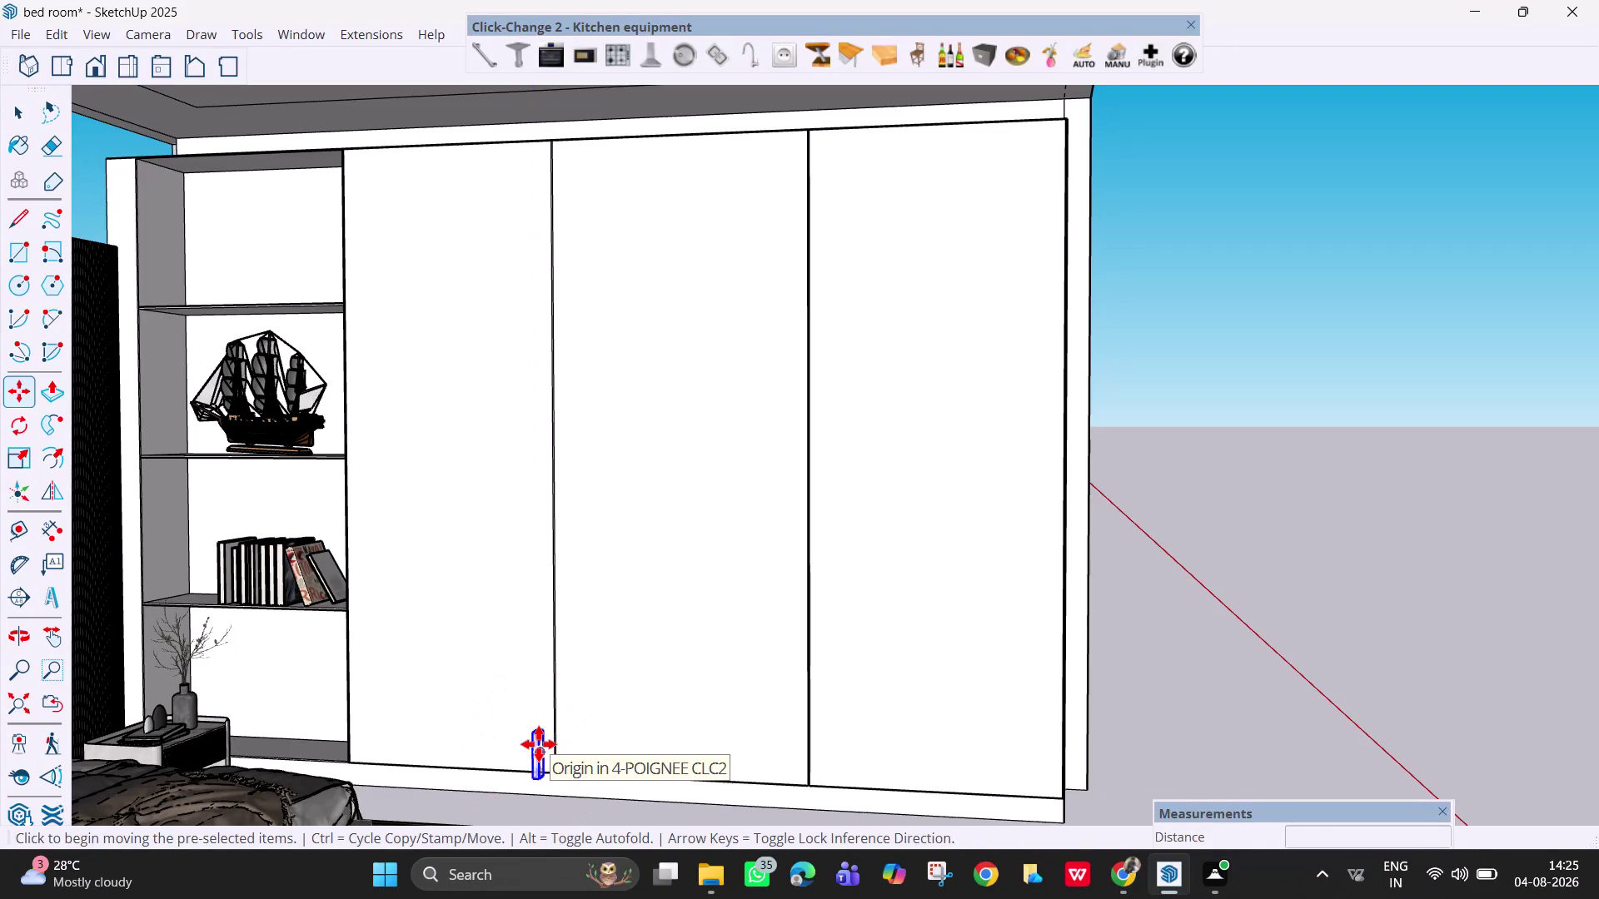
Move the handle from the wardrobe bottom up to mid-height on the door, then orbit to inspect.
click(538, 744)
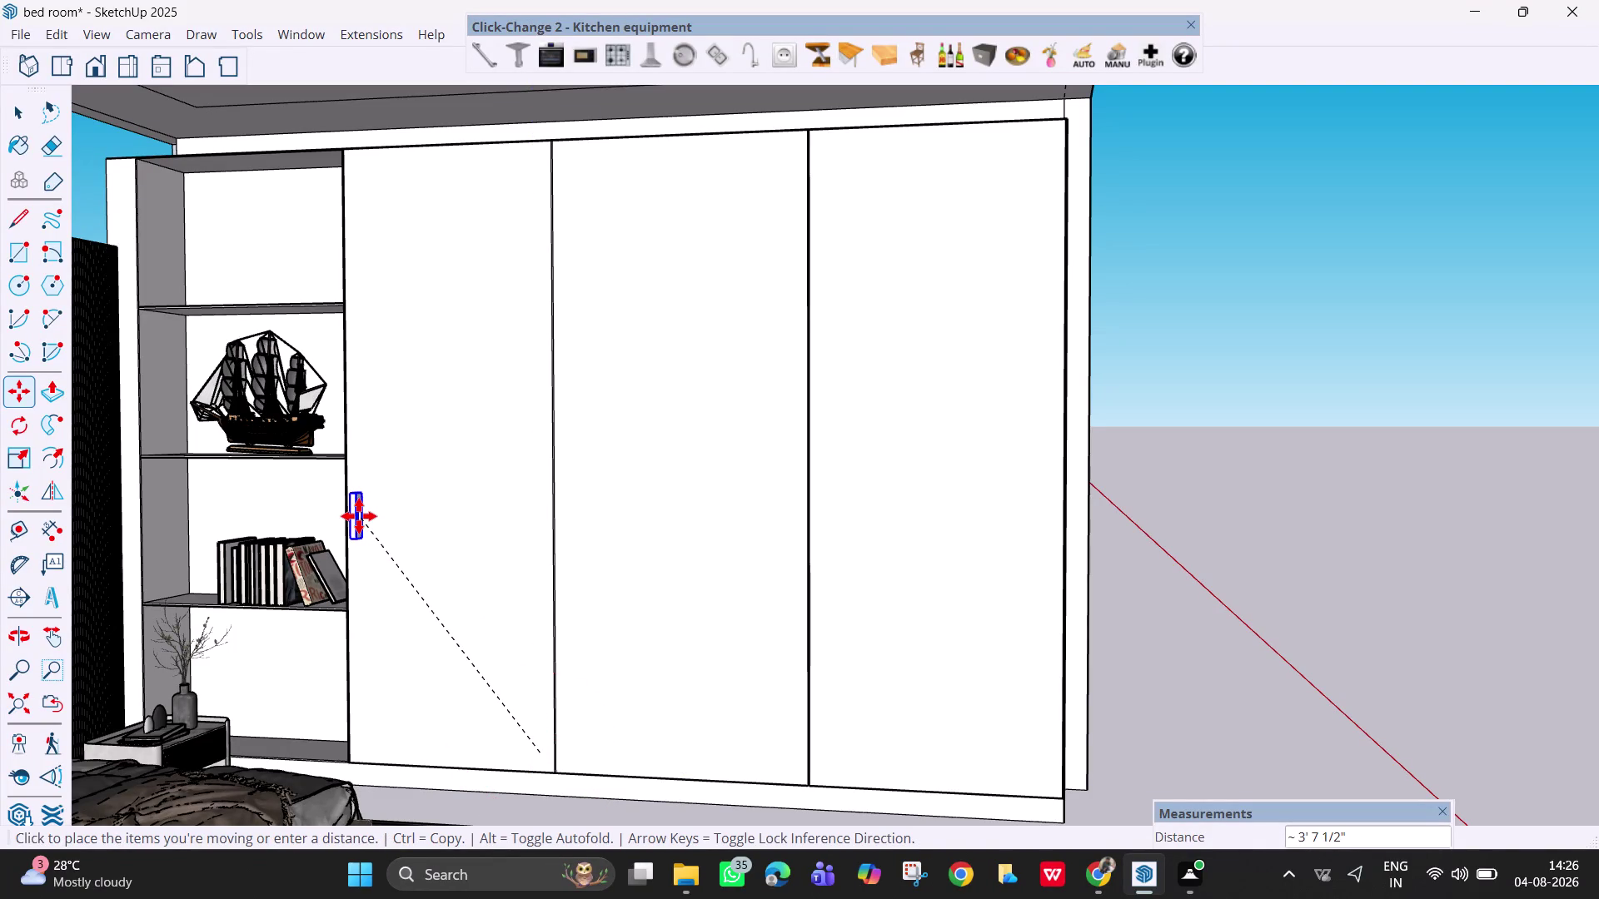
click(359, 516)
key(space)
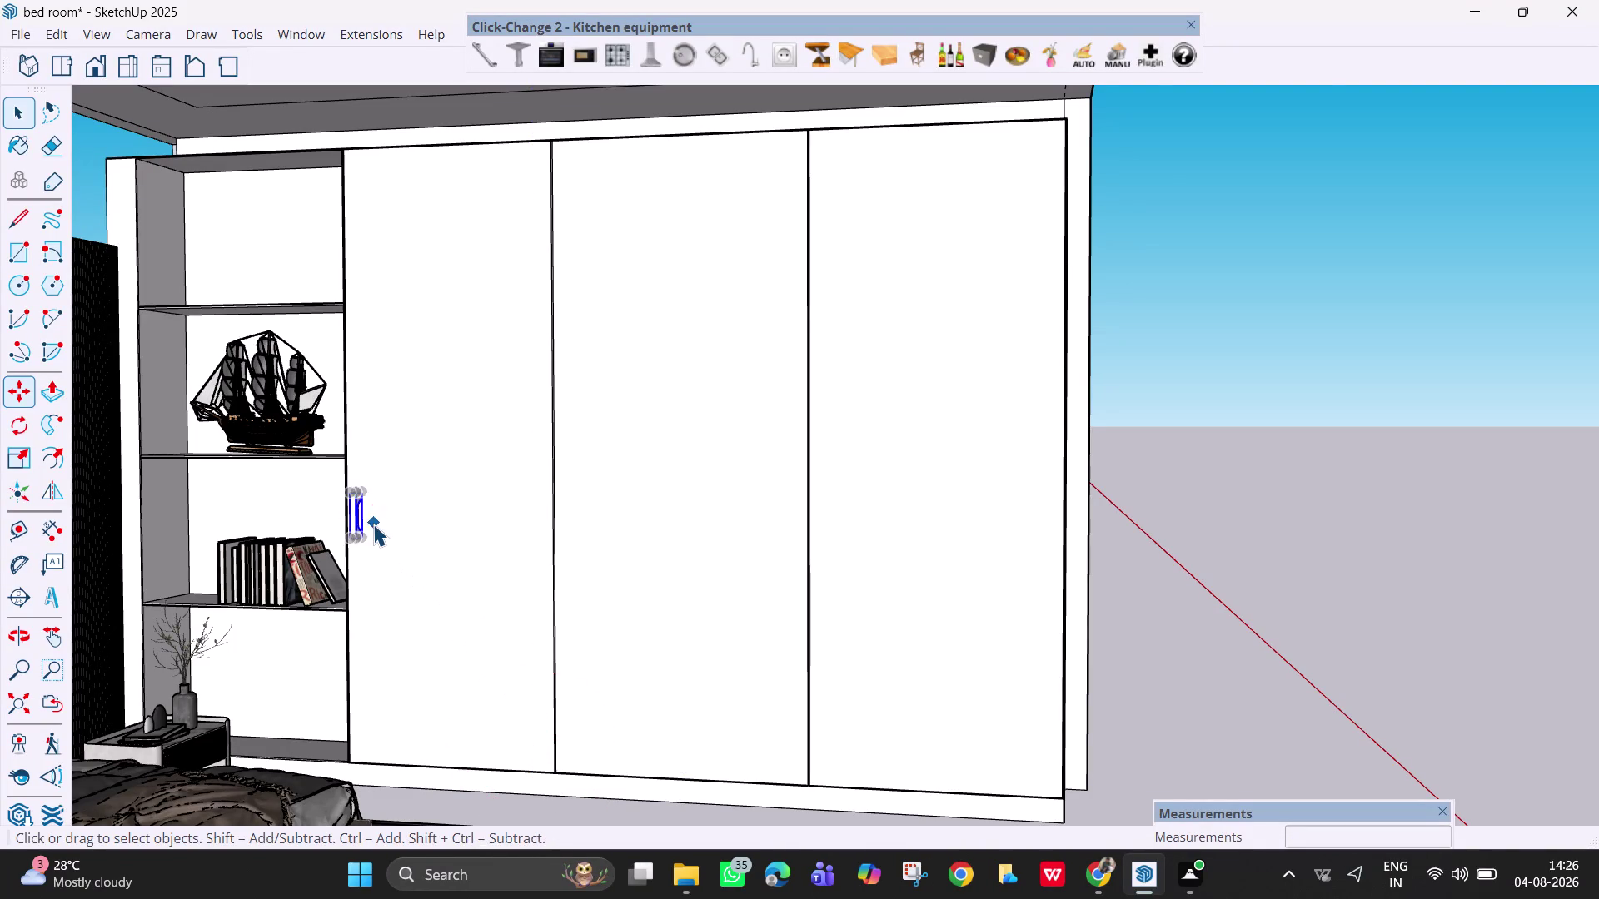
scroll(up, 3)
middle_drag(414, 545, 522, 564)
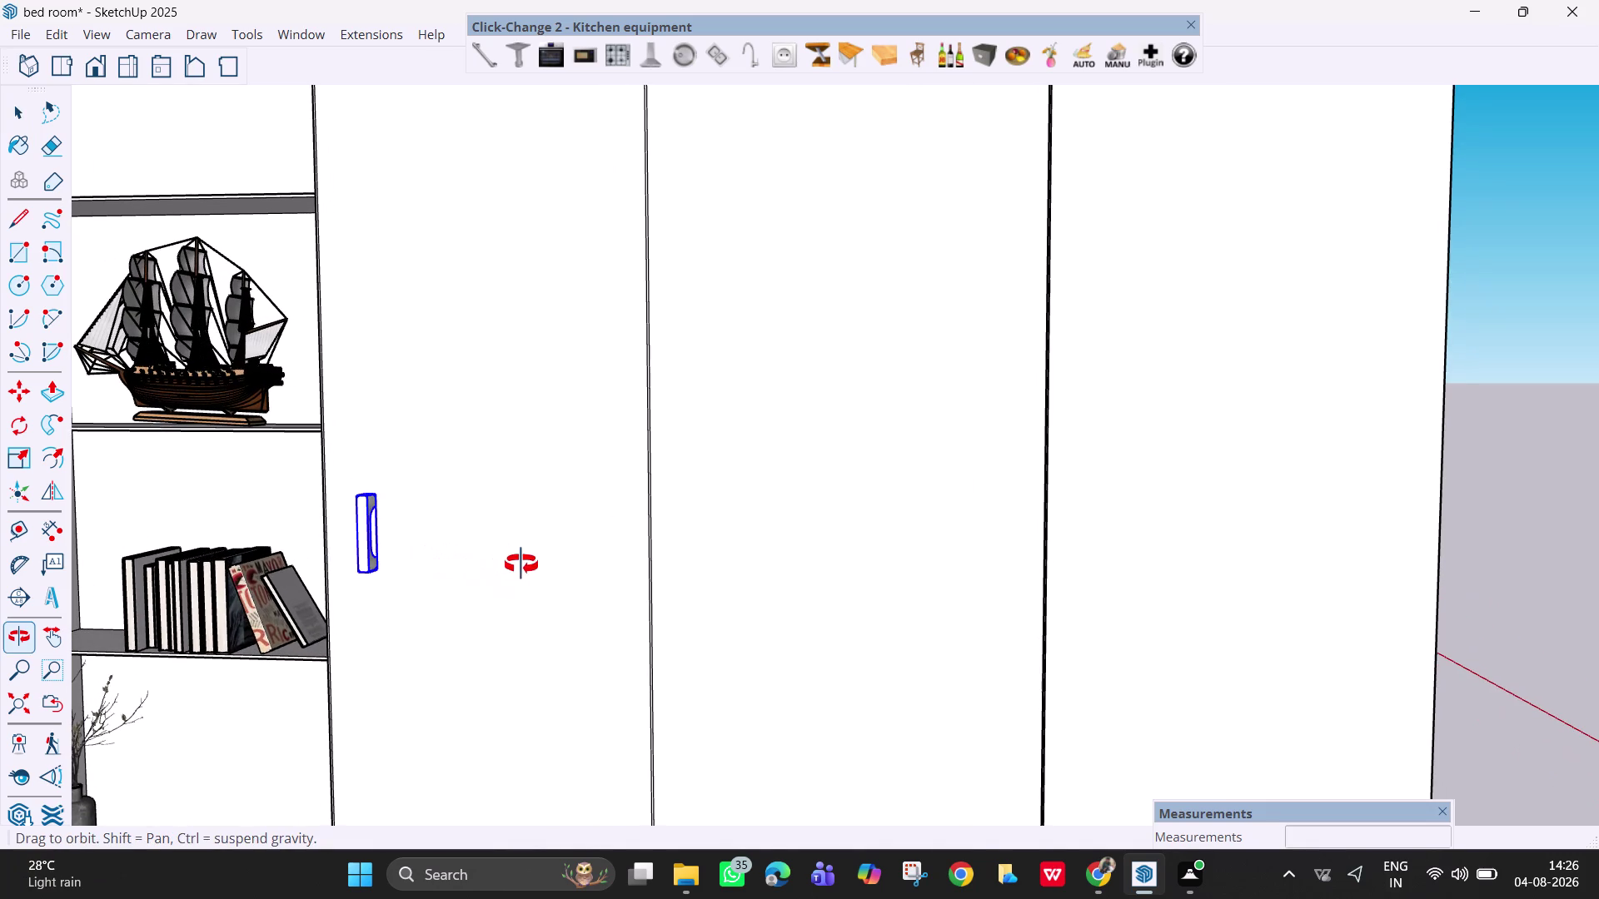
middle_drag(521, 565, 612, 591)
scroll(up, 3)
middle_drag(466, 582, 610, 616)
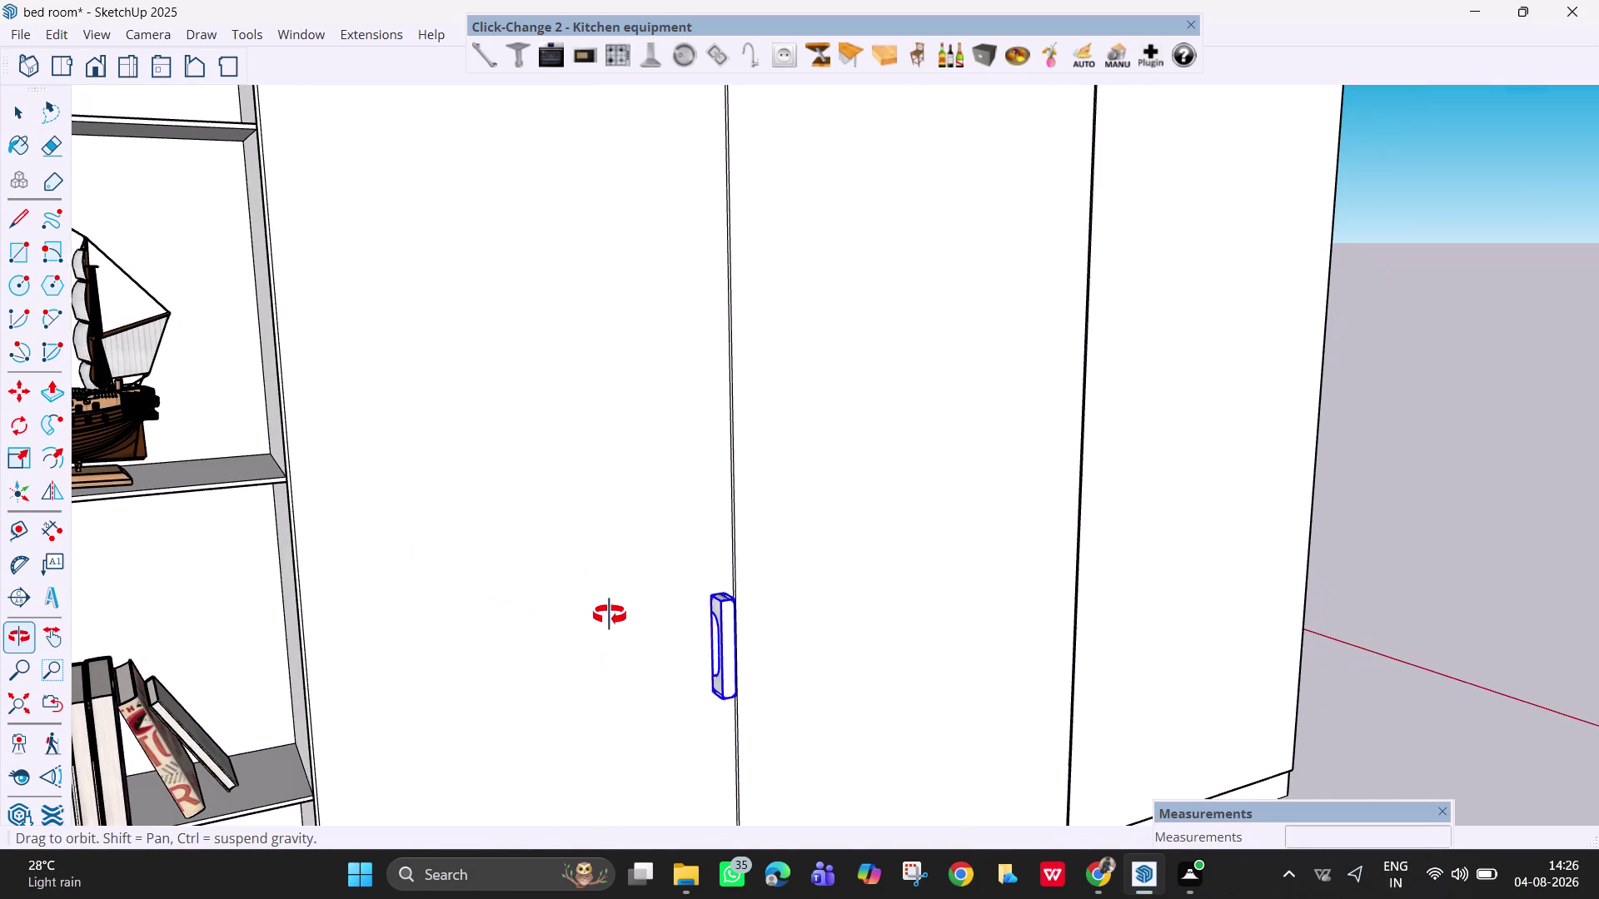
middle_drag(609, 616, 610, 615)
middle_drag(703, 630, 792, 636)
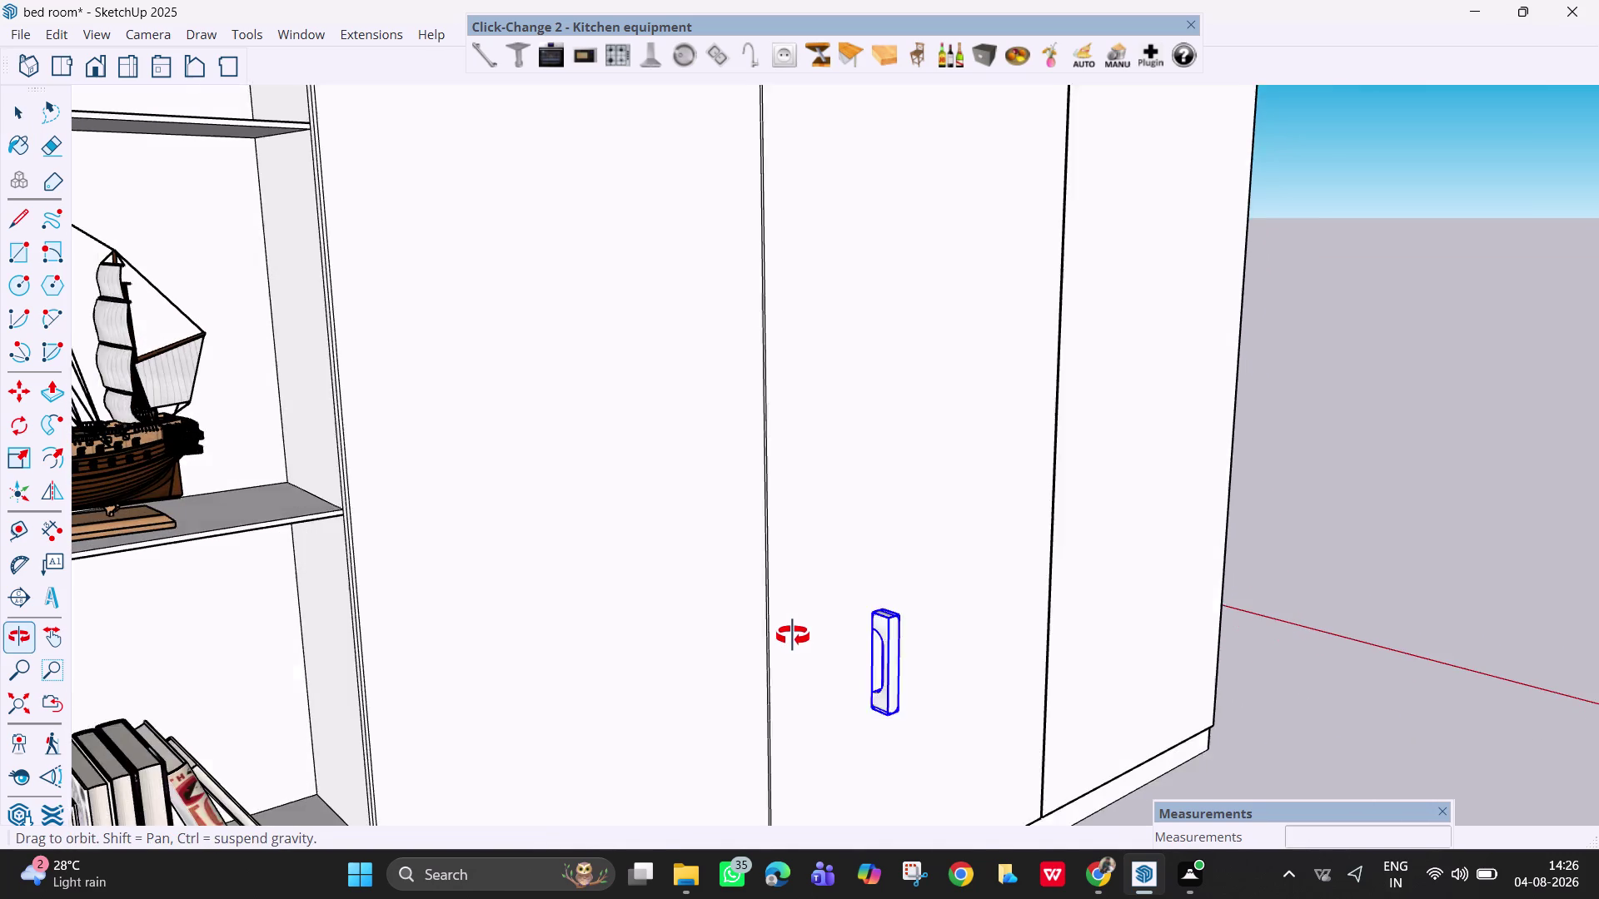
middle_drag(791, 636, 801, 592)
scroll(up, 3)
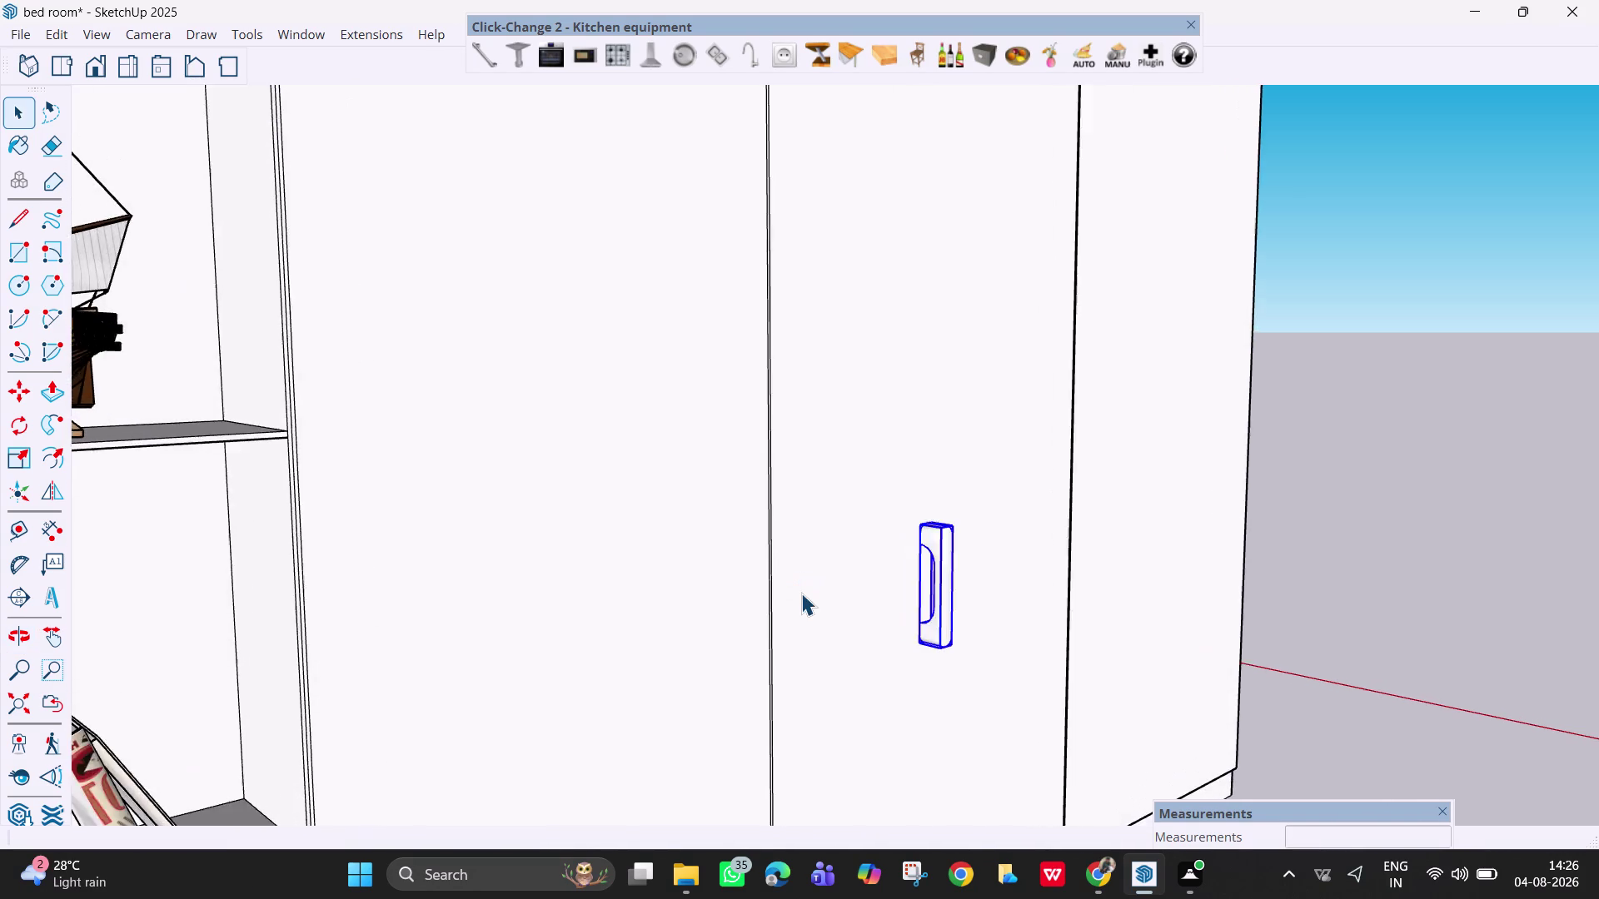
scroll(up, 3)
scroll(down, 3)
Move the handle again so it sits close to the door's edge.
key(m)
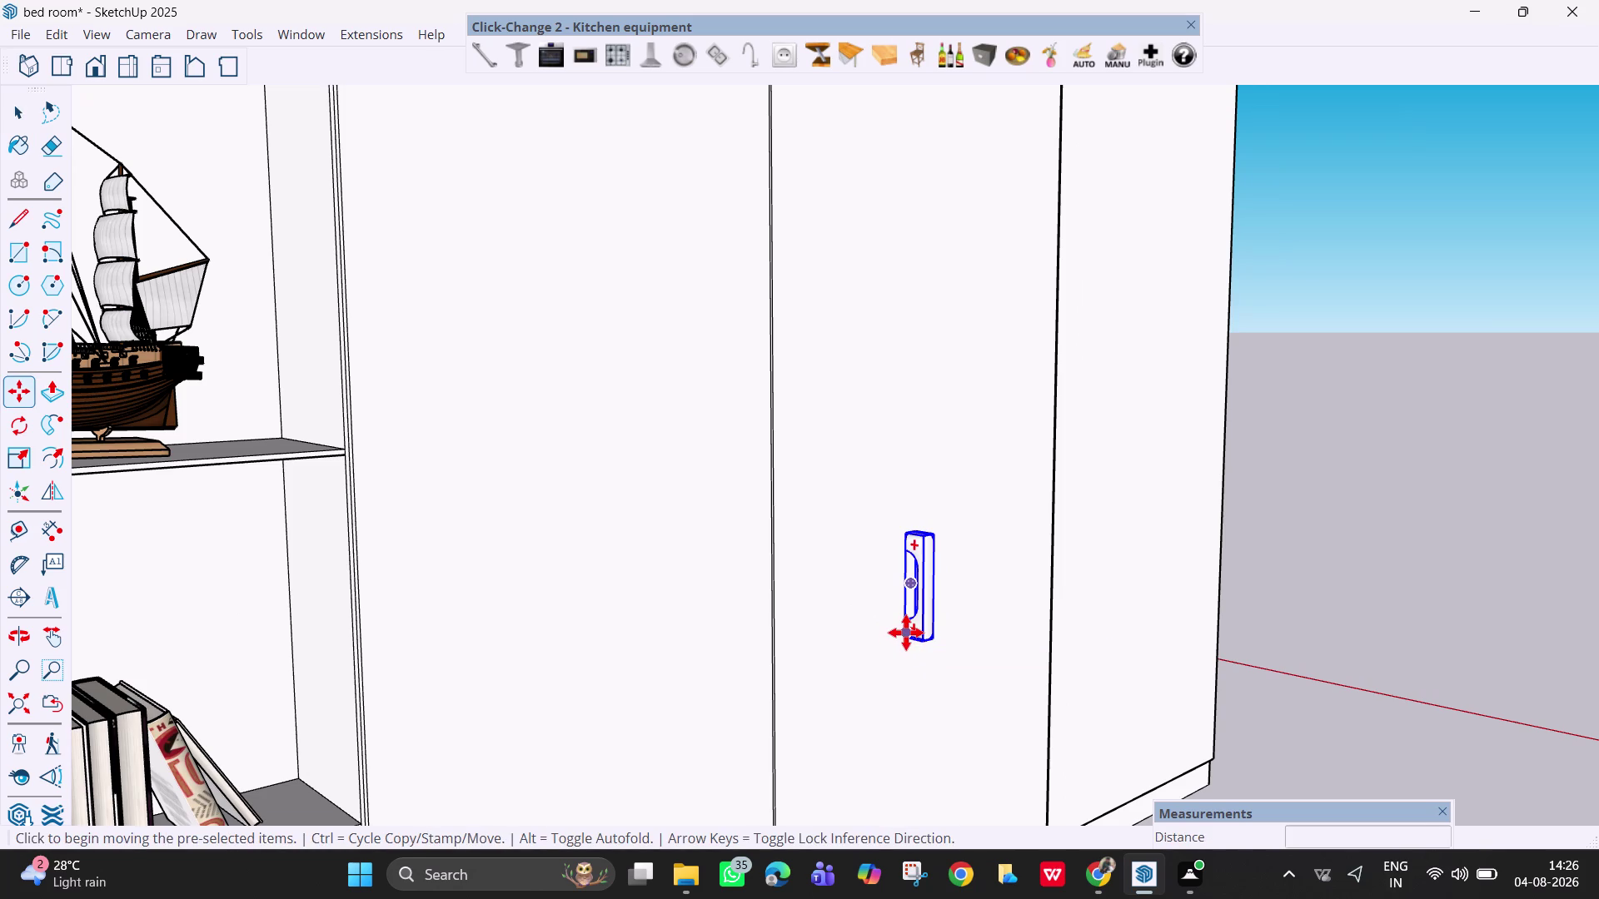
click(906, 632)
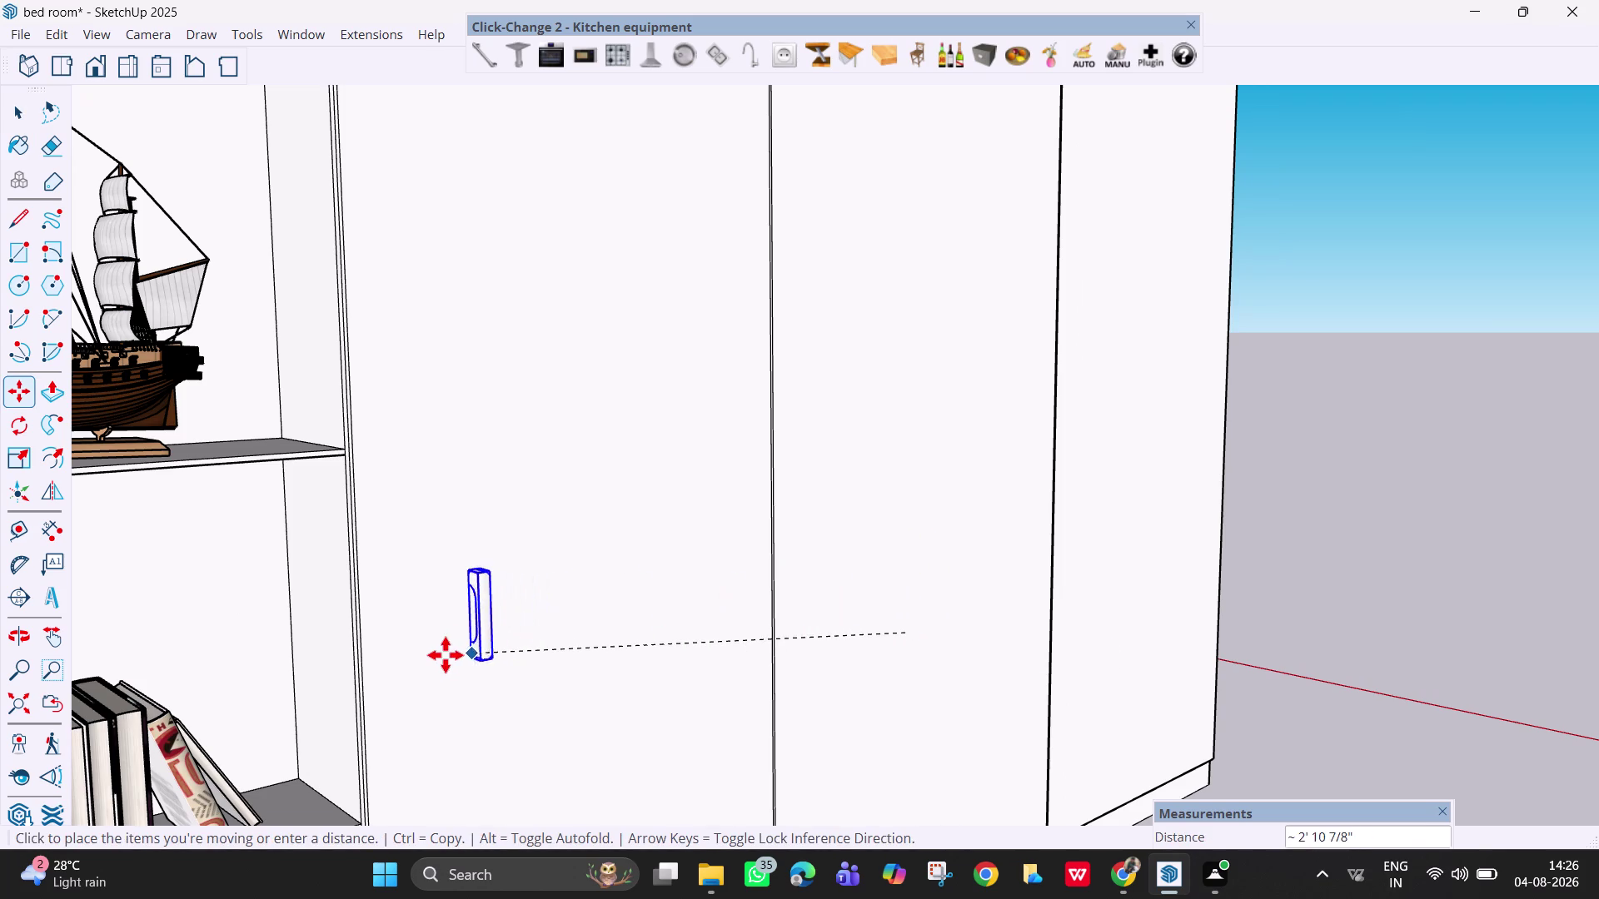
scroll(up, 3)
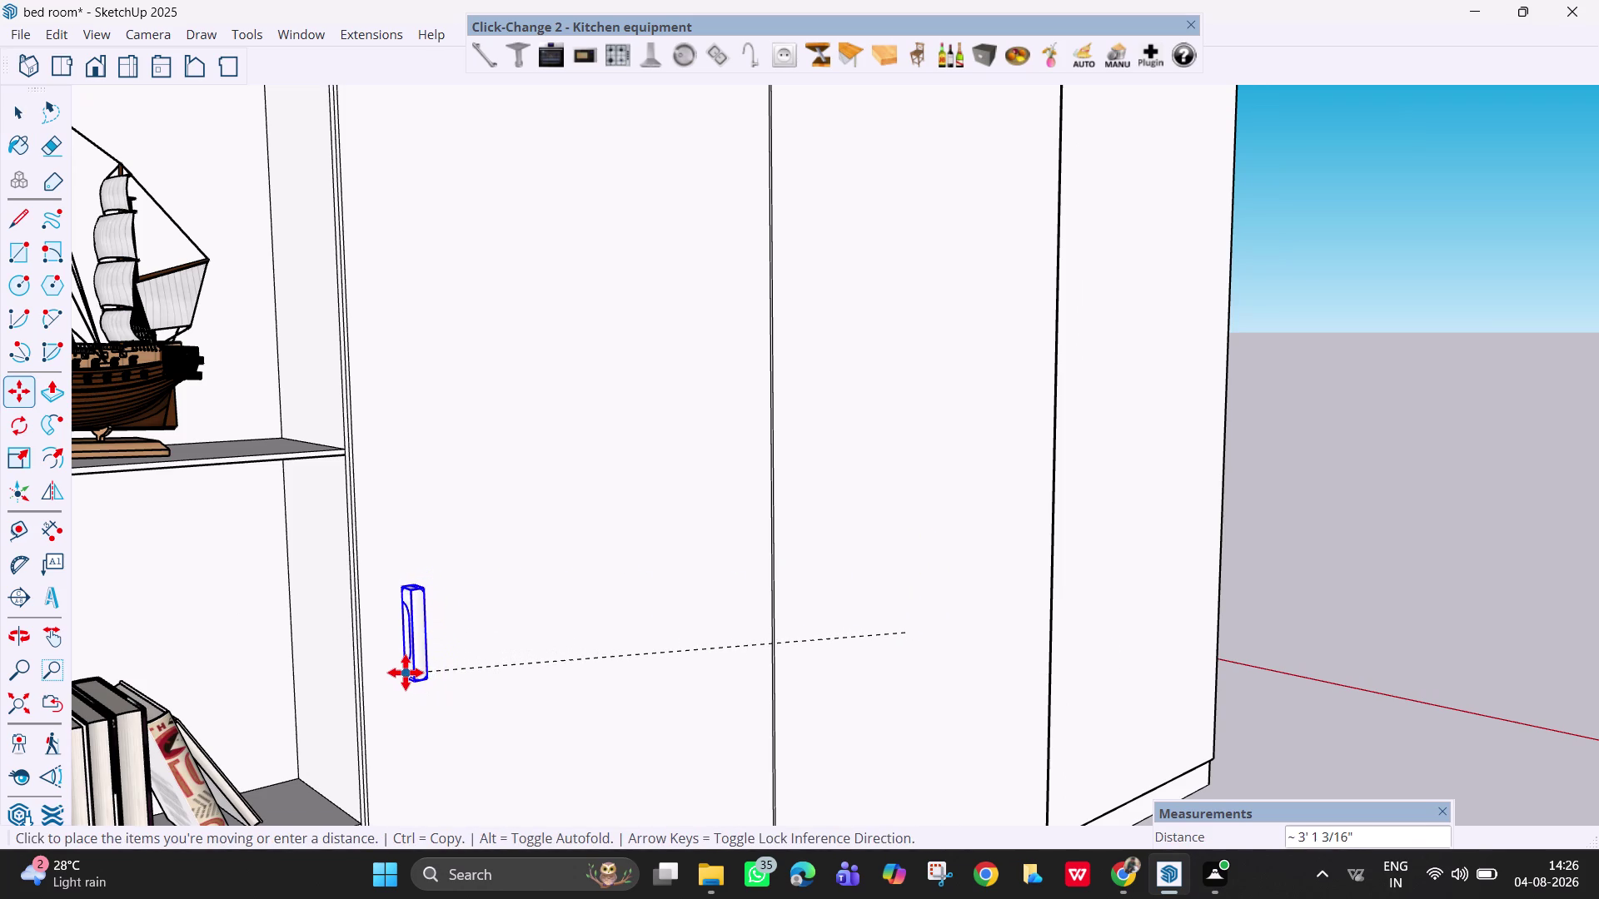
scroll(up, 3)
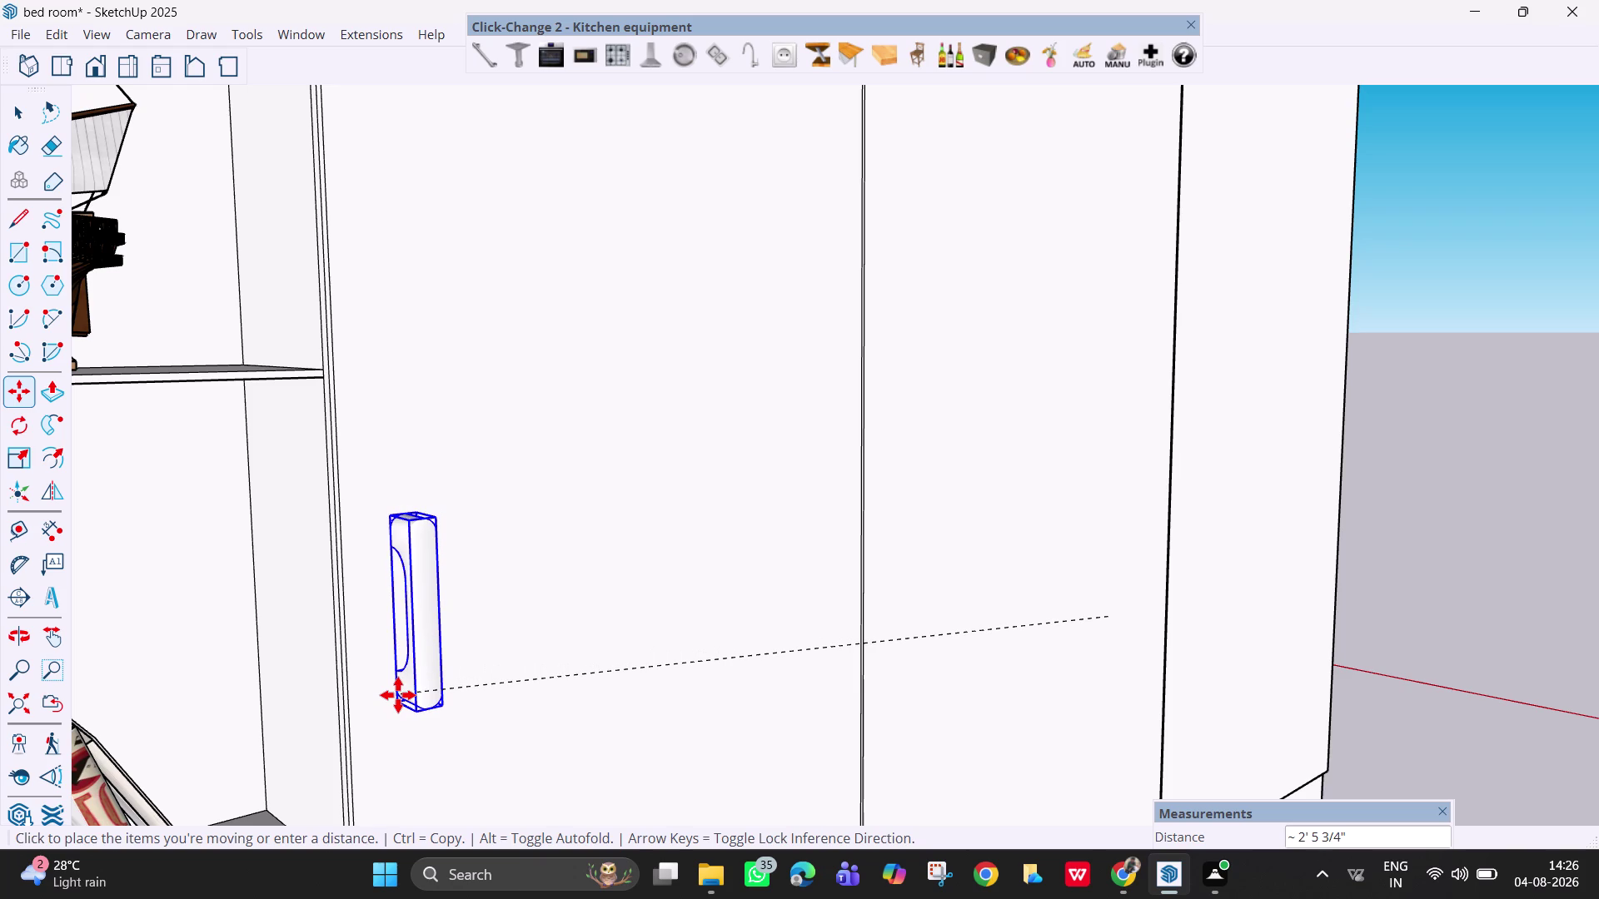
click(398, 695)
key(Escape)
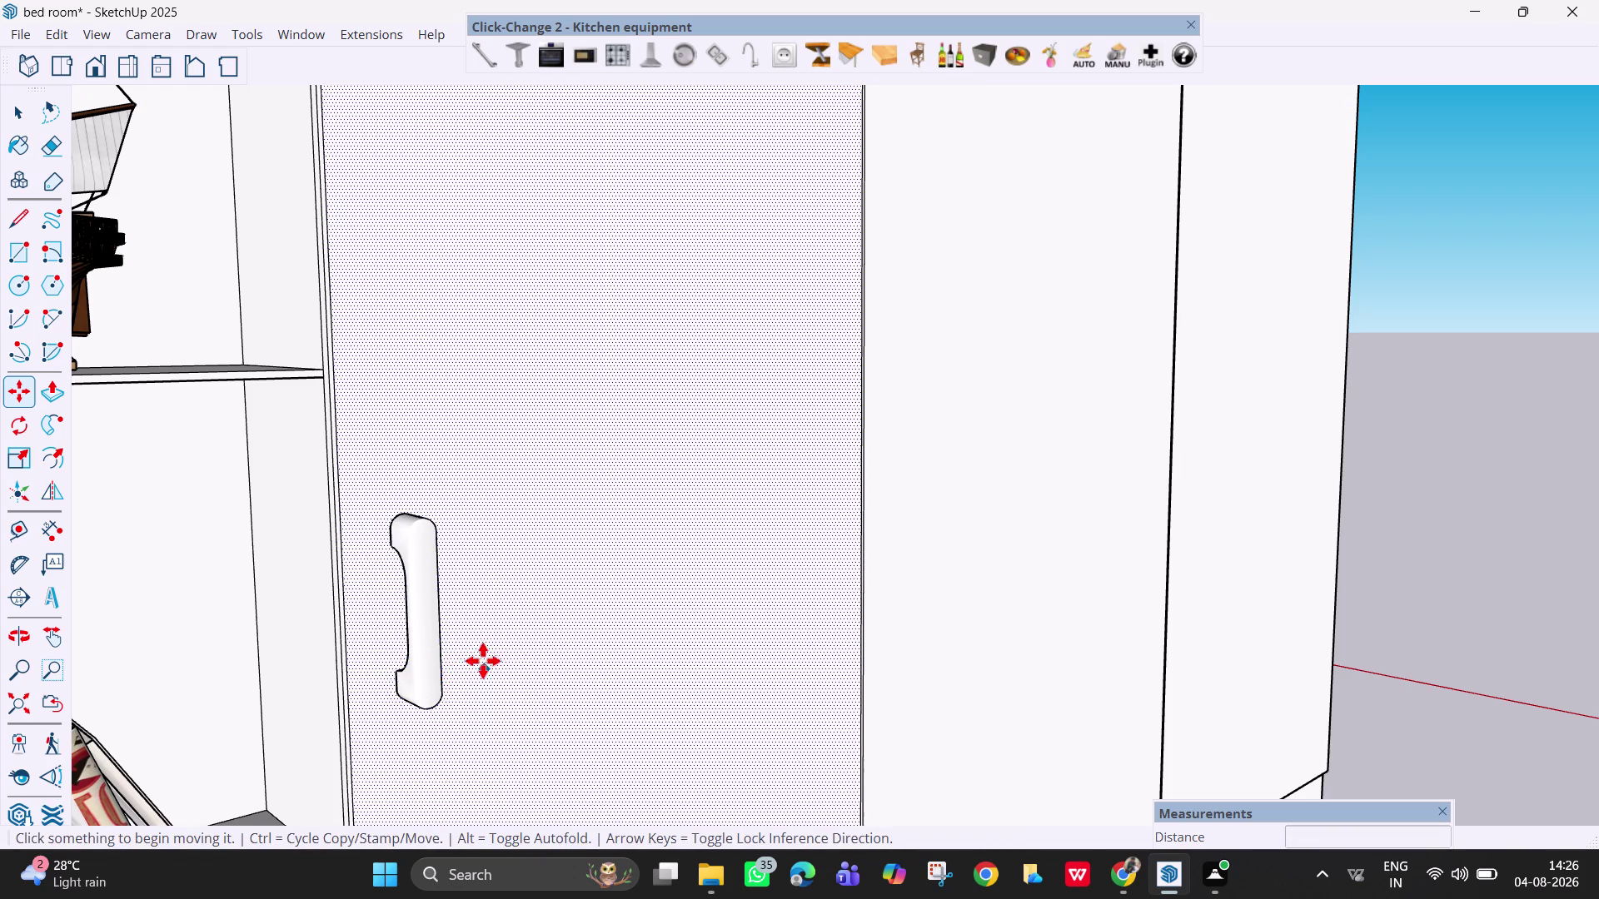
Move the handle onto the edge of the door beside the open shelves.
scroll(up, 3)
middle_drag(432, 656, 297, 632)
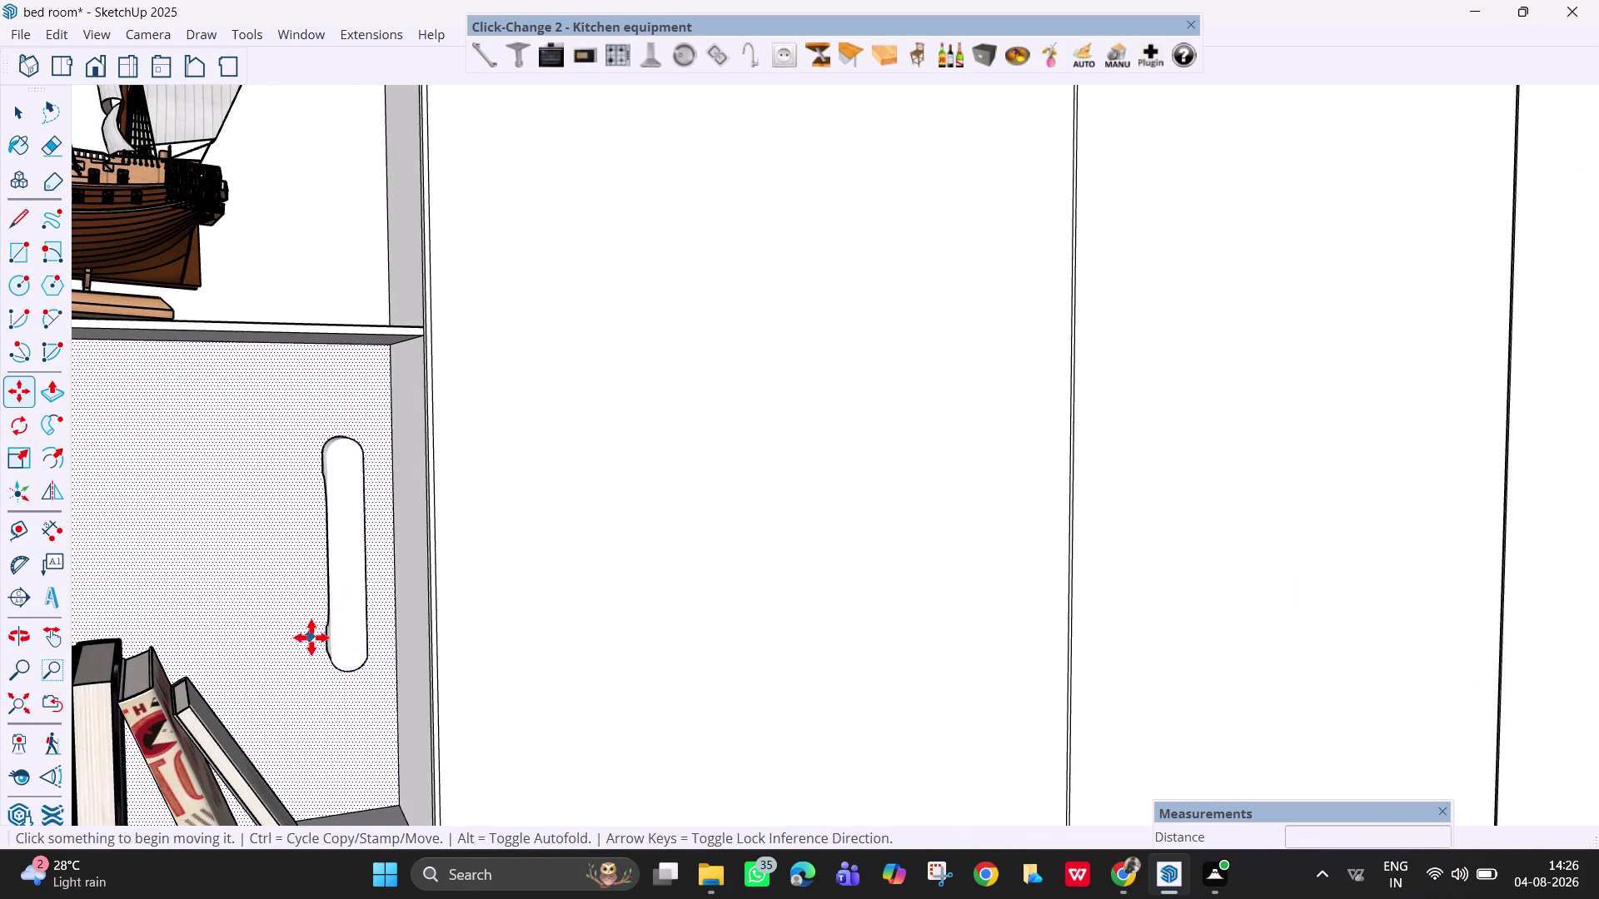
middle_drag(308, 638, 227, 610)
scroll(up, 3)
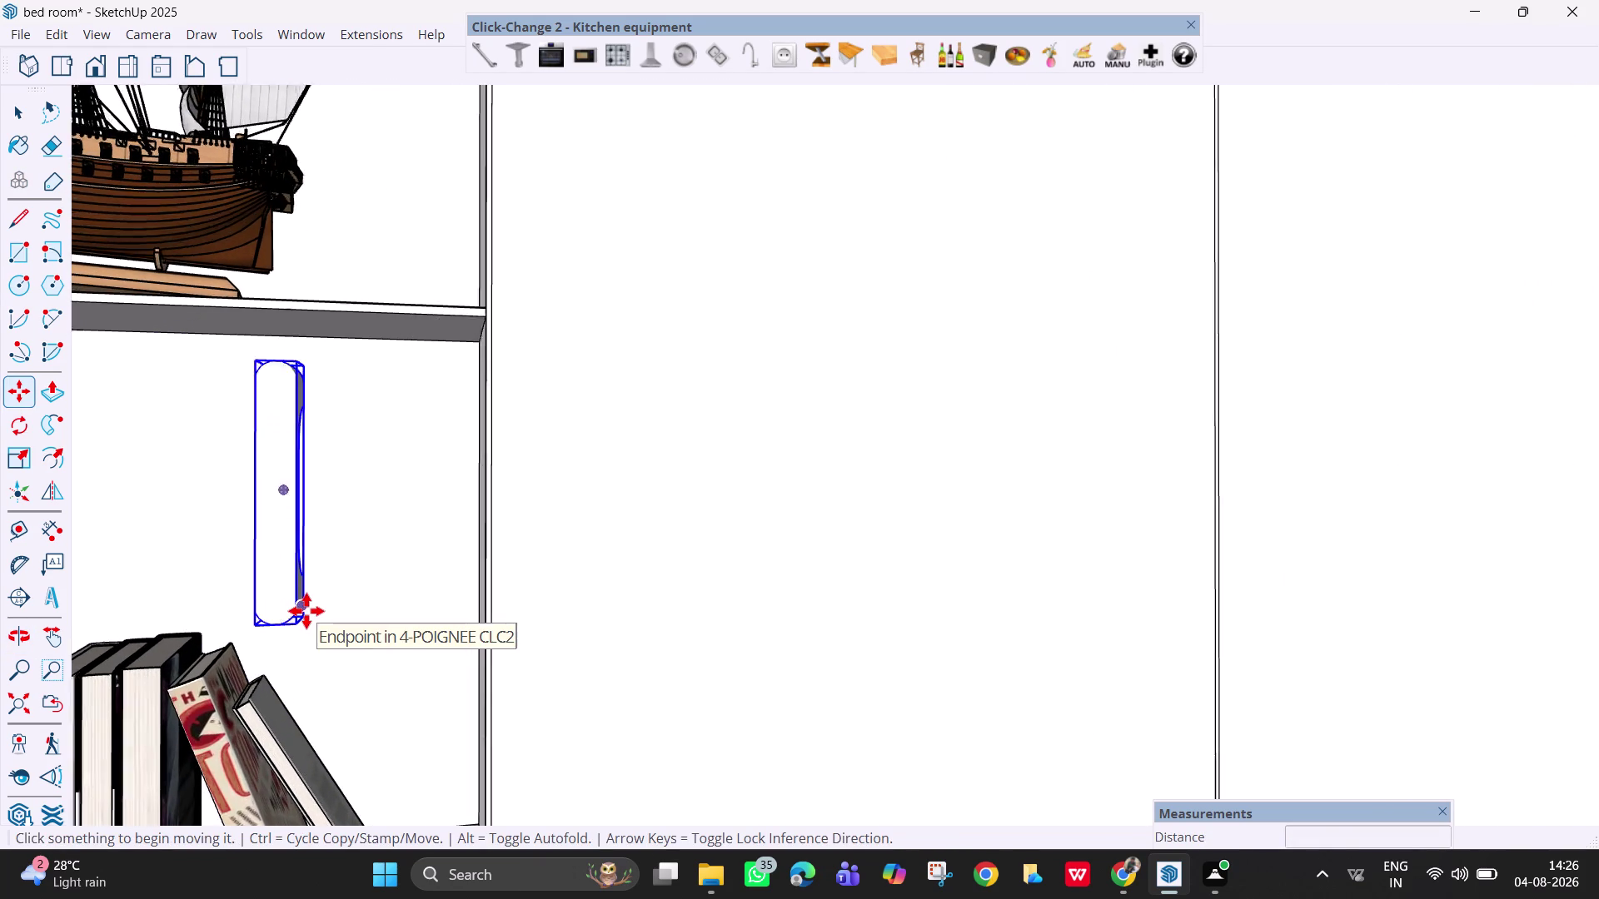
middle_drag(307, 612, 192, 608)
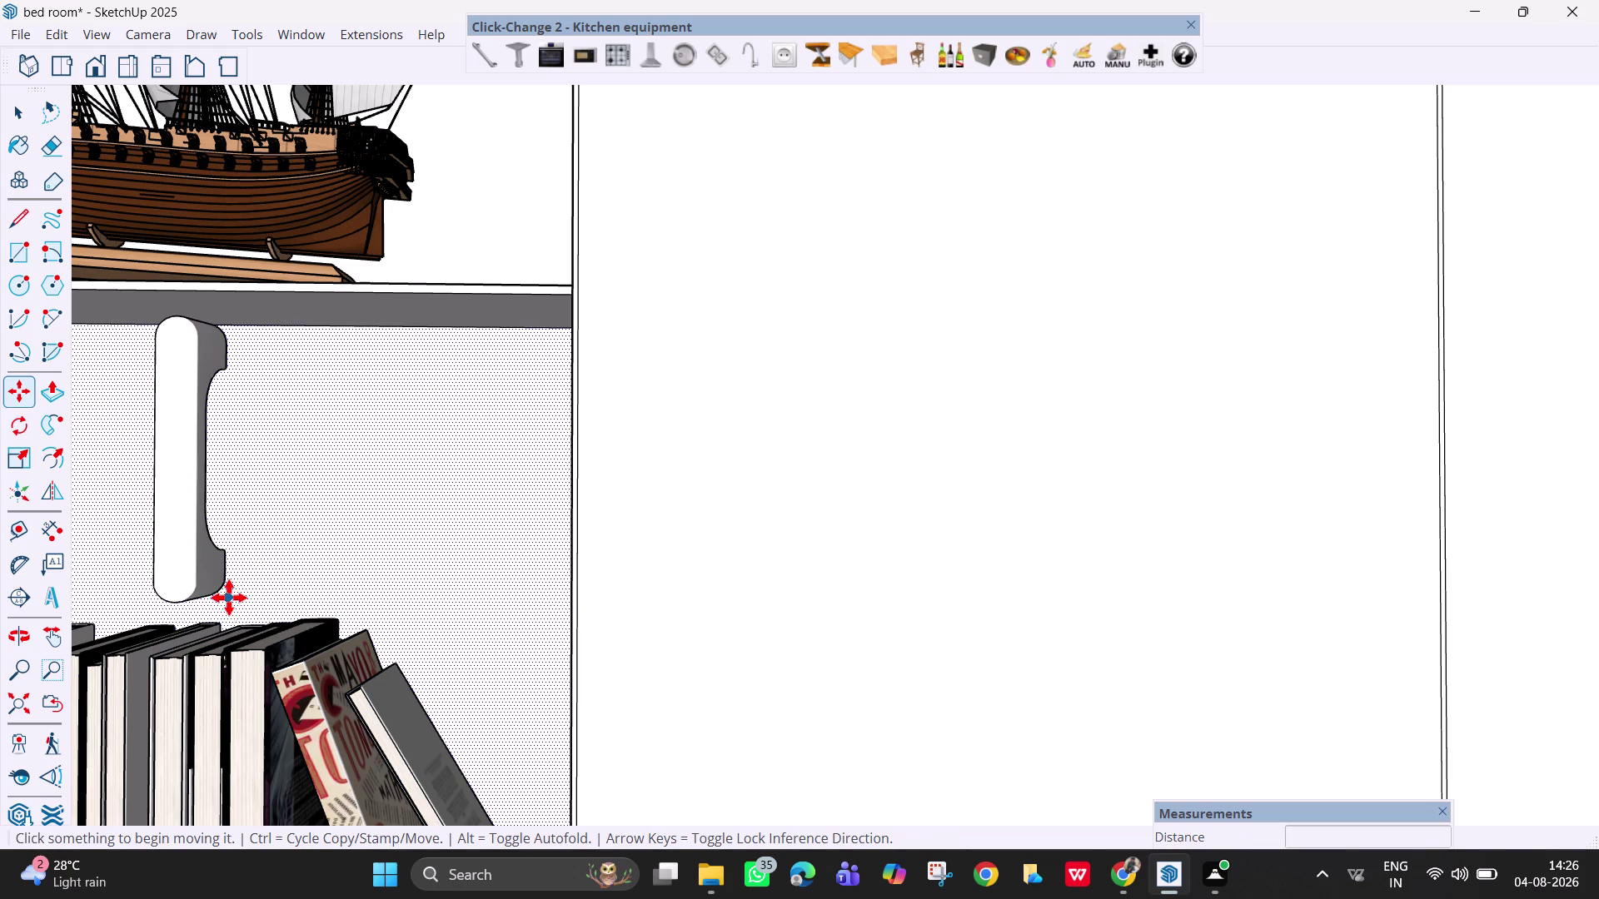
key(m)
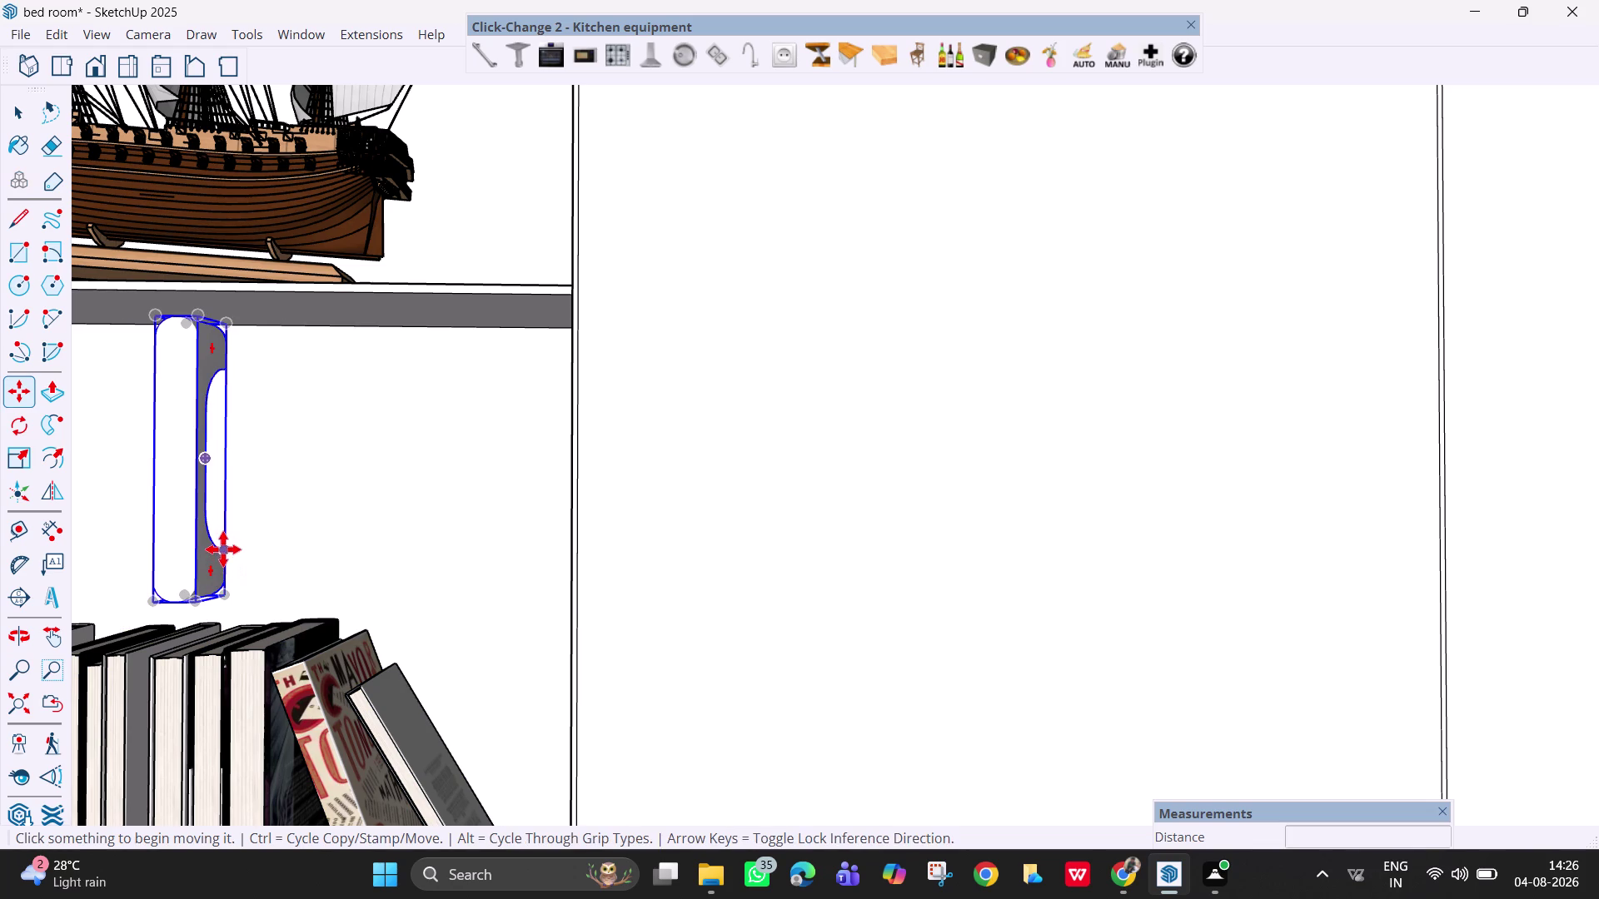
click(227, 547)
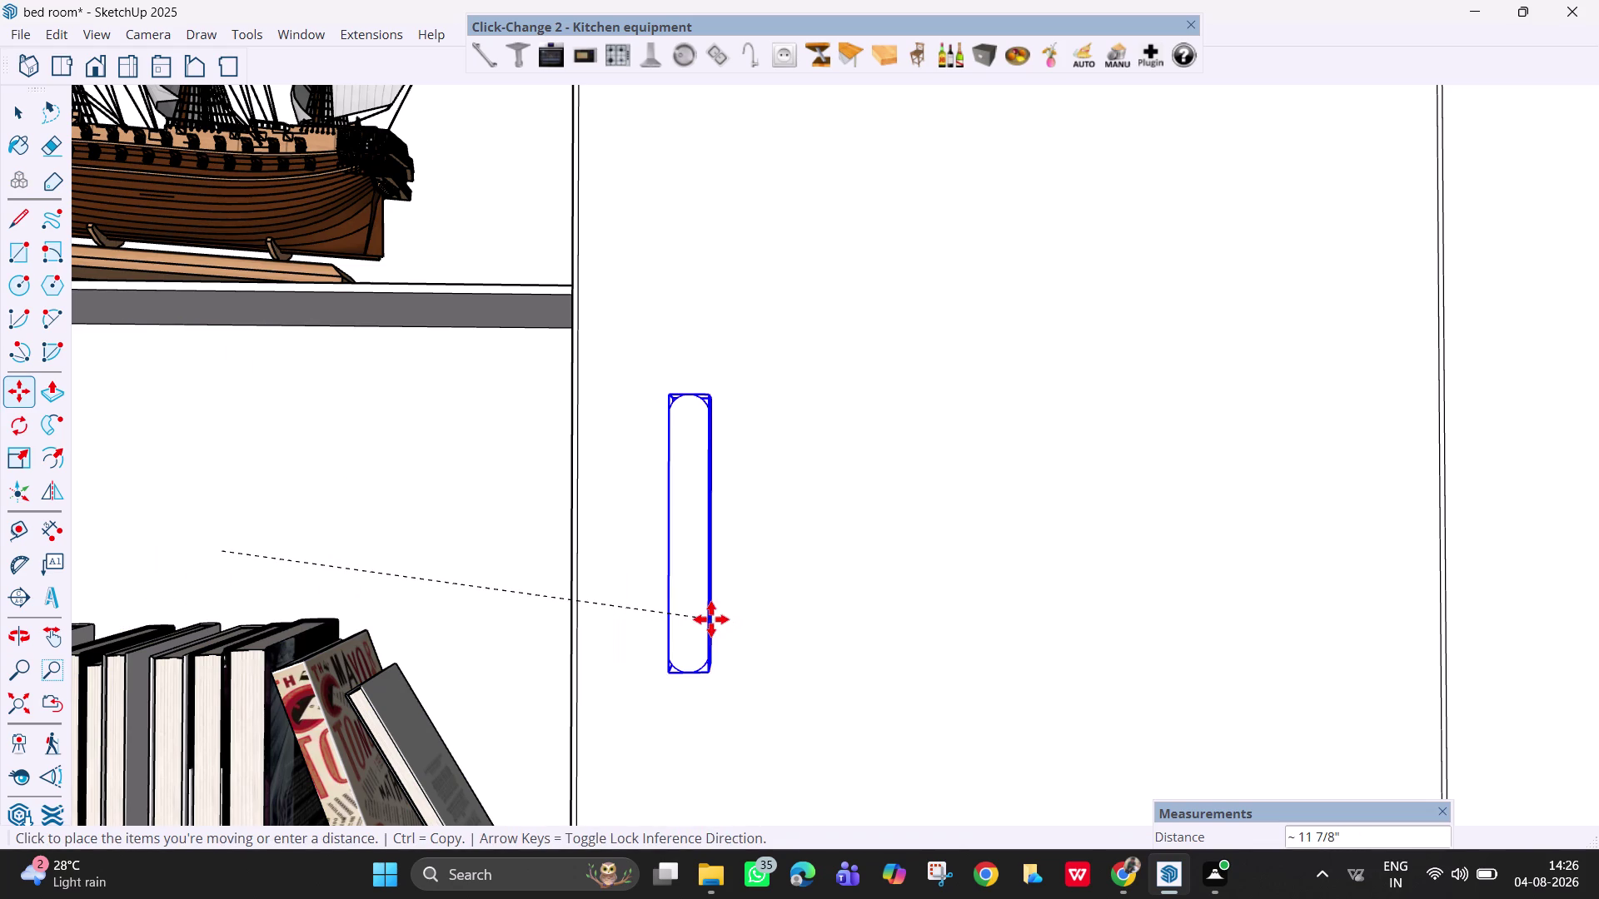
middle_drag(710, 619, 492, 600)
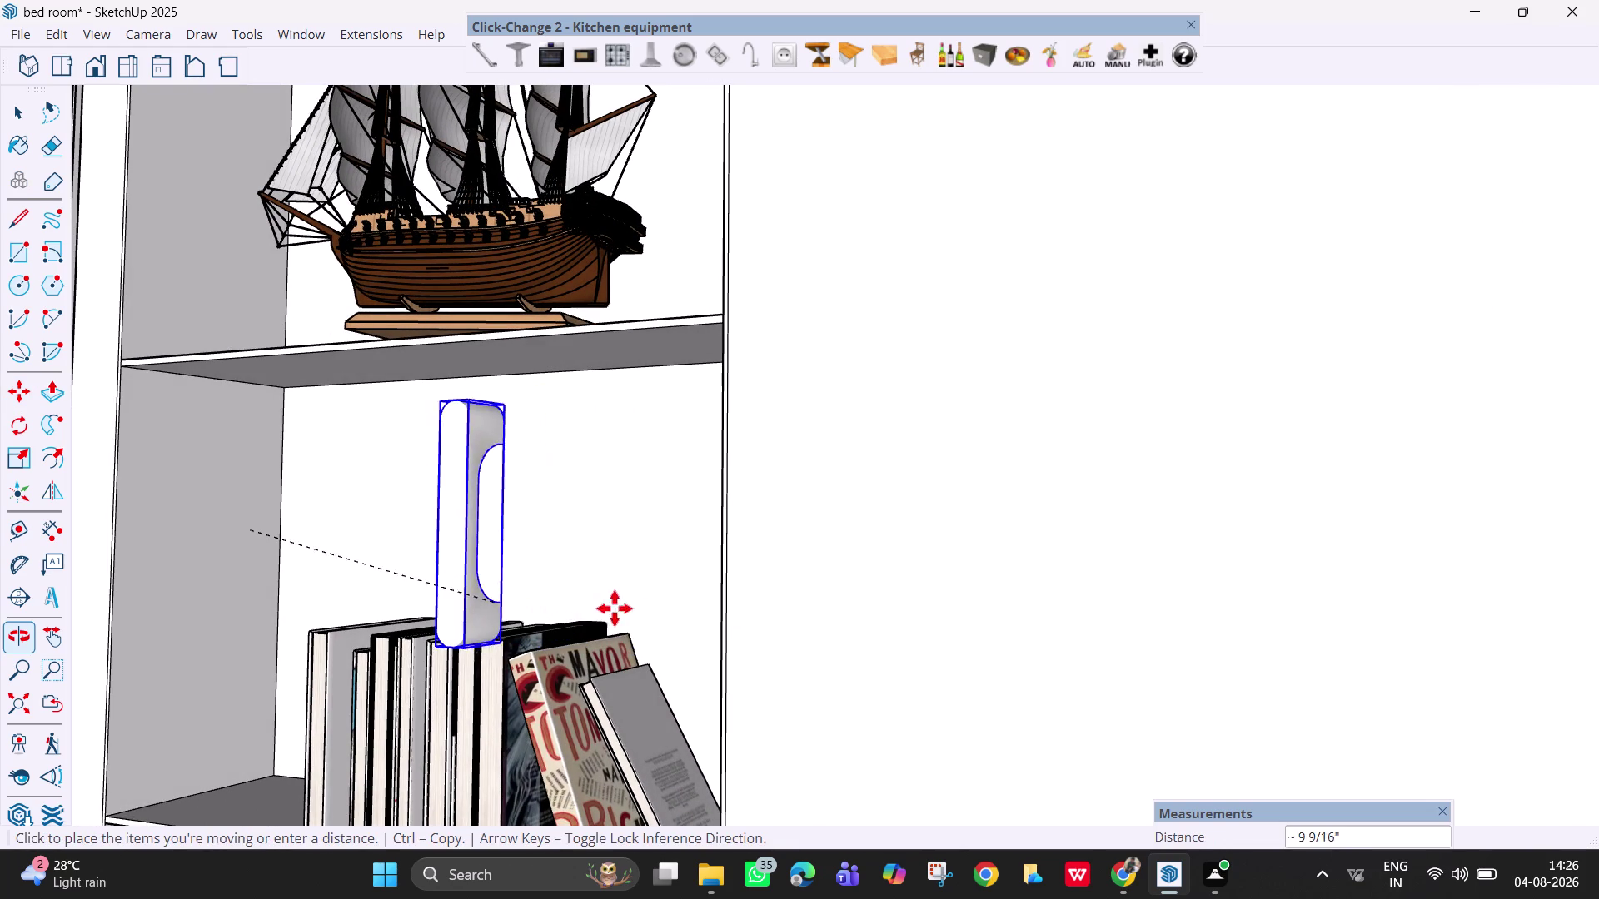
middle_drag(840, 580, 660, 581)
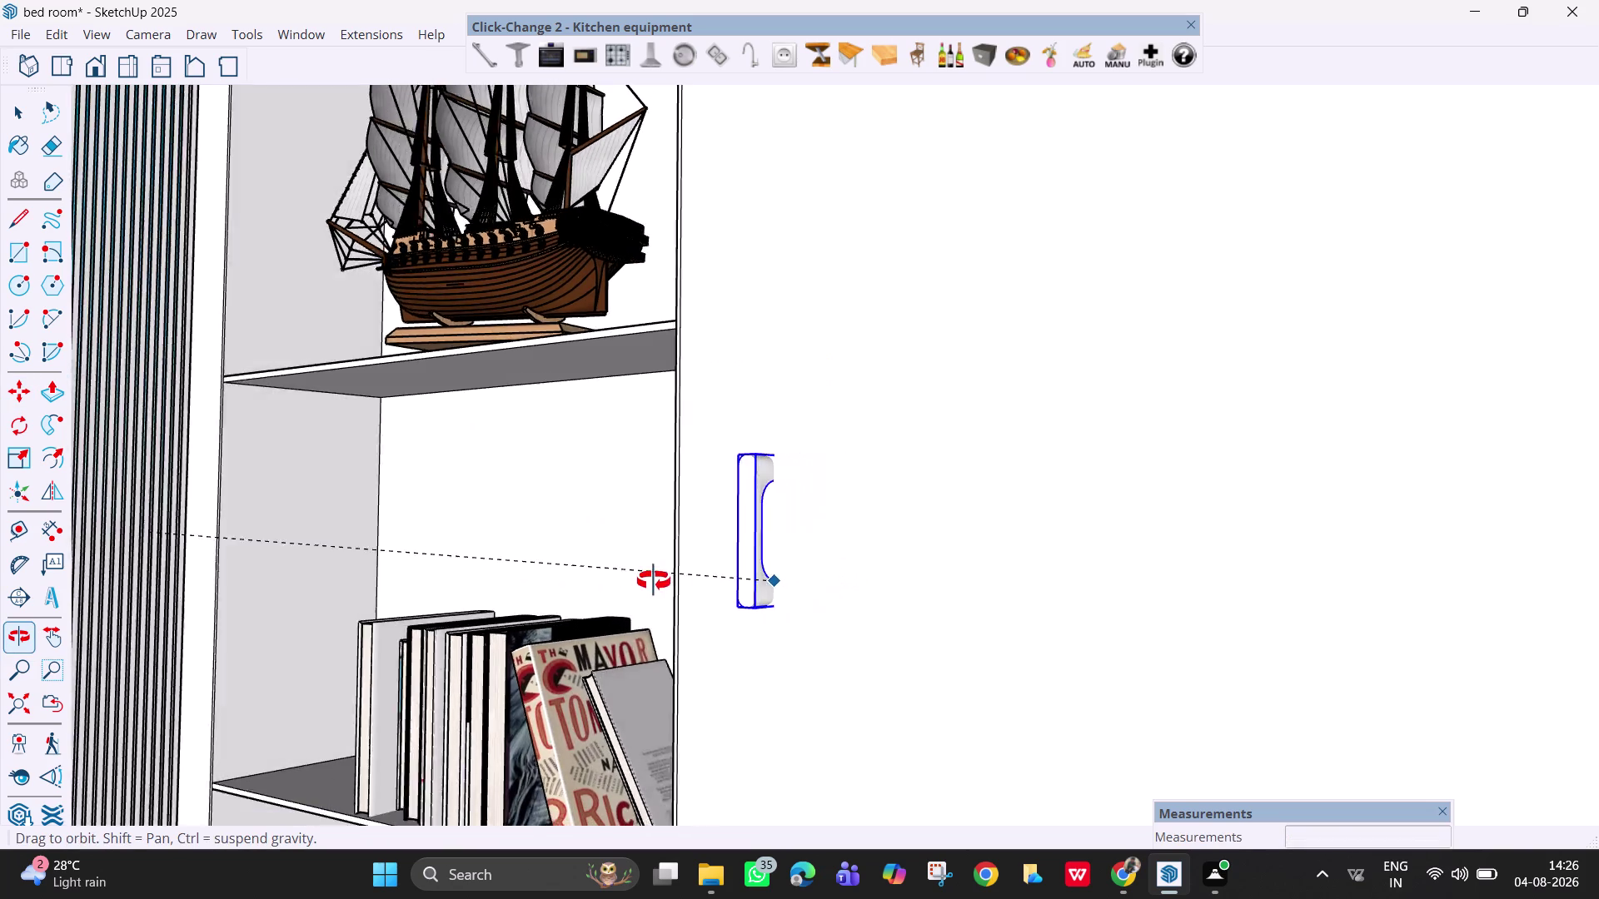
middle_drag(661, 581, 638, 581)
middle_drag(610, 581, 556, 586)
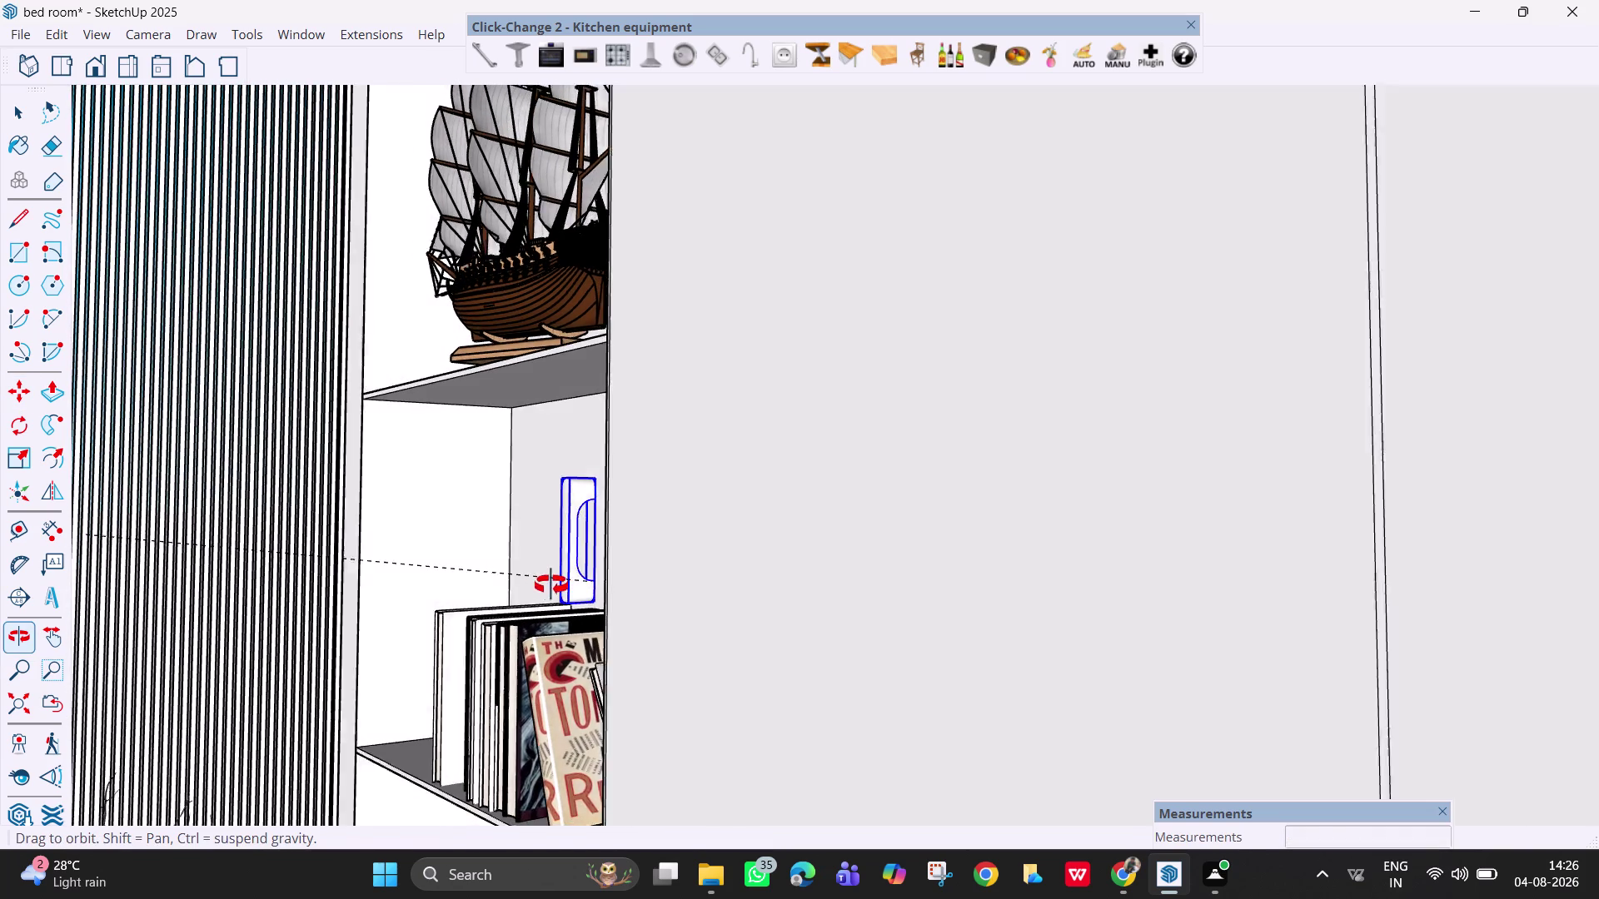
middle_drag(556, 585, 539, 587)
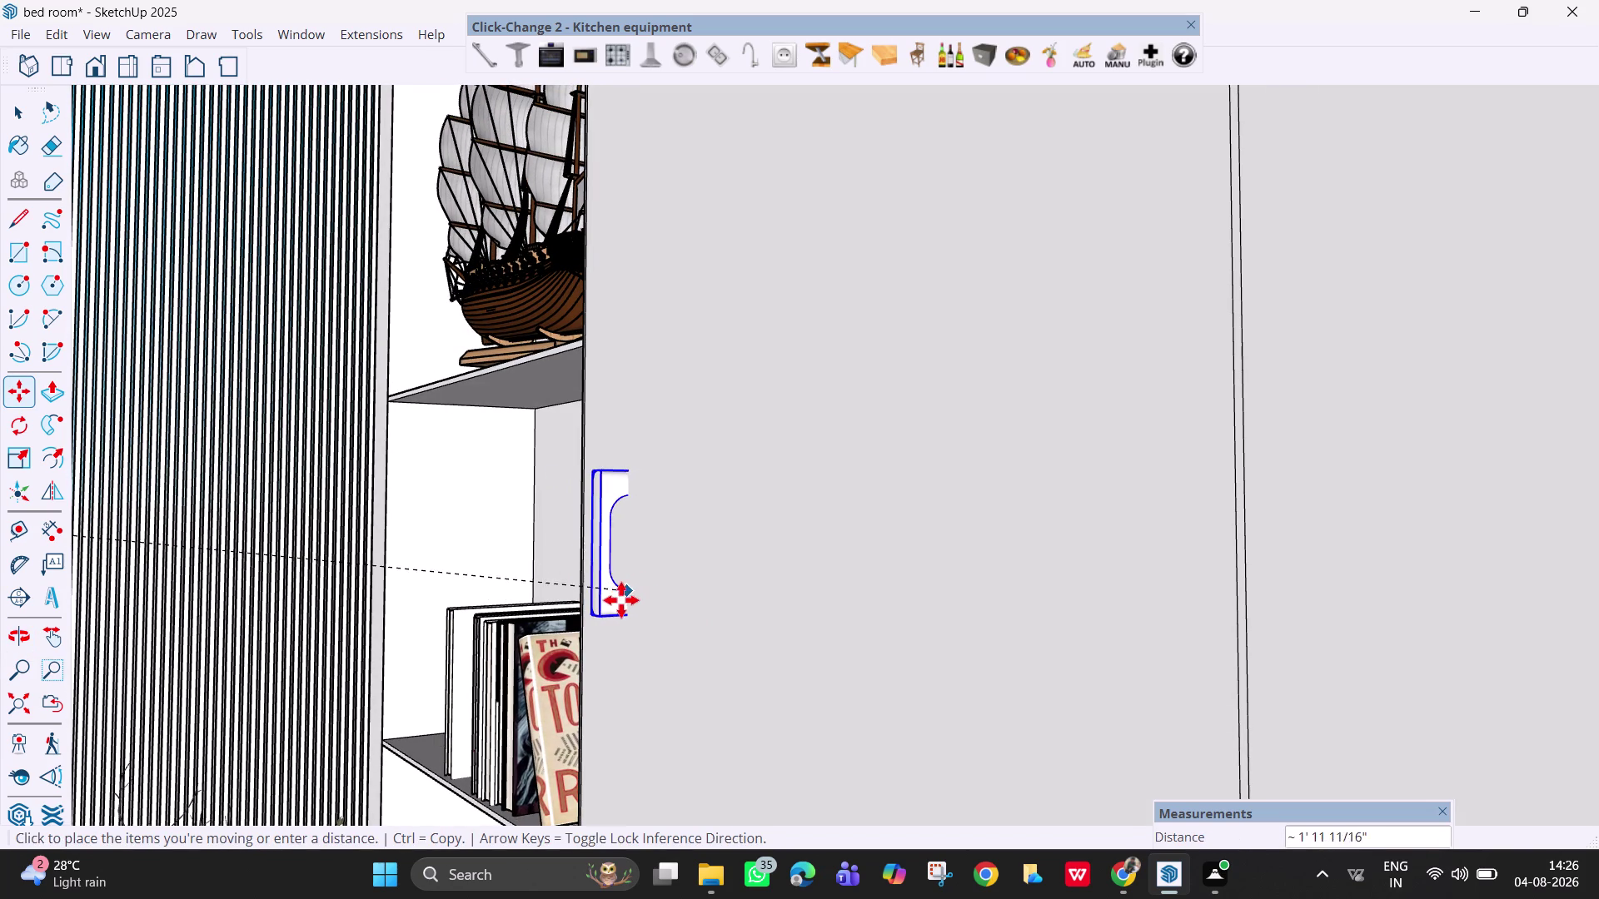
click(616, 606)
Nudge the handle flush against the door front and orbit to check it.
scroll(up, 3)
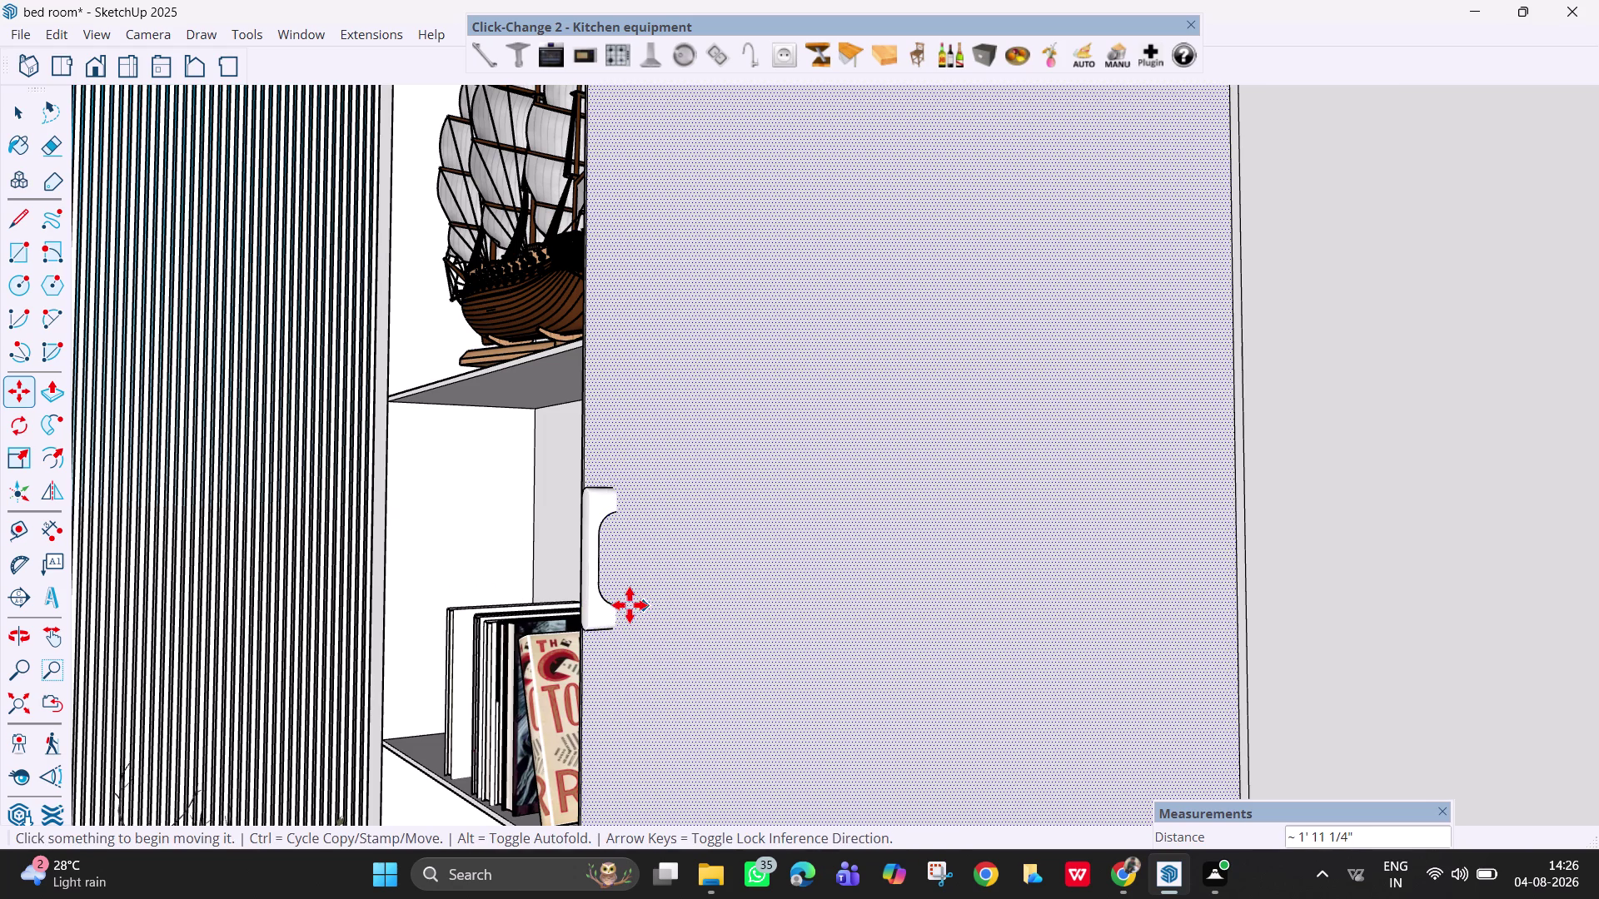
scroll(up, 3)
key(space)
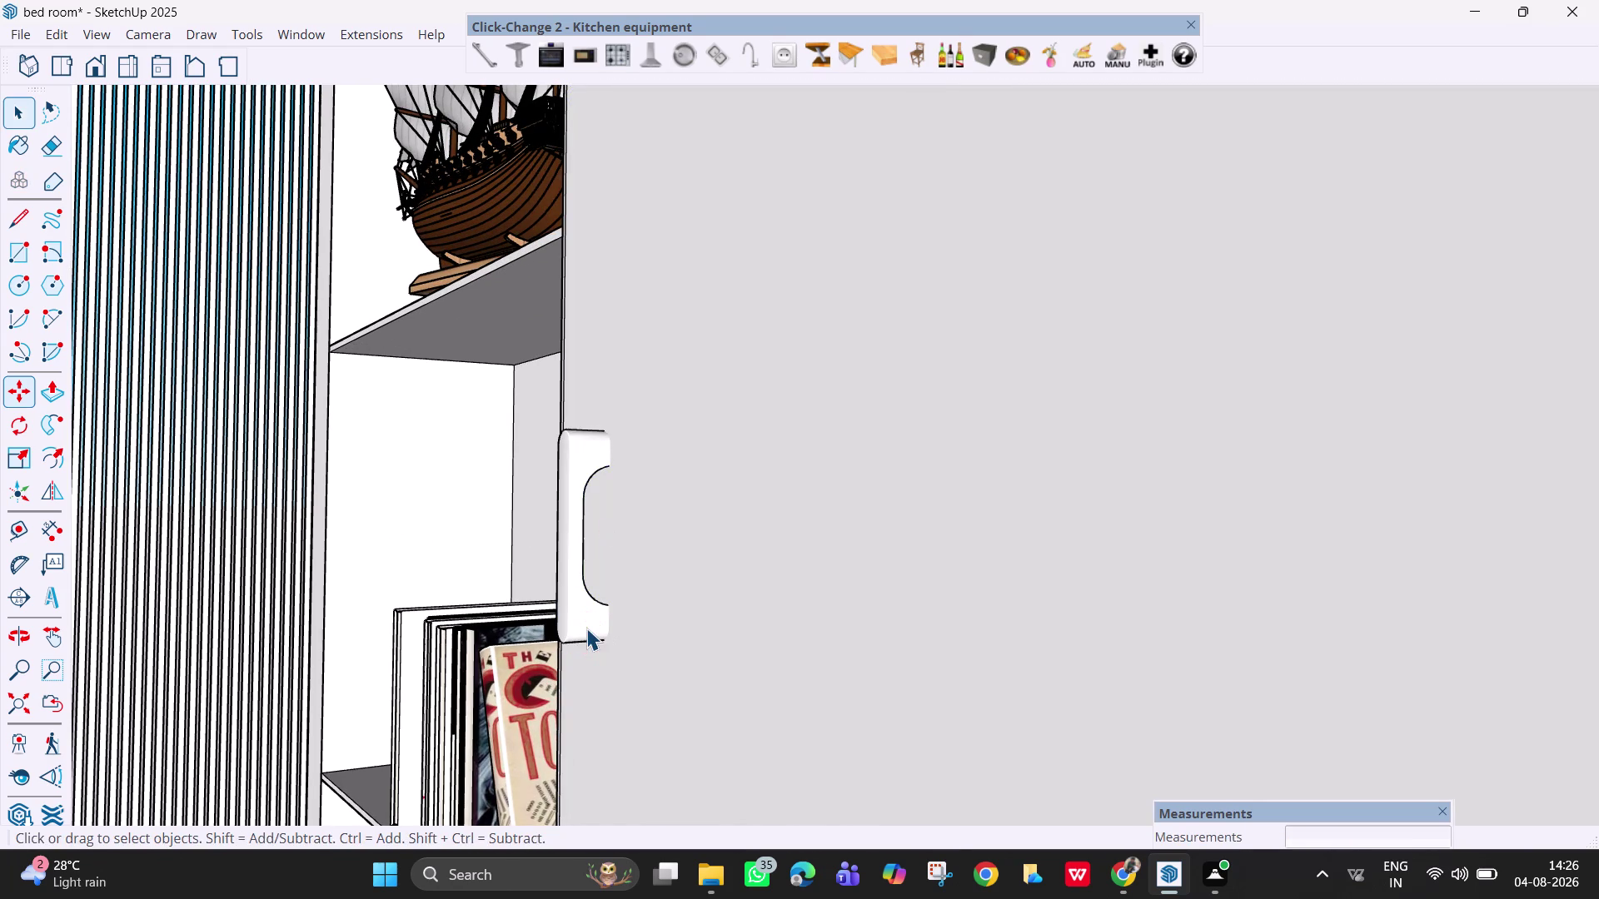
click(586, 626)
key(m)
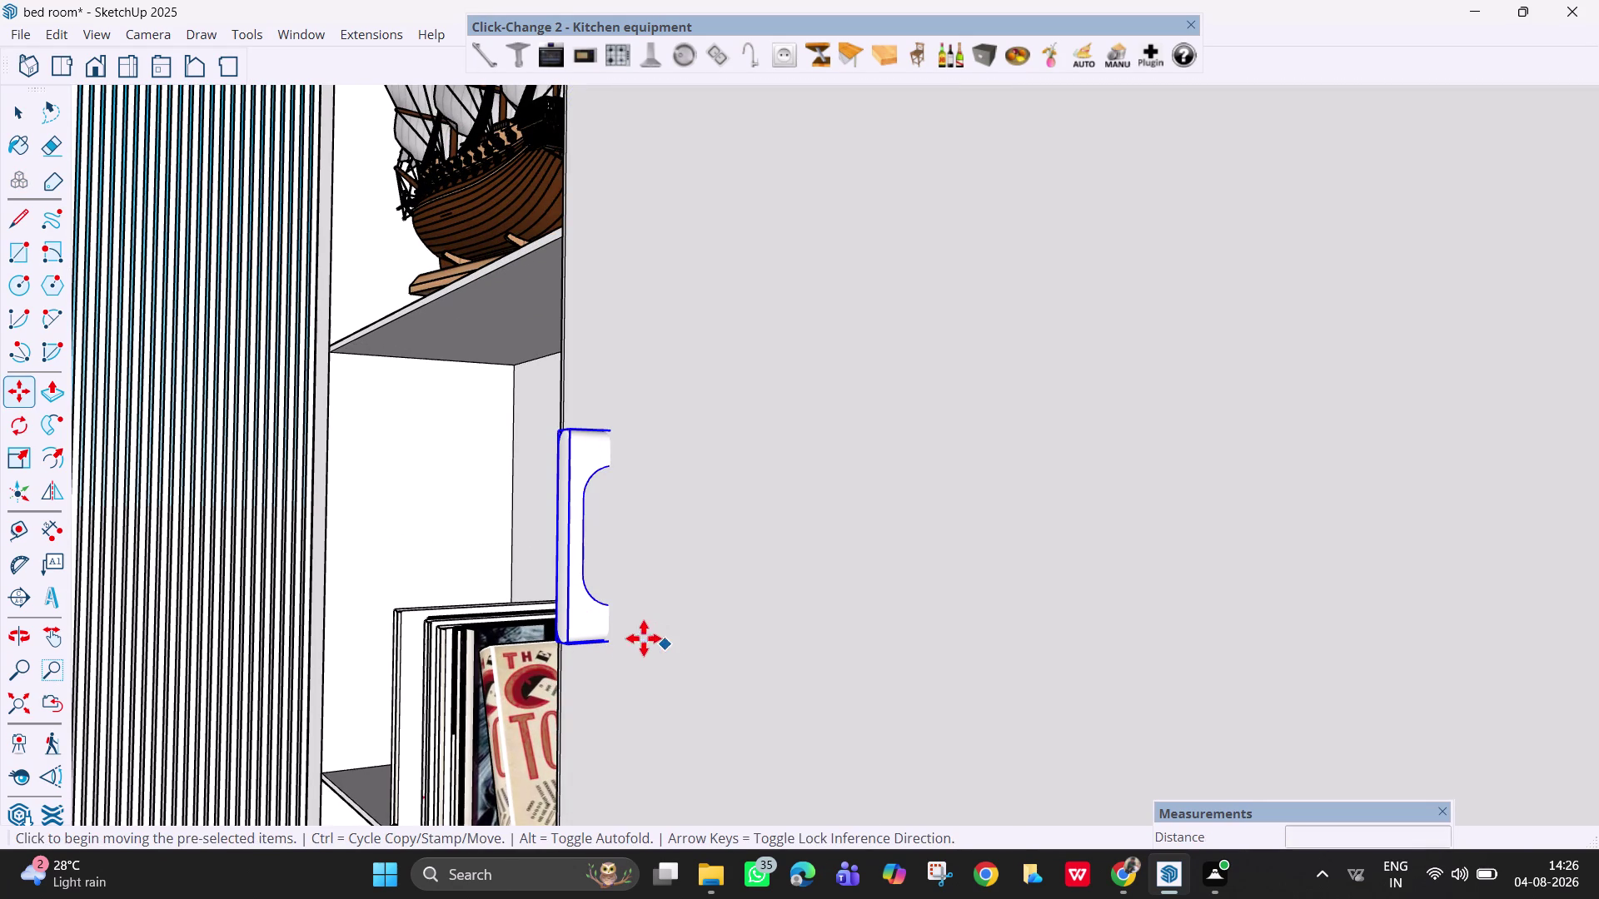
click(614, 640)
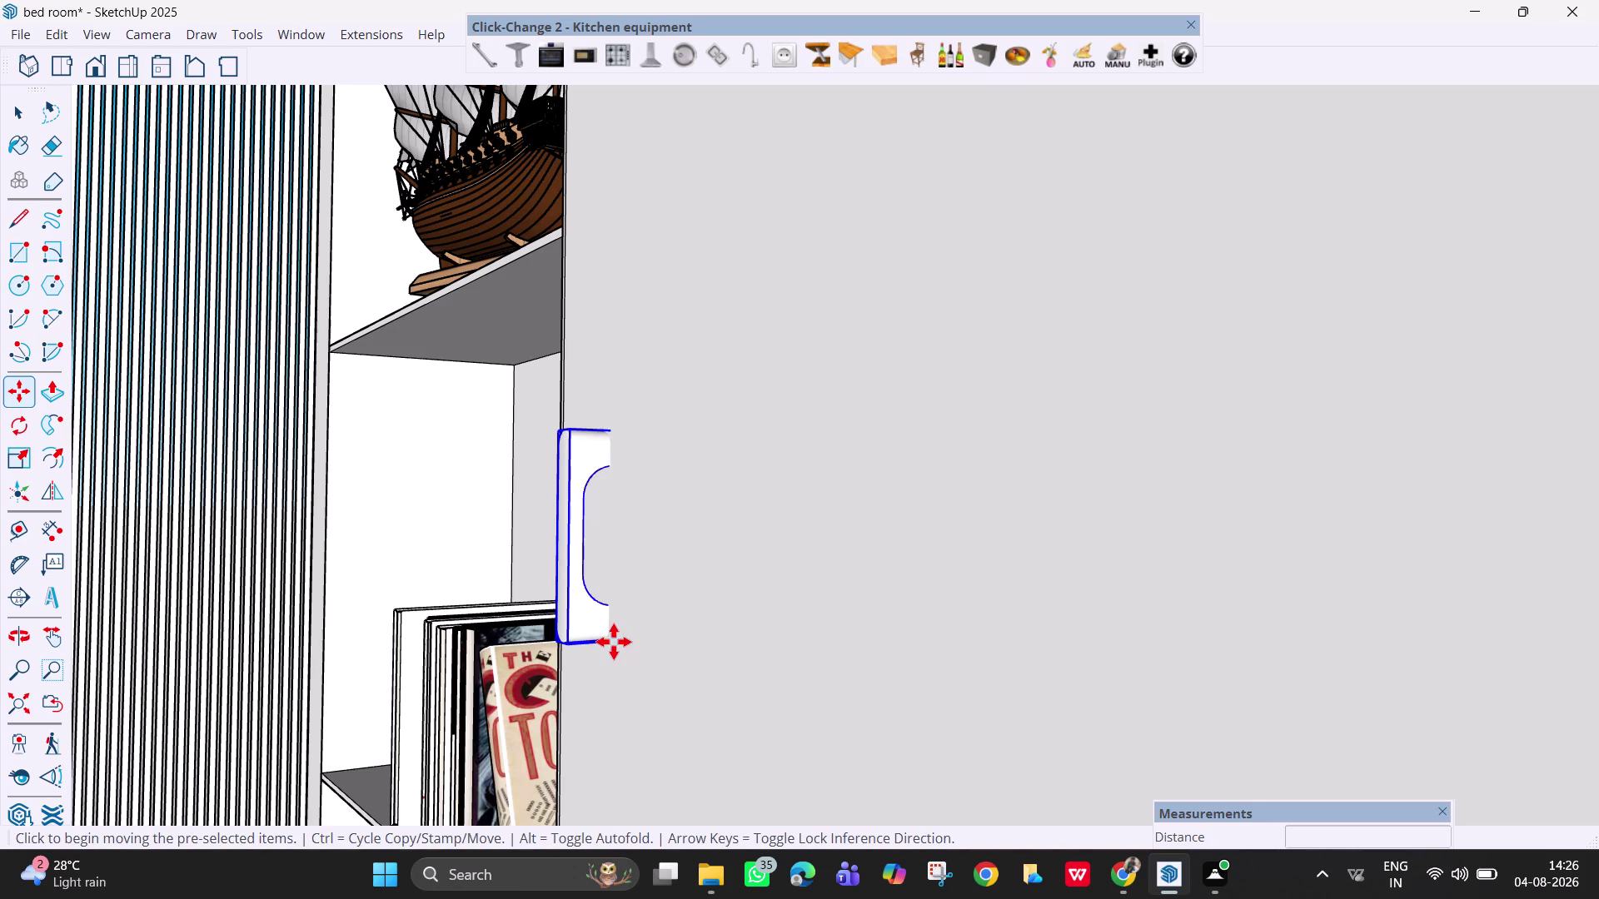
click(612, 642)
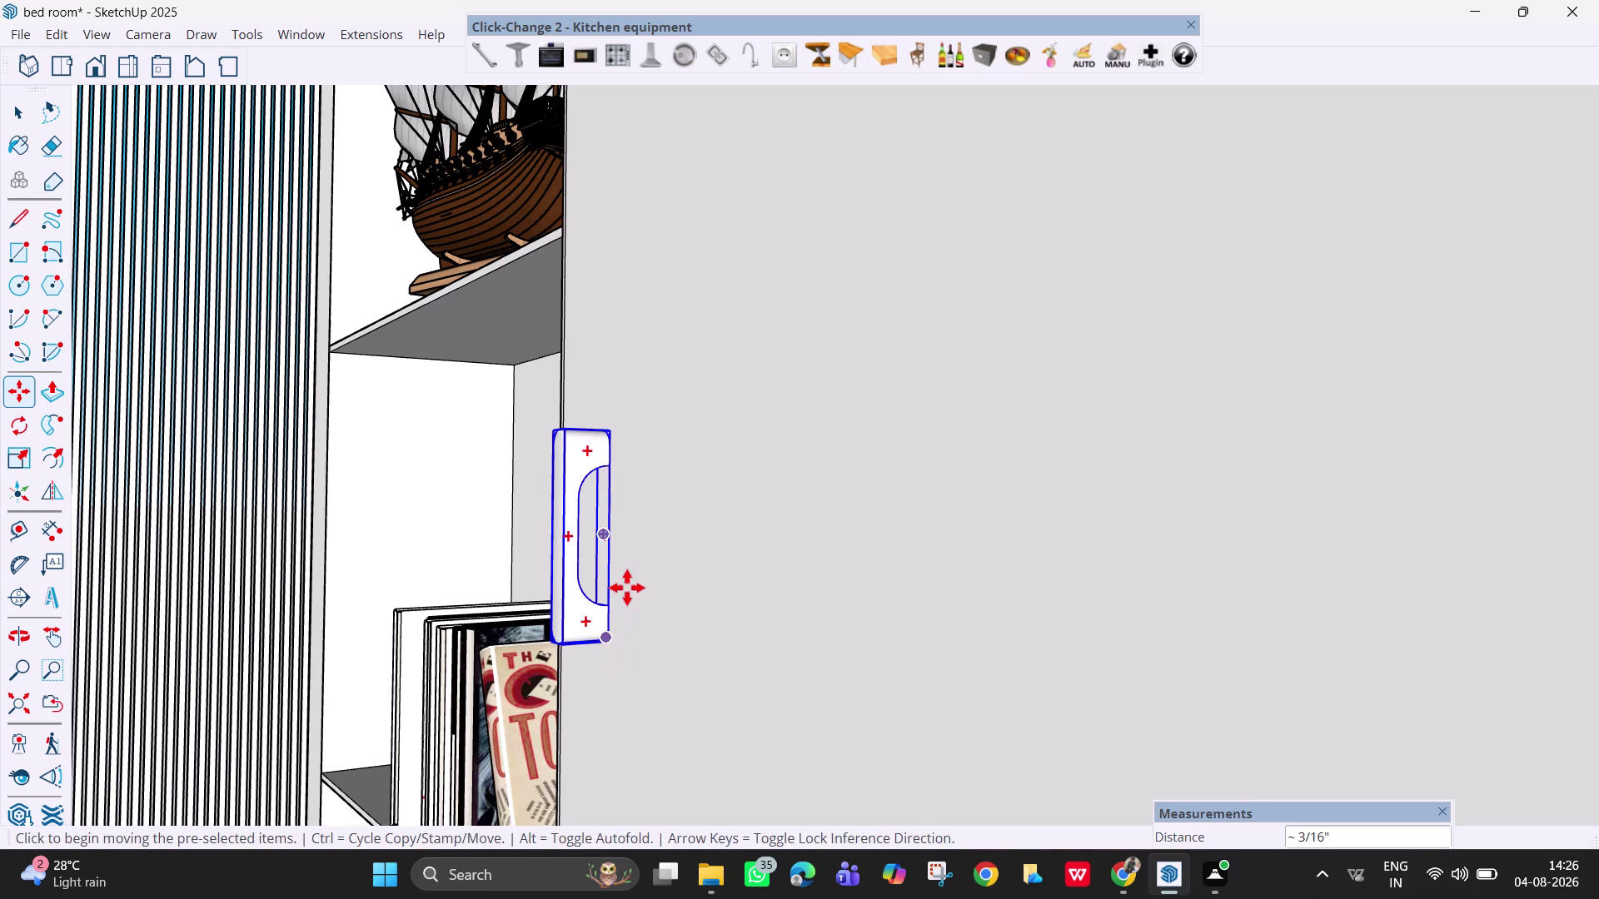
key(Escape)
middle_drag(627, 589, 846, 662)
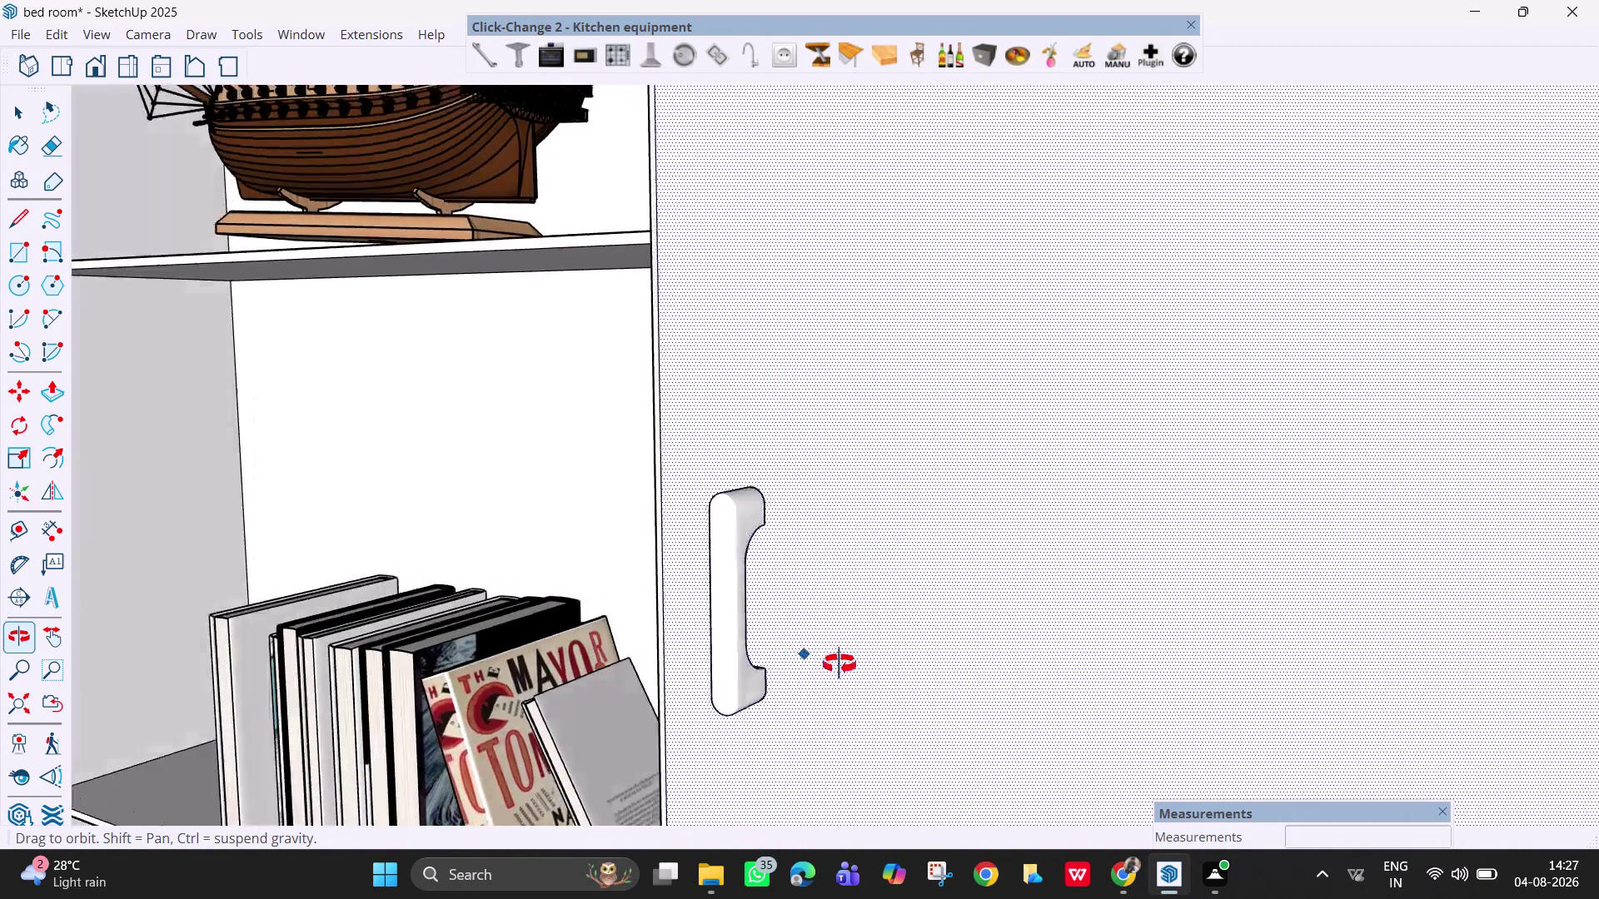
middle_drag(847, 662, 1029, 649)
scroll(down, 3)
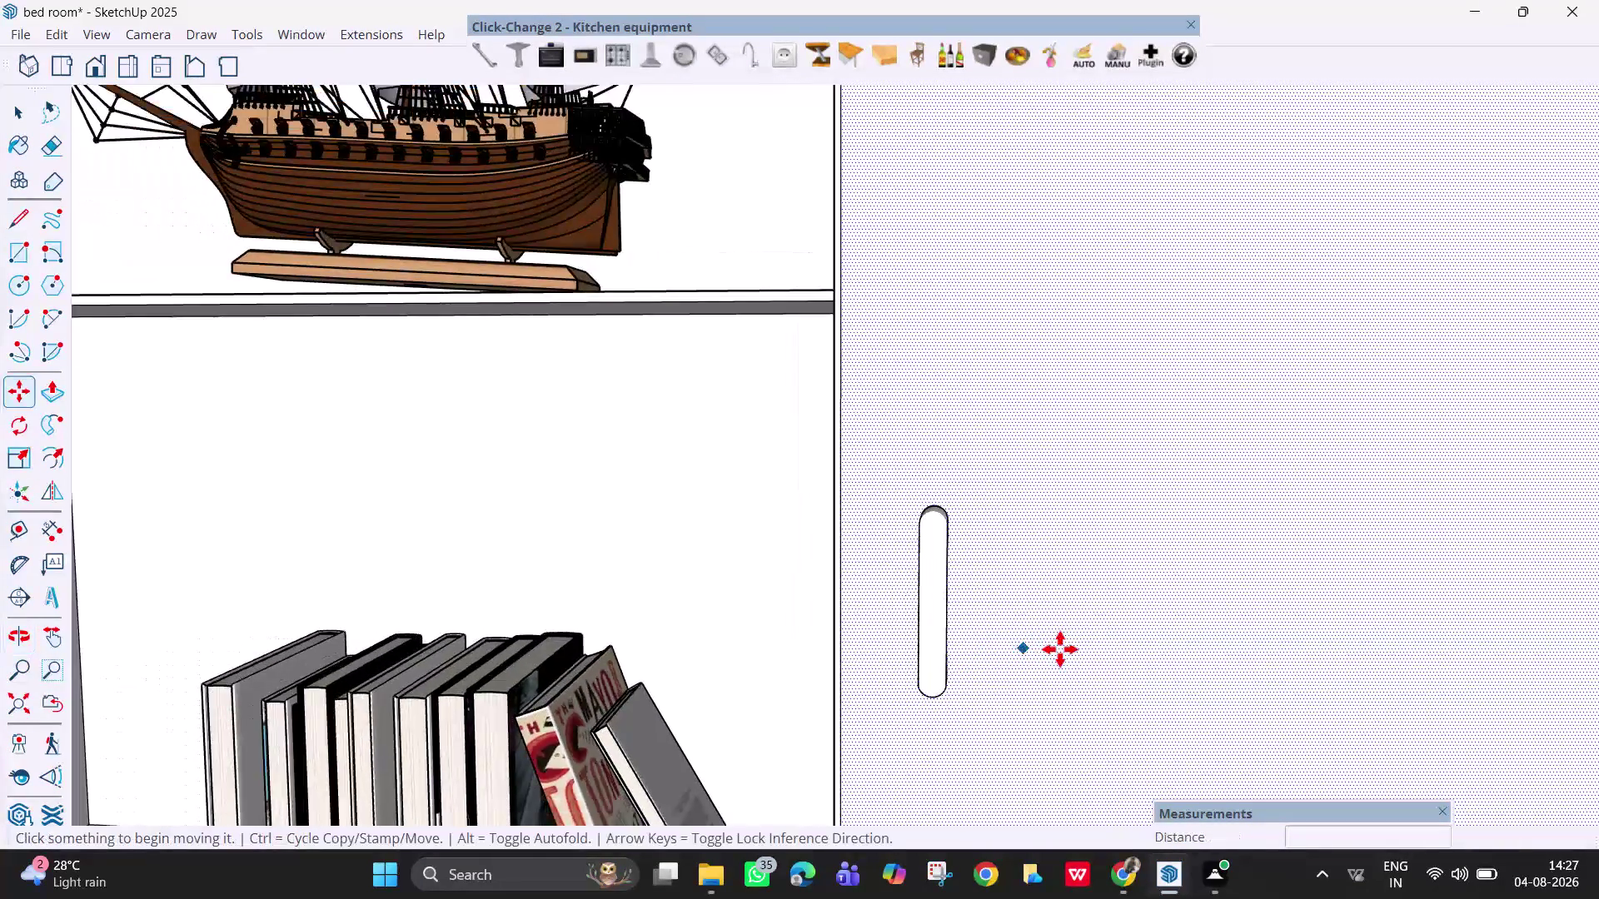
Zoom out and pan to frame the handle on the door beside the shelves, then select it.
scroll(down, 3)
scroll(down, 3)
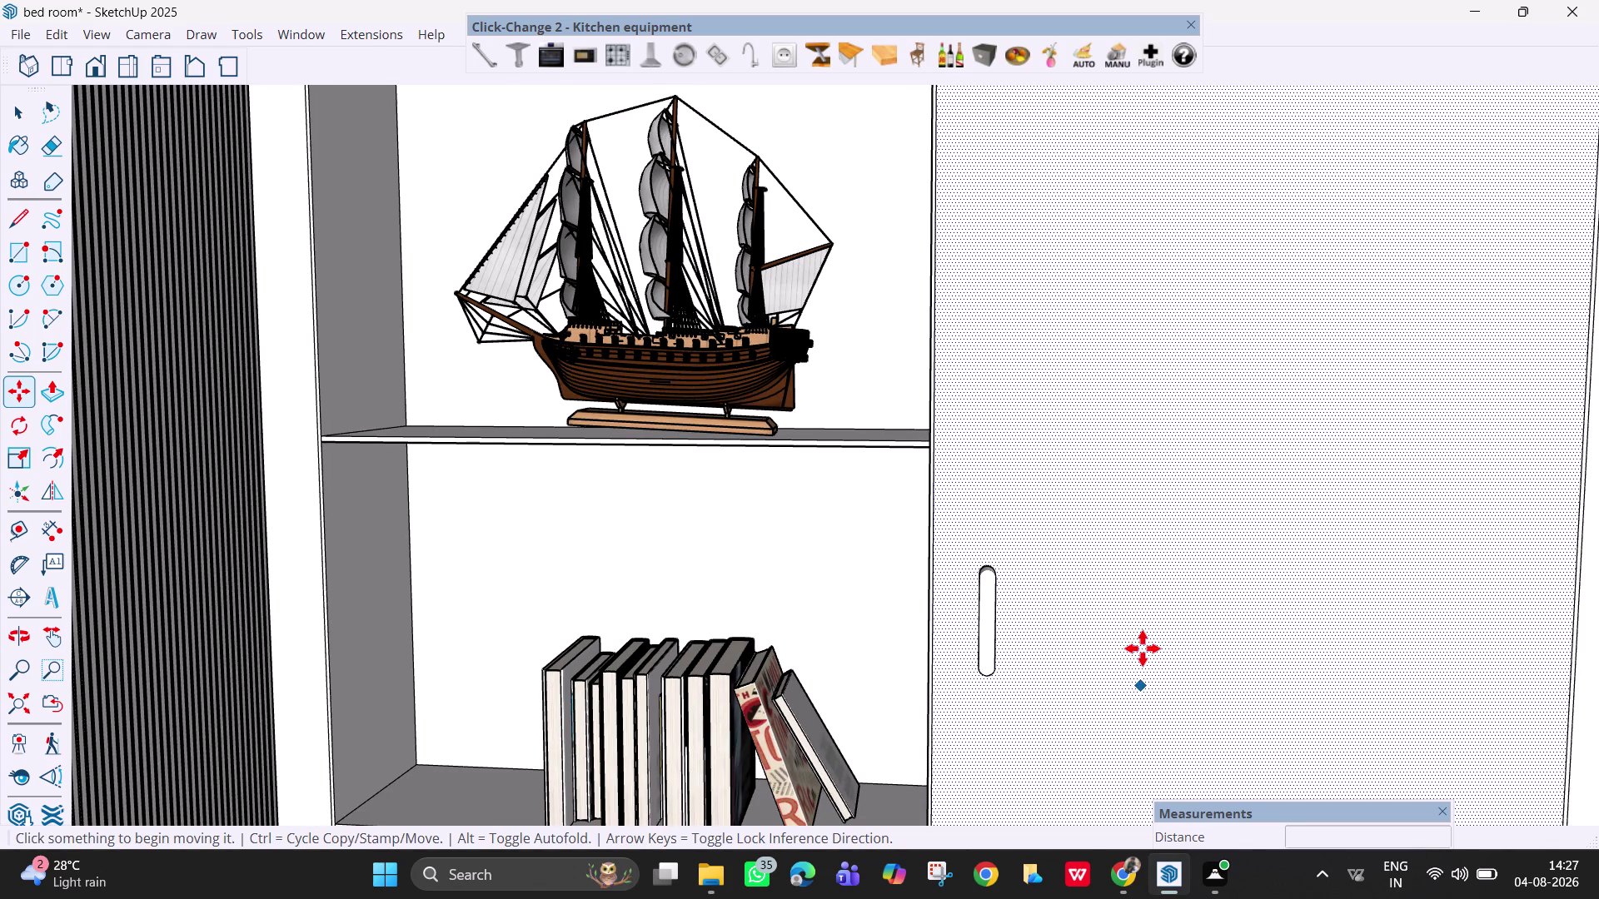
key(Escape)
key(space)
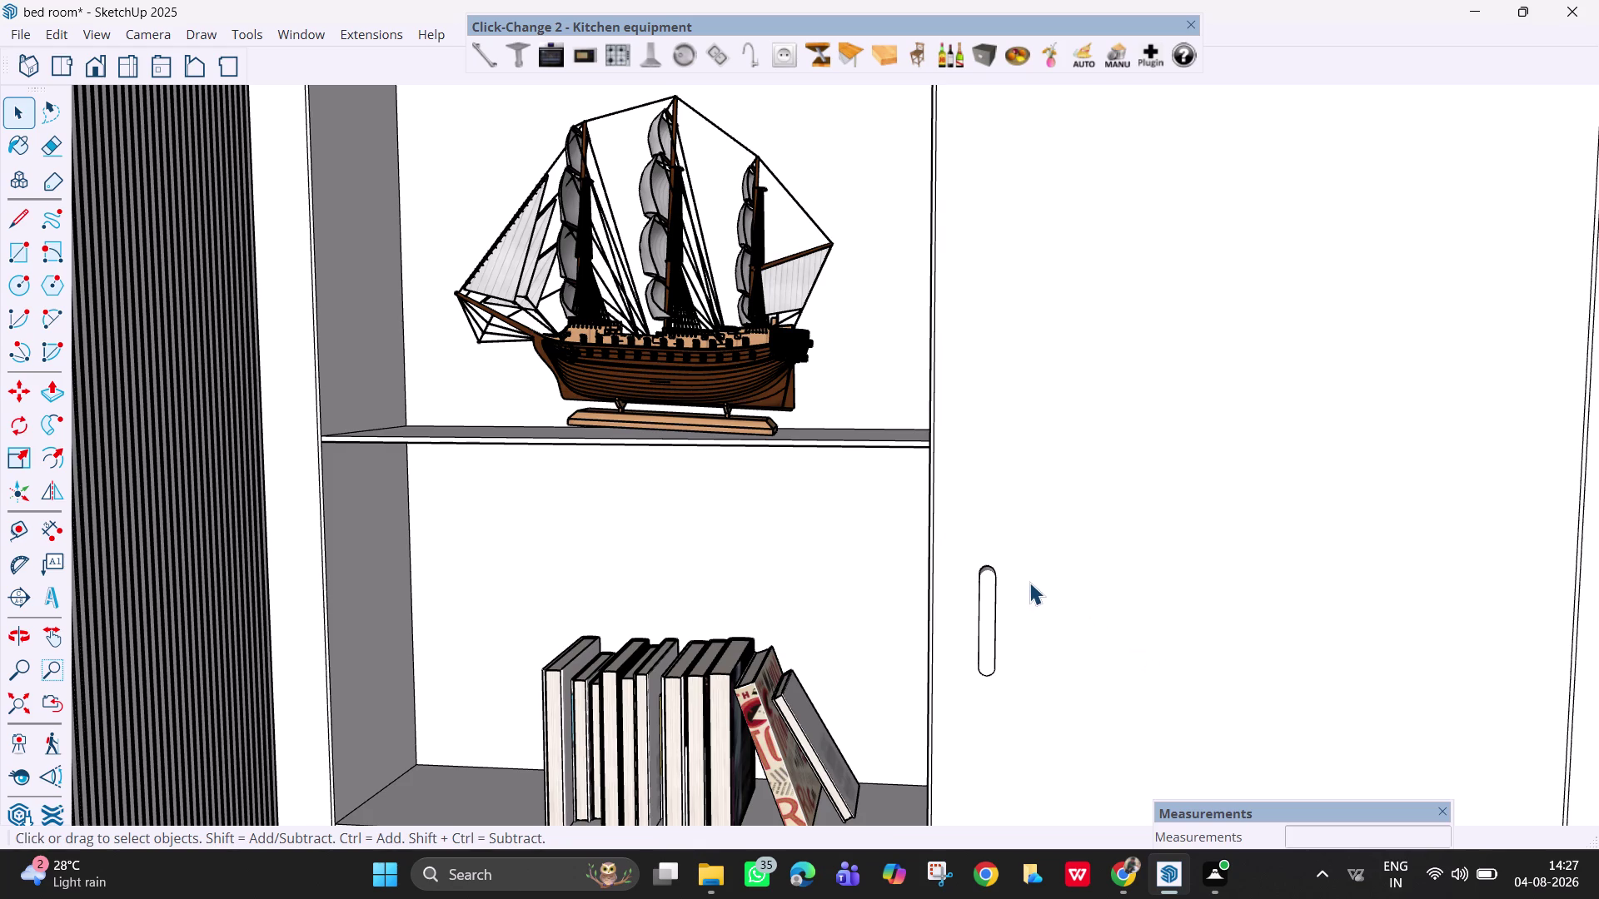
scroll(down, 3)
scroll(down, 3)
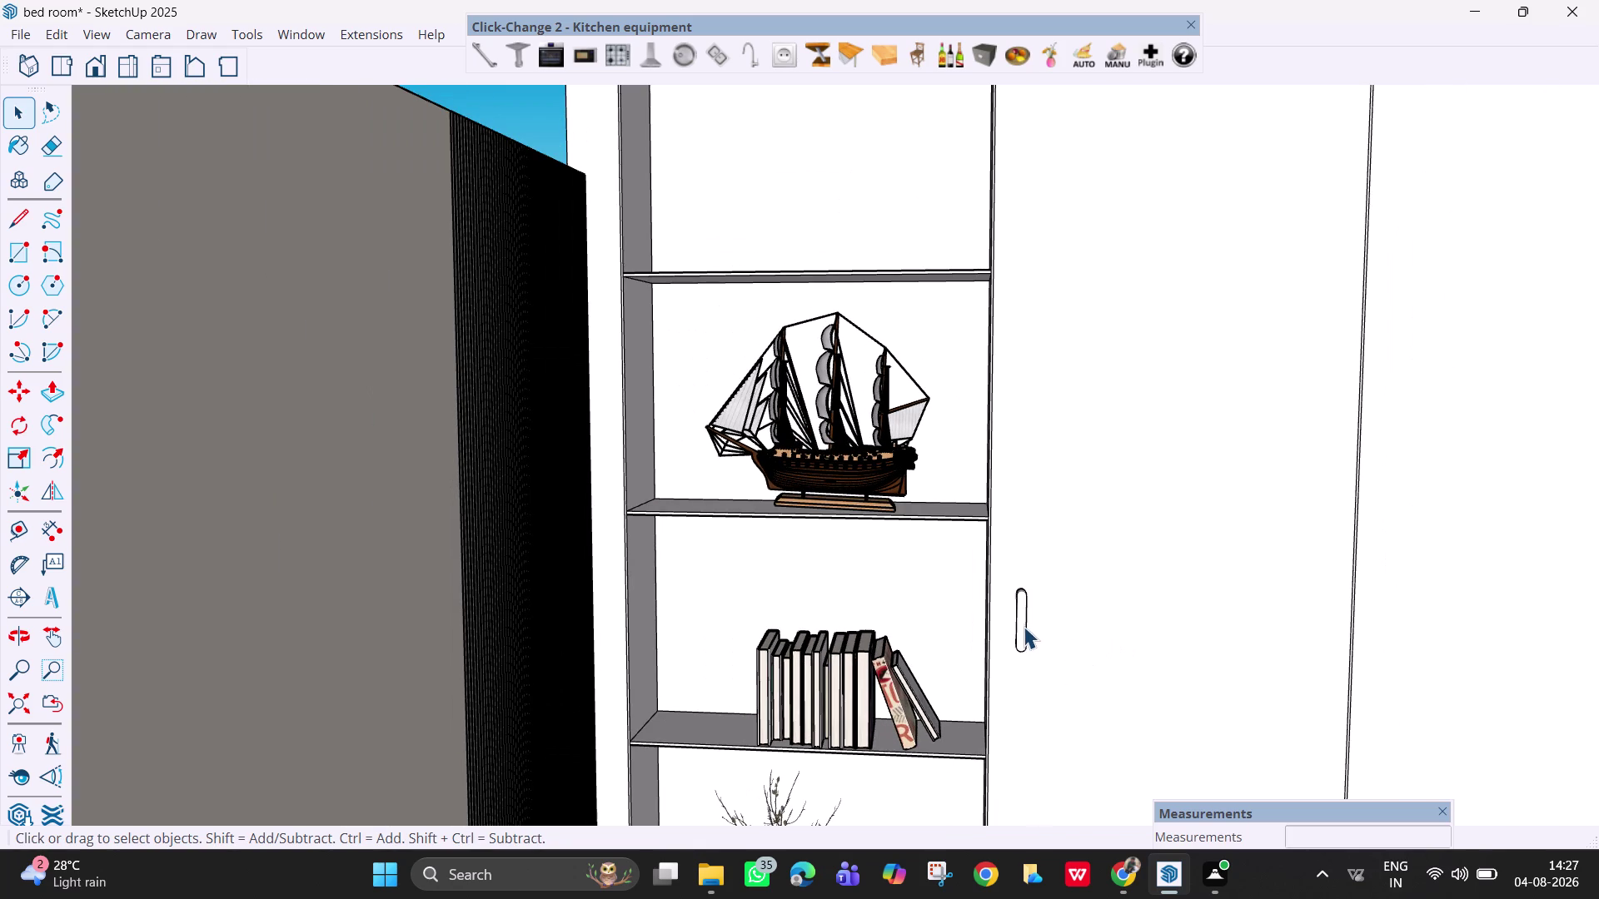
scroll(down, 3)
scroll(down, 3)
scroll(down, 3)
key(h)
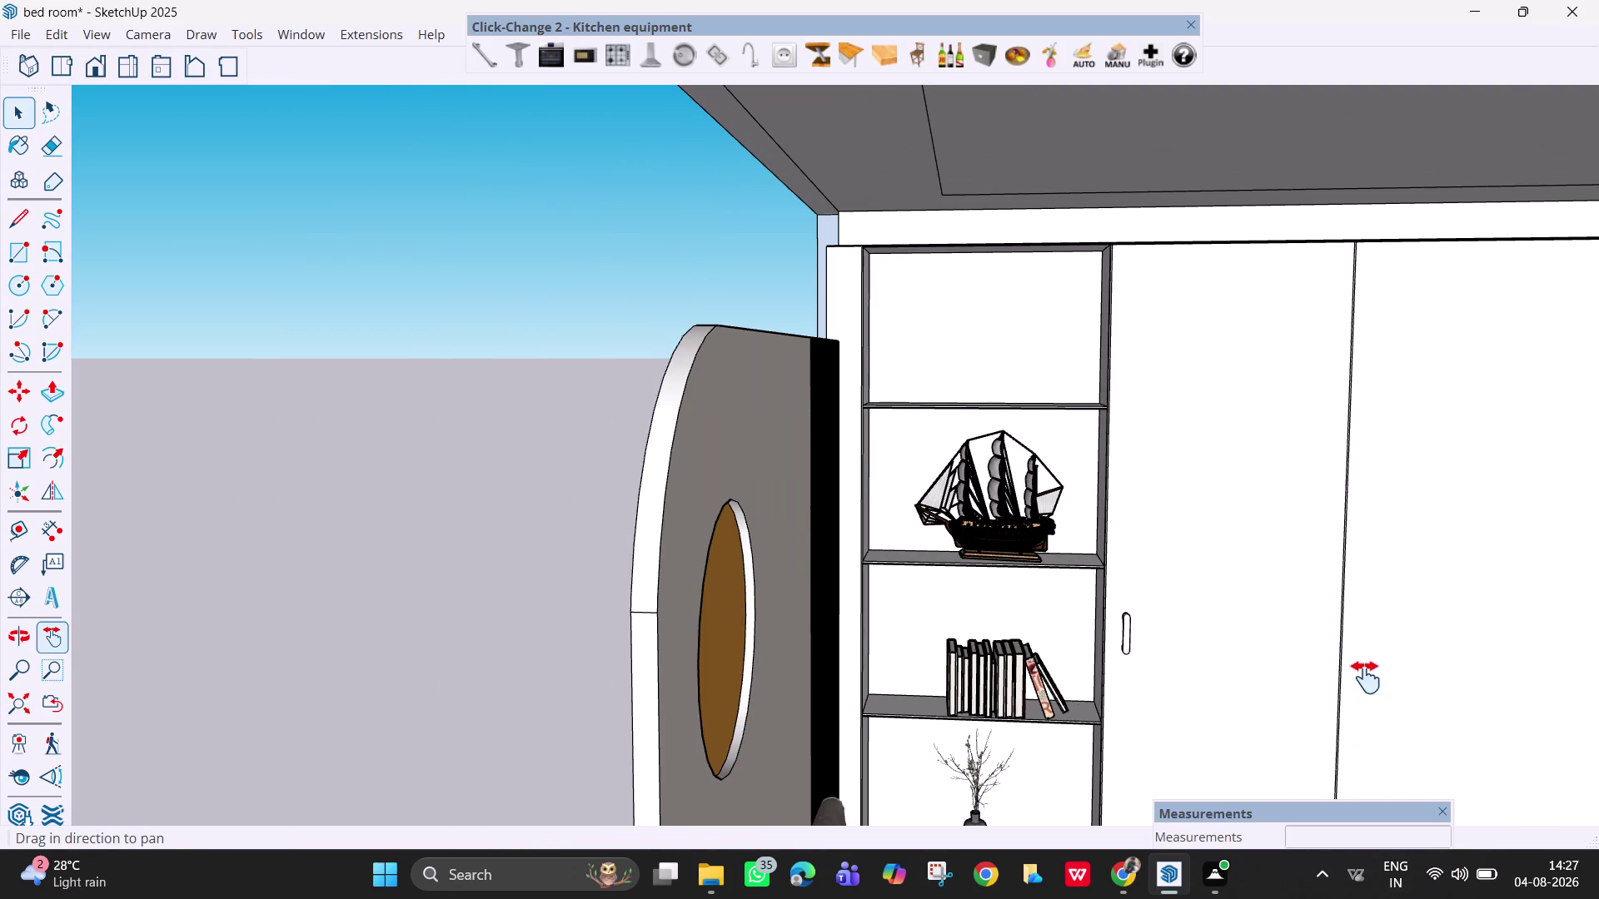
drag(1360, 676, 993, 566)
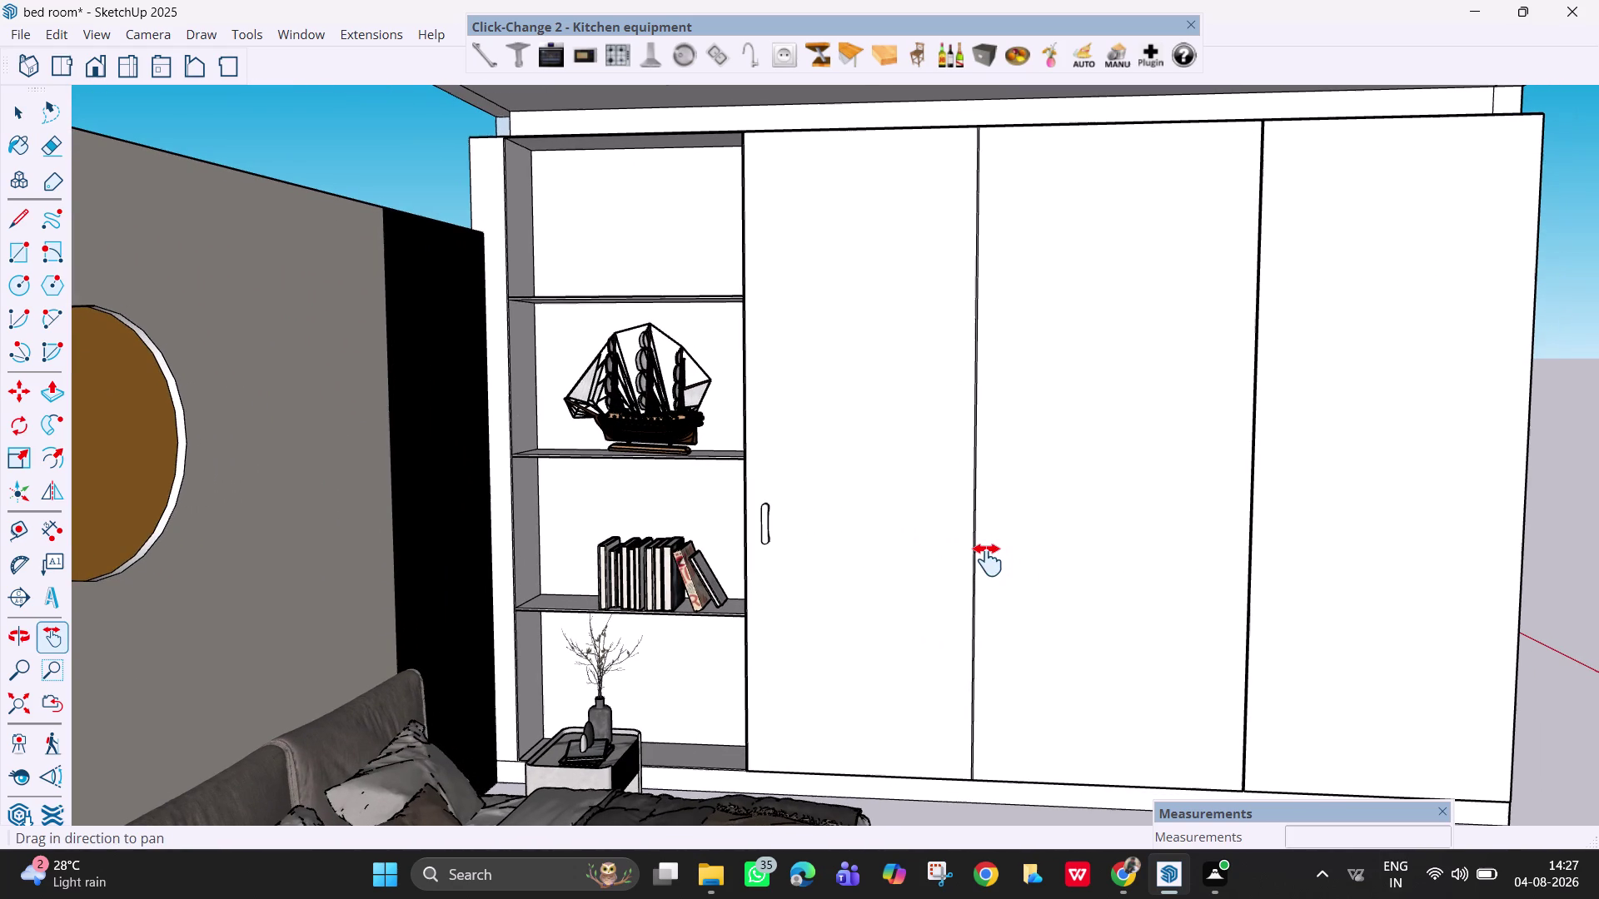
scroll(up, 3)
key(space)
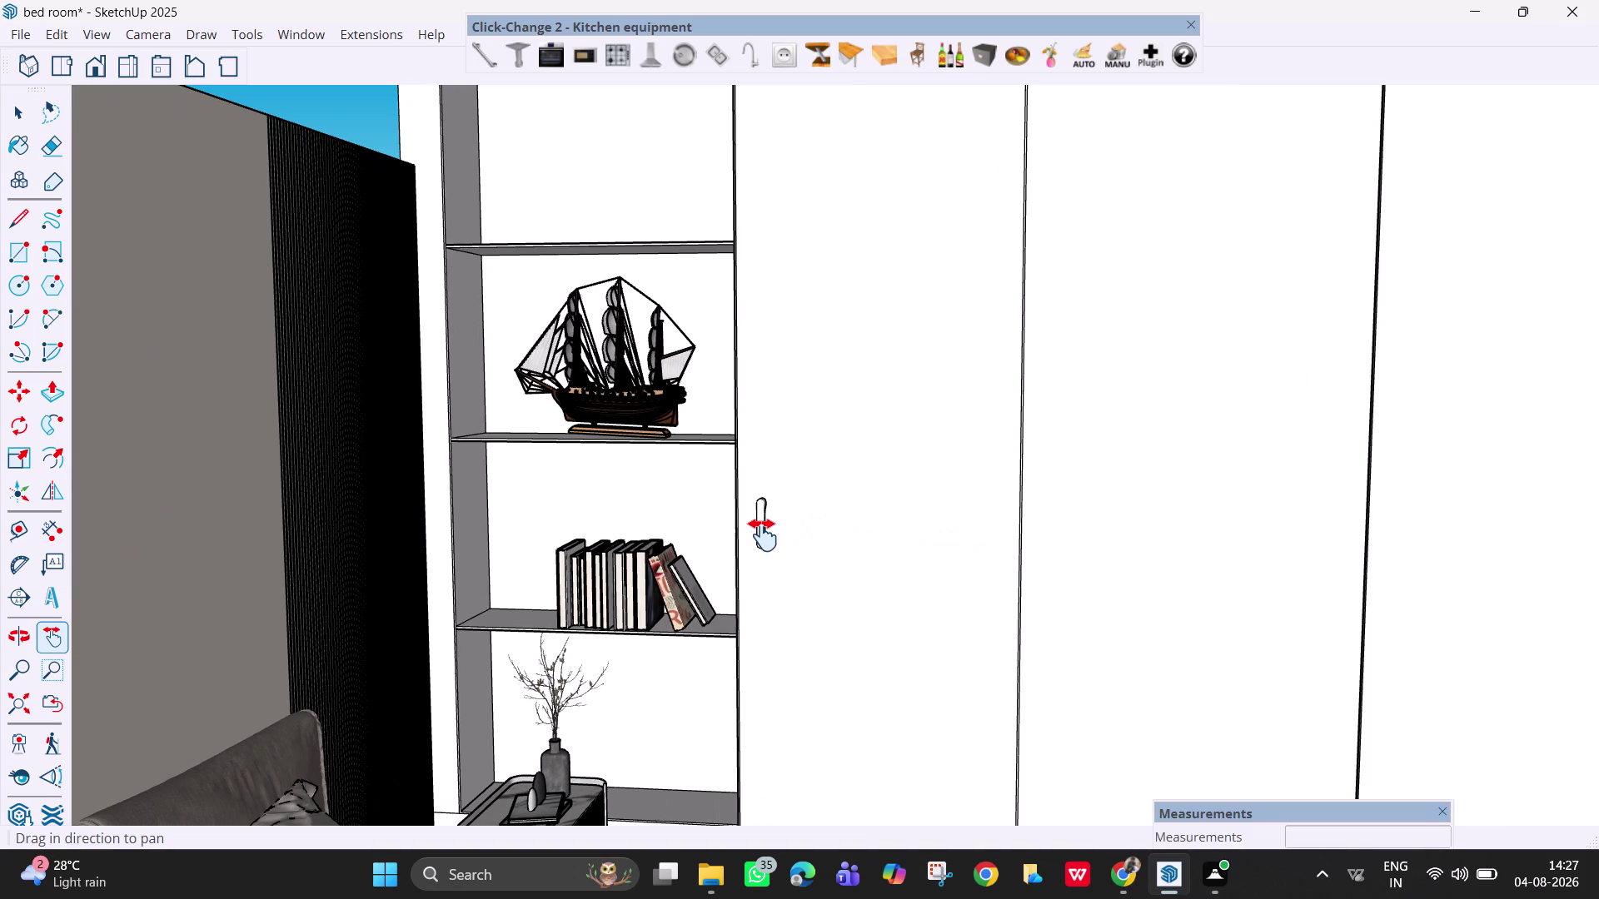
click(756, 532)
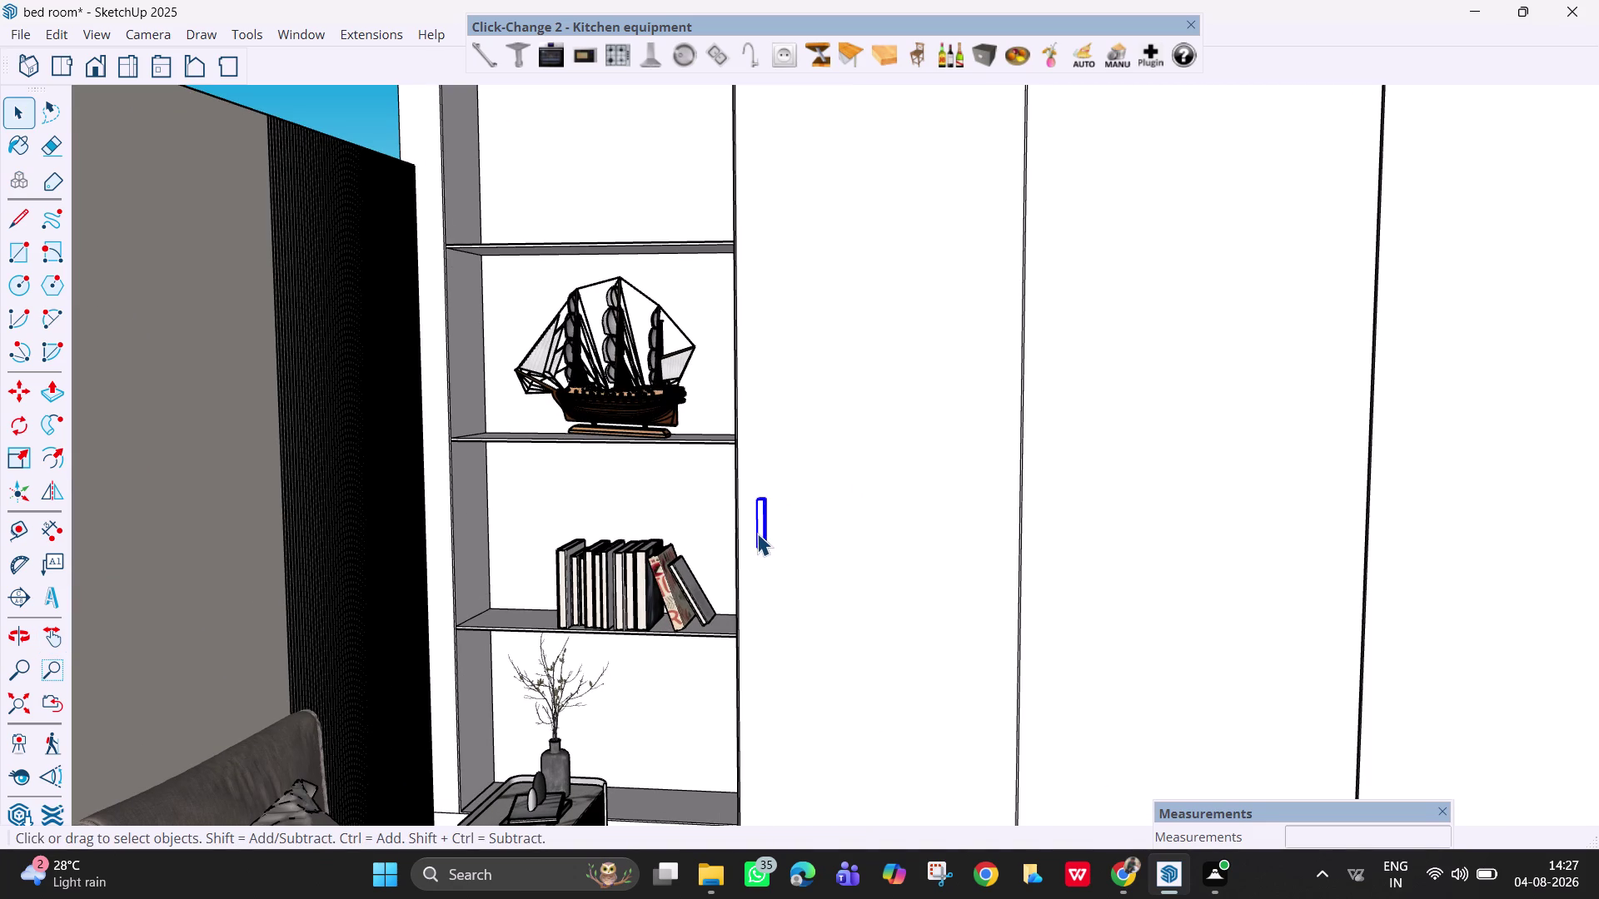
Scale the handle up from a corner with the Scale tool.
key(s)
scroll(up, 3)
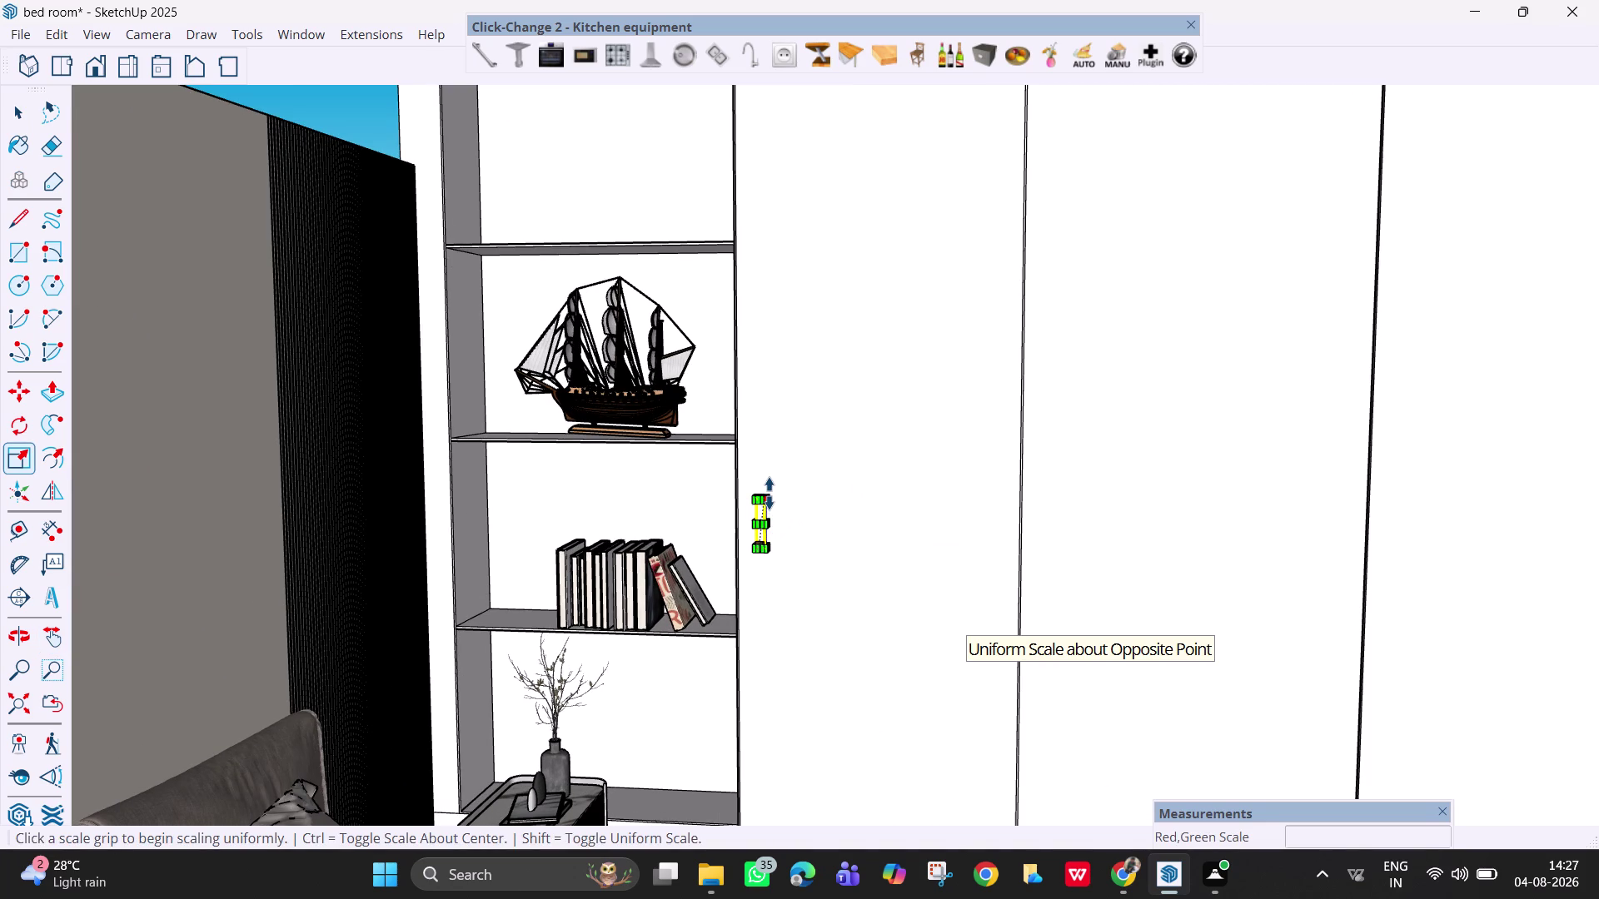
scroll(up, 3)
scroll(up, 3)
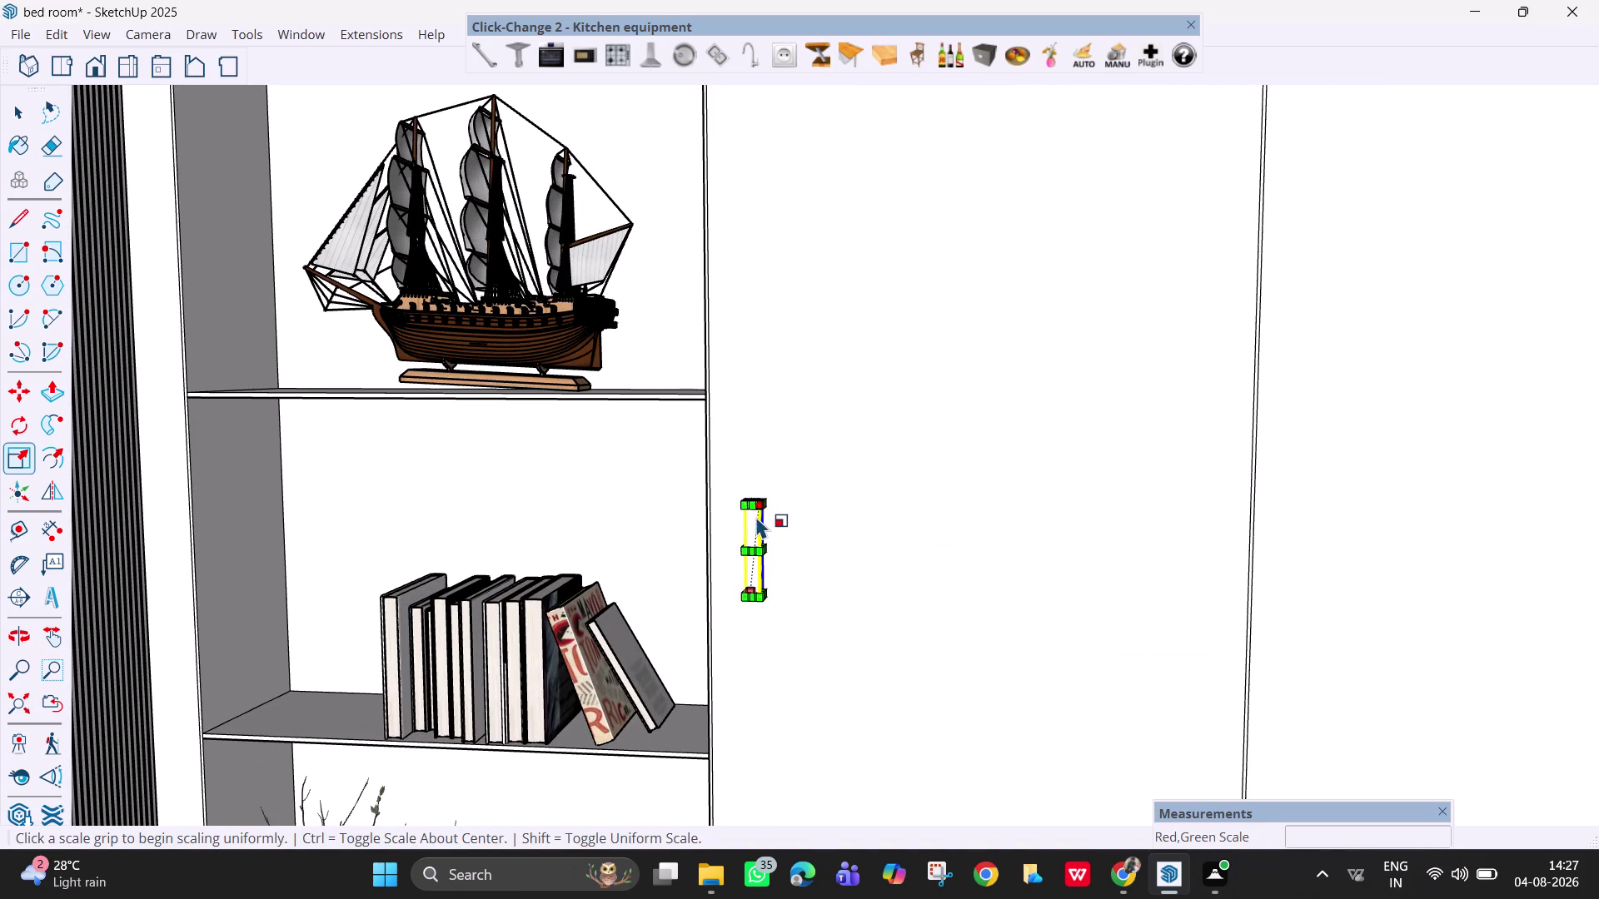
click(762, 497)
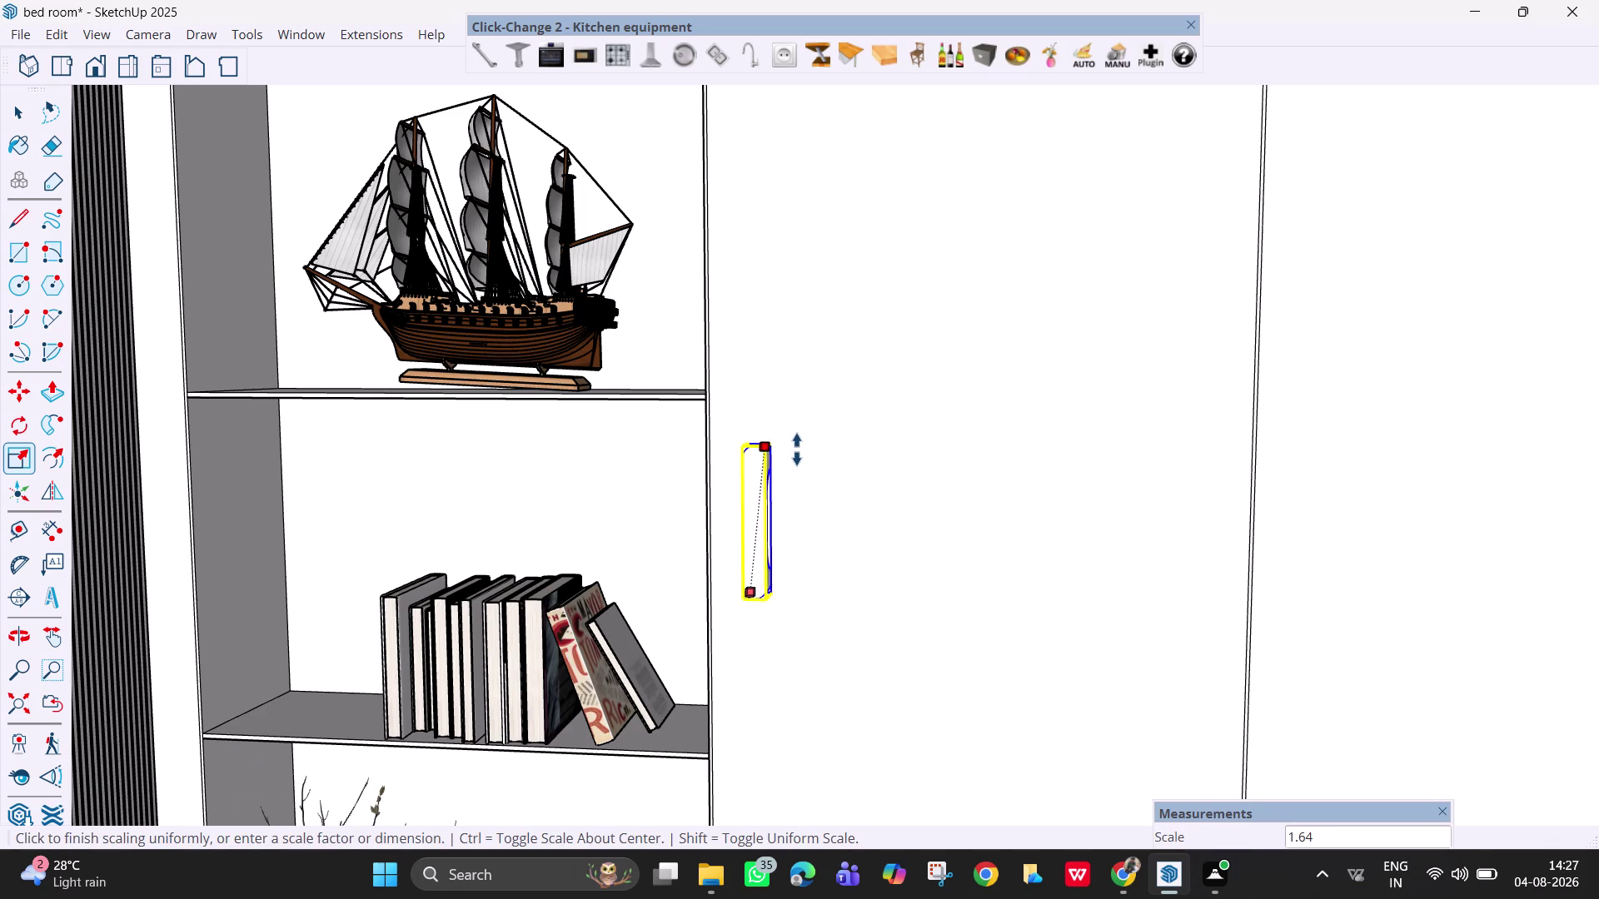
click(797, 449)
key(Escape)
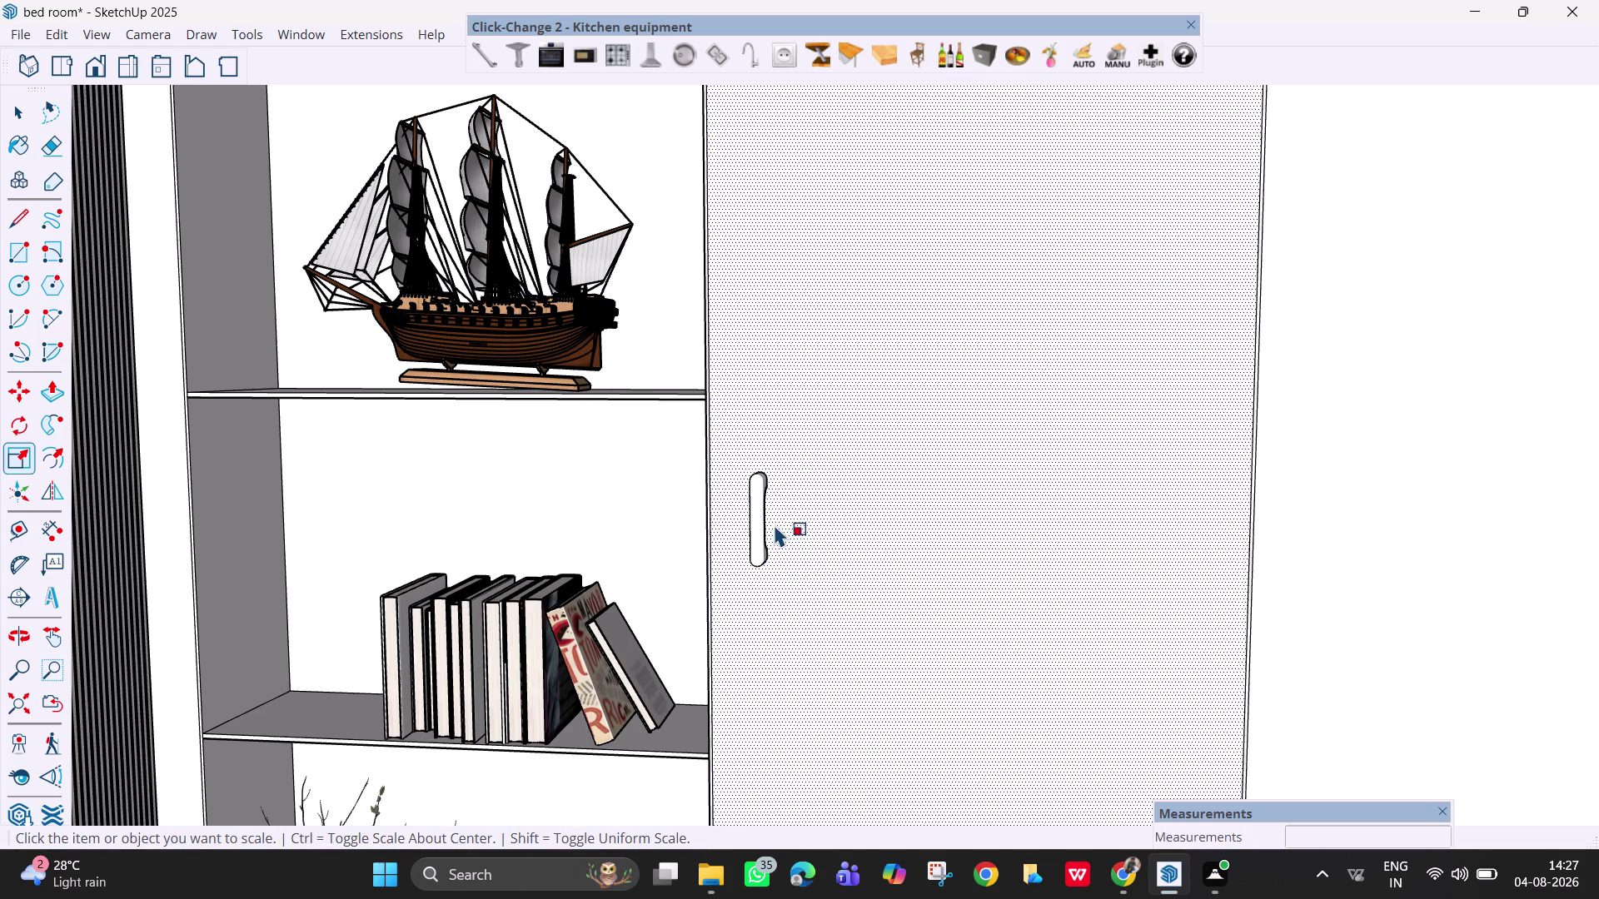
Rescale the handle, stretching it taller from its lower end.
click(757, 491)
key(s)
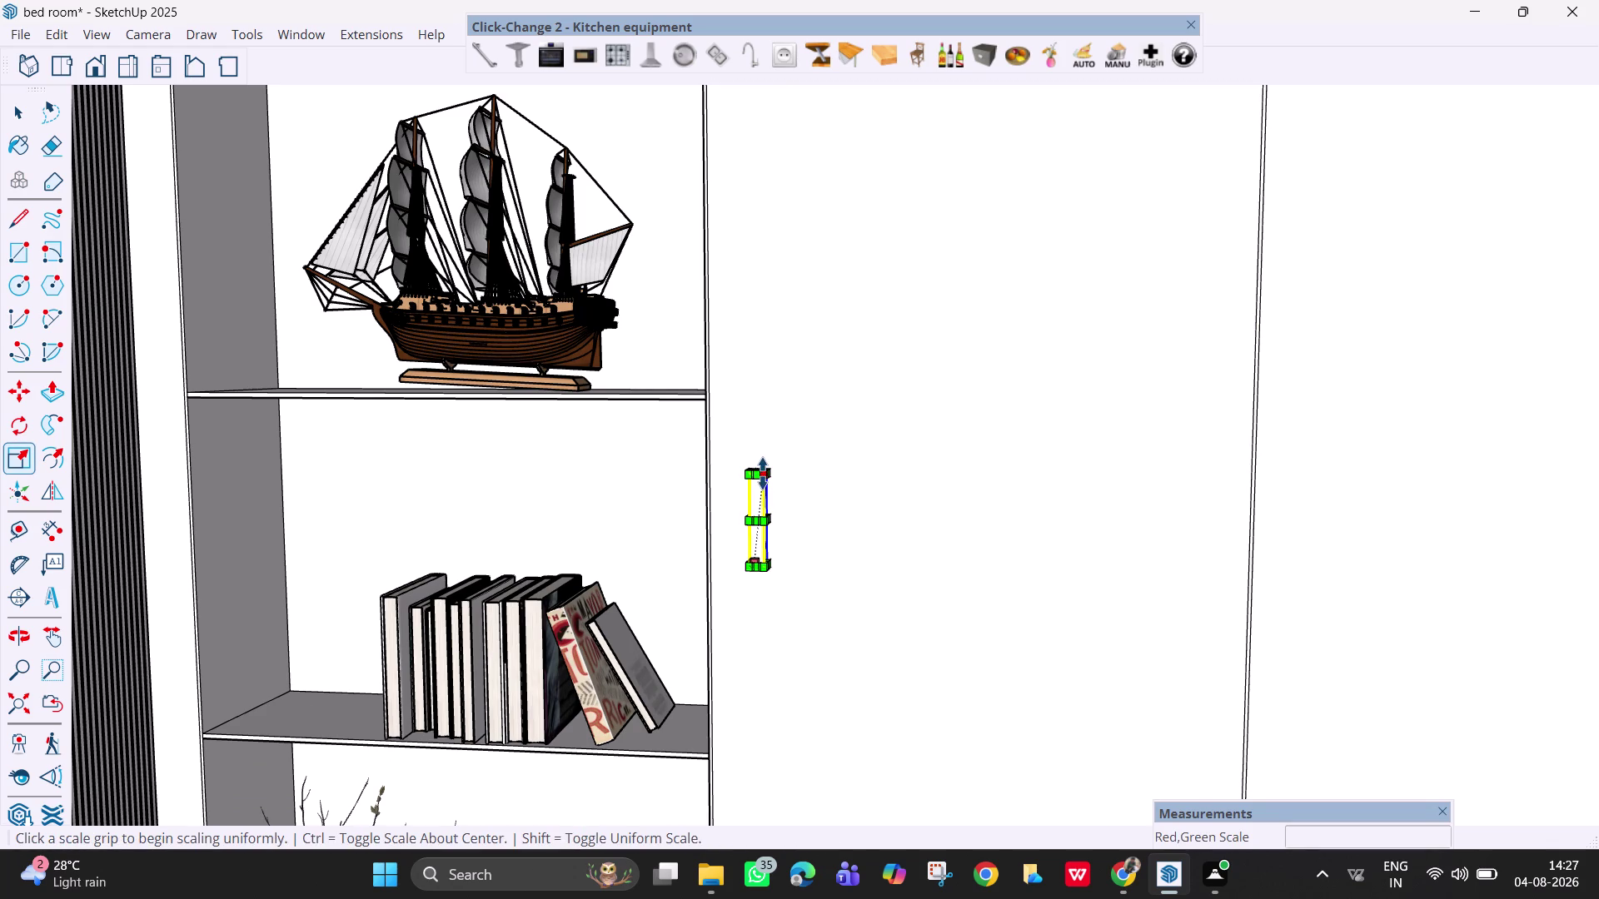
scroll(up, 3)
middle_drag(761, 490, 788, 542)
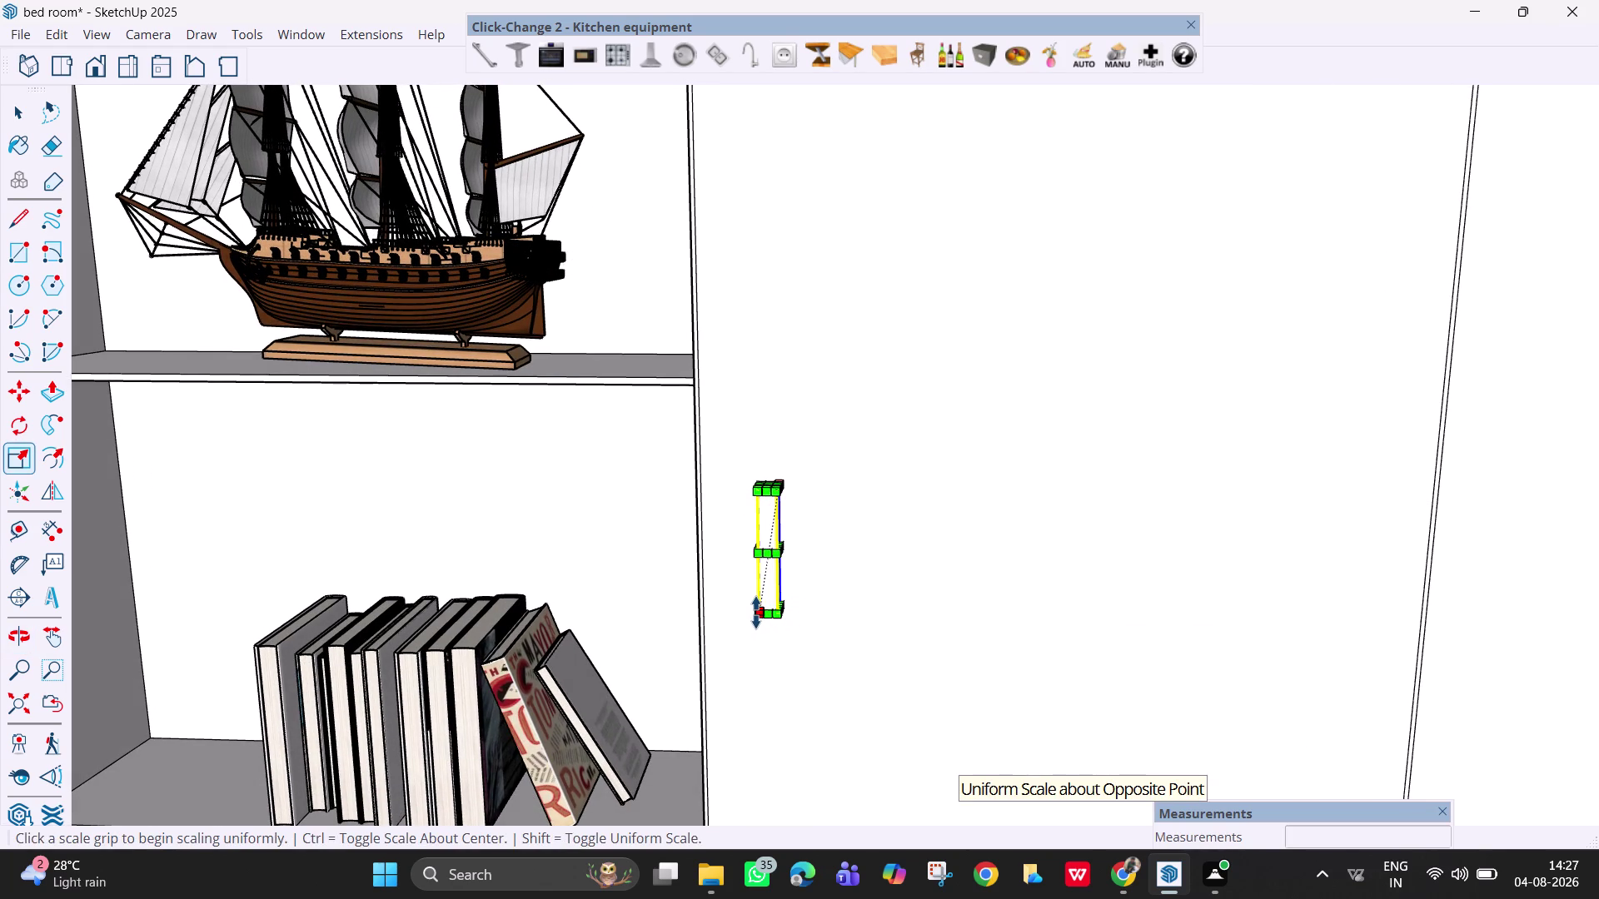
click(758, 611)
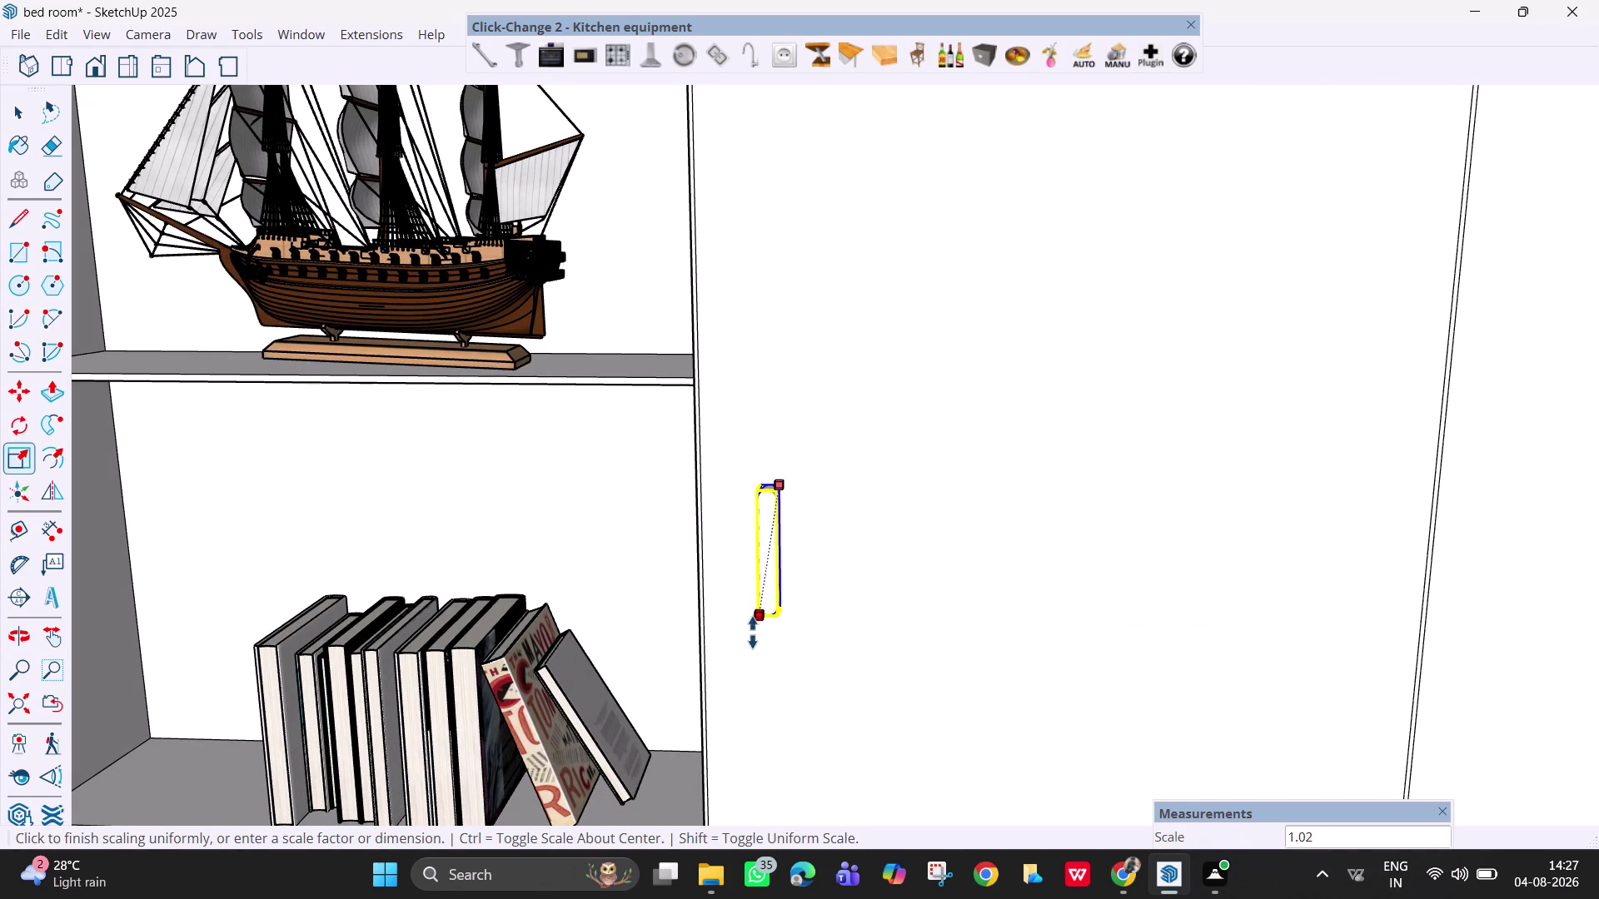
click(740, 680)
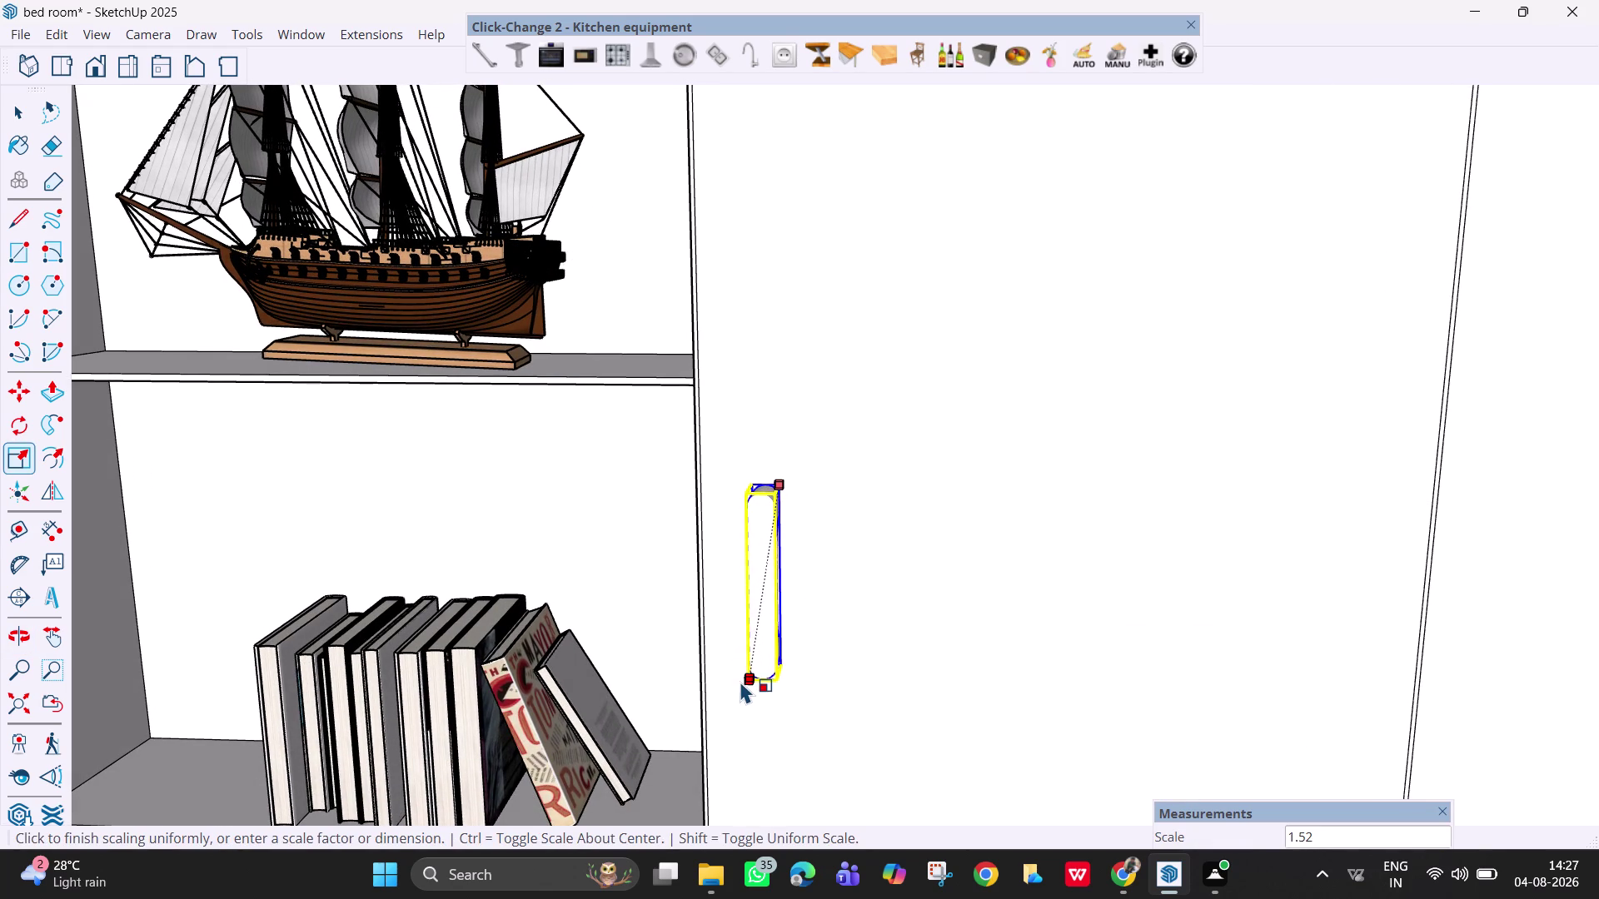
scroll(up, 3)
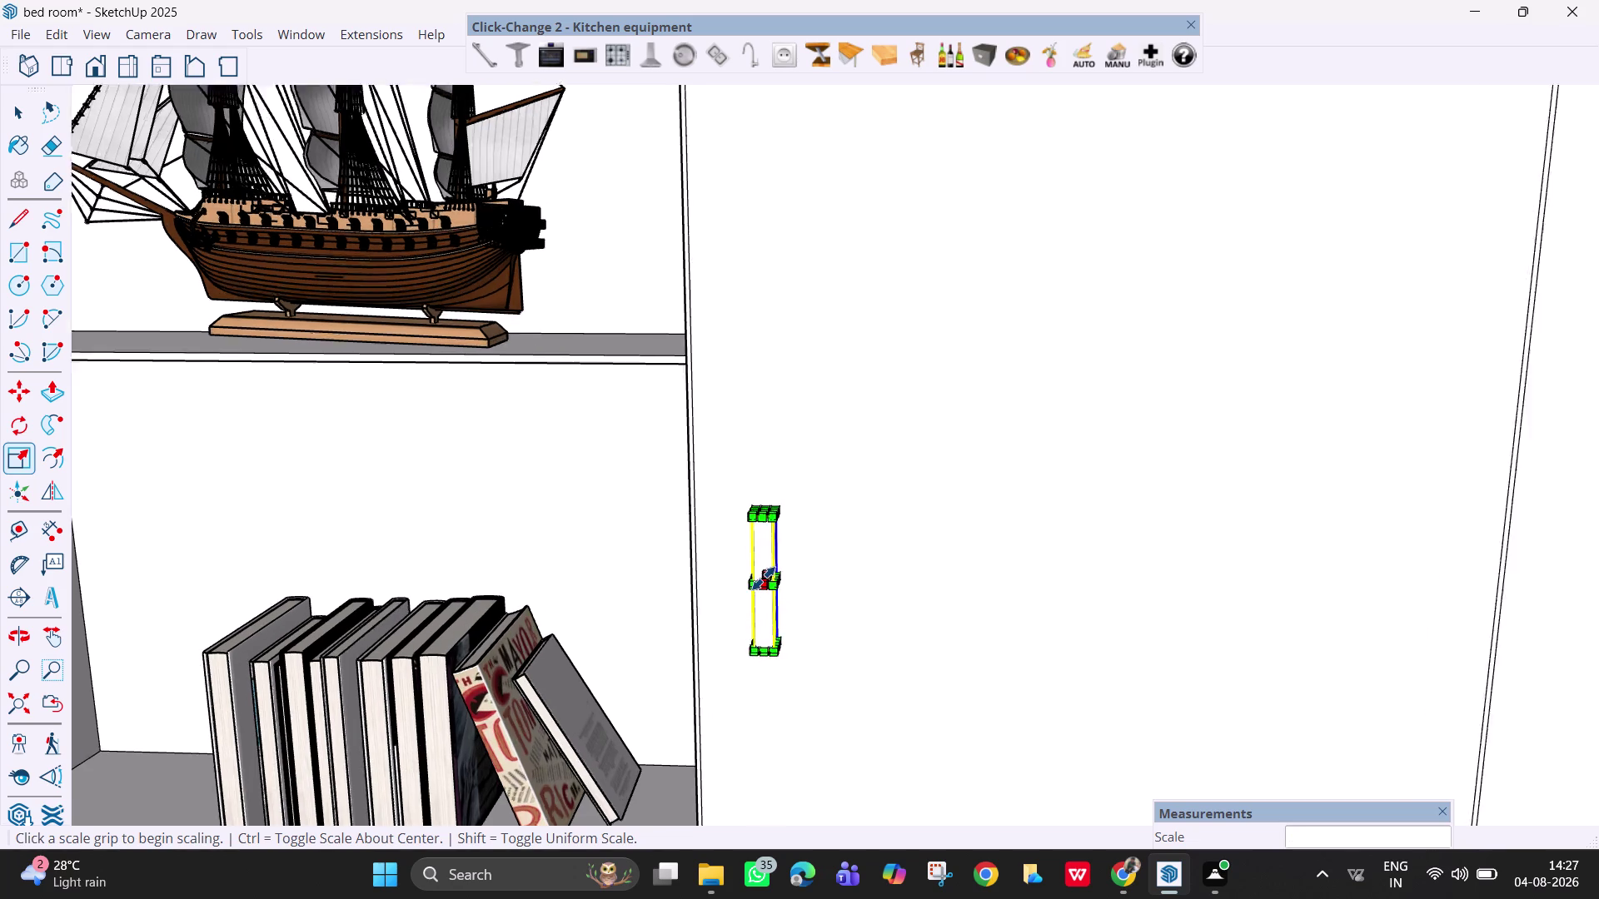
scroll(up, 3)
scroll(up, 3)
middle_drag(735, 579, 513, 573)
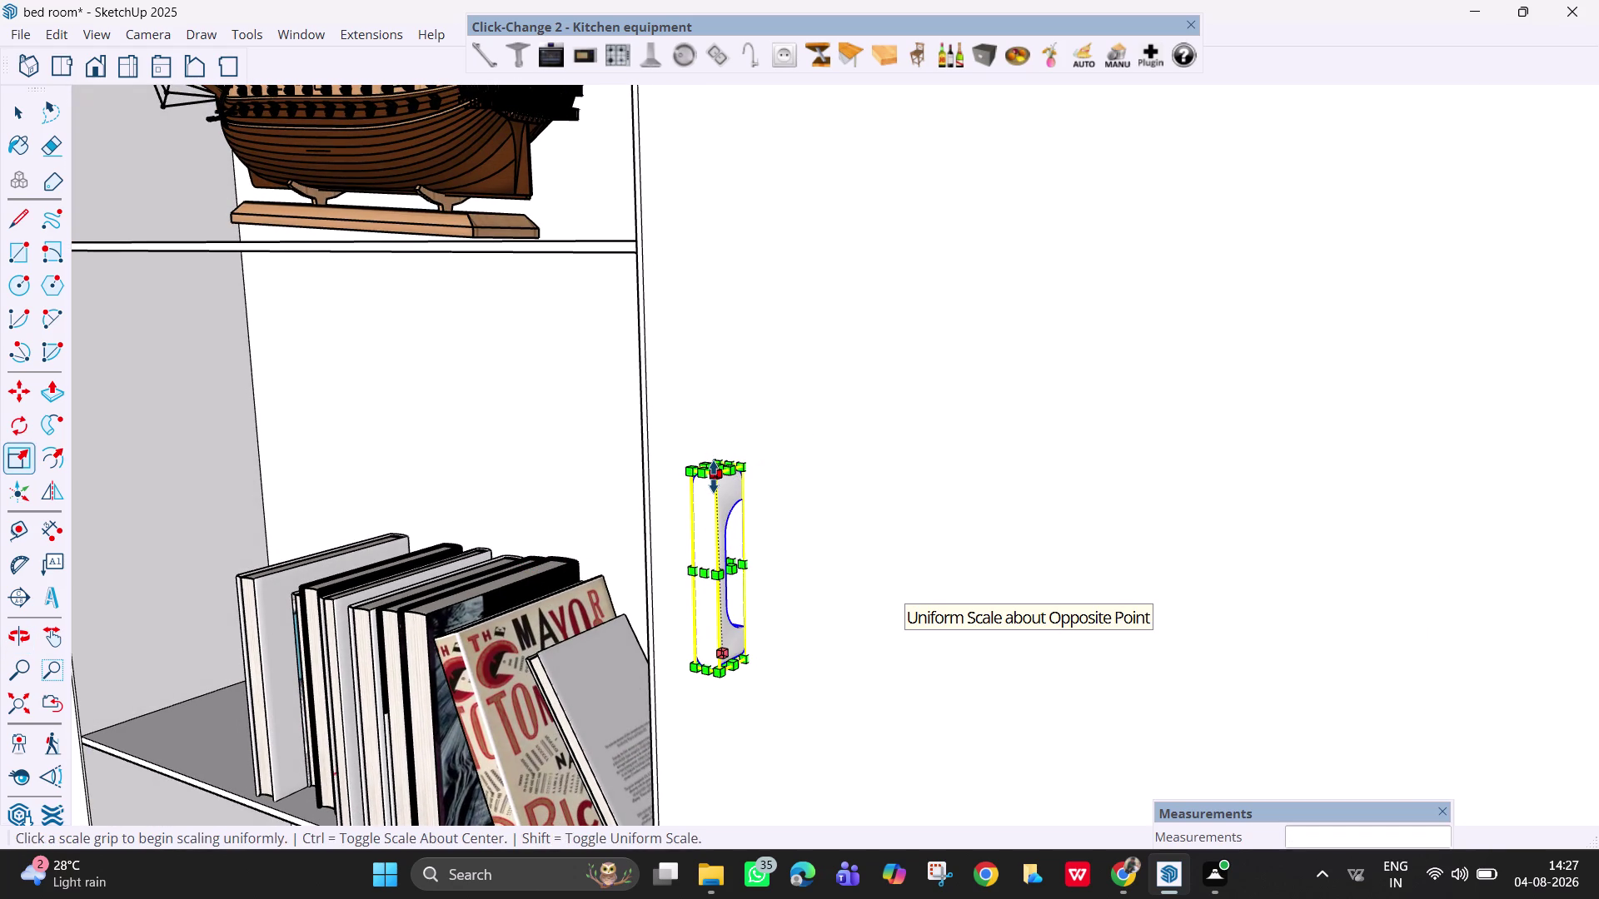
Enlarge the handle uniformly twice and stretch it taller vertically.
click(691, 665)
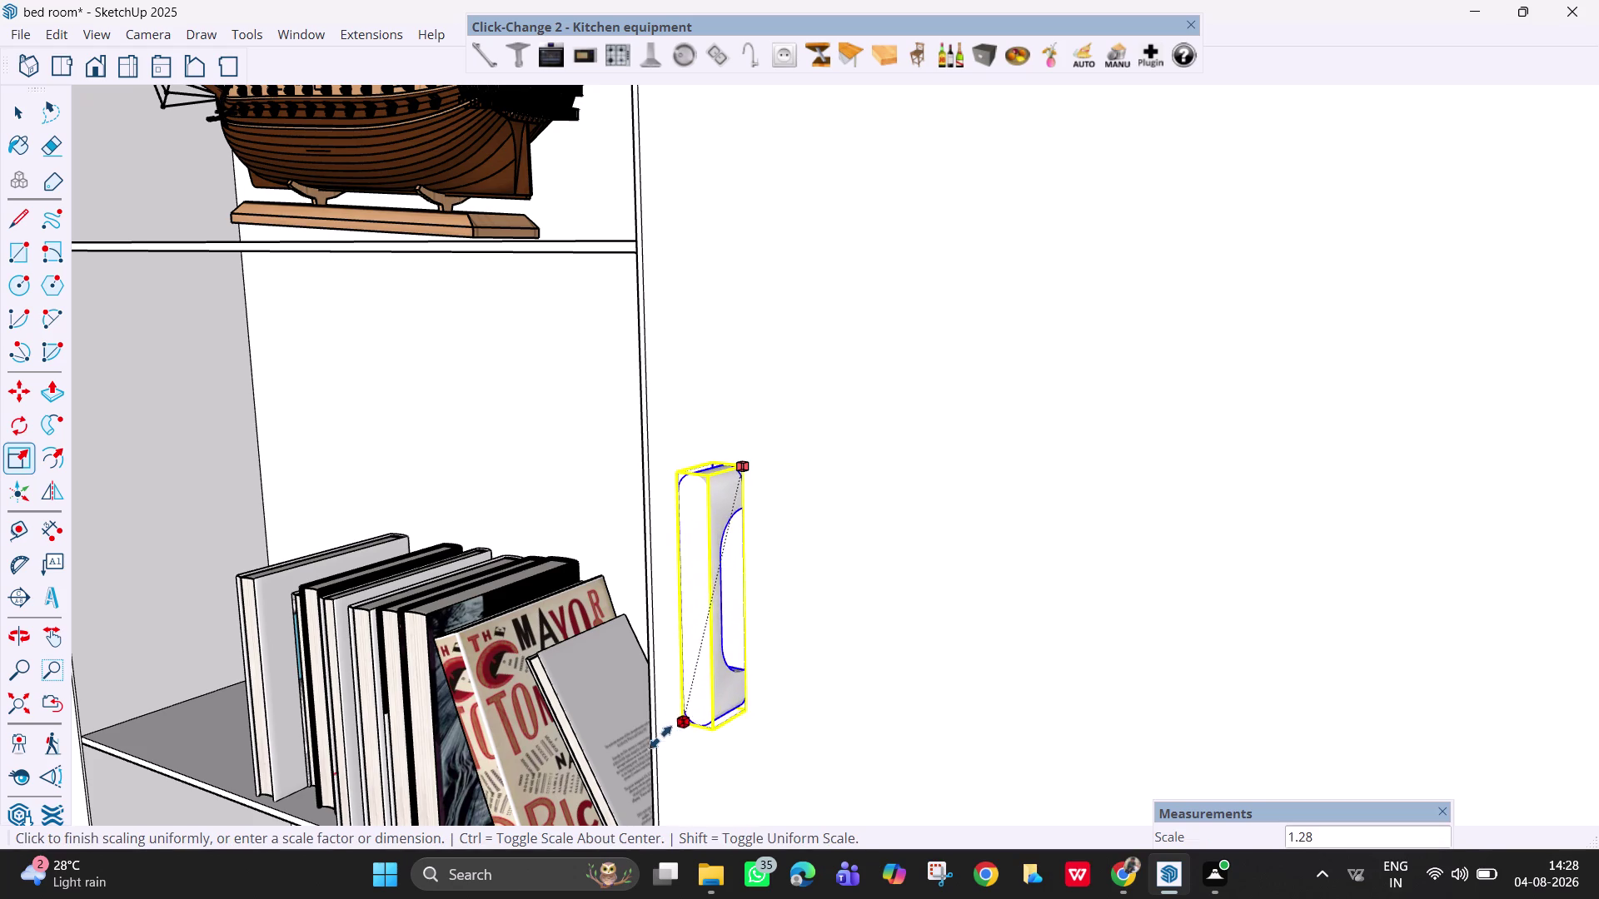
click(649, 764)
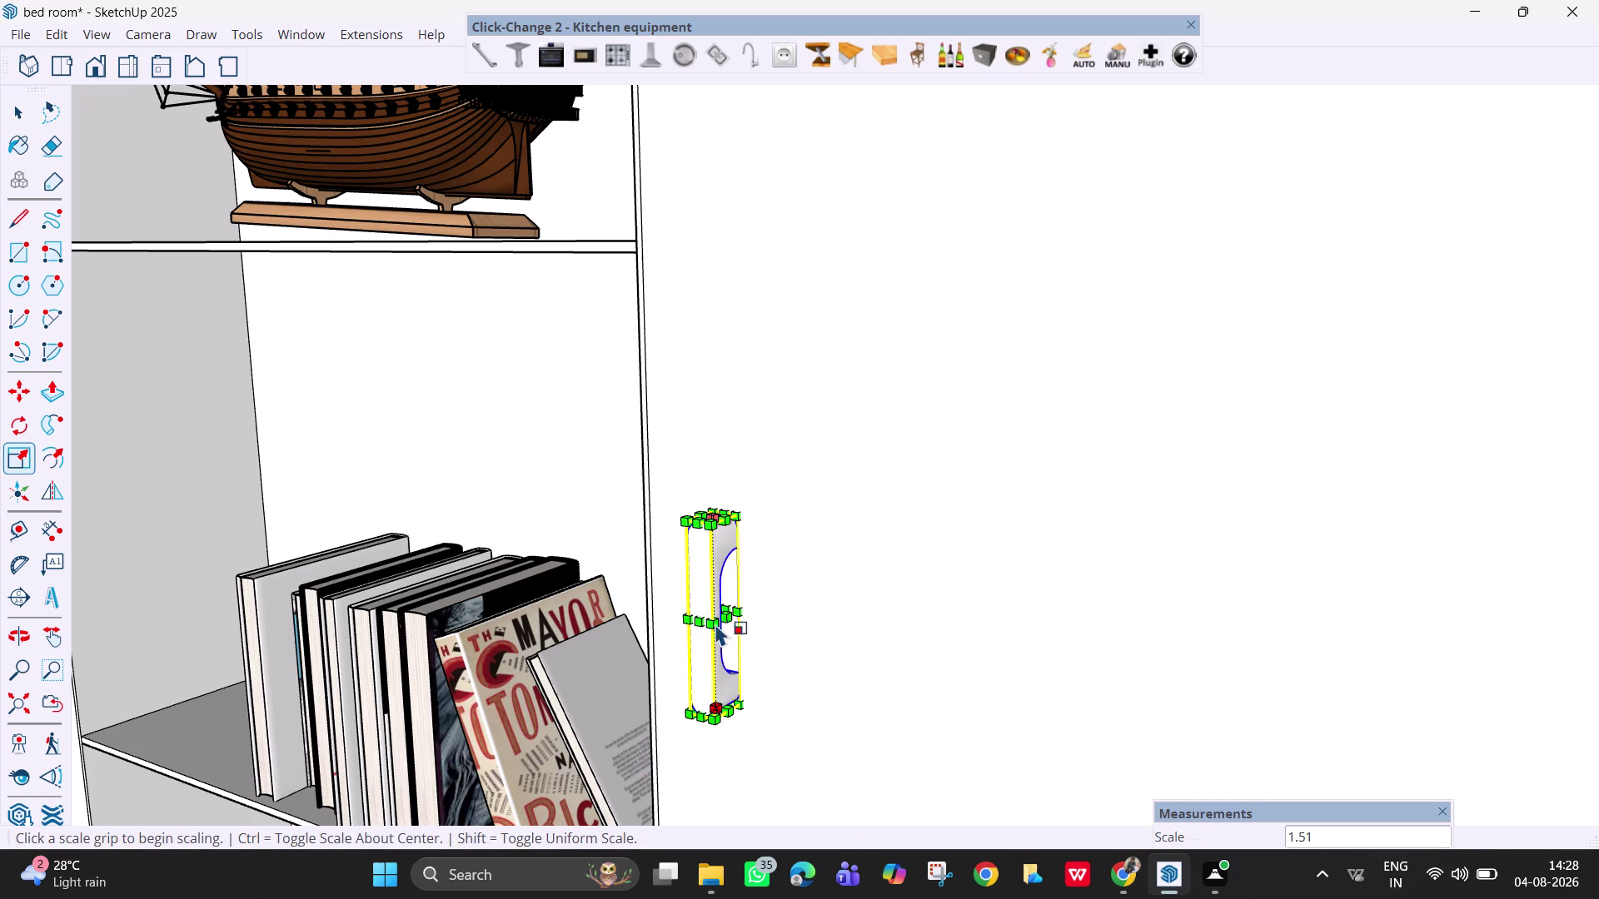
click(683, 523)
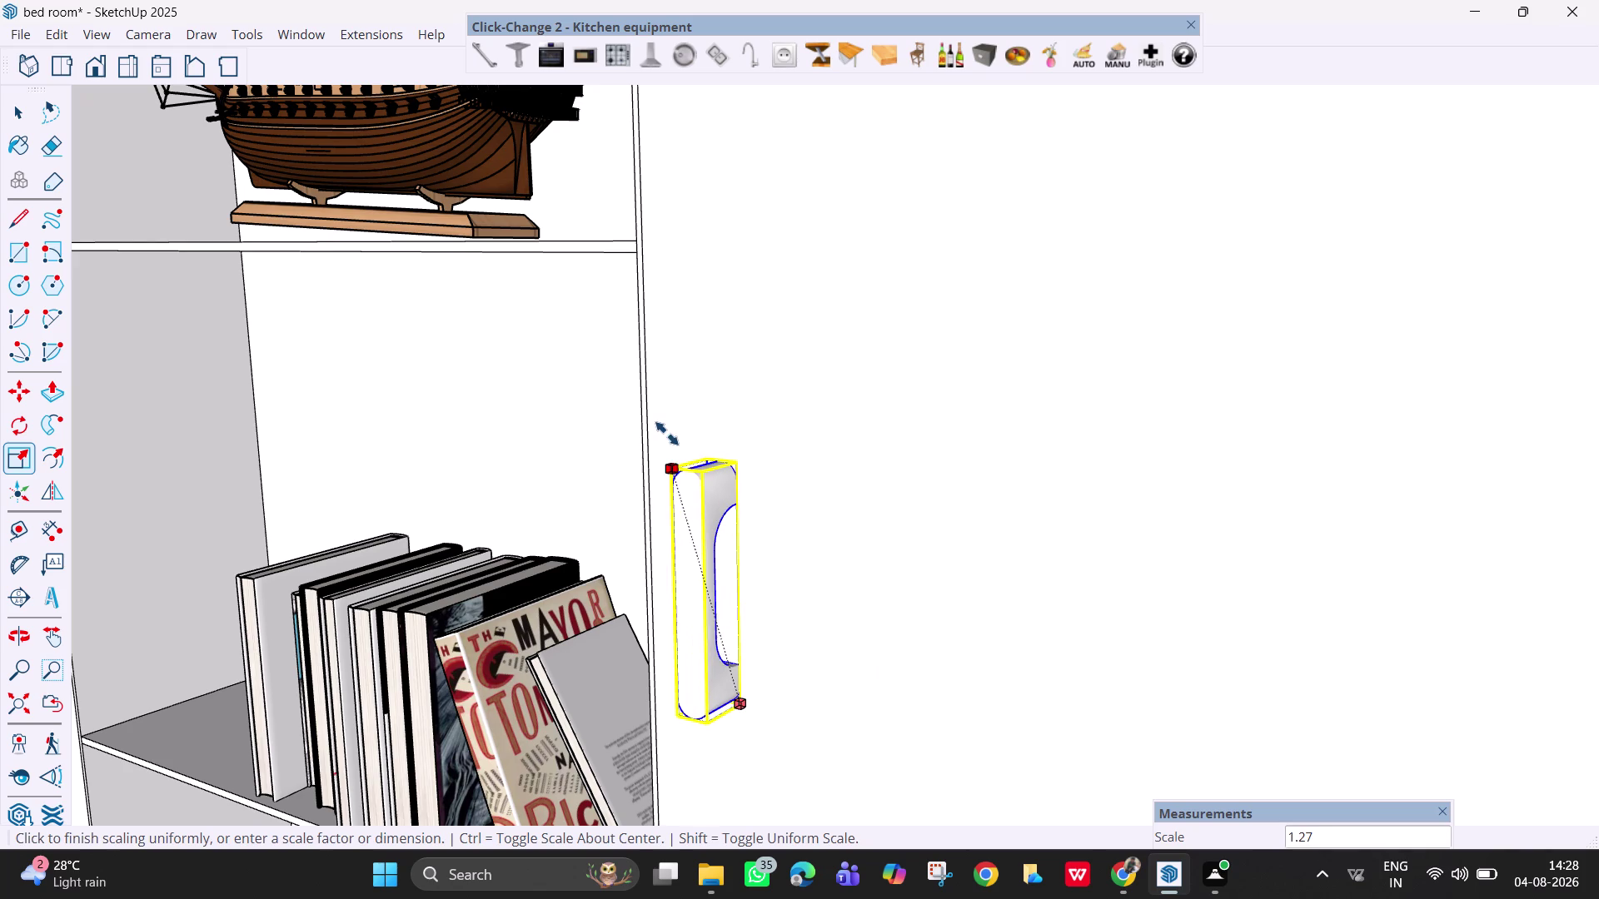
click(667, 432)
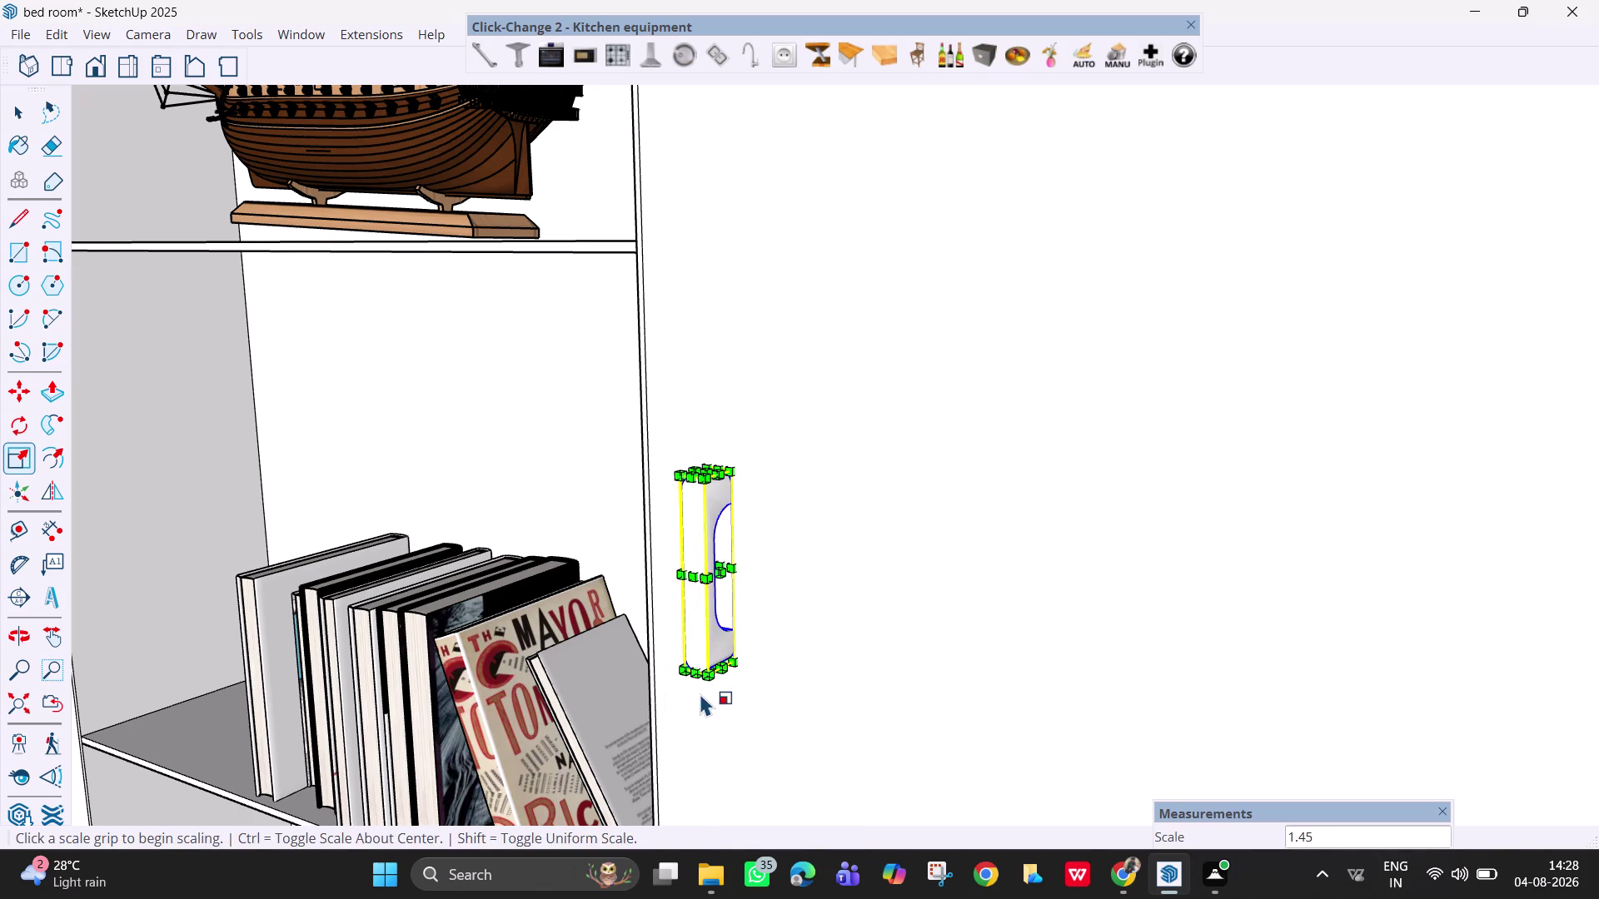
click(712, 671)
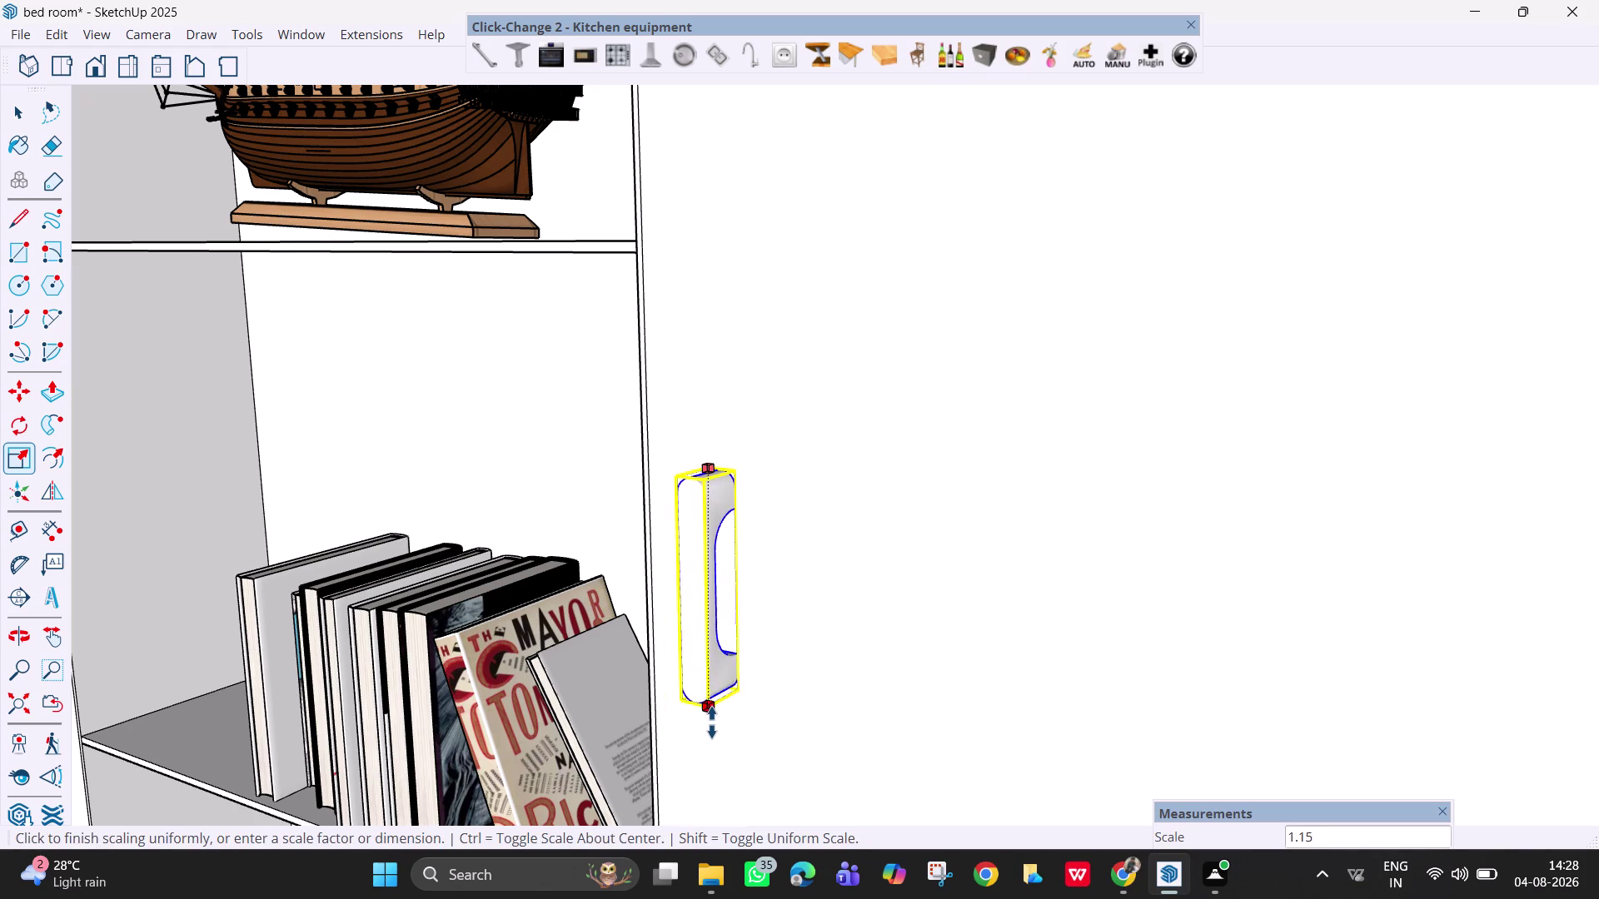
click(717, 763)
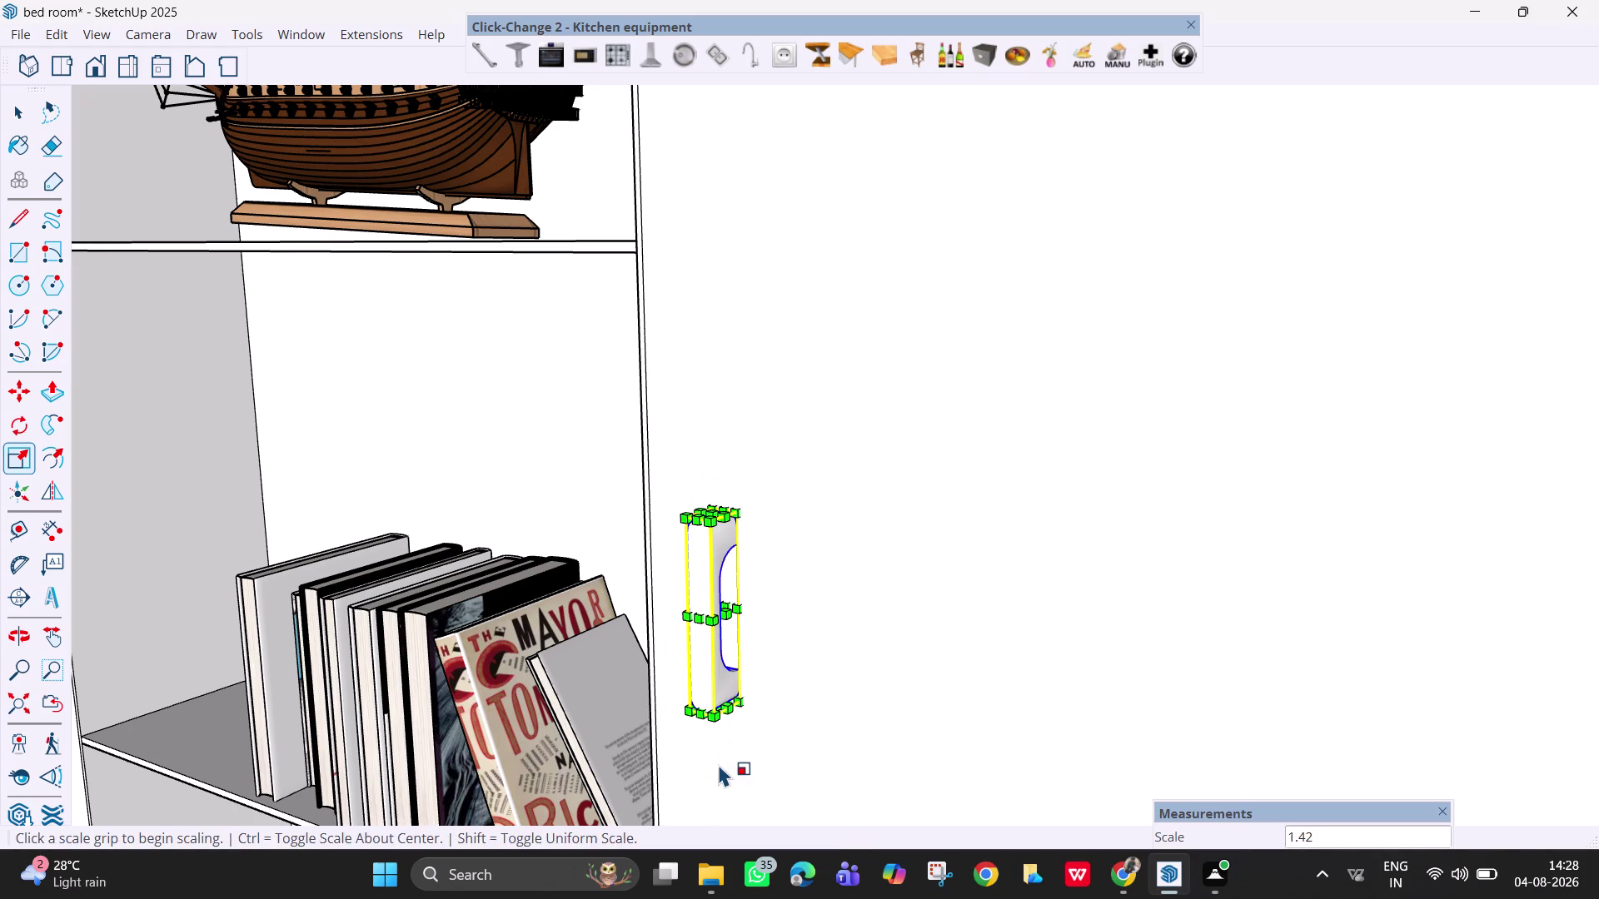
scroll(down, 3)
middle_drag(771, 690, 783, 620)
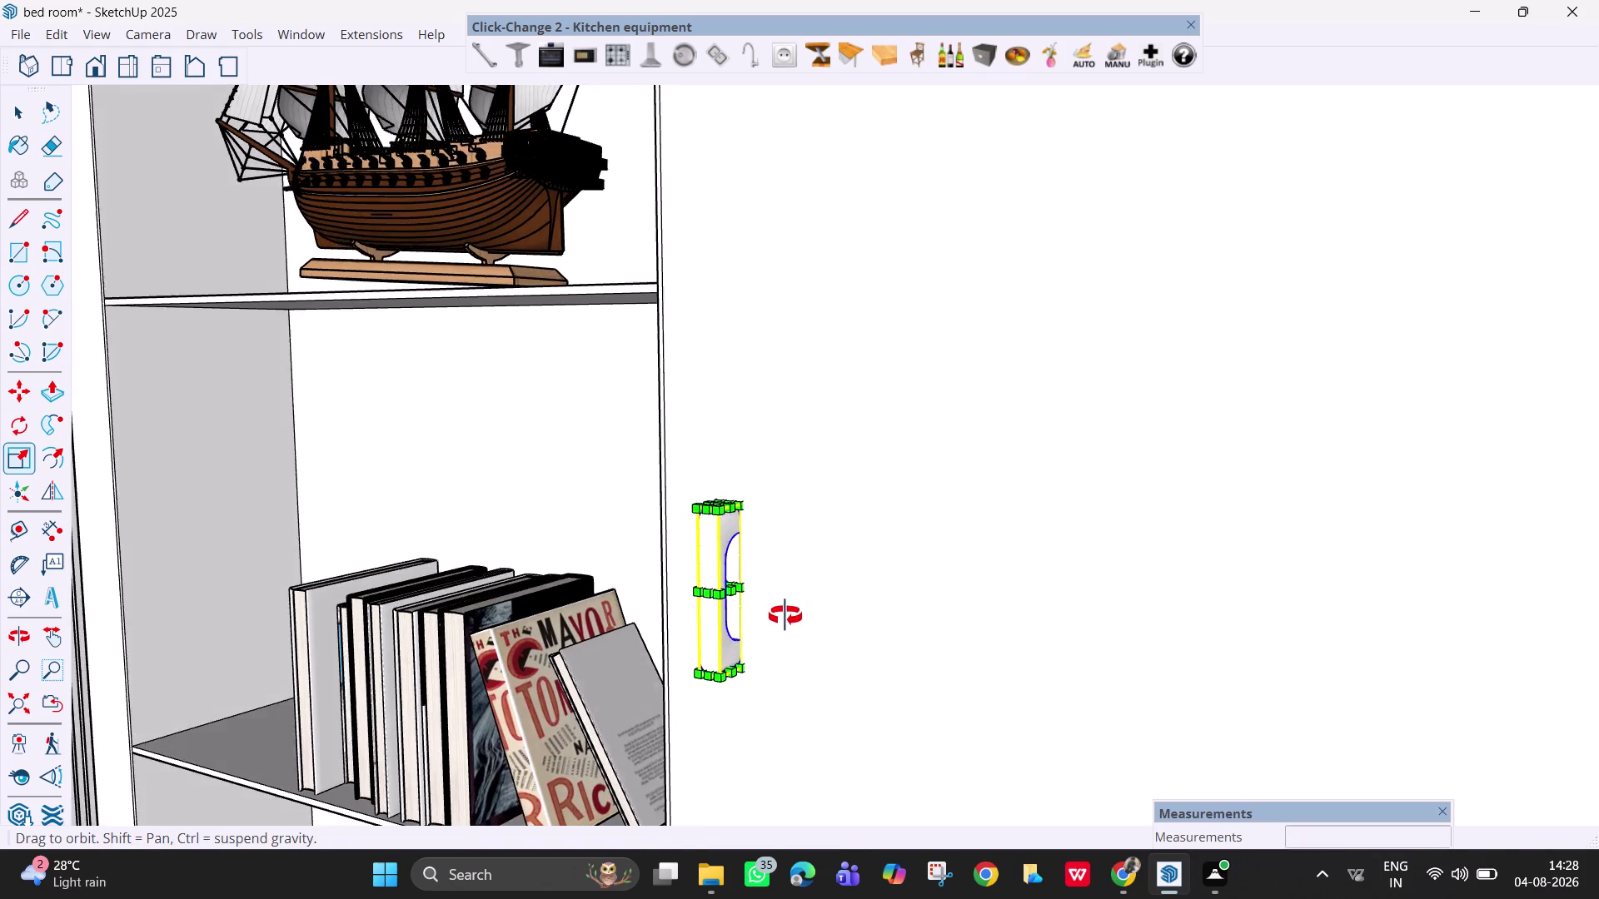
middle_drag(783, 619, 821, 600)
scroll(down, 3)
Reselect the handle and stretch it longer downward.
key(space)
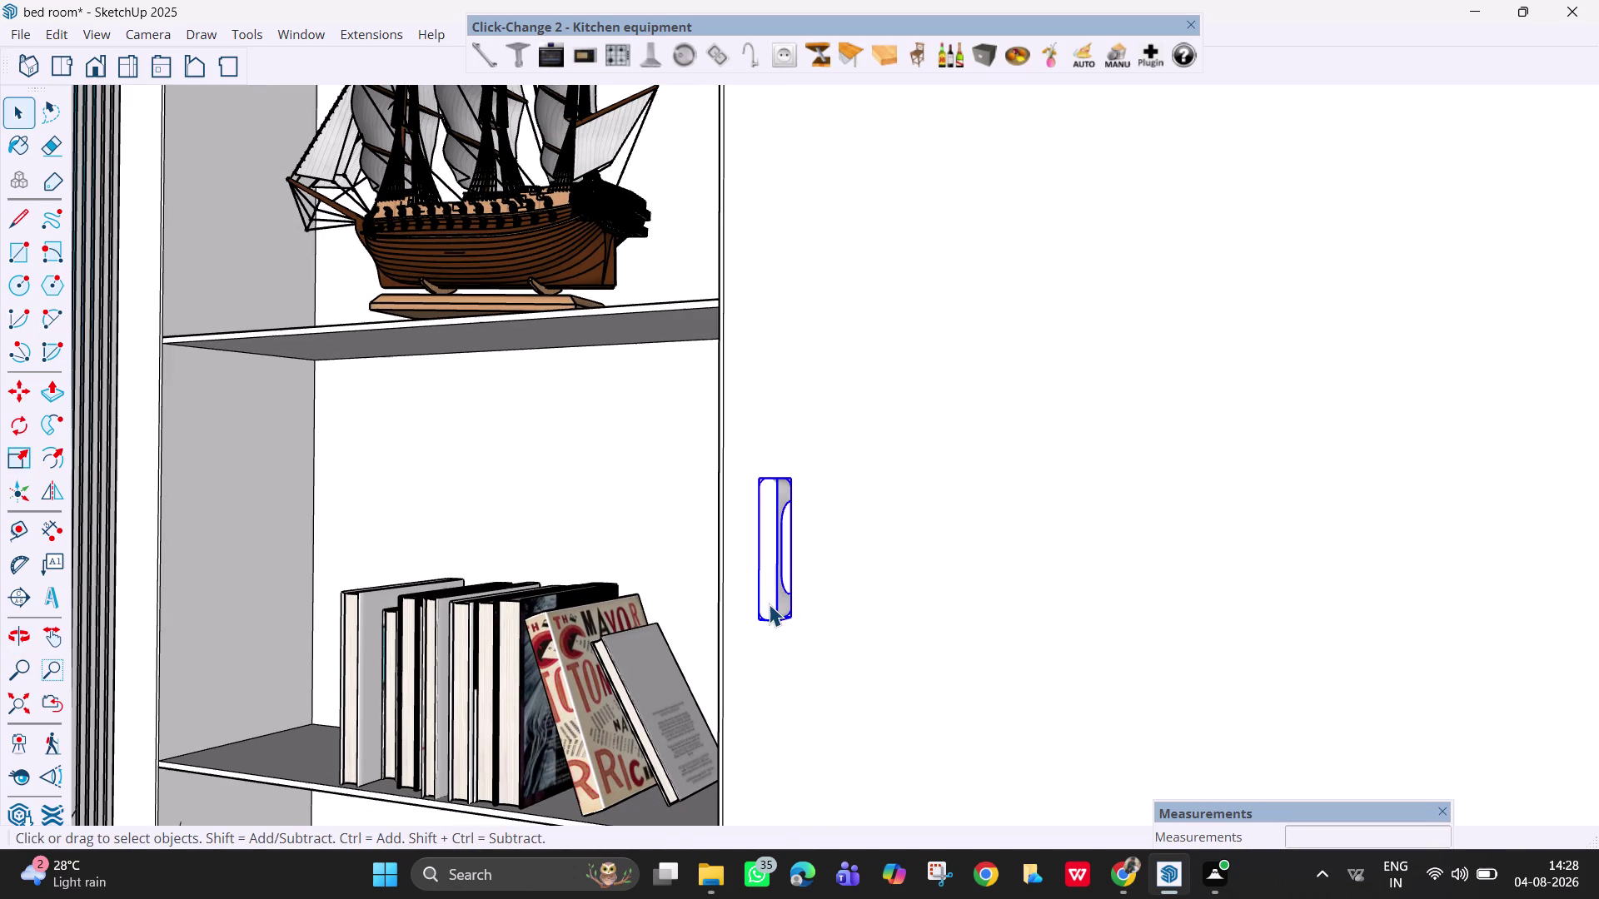
click(769, 602)
key(s)
click(776, 624)
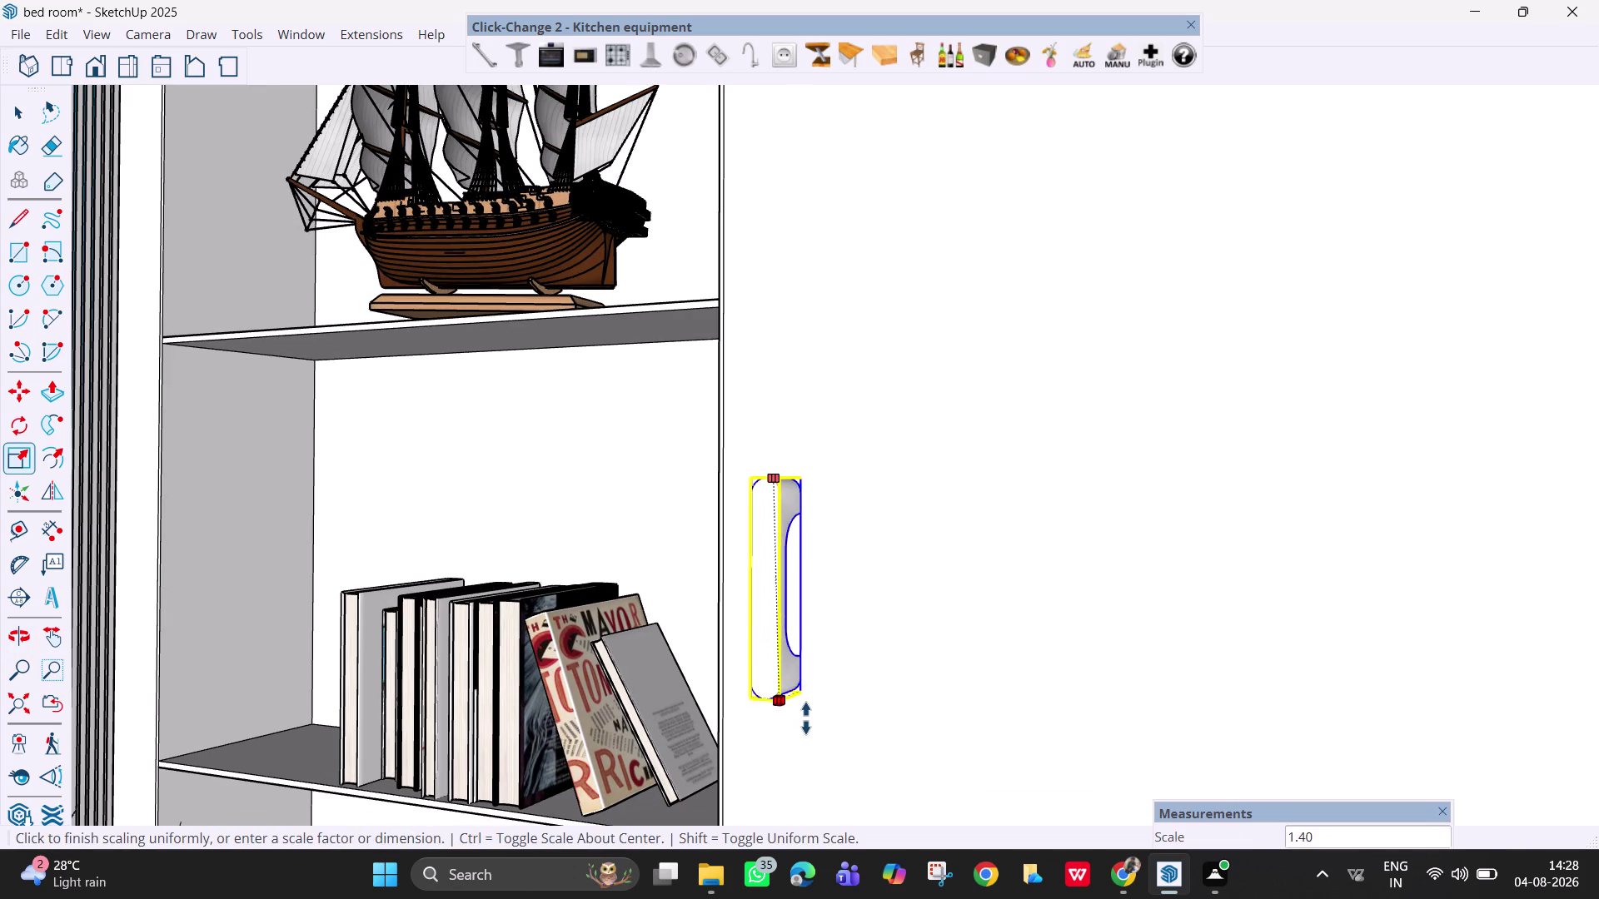
click(819, 735)
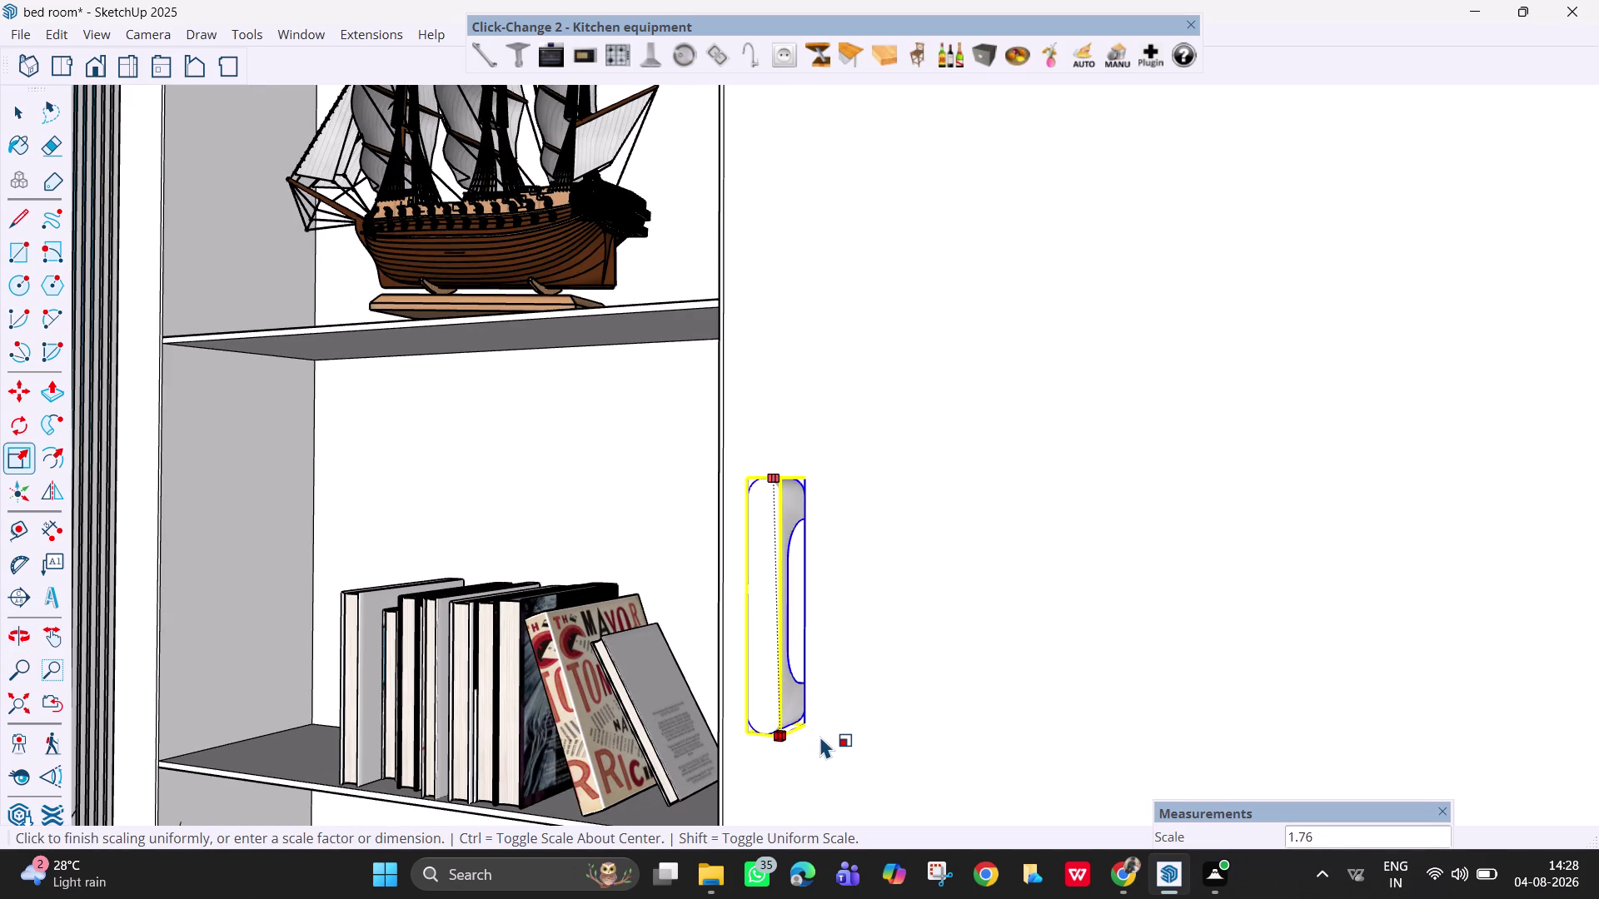
scroll(down, 3)
key(Escape)
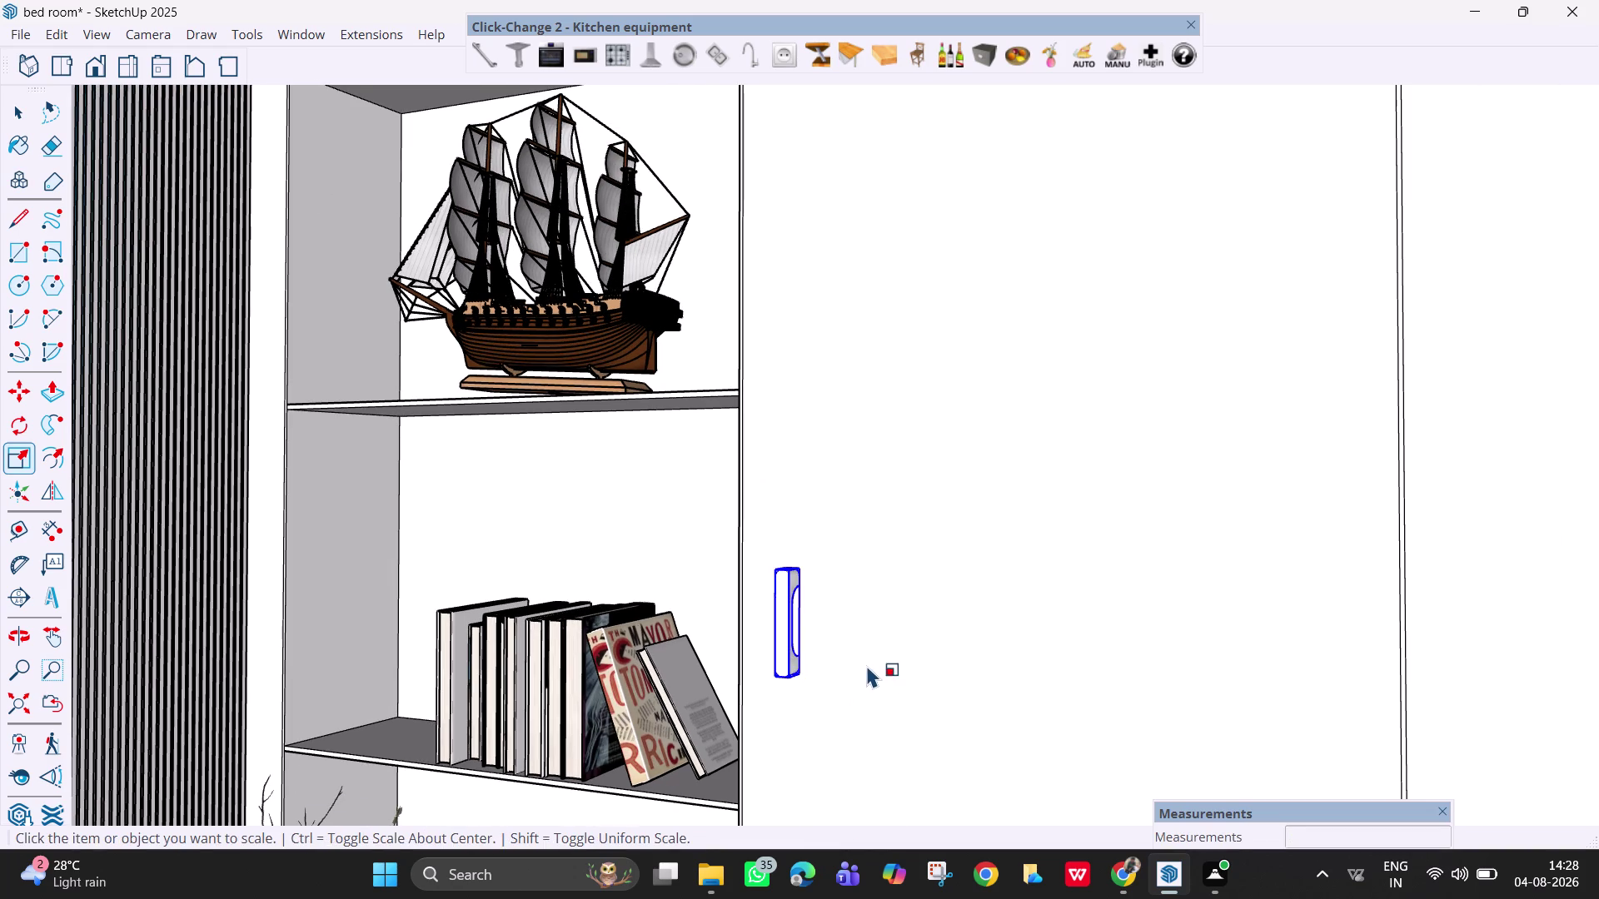
Orbit and pan along the wardrobe doors, then select the door handle.
scroll(down, 3)
middle_drag(964, 656, 841, 616)
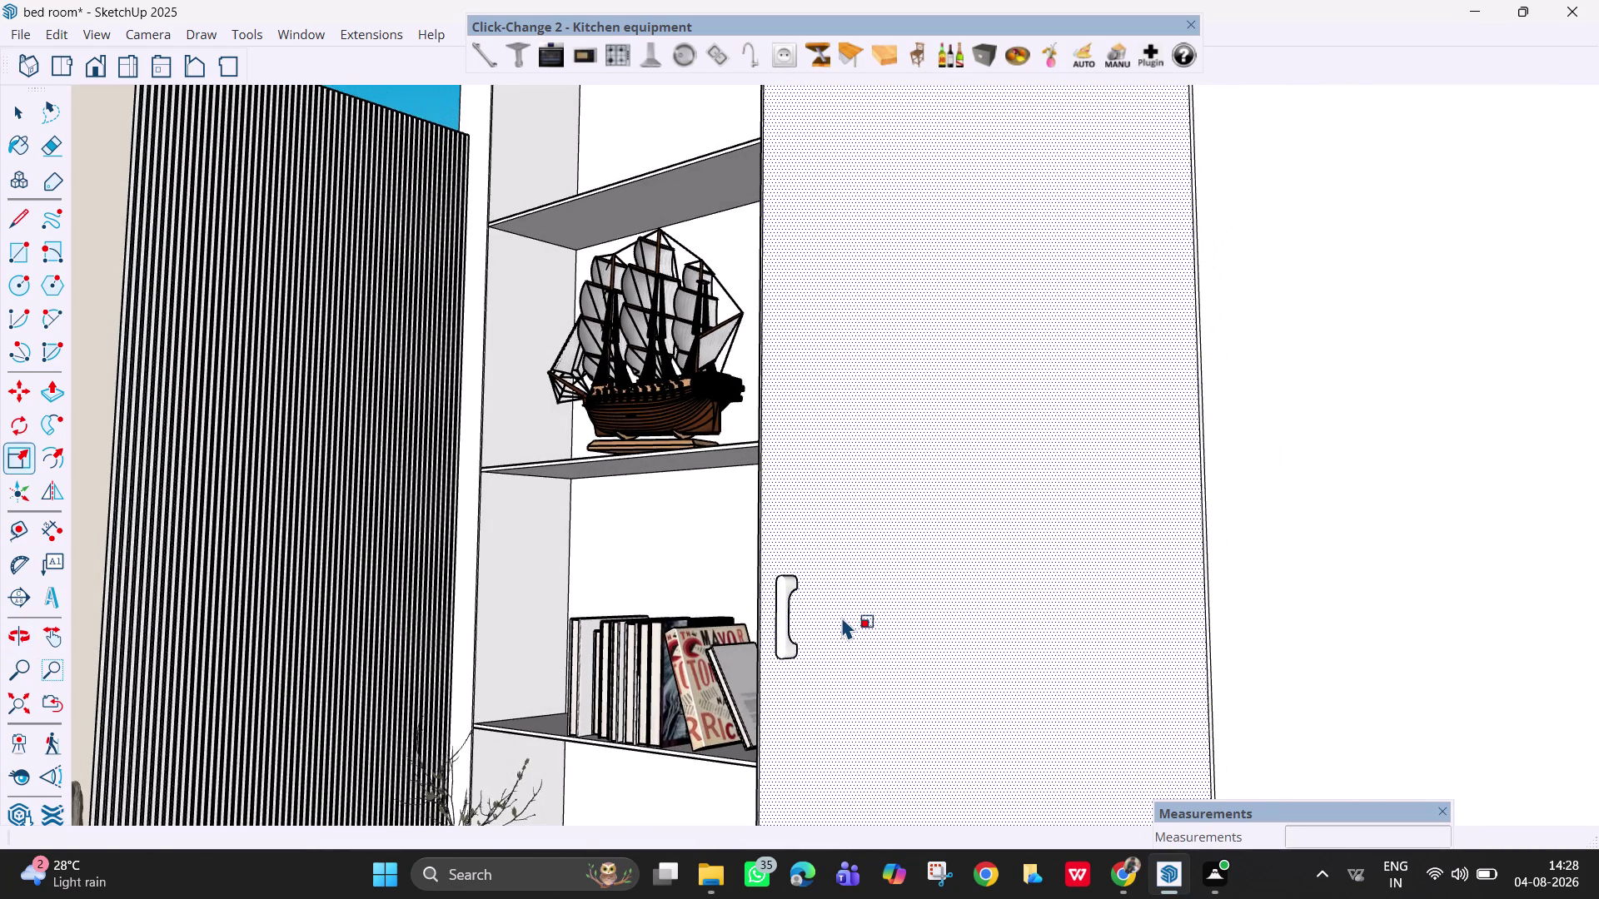
scroll(down, 3)
middle_drag(876, 637, 1079, 683)
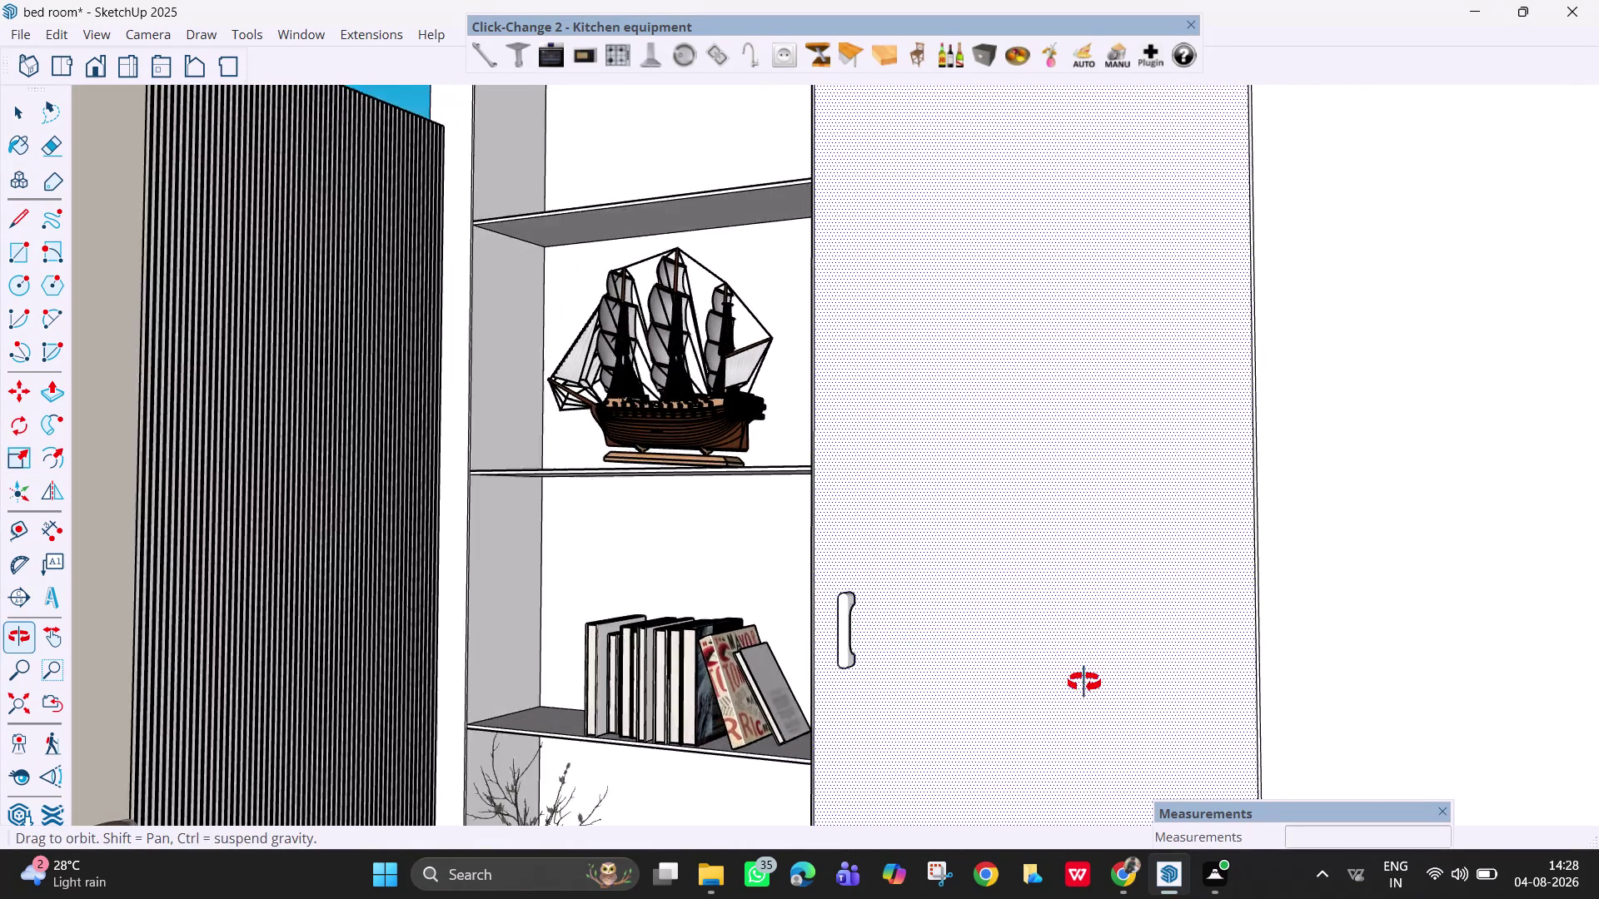
middle_drag(1079, 683, 1068, 693)
key(h)
drag(1051, 657, 1008, 634)
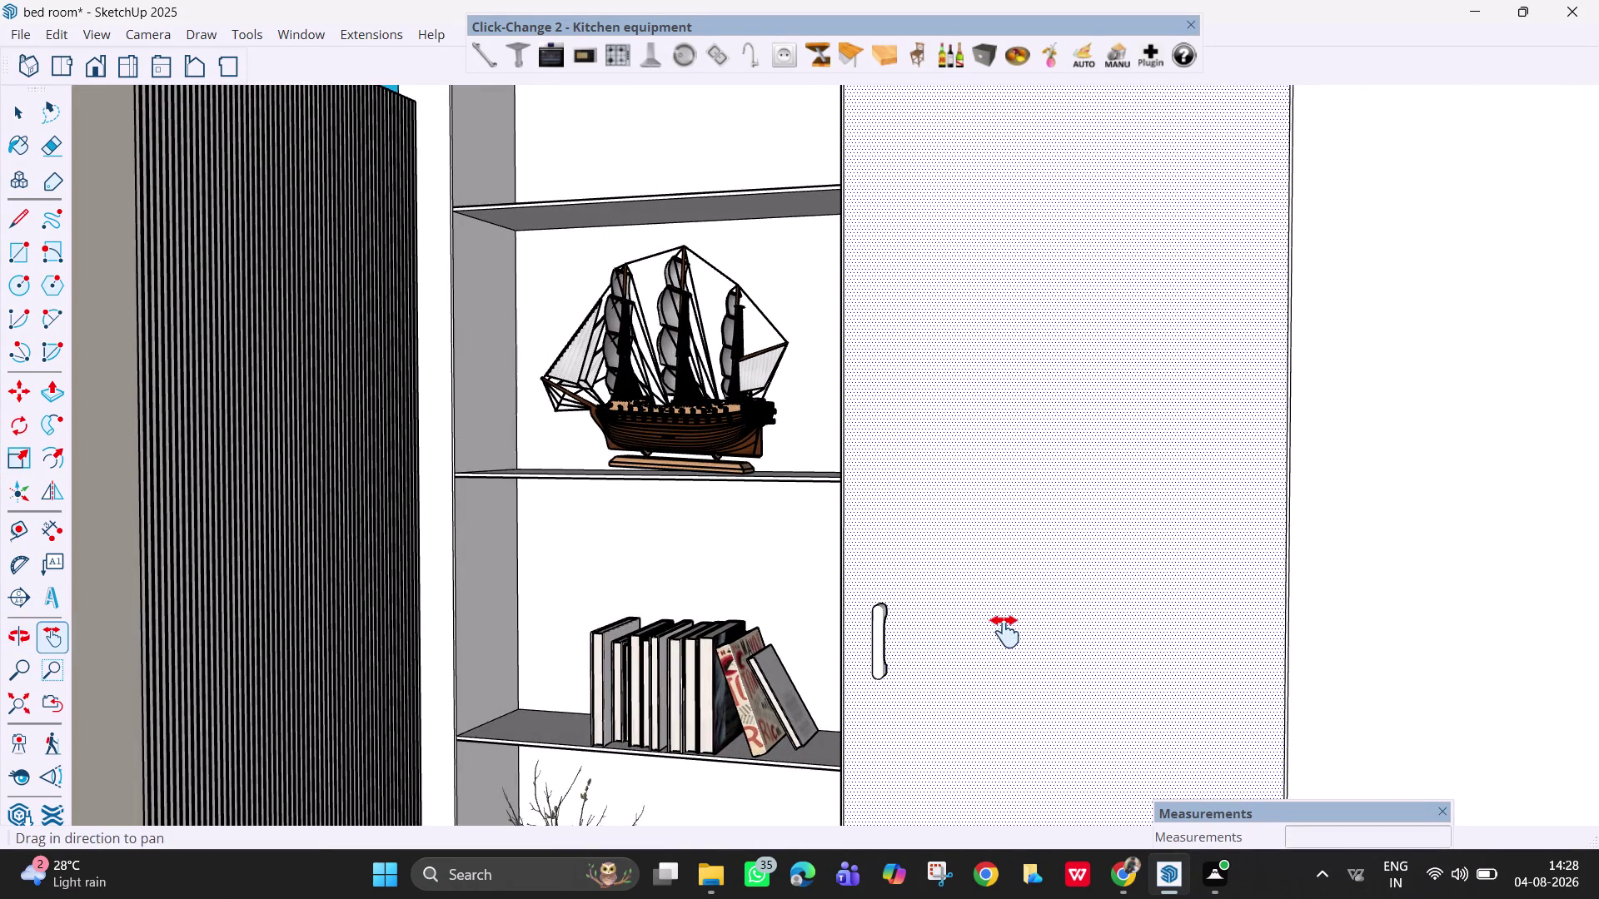
drag(1008, 634, 594, 594)
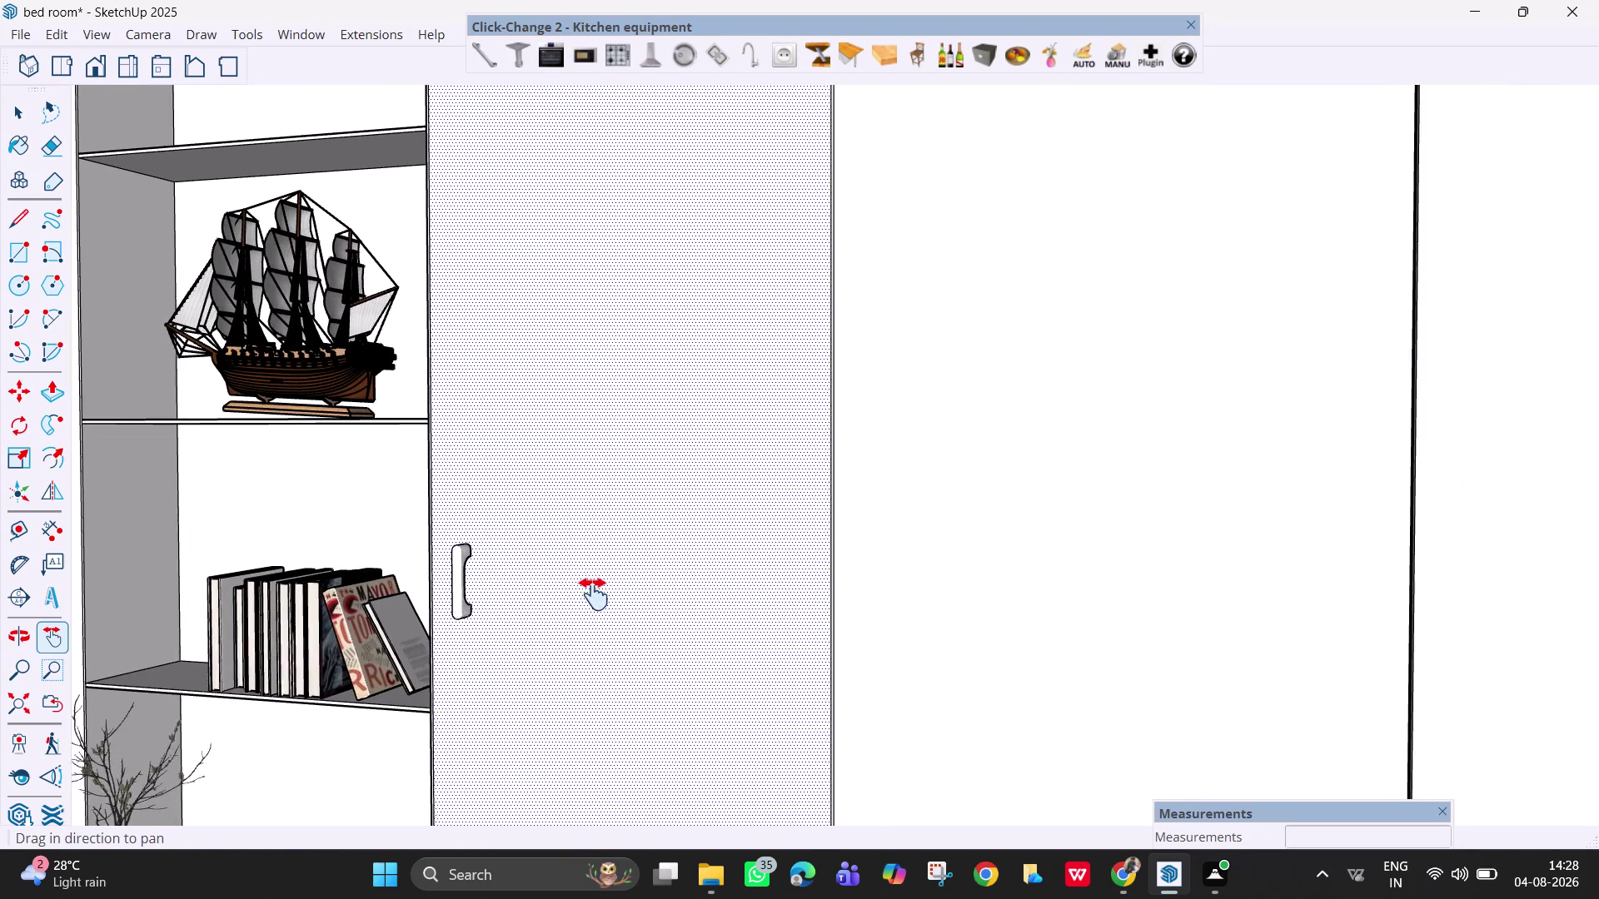
drag(594, 595, 505, 593)
key(space)
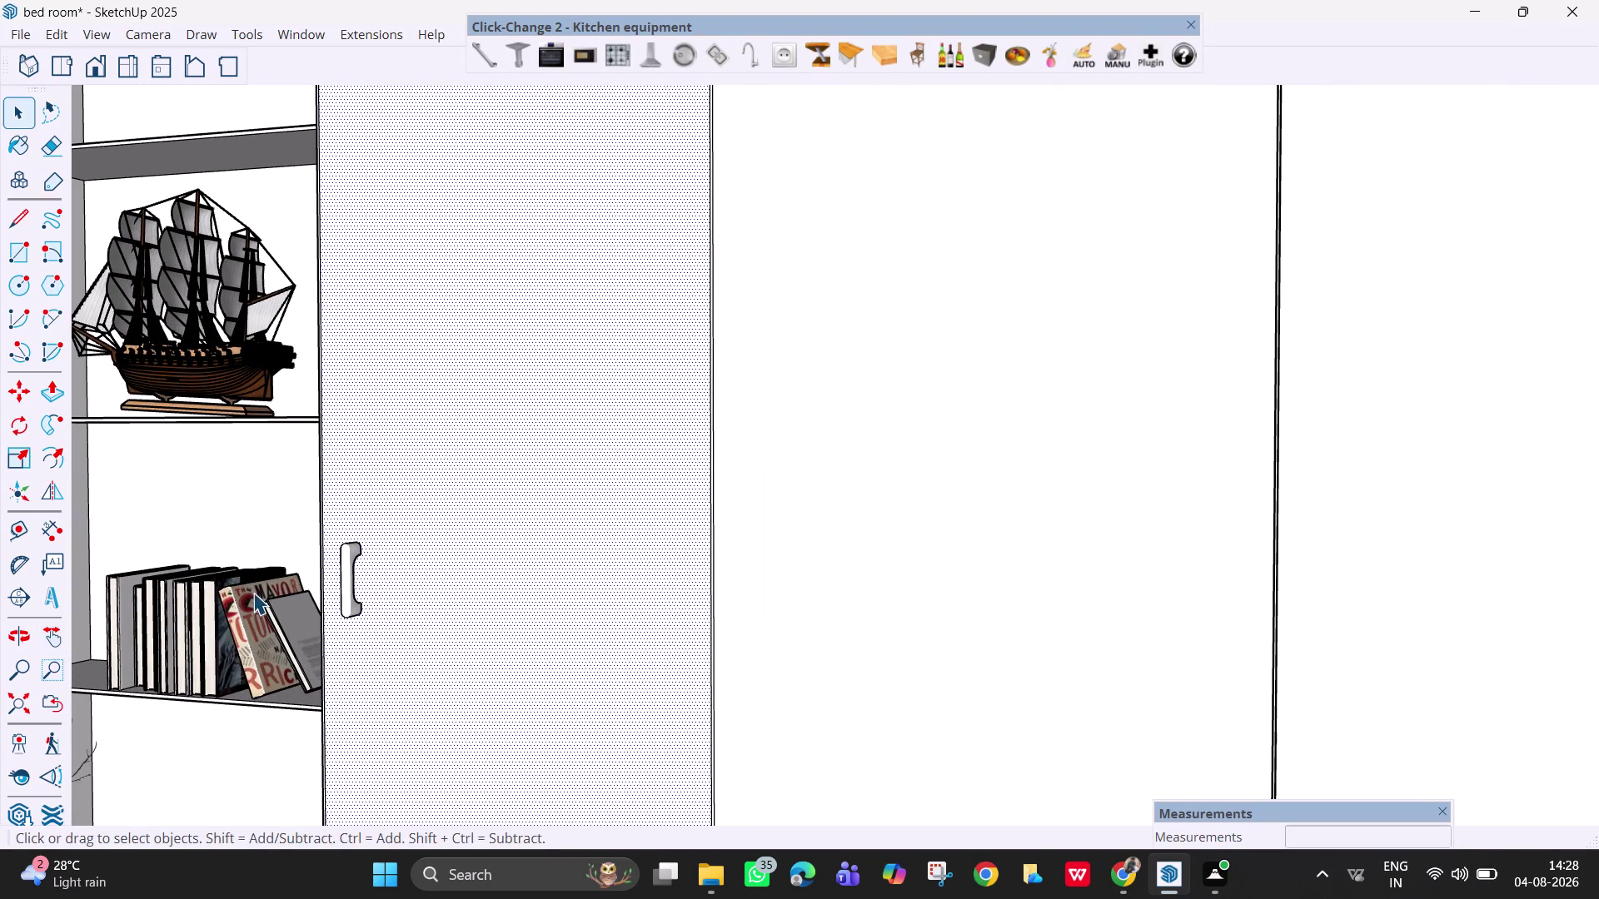
click(355, 607)
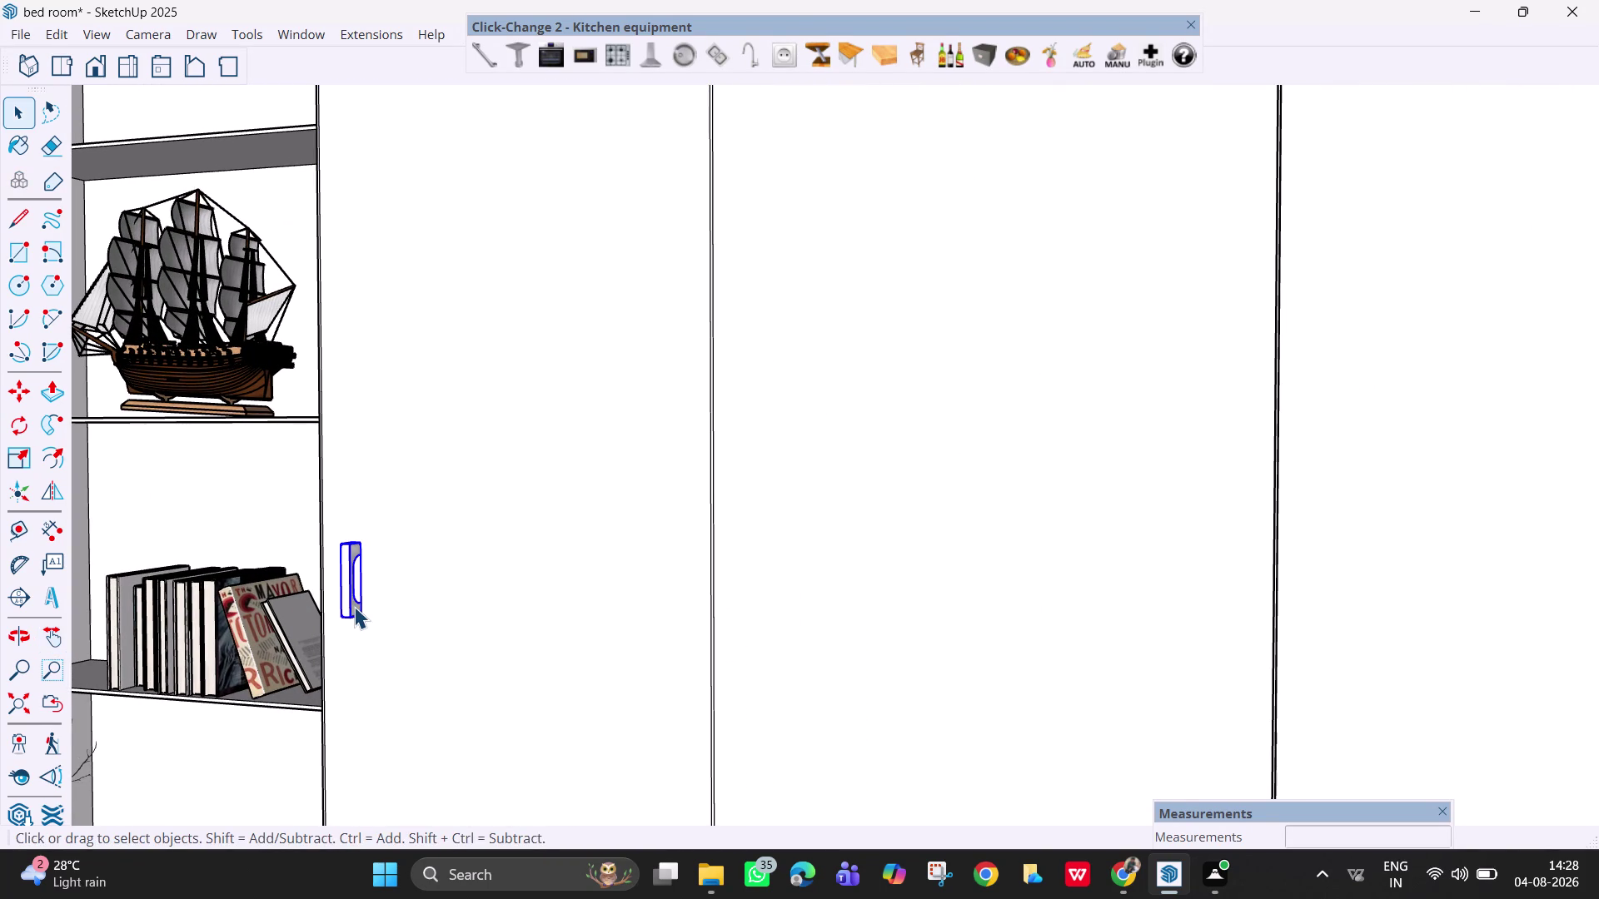
Move-copy the handle horizontally onto the neighbouring wardrobe door.
key(m)
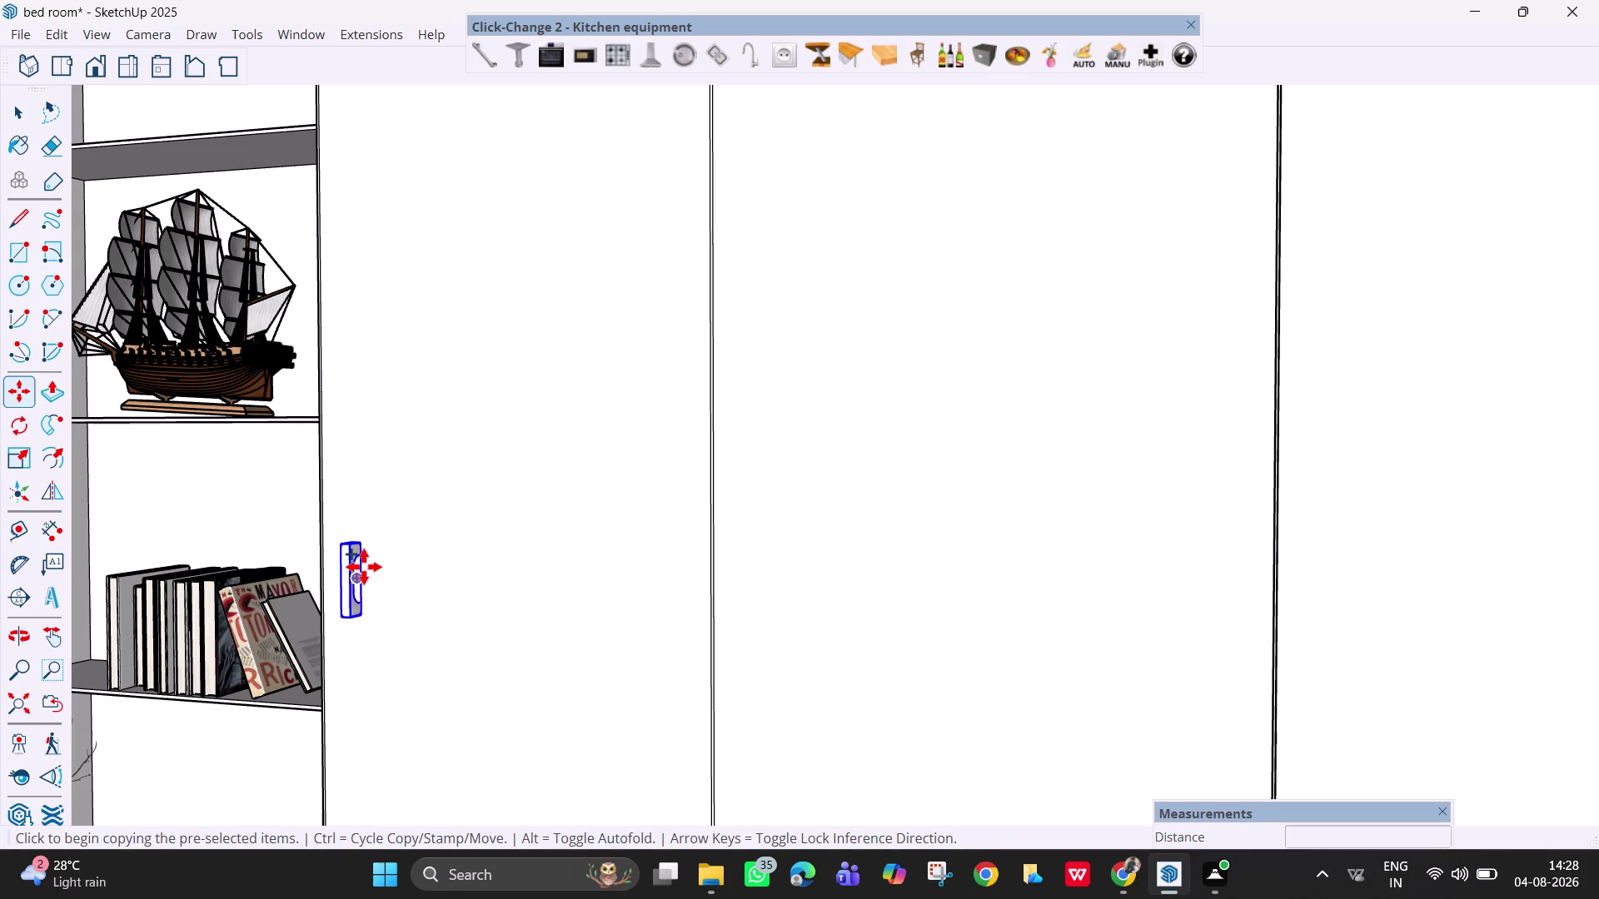
scroll(up, 3)
scroll(up, 3)
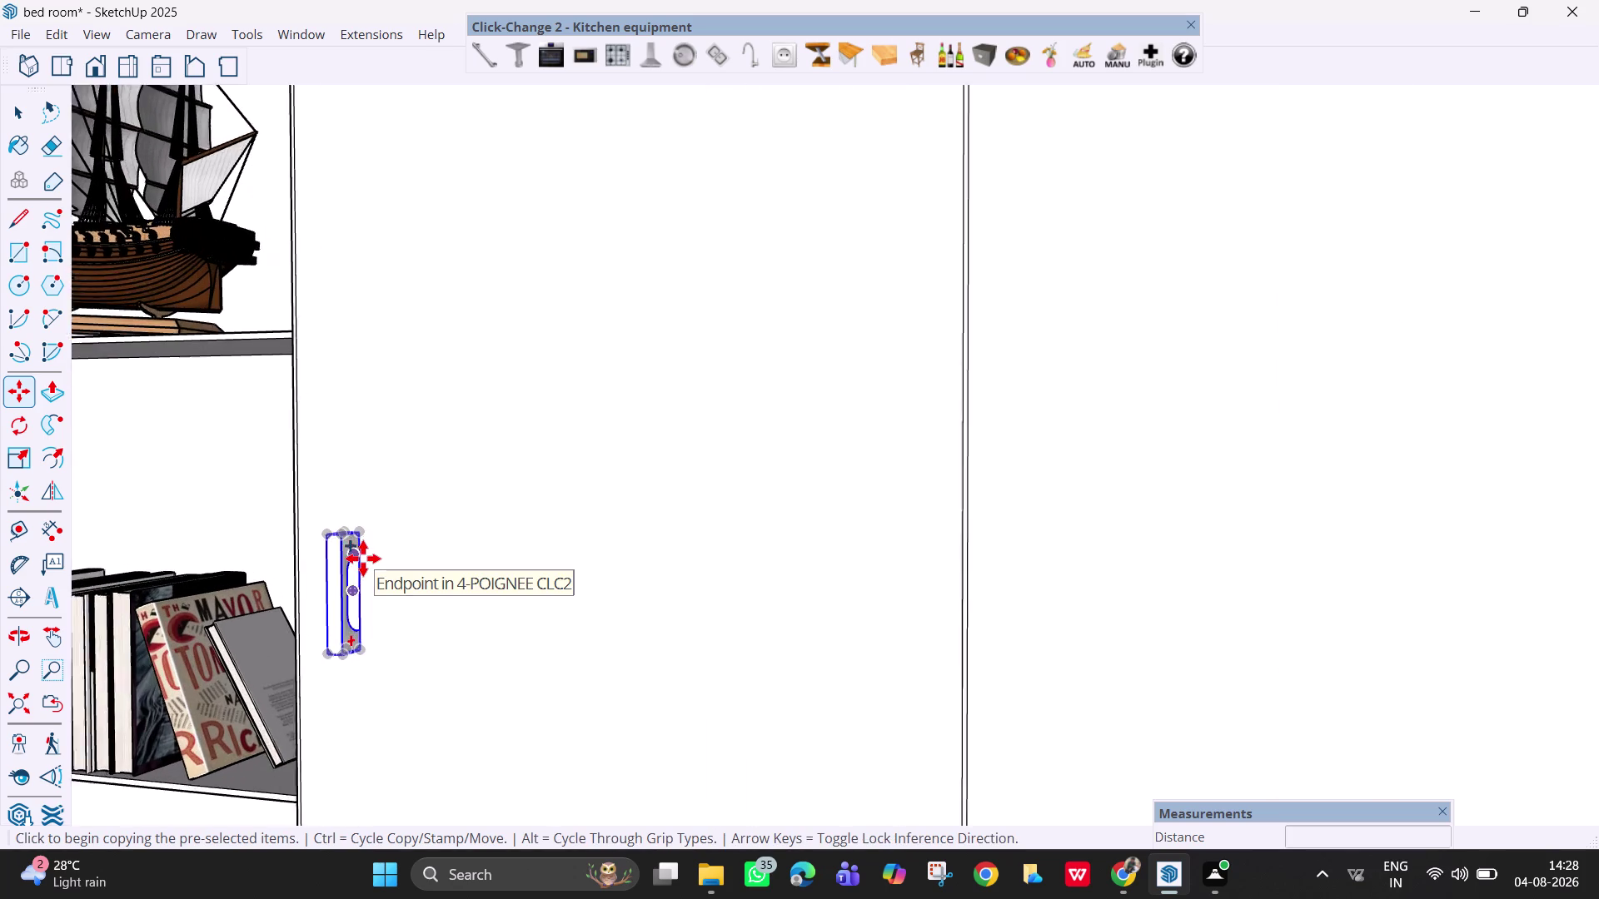
scroll(up, 3)
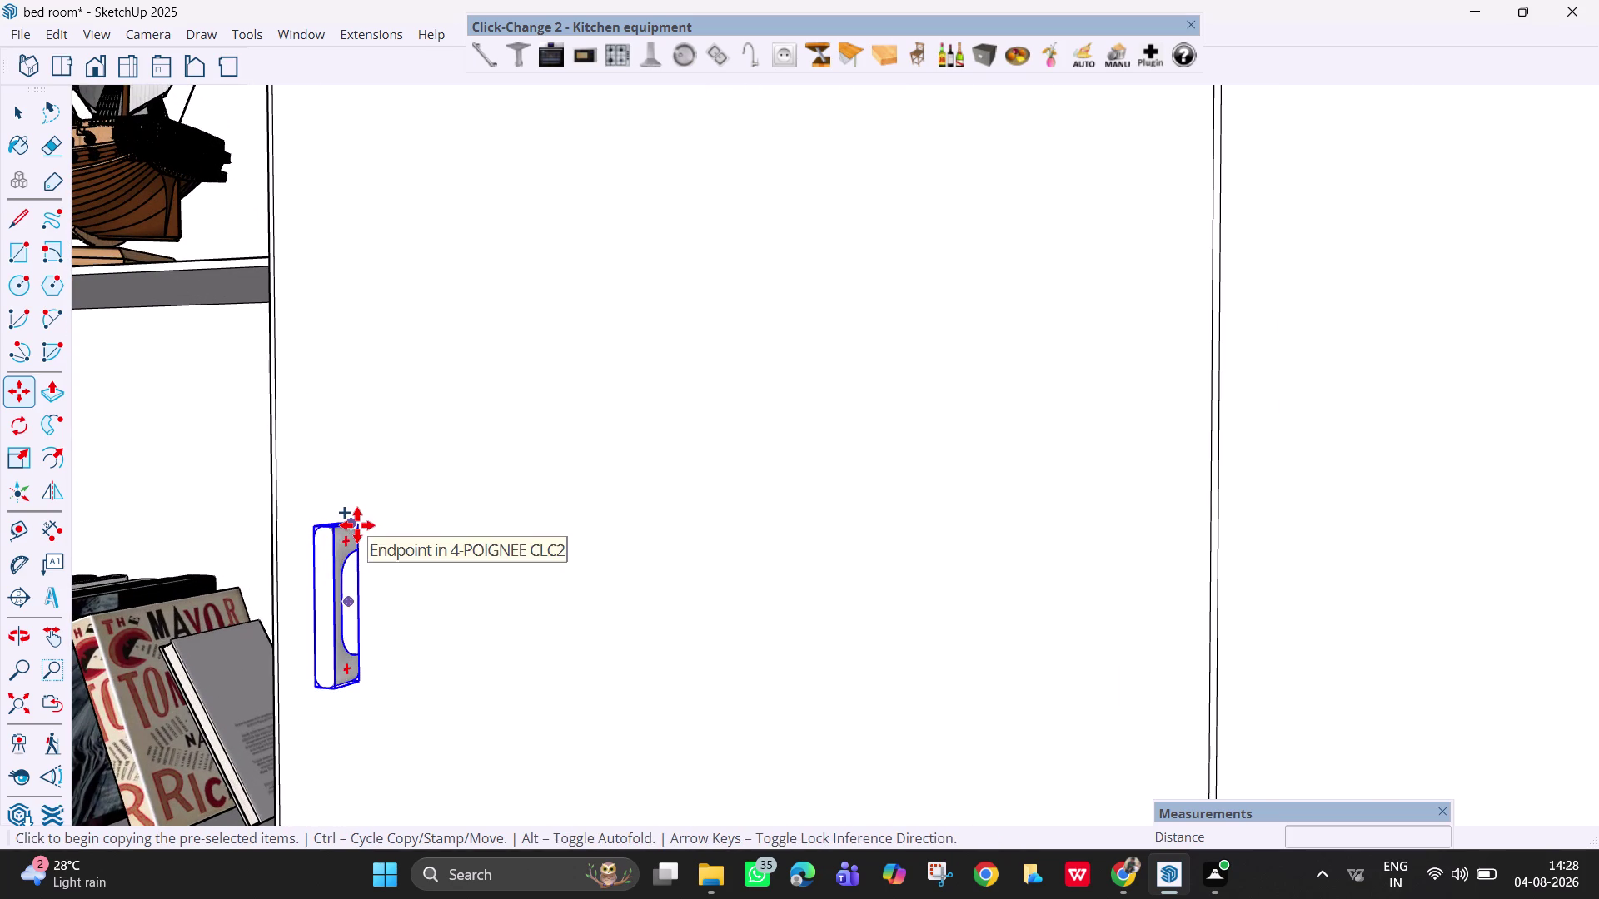
click(364, 525)
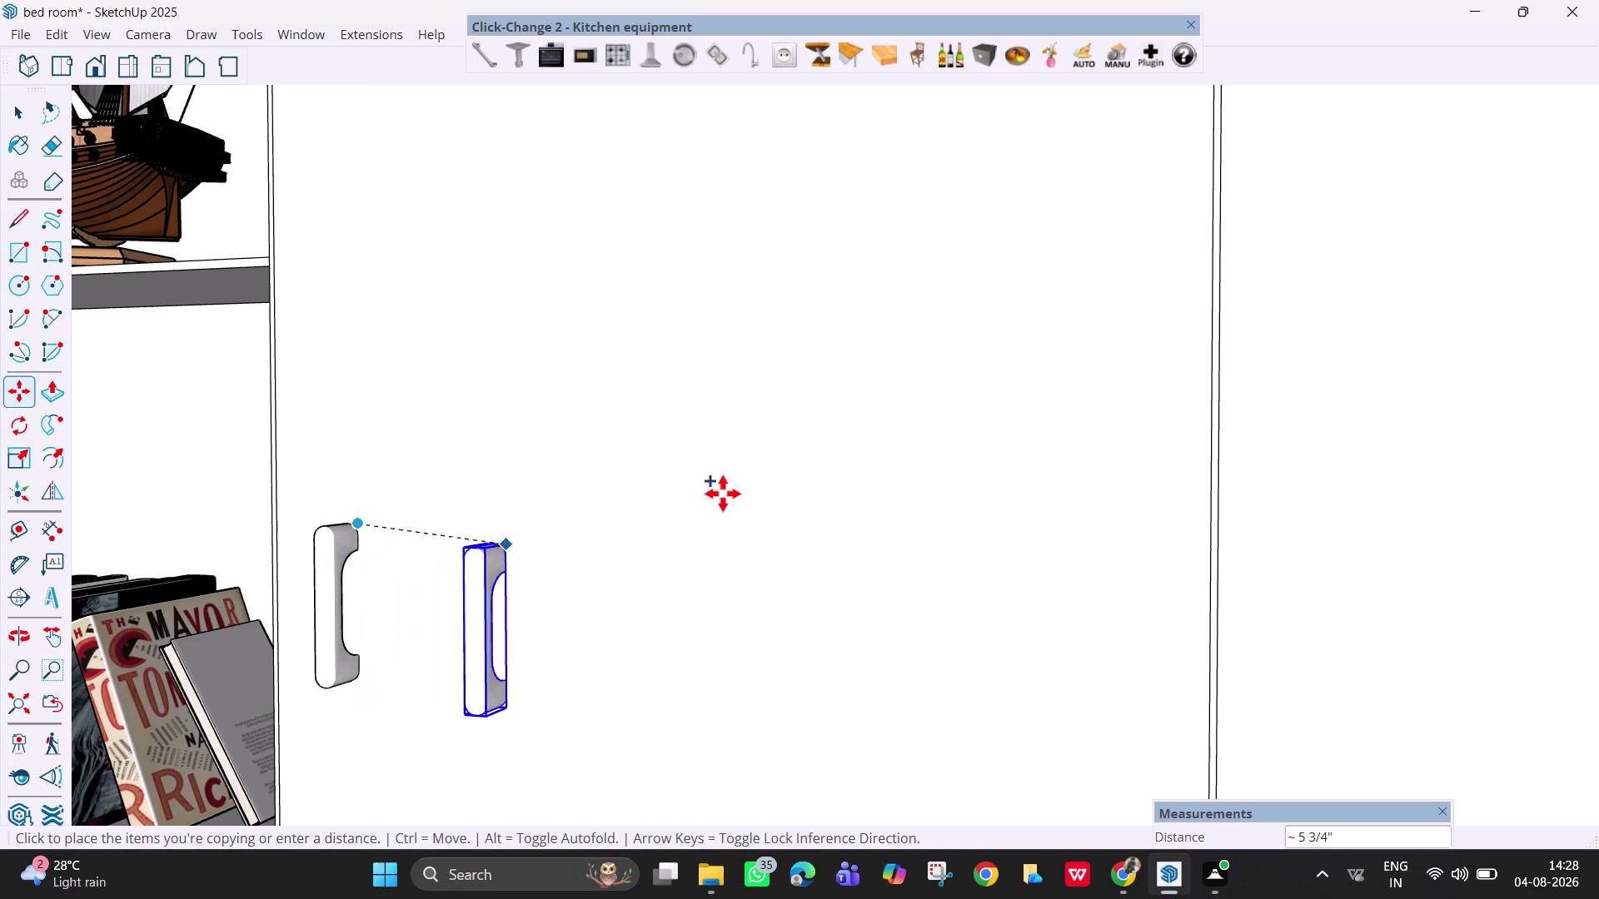
key(Right)
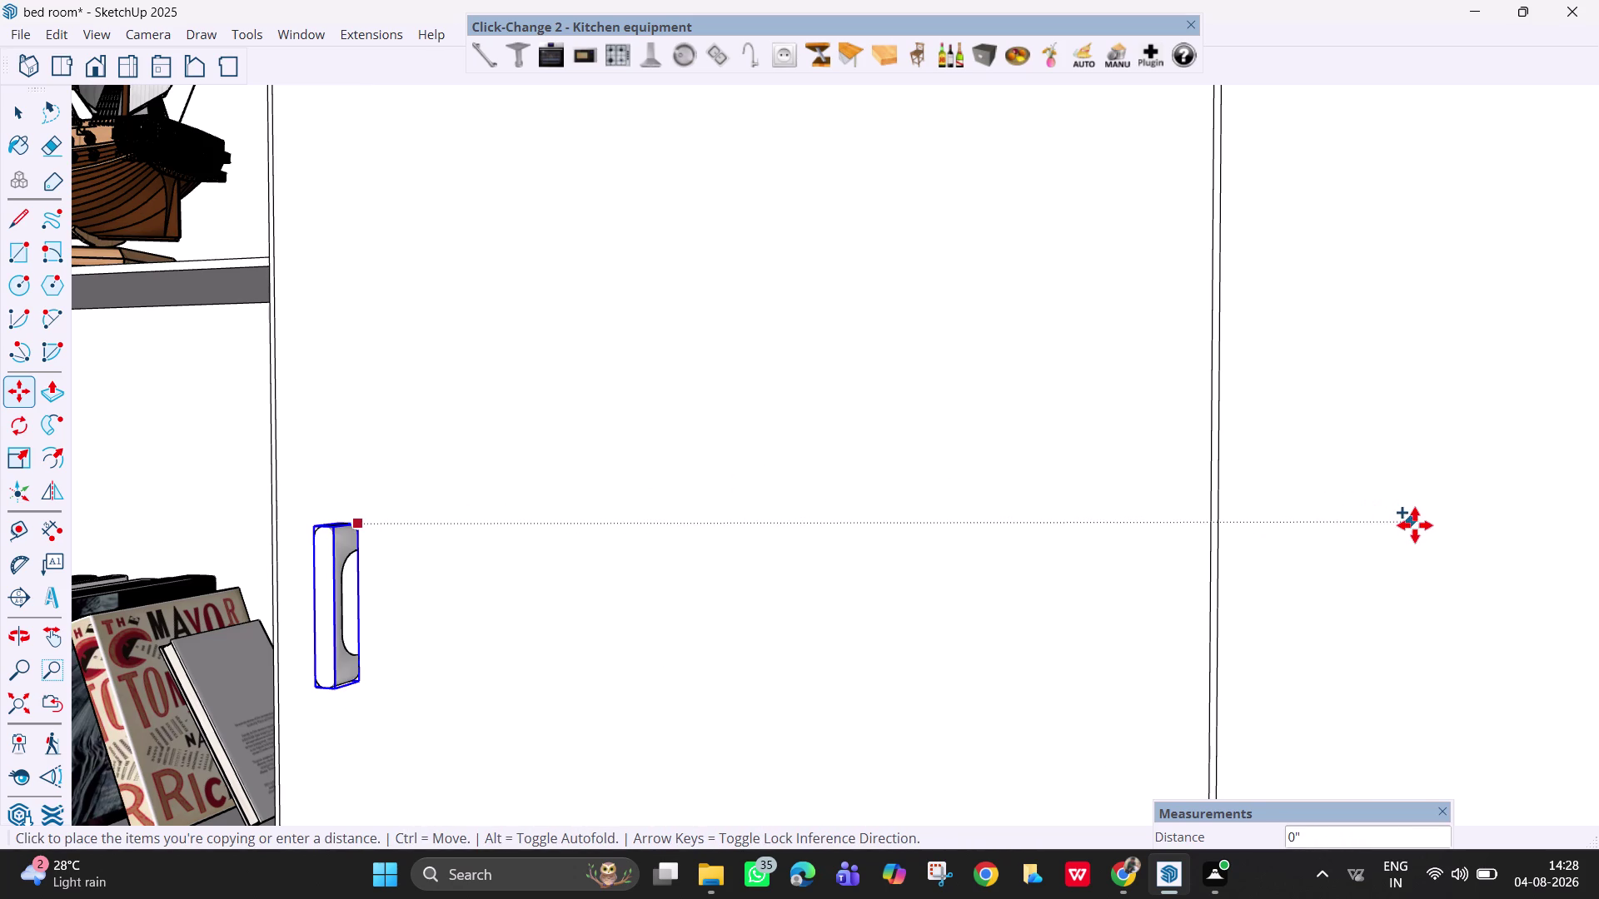
key(Left)
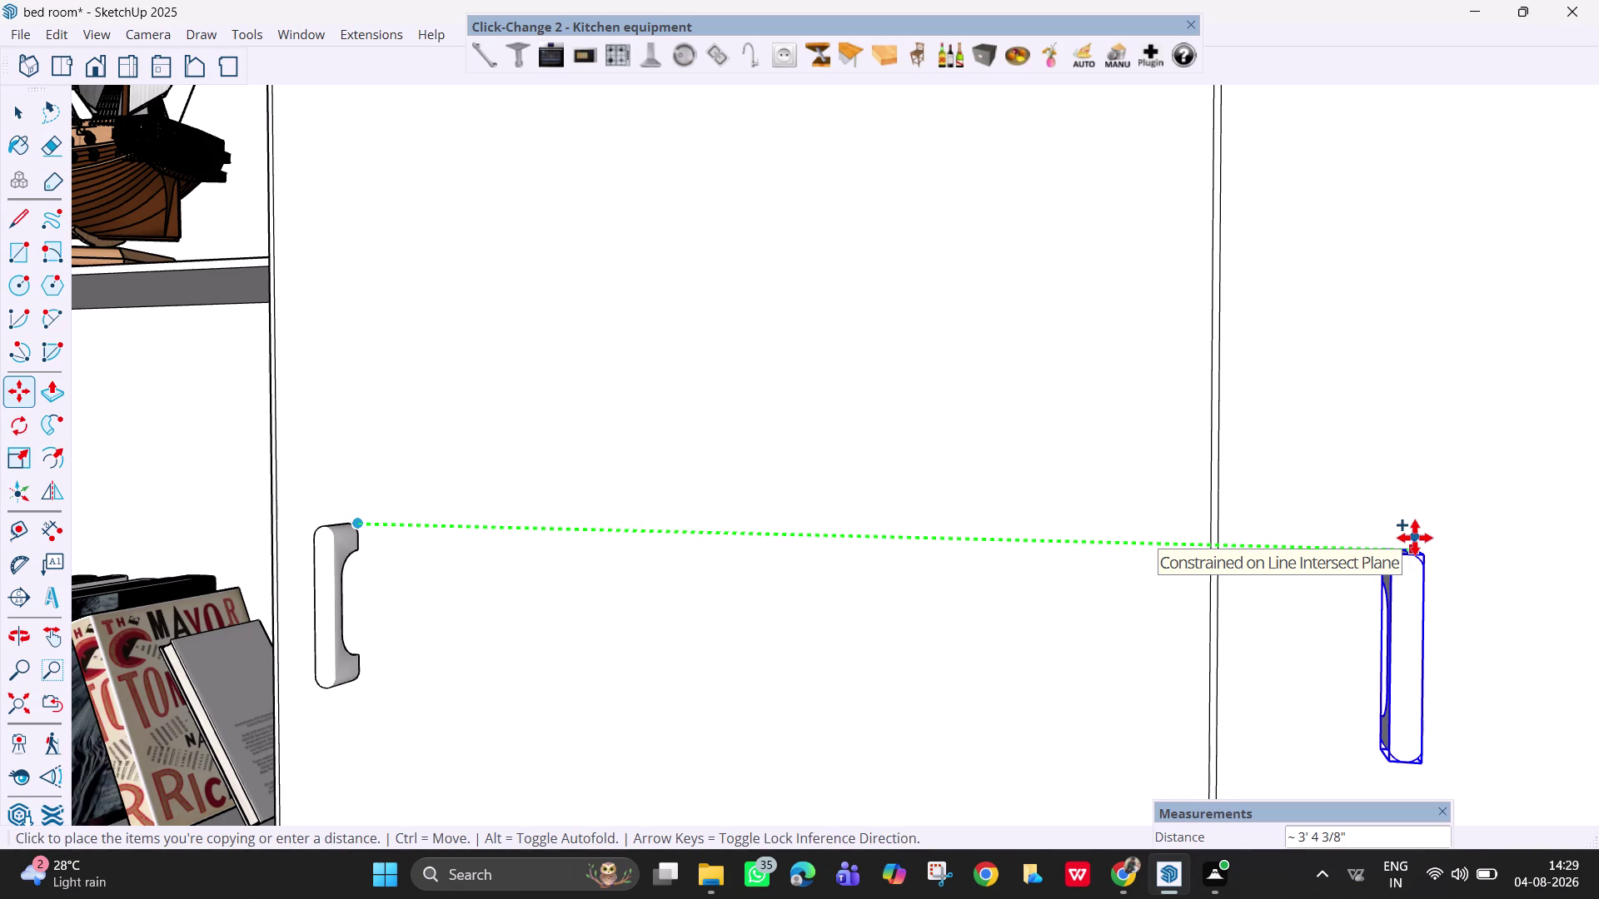
click(1414, 538)
Pan to the copied handle on the middle door and pick its corner to copy again.
scroll(down, 3)
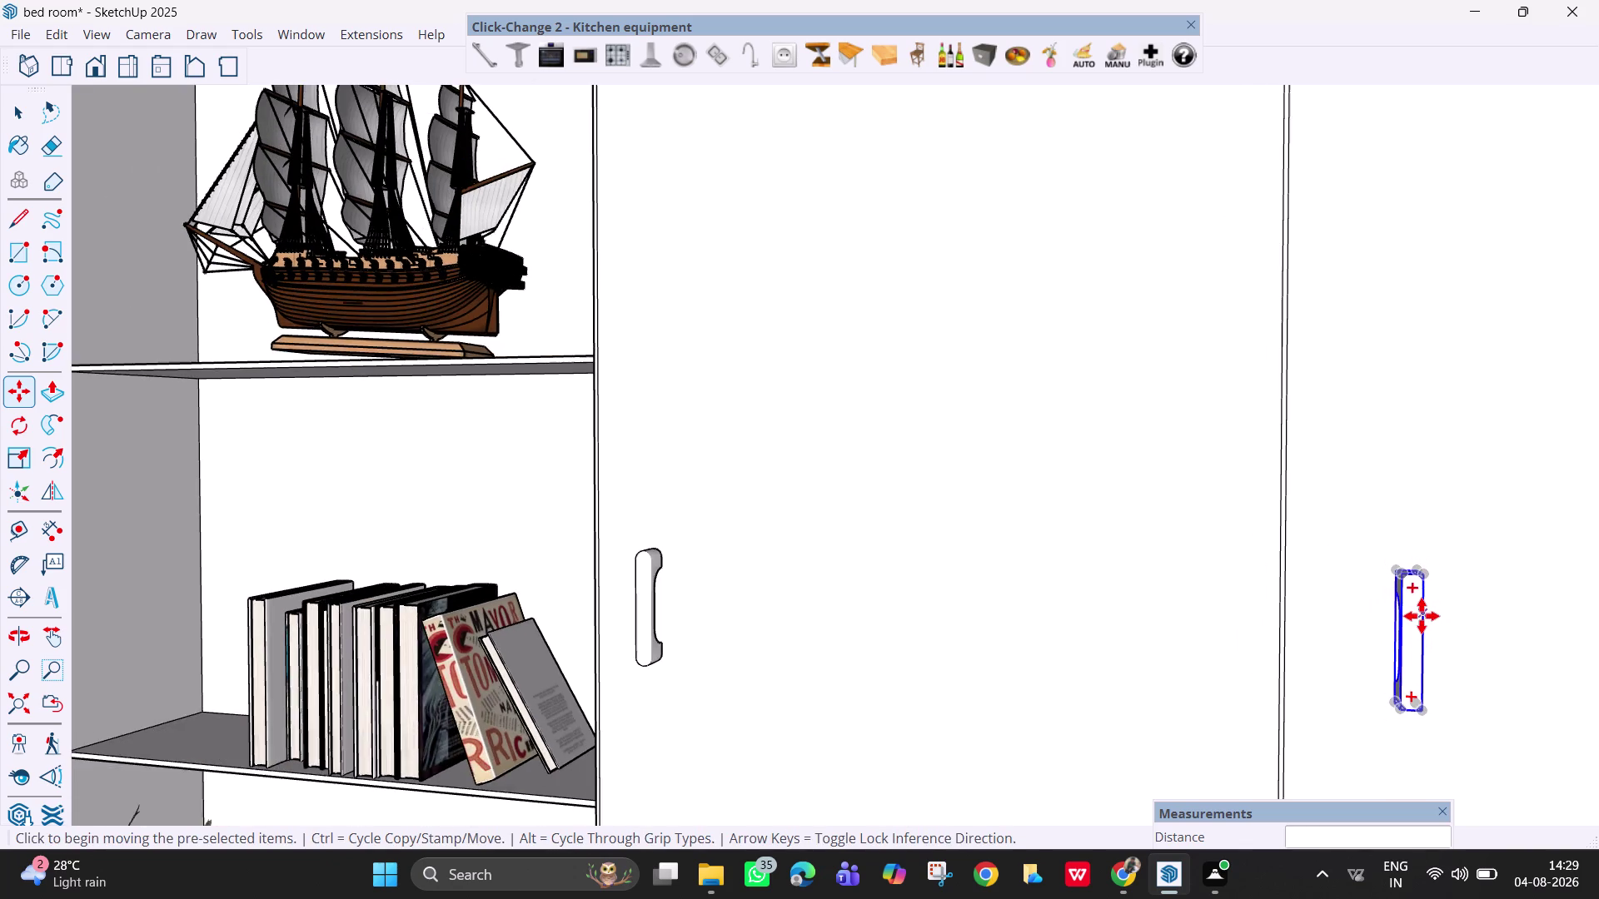
scroll(down, 3)
key(h)
drag(1335, 616, 1333, 616)
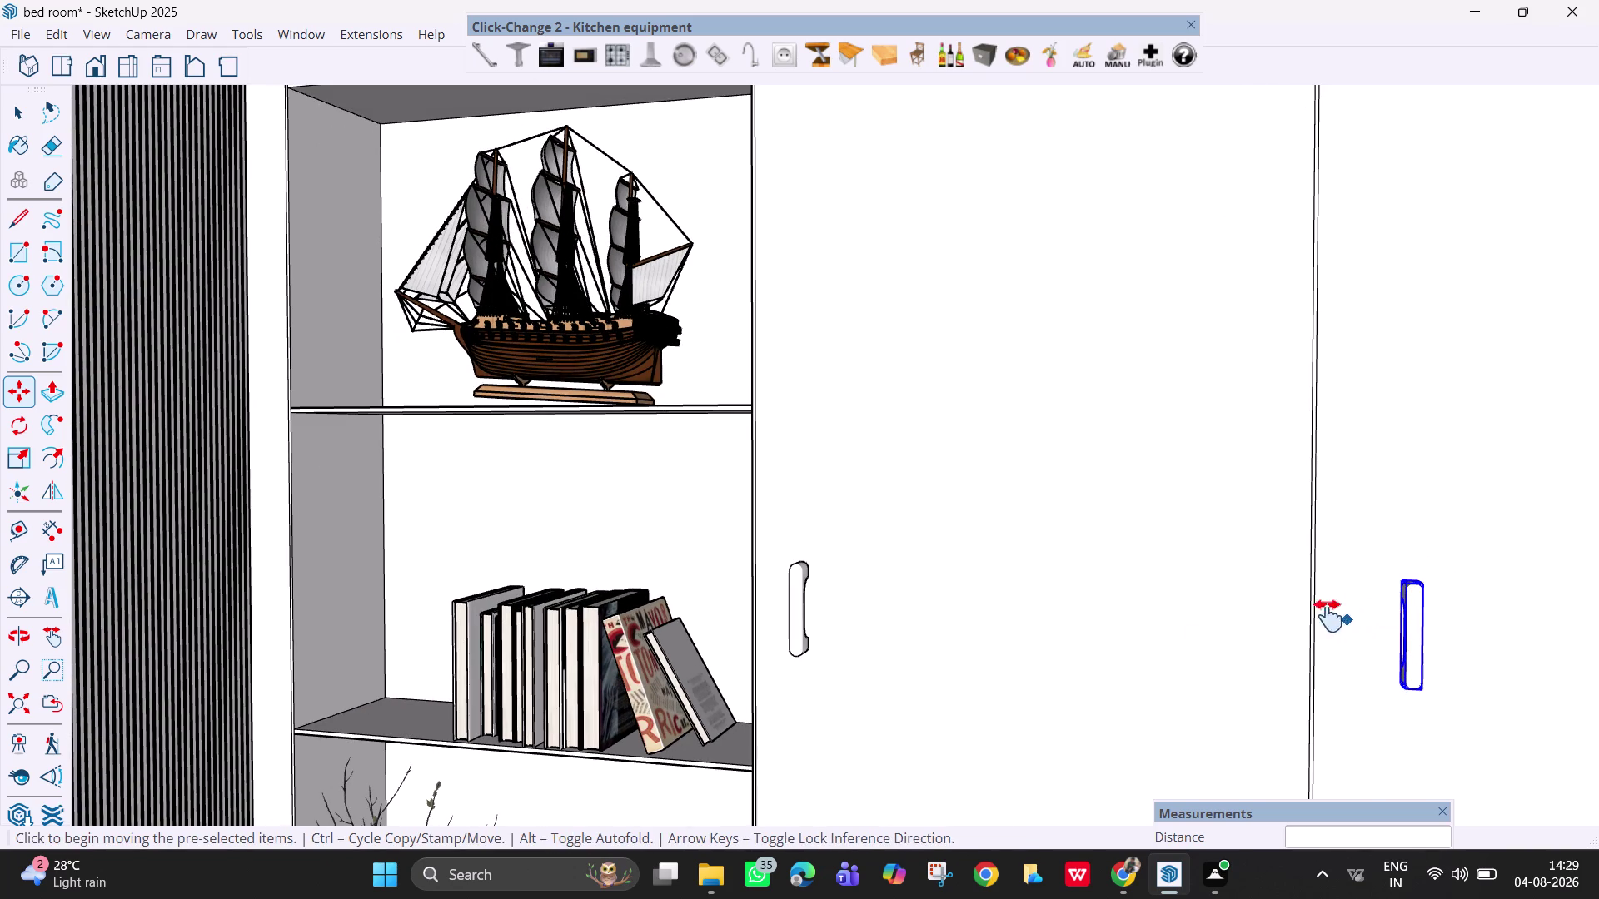
drag(1333, 617, 668, 534)
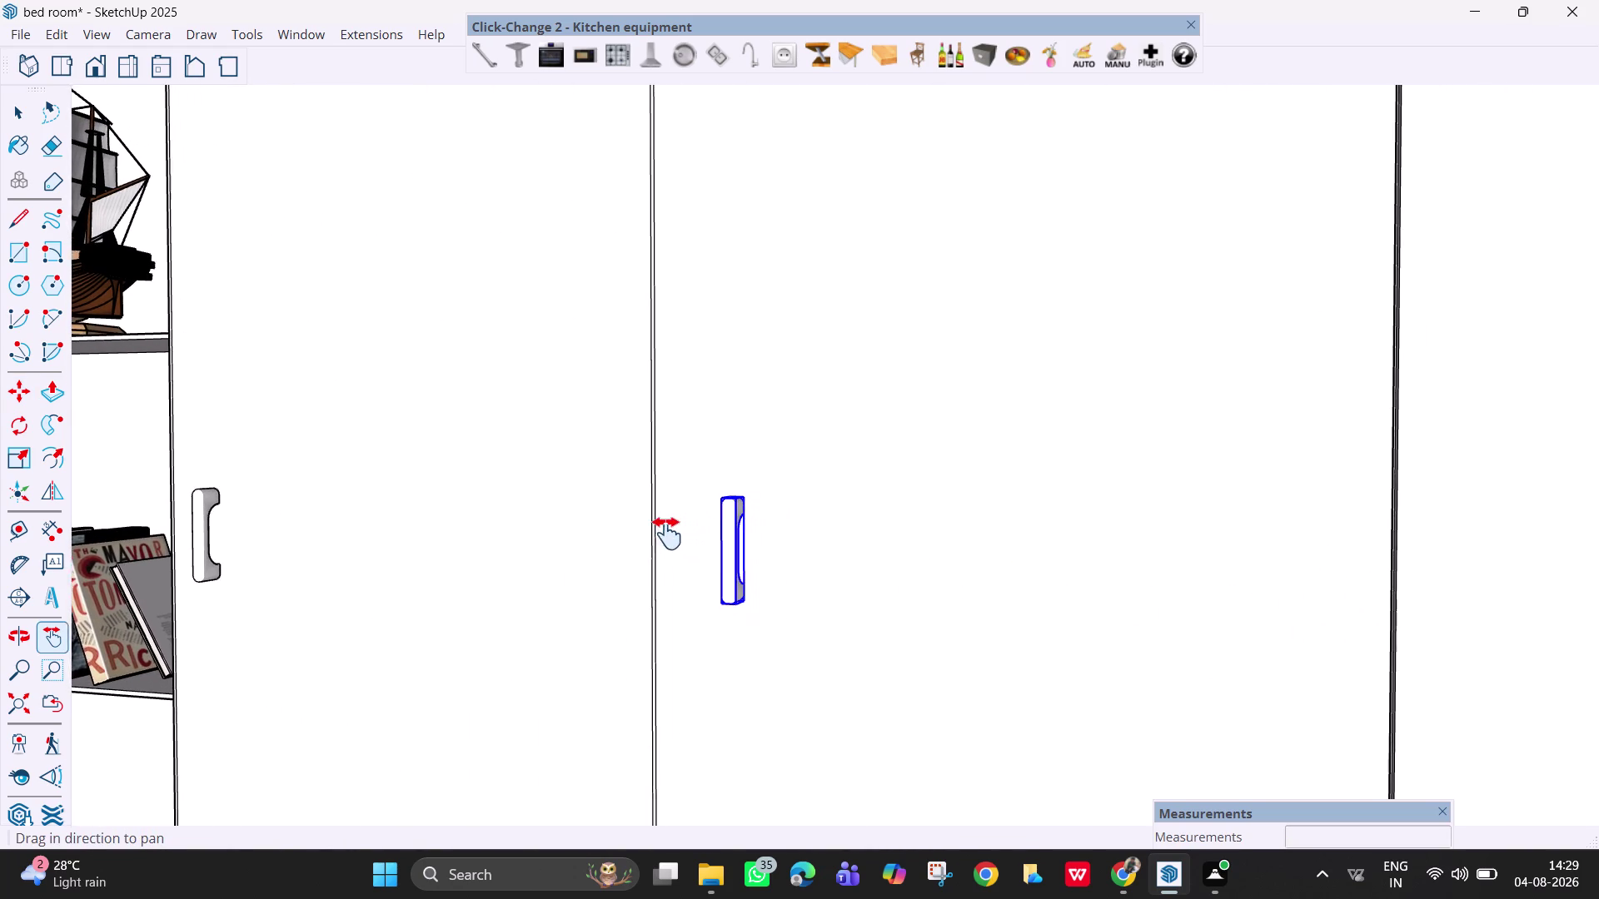
drag(667, 534, 667, 534)
key(m)
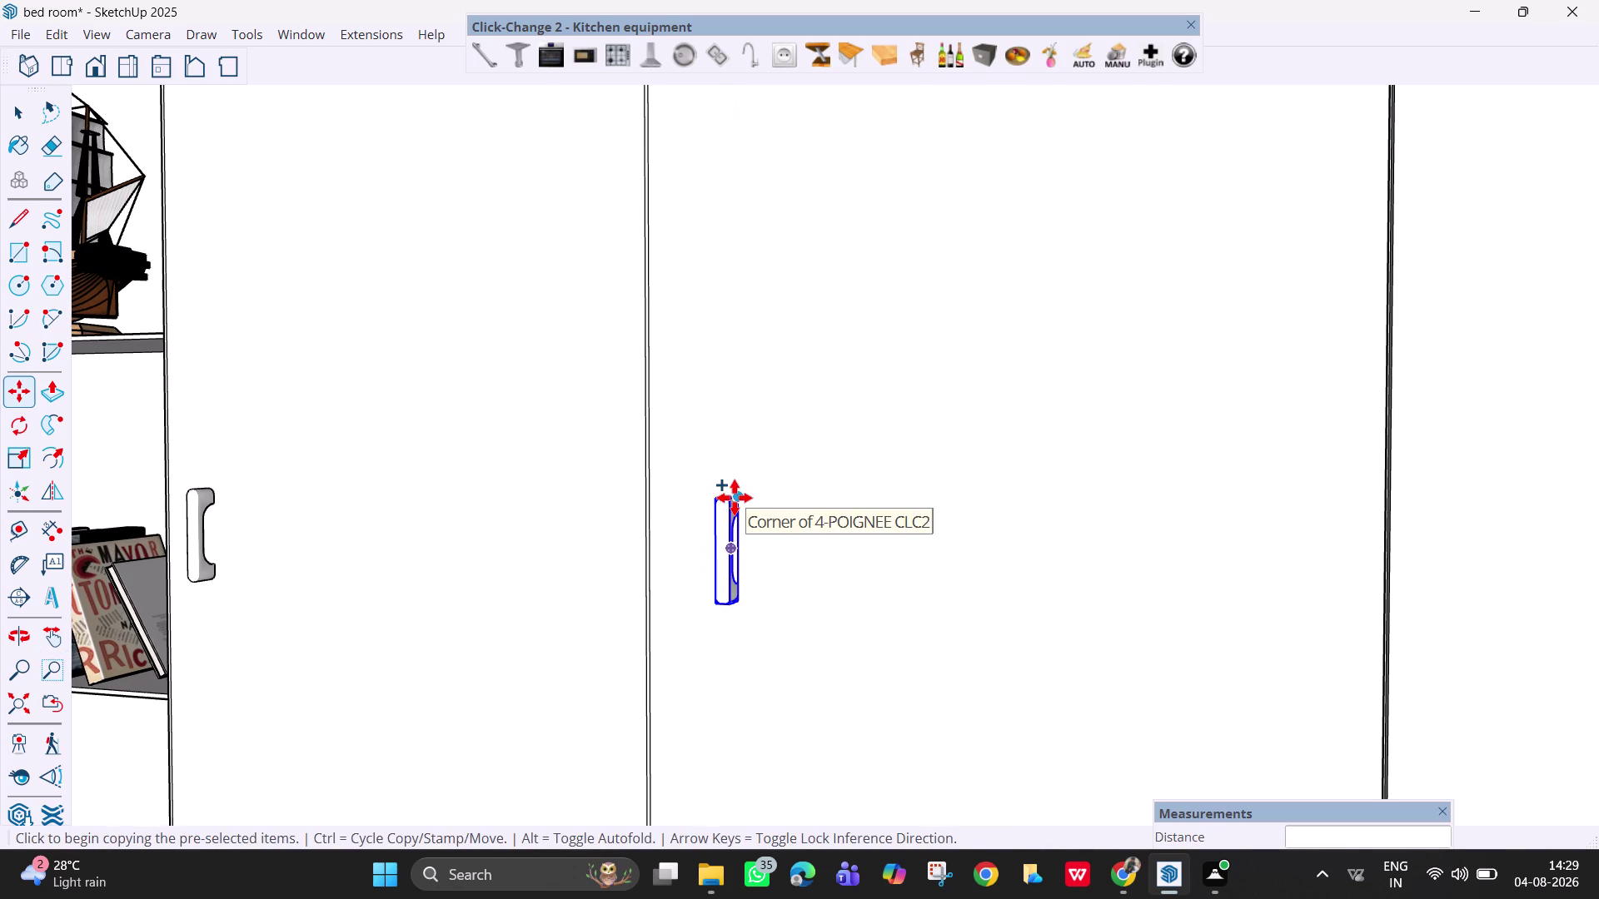
click(734, 498)
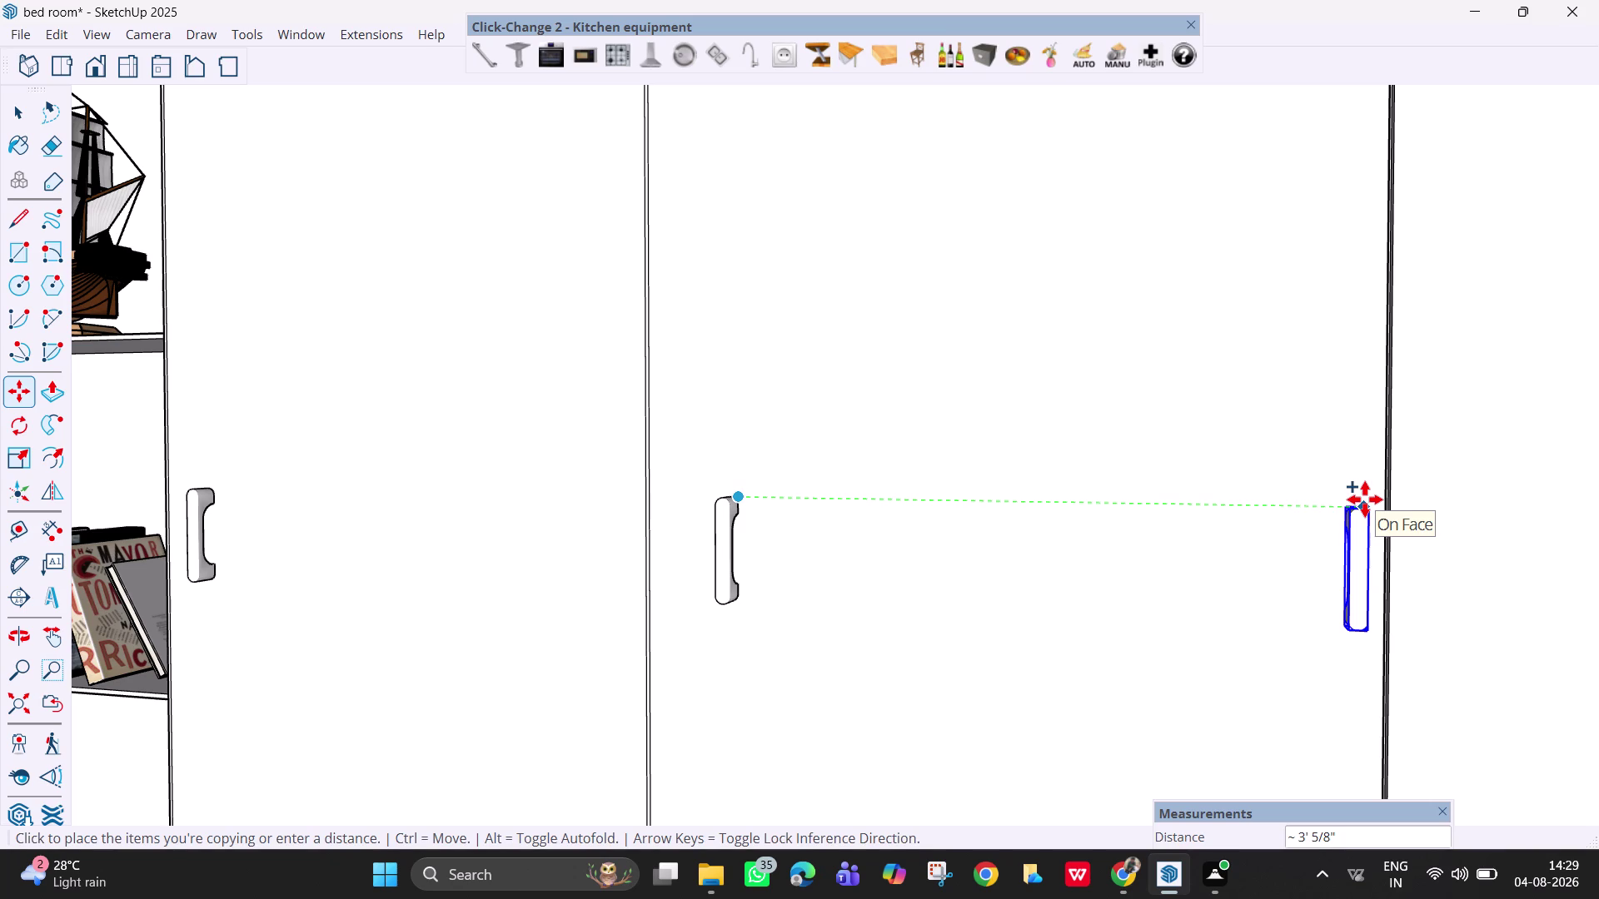
Copy handles to both sides of the middle-right door joint and delete the leftover middle handle.
click(1365, 499)
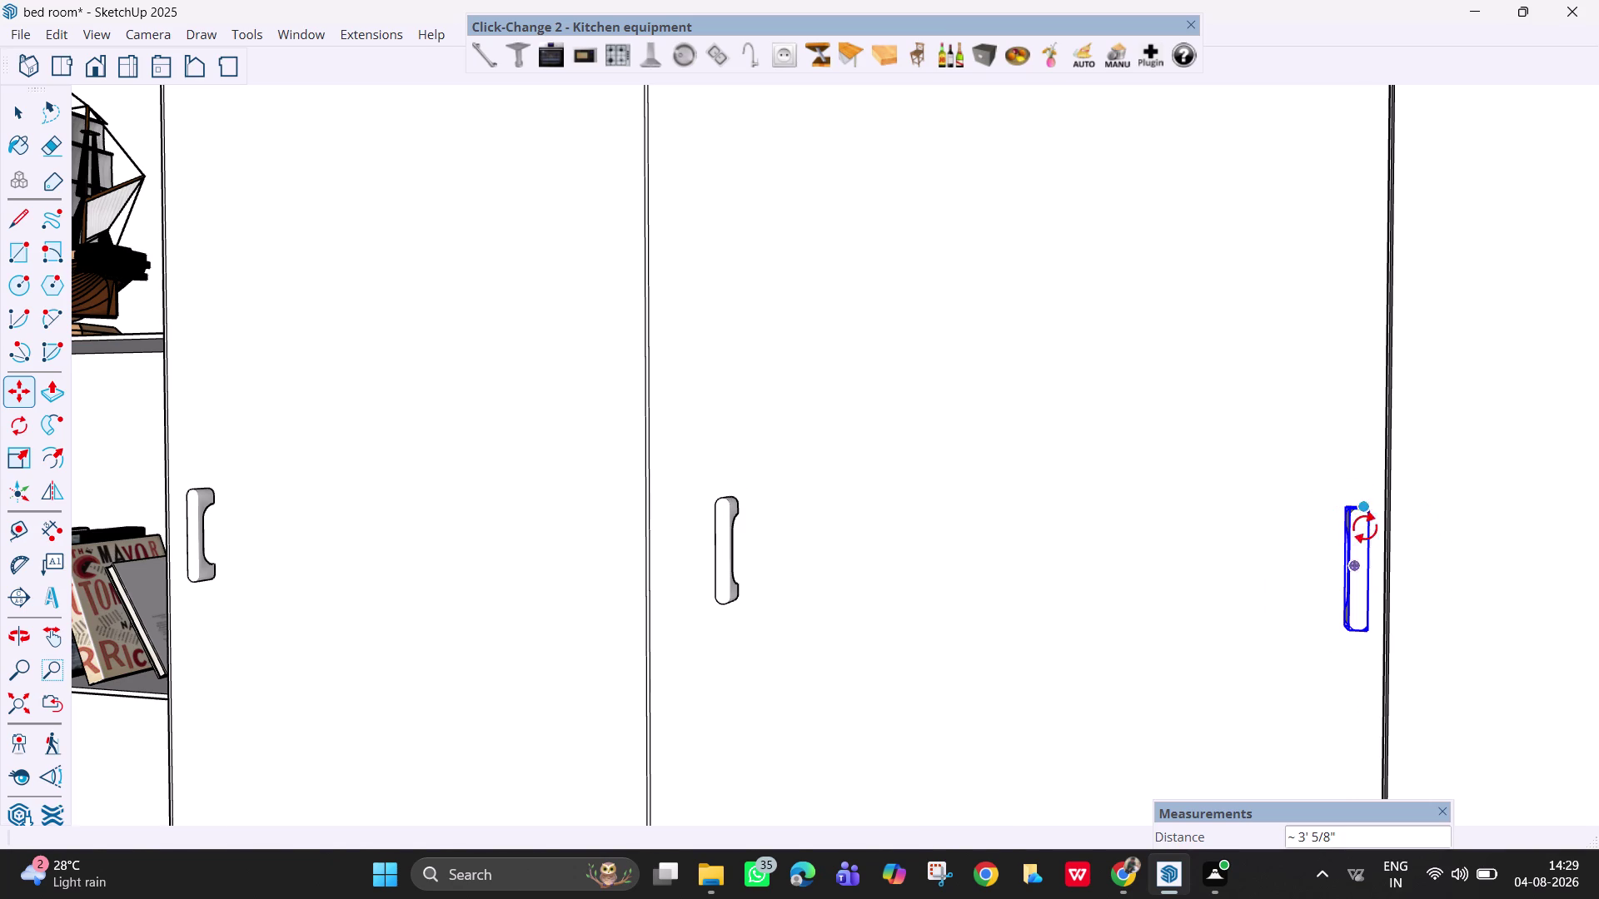
click(1368, 504)
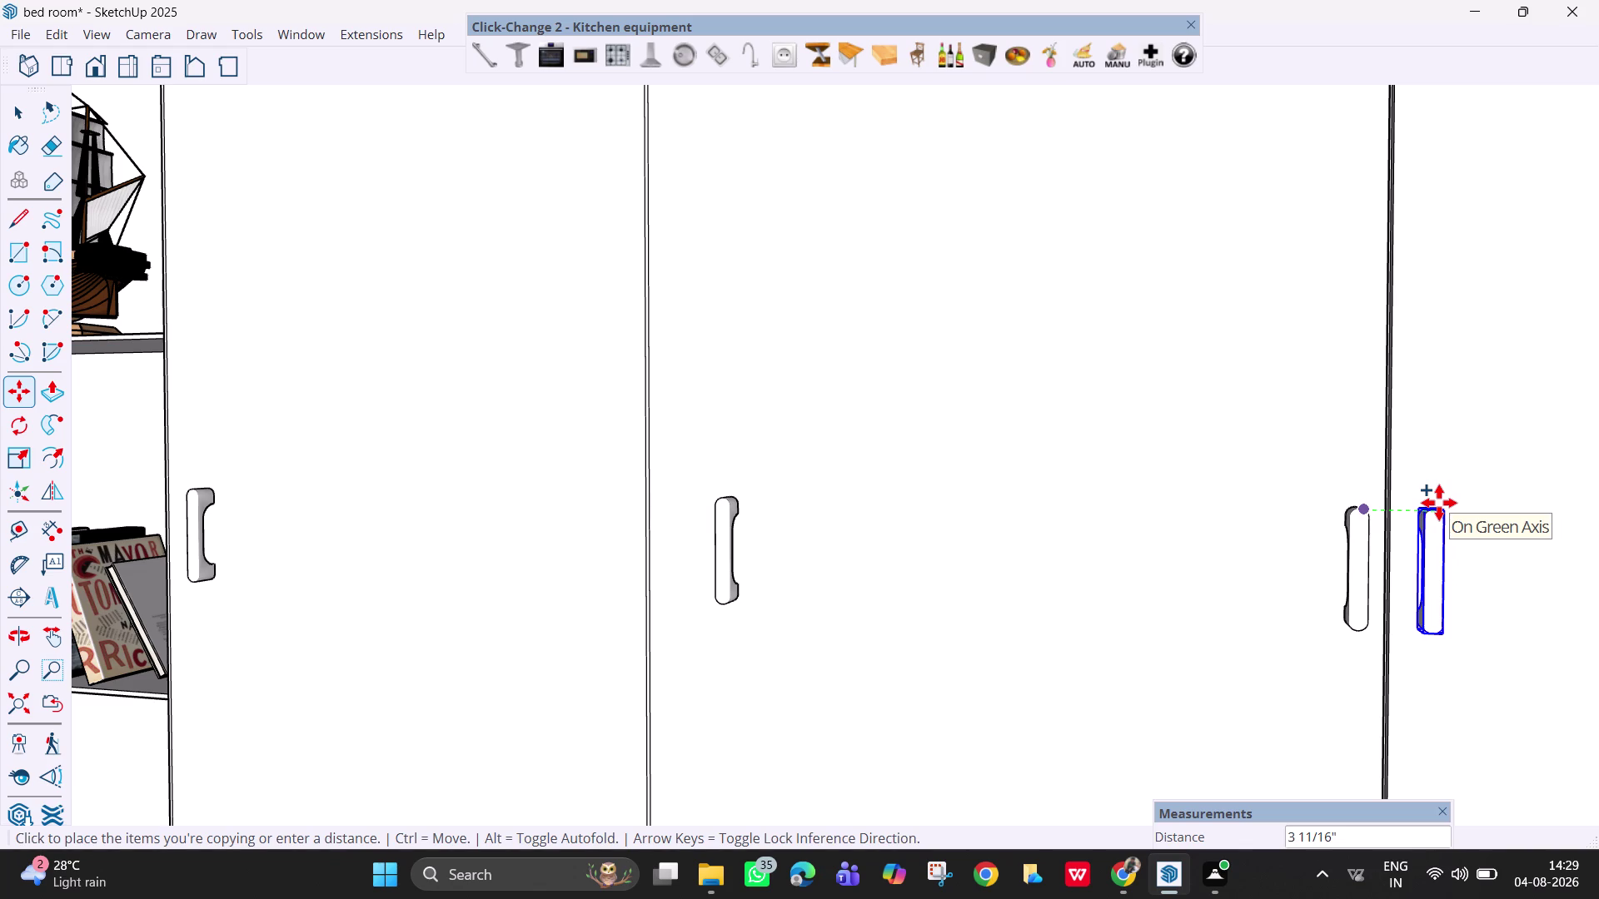
click(1432, 503)
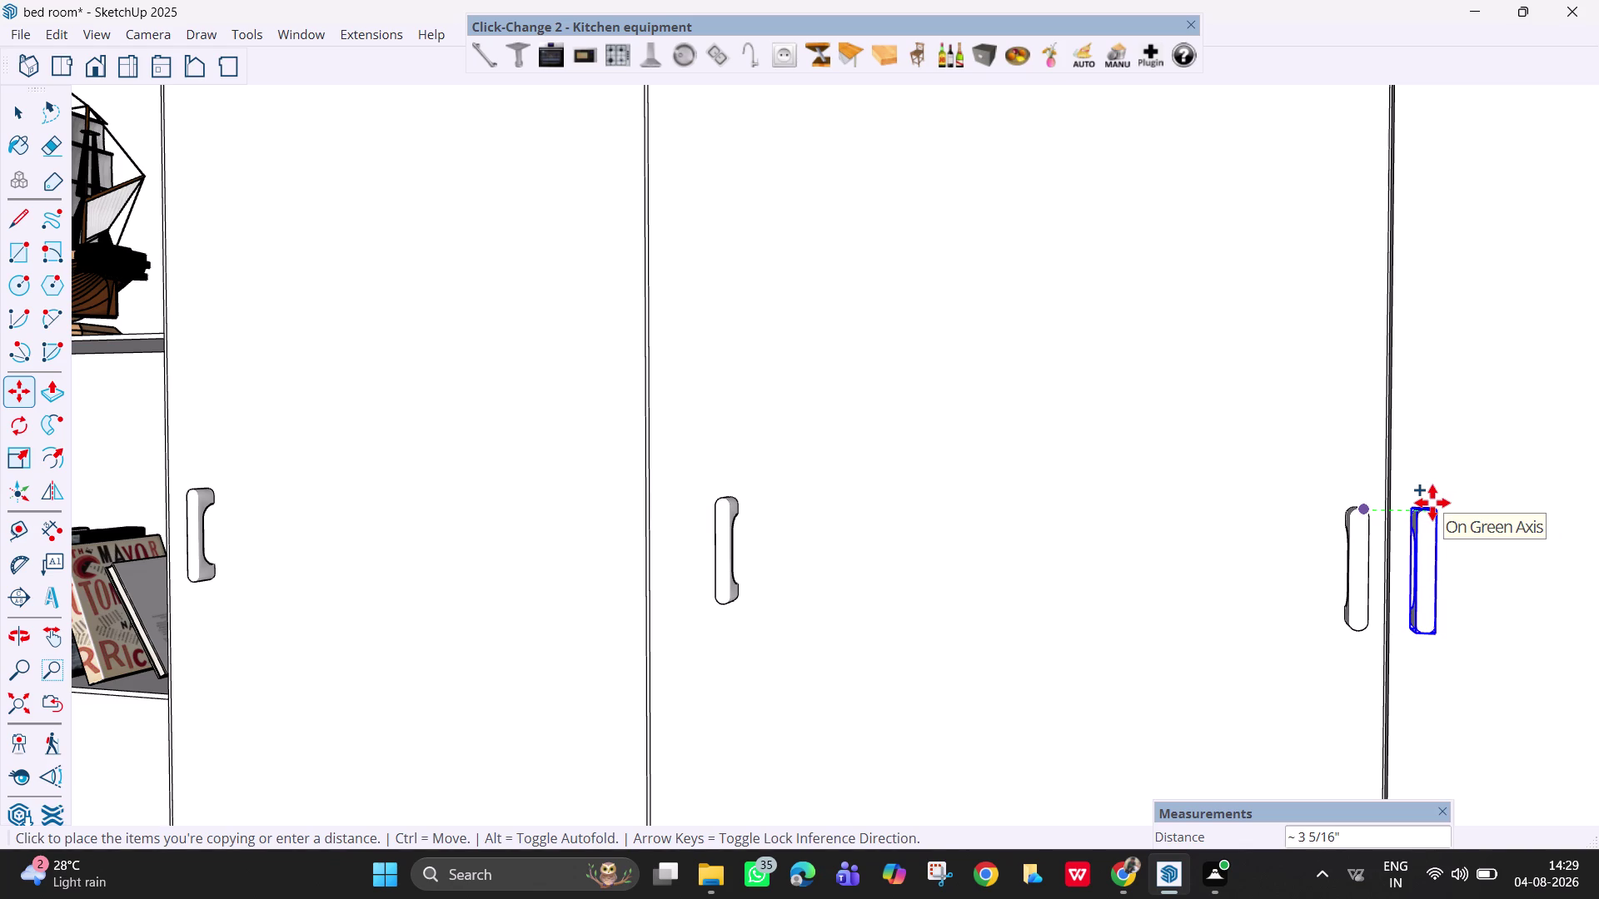
key(space)
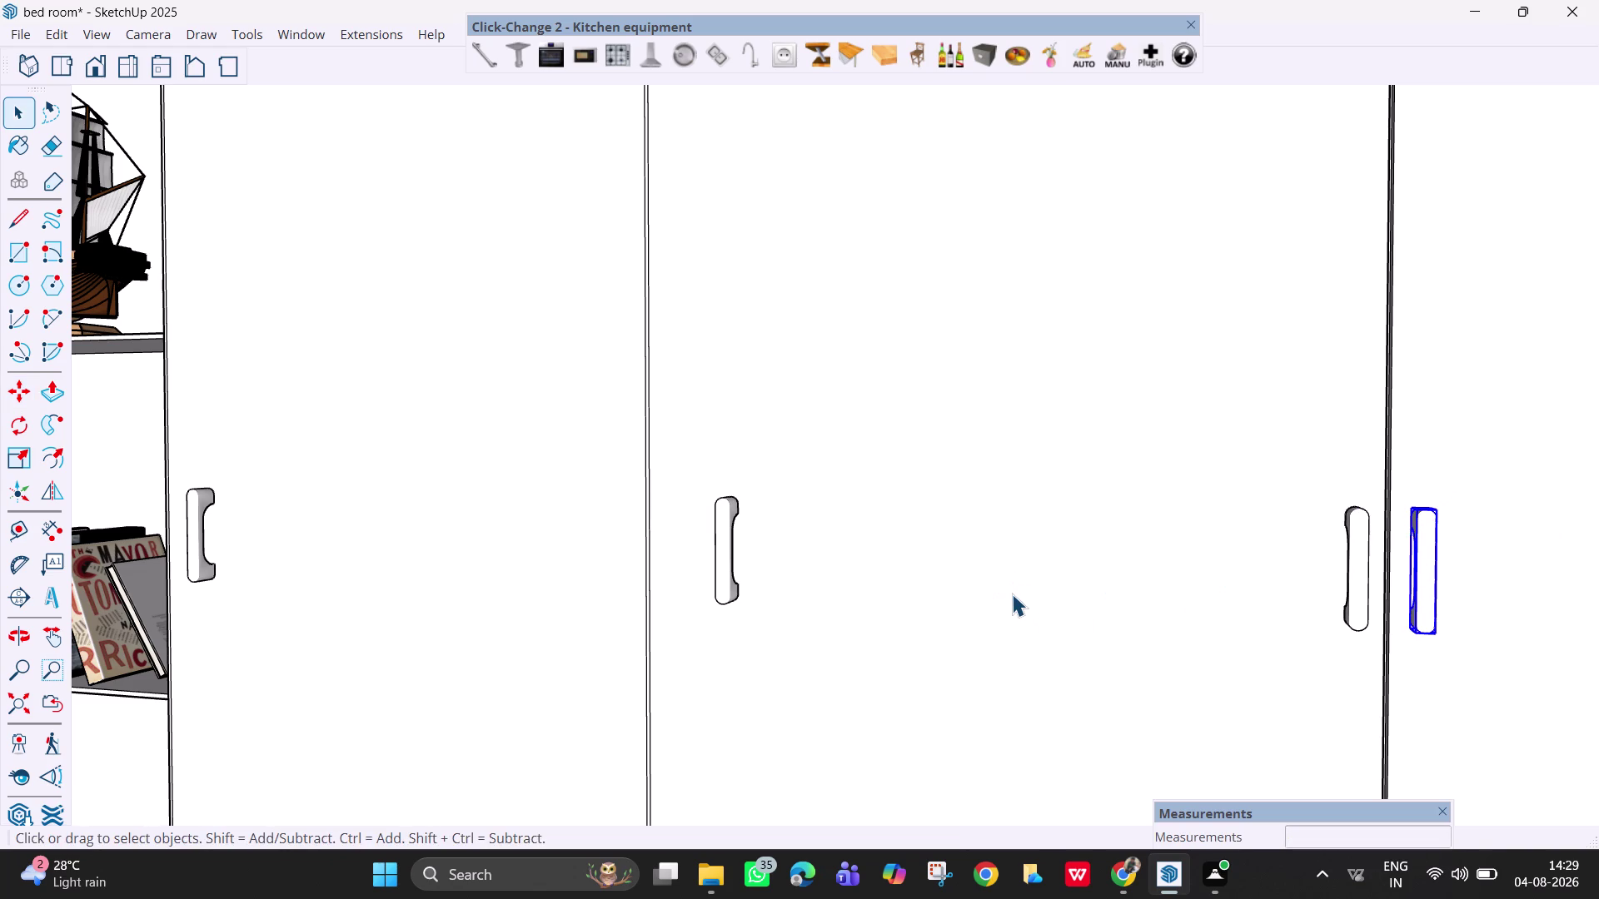
click(1011, 594)
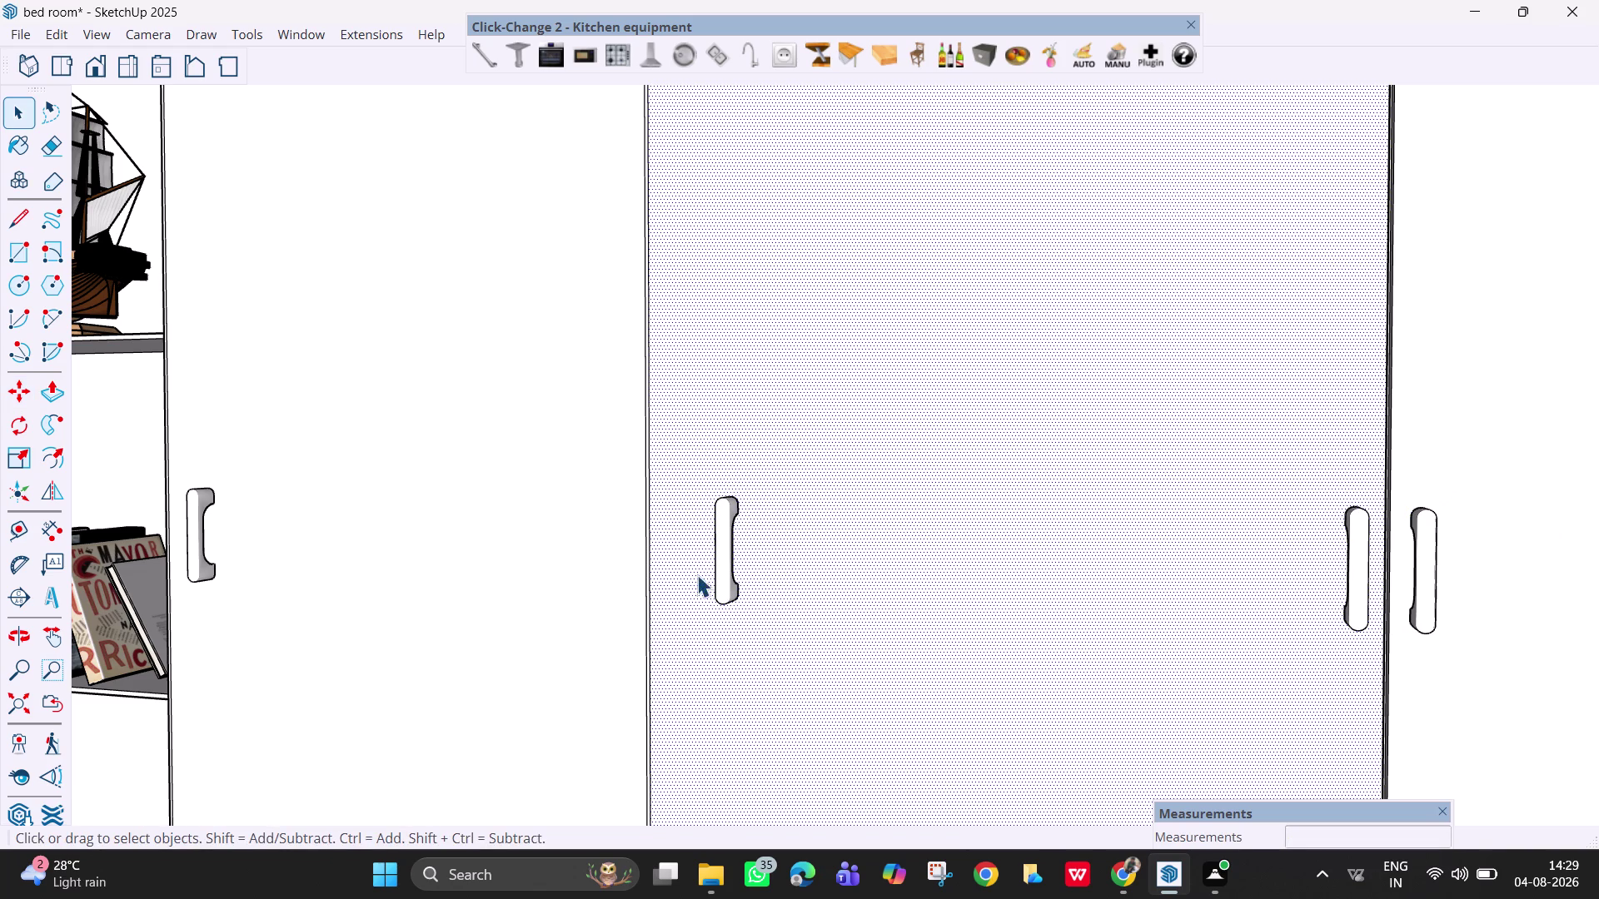
click(729, 579)
key(Delete)
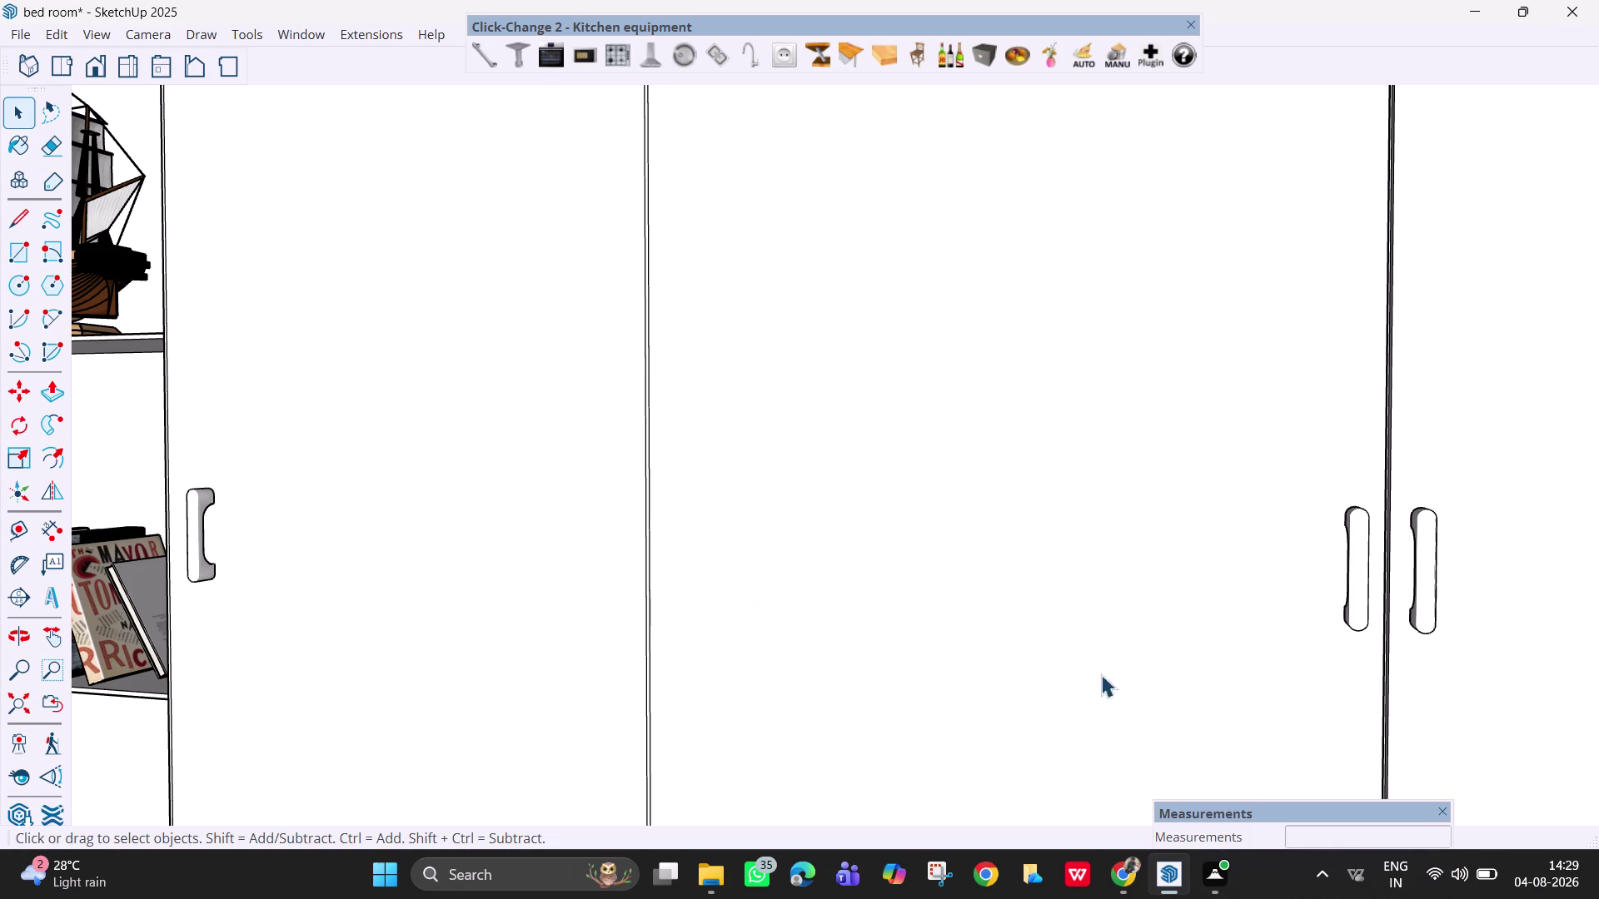
Zoom out and pan to frame the whole three-door wardrobe beside the bed.
scroll(down, 3)
key(h)
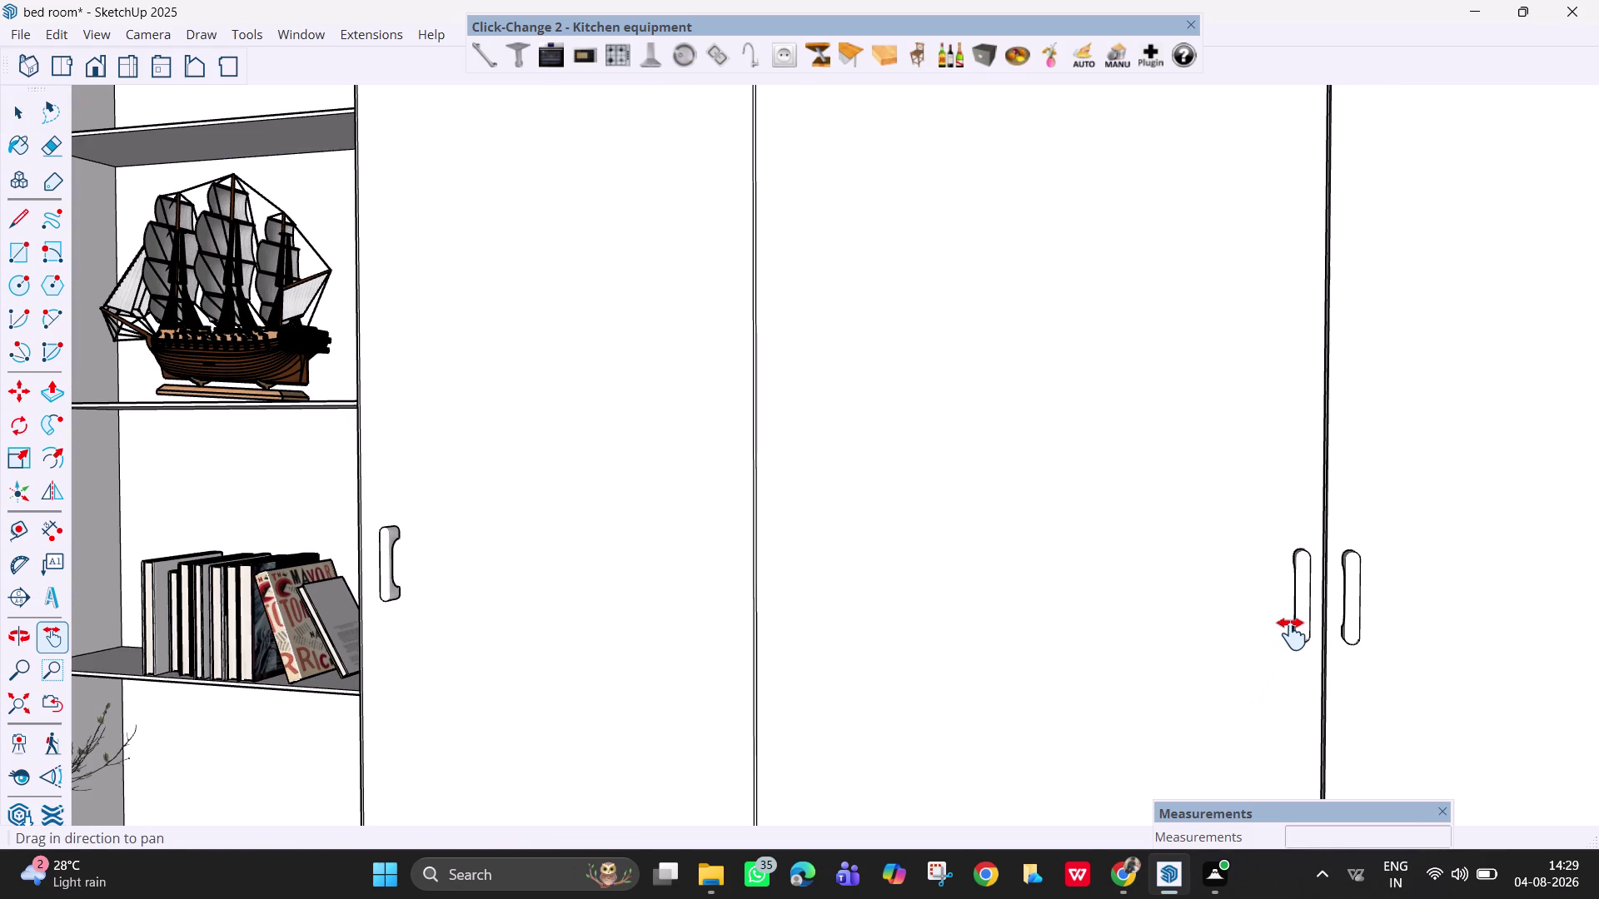
scroll(down, 3)
drag(1390, 677, 1267, 532)
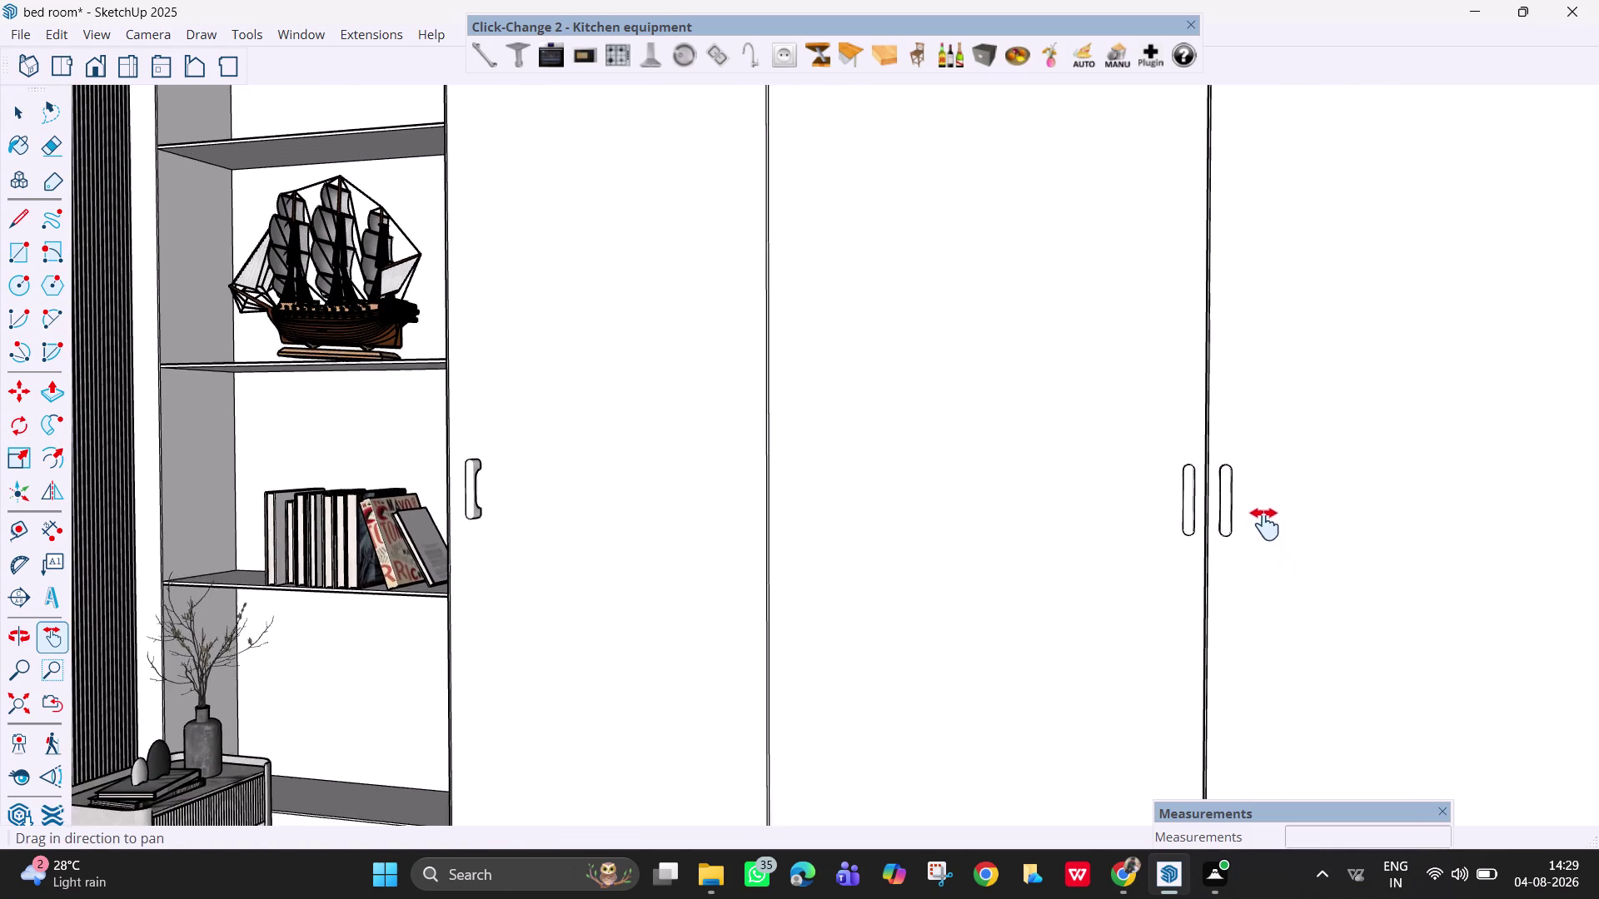
drag(1267, 532, 1240, 474)
scroll(down, 3)
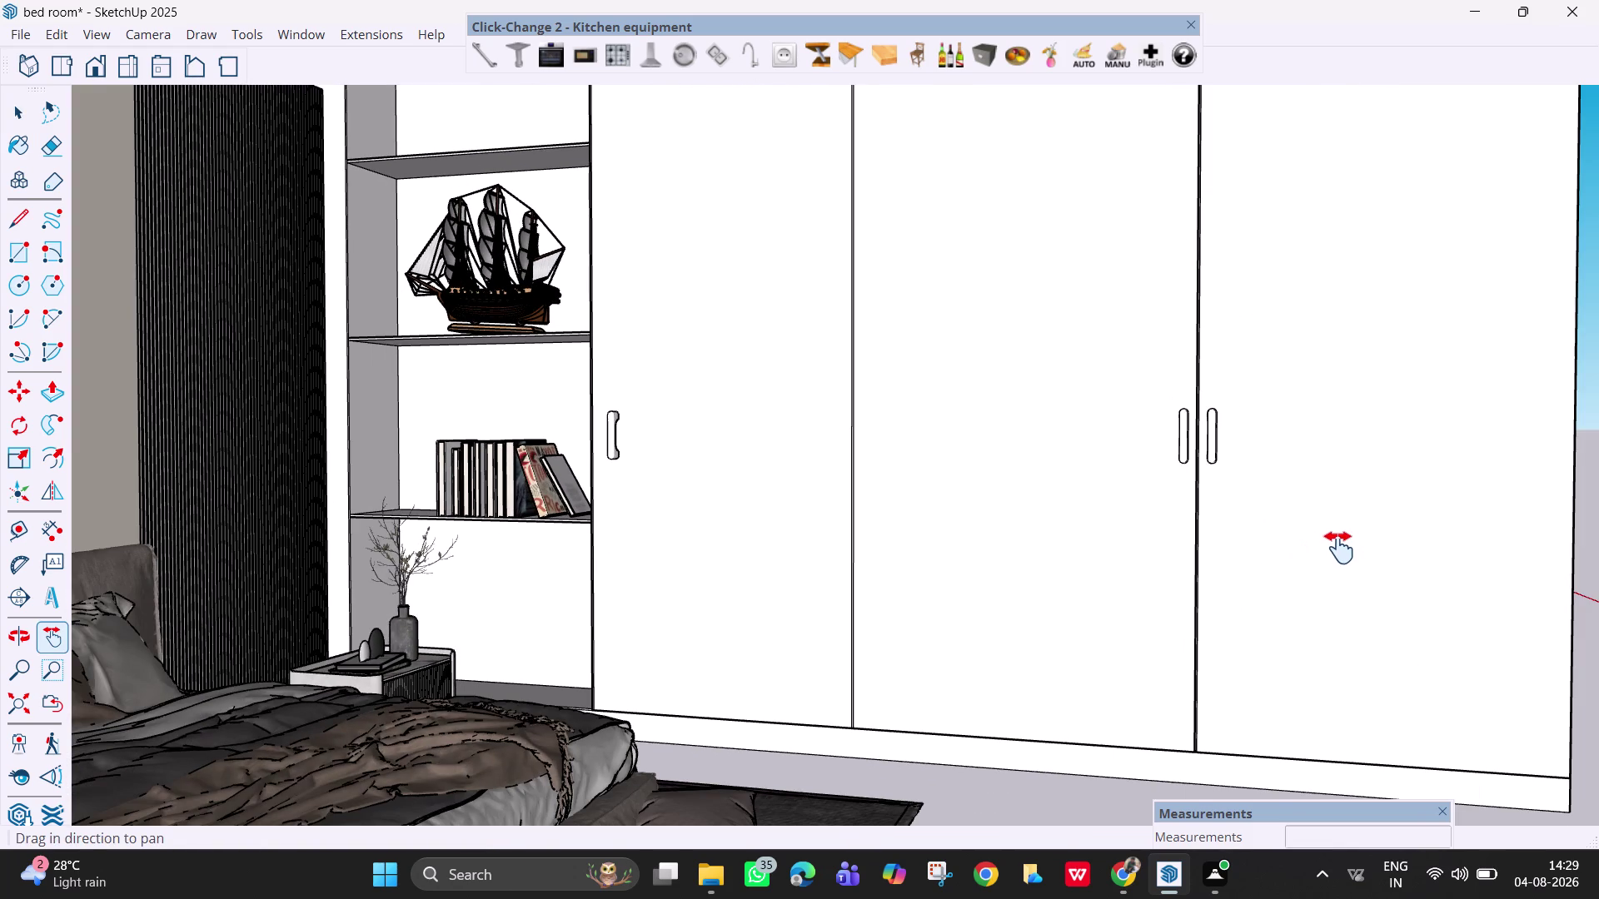
scroll(down, 3)
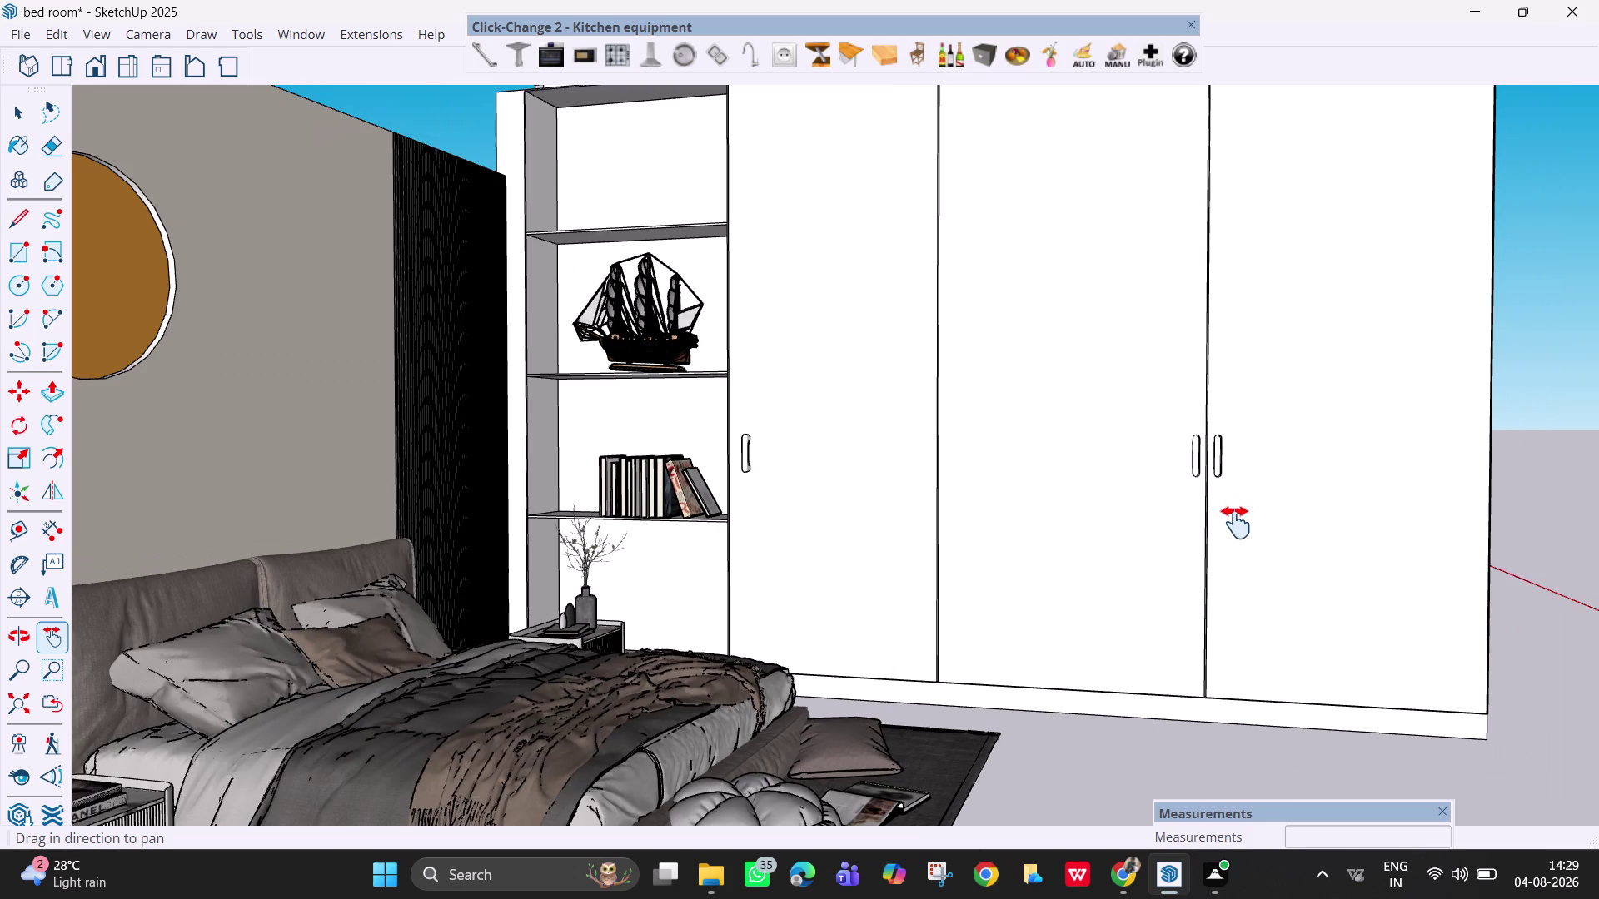
drag(1235, 516, 1211, 594)
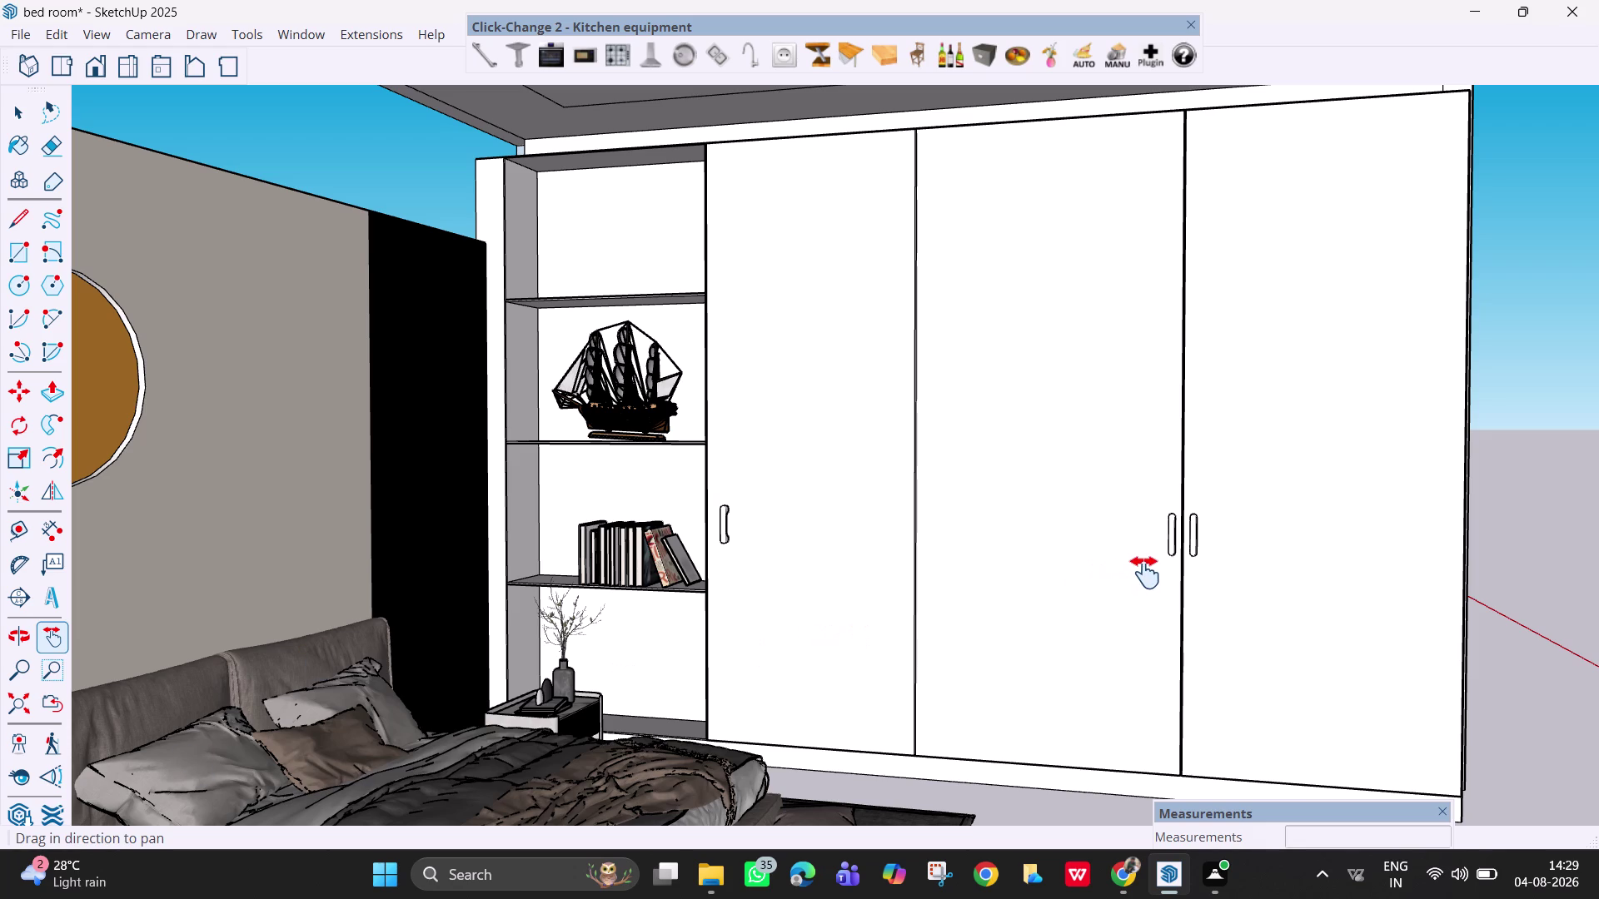
Select the right handle of the pair and close the Click-Change 2 toolbar.
key(space)
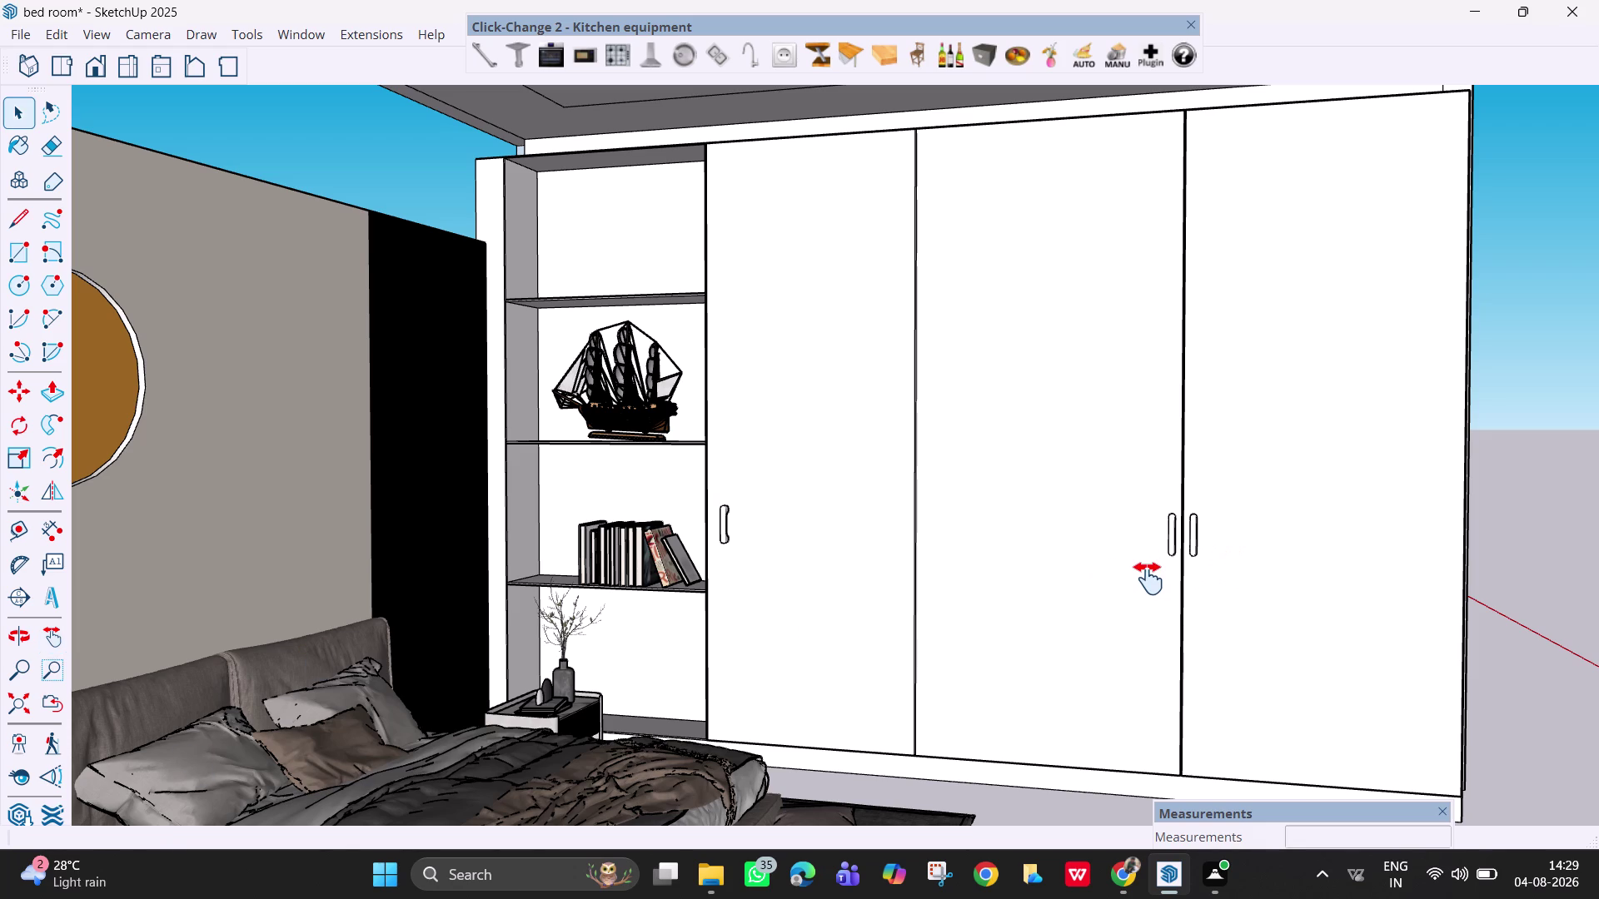
click(1192, 549)
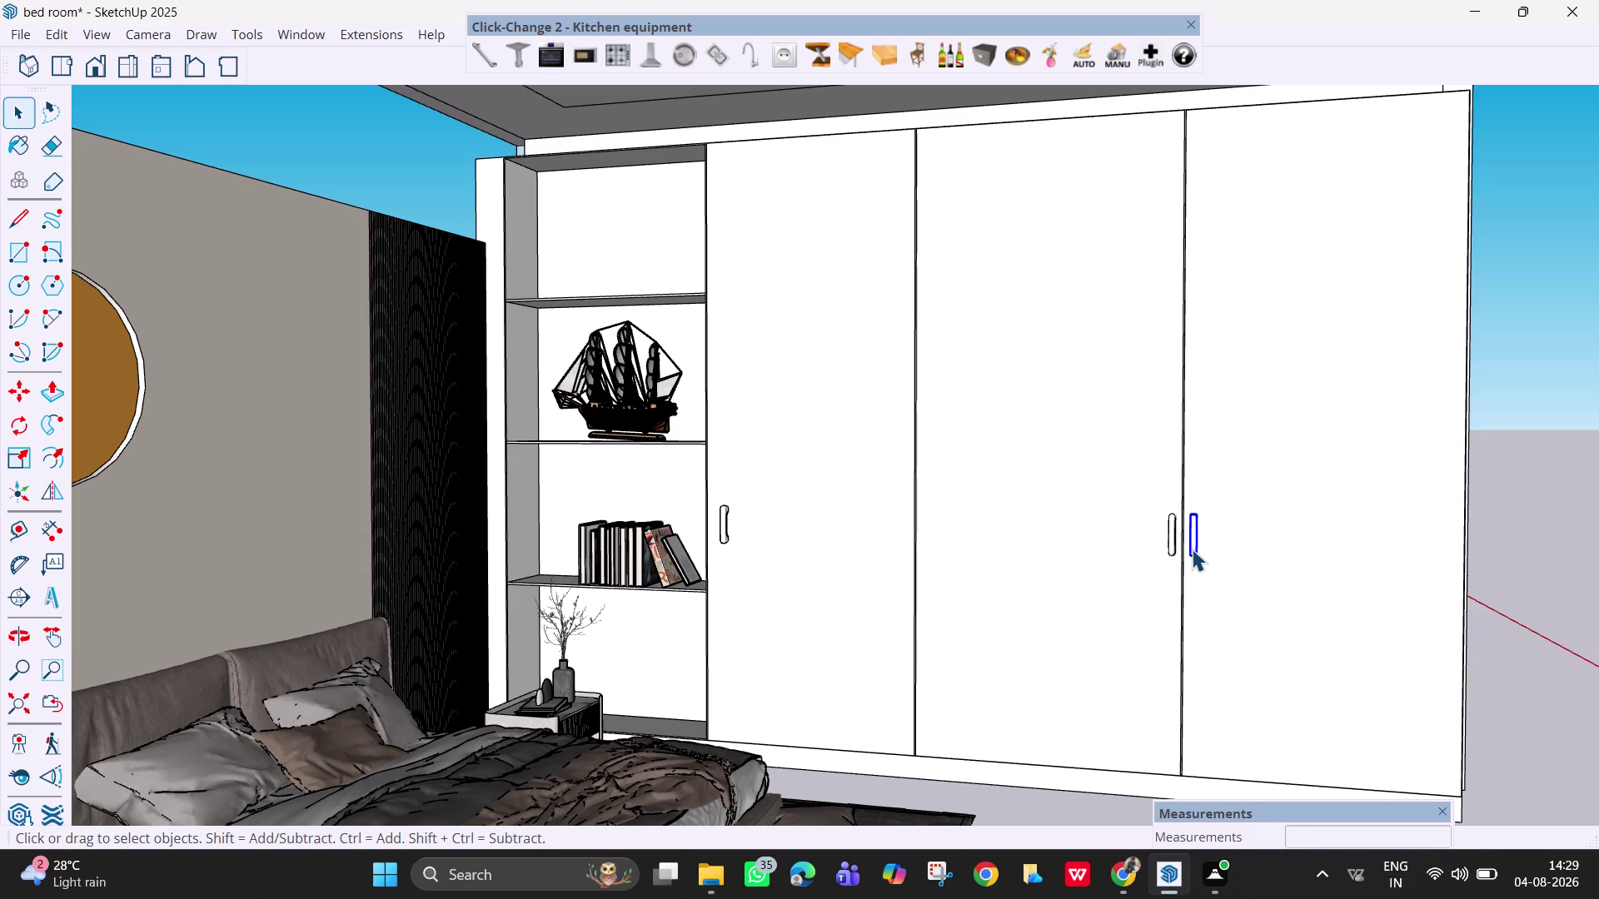
click(1186, 19)
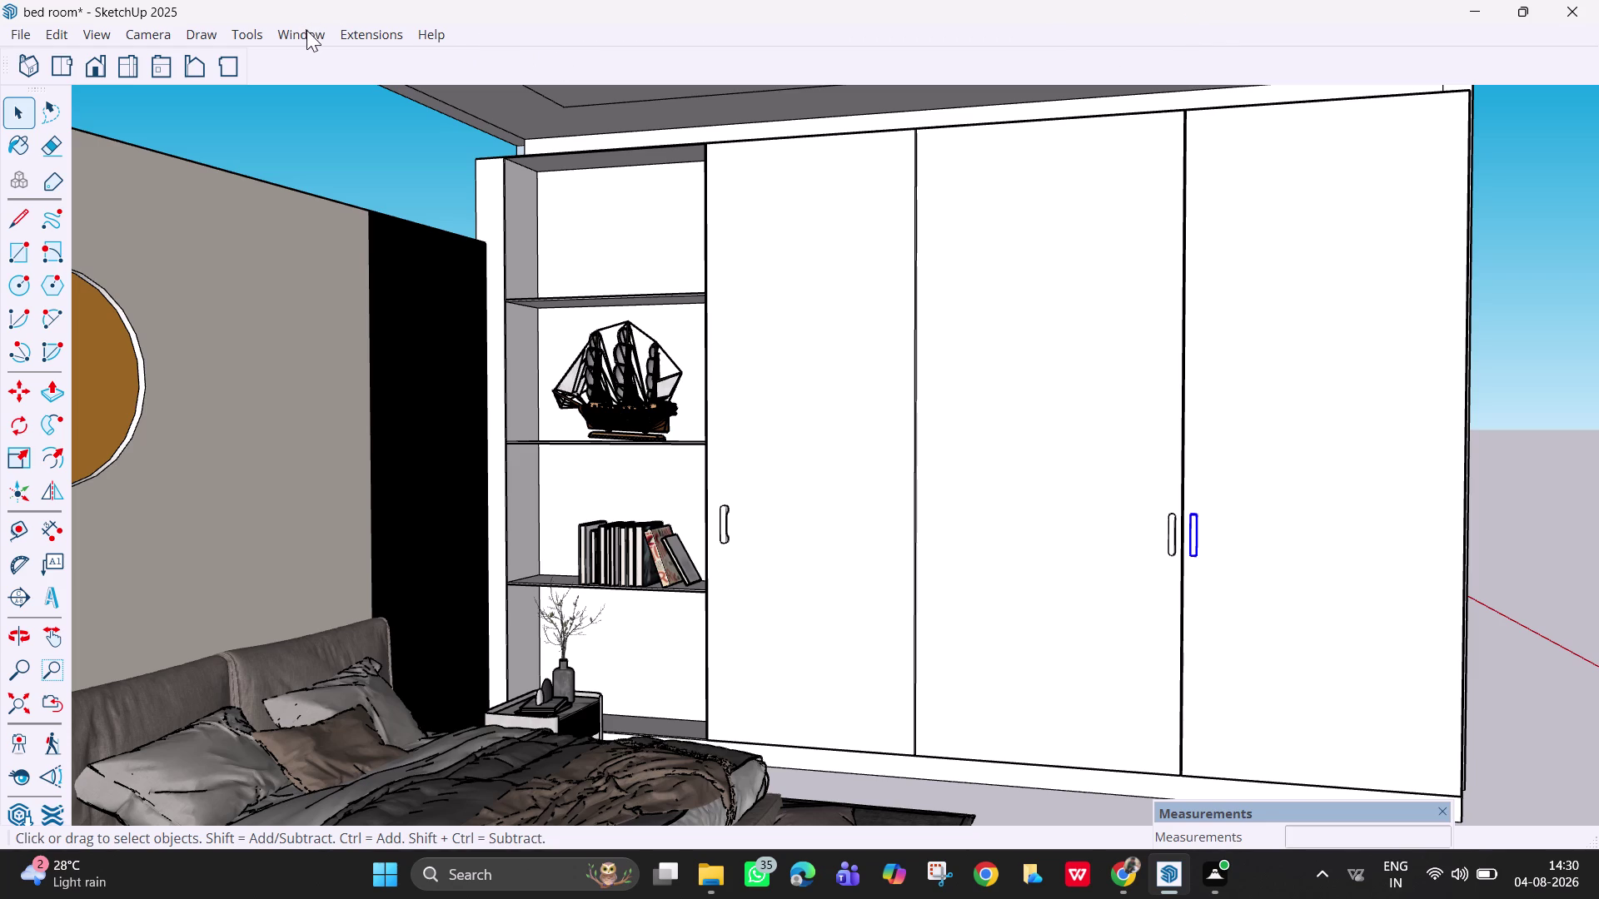
Show the Default Tray with its Materials panel from the Window menu.
click(308, 30)
click(346, 55)
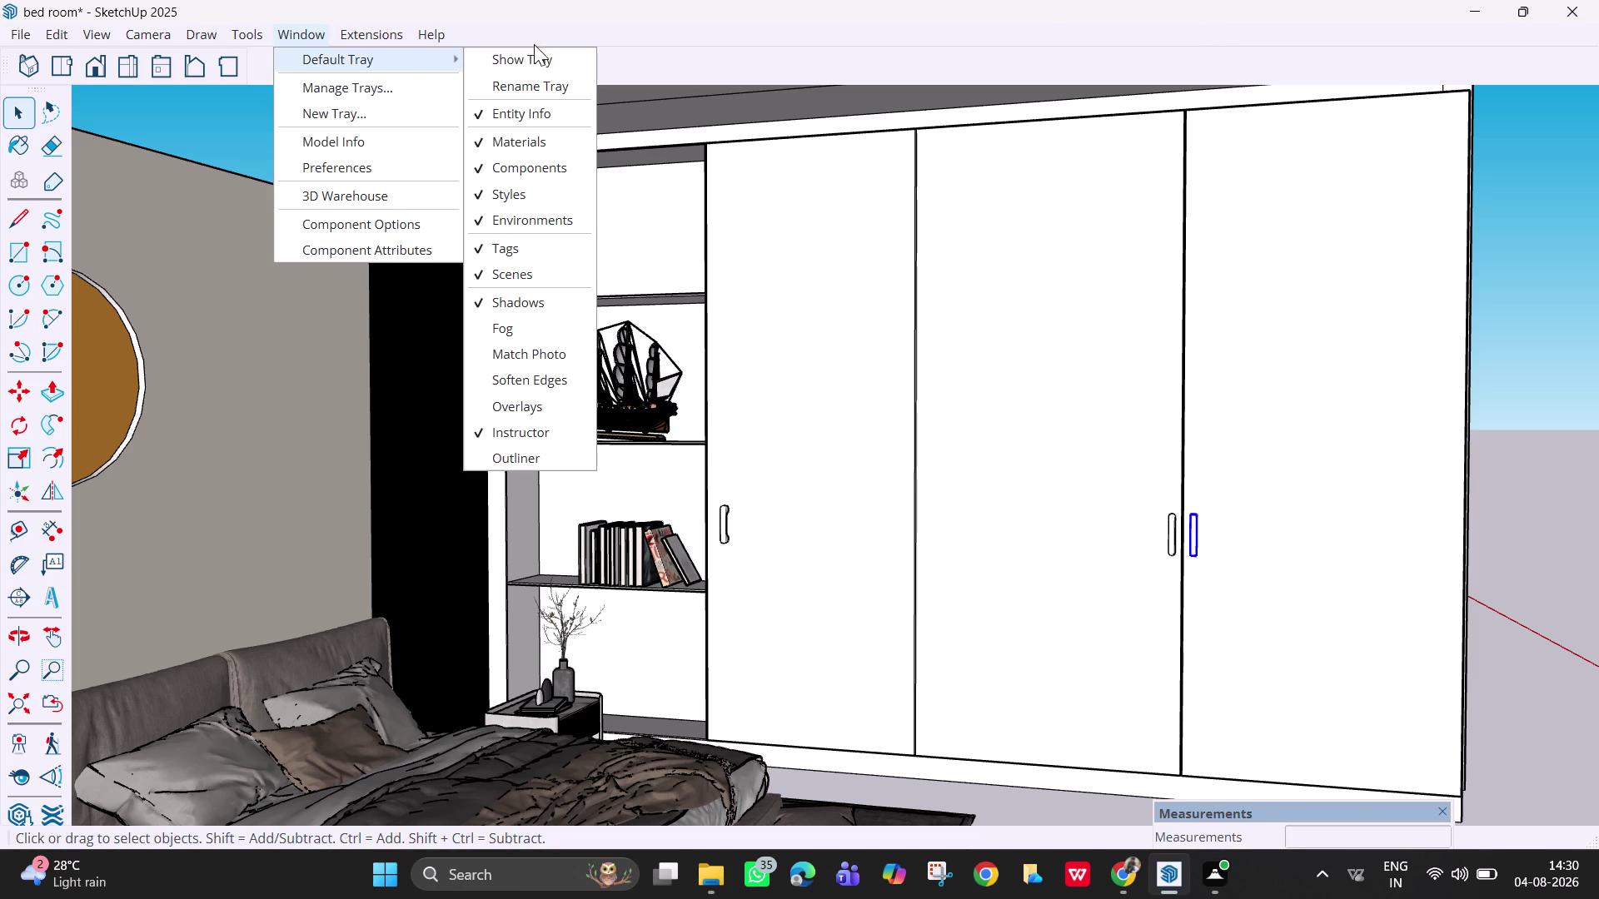
click(552, 53)
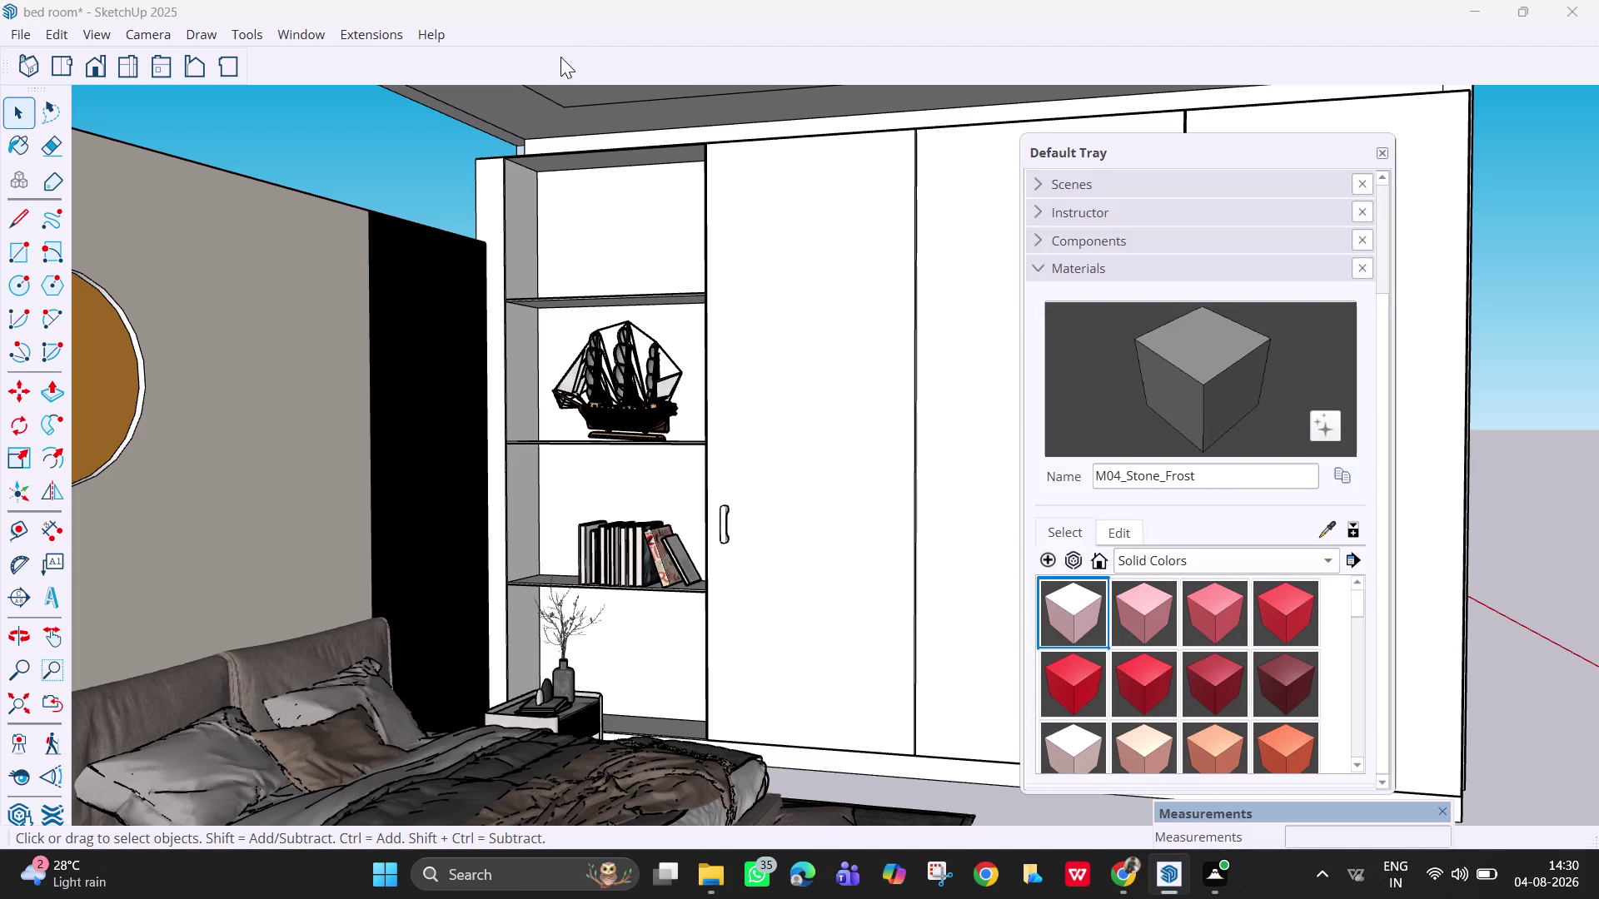
Drag the materials tray right, off the wardrobe doors, and activate the Paint Bucket.
click(315, 36)
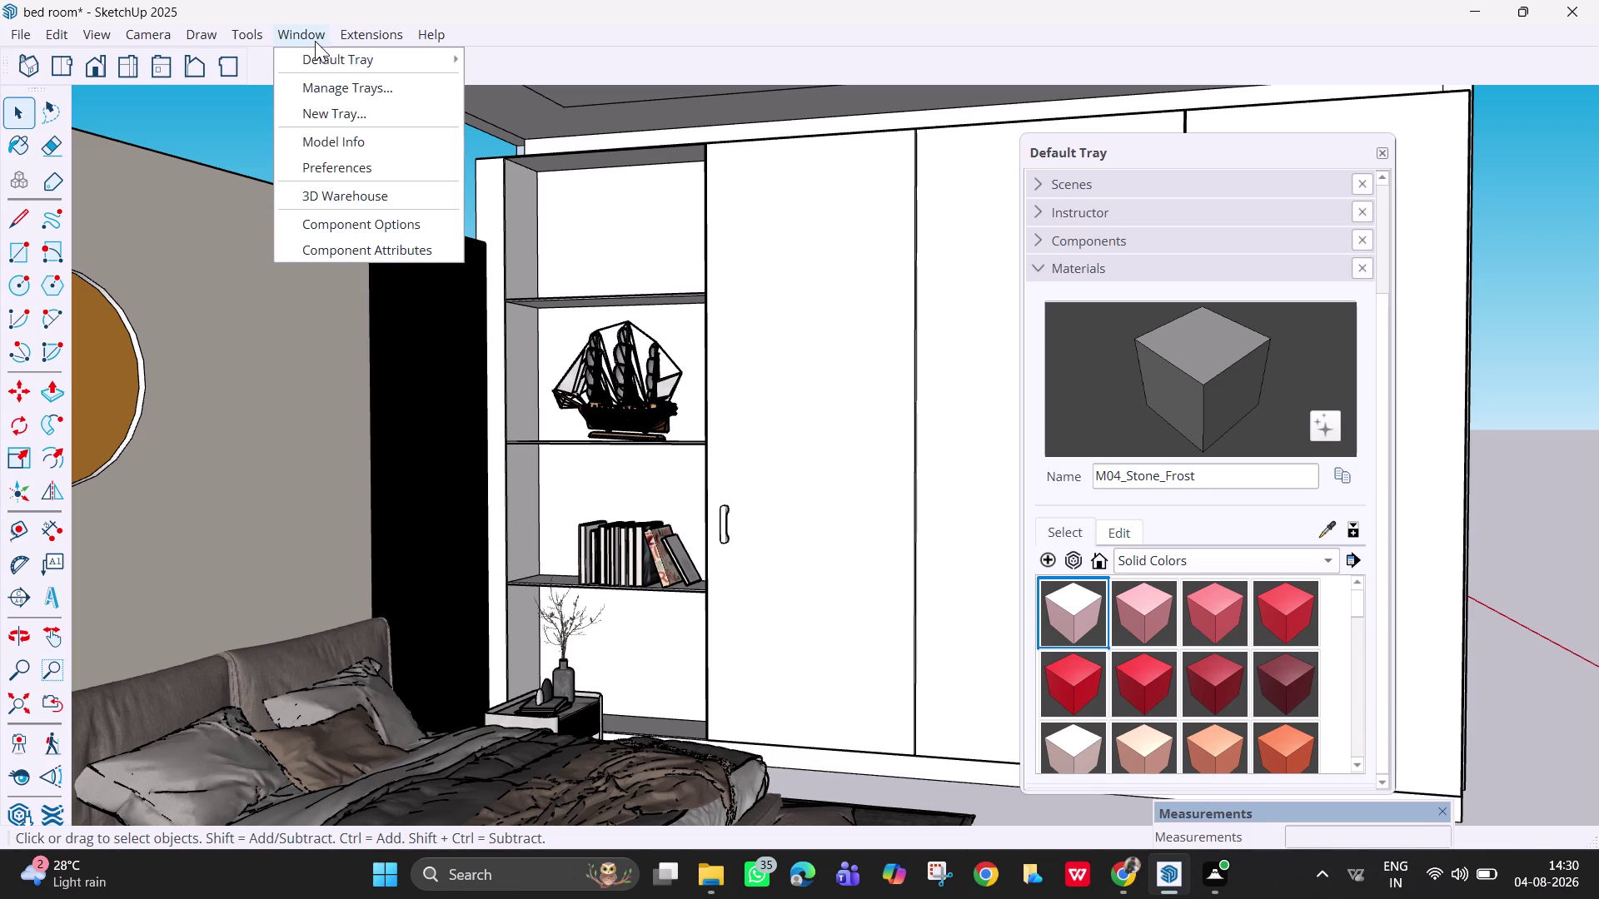
click(330, 59)
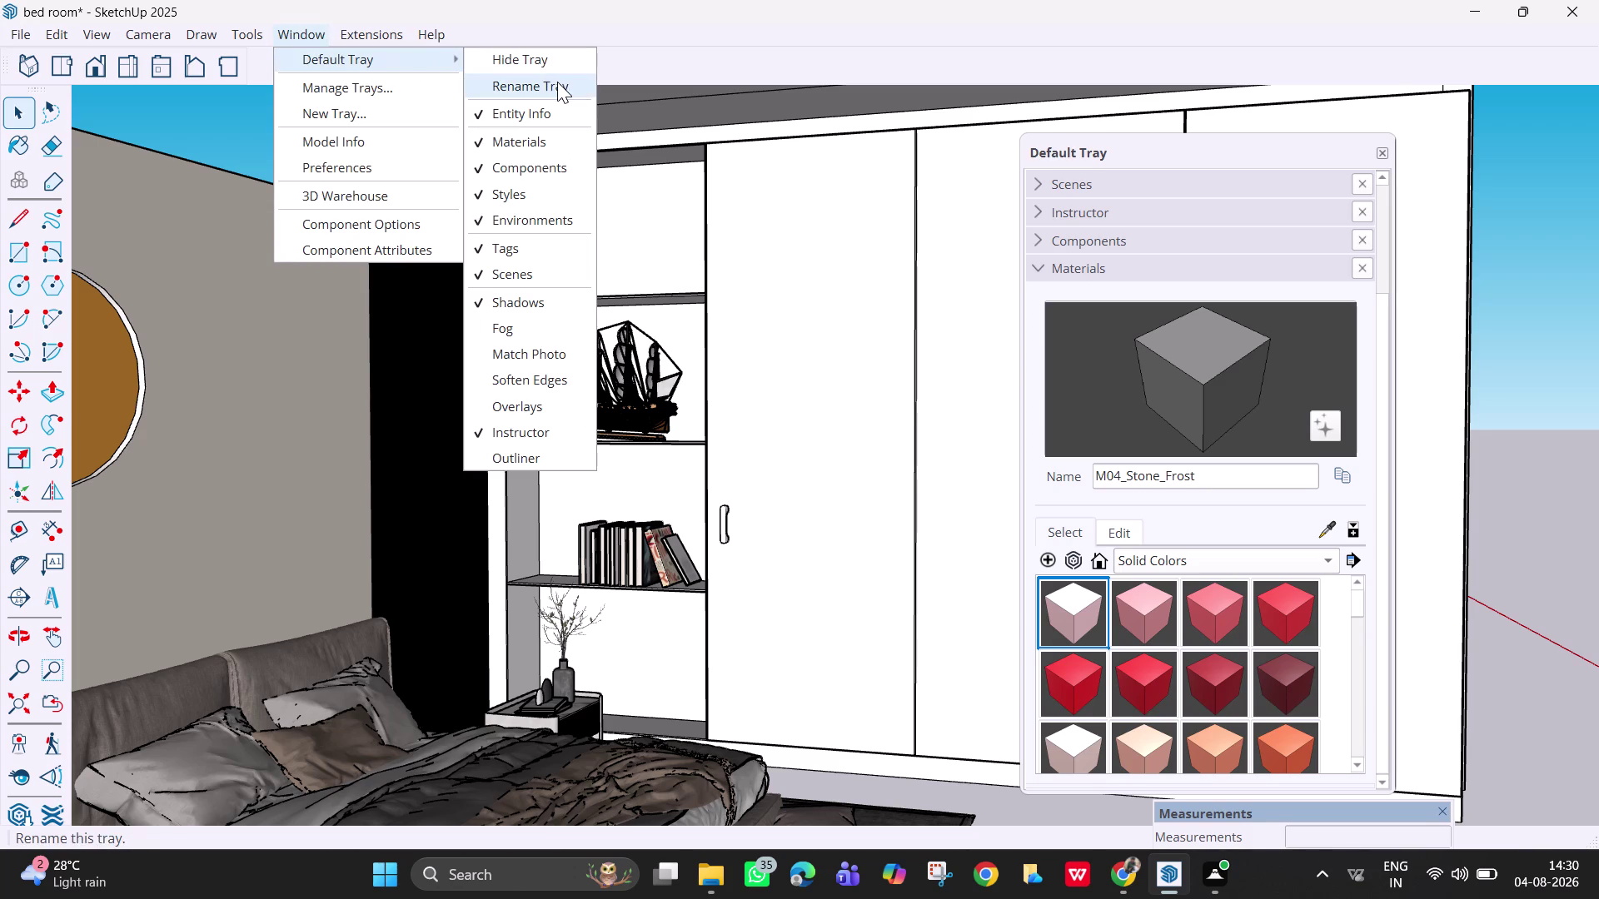
click(793, 24)
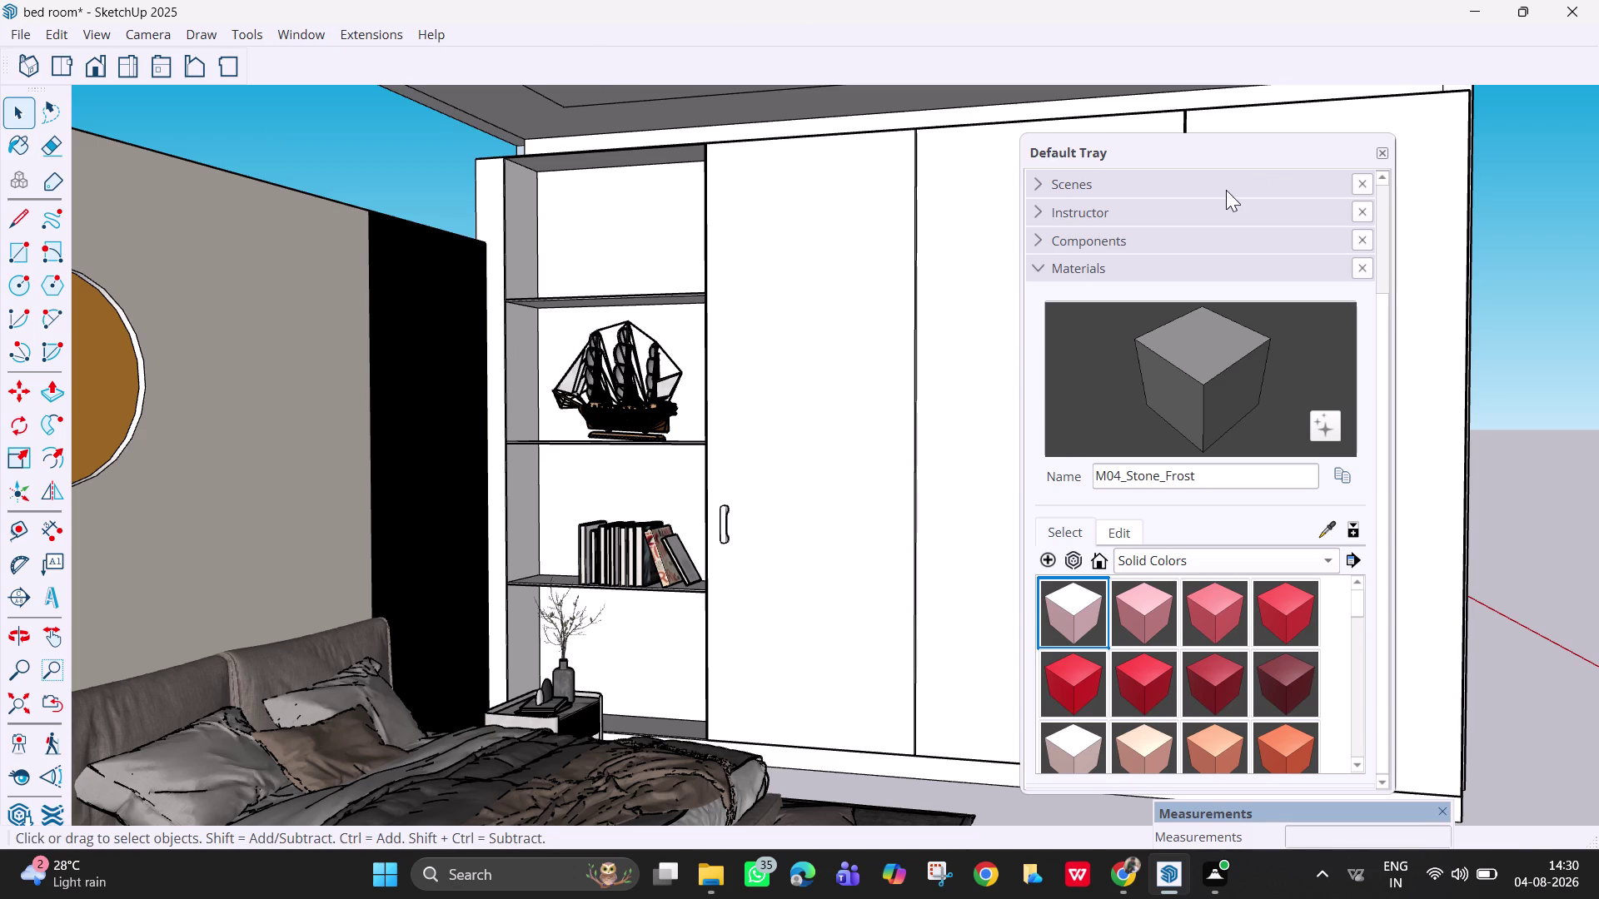
drag(1244, 149, 1403, 119)
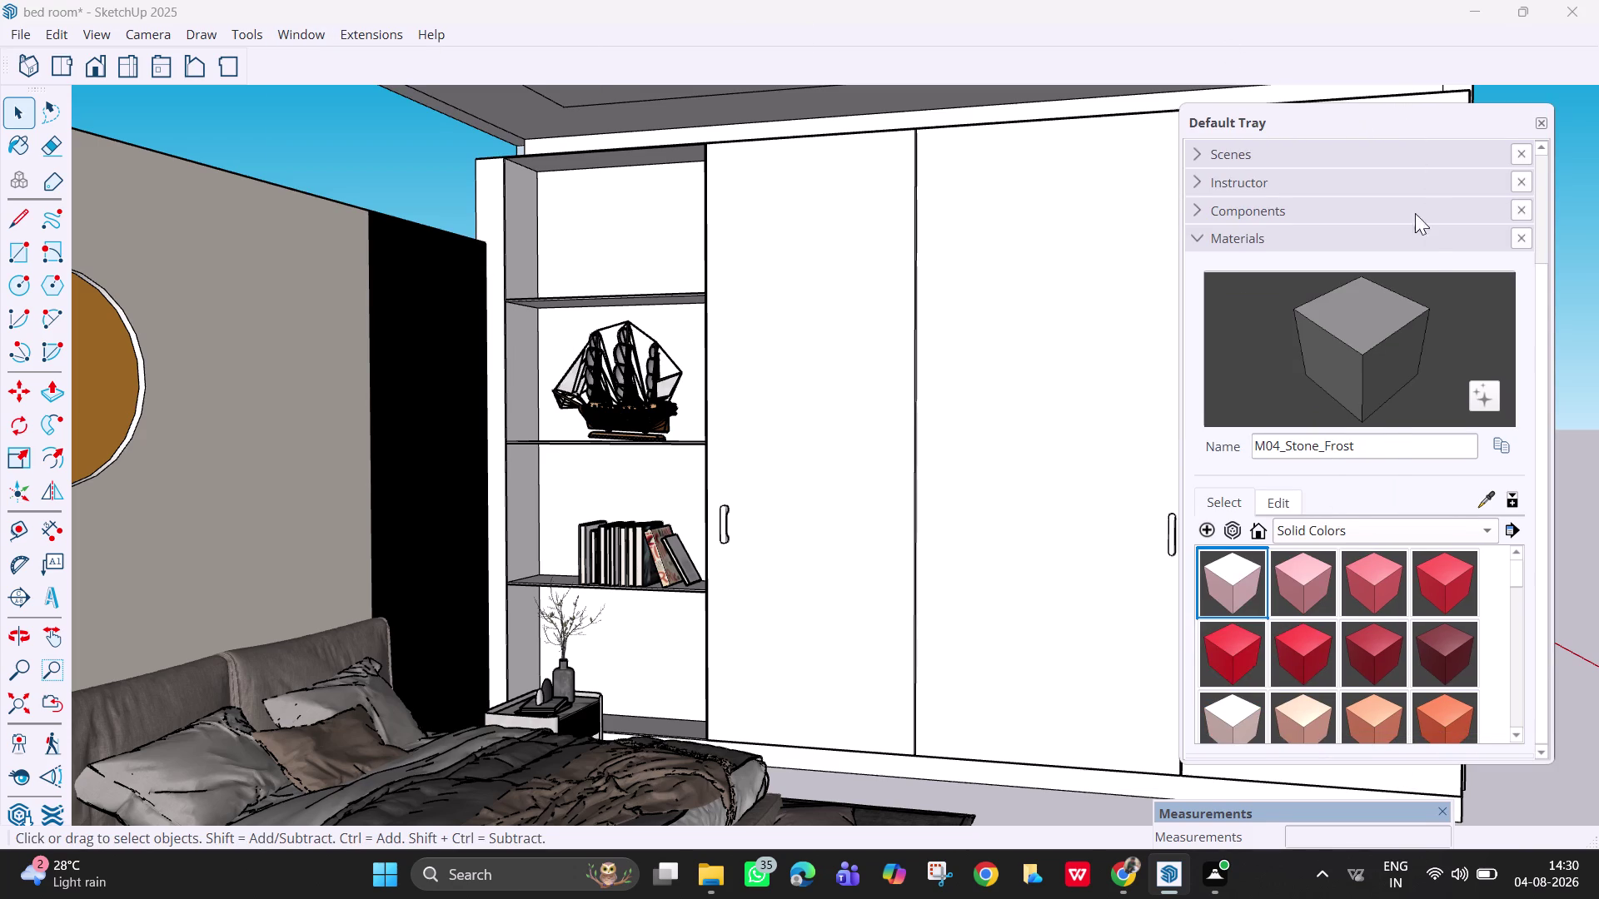
click(1353, 357)
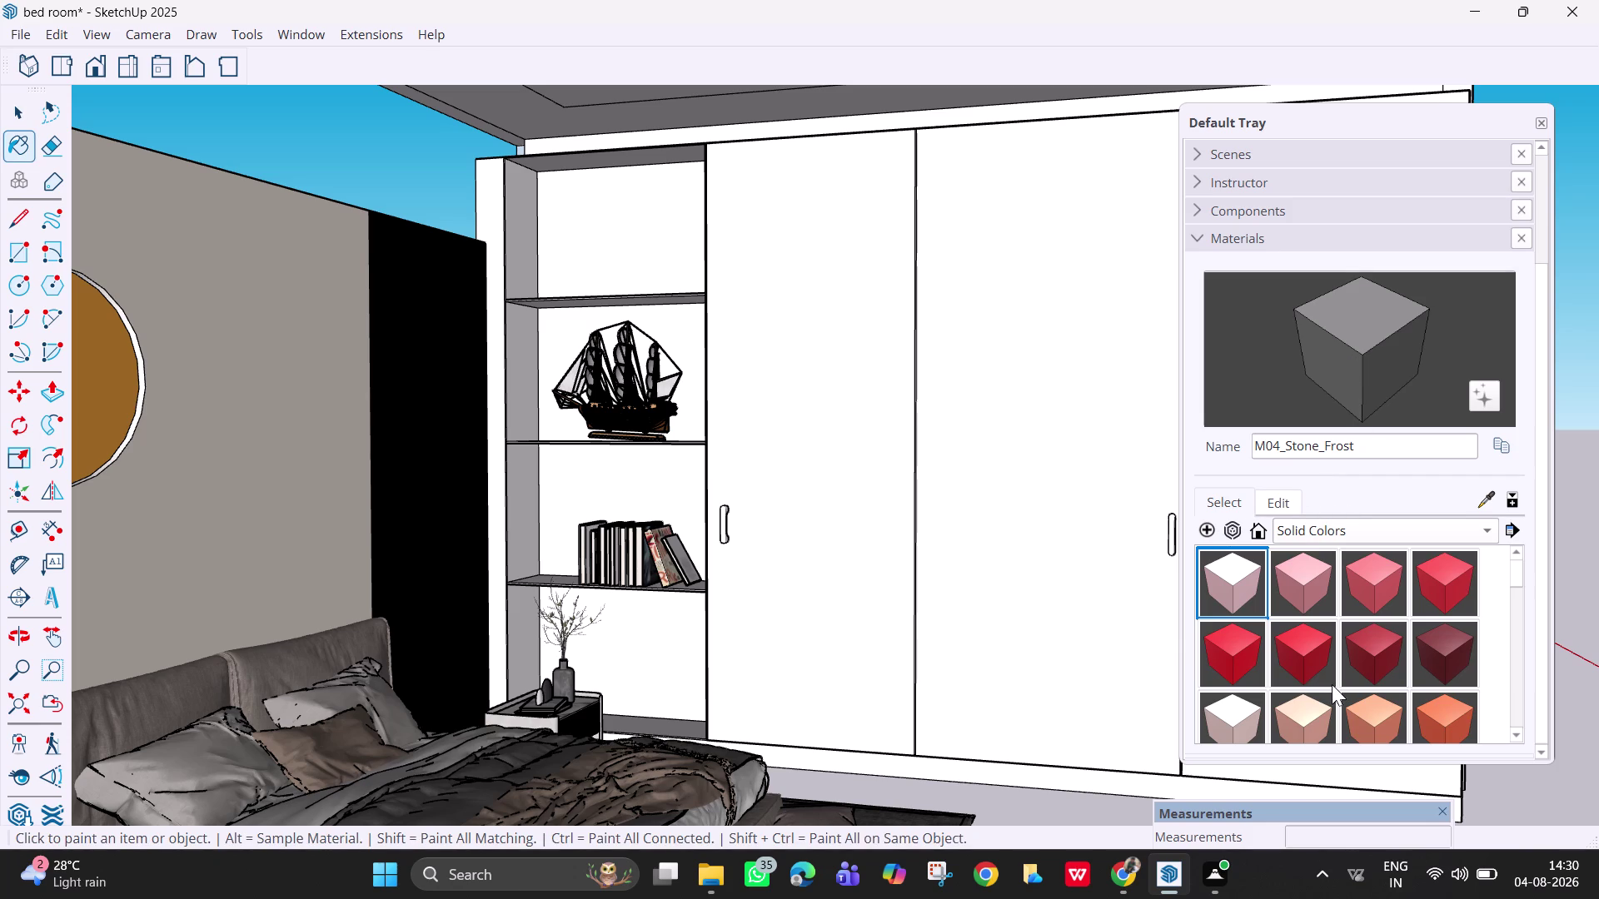
scroll(down, 3)
scroll(down, 3)
Select the black M09_Shadow_Night swatch and try painting the door handle.
scroll(down, 3)
scroll(down, 3)
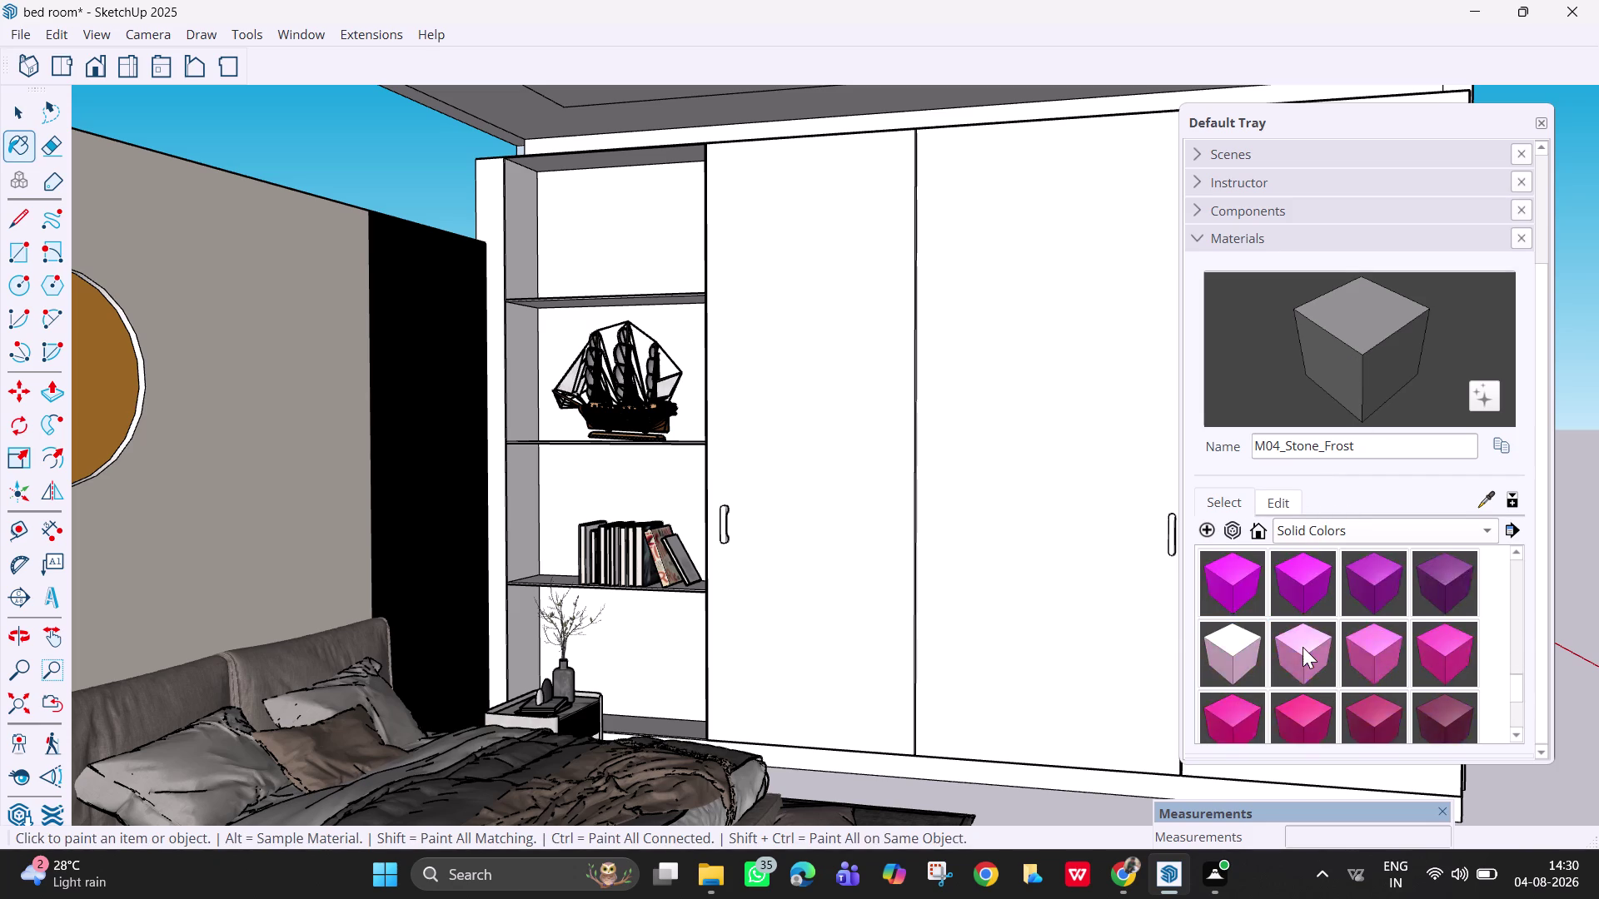
scroll(down, 3)
scroll(down, 3)
click(1286, 575)
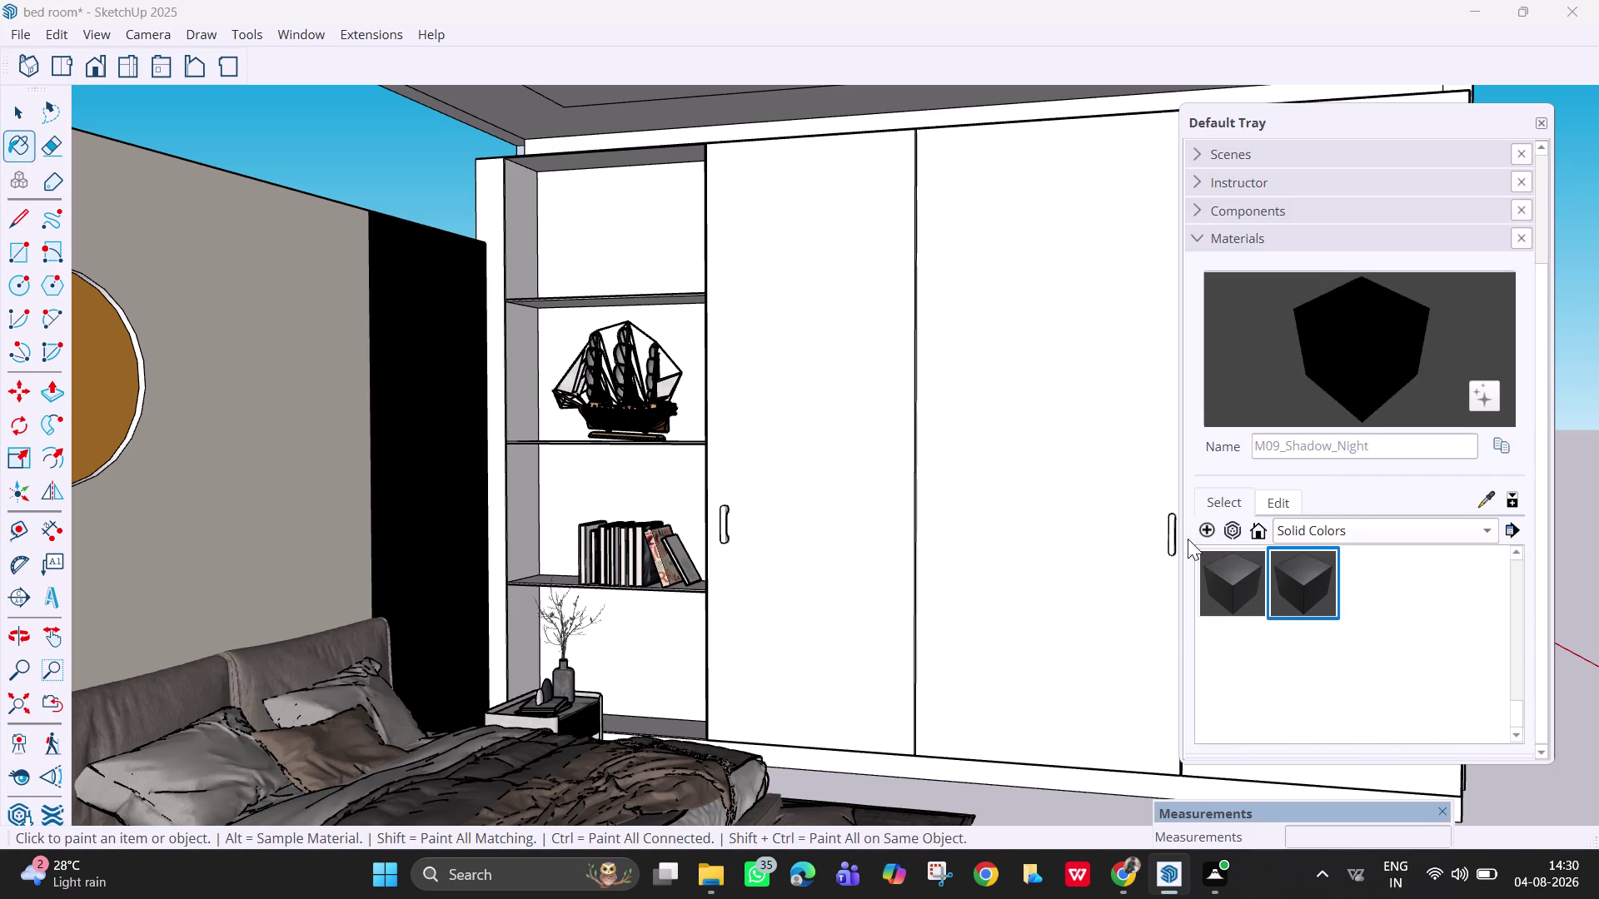
scroll(up, 3)
scroll(up, 3)
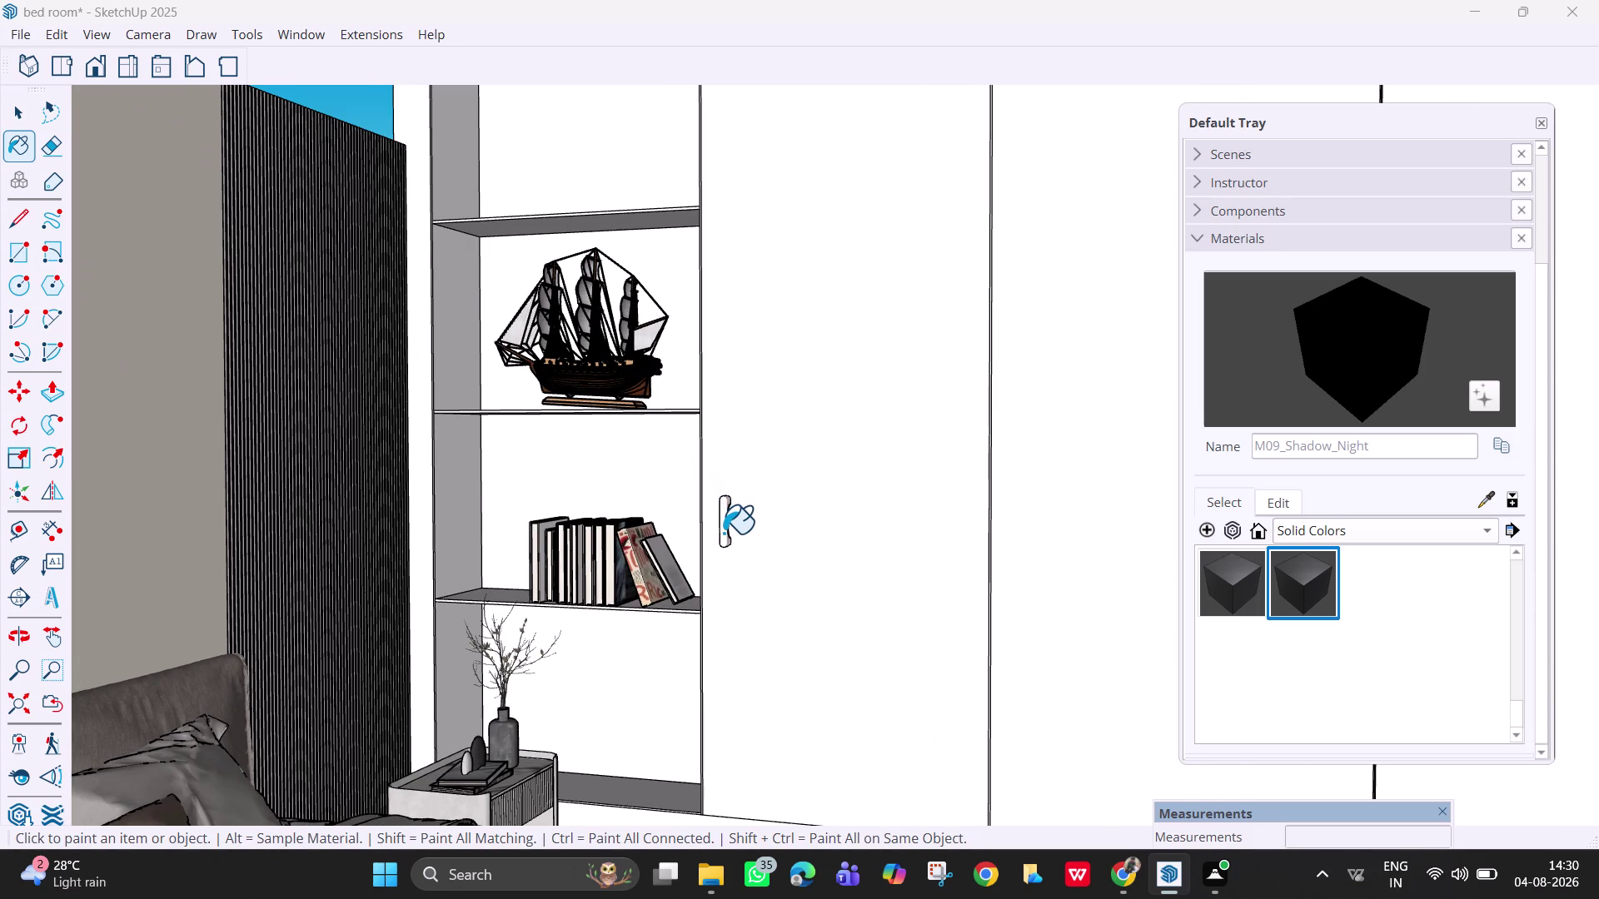
click(723, 533)
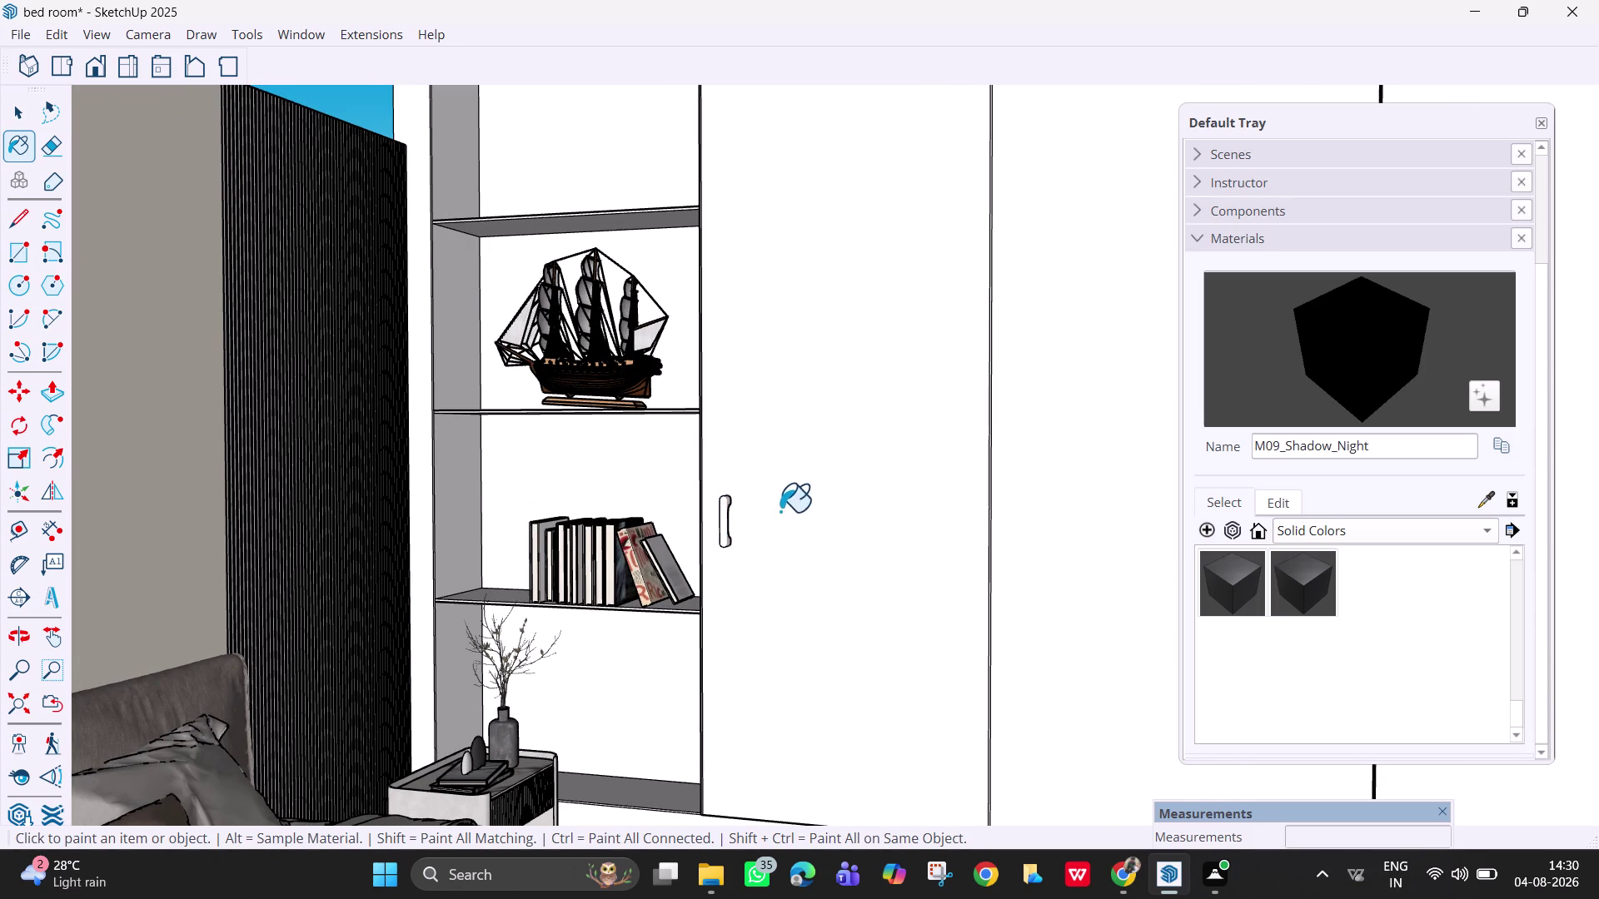
click(724, 507)
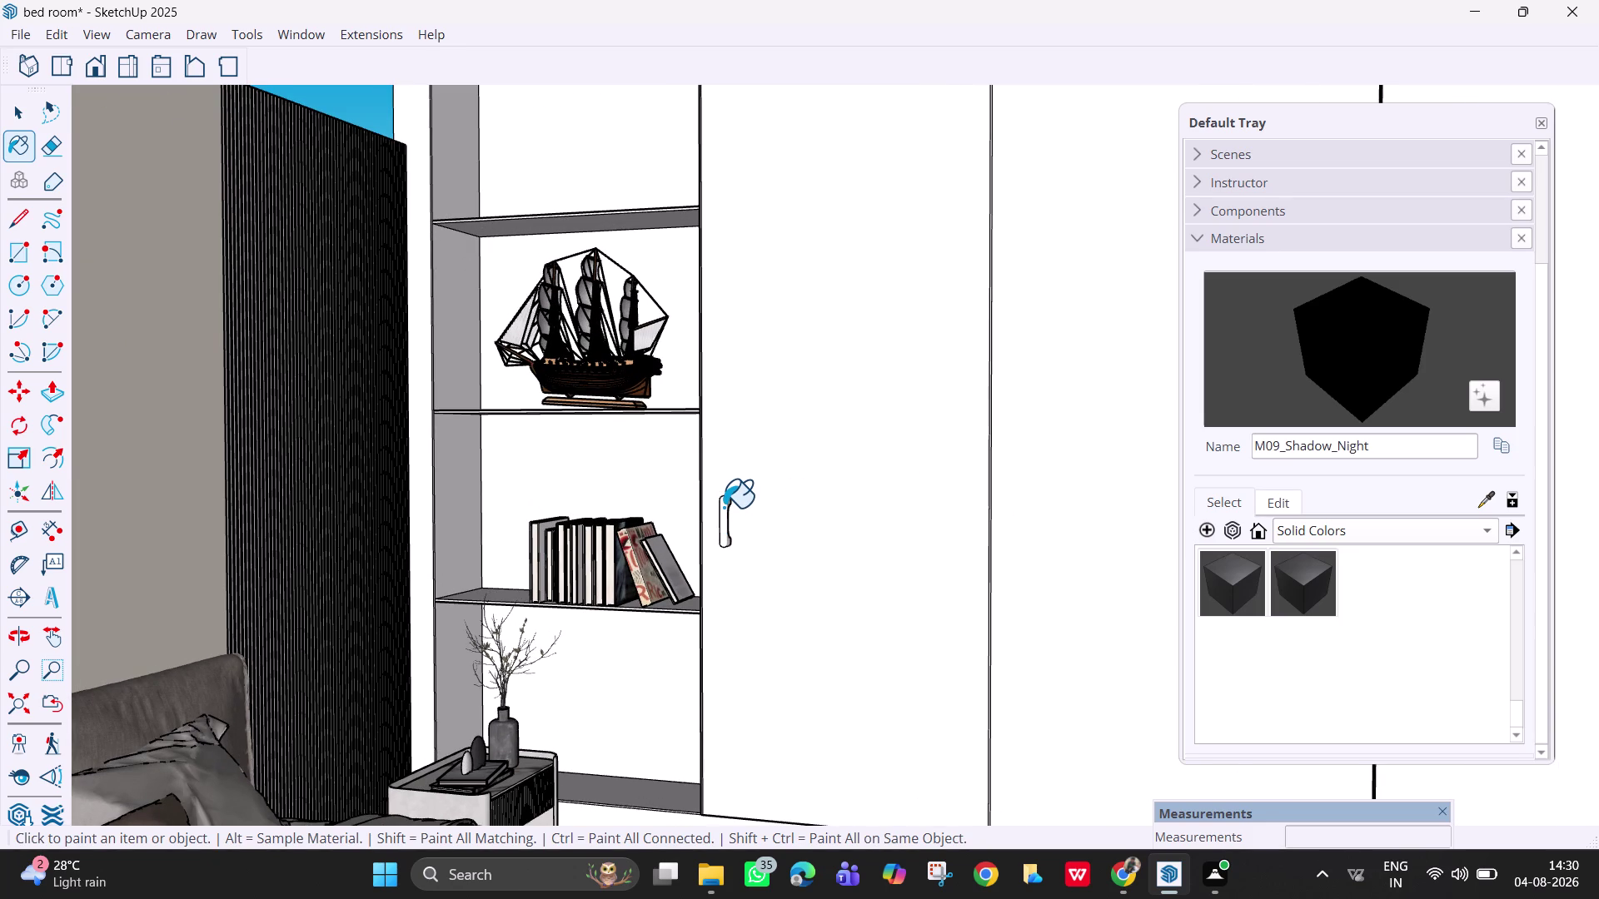
Pan to frame all the wardrobe doors, then select the right-hand door.
scroll(down, 3)
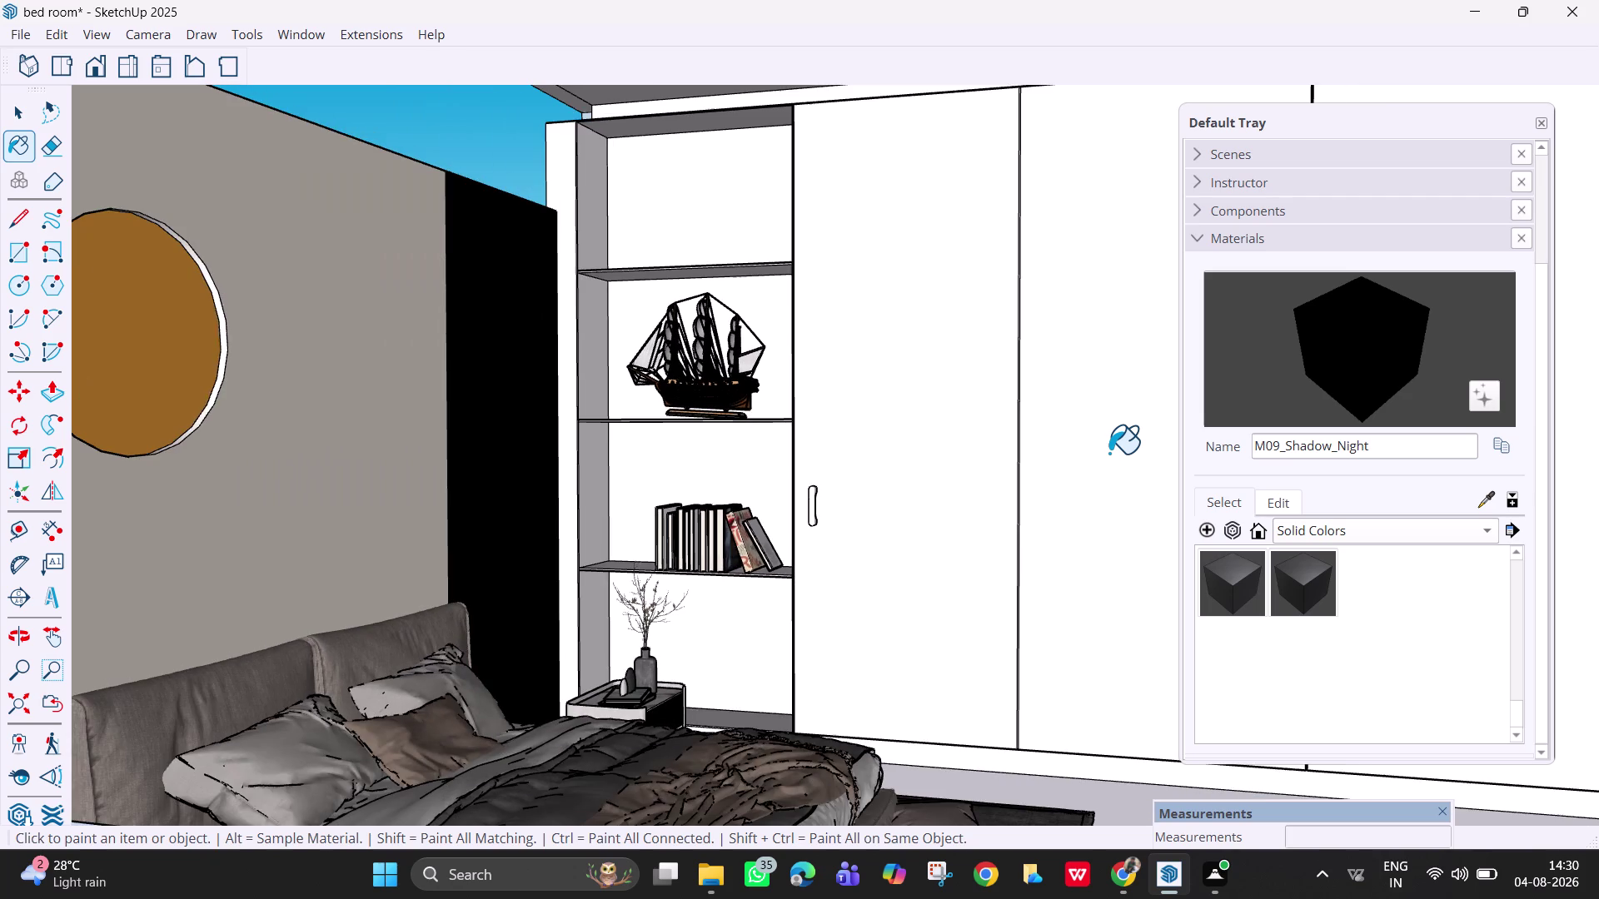
scroll(down, 3)
scroll(down, 3)
scroll(up, 3)
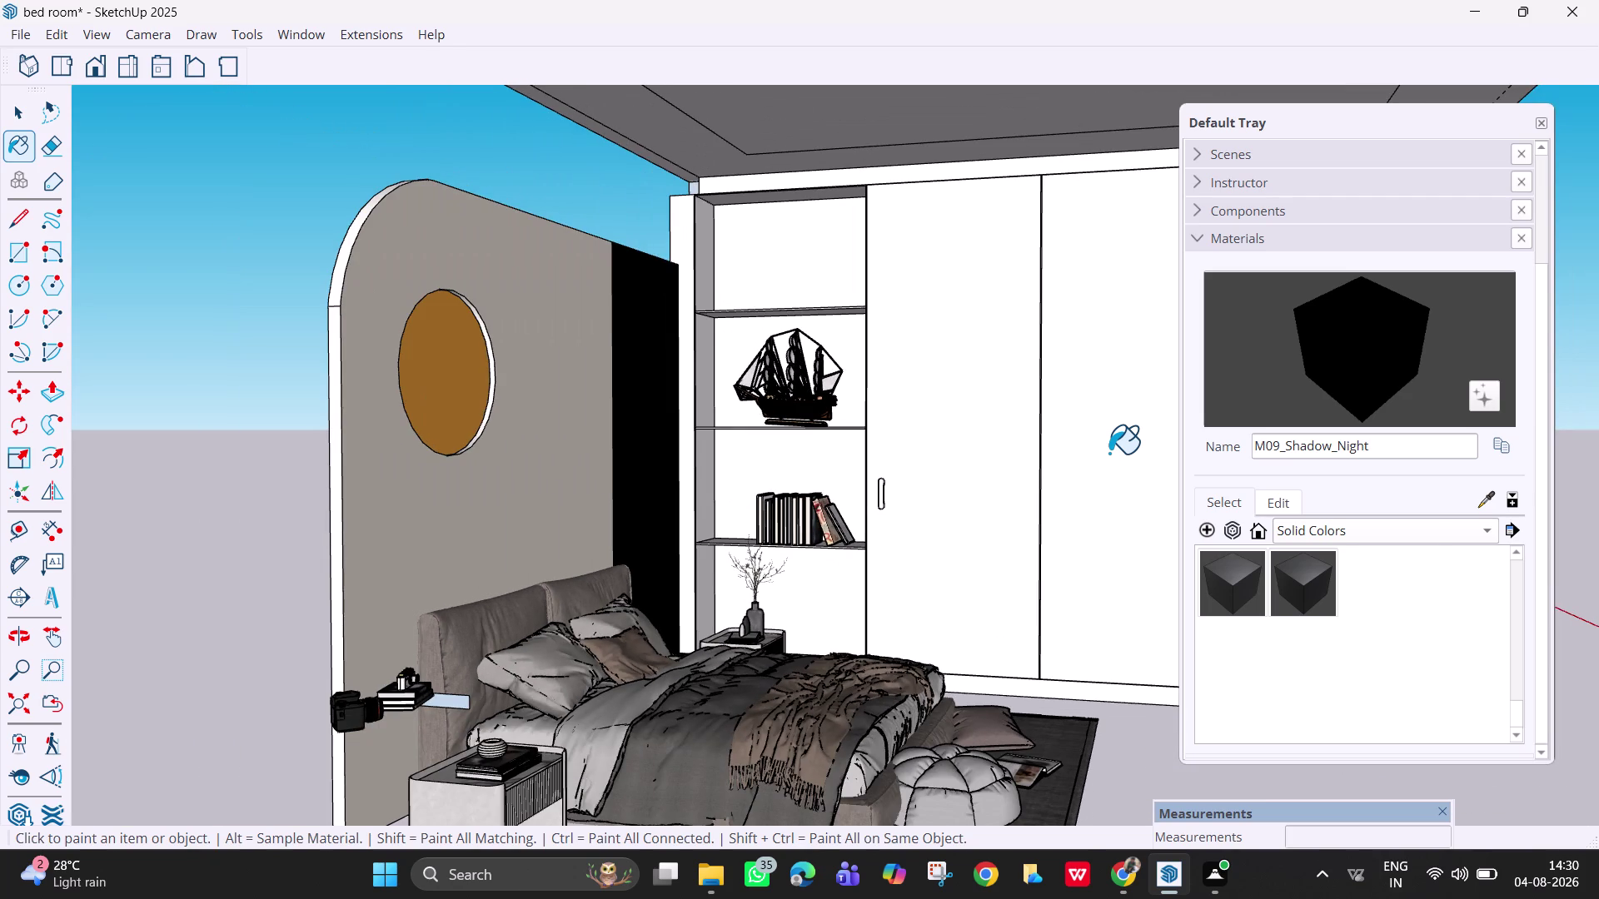
scroll(down, 3)
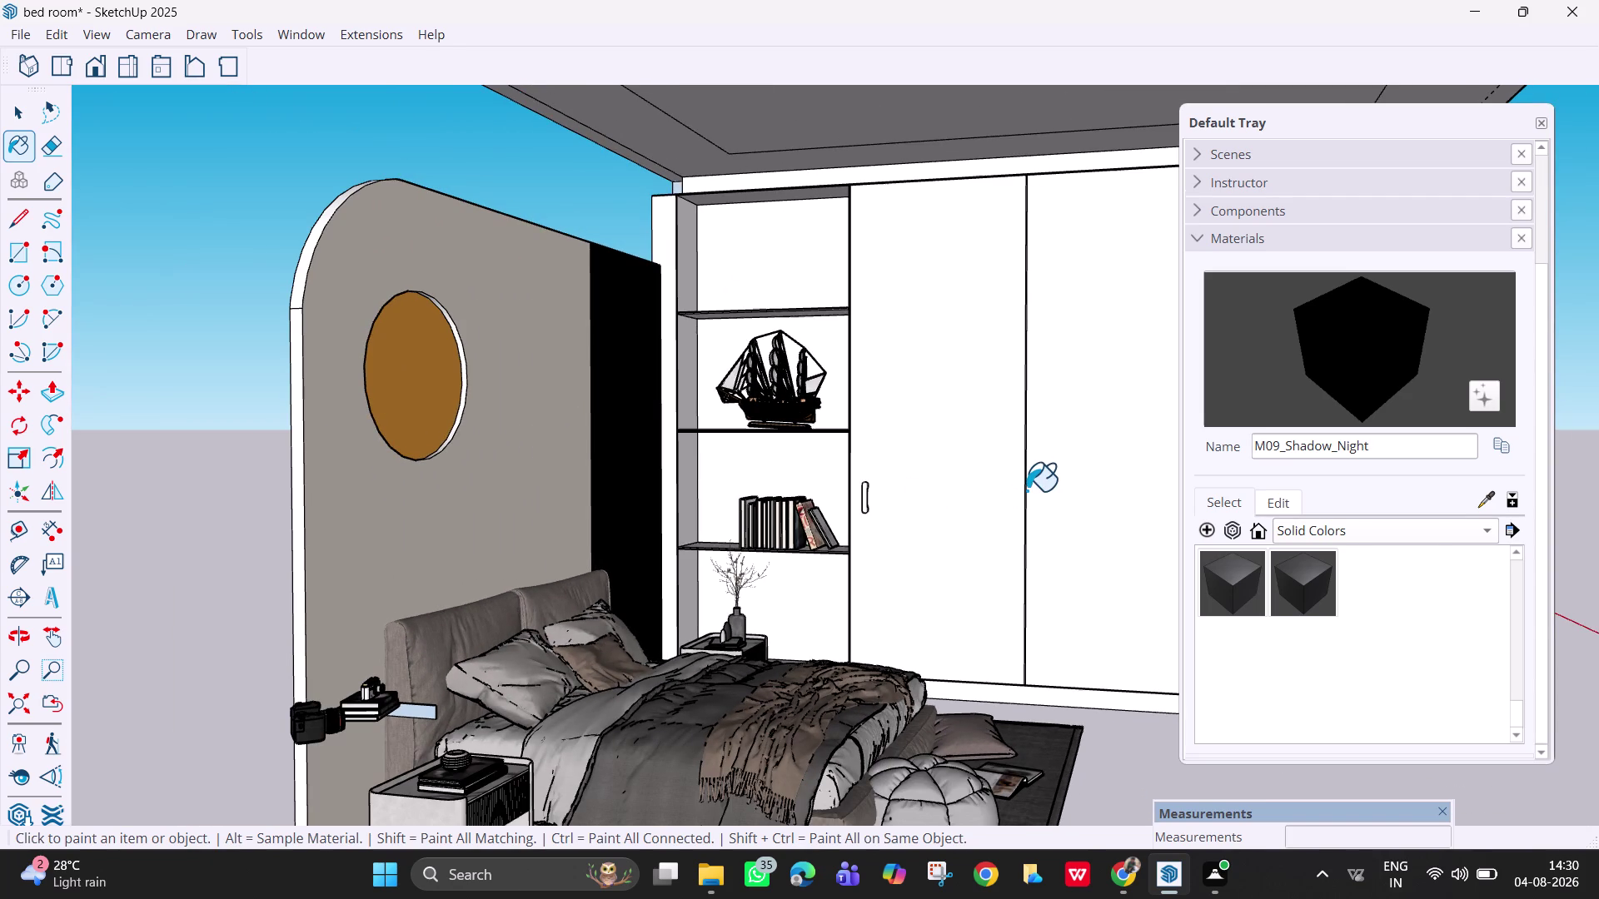
key(h)
drag(1029, 490, 911, 483)
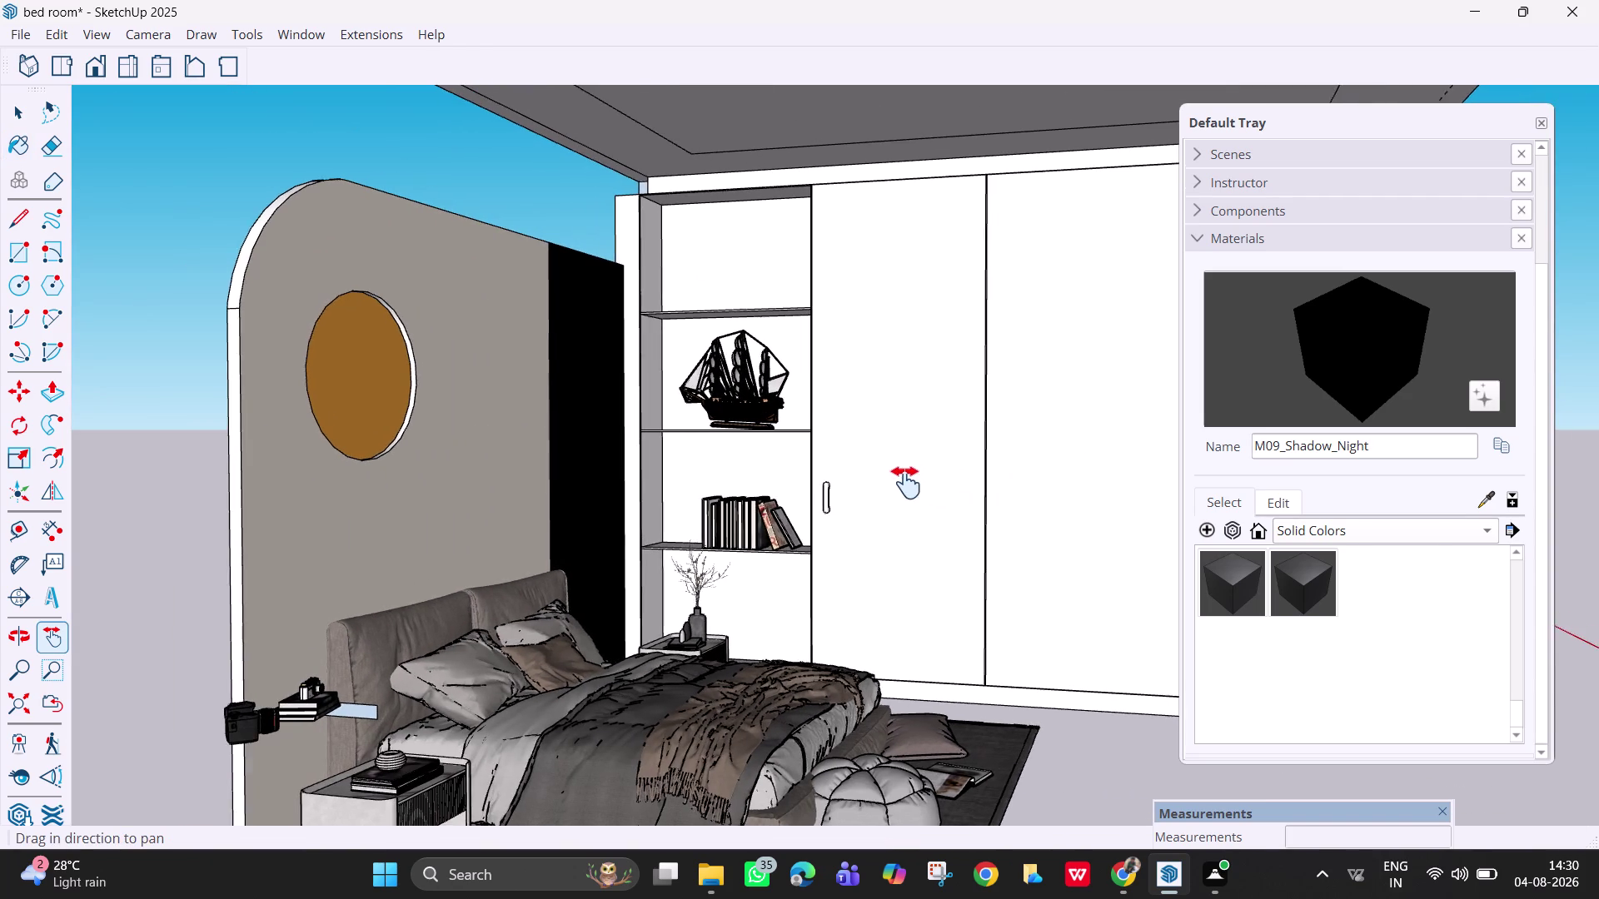
drag(911, 483, 676, 494)
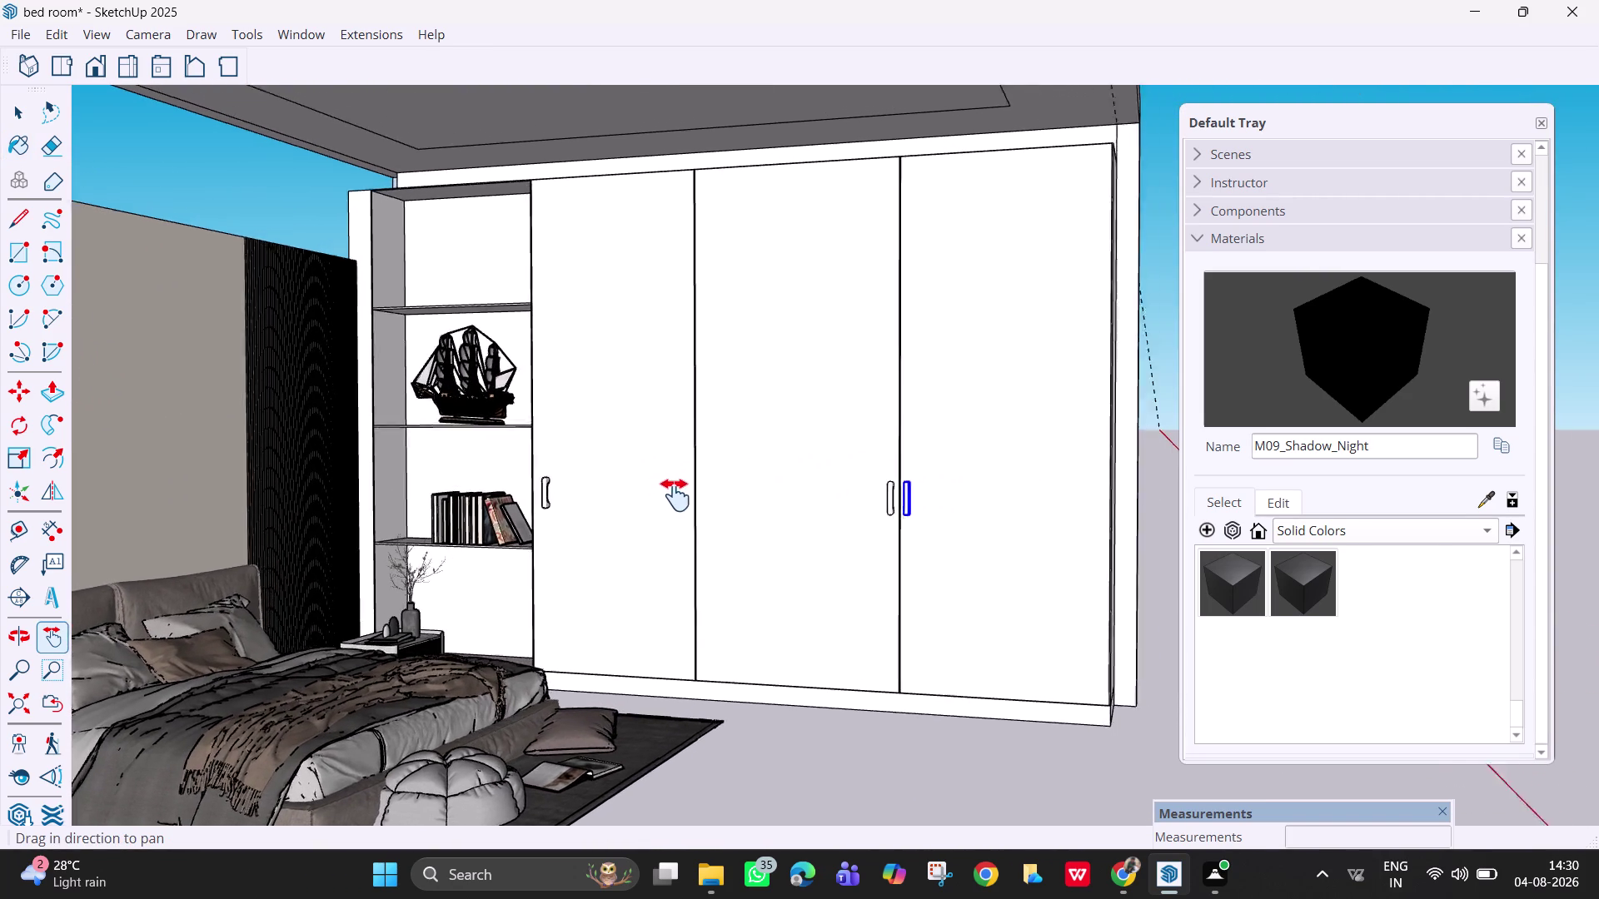
drag(677, 494, 660, 504)
scroll(up, 3)
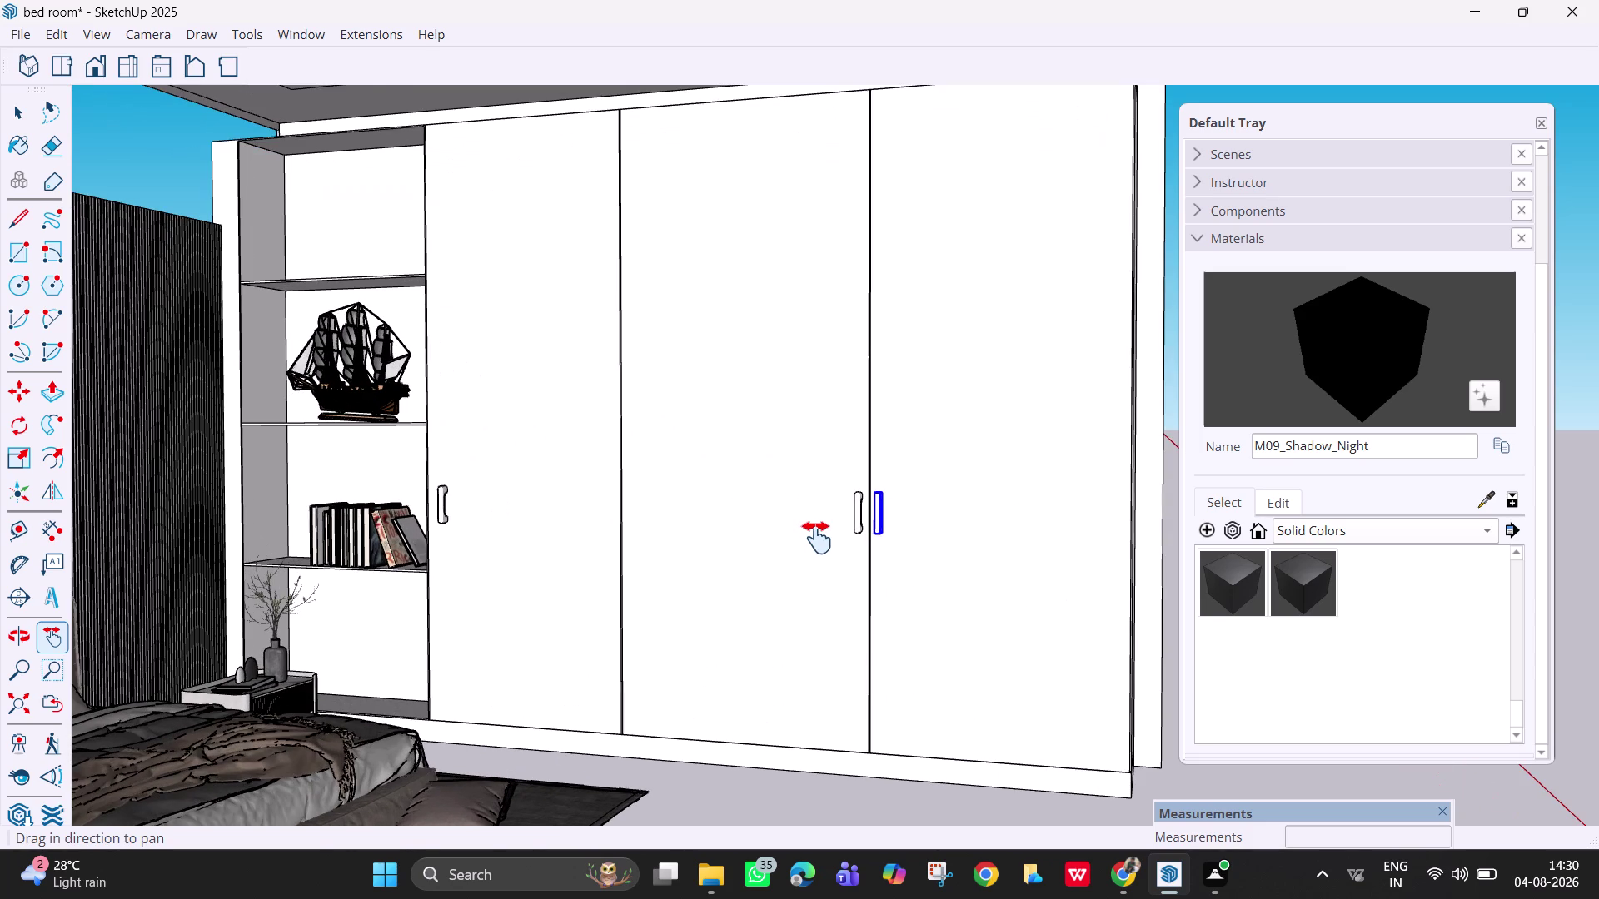
key(space)
click(926, 553)
key(Escape)
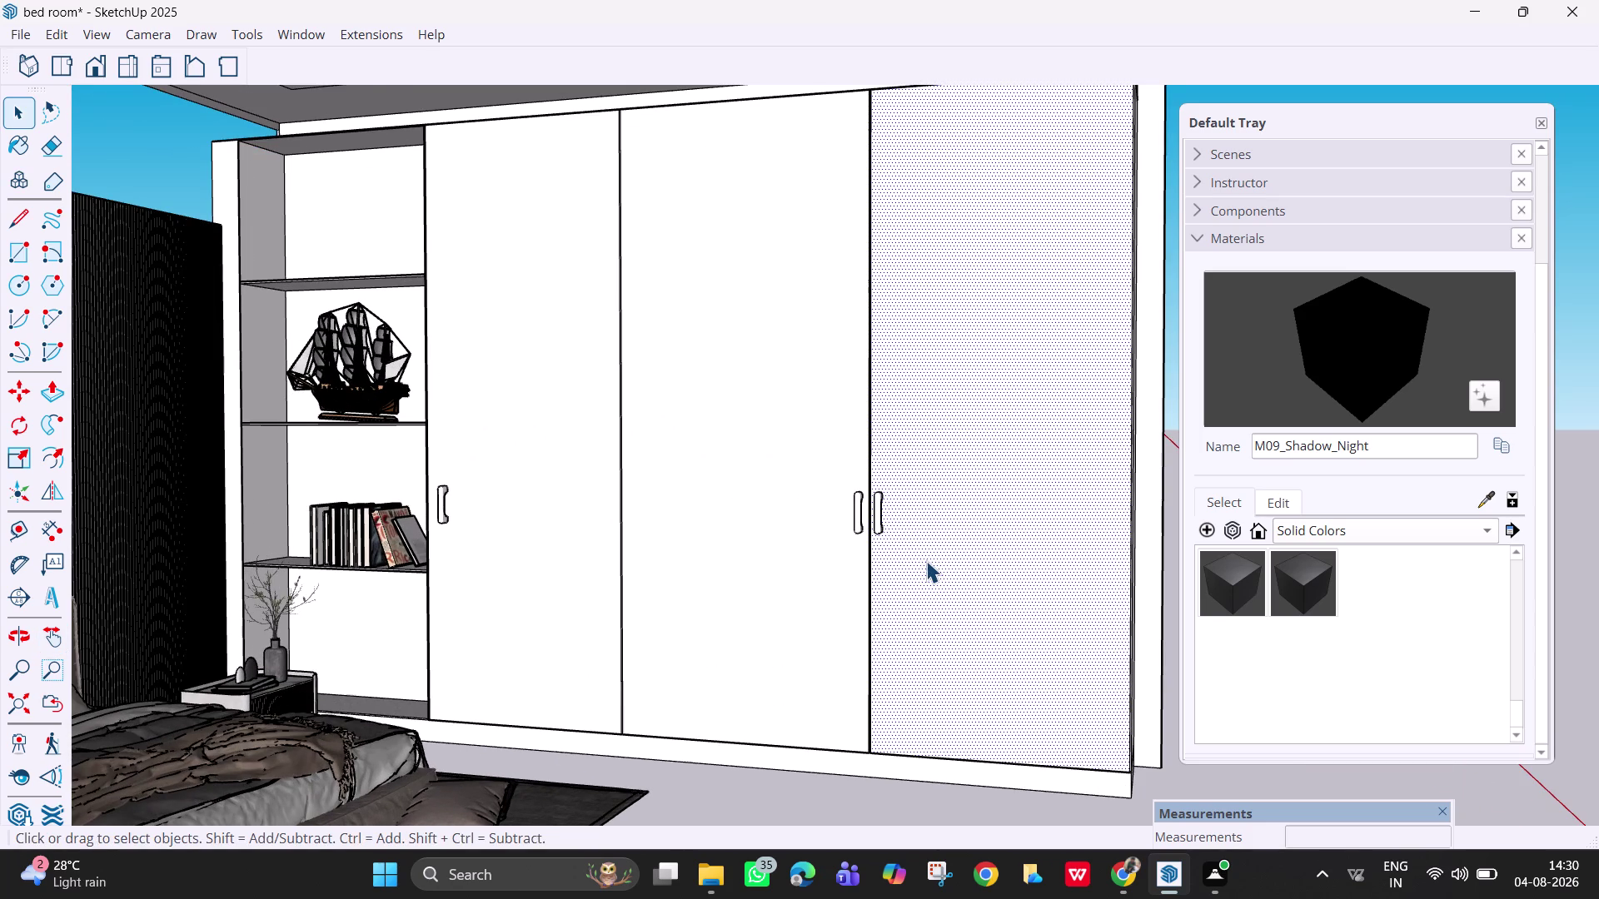
click(1322, 570)
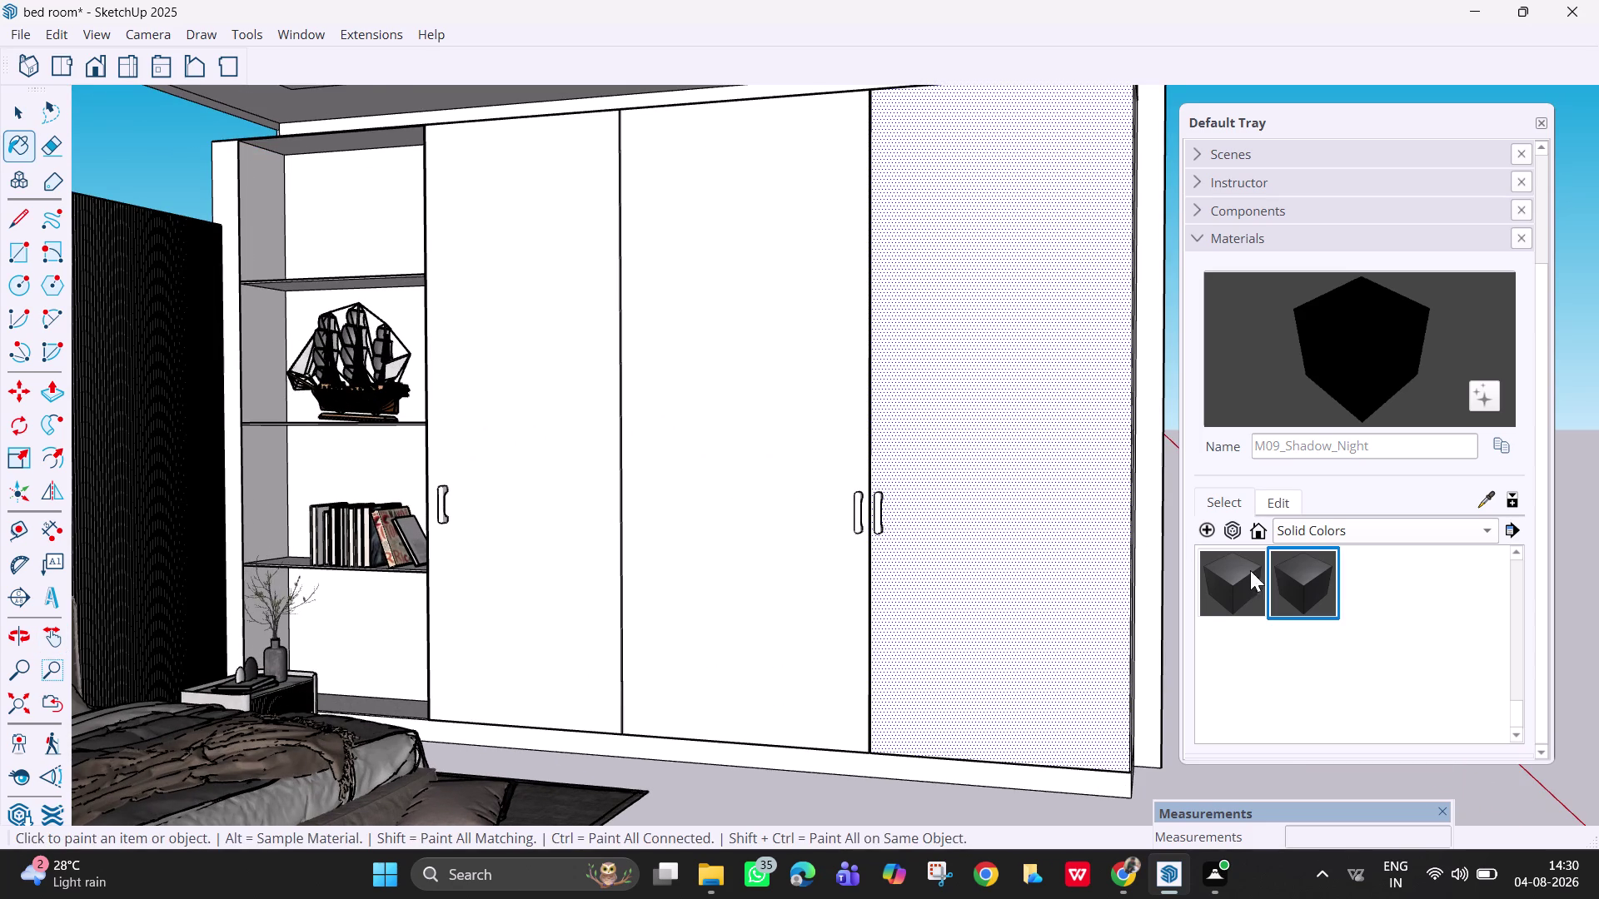
click(877, 515)
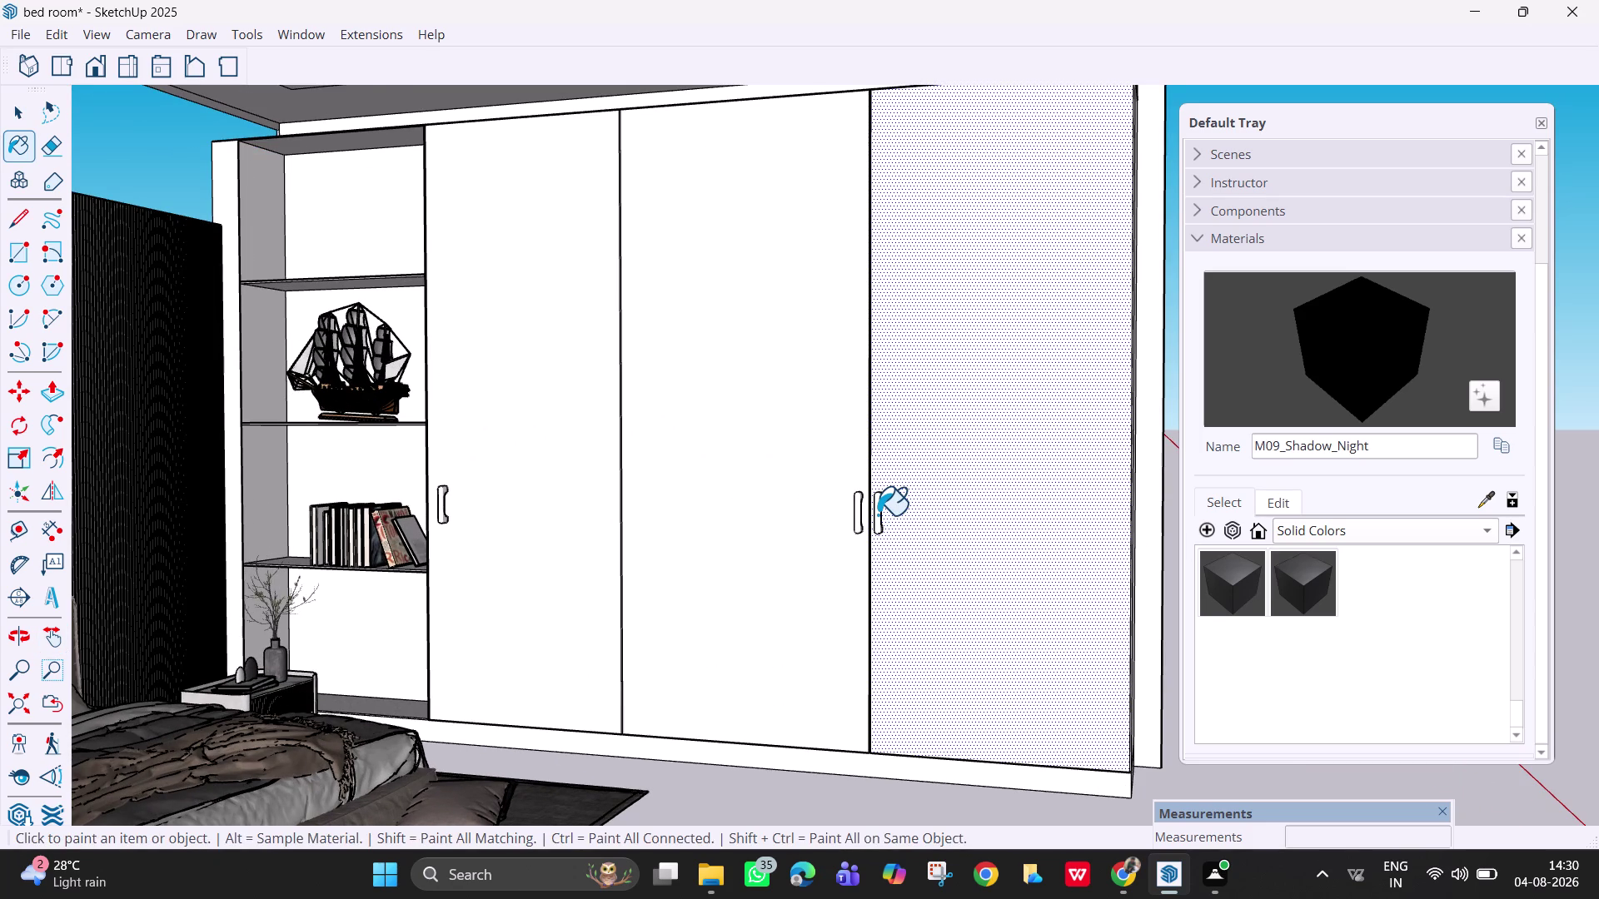
scroll(up, 3)
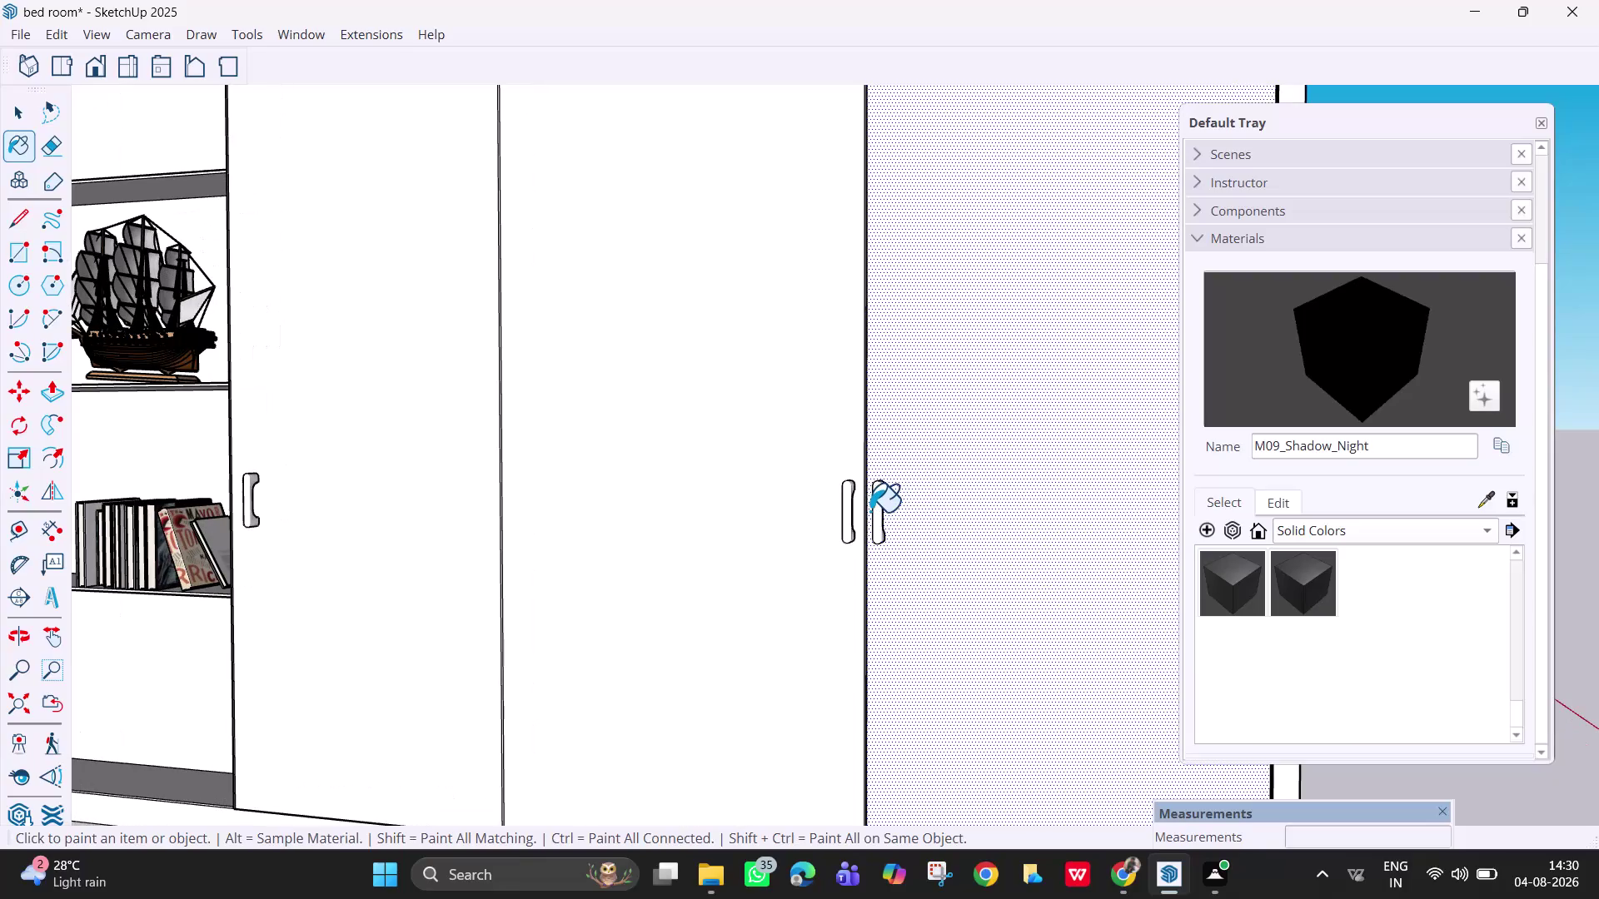
click(875, 514)
double_click(875, 514)
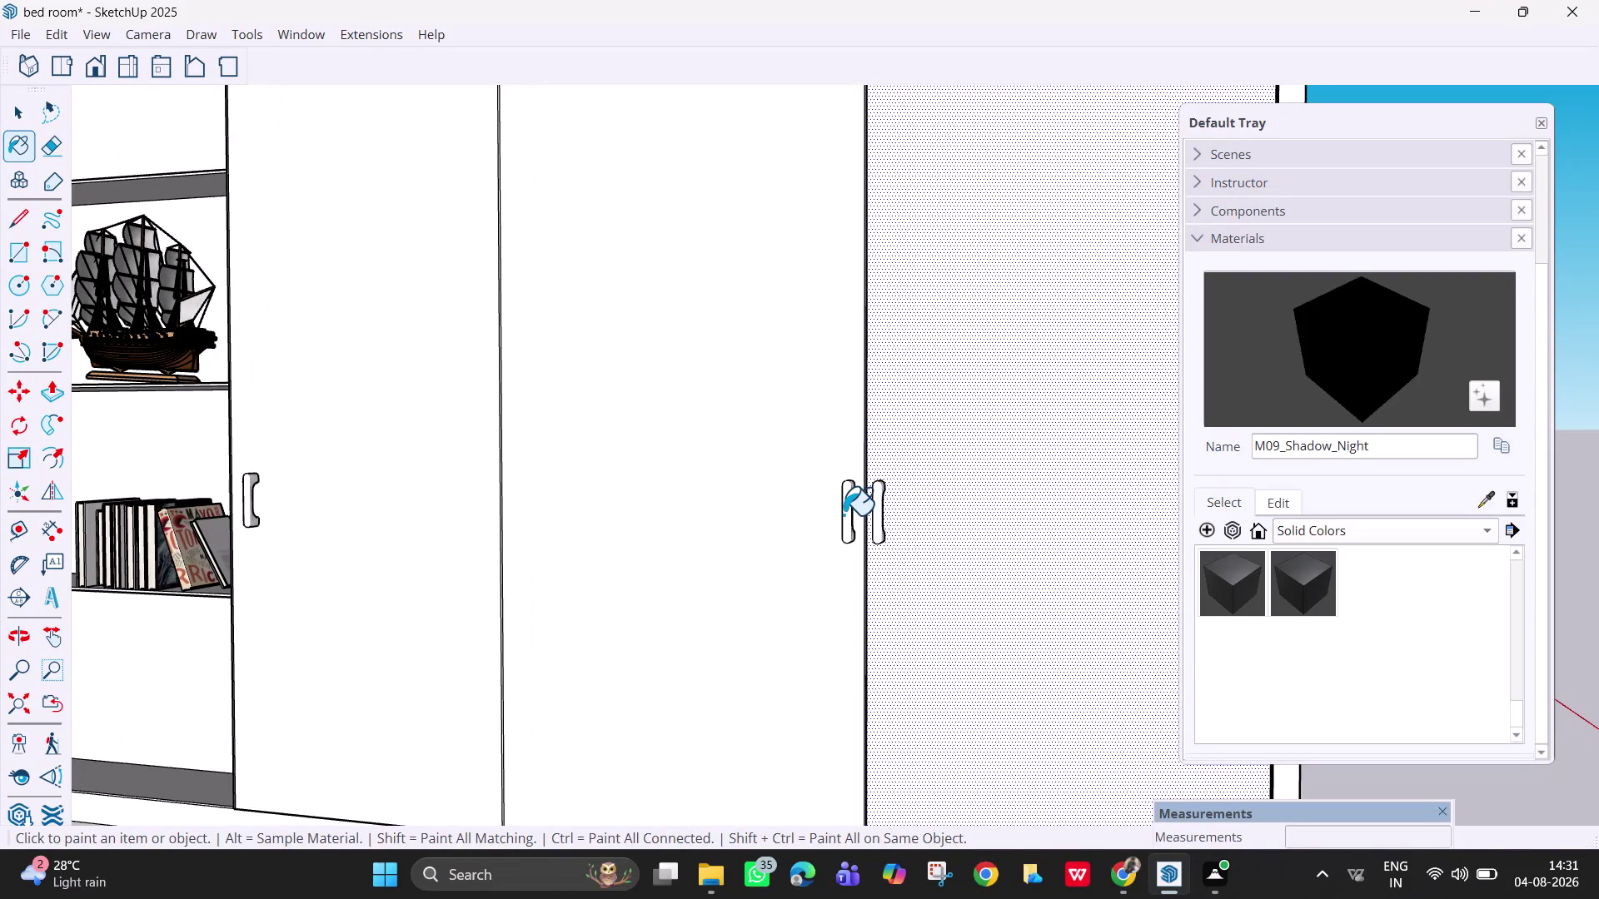
click(844, 515)
key(Escape)
key(Escape)
key(Escape)
key(Escape)
key(Escape)
key(Escape)
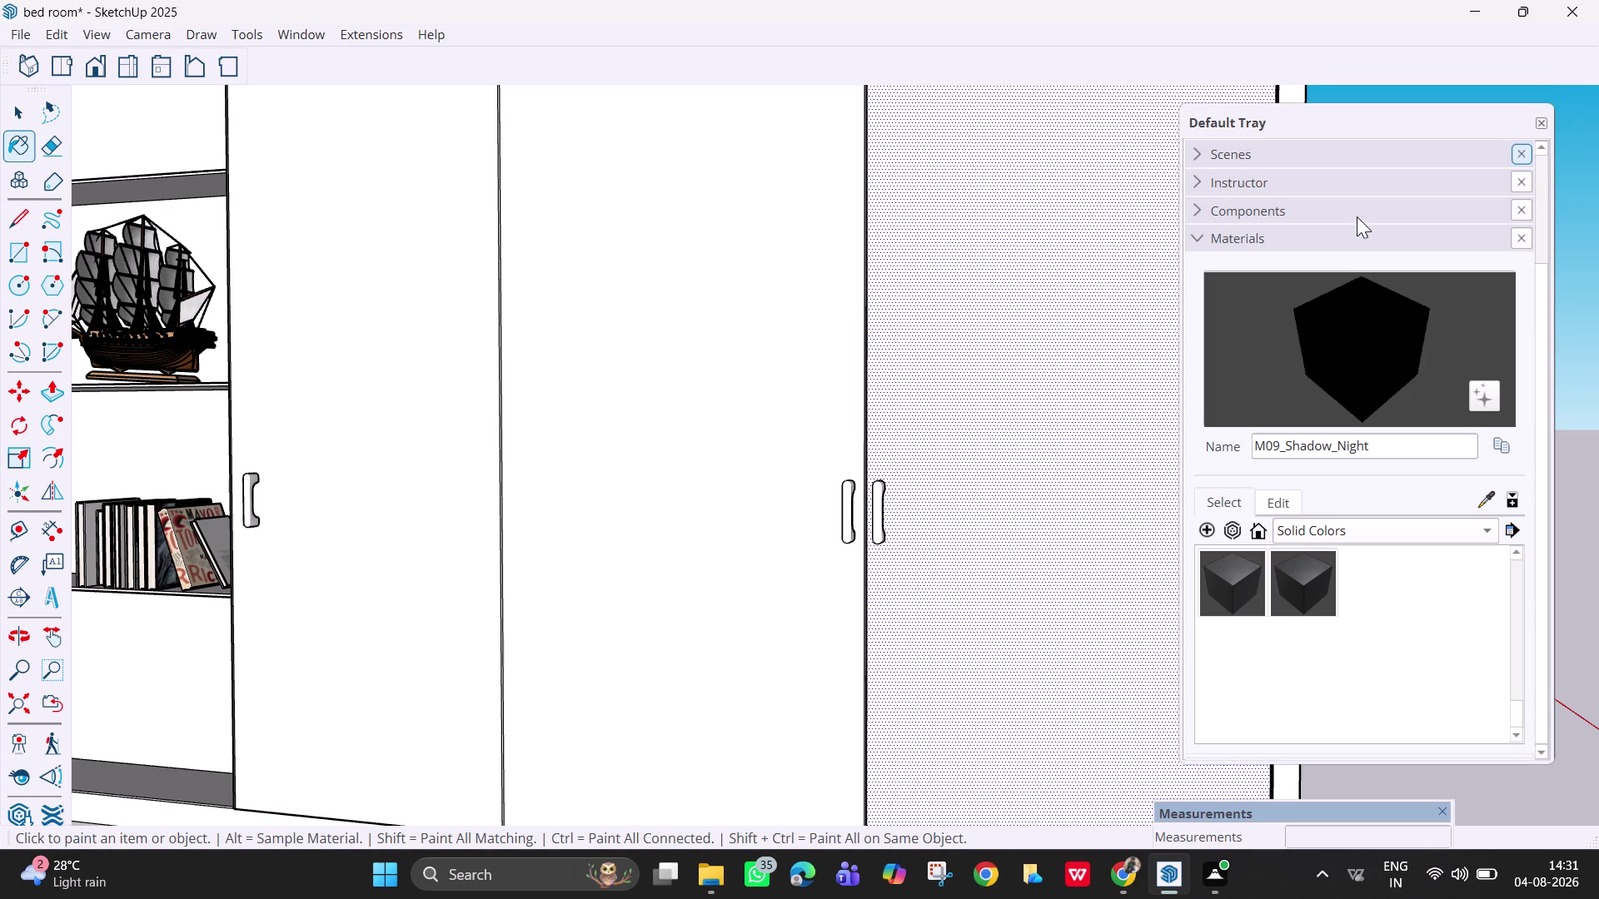
key(space)
text(v)
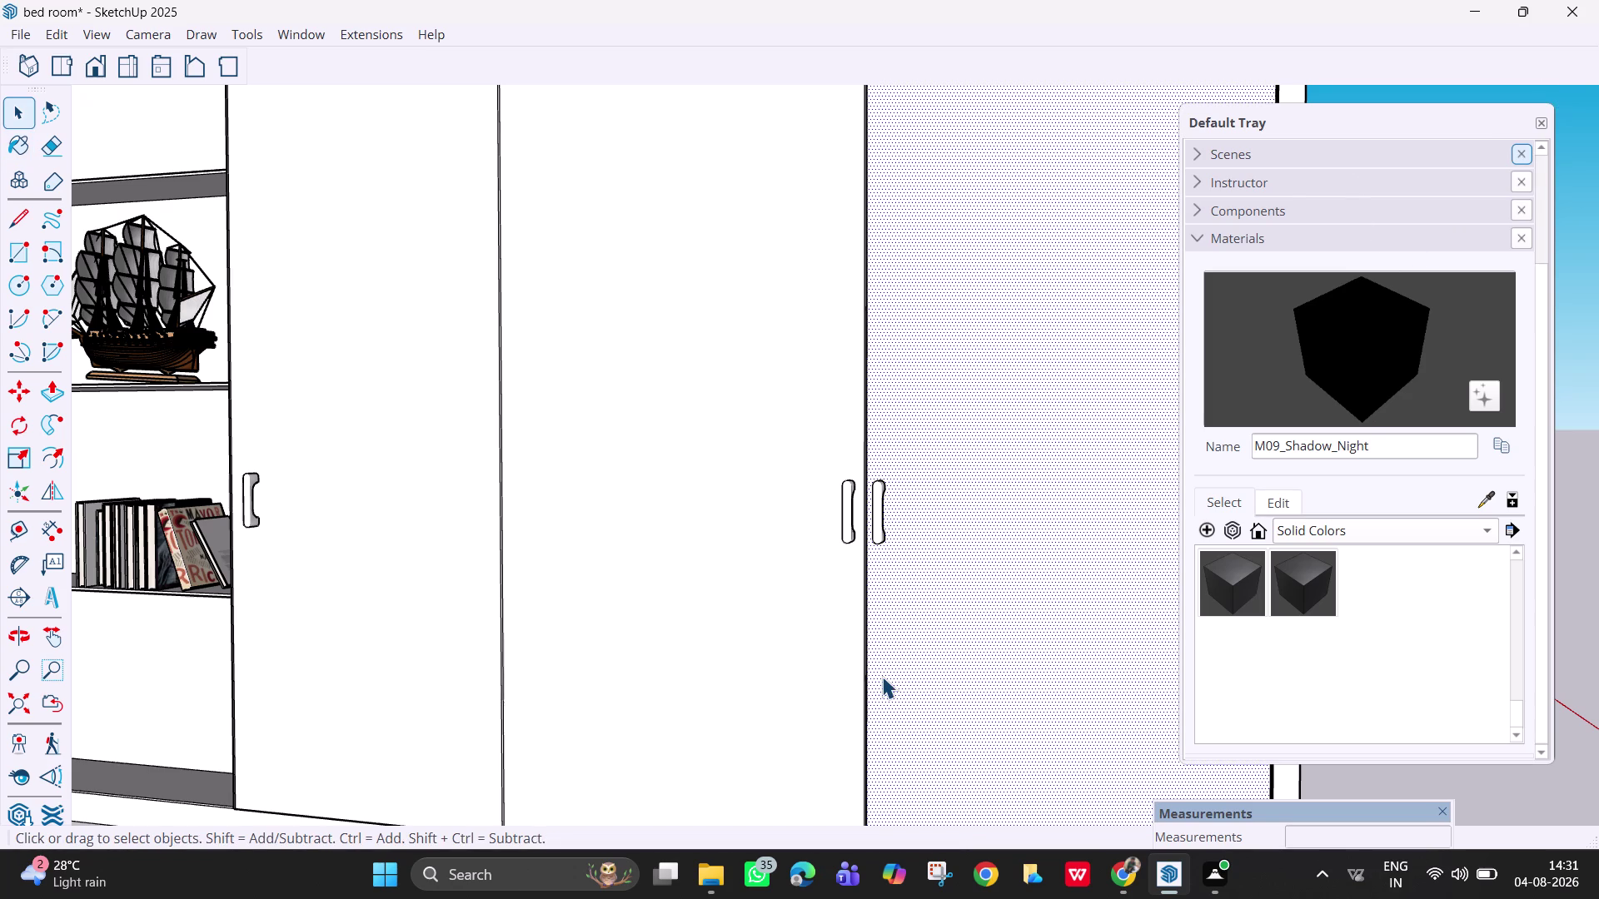
click(1219, 593)
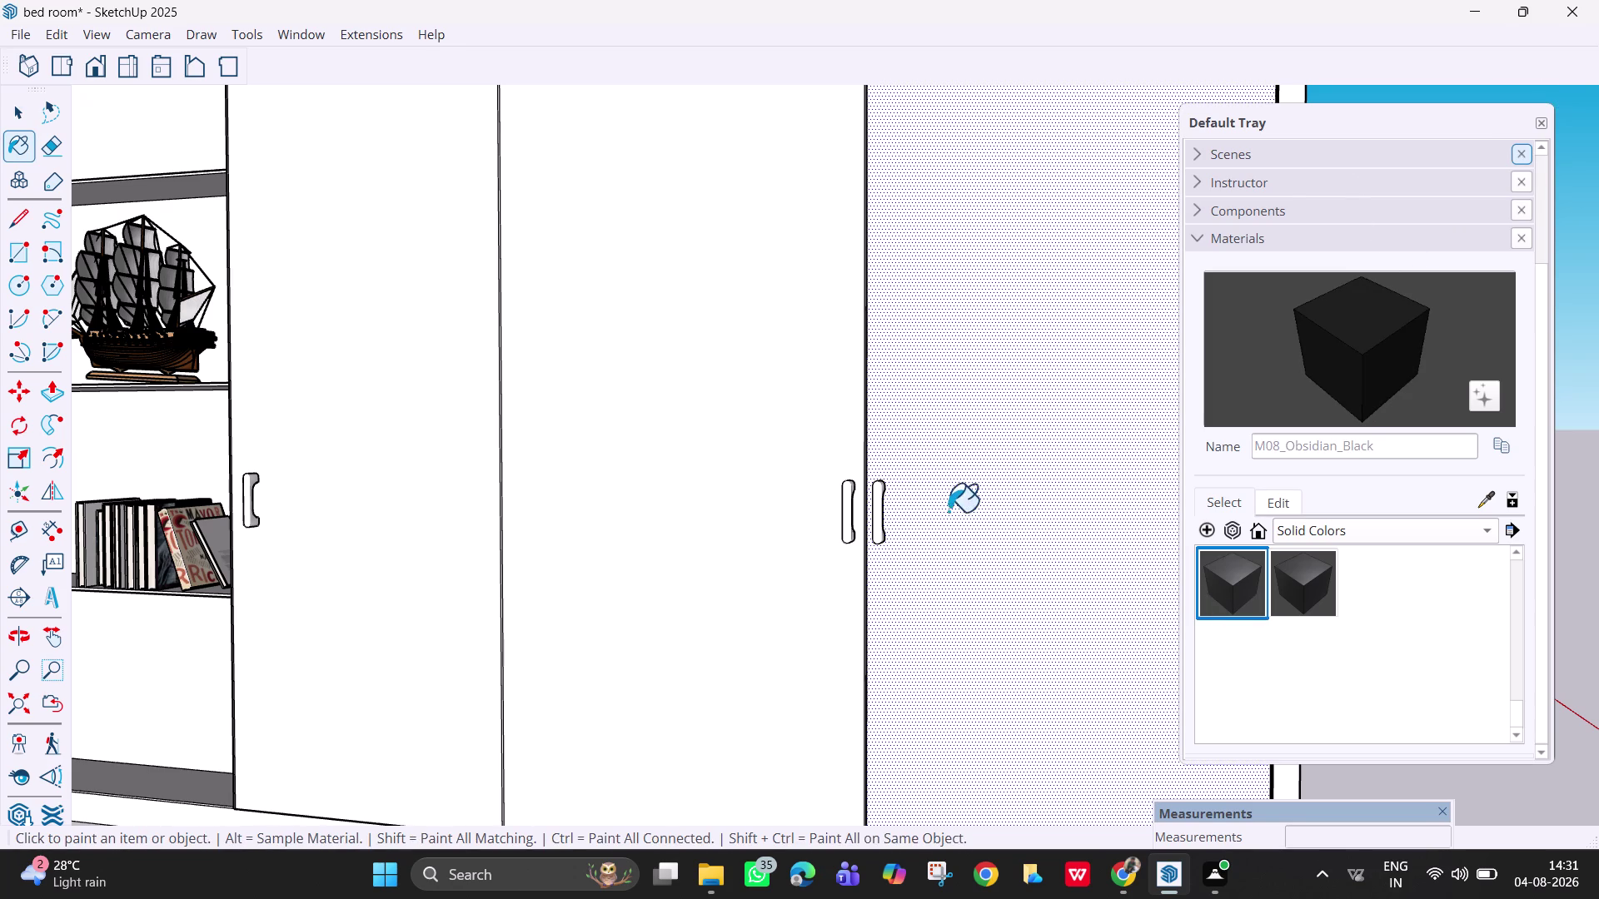
click(844, 509)
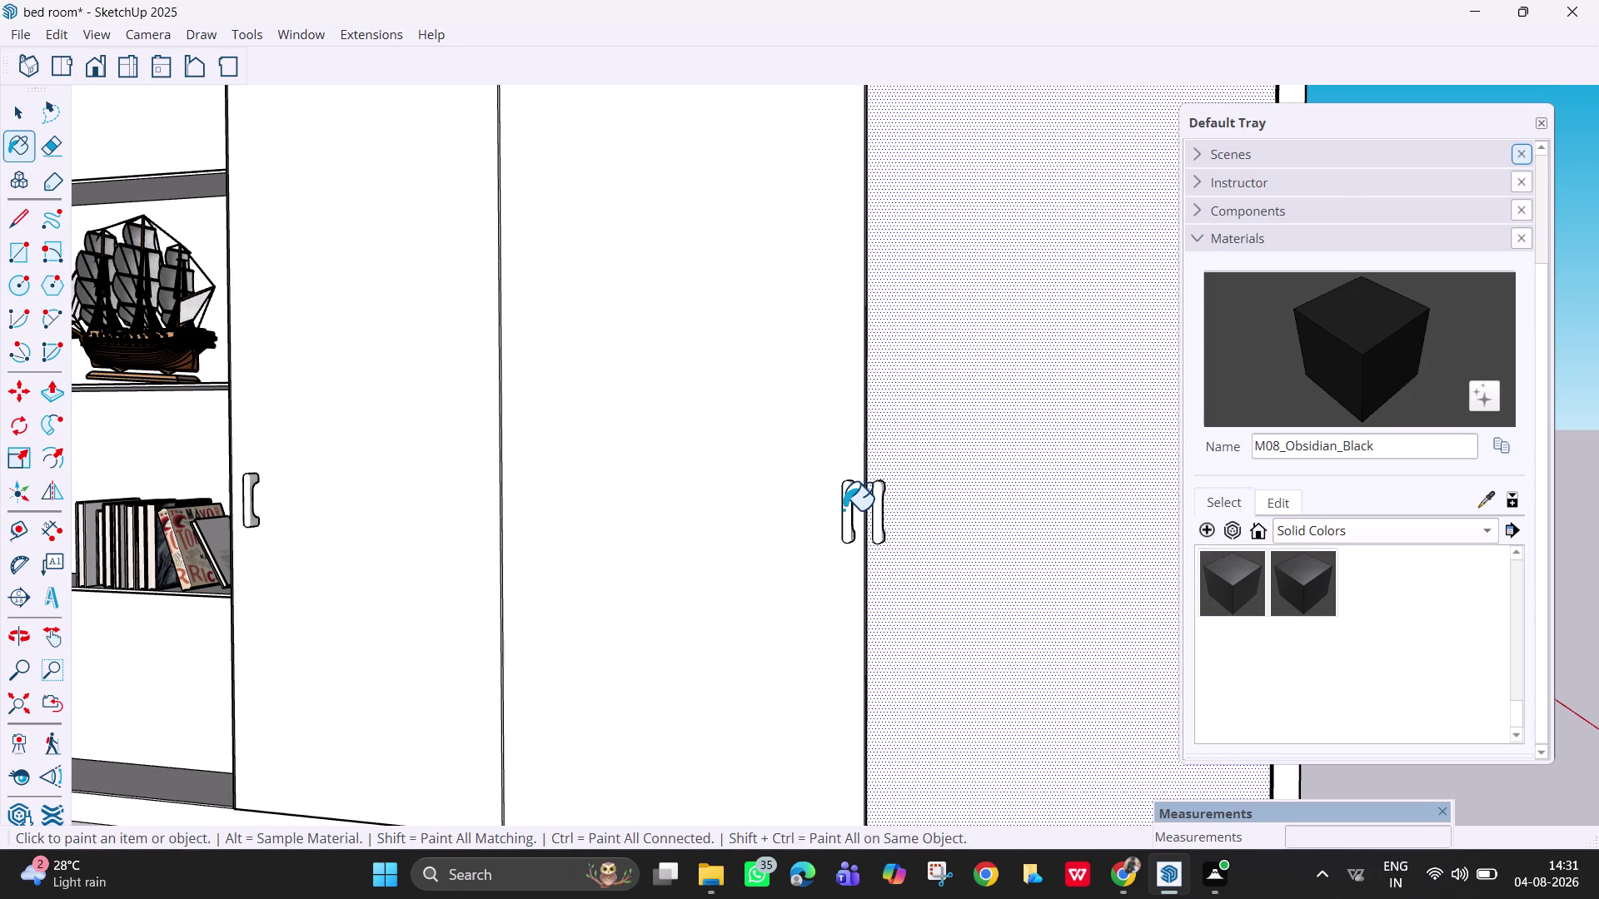
key(Escape)
key(Escape)
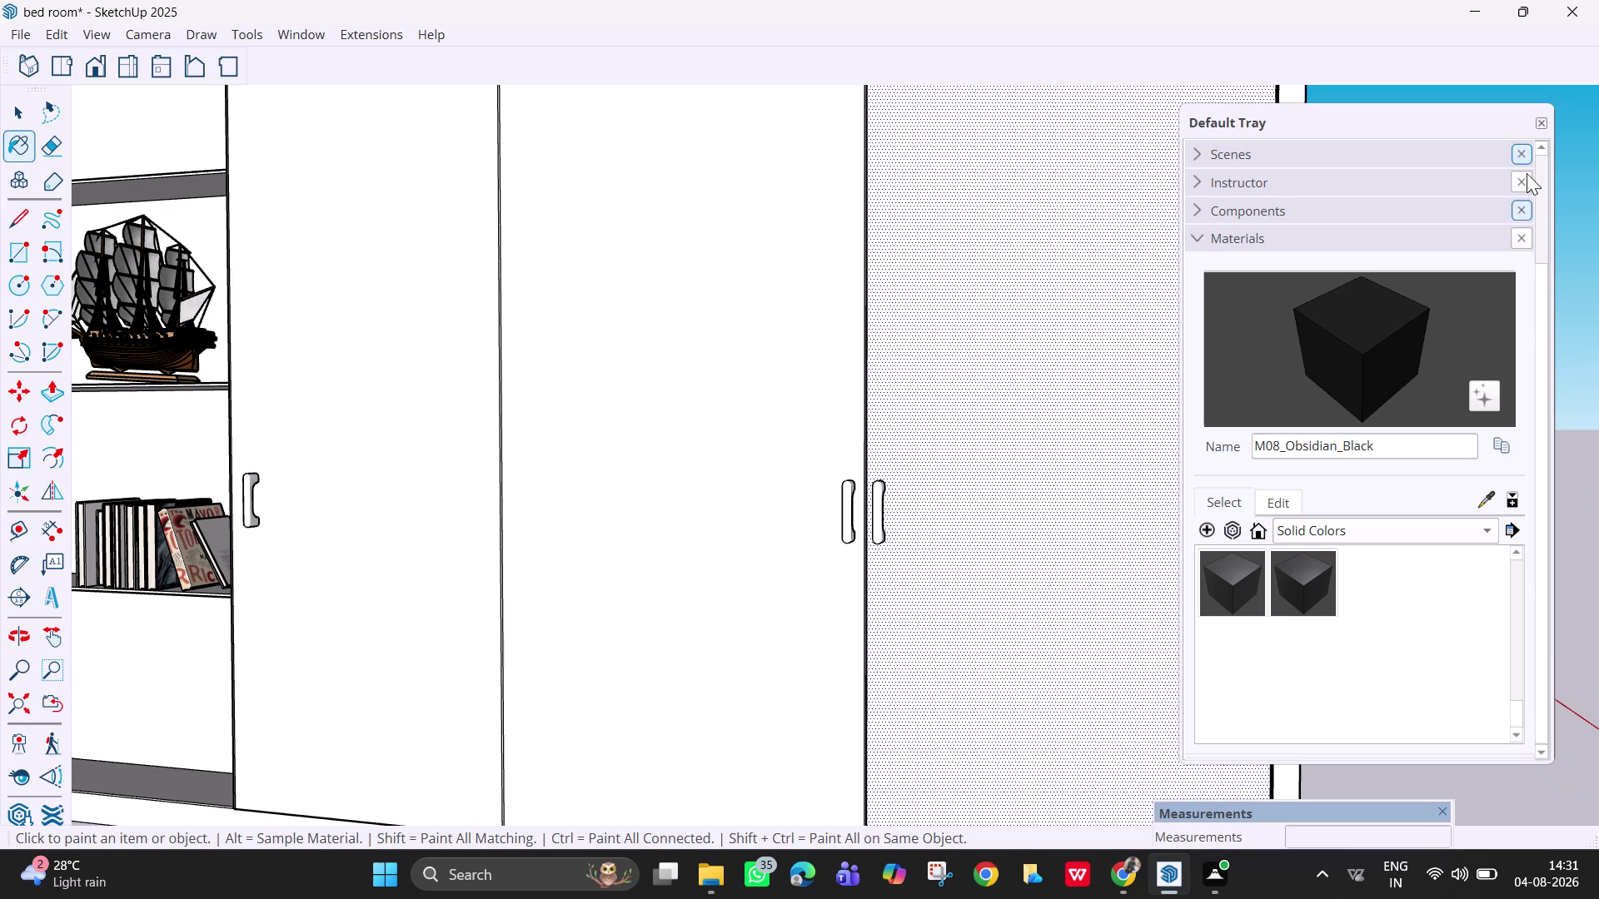
key(space)
click(1545, 788)
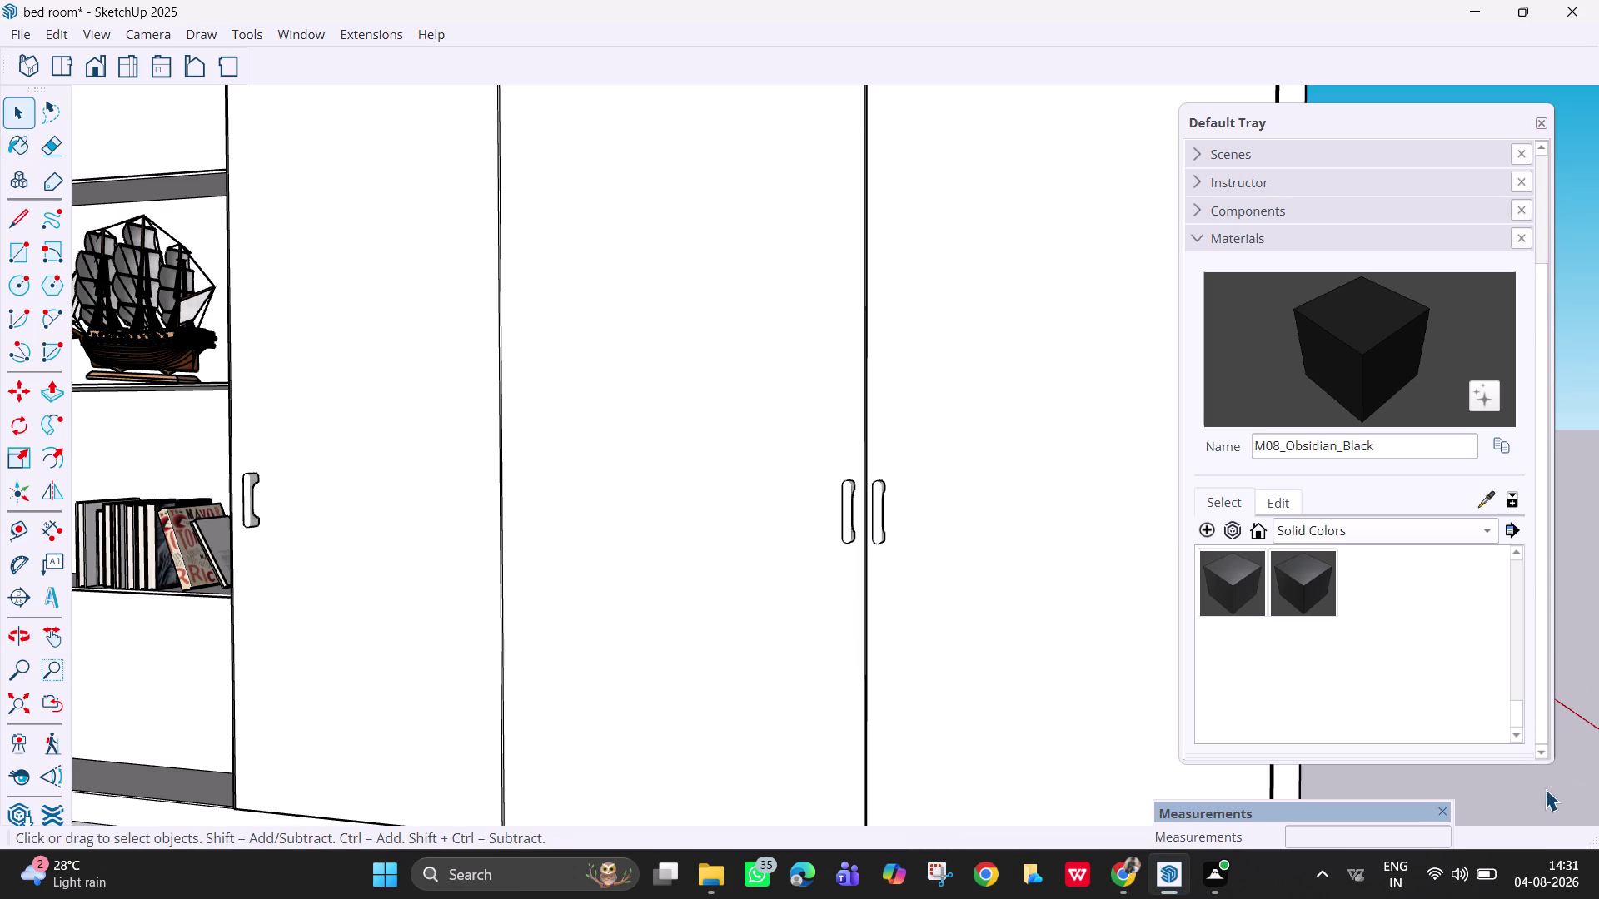
double_click(1545, 788)
click(1303, 594)
scroll(up, 3)
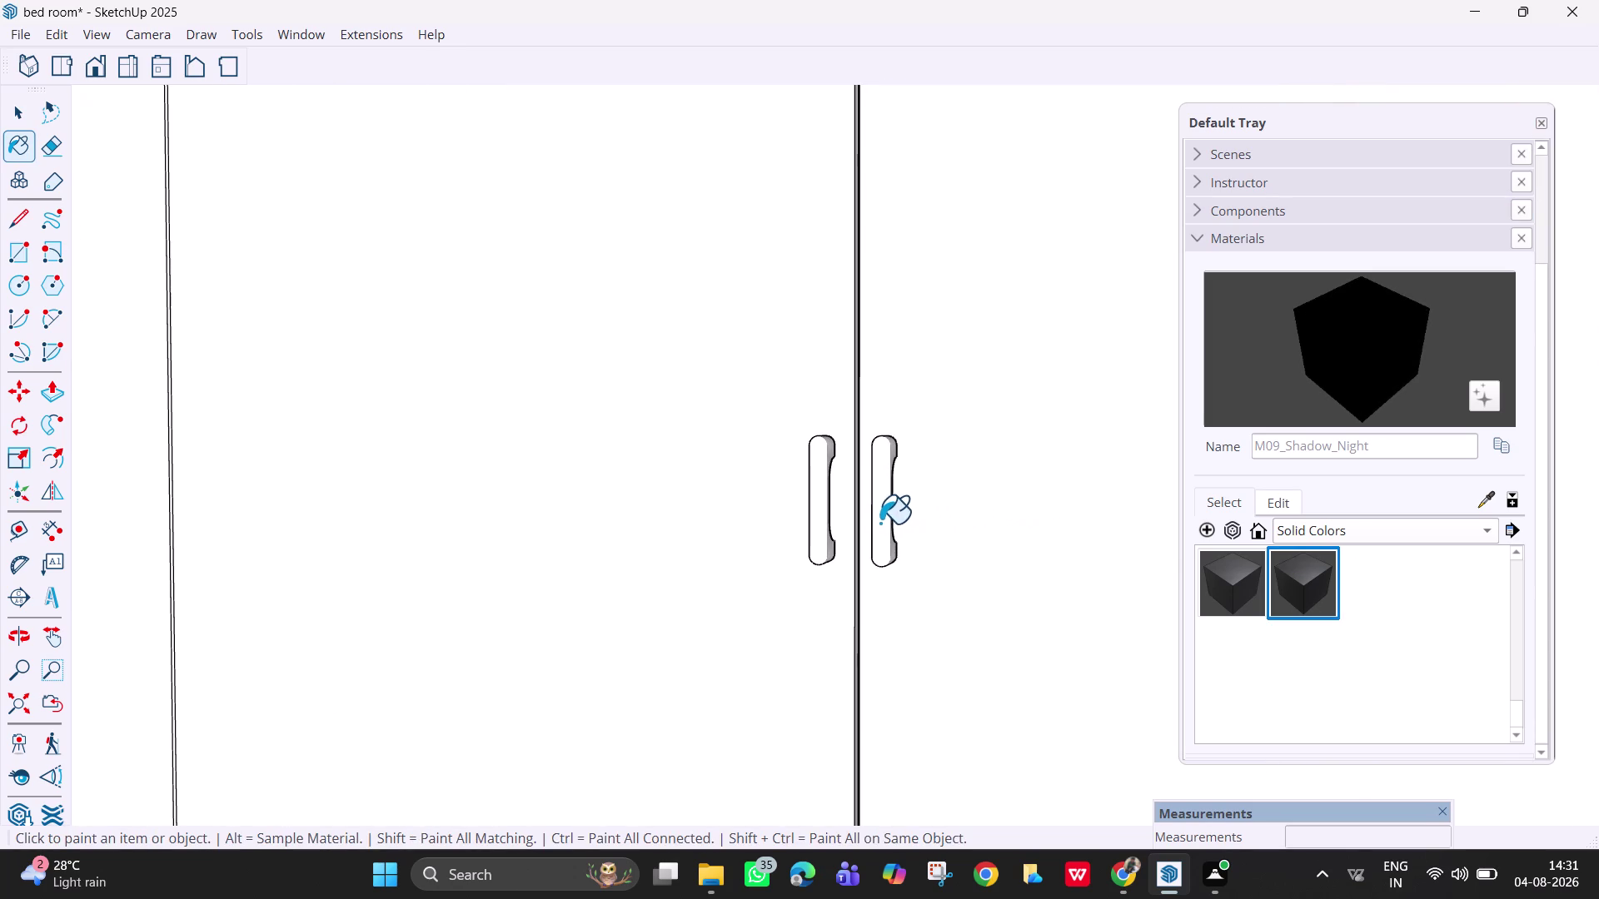
Try painting both door handles dark, undoing the accidental black paint on the doors.
click(881, 519)
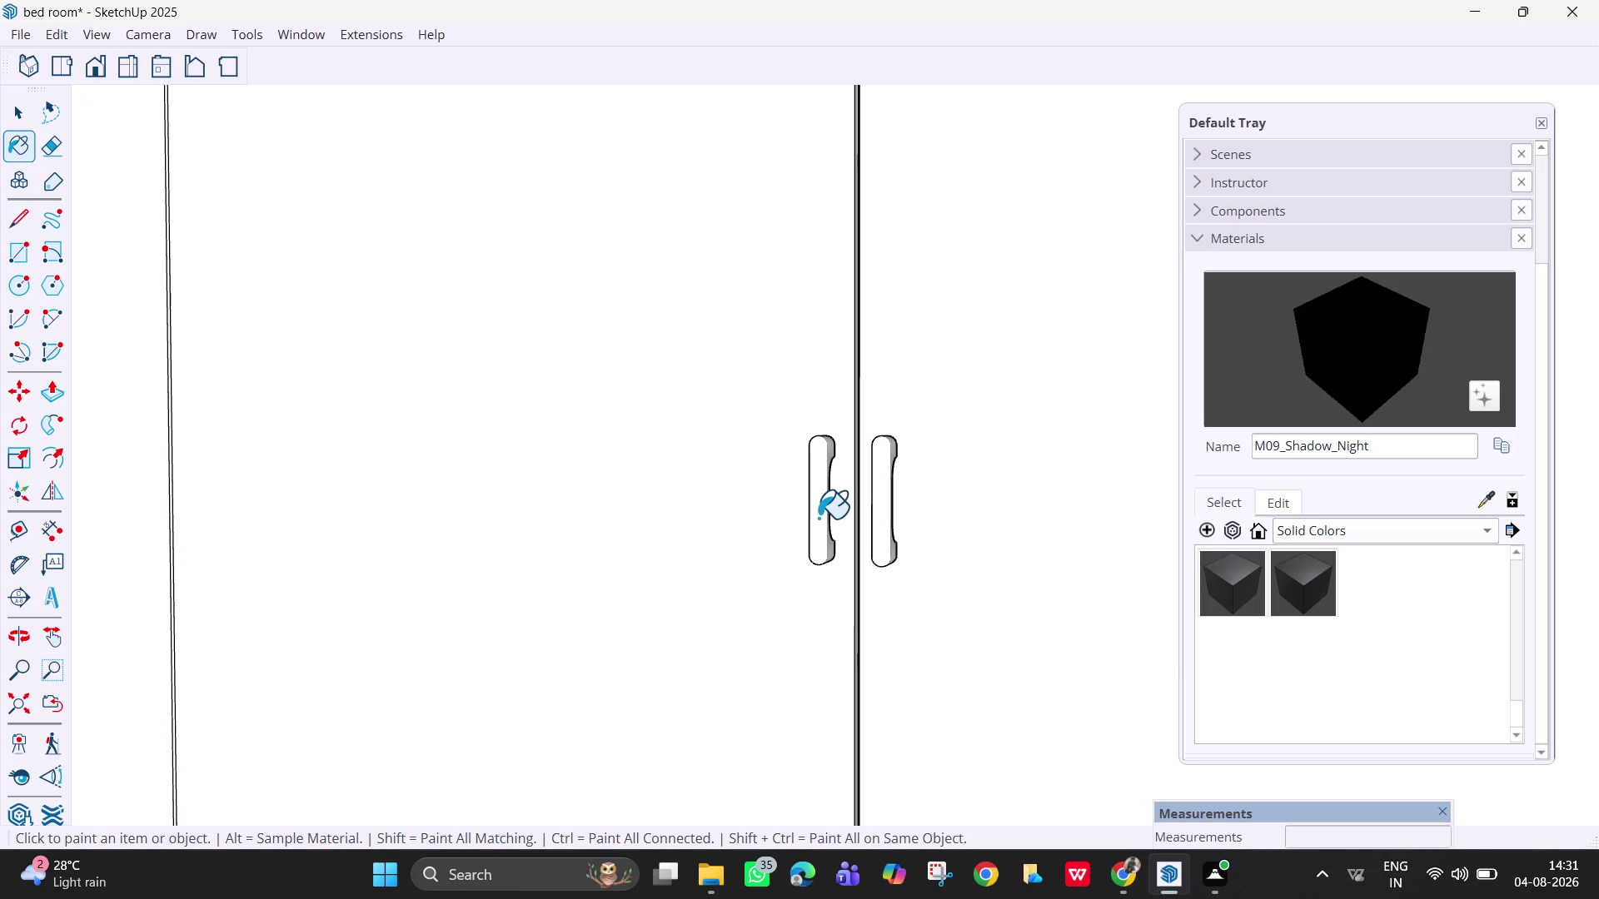
triple_click(818, 518)
scroll(down, 3)
scroll(down, 3)
click(634, 507)
click(970, 490)
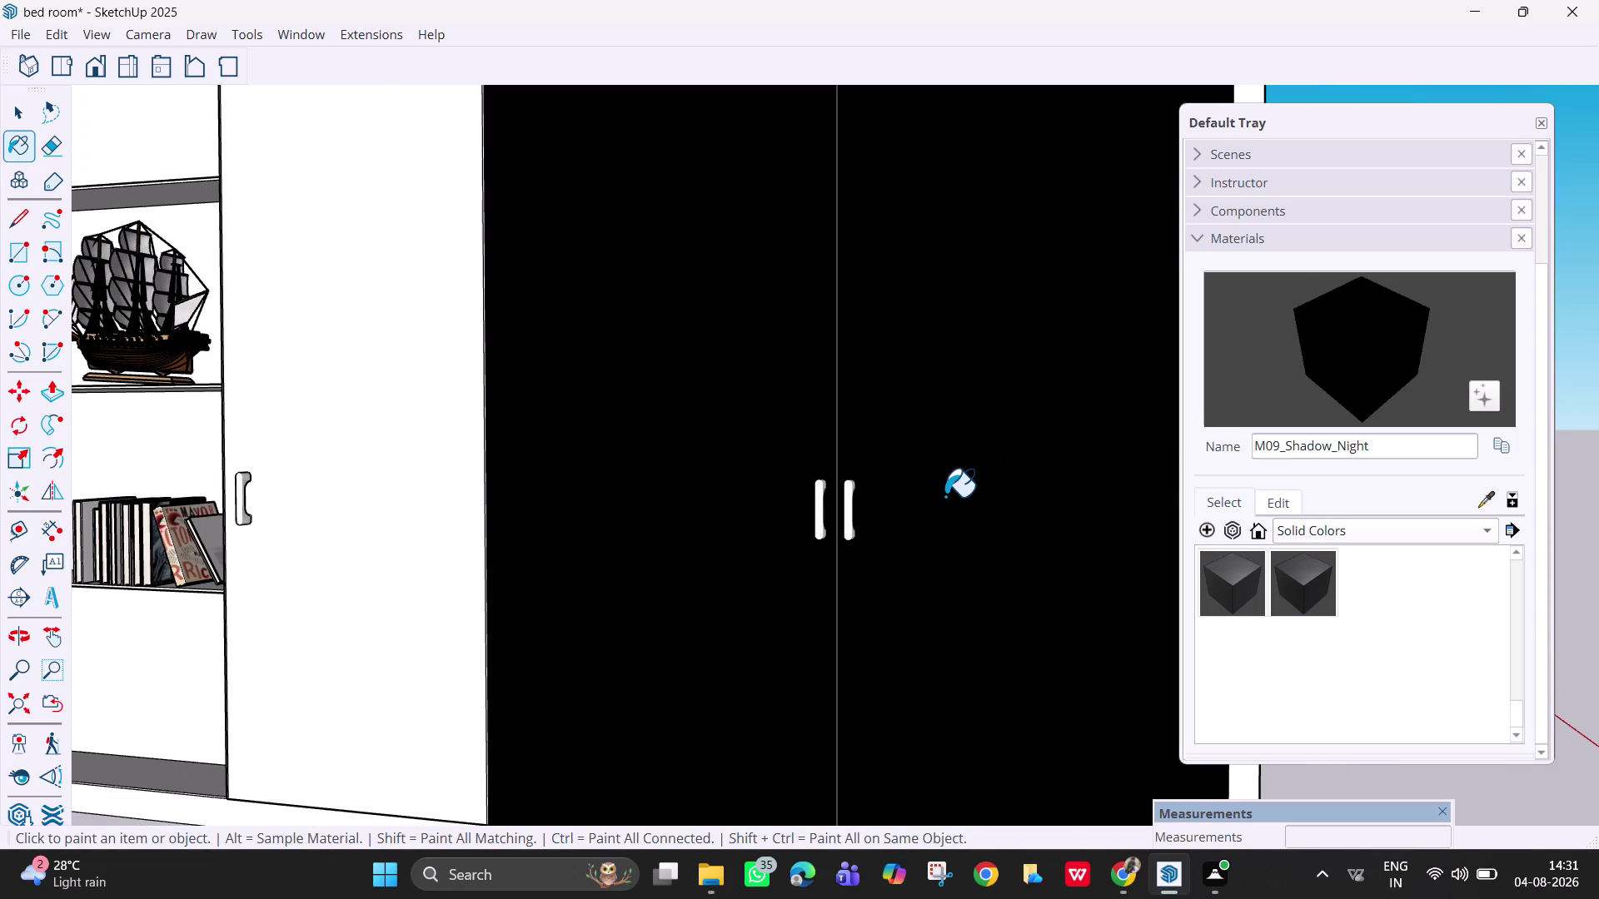
key(ctrl+z)
key(ctrl+z)
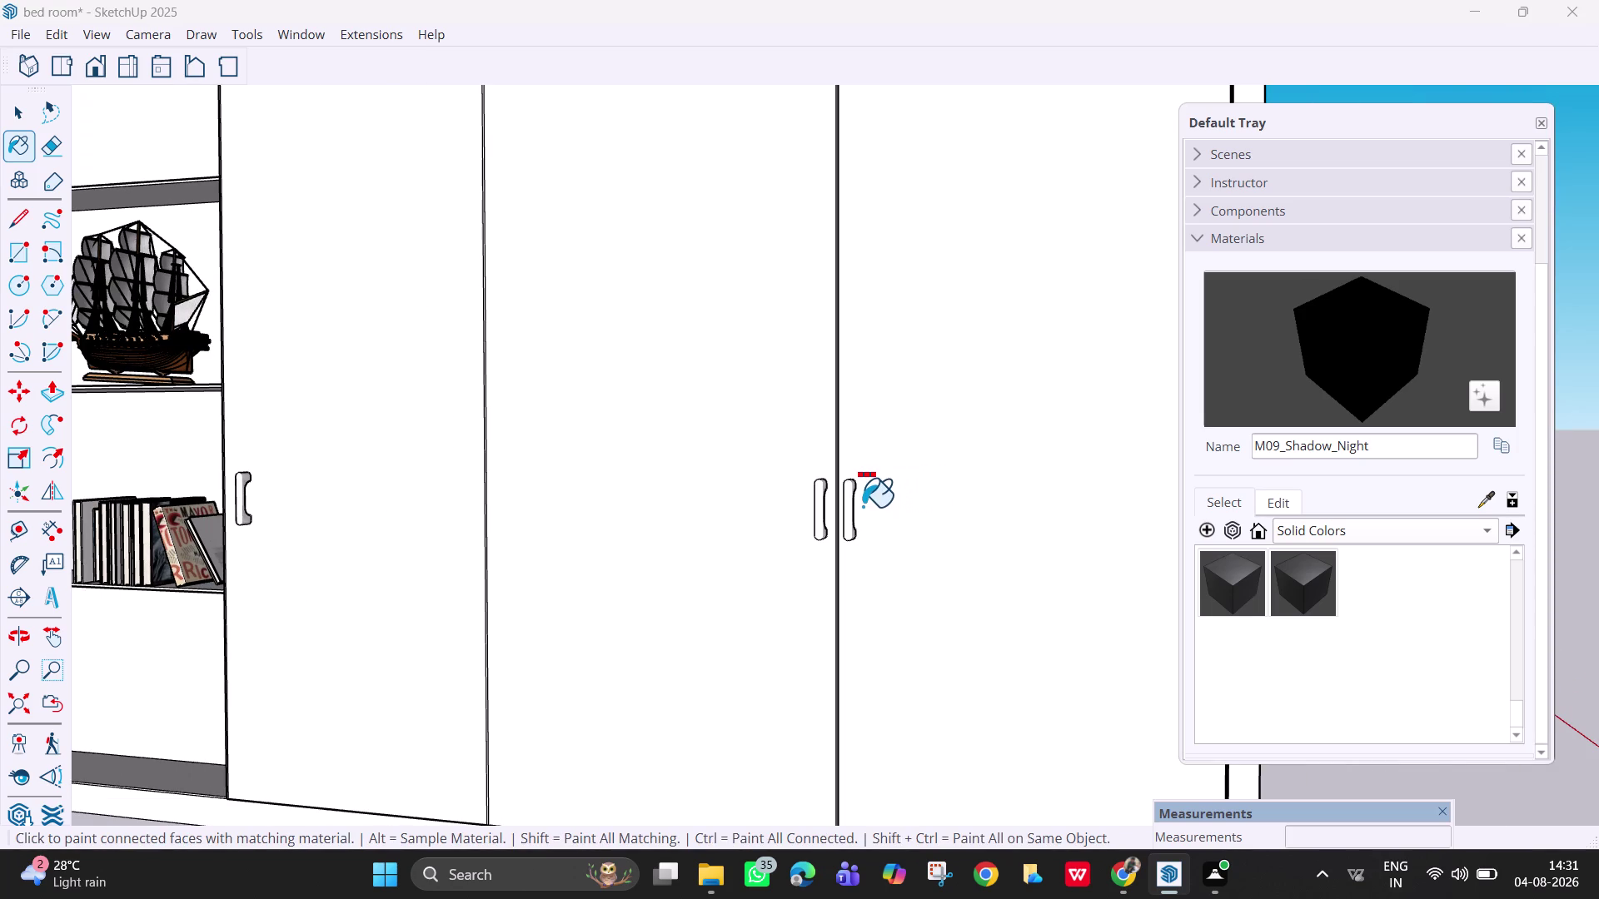
Enter the handle group, then close the materials tray and return to Select.
scroll(up, 3)
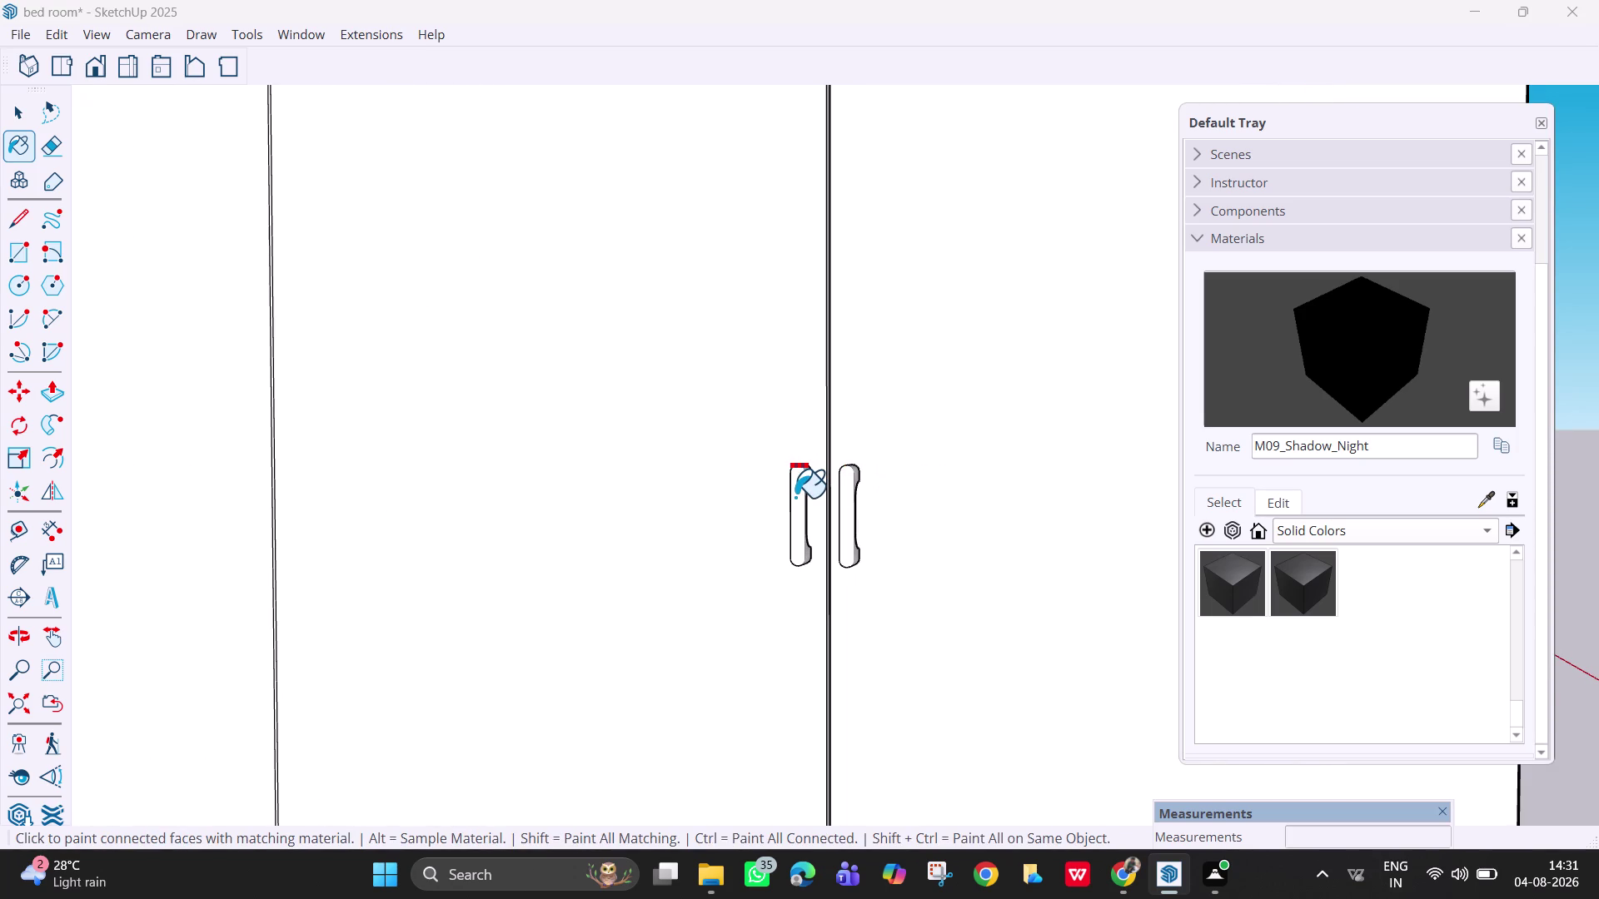
click(795, 496)
double_click(795, 496)
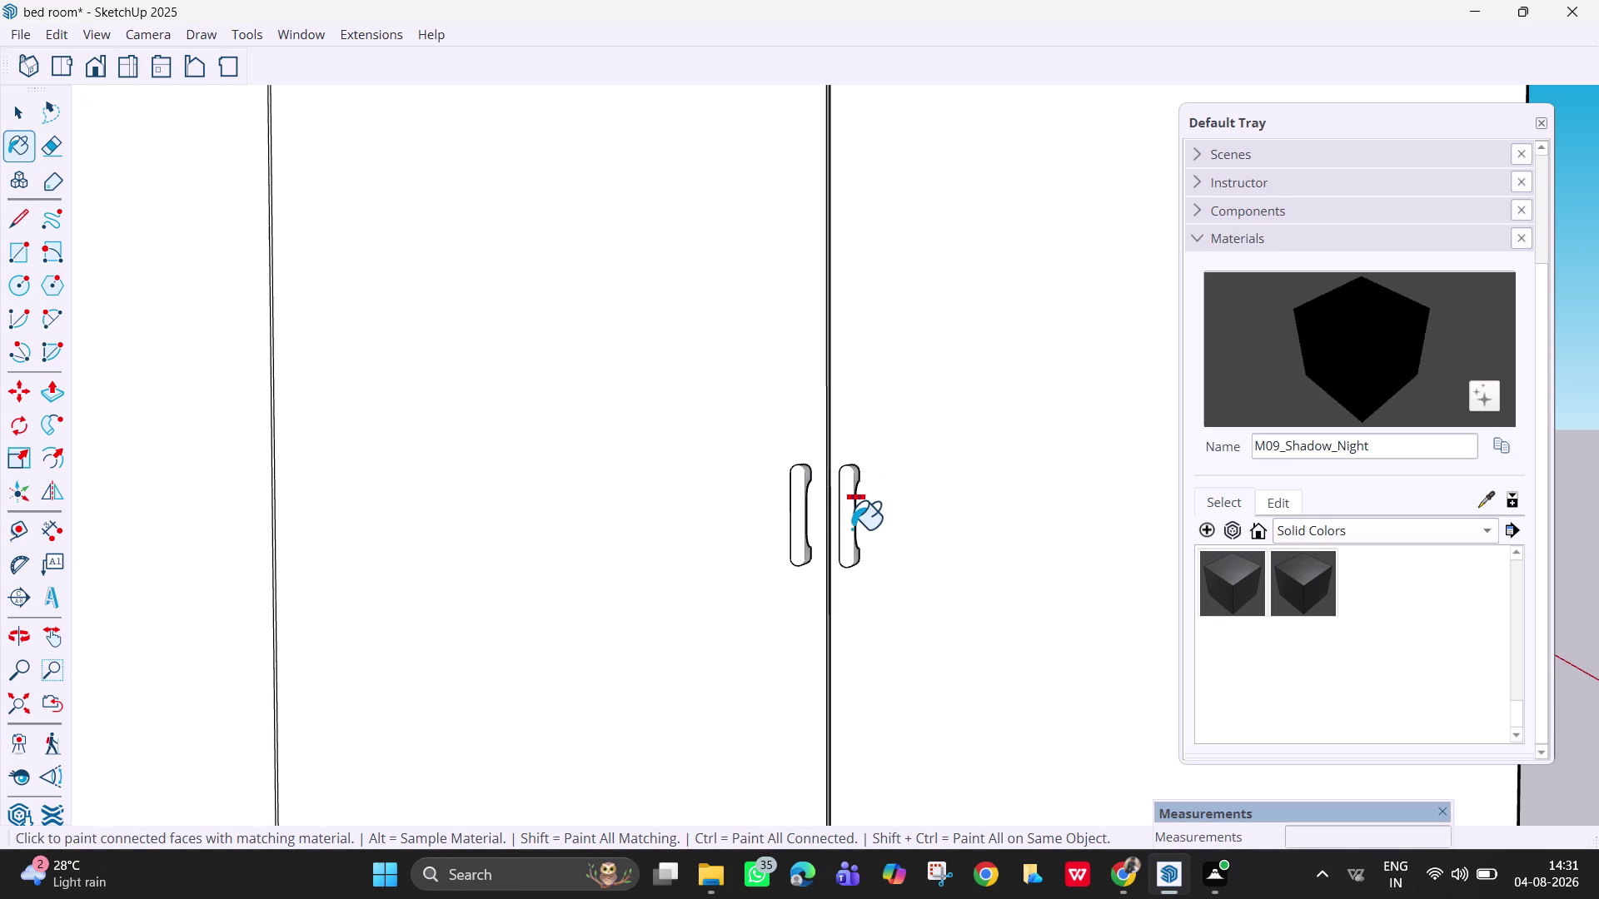
double_click(843, 526)
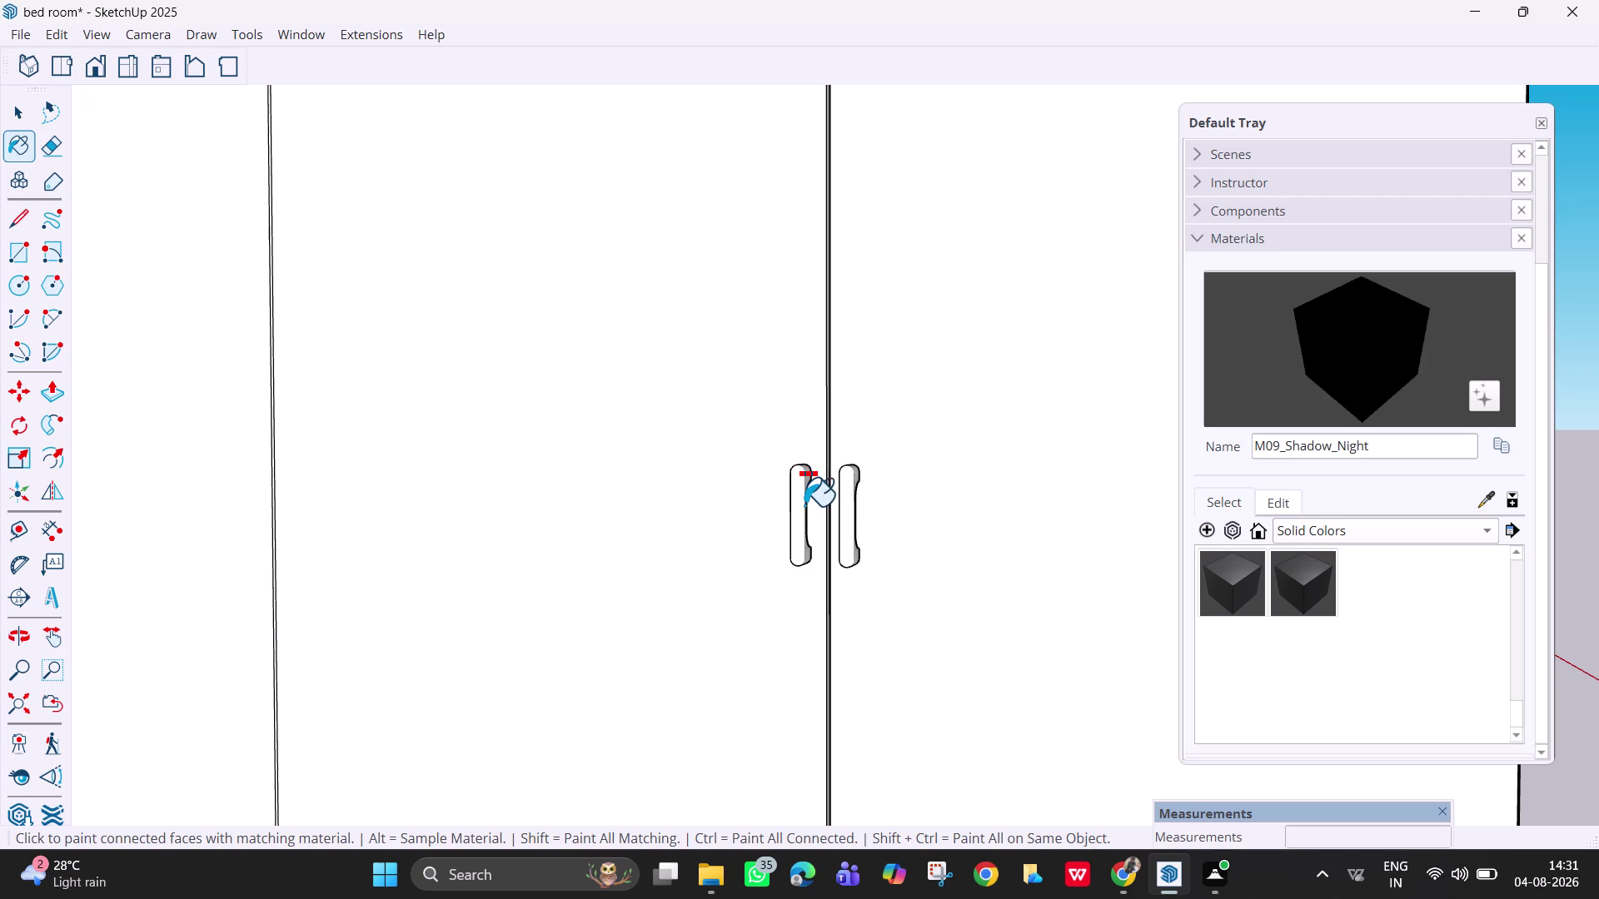
triple_click(844, 510)
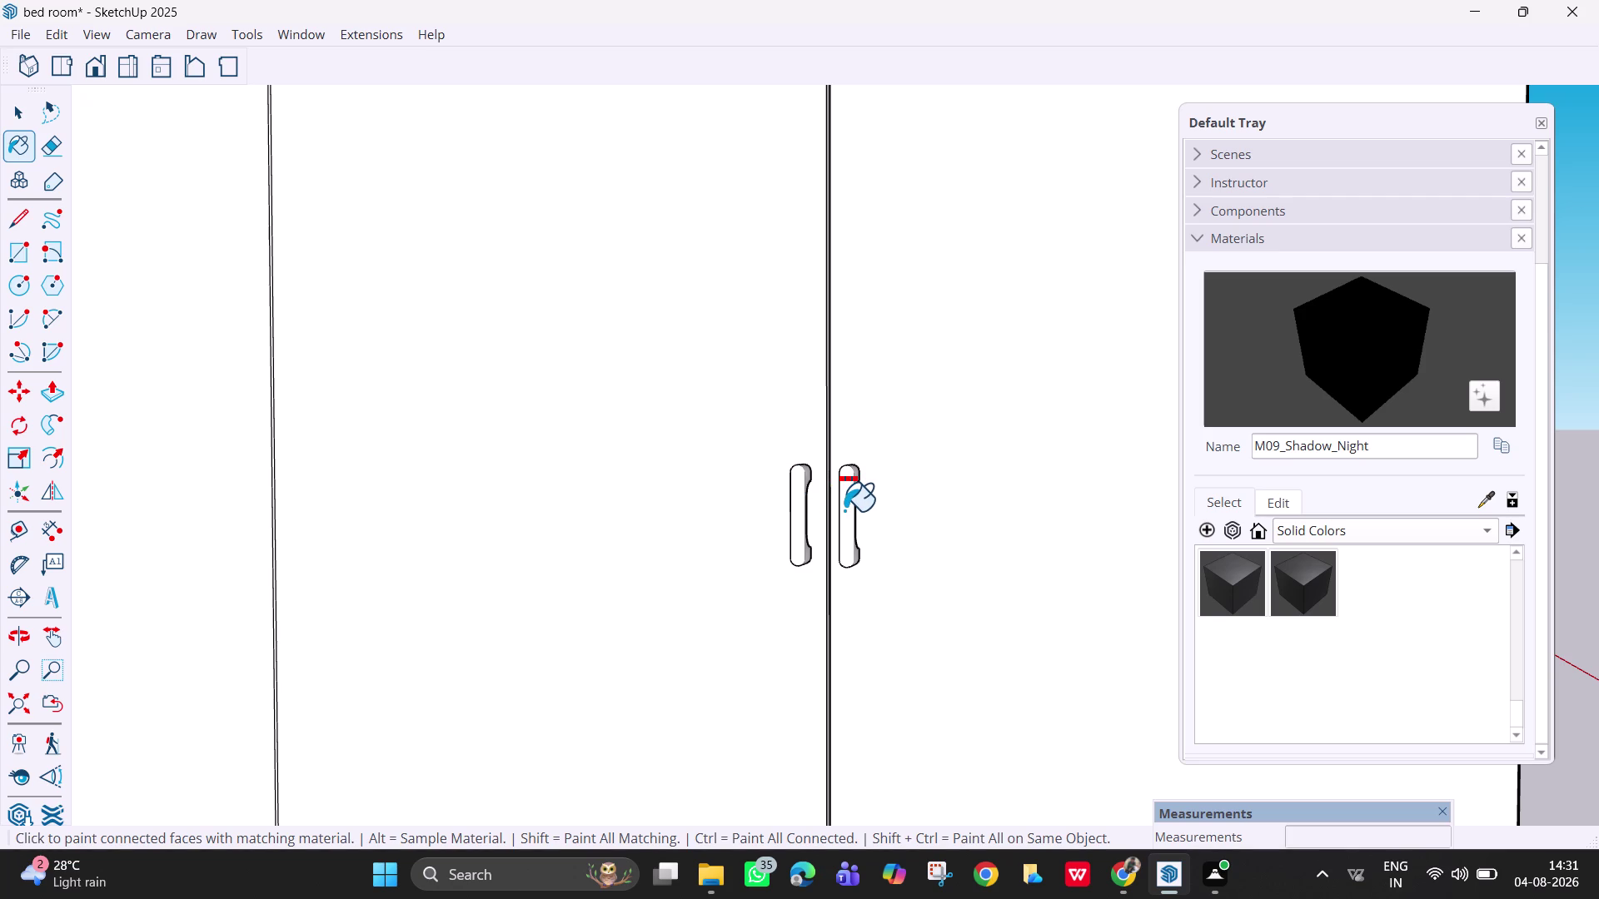
double_click(844, 511)
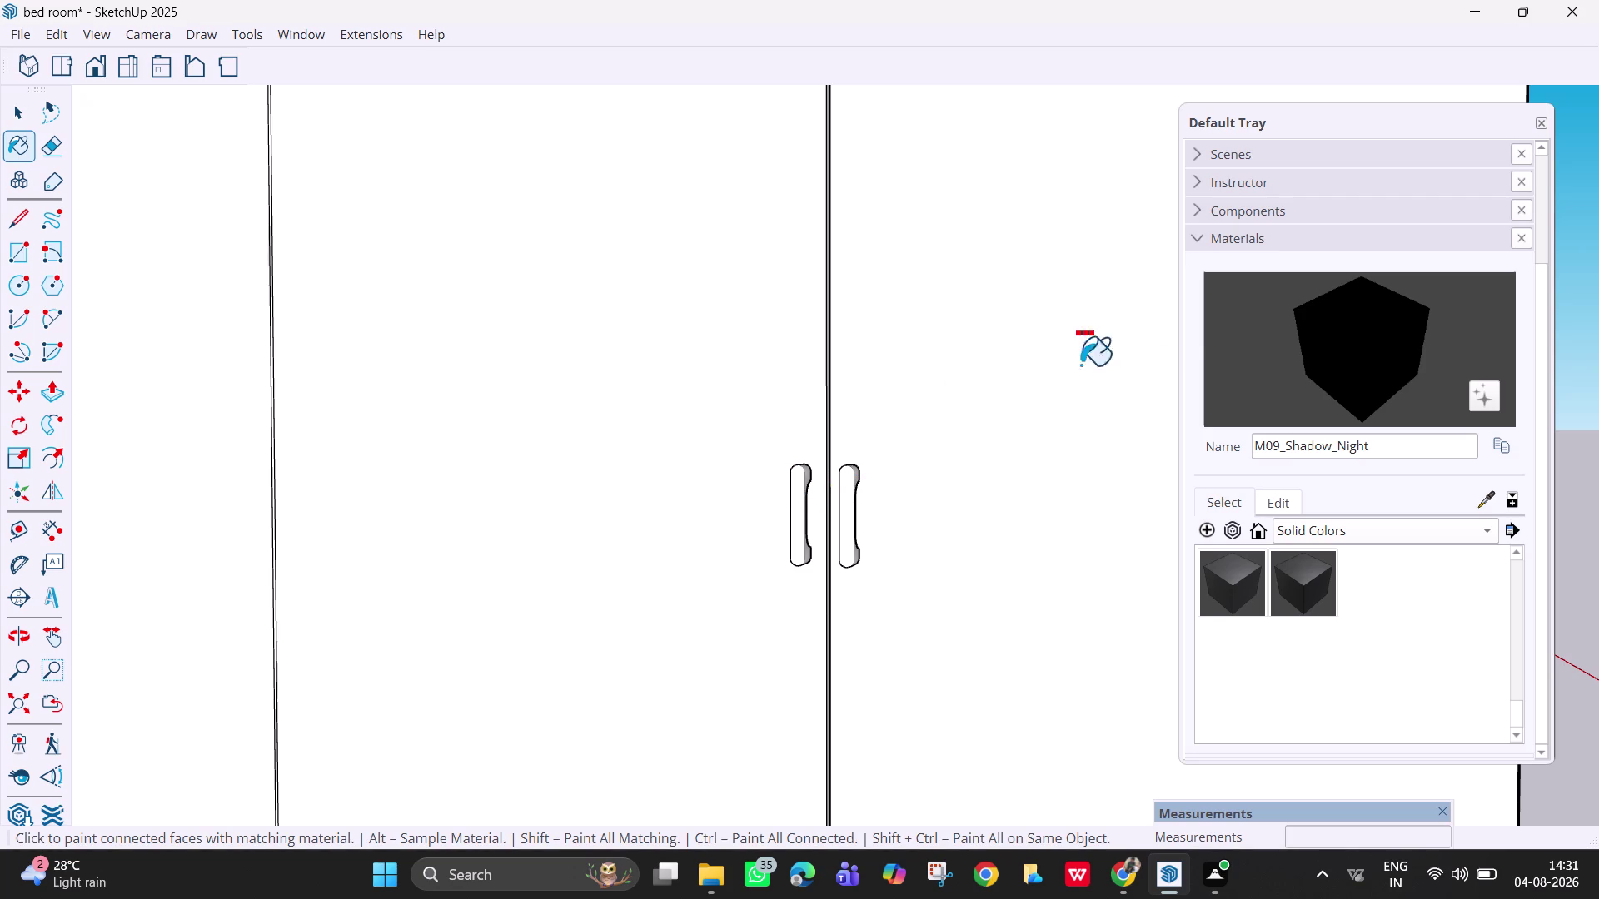
click(1545, 125)
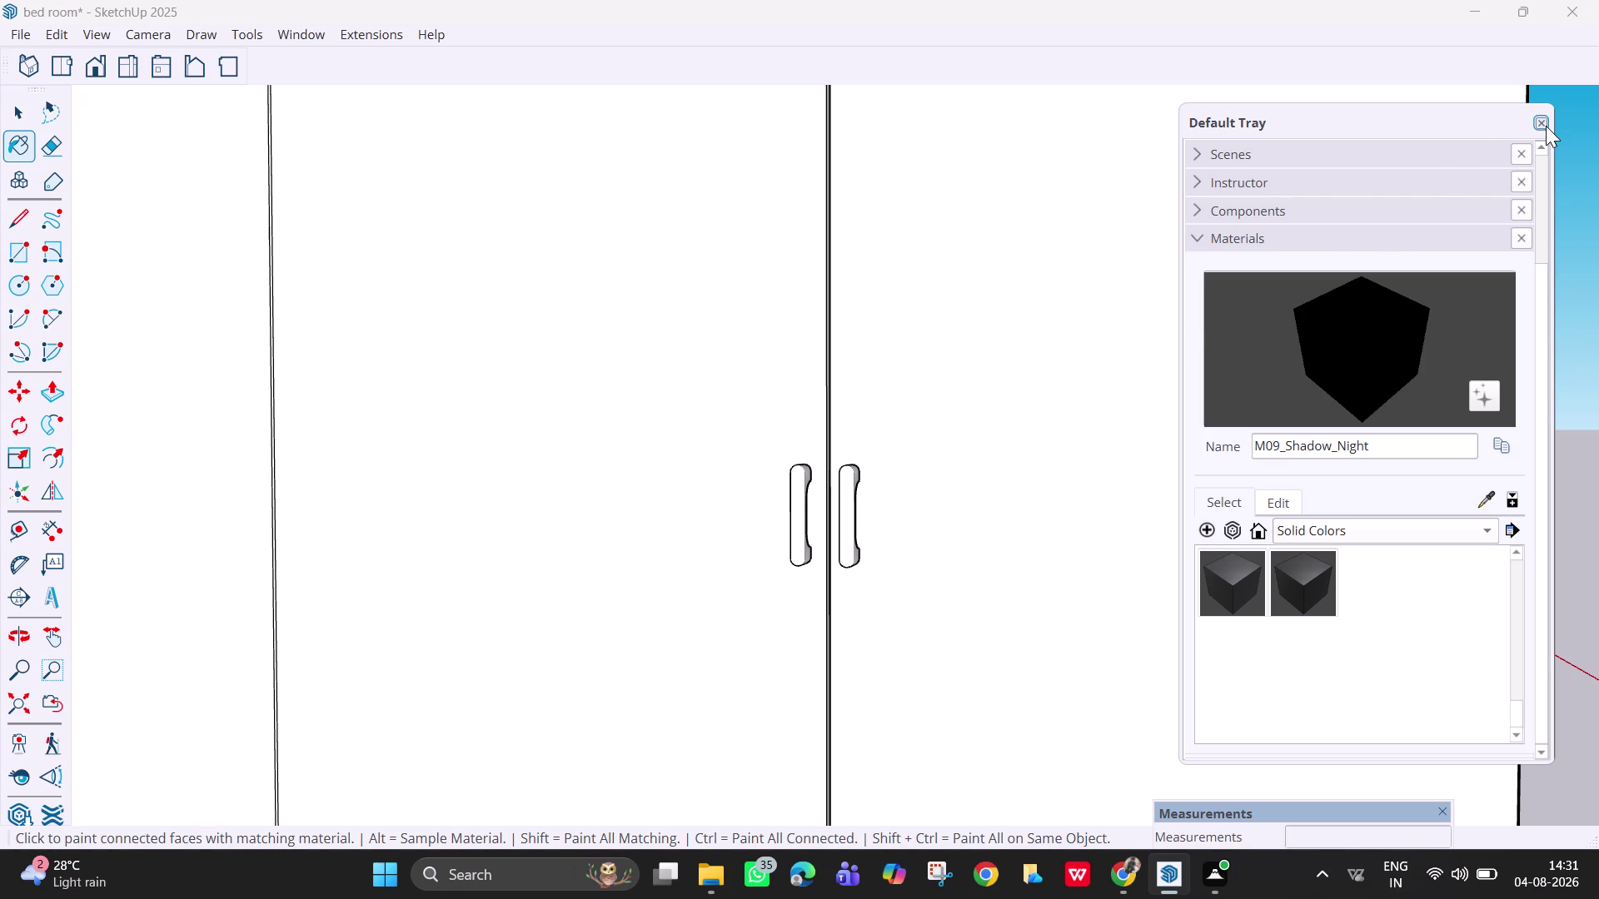
key(space)
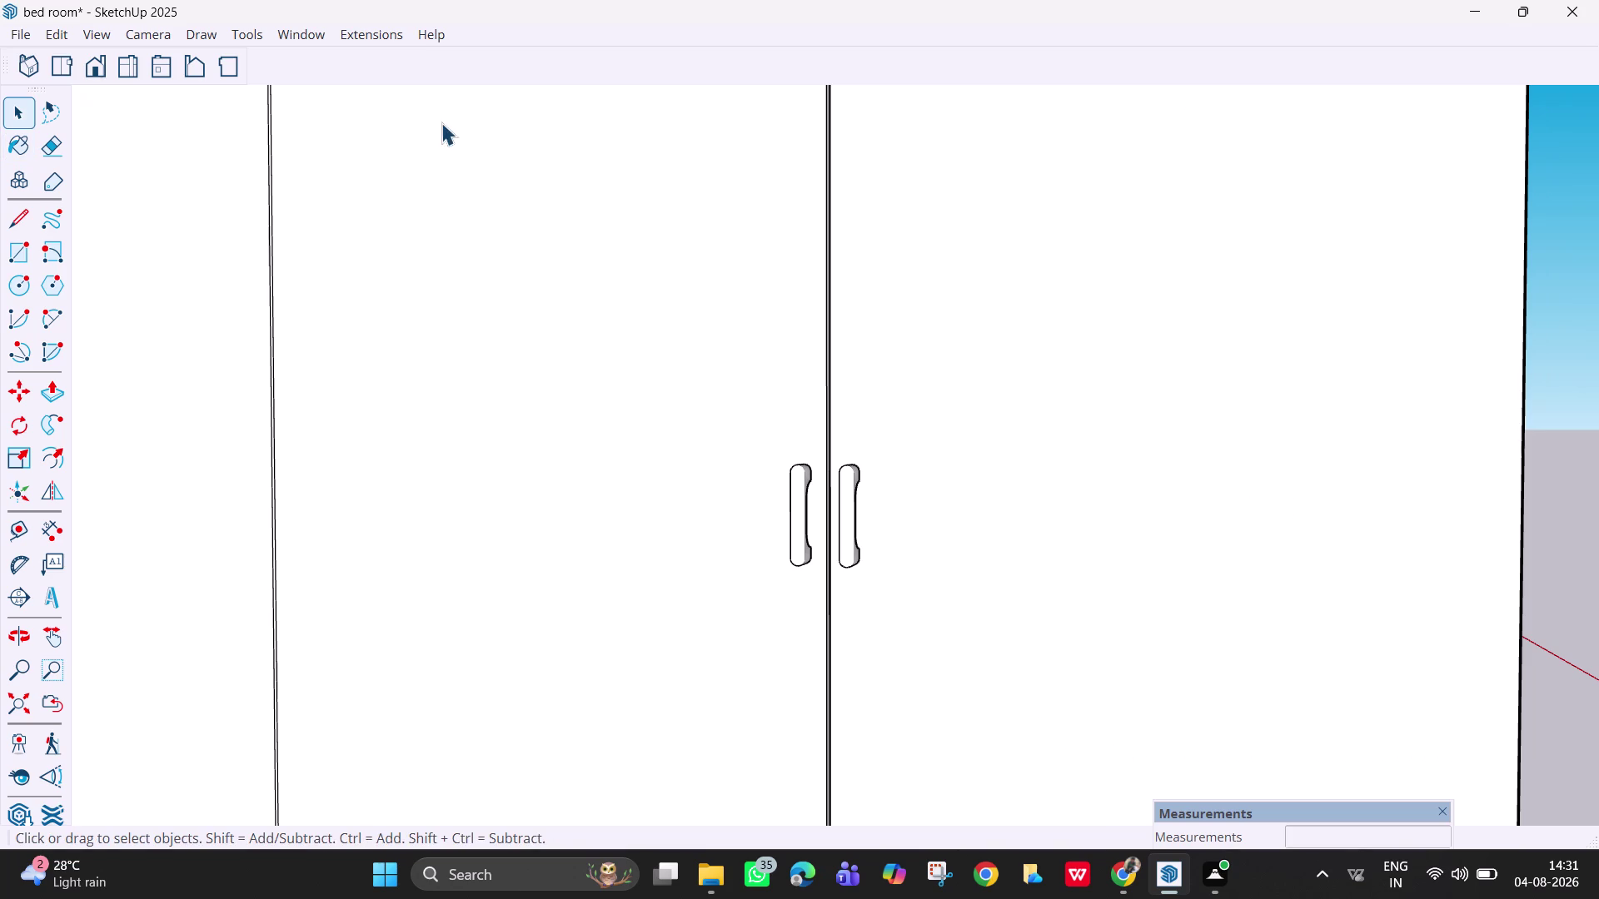
Bring the Default Tray back and open the right handle group for editing.
click(296, 36)
click(325, 53)
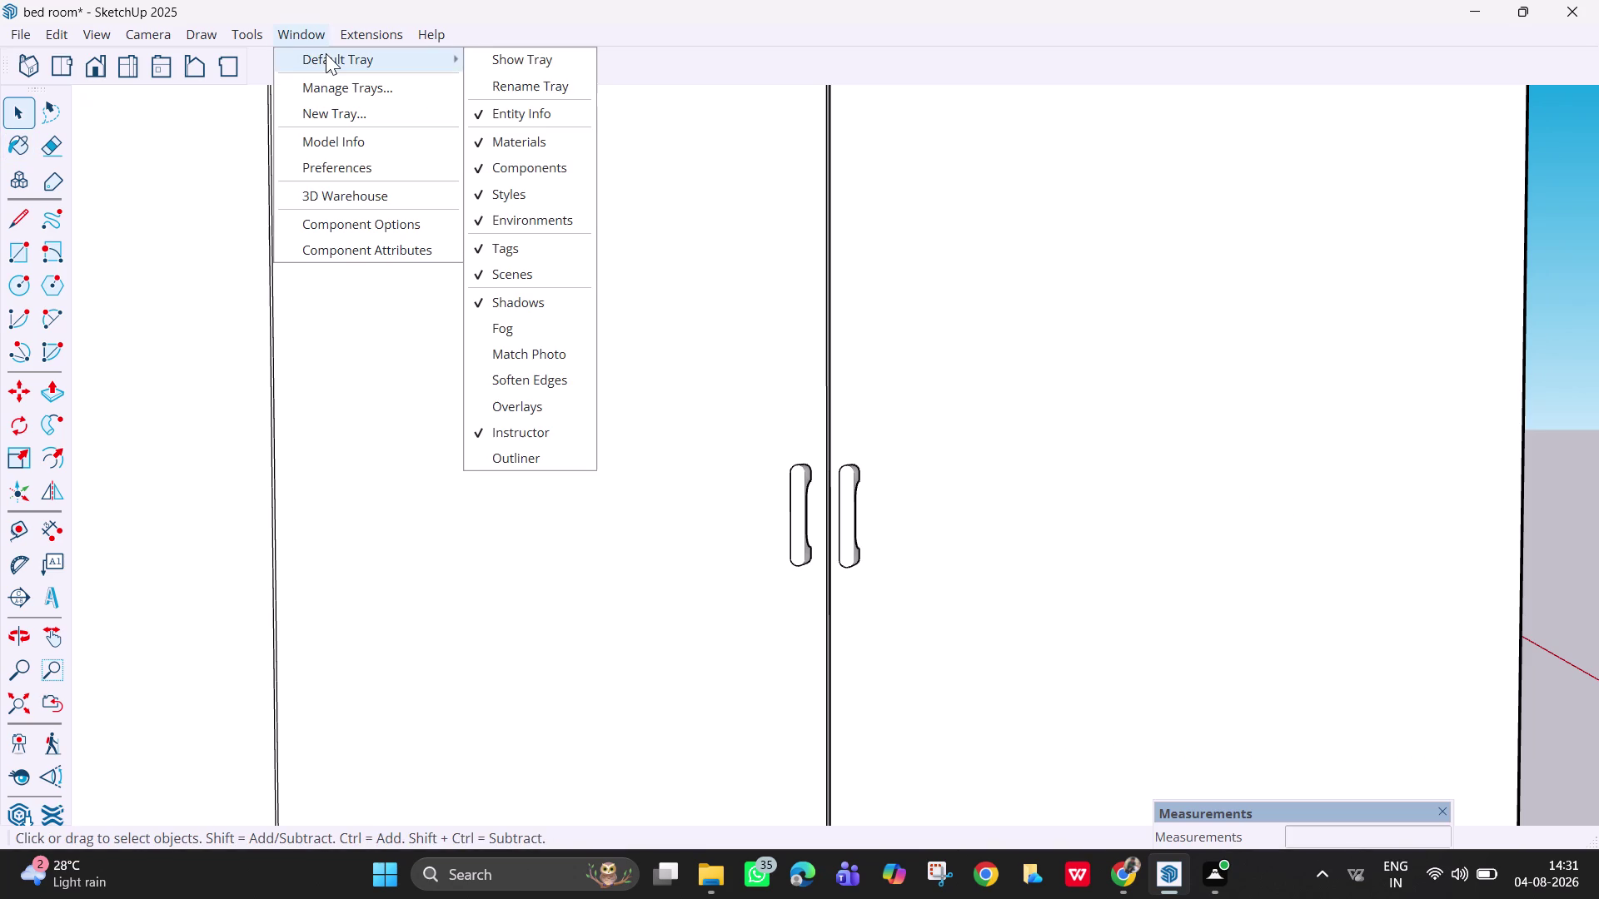
click(523, 63)
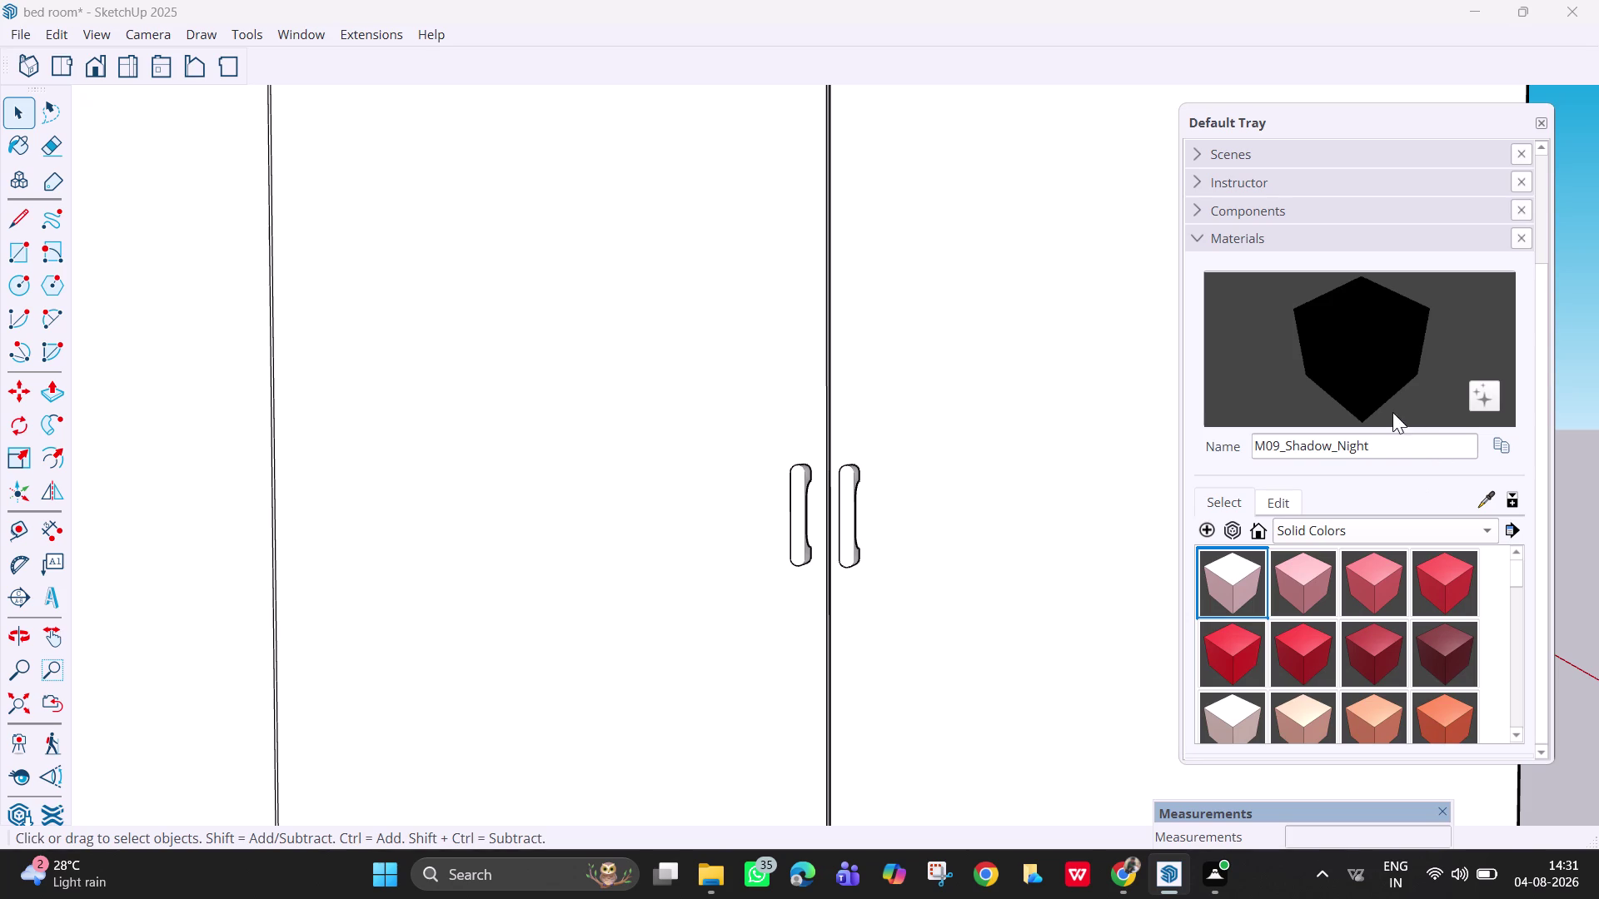
double_click(853, 538)
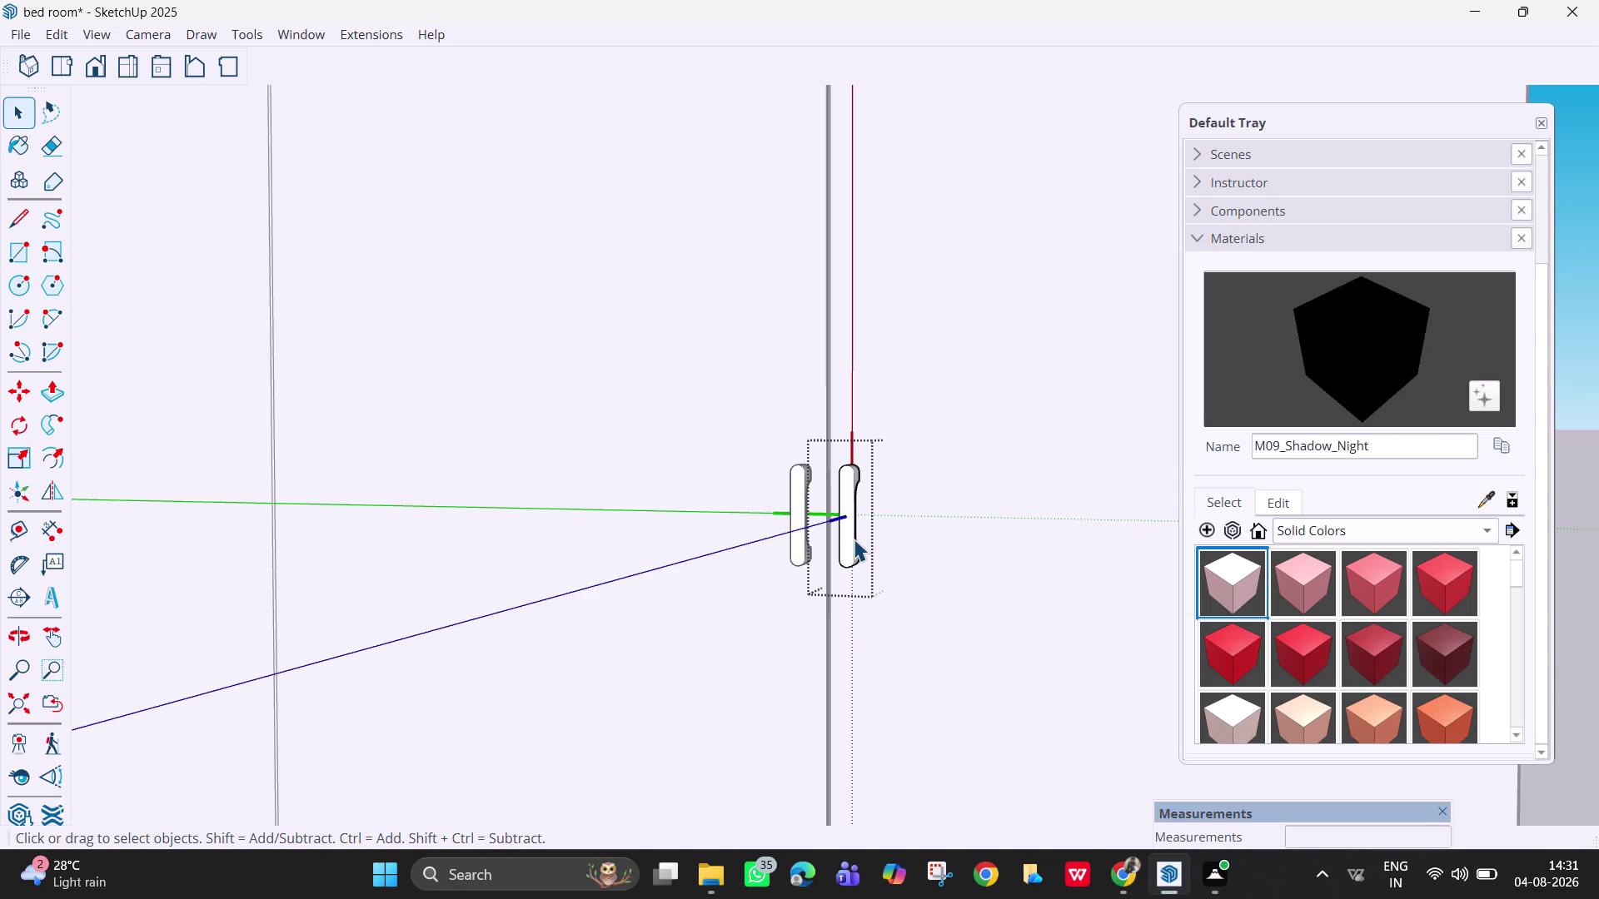
key(Escape)
double_click(853, 538)
Paint the right door handle with the black M09_Shadow_Night material.
click(1368, 406)
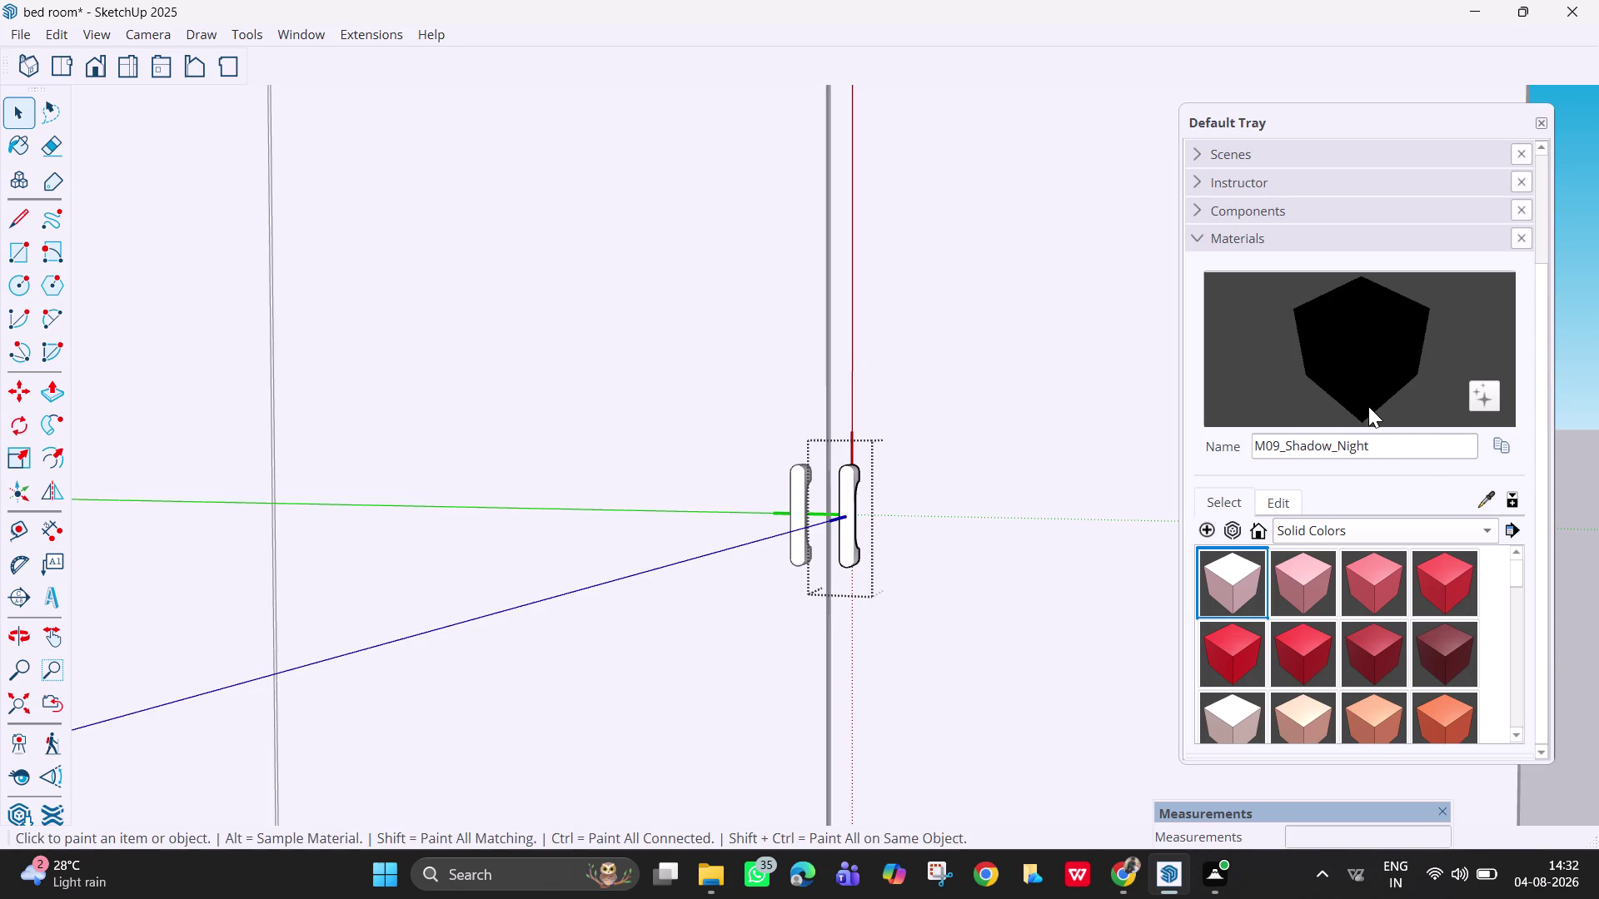
scroll(down, 3)
scroll(down, 3)
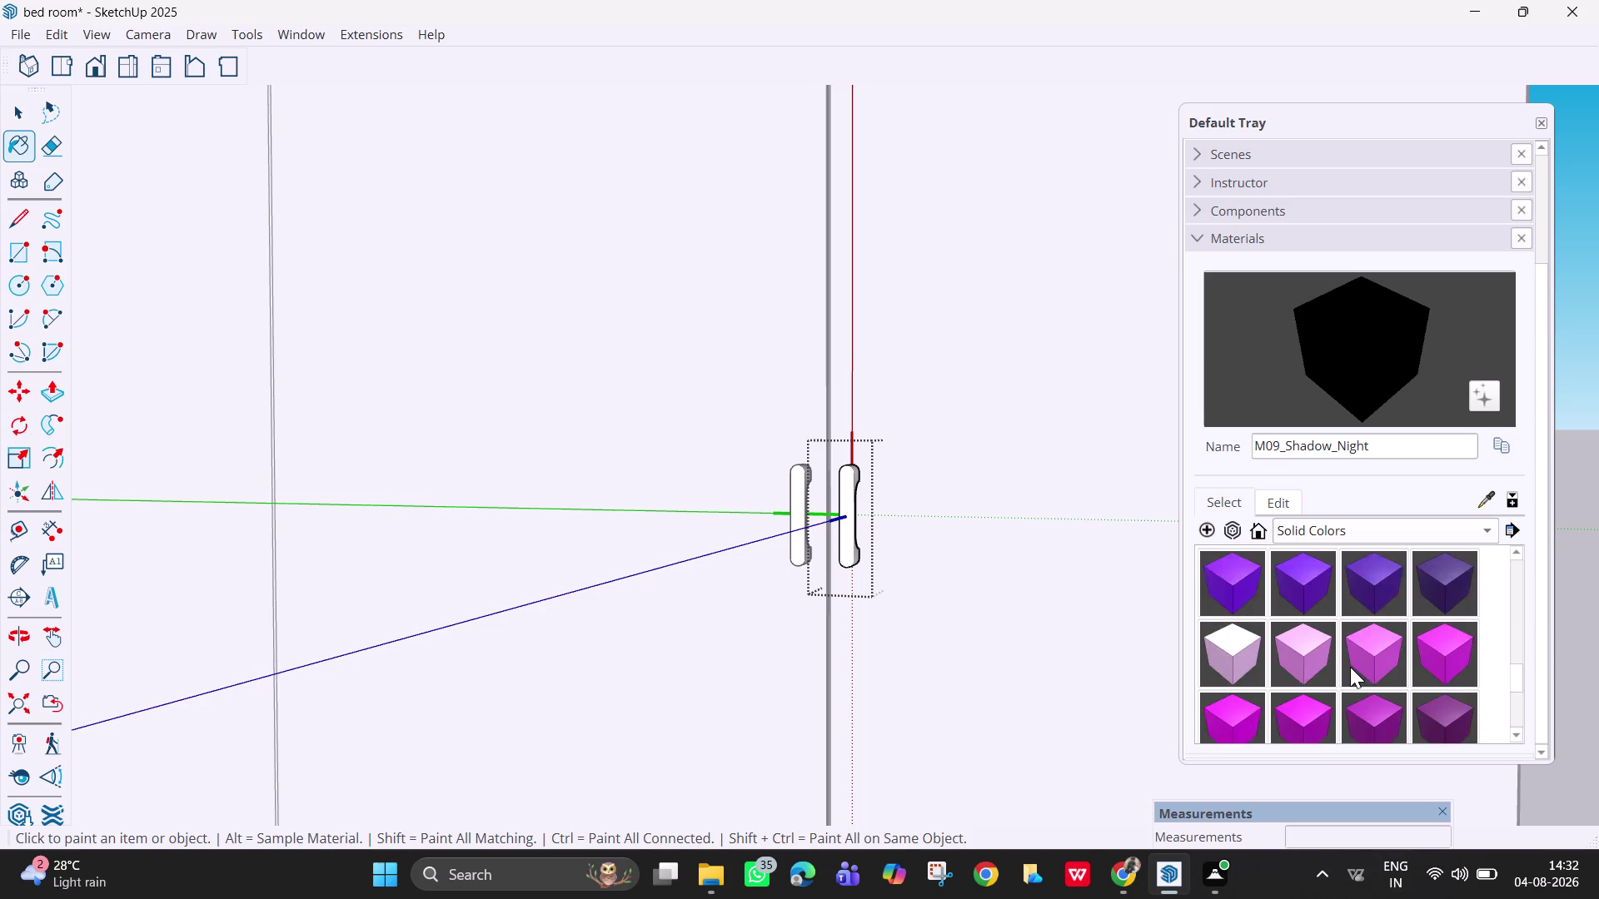
scroll(down, 3)
click(1317, 642)
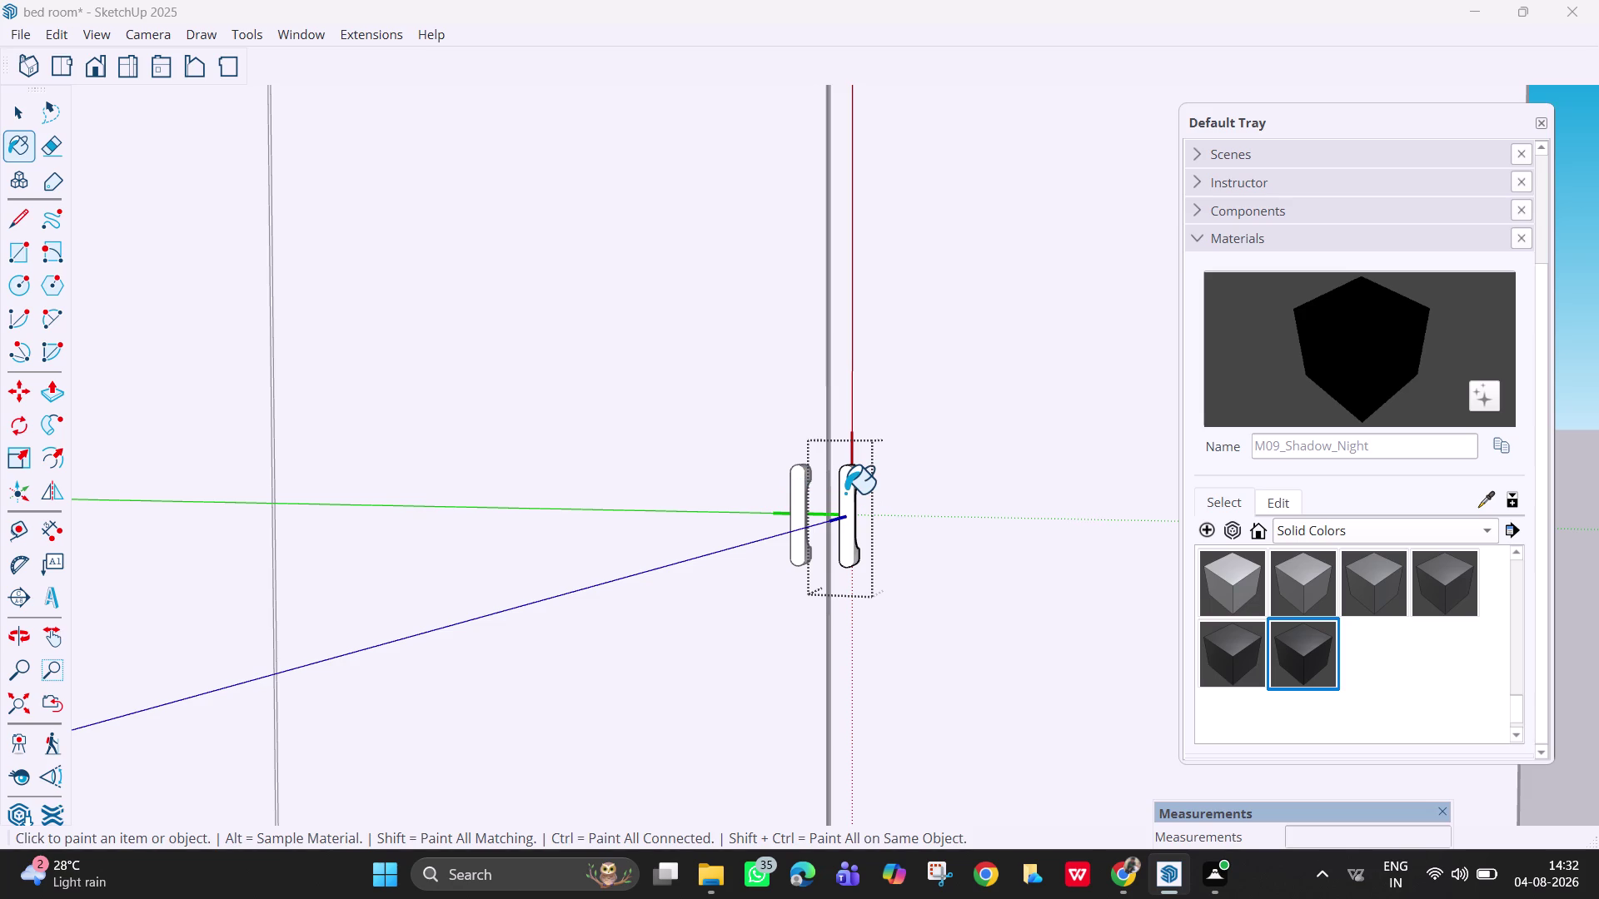
click(845, 493)
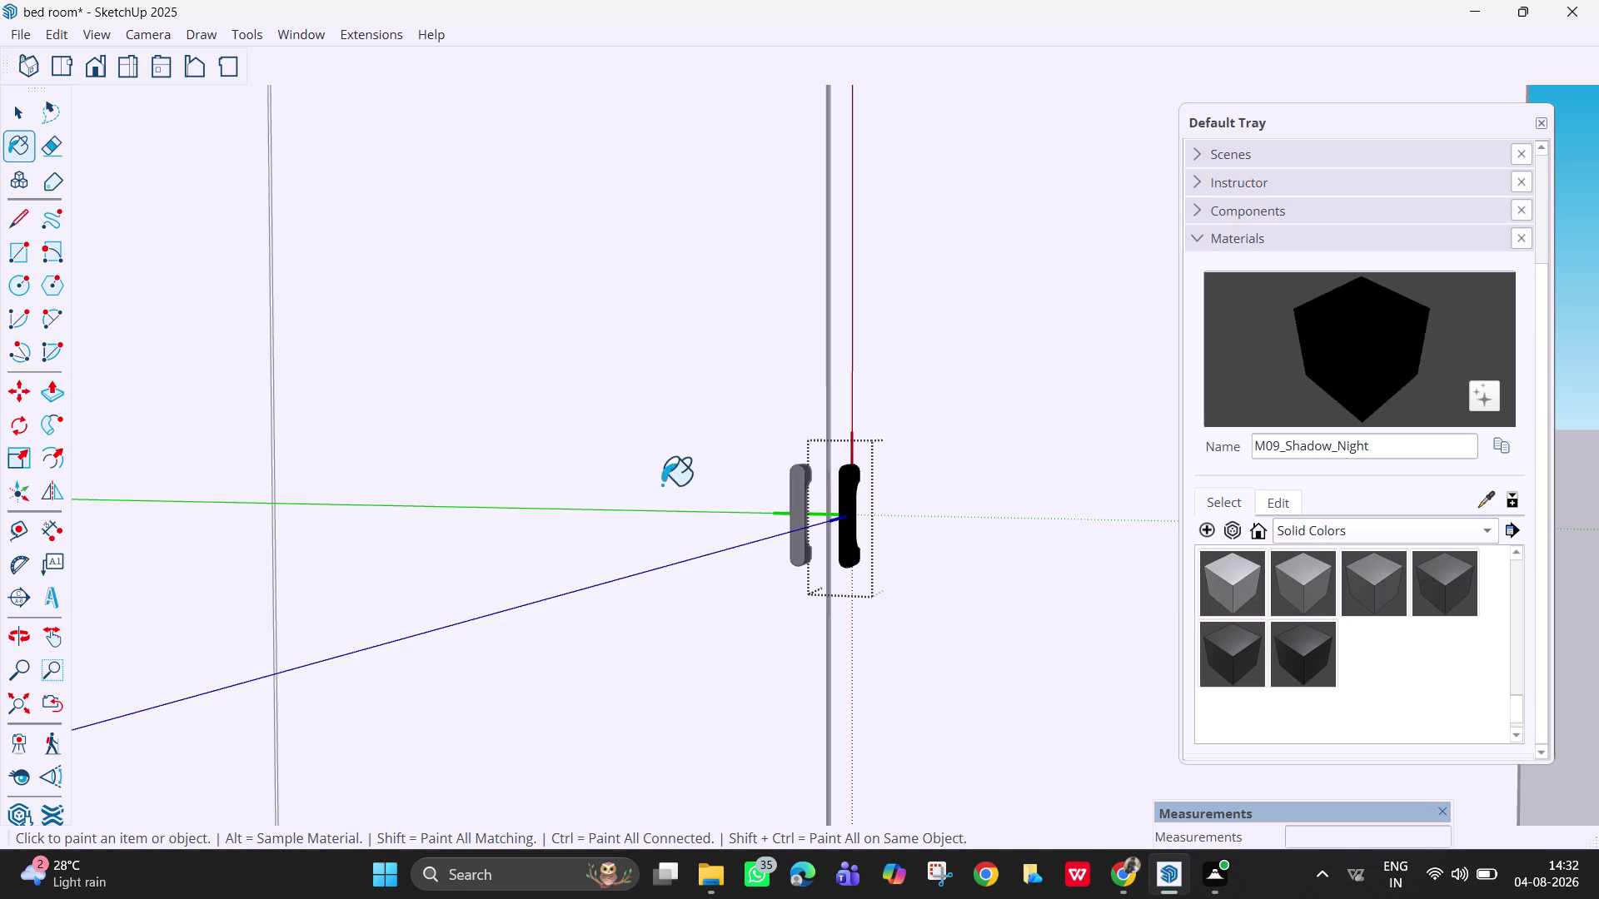
Exit the handle's editing context and clear the selection.
scroll(down, 3)
scroll(down, 3)
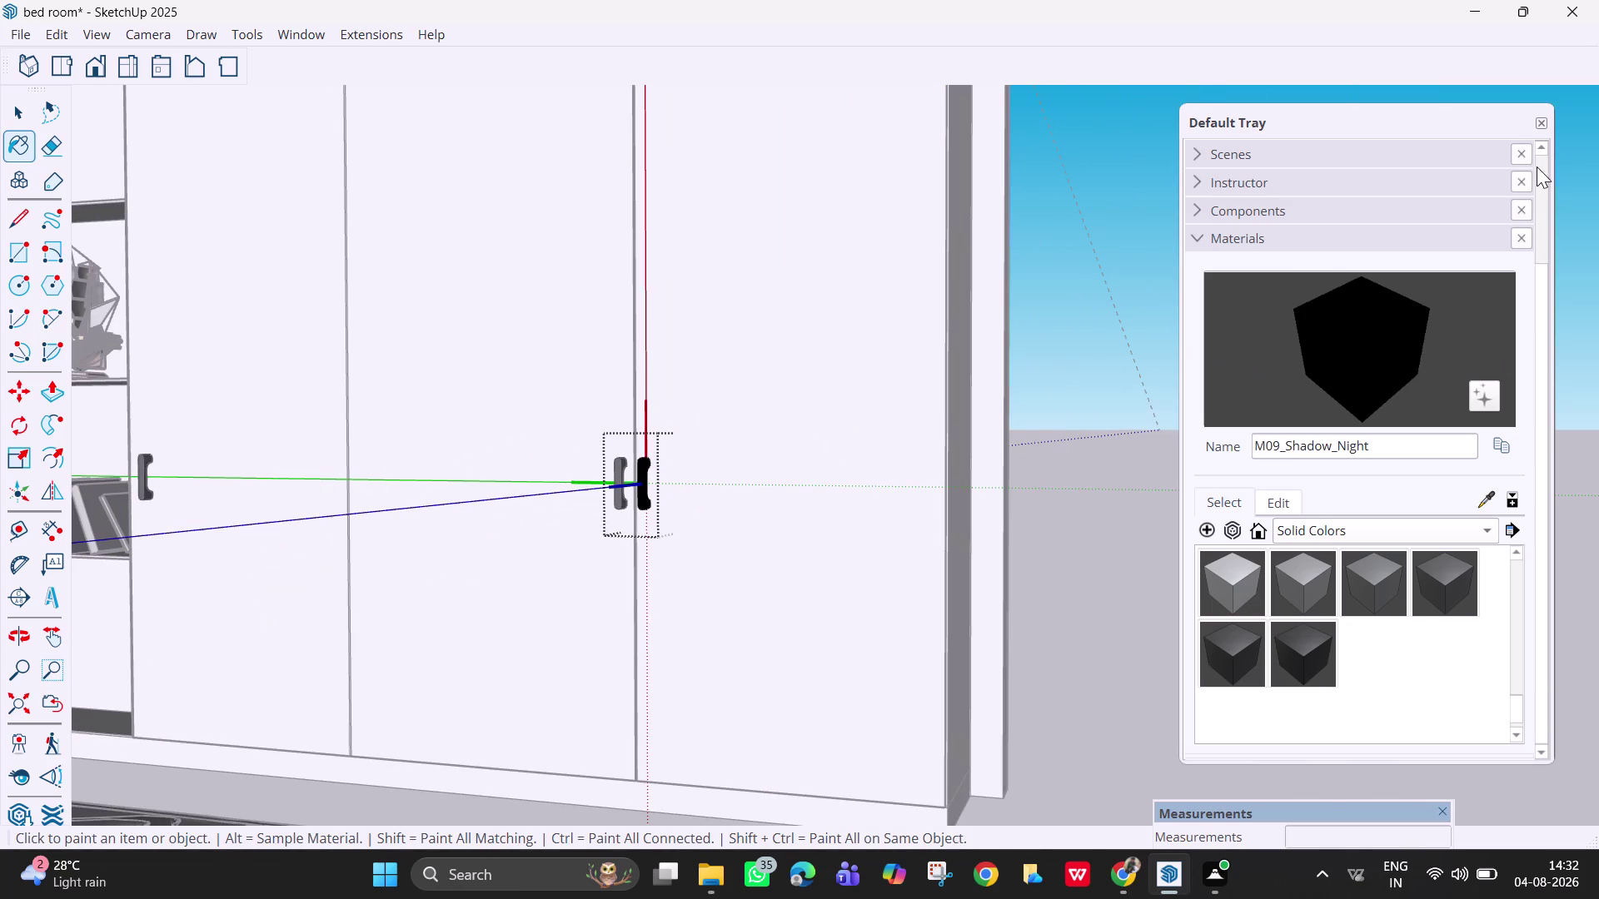
key(Escape)
key(space)
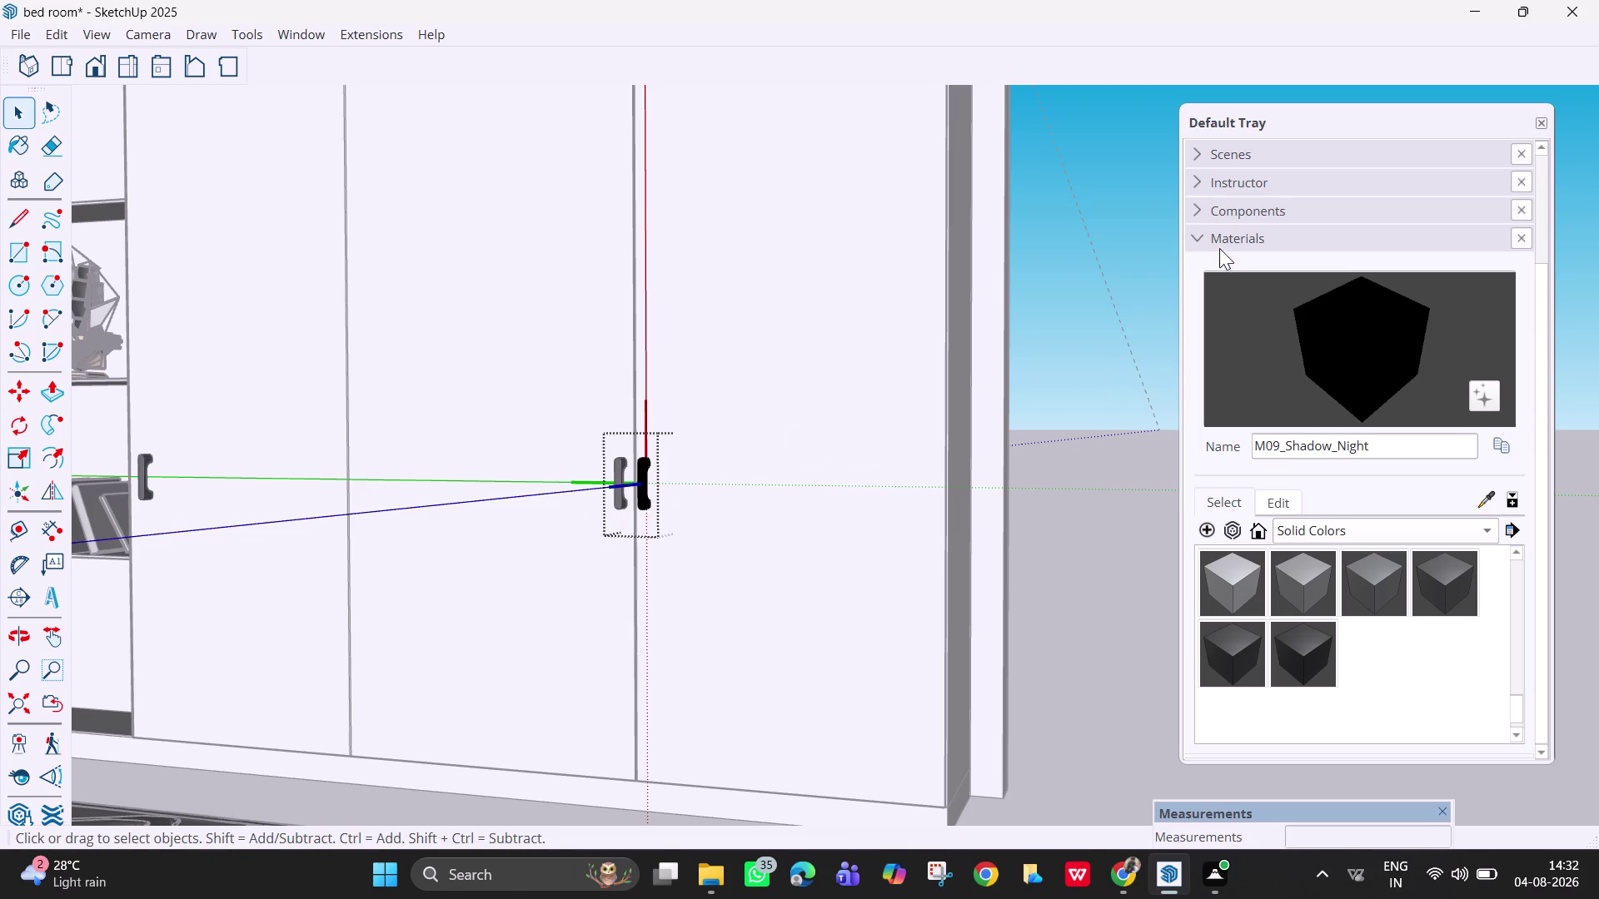
key(space)
click(1086, 499)
scroll(down, 3)
scroll(up, 3)
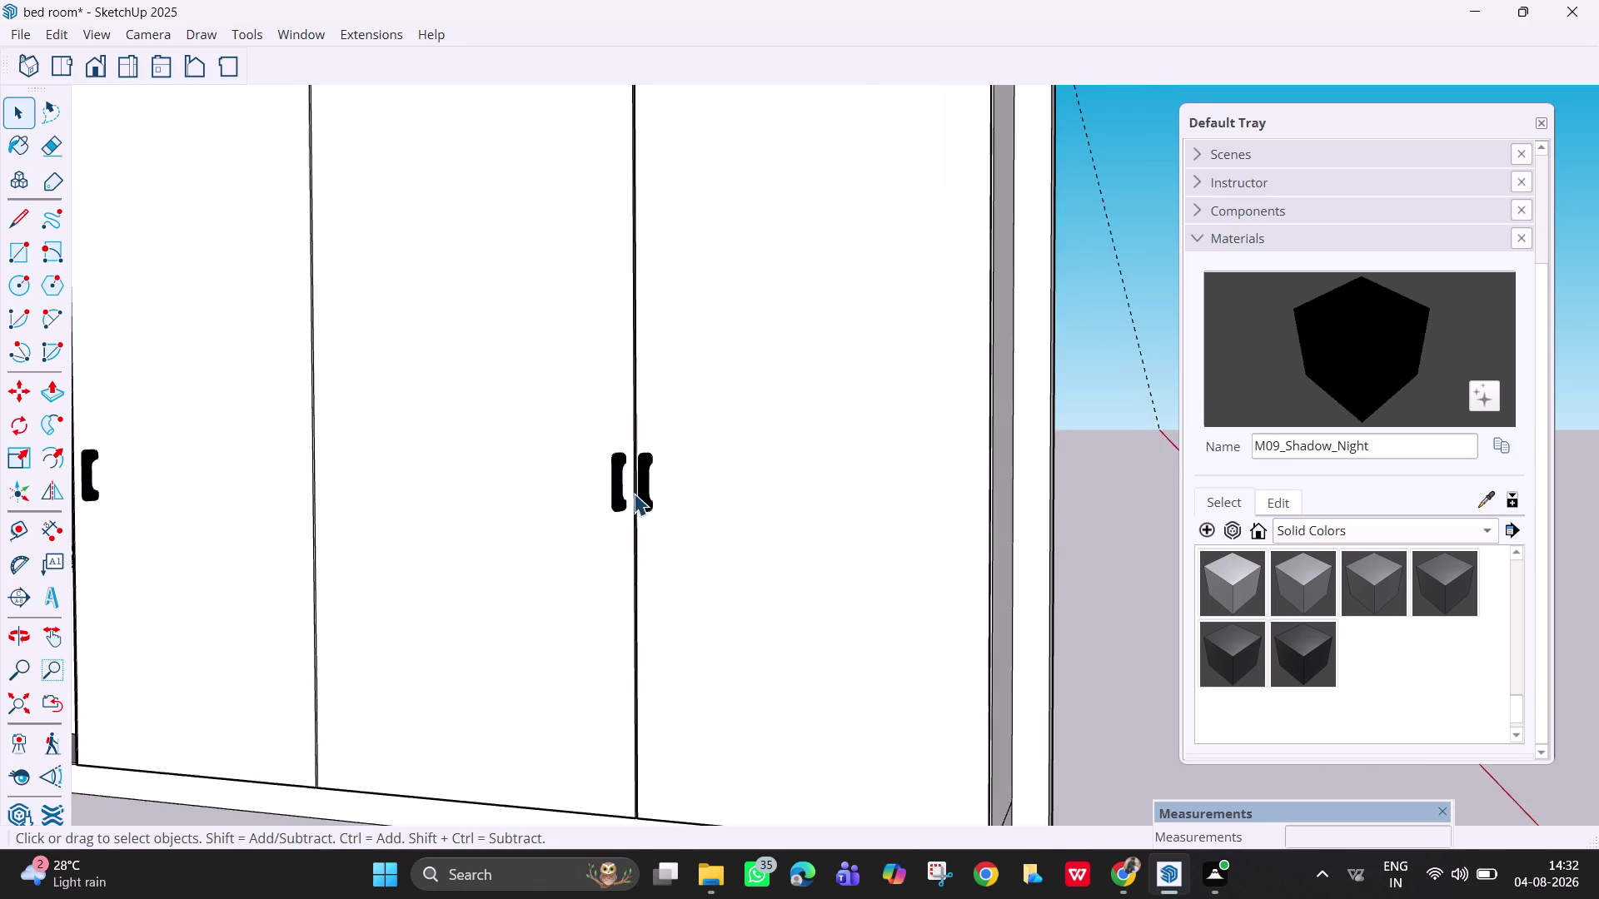
scroll(up, 3)
Orbit and pan from the wardrobe doors out to the bed and headboard wall.
middle_drag(640, 495, 798, 502)
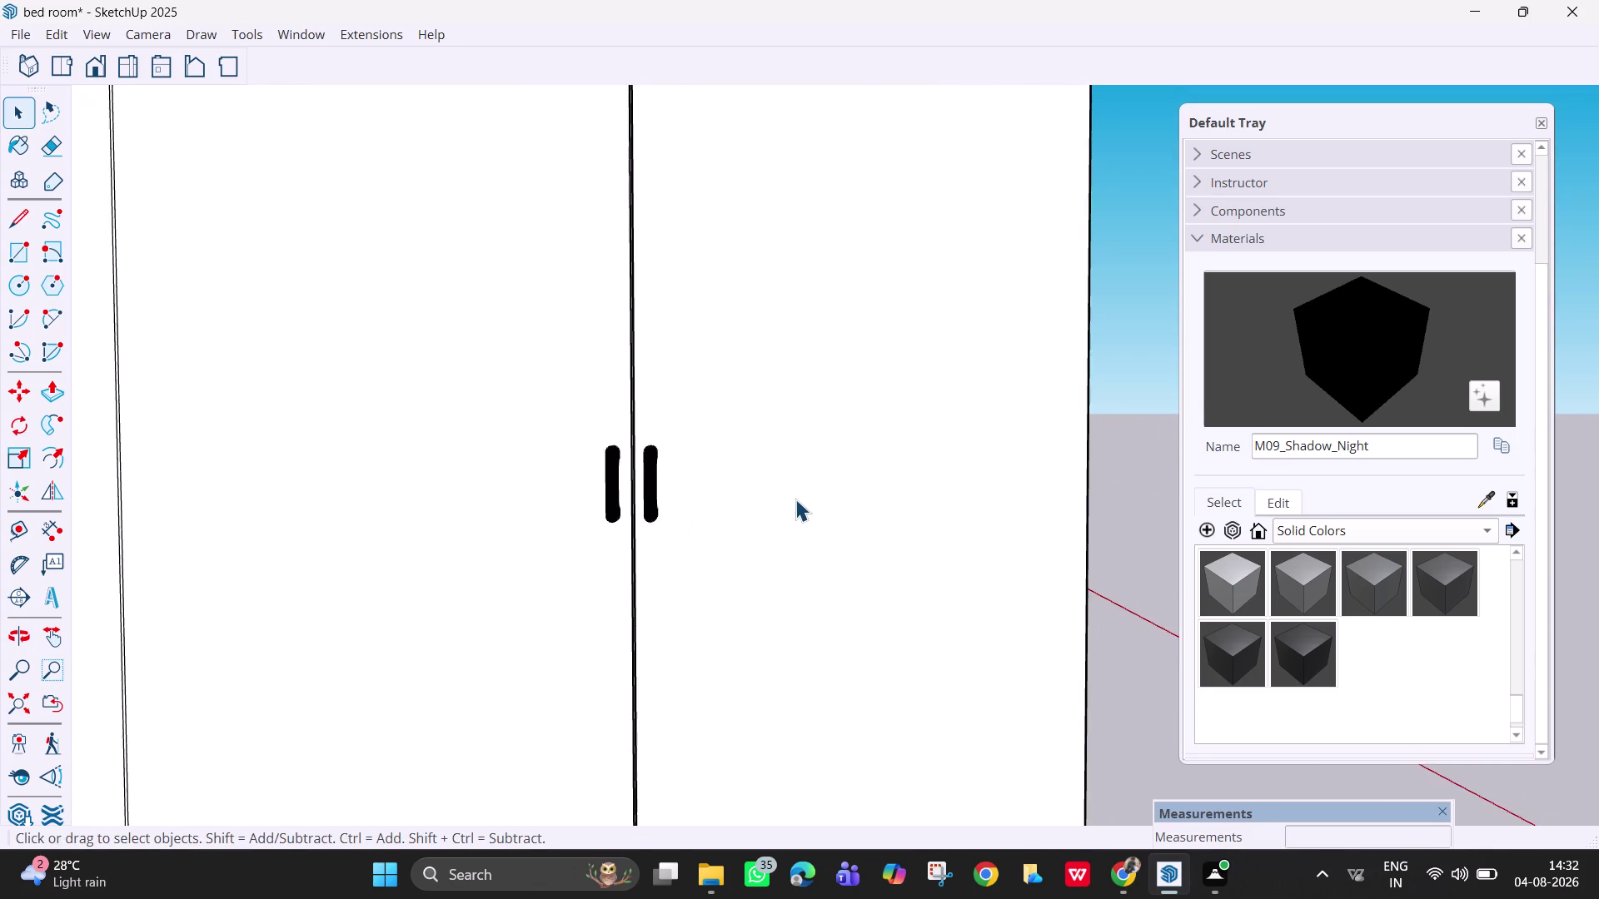
scroll(down, 3)
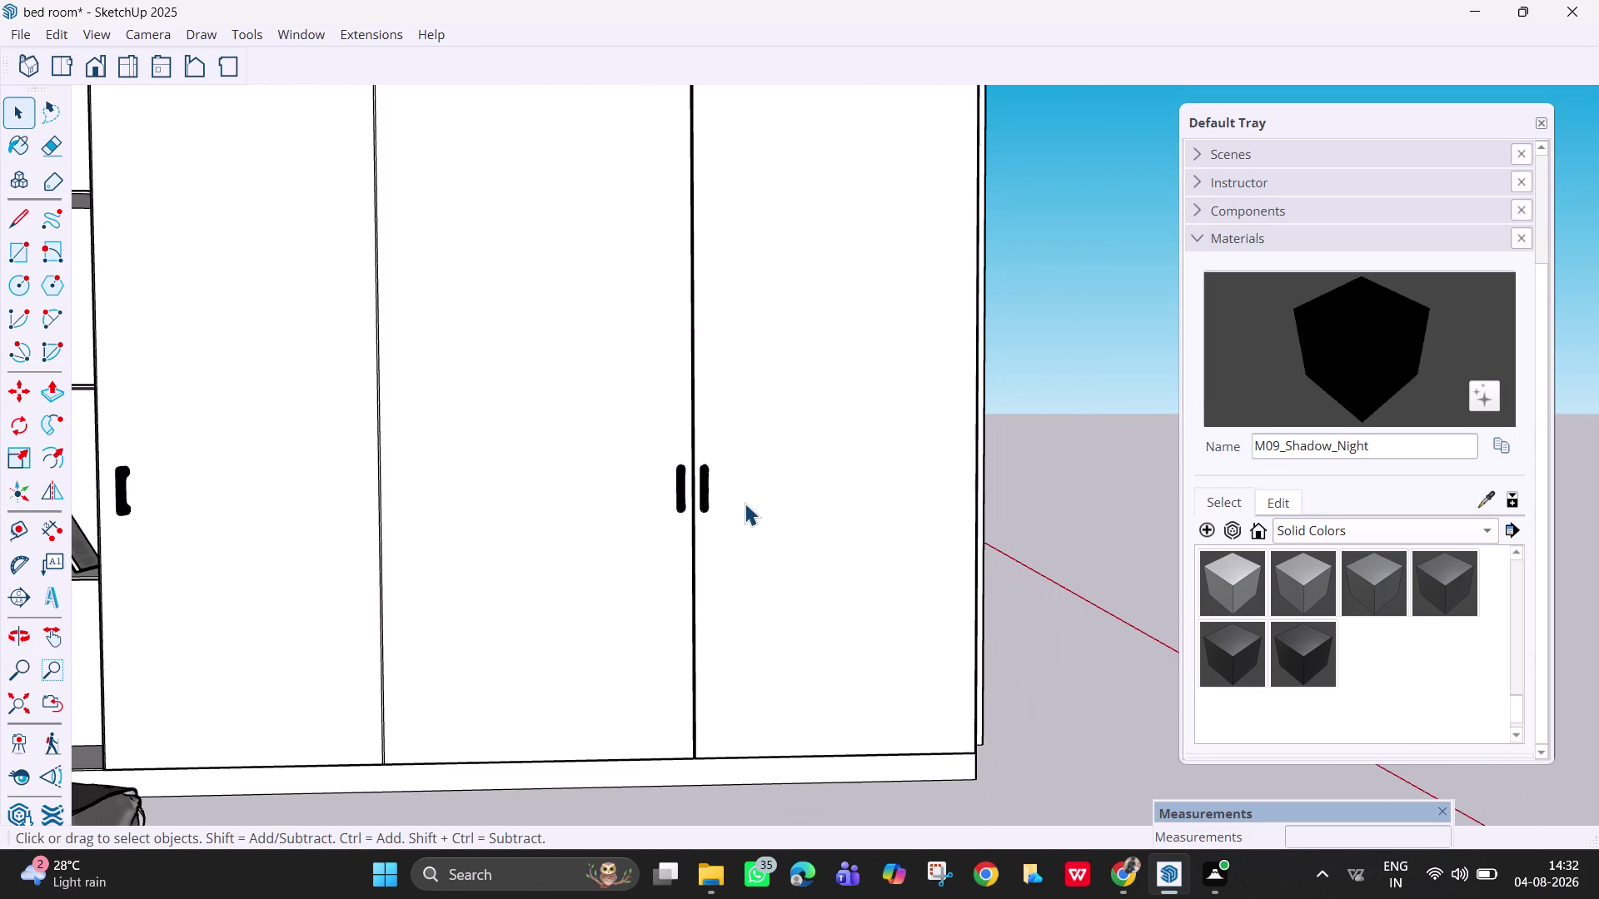
scroll(down, 3)
scroll(down, 3)
middle_drag(701, 512, 499, 530)
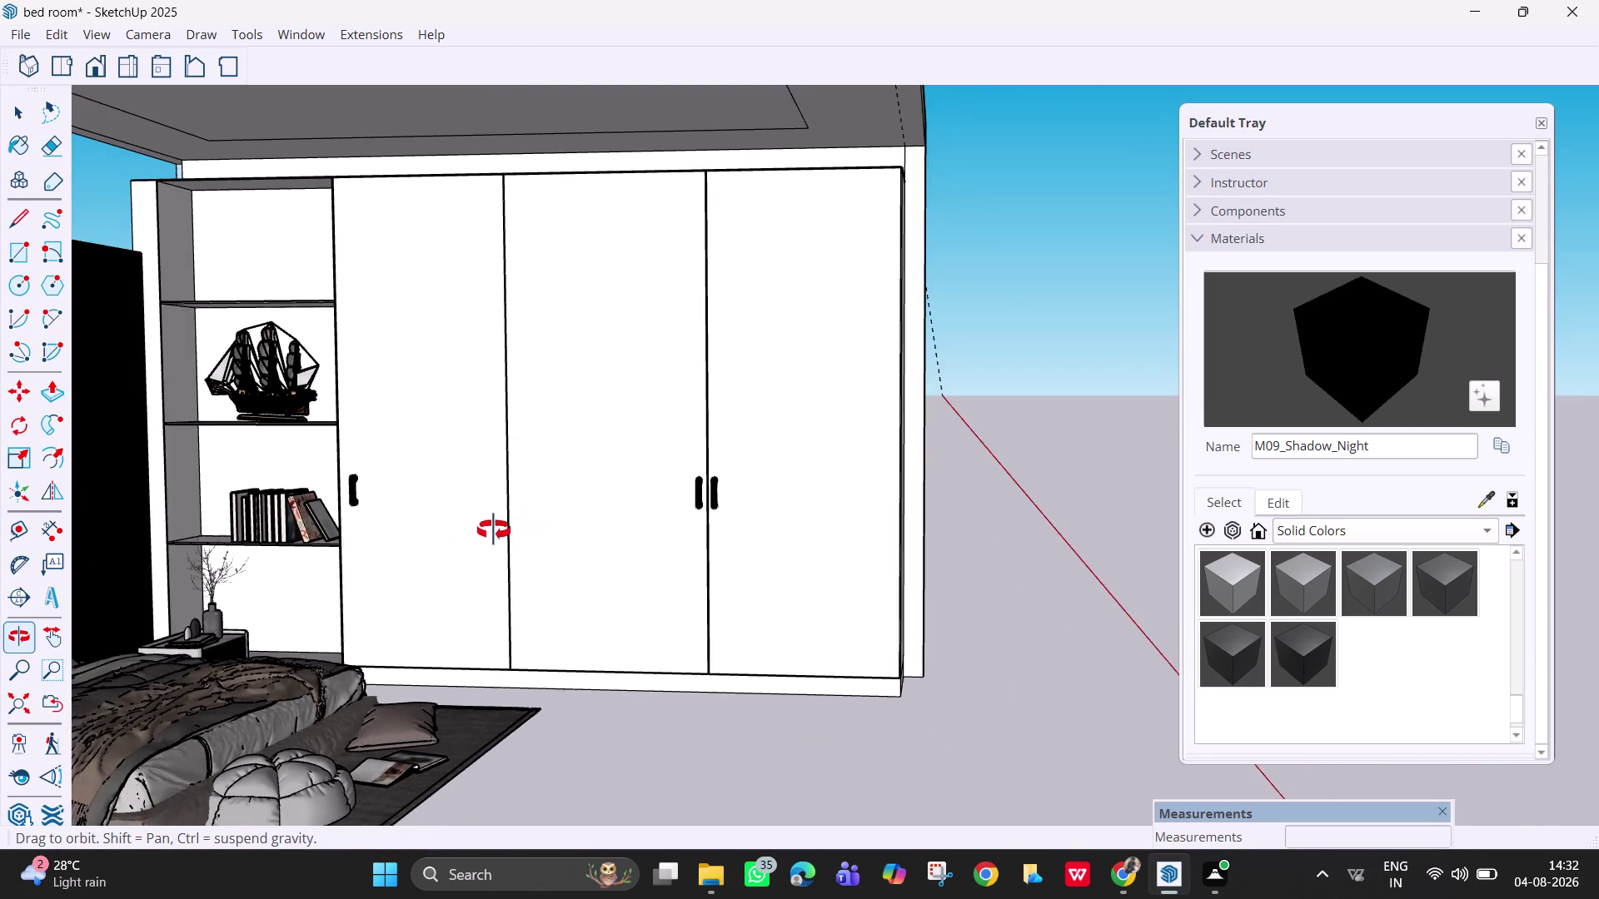
middle_drag(499, 530, 413, 534)
scroll(up, 3)
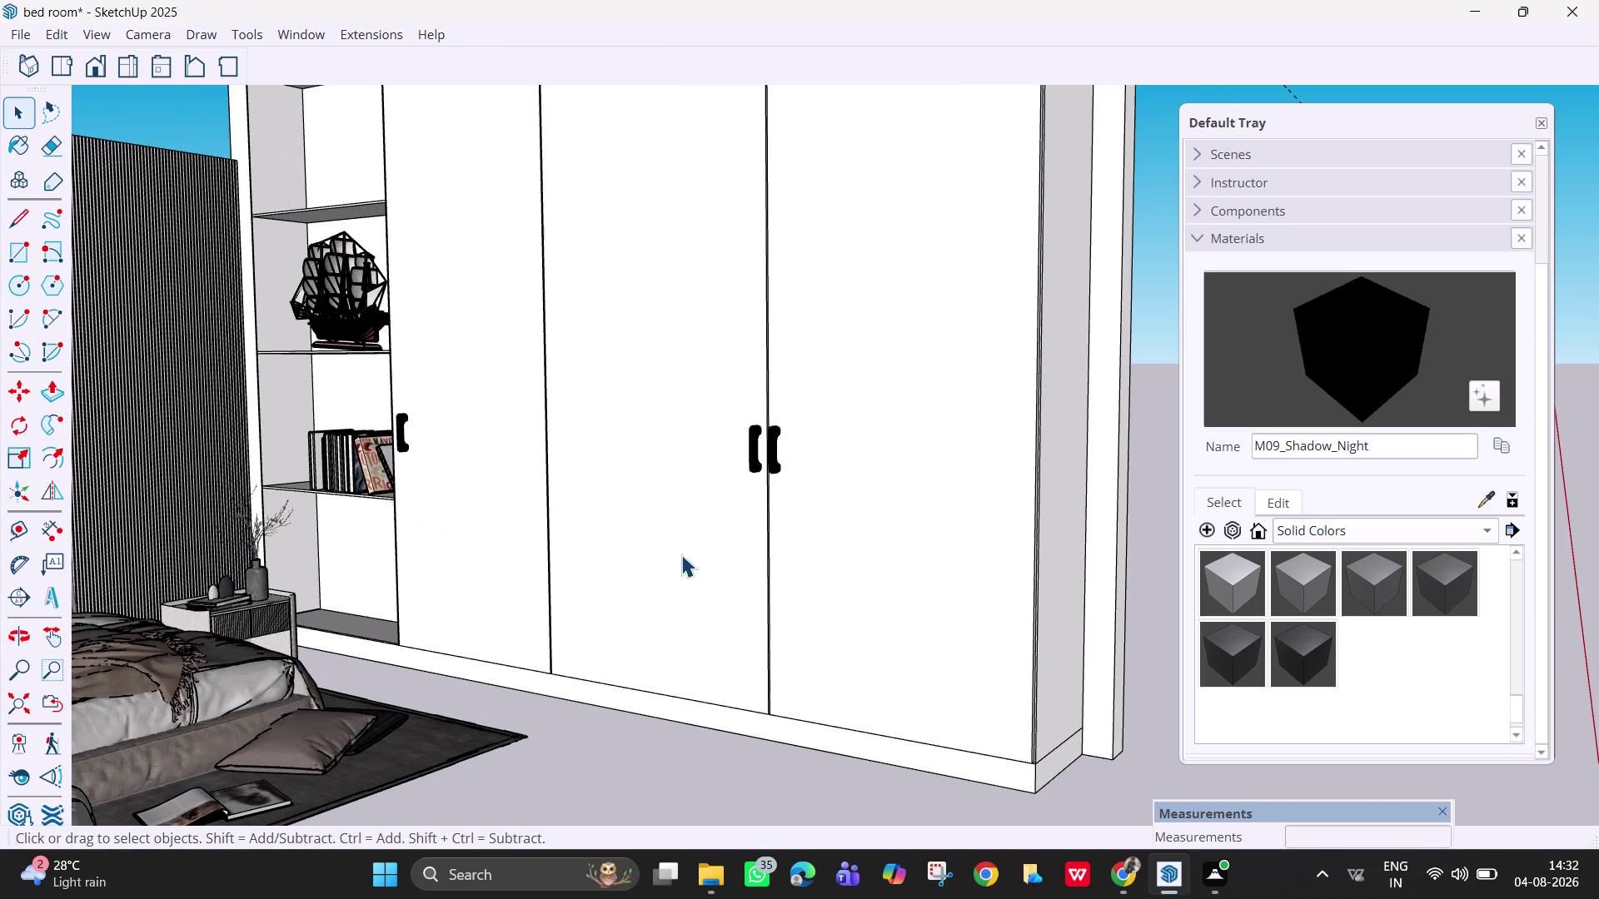
key(Escape)
key(Escape)
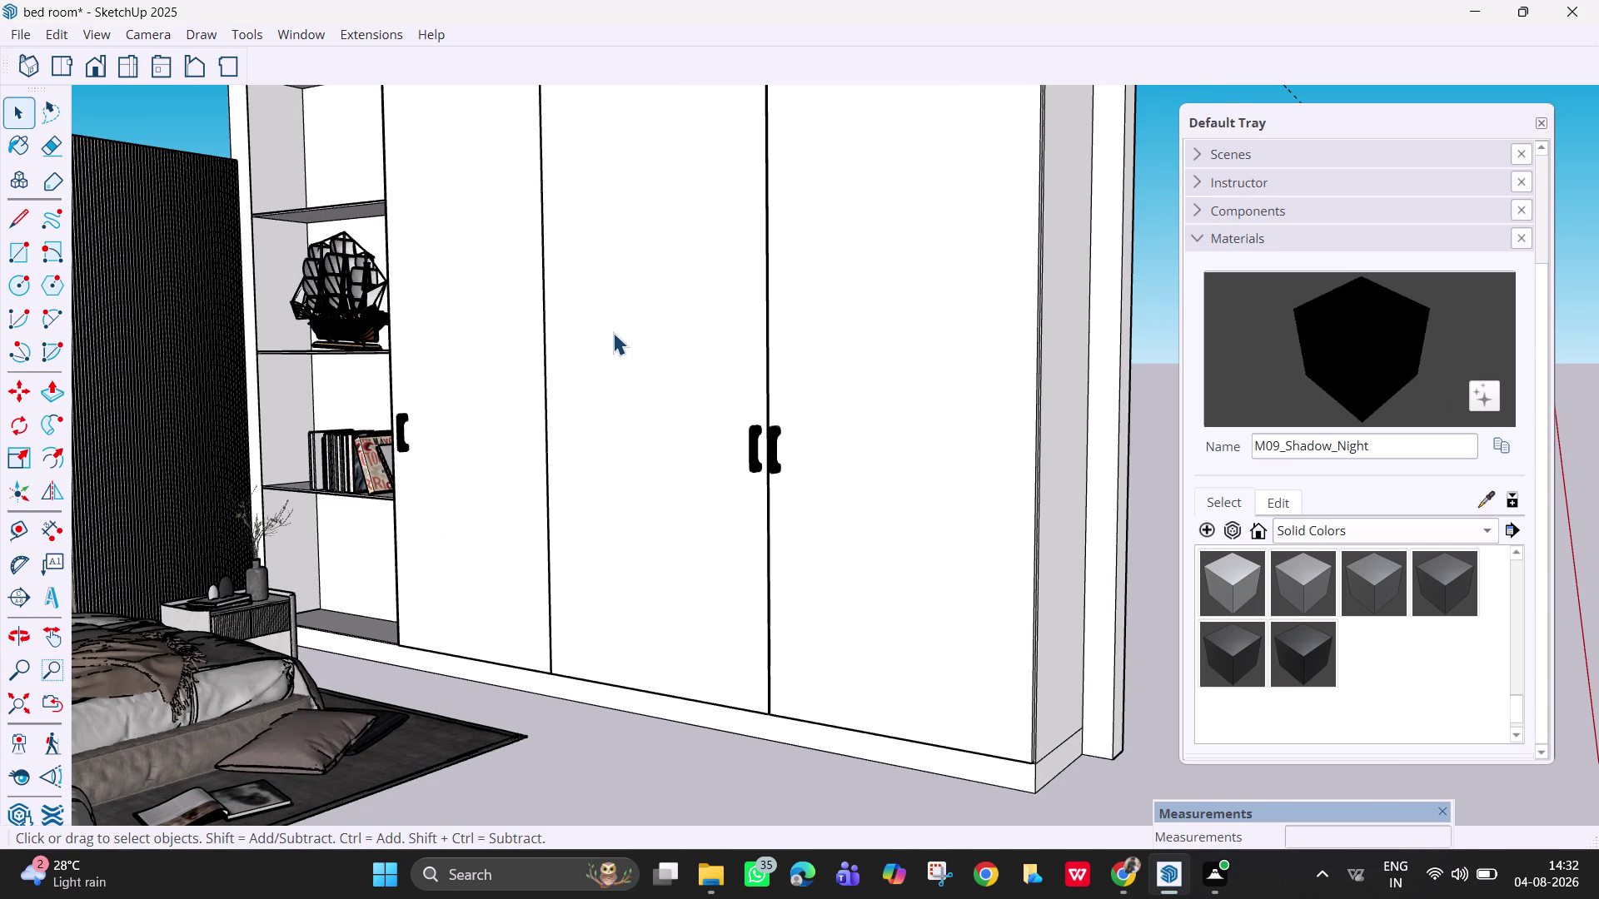
scroll(down, 3)
scroll(down, 3)
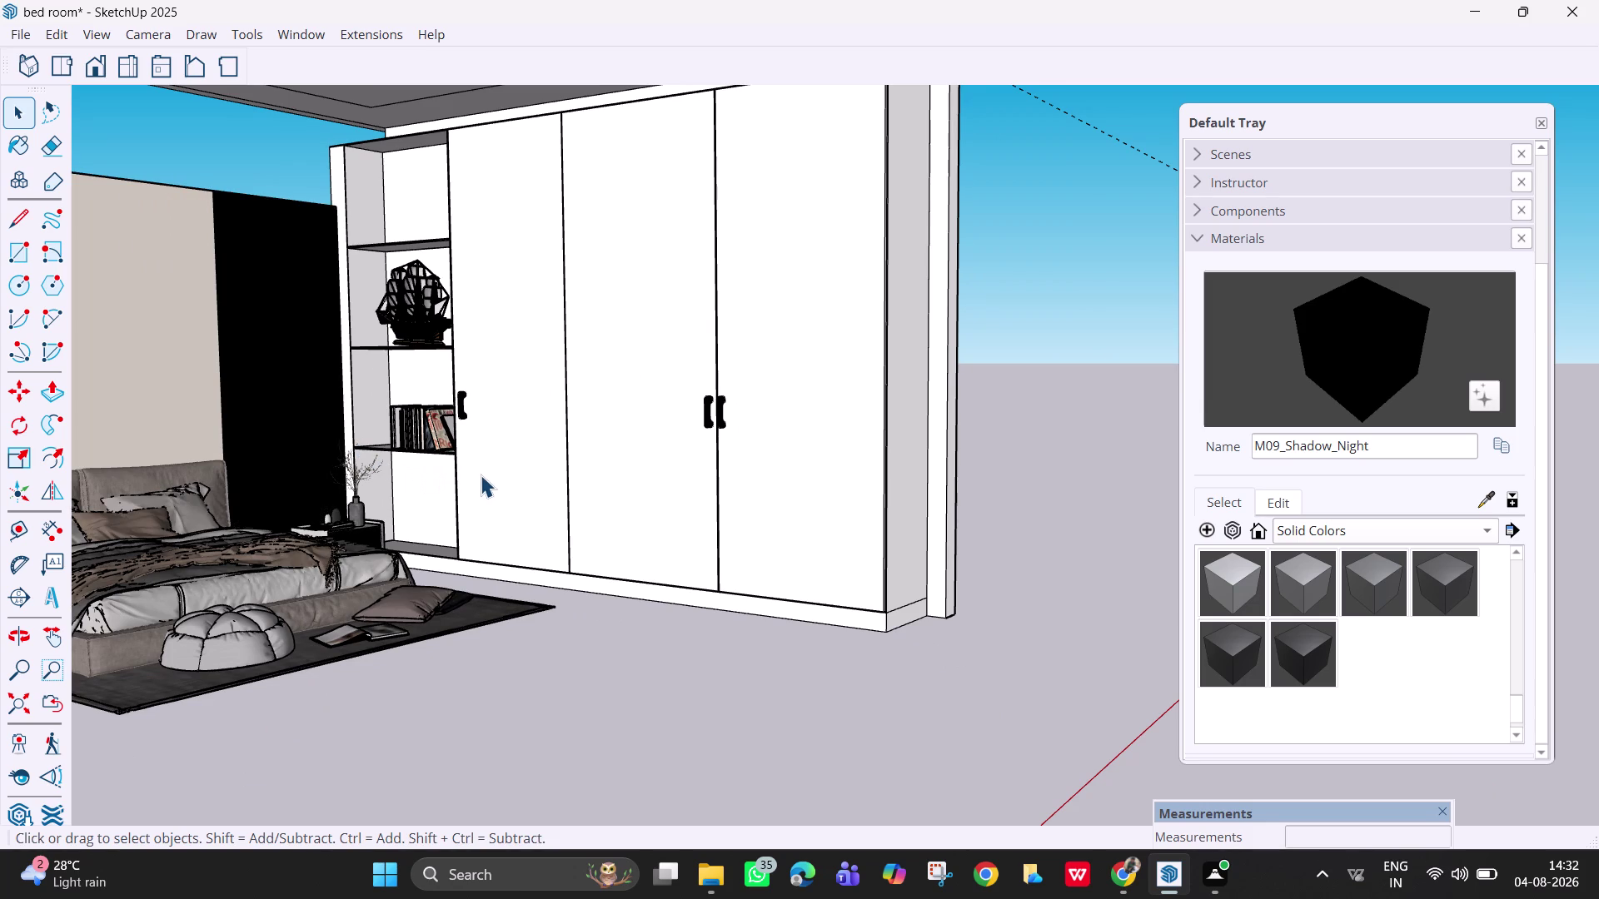
middle_drag(477, 475, 120, 526)
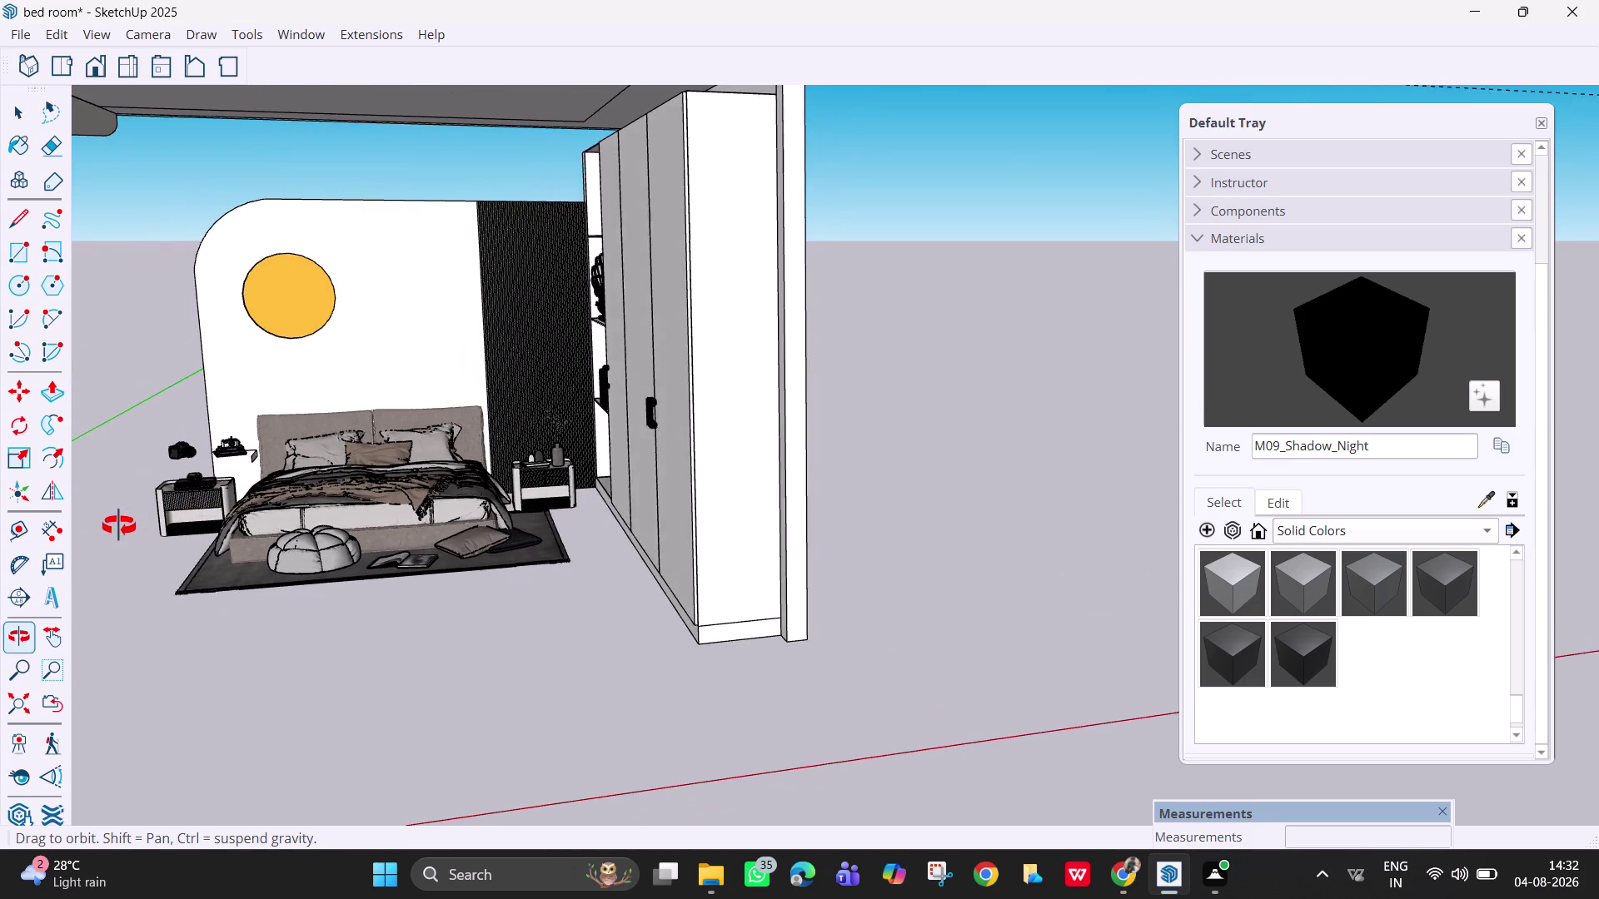
middle_drag(120, 526, 103, 529)
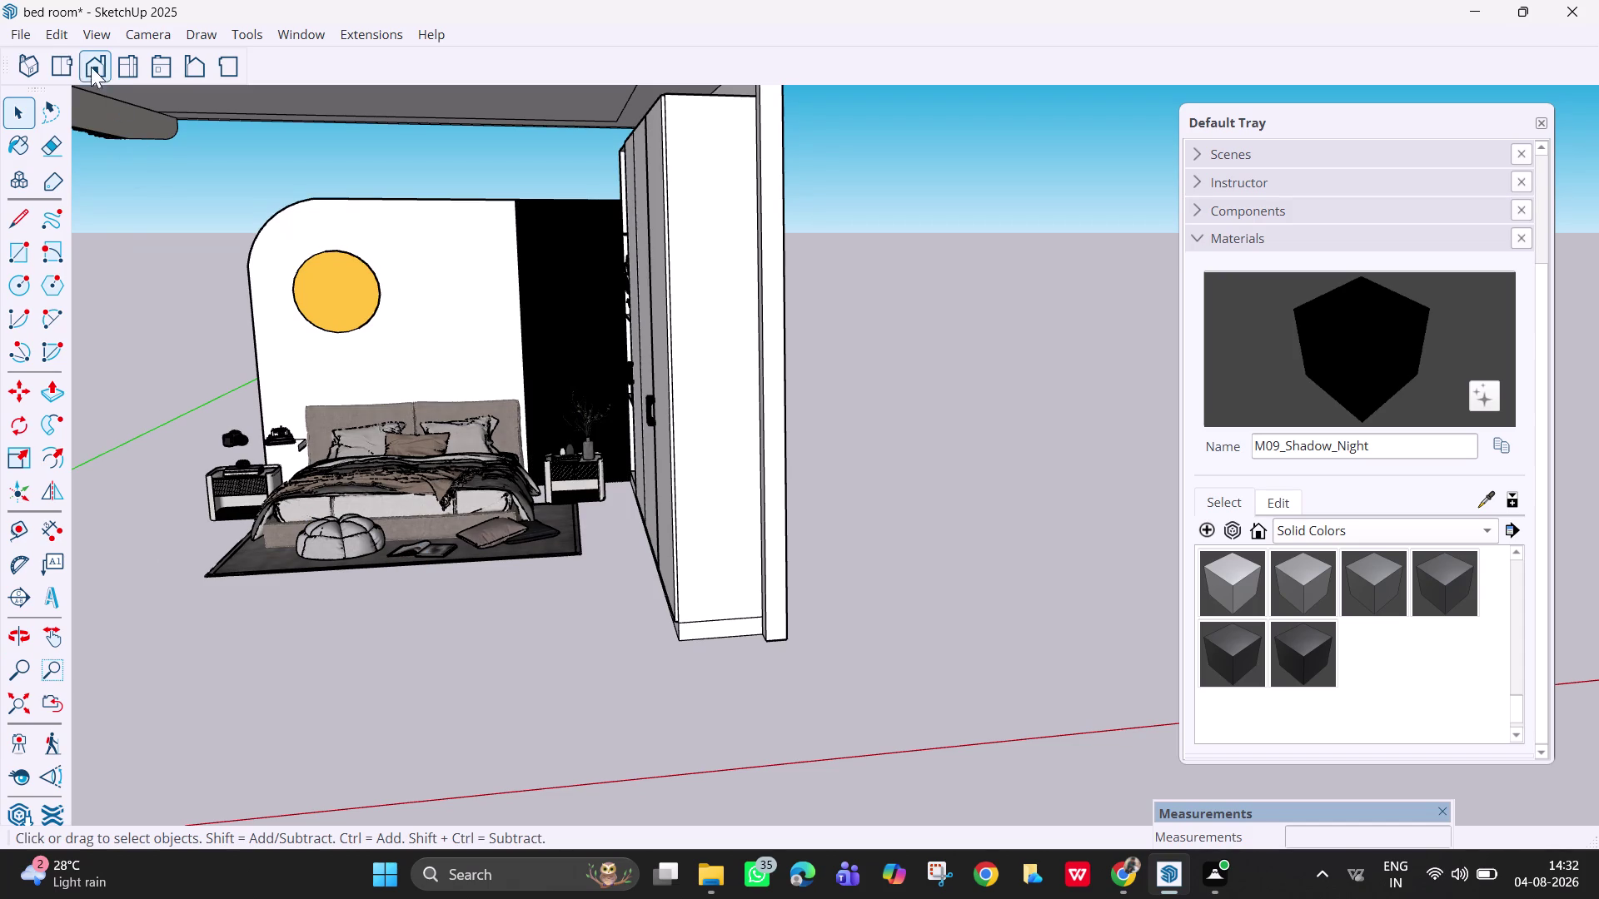
click(62, 35)
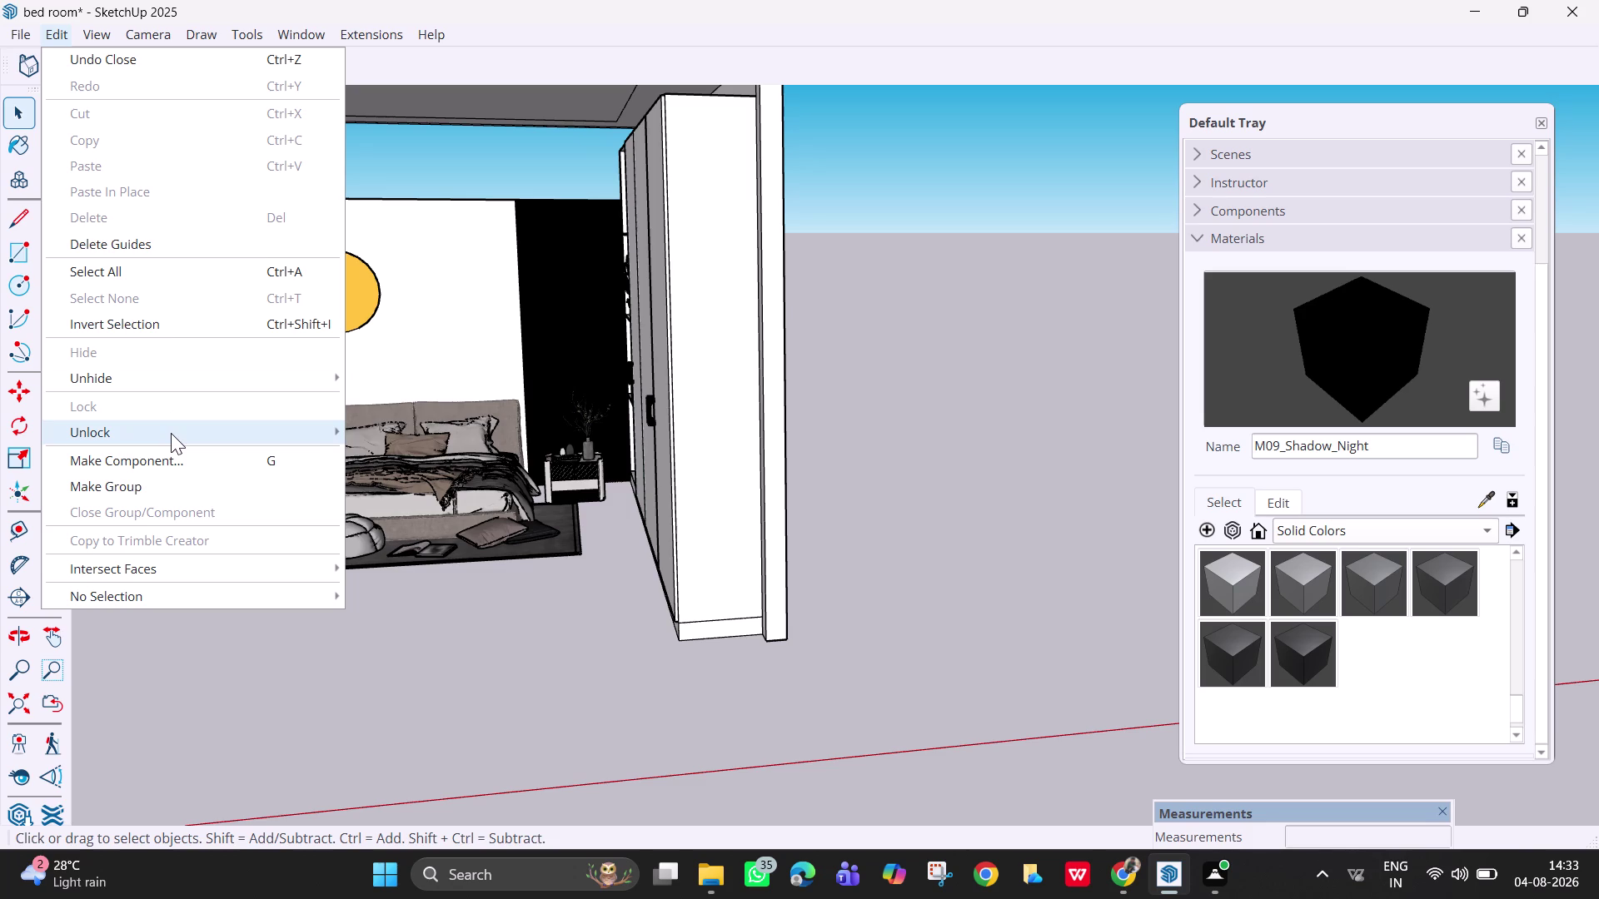
Unhide all hidden objects in the model.
click(206, 380)
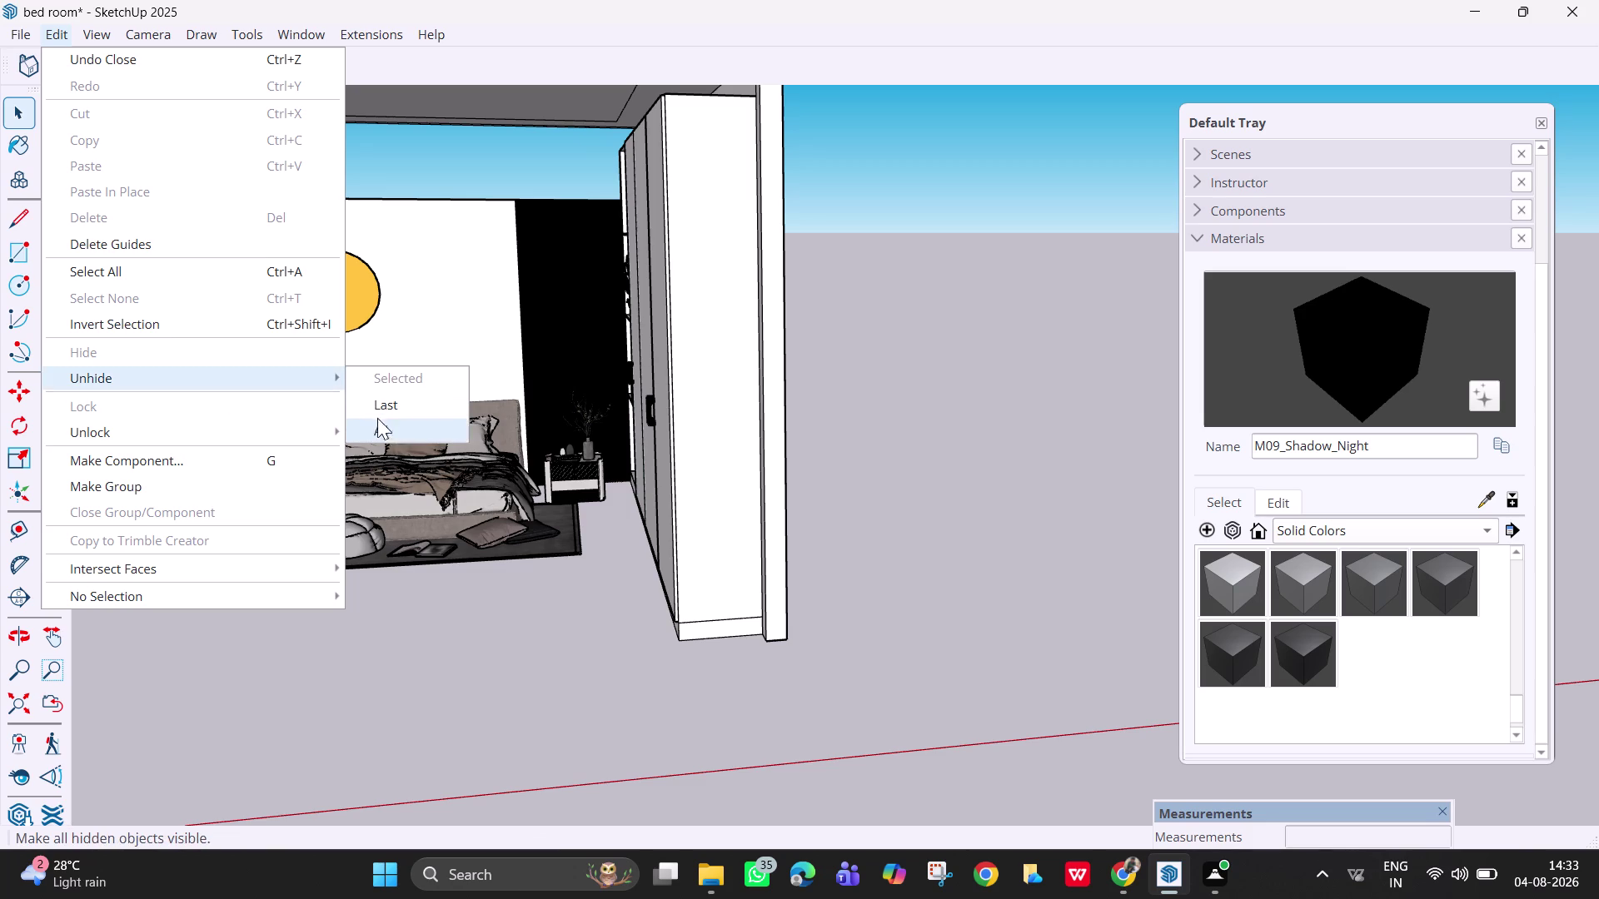
click(398, 432)
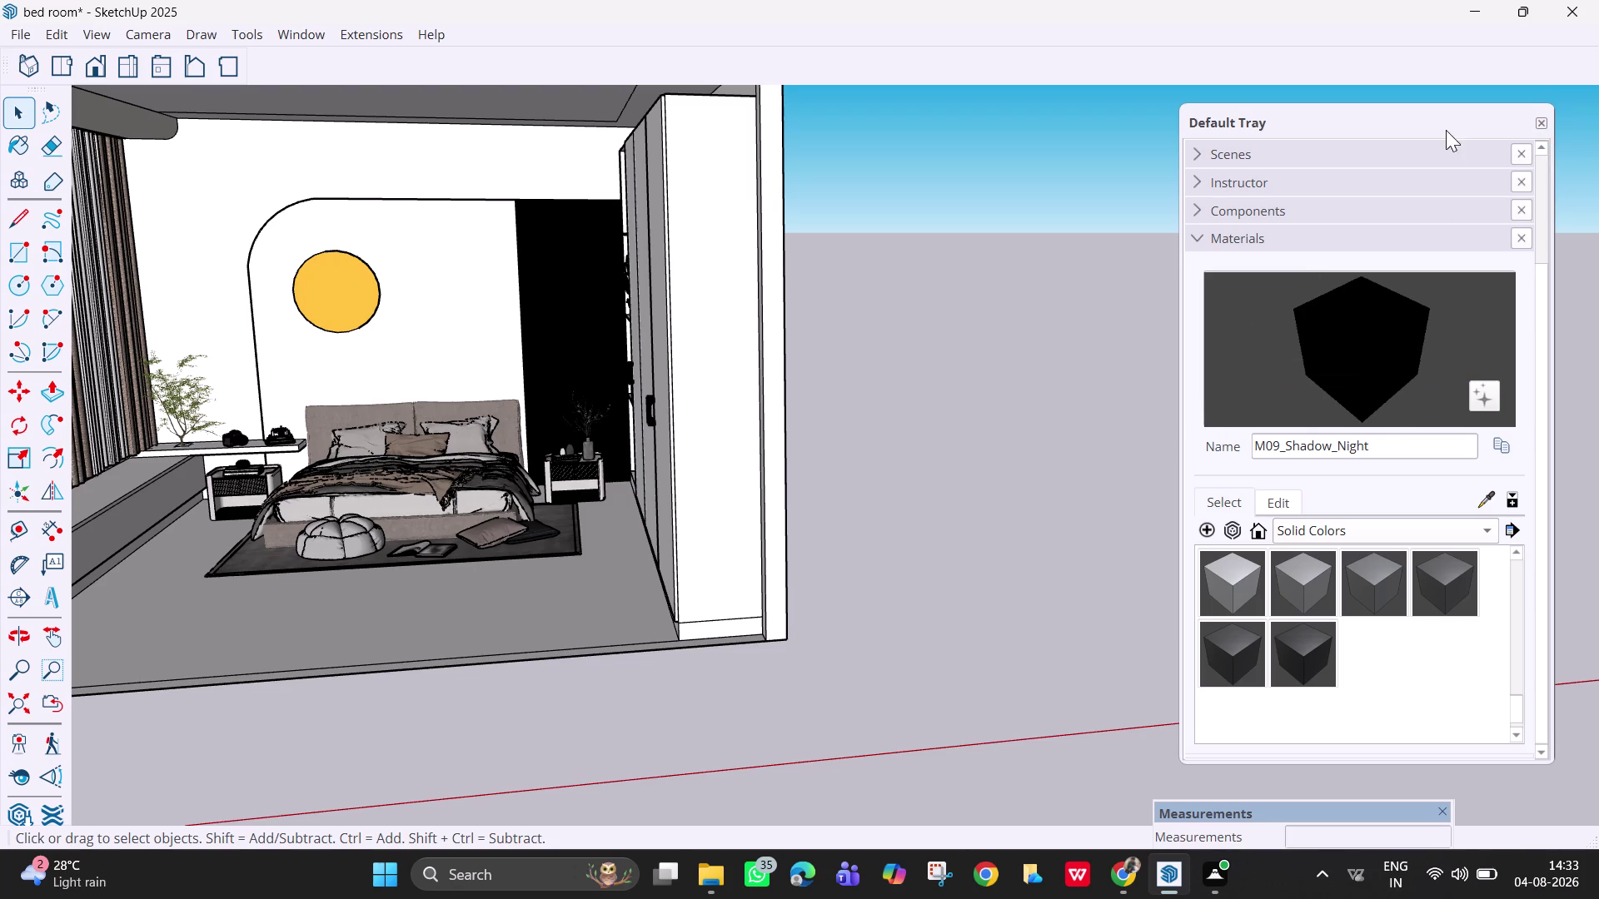
drag(1446, 110, 1492, 85)
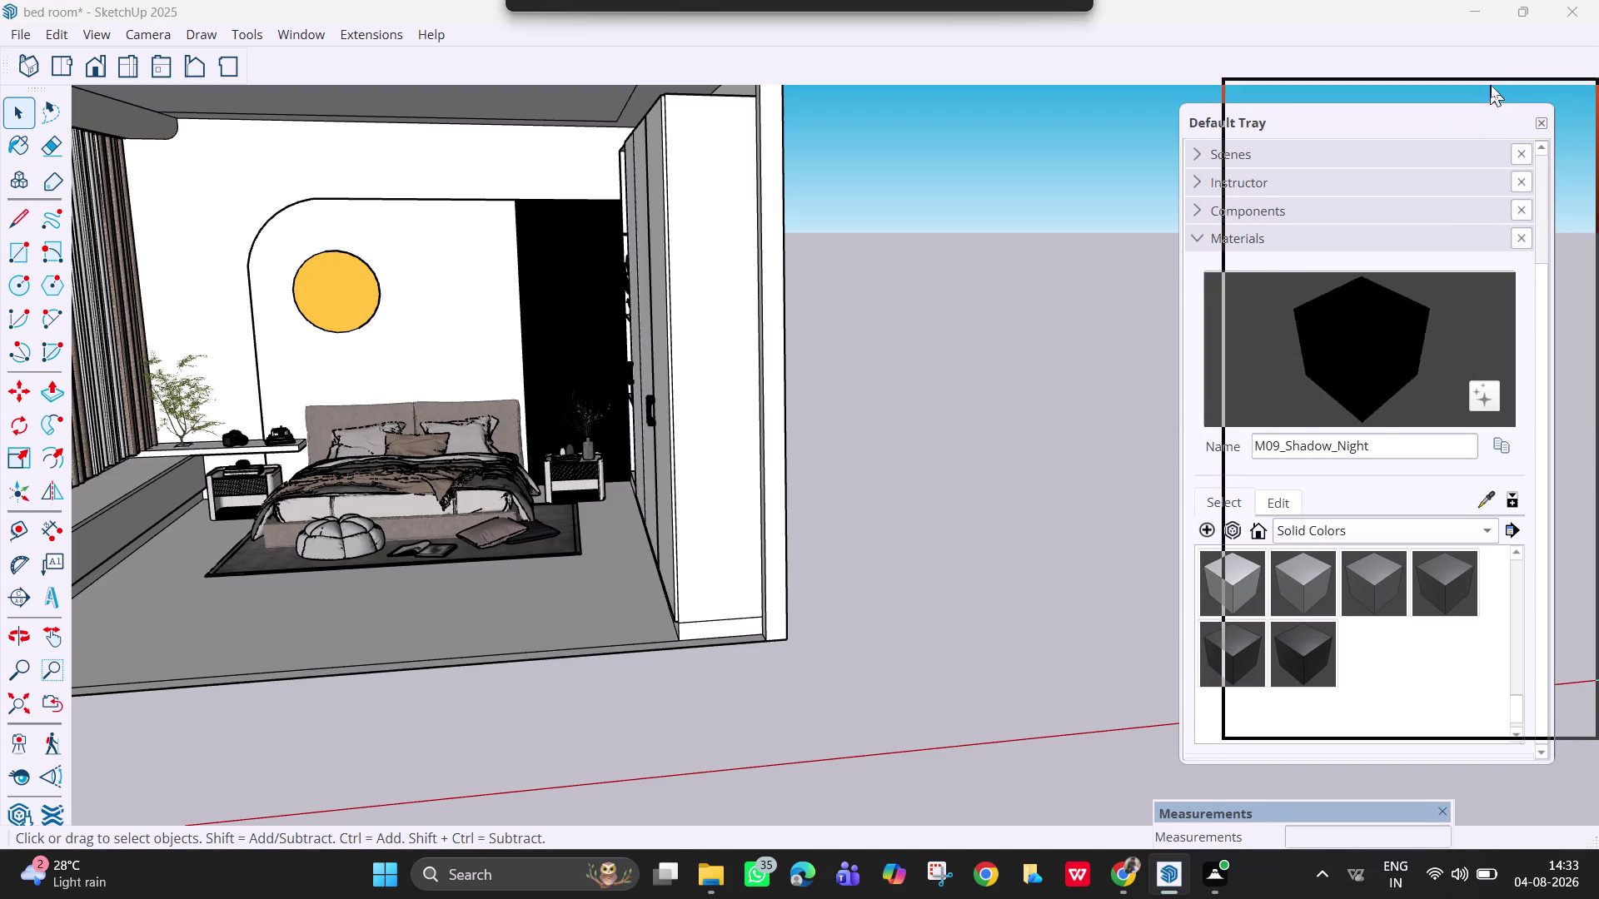
drag(1492, 85, 1490, 94)
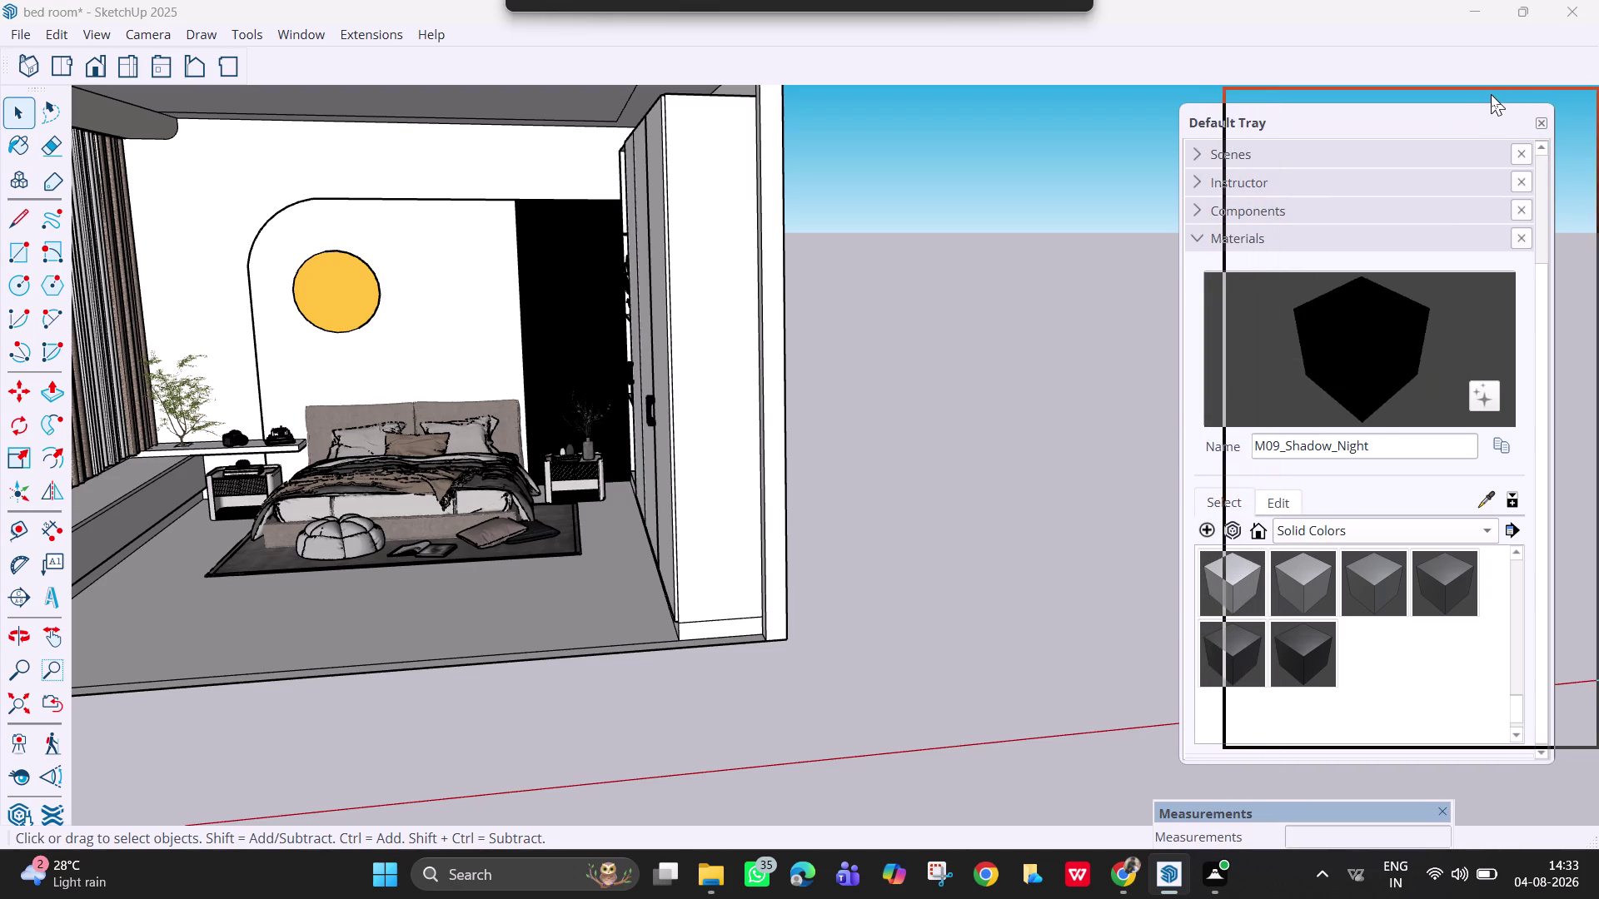
drag(1490, 94, 1491, 92)
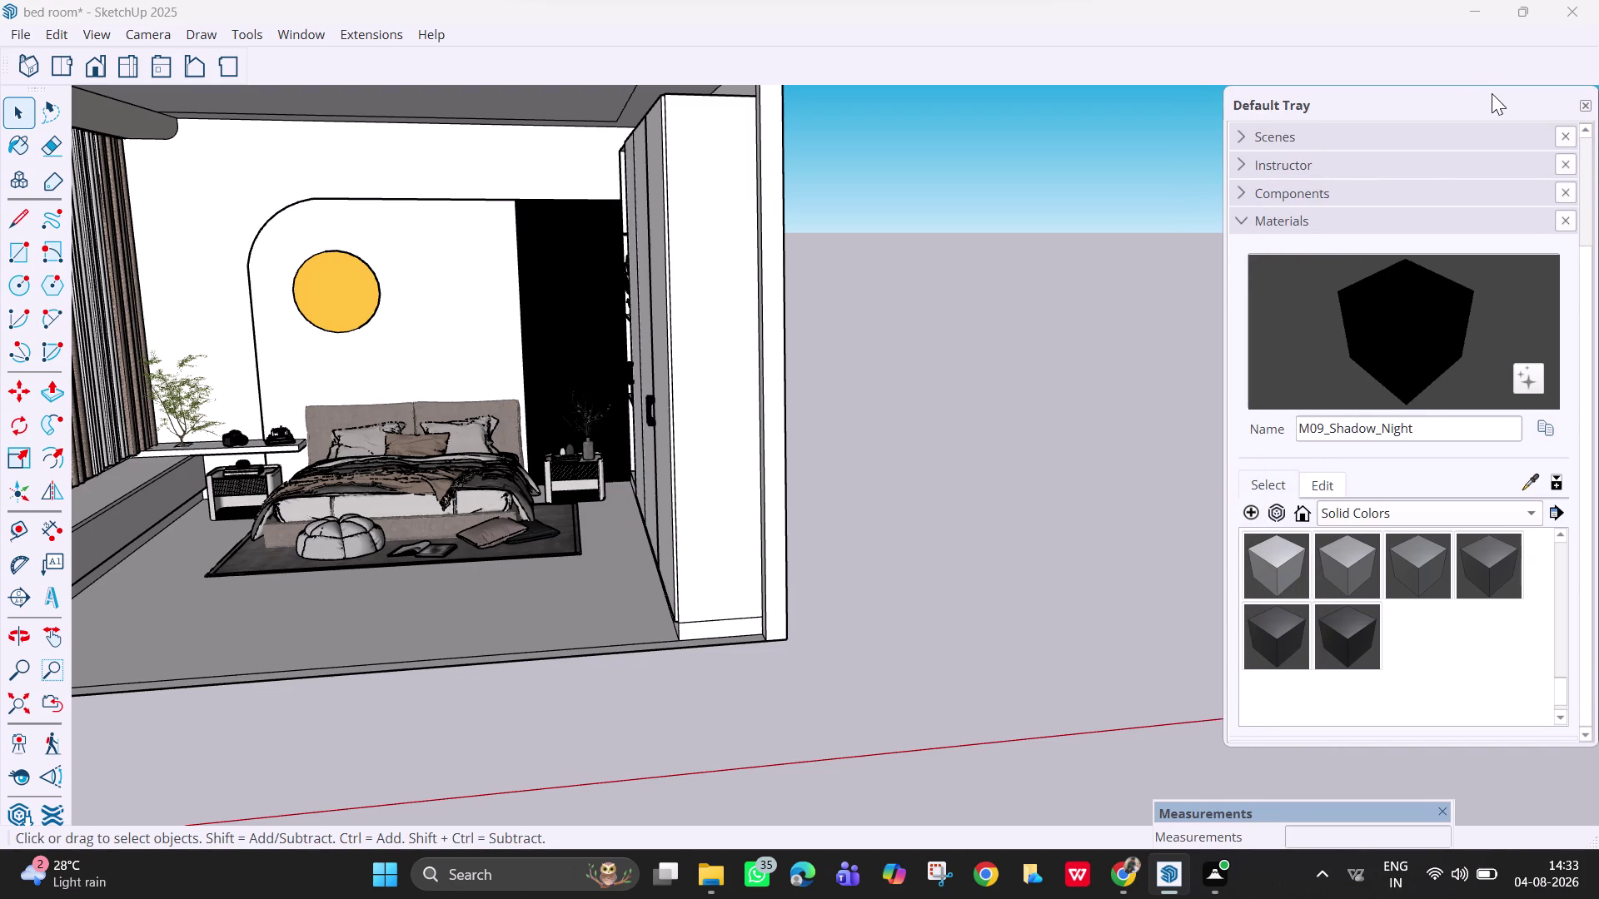
drag(1224, 448, 1267, 456)
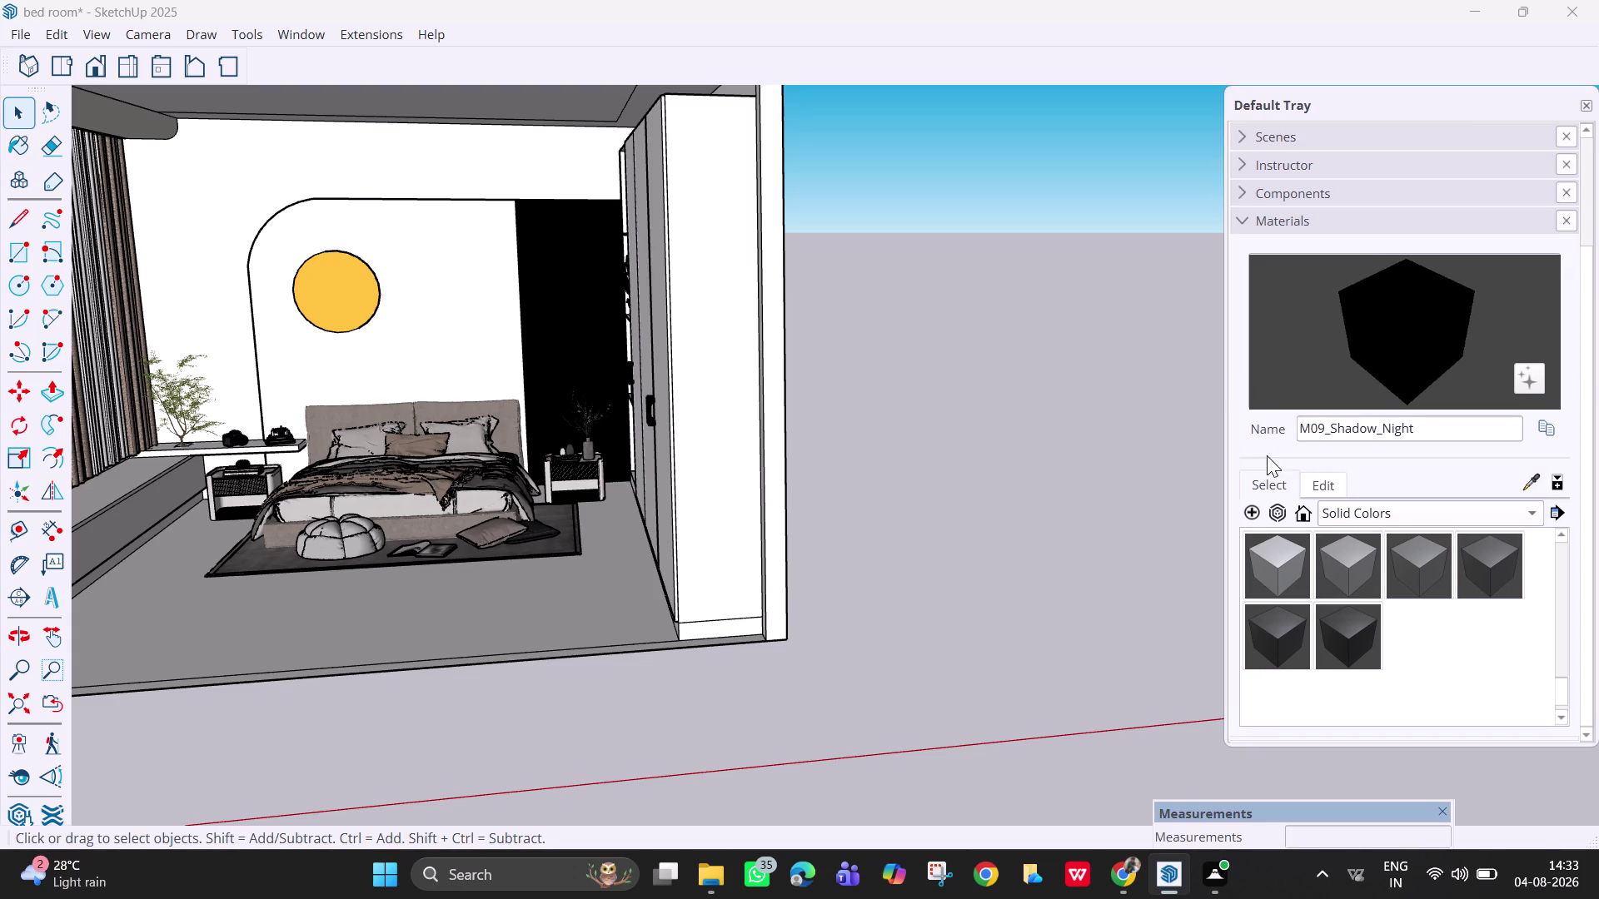
Pan and orbit slightly to frame the whole bedroom.
key(h)
drag(448, 359, 450, 360)
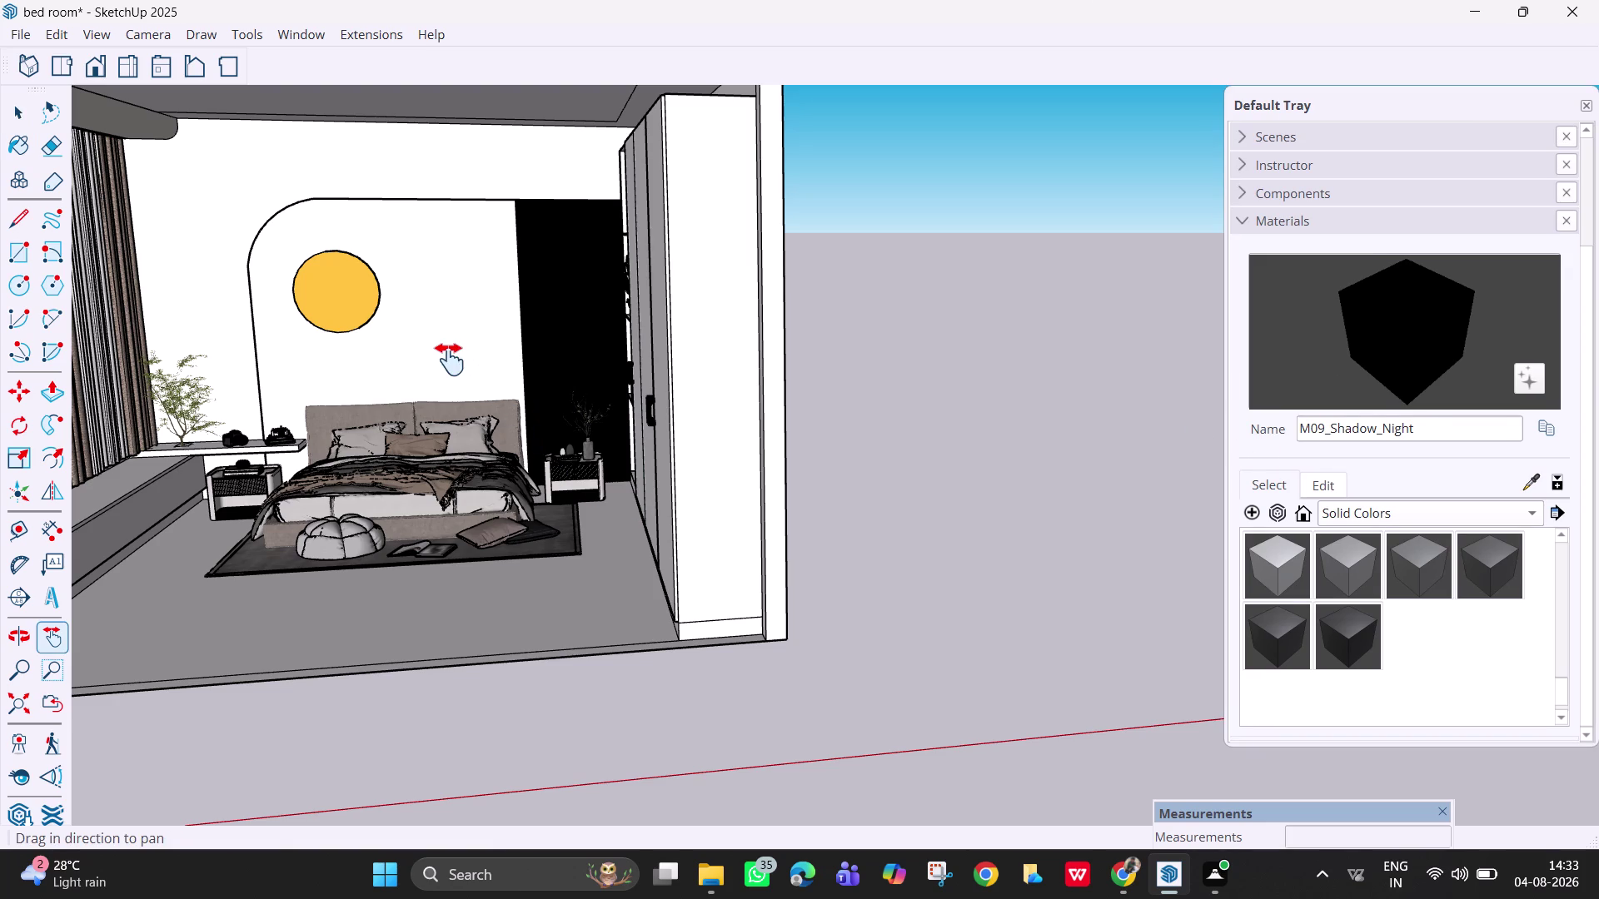
drag(449, 360, 634, 402)
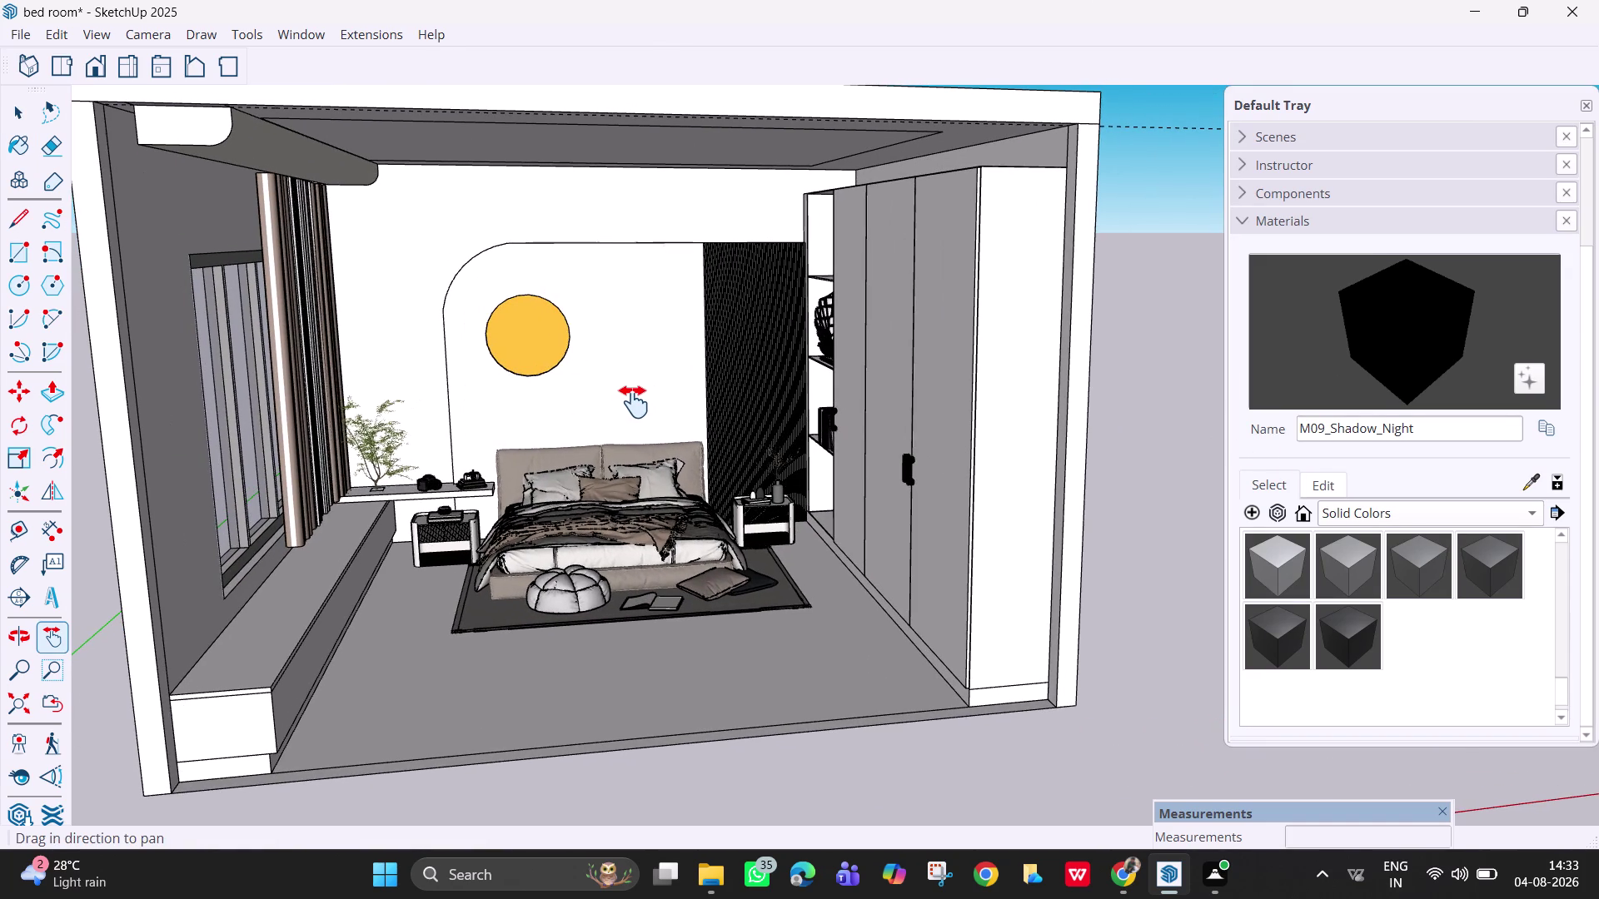
middle_drag(633, 468, 583, 469)
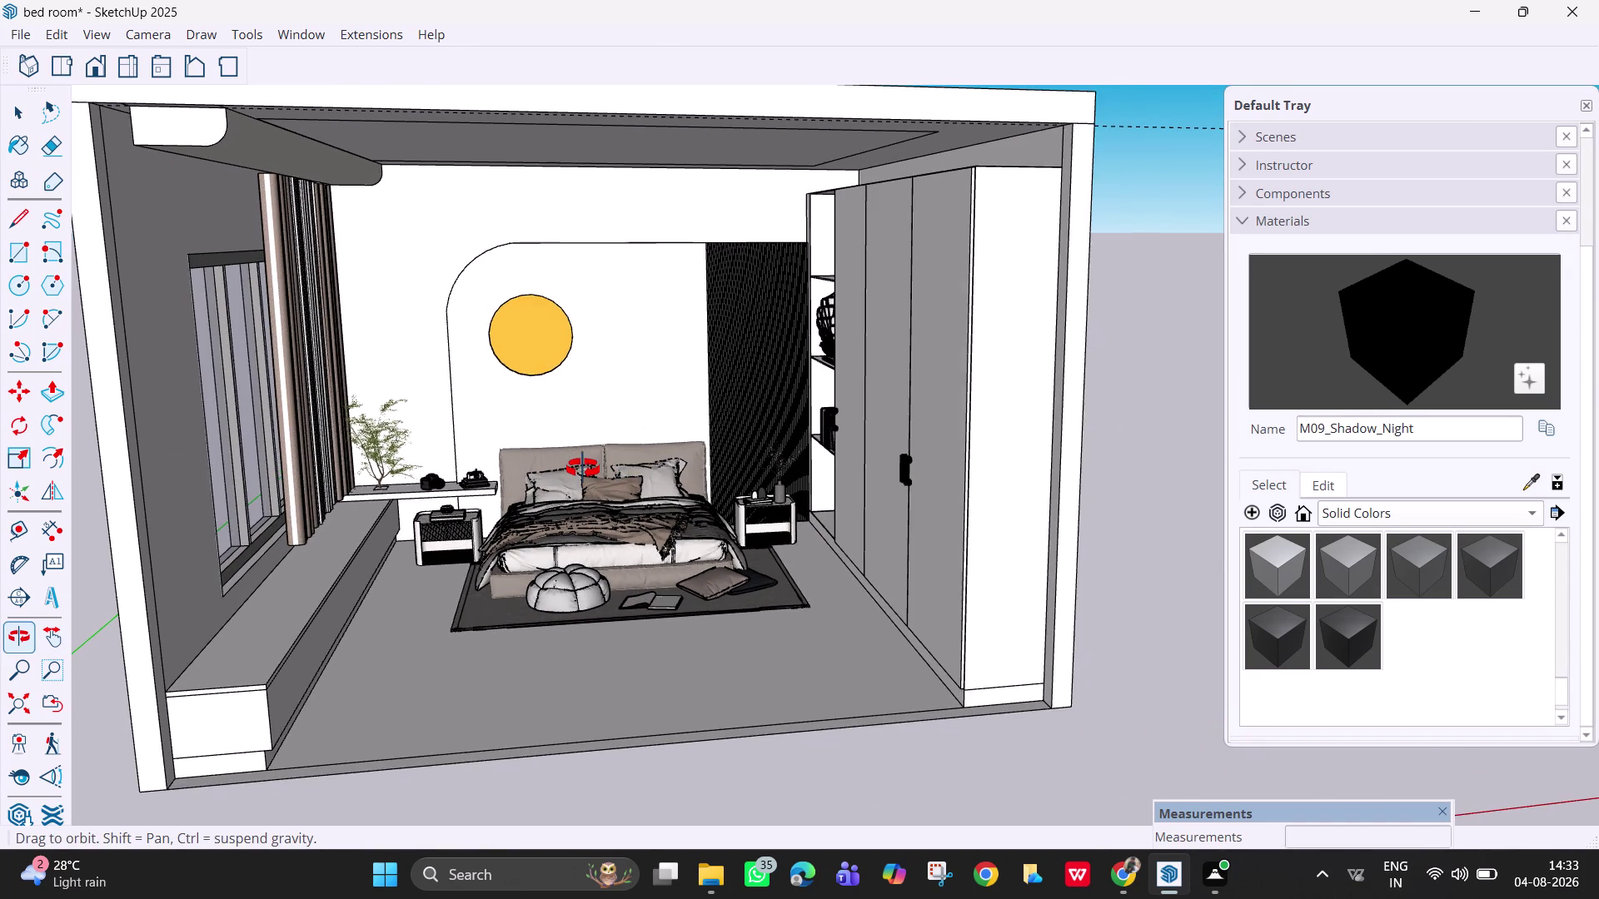
Switch the Materials library to Asian Paints Chromatics and select OUTDOOR PINK.
key(Escape)
key(Escape)
key(Escape)
key(Escape)
key(Escape)
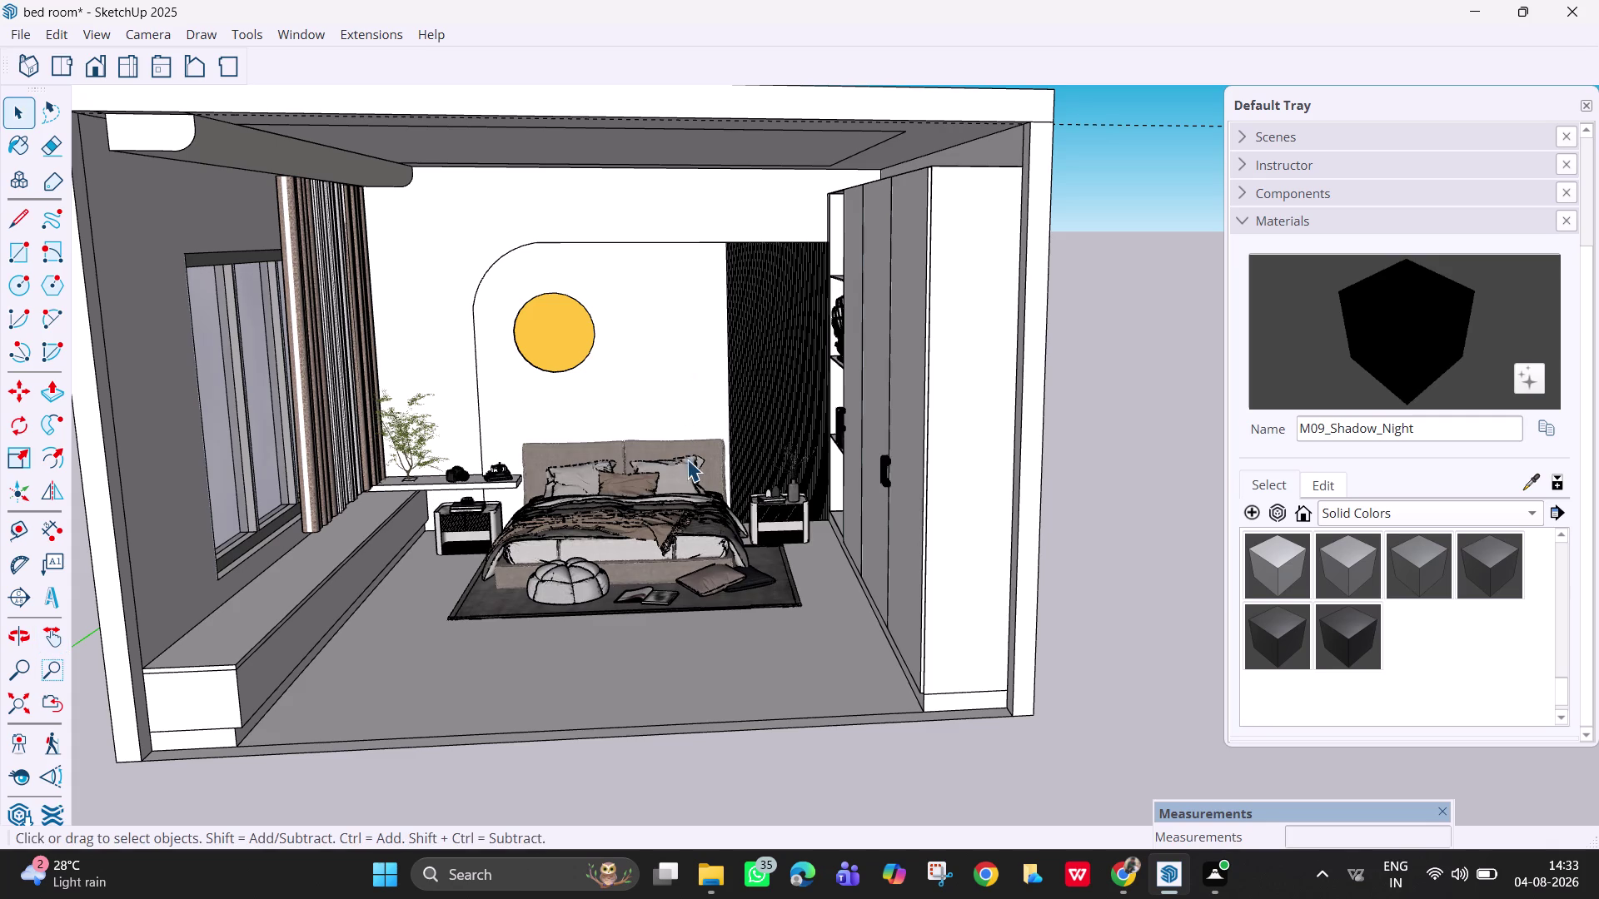
key(Escape)
key(Escape)
key(Escape)
key(Escape)
key(Escape)
key(Escape)
key(Escape)
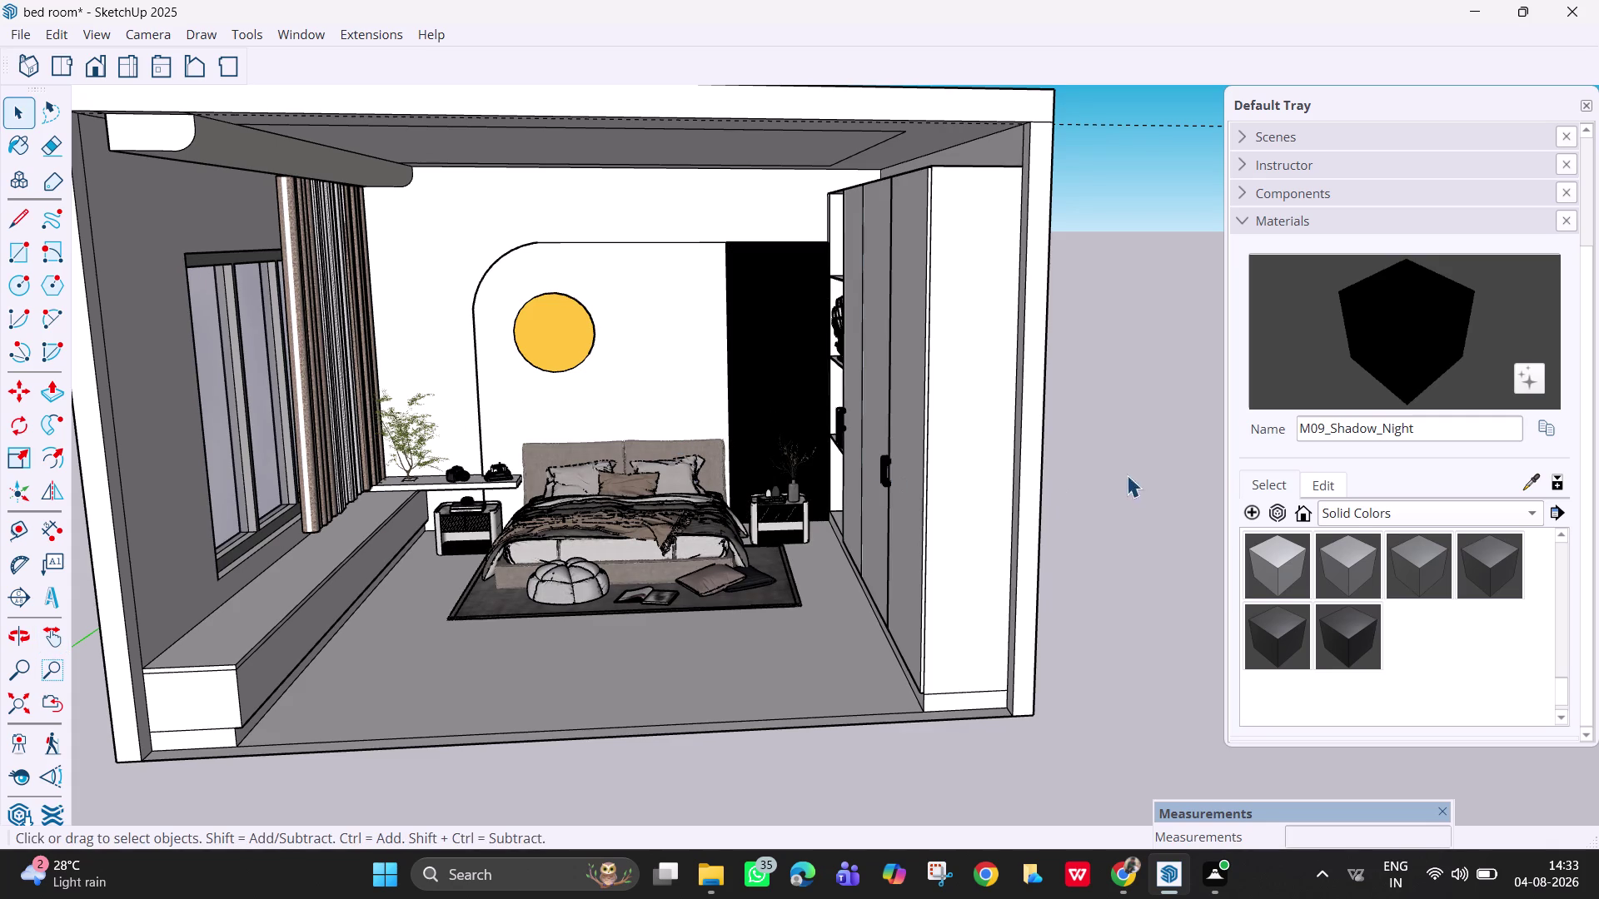
click(1362, 516)
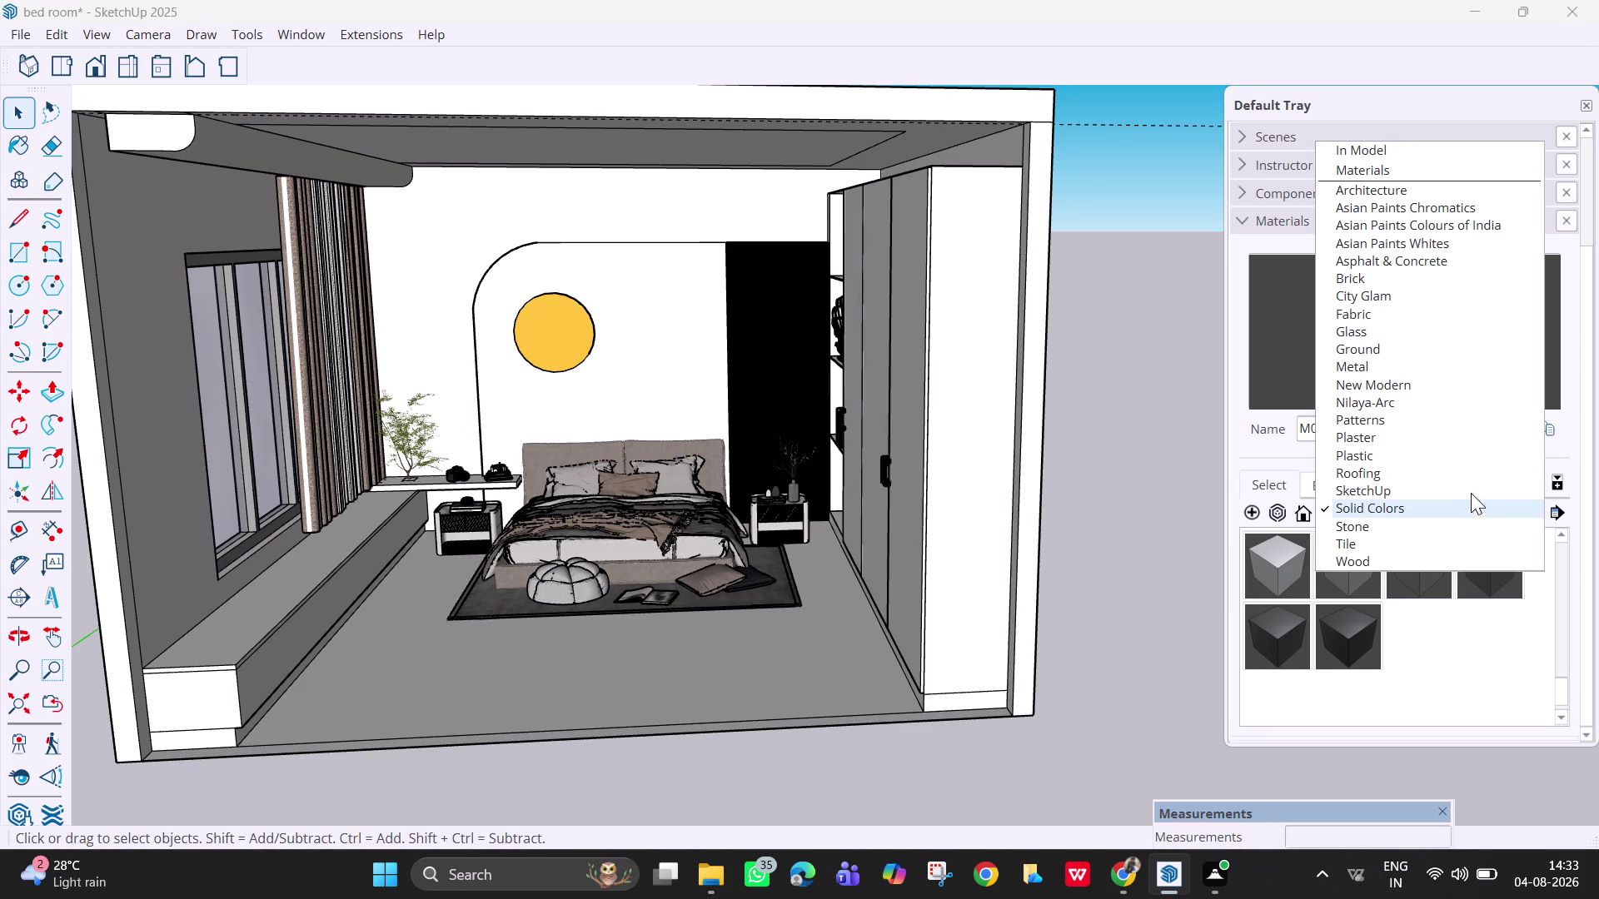
click(1447, 201)
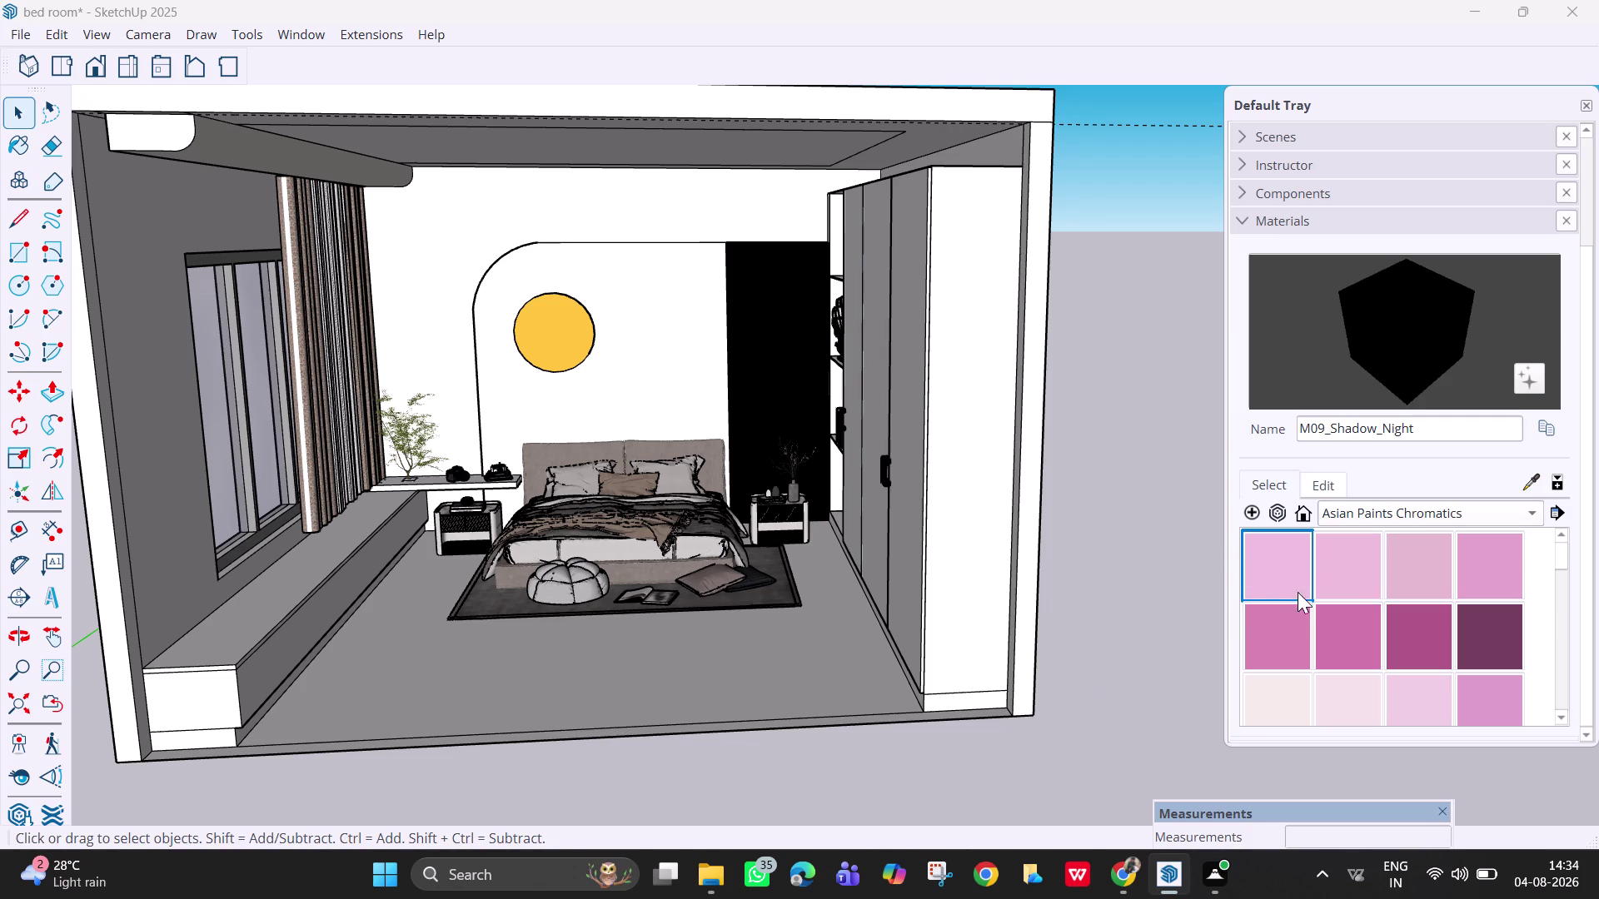
click(1277, 579)
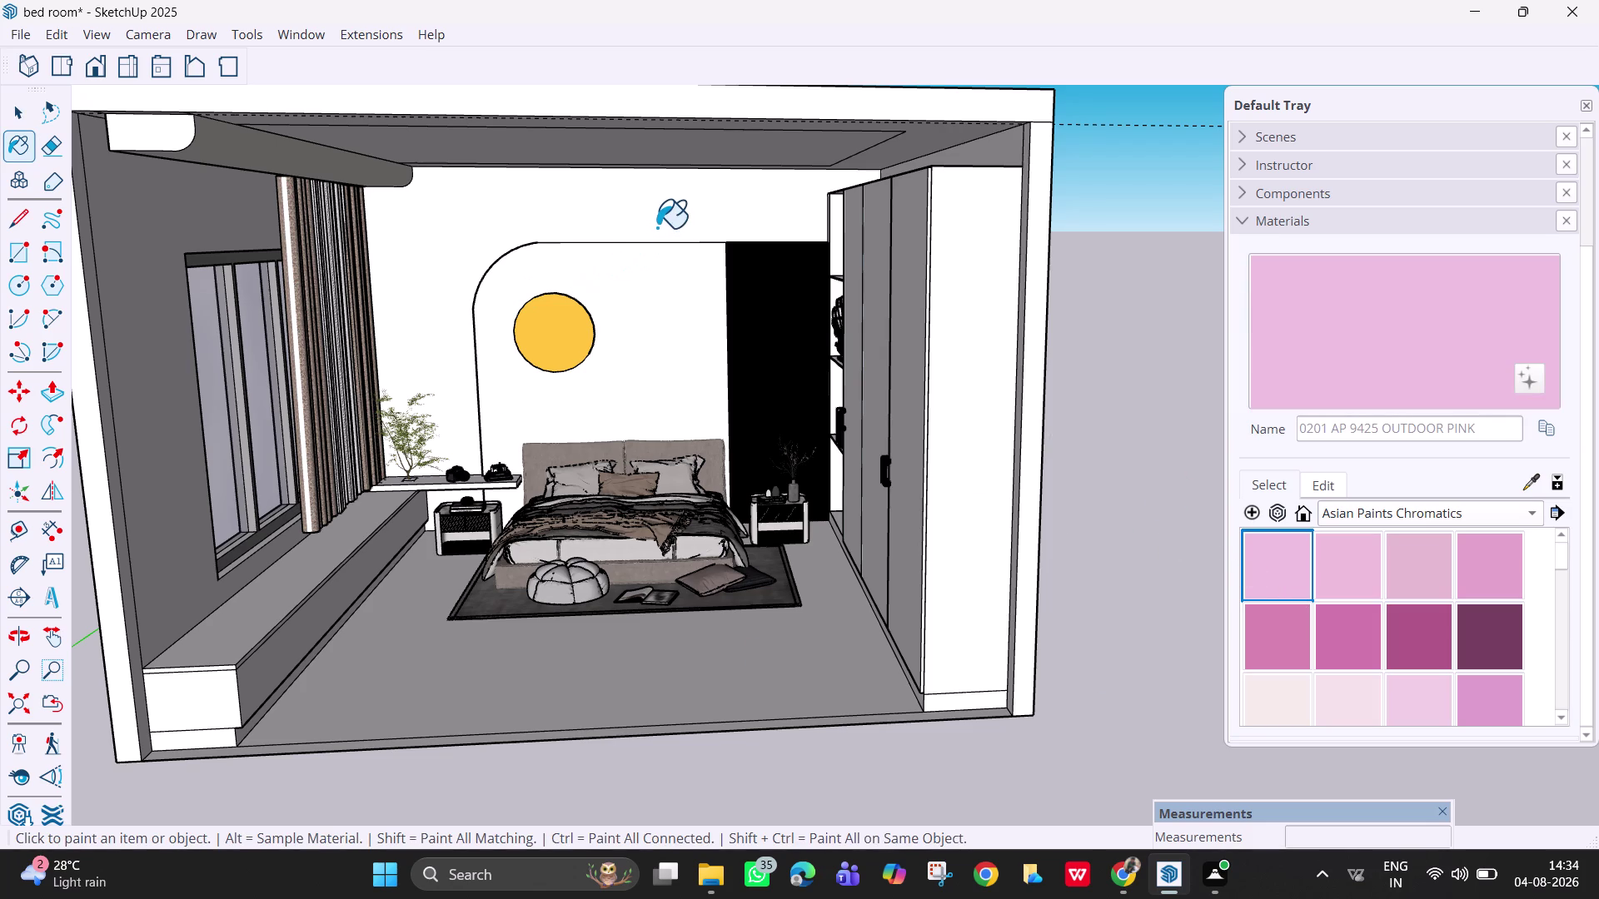
Try ROYAL GLIMMER violet, then NATURAL BEAUTY, on the upper back wall.
drag(1557, 558, 1564, 567)
click(1291, 570)
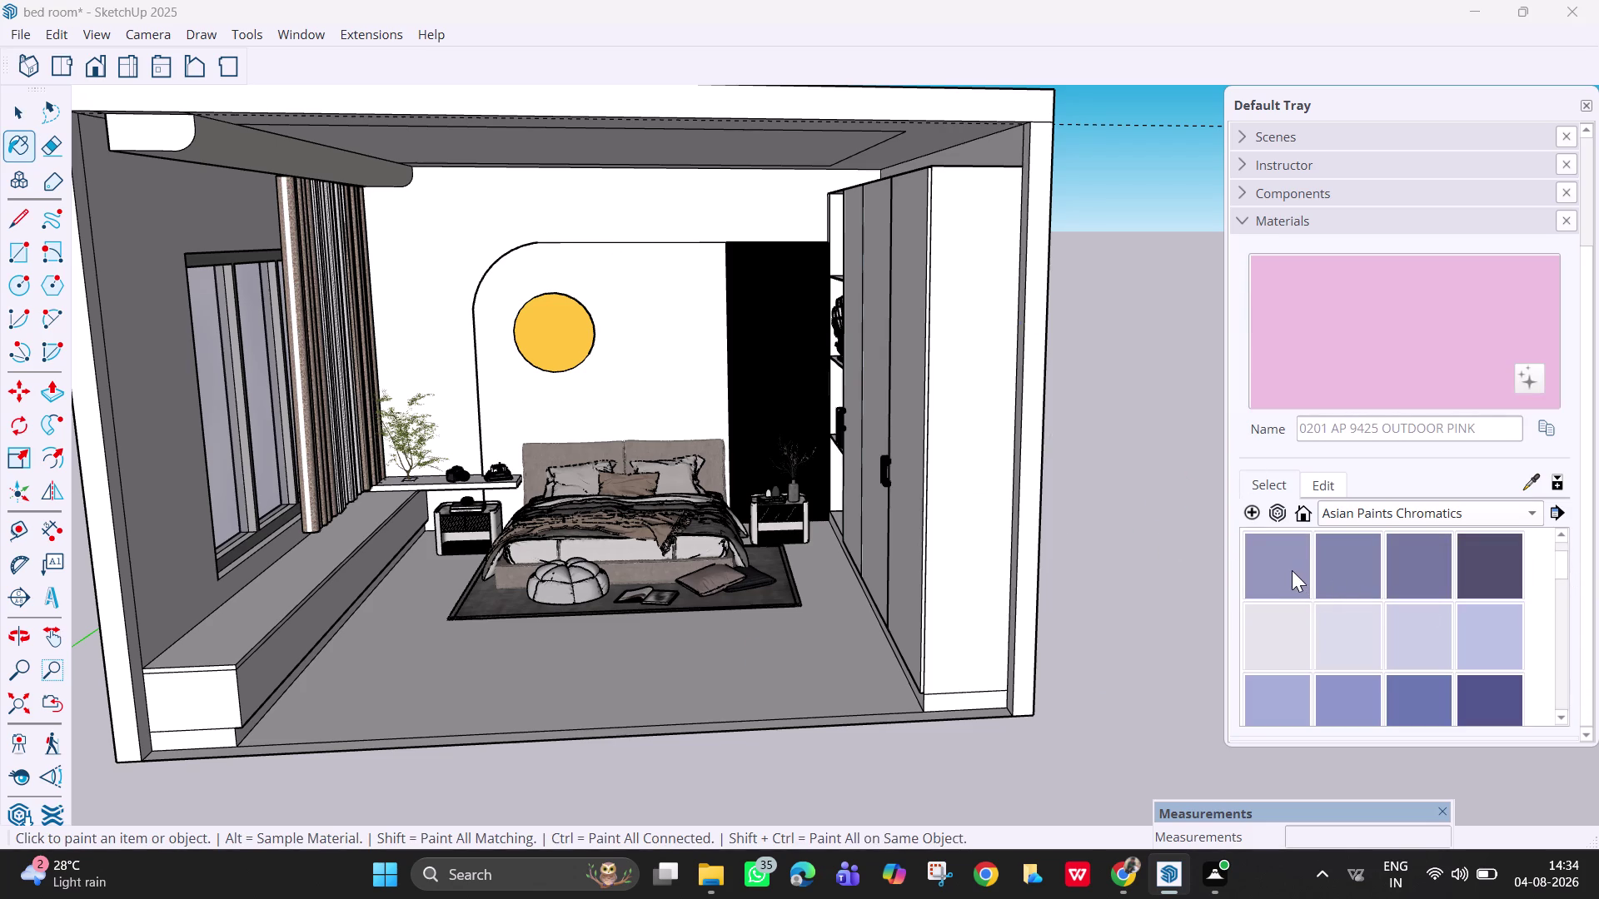
click(650, 212)
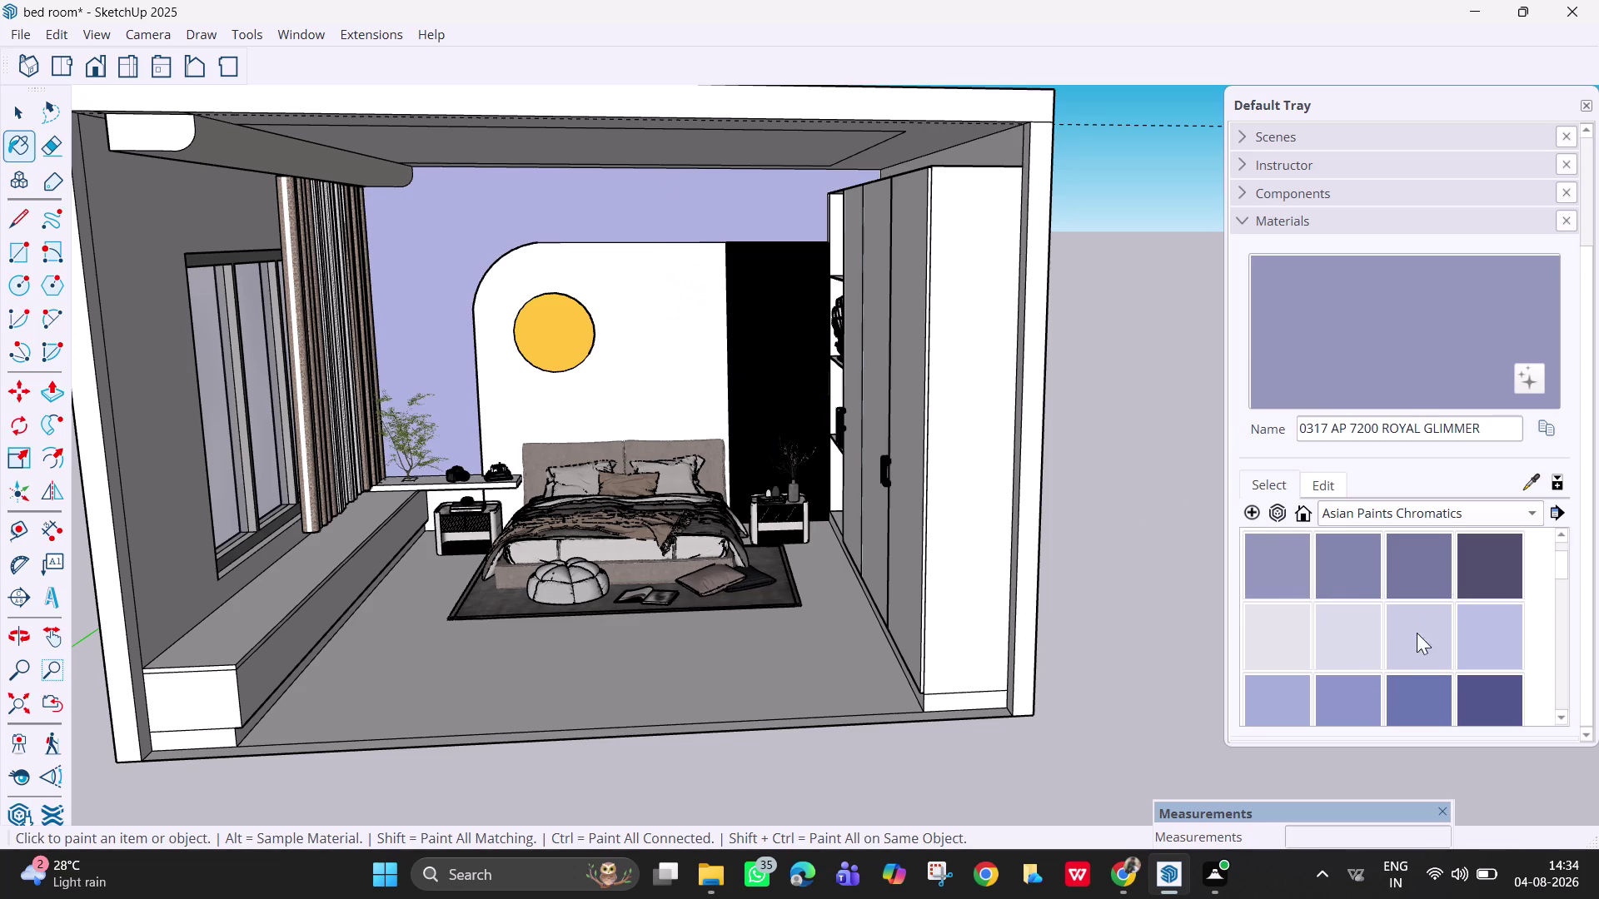
click(1284, 644)
click(777, 215)
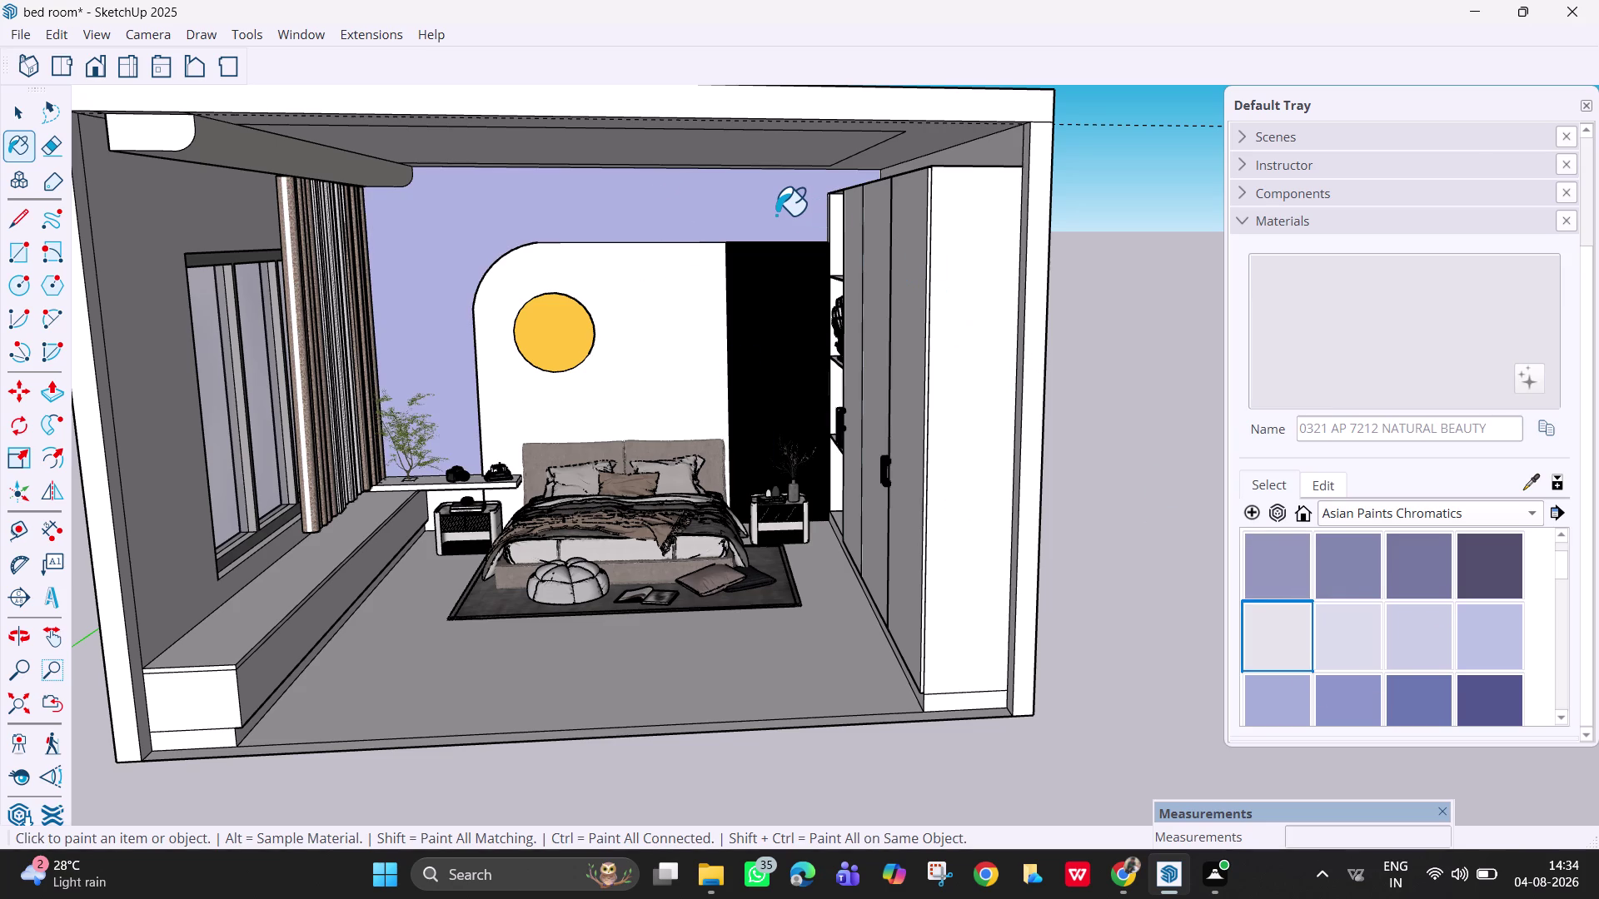
click(1304, 643)
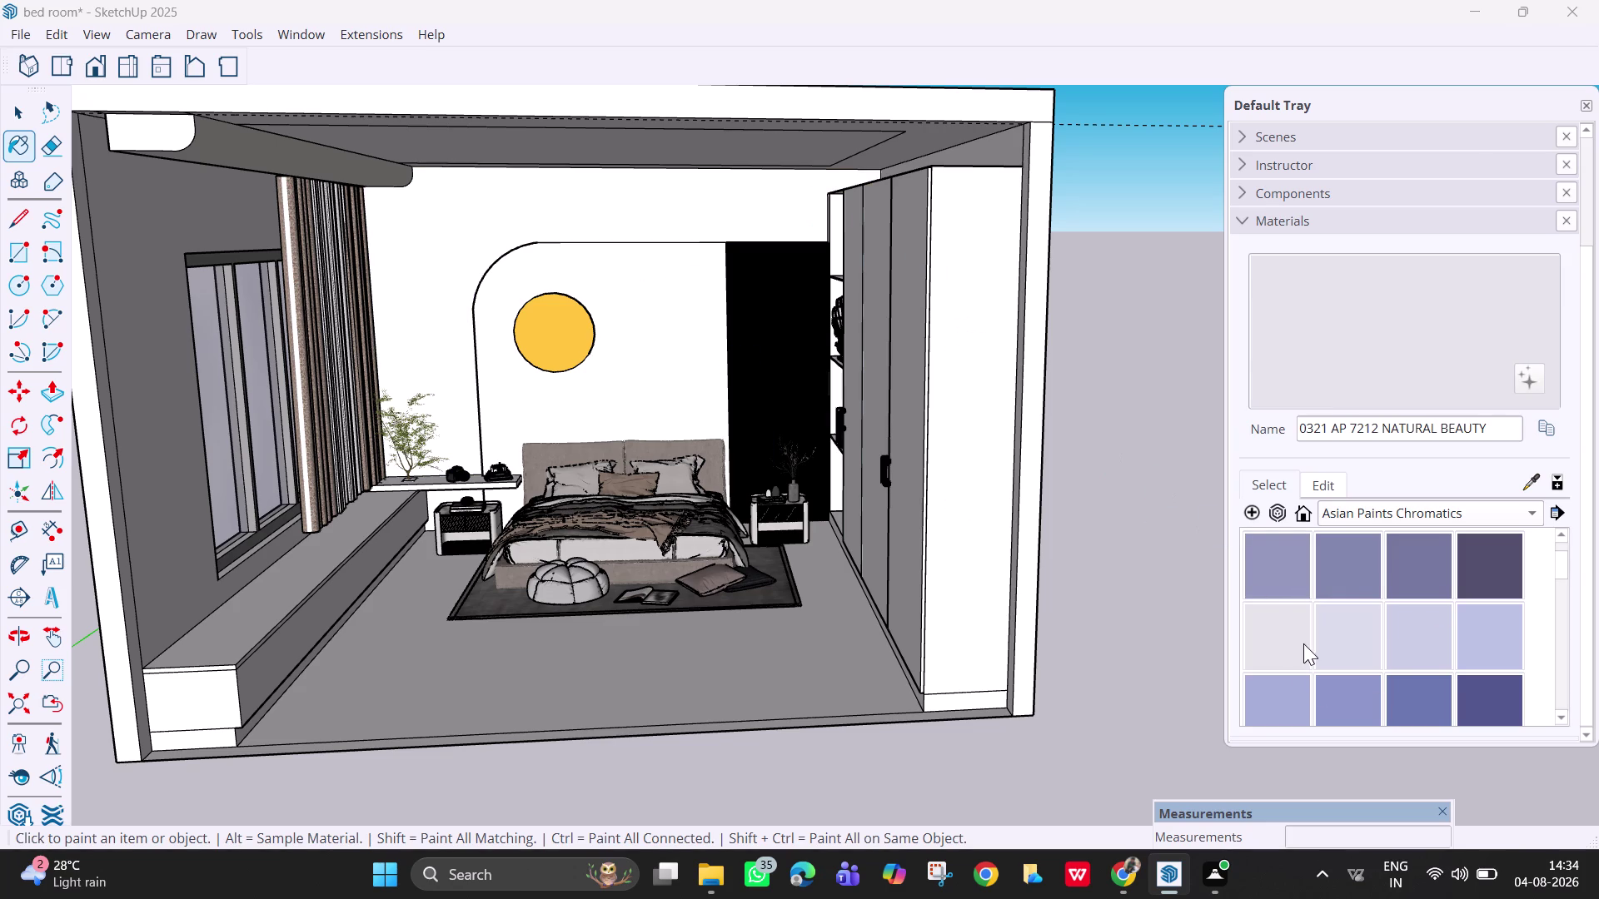
Compare light violet shades INNOCENCE, VIOLET POND and PEARLY GATES on the upper back wall.
click(754, 214)
click(1347, 649)
click(612, 215)
click(612, 215)
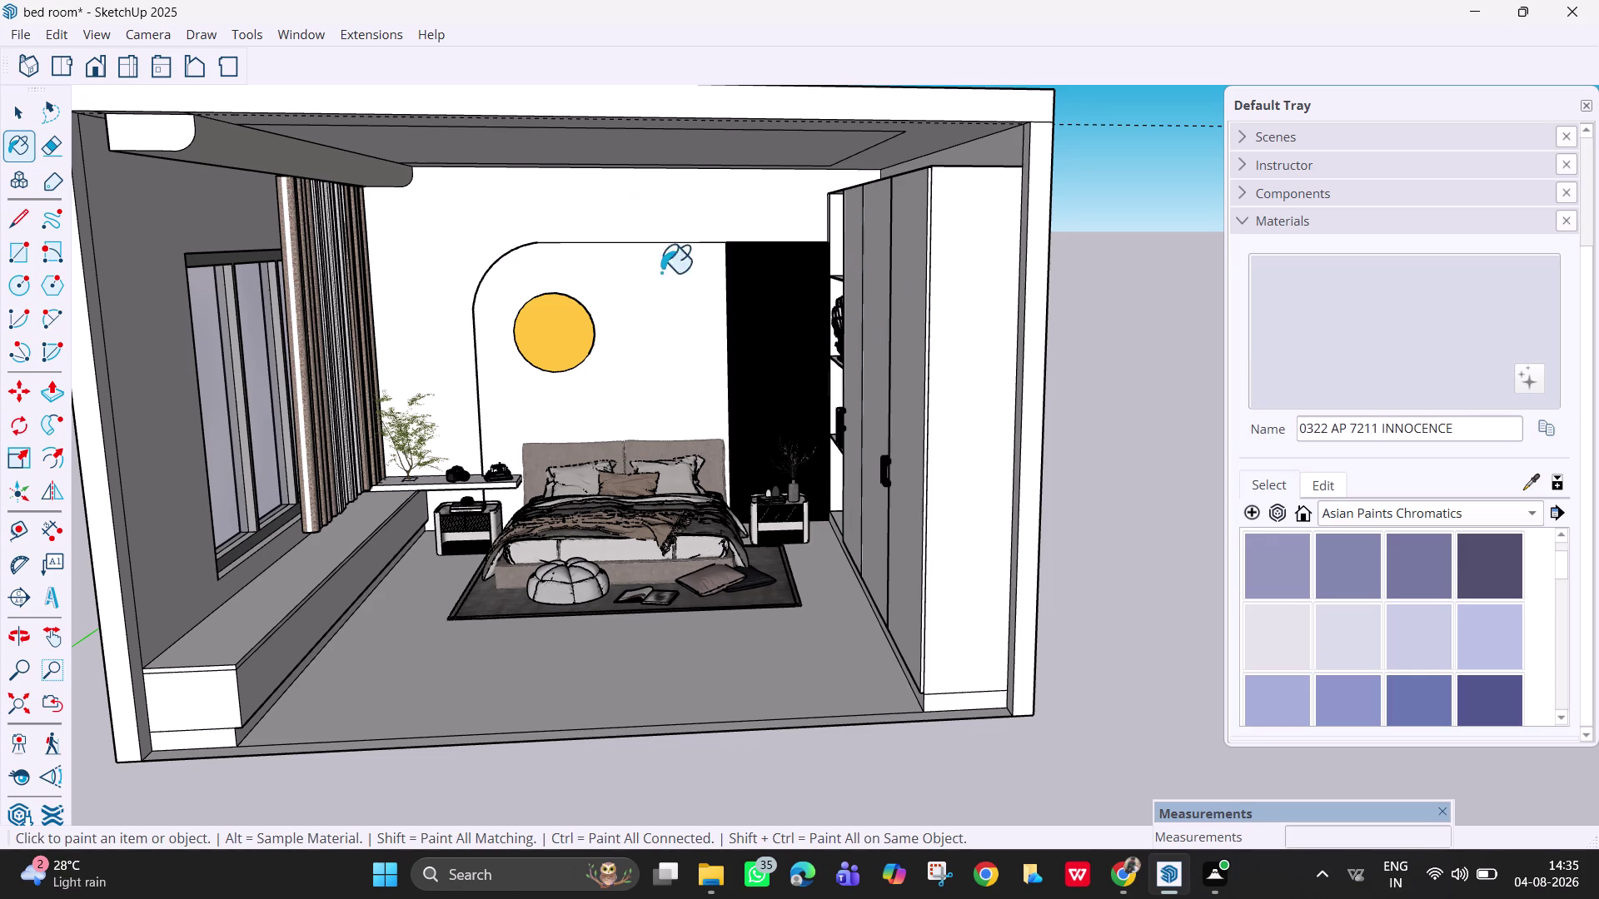
click(685, 312)
click(1489, 642)
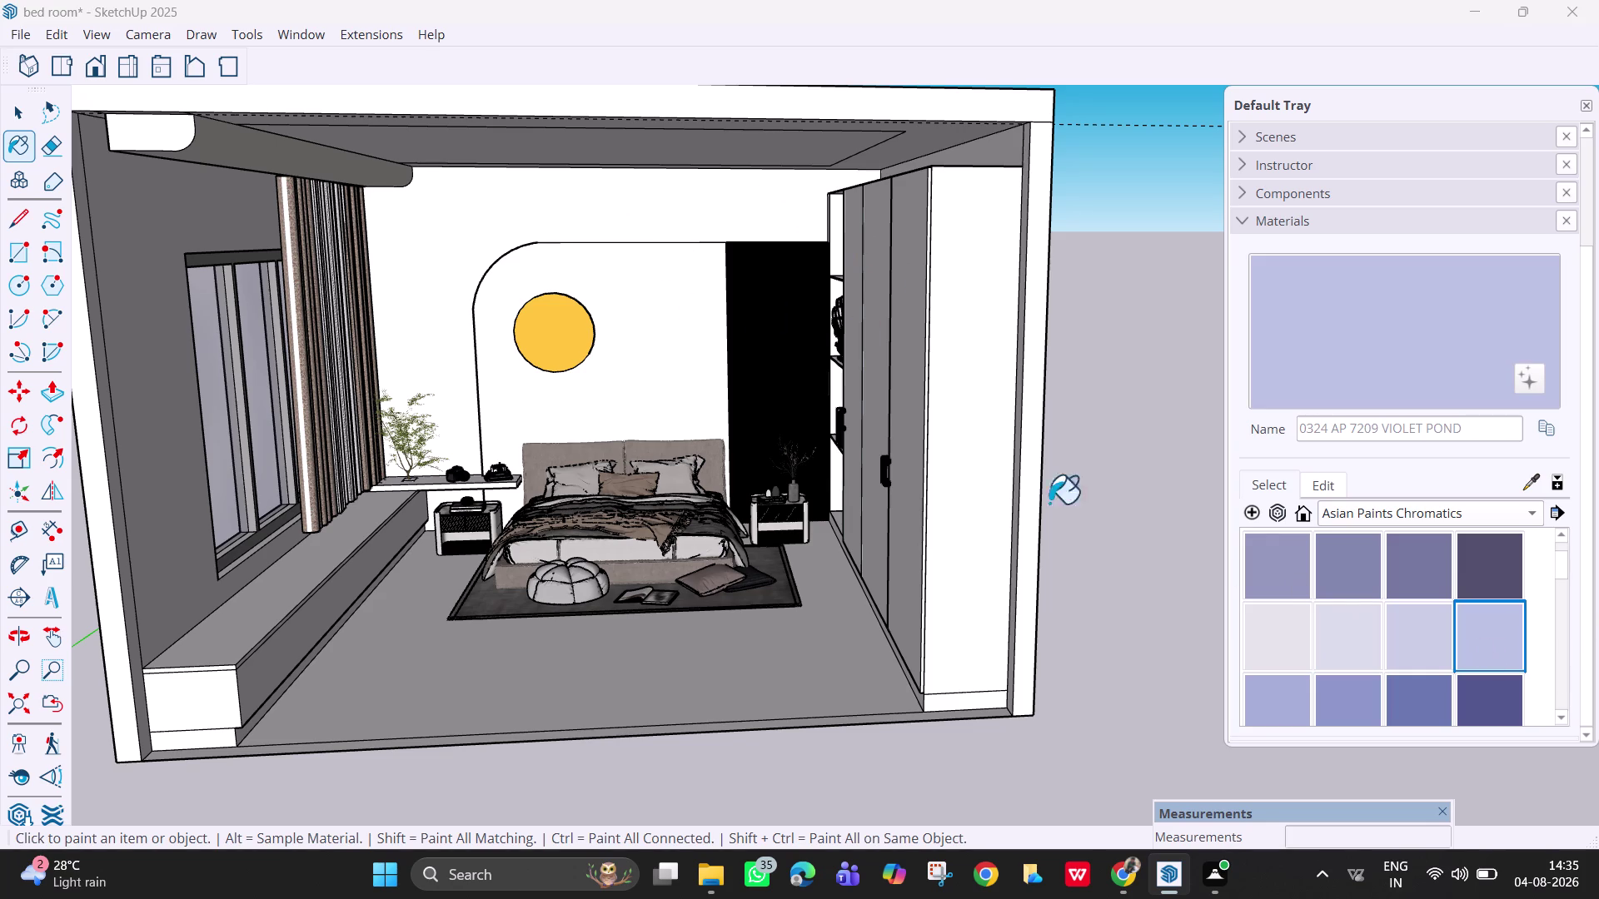
click(626, 230)
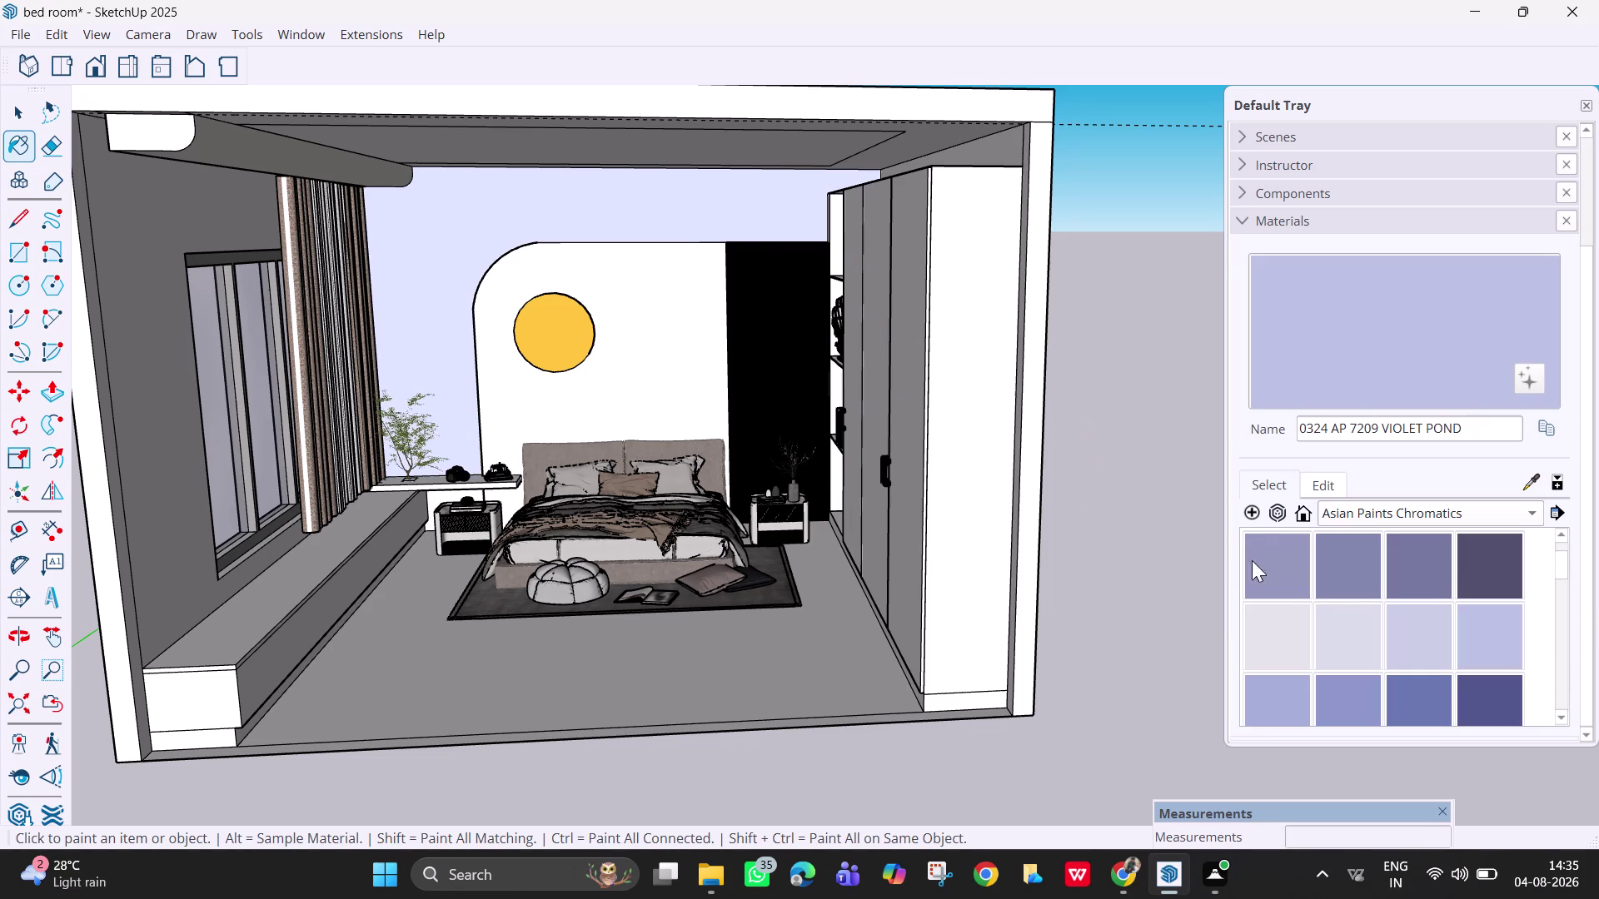
scroll(down, 3)
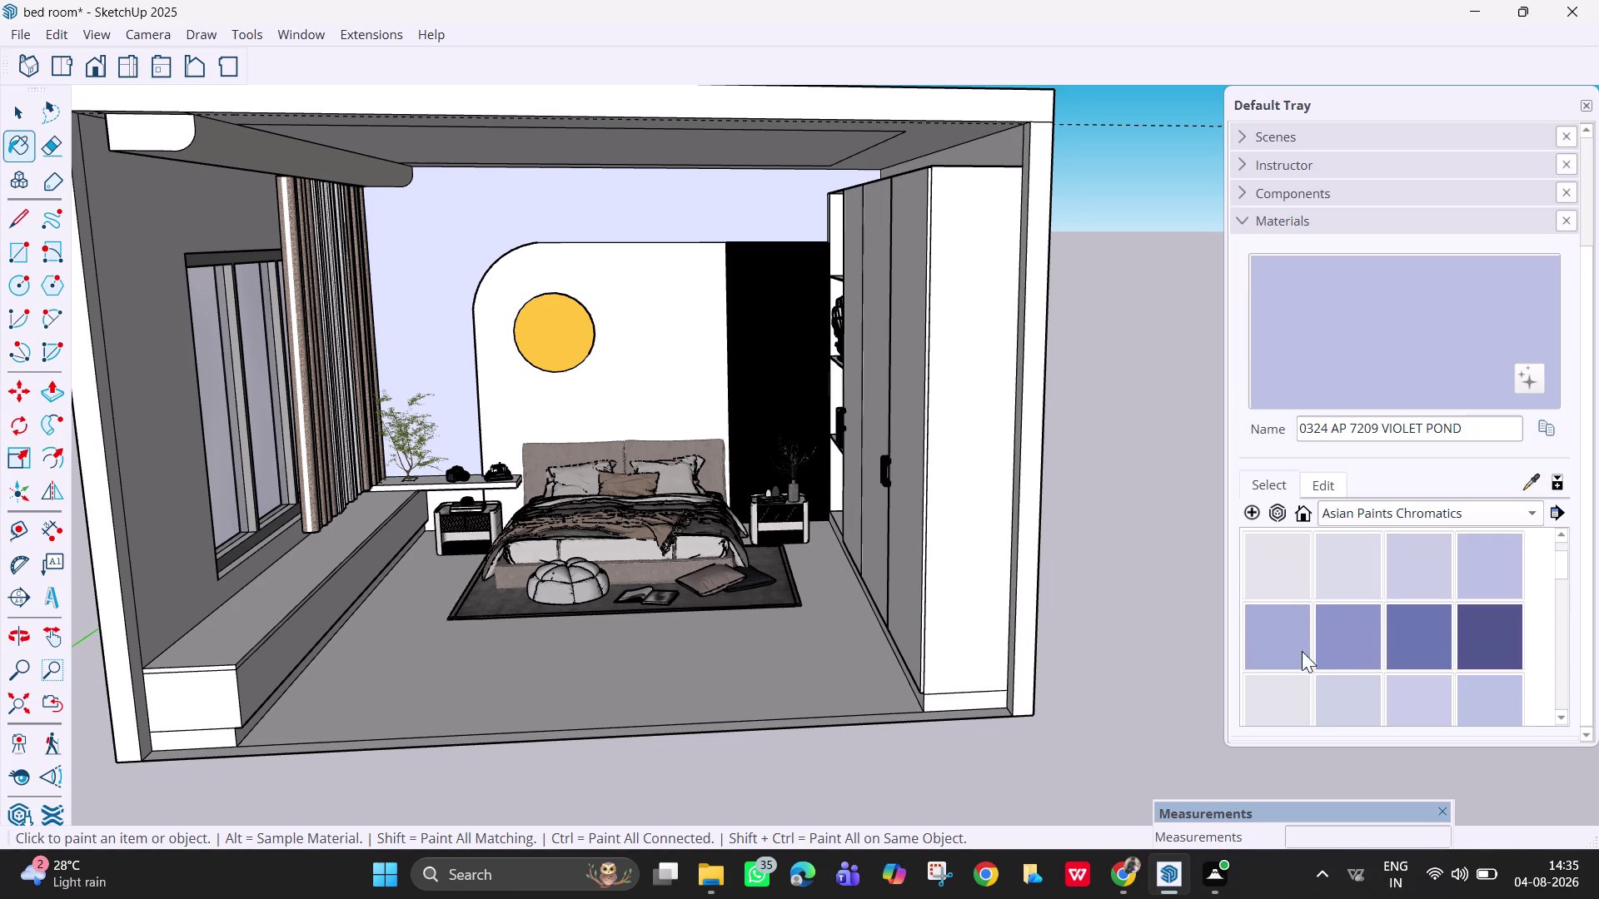
click(1294, 687)
click(686, 348)
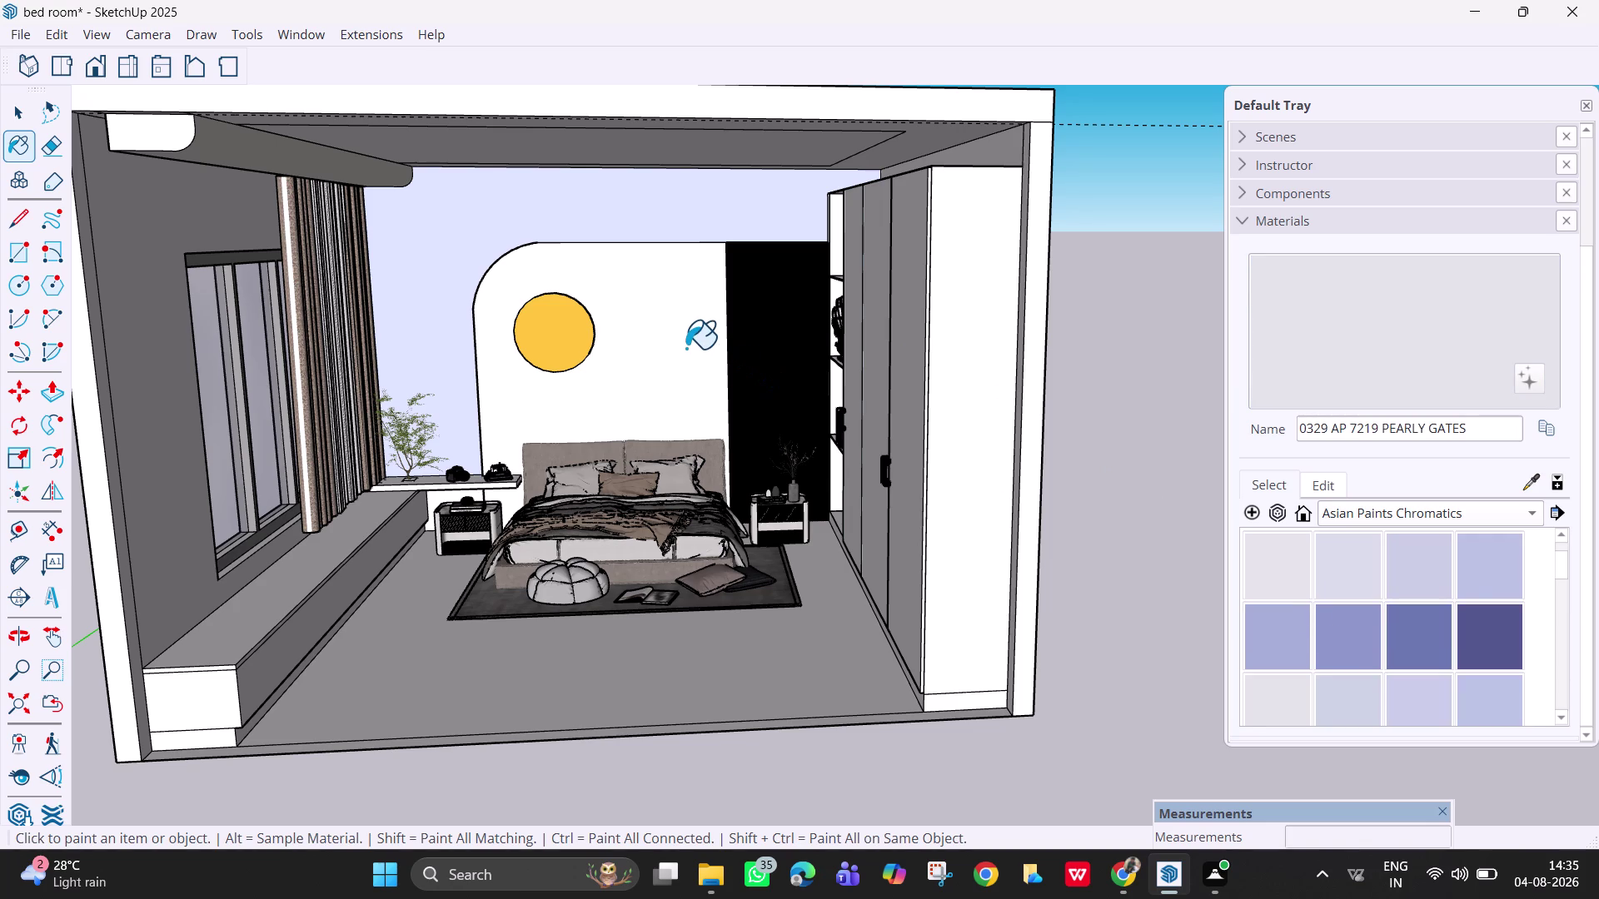
click(1354, 697)
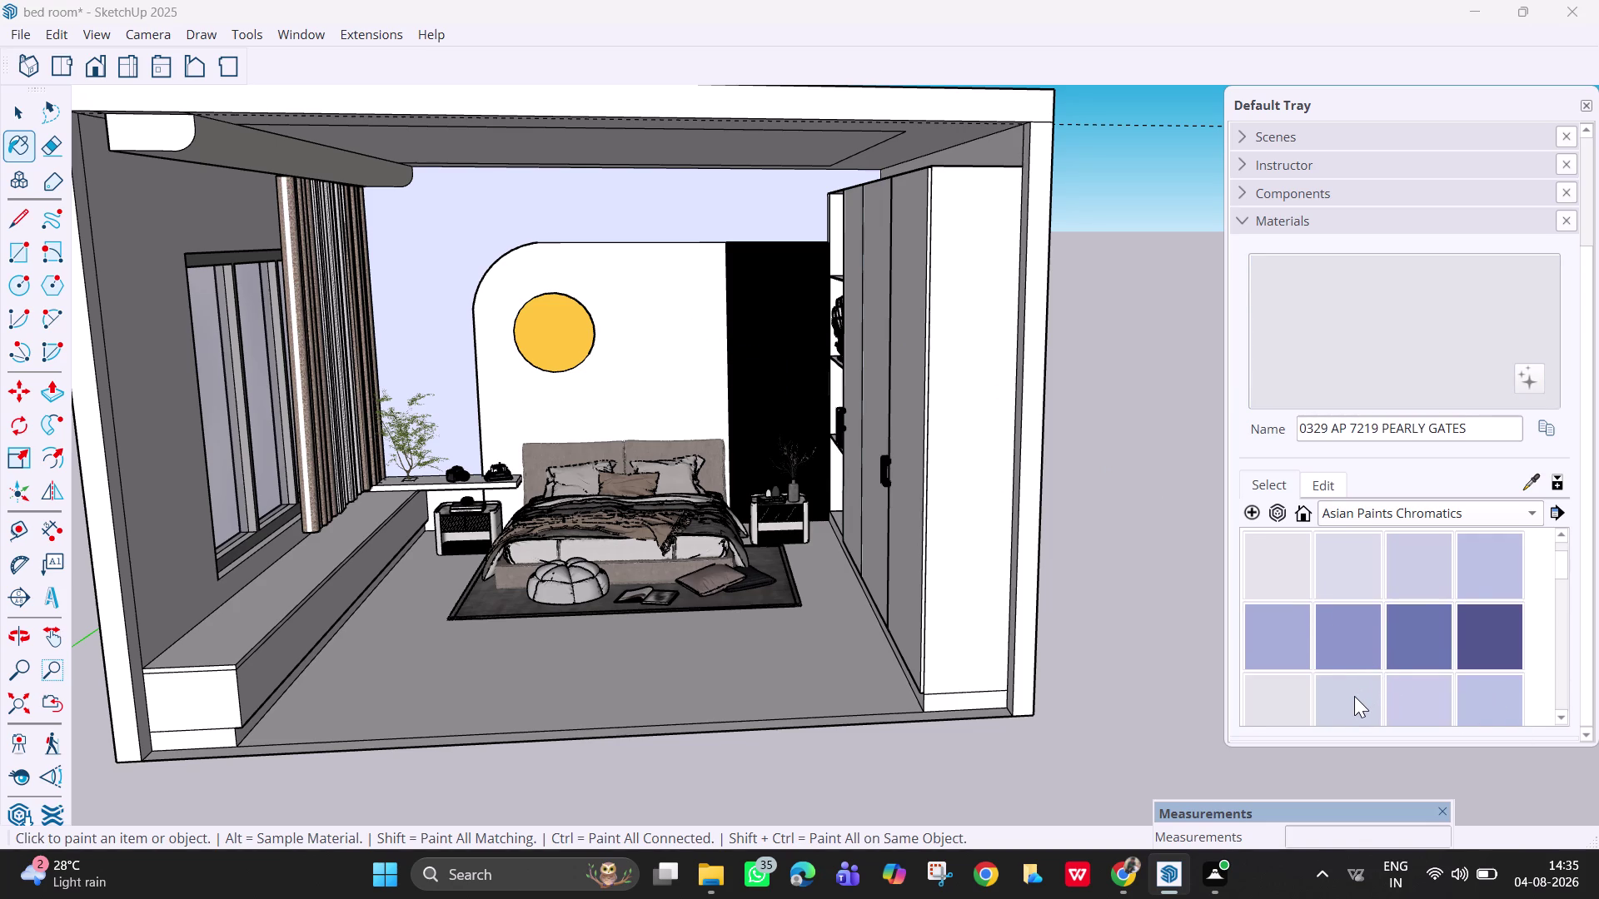
Try BEAUTIFUL BERRY and dark Ganges Midnight-N, undoing the dark blue wall paint.
click(689, 361)
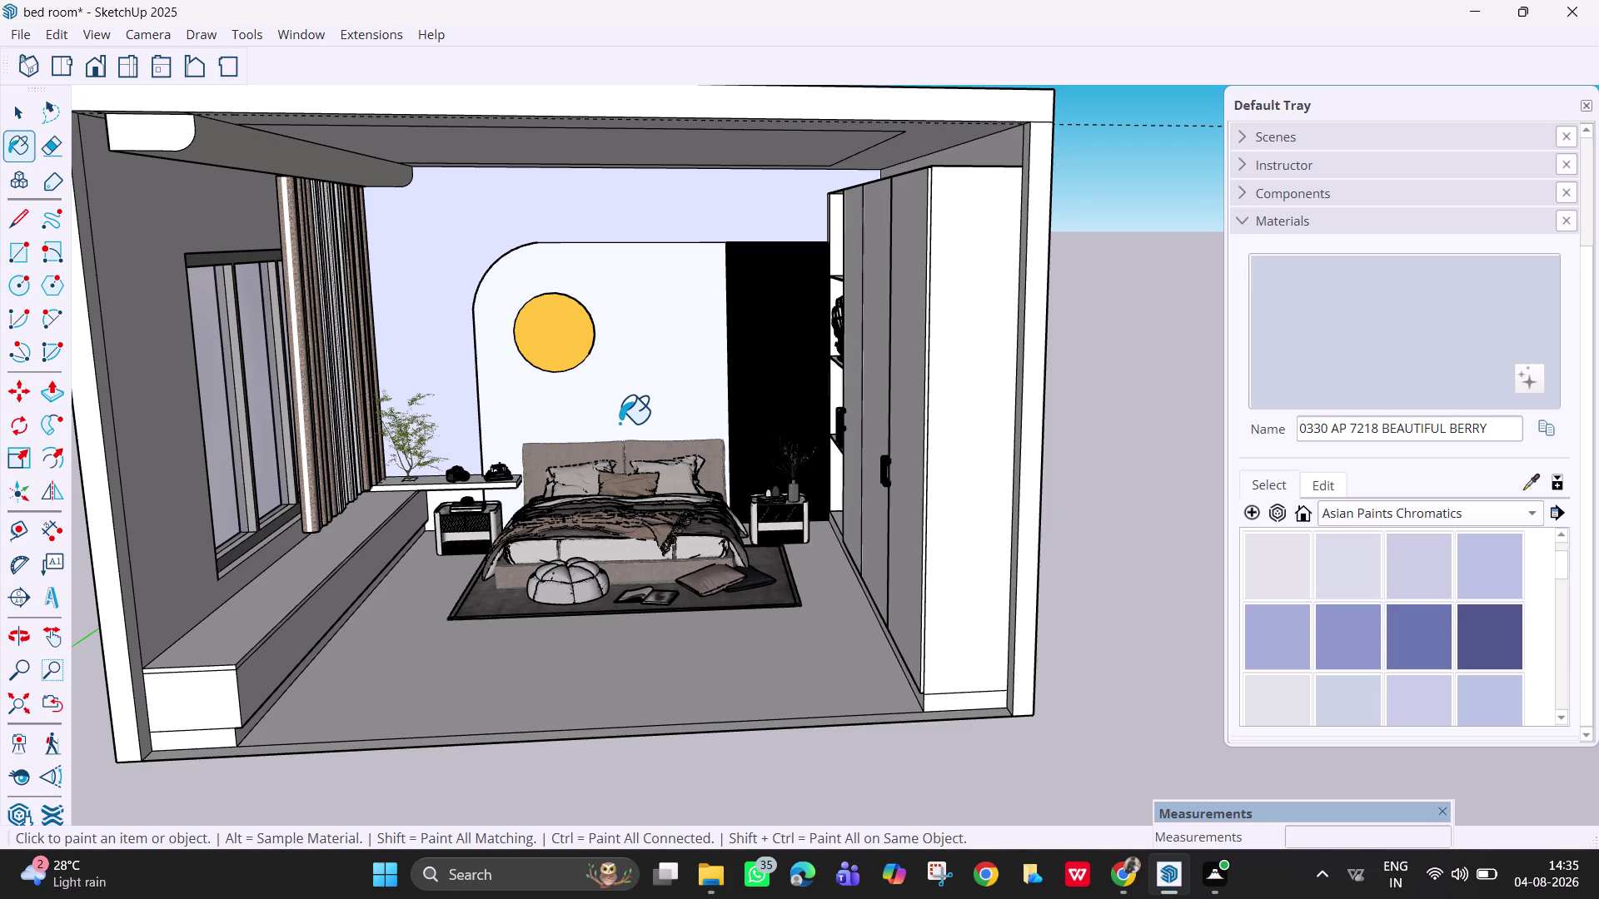
scroll(down, 3)
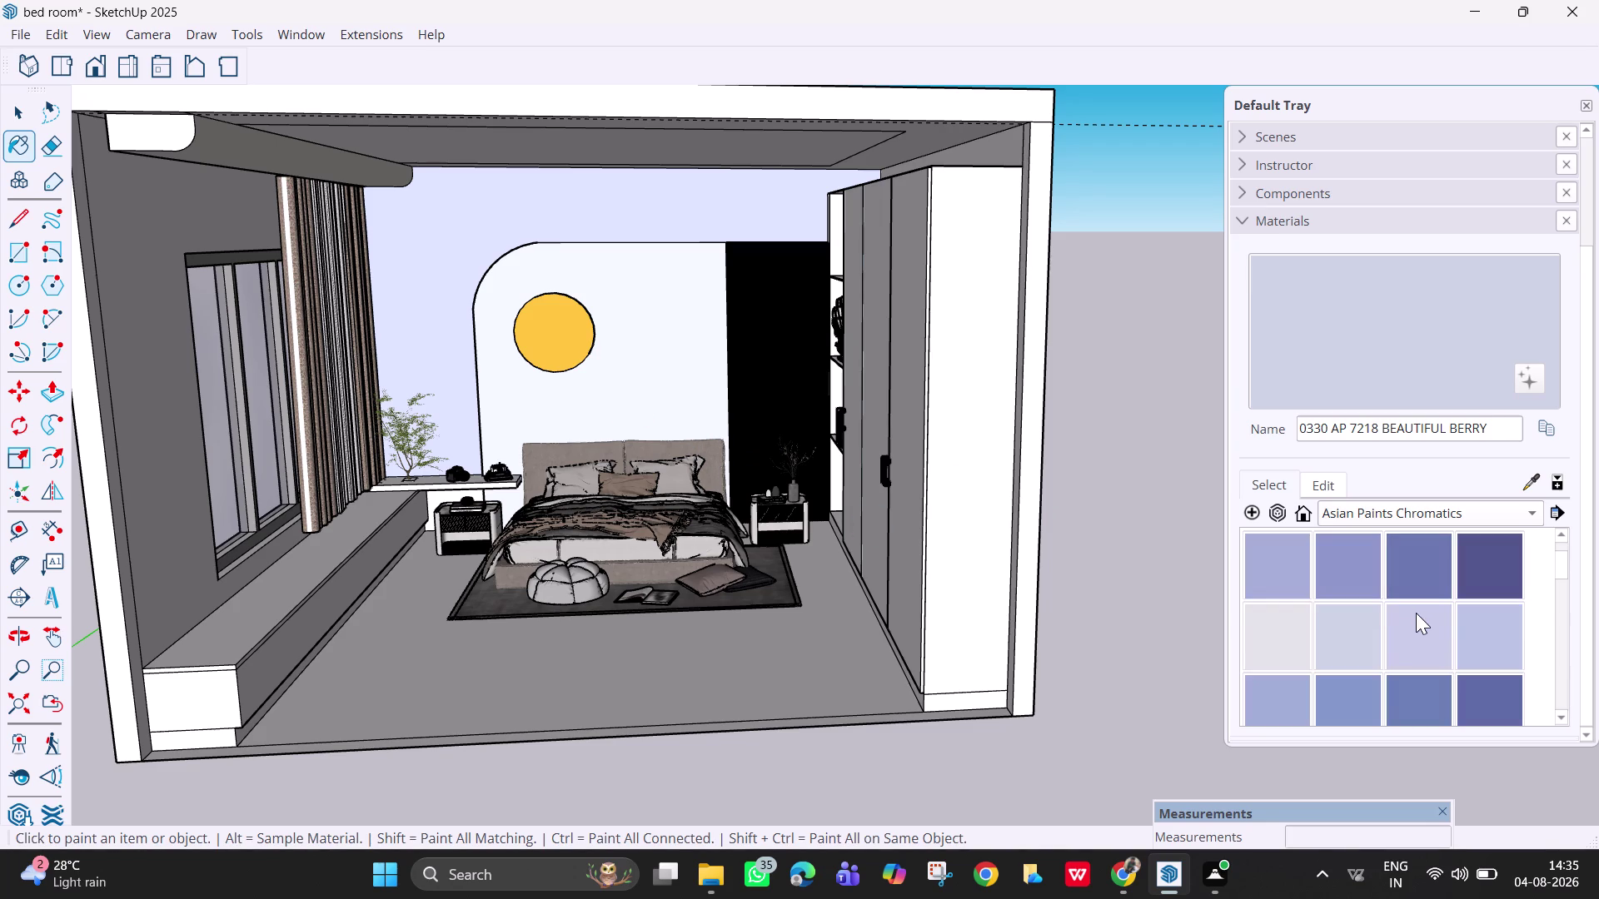
scroll(down, 3)
scroll(down, 3)
scroll(down, 3)
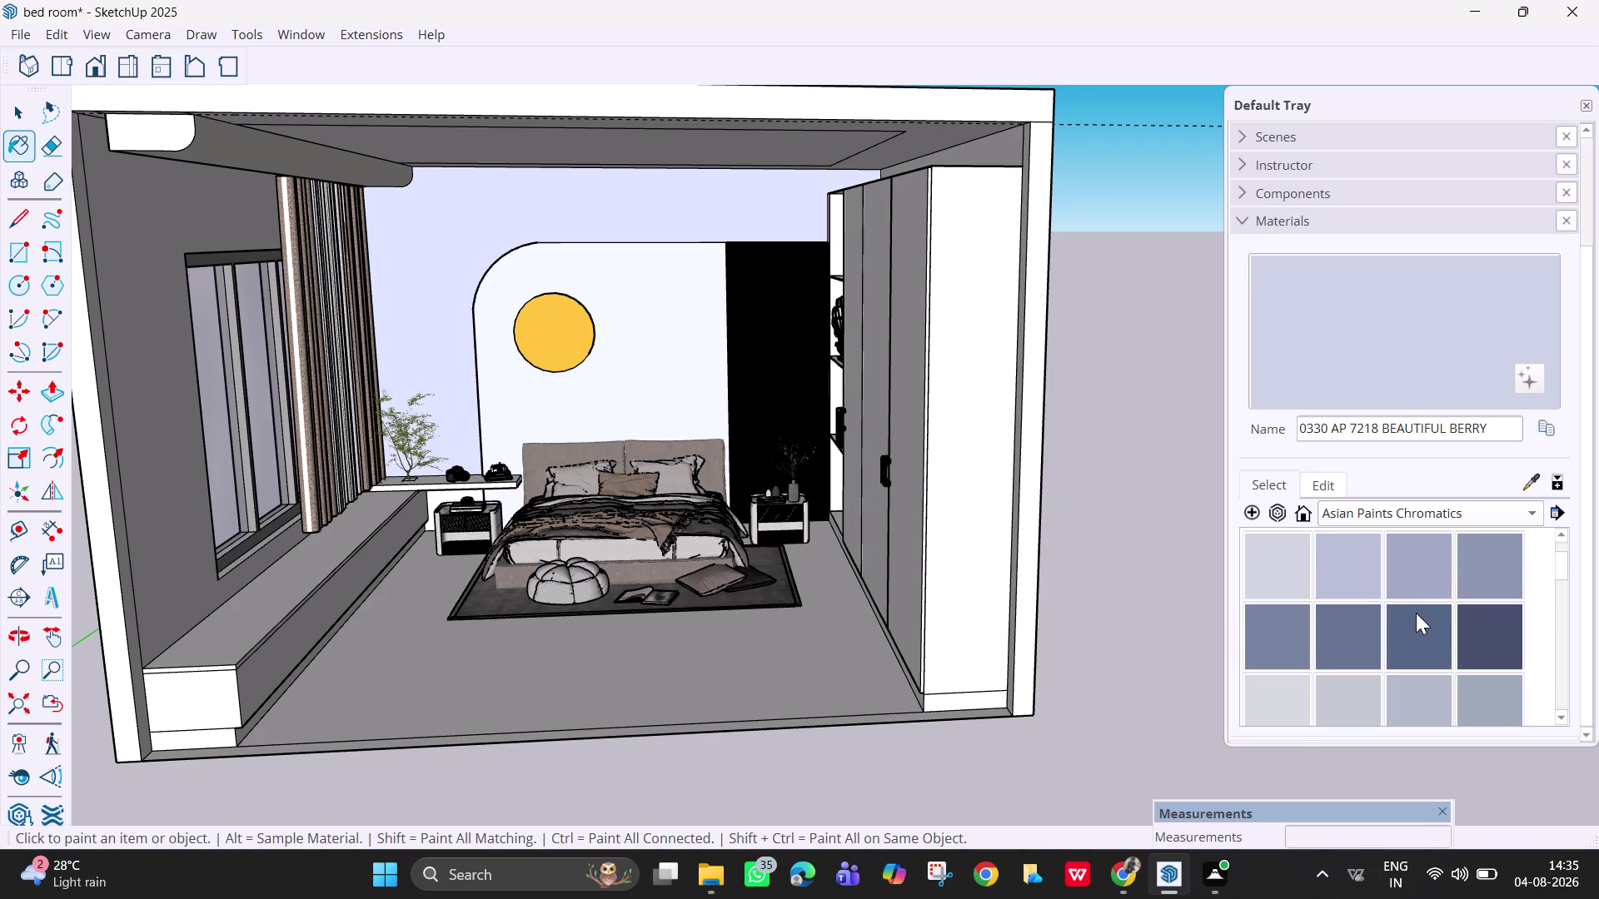
click(1483, 619)
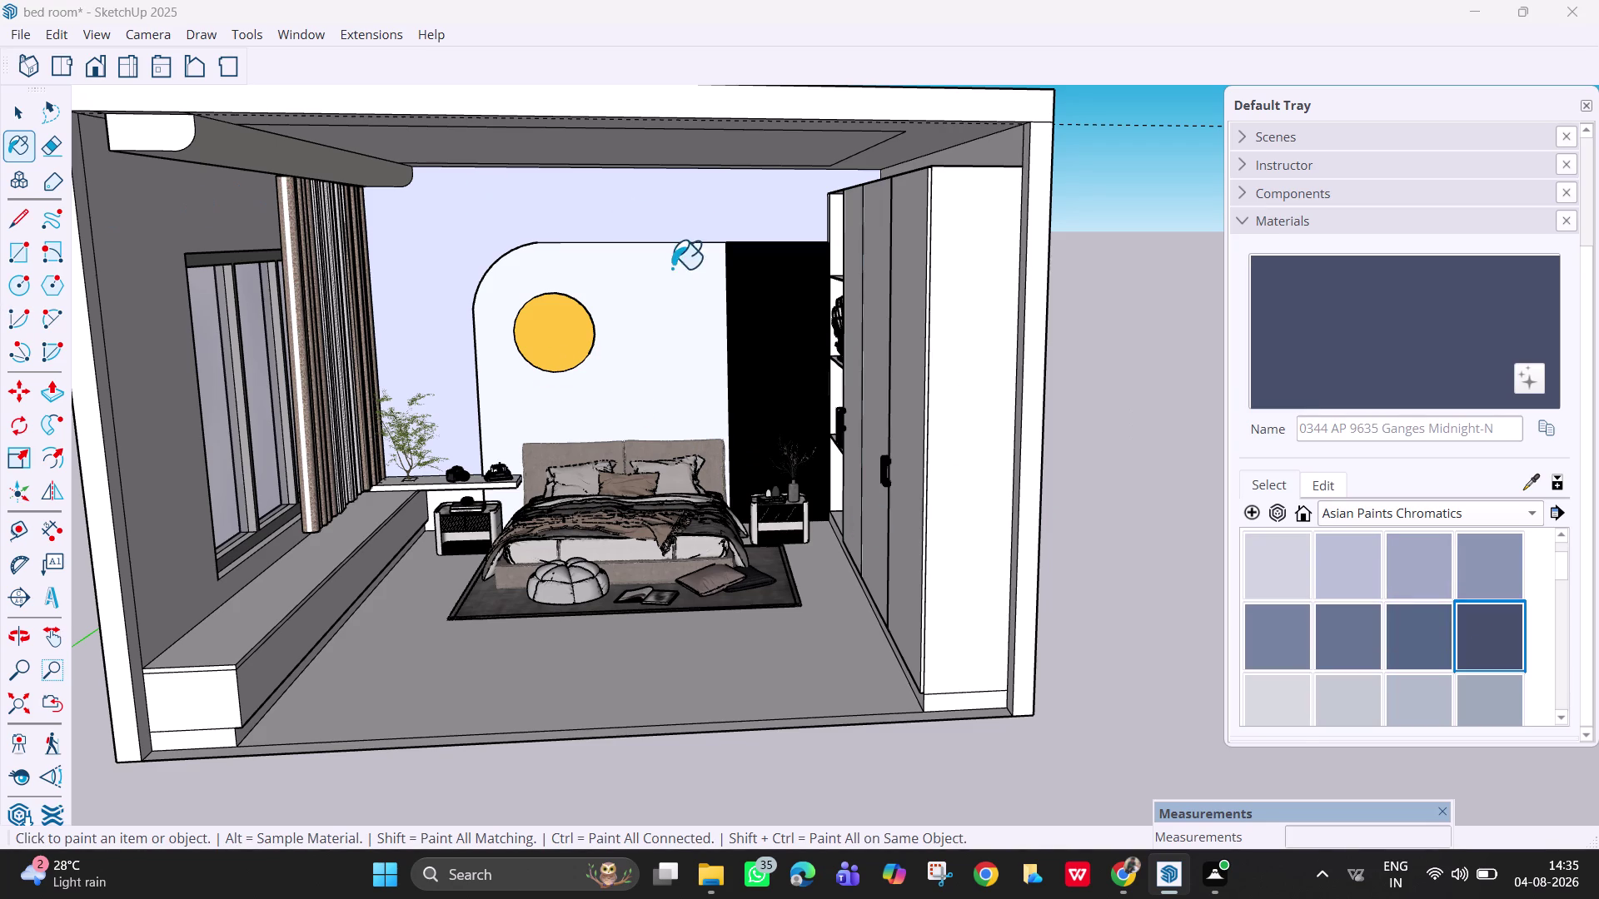
click(693, 219)
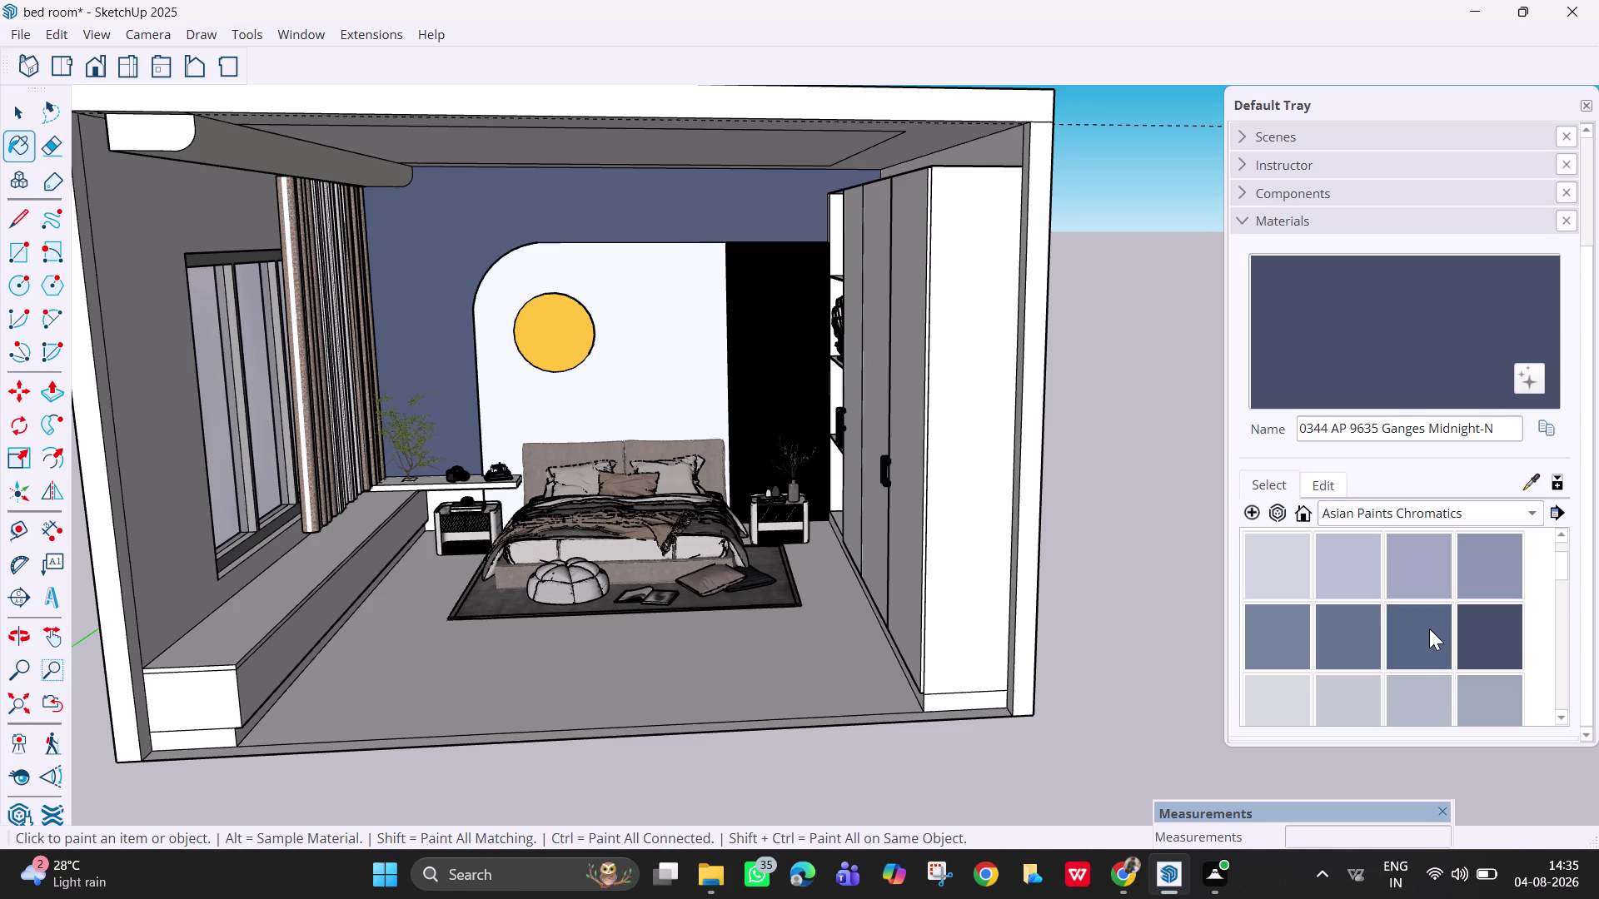
key(ctrl+z)
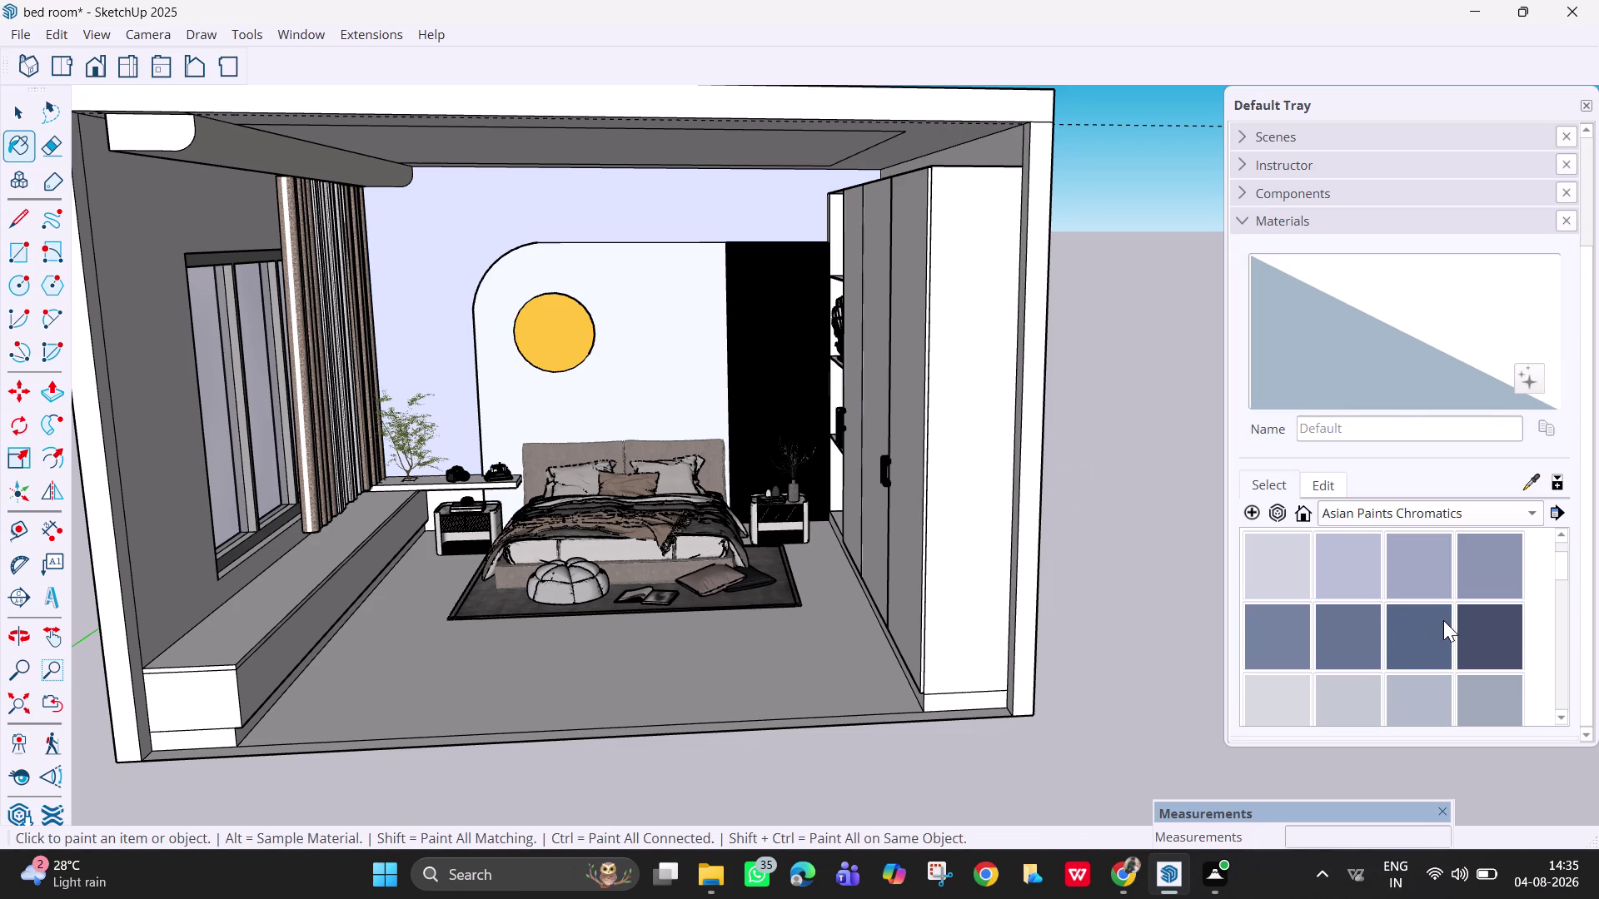
Scroll to the Asian Paints swatches and try peach Sunrise Ray-N on the upper back wall.
scroll(down, 3)
scroll(down, 3)
scroll(down, 3)
scroll(down, 3)
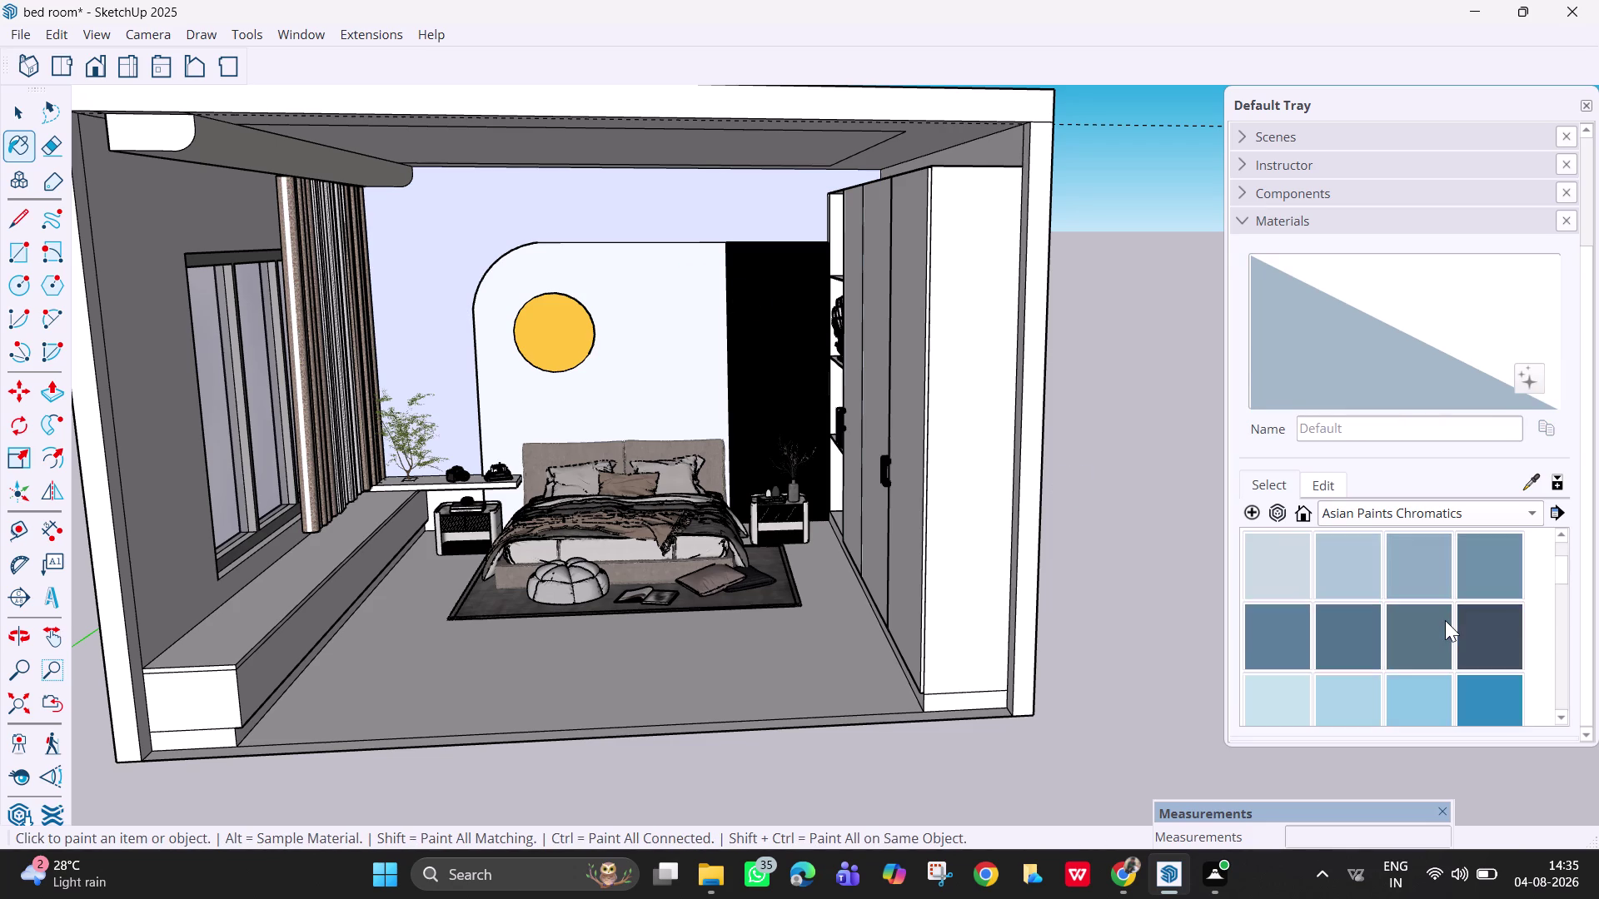
scroll(down, 3)
drag(1557, 576, 1559, 592)
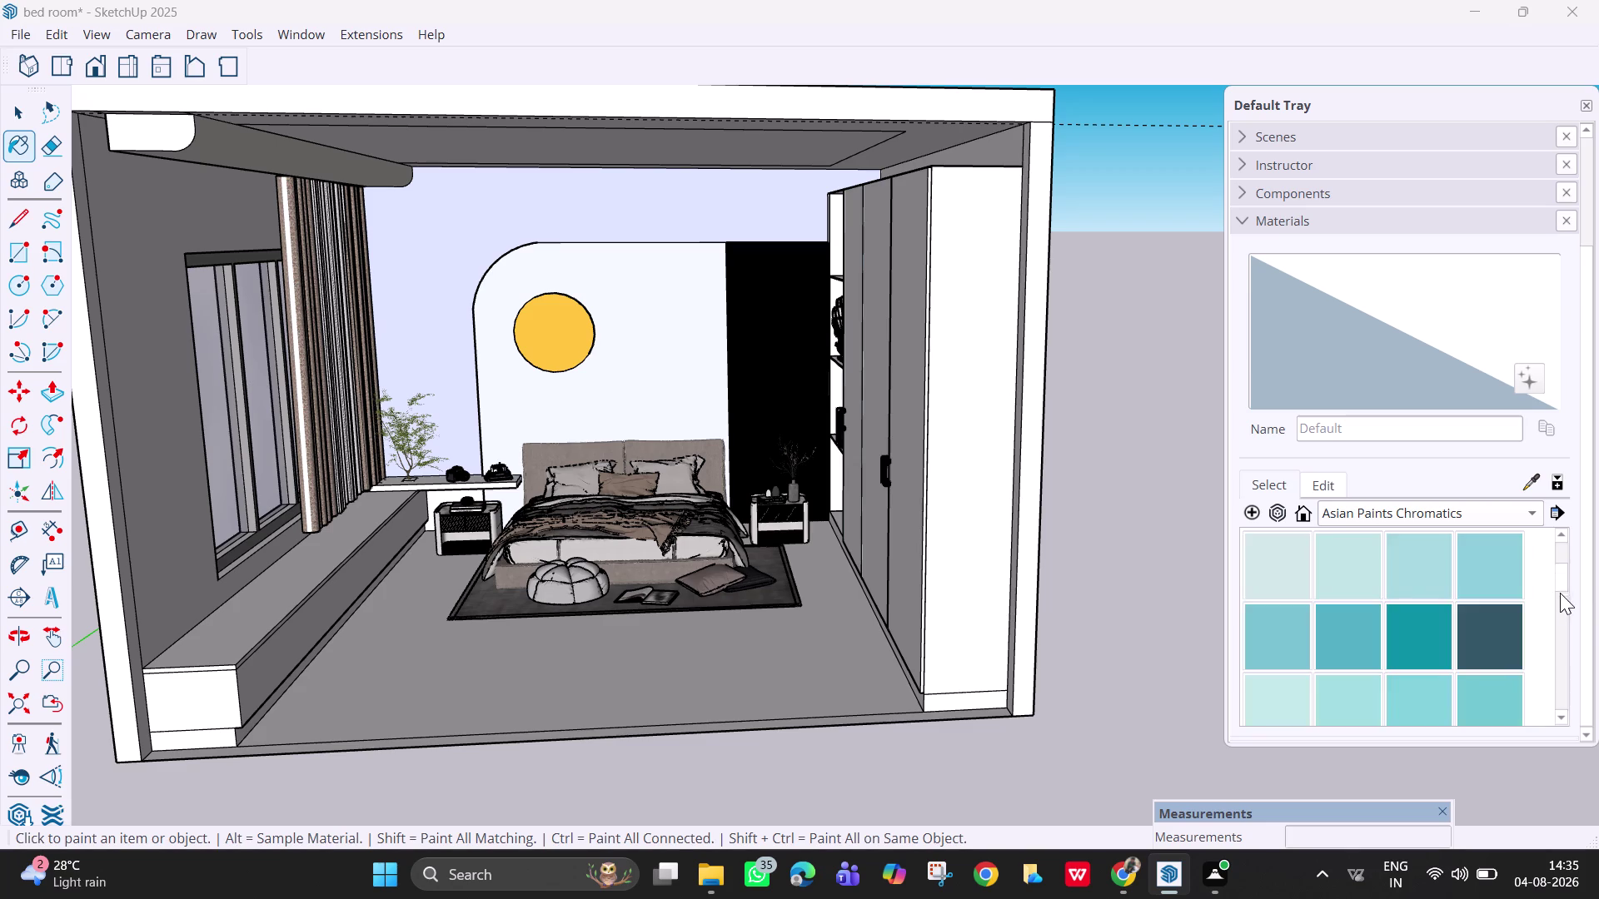
drag(1559, 591, 1560, 635)
click(1335, 618)
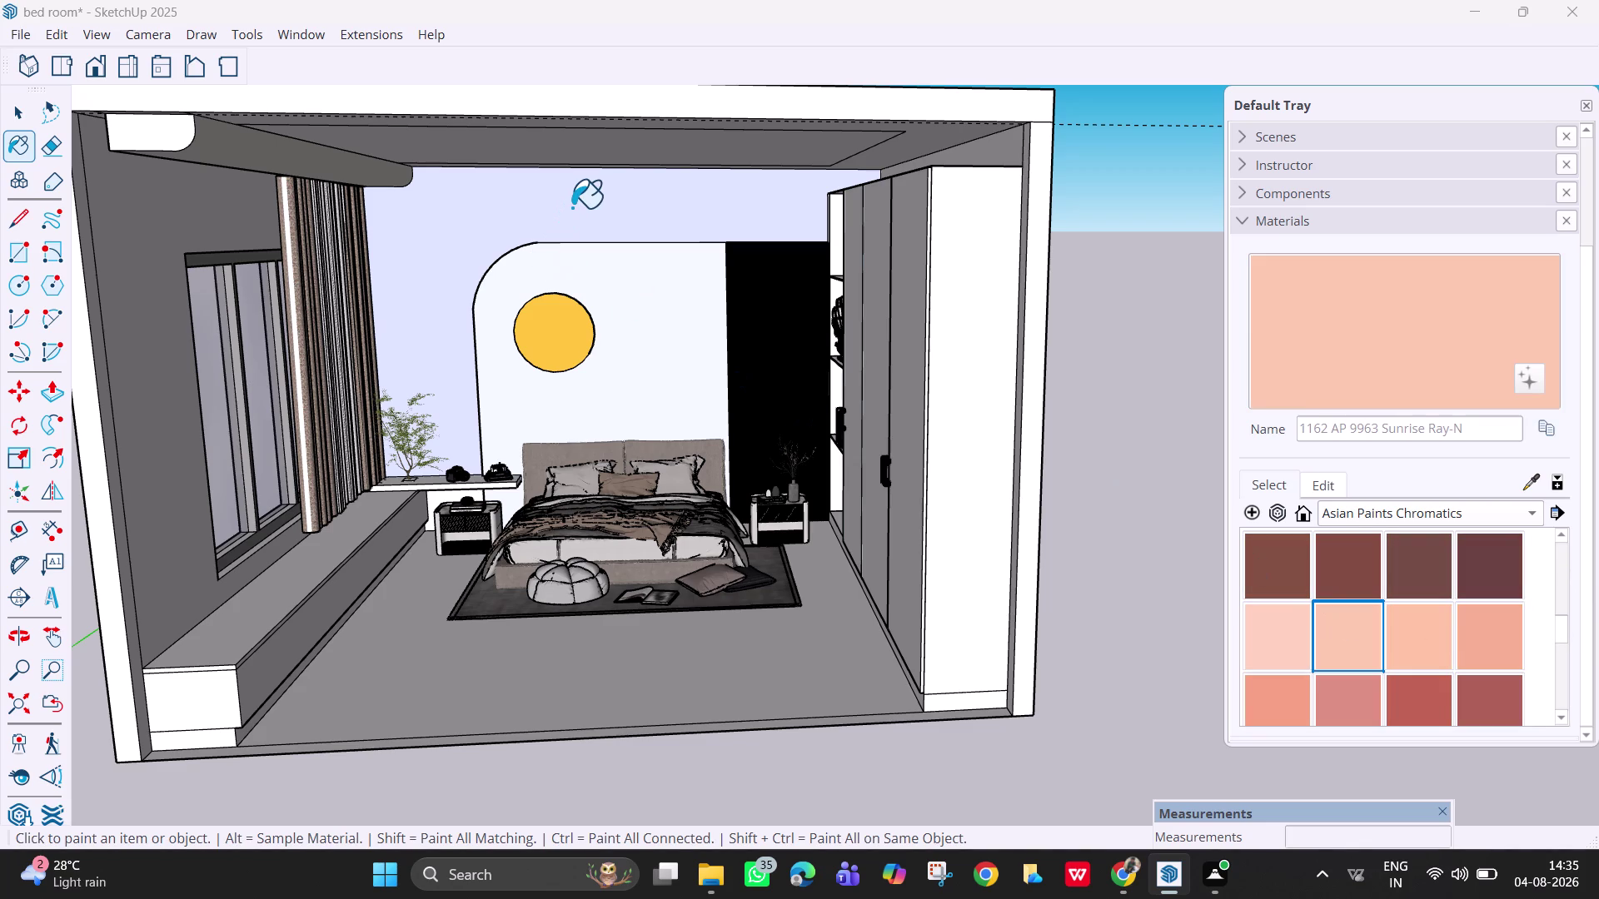
click(572, 207)
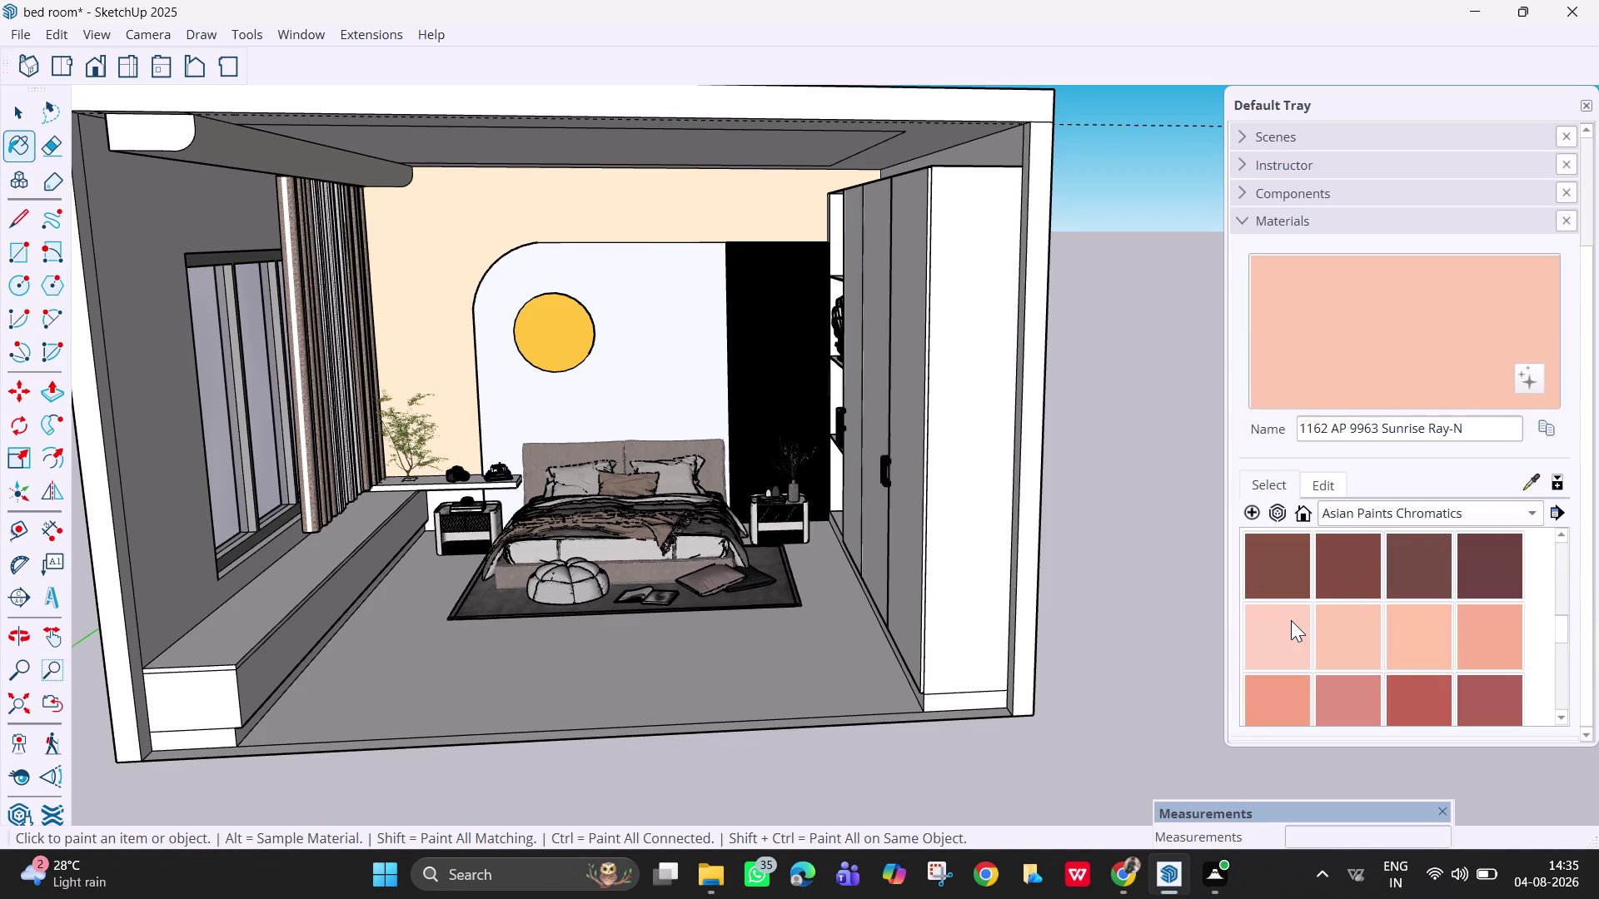
click(1290, 623)
click(642, 334)
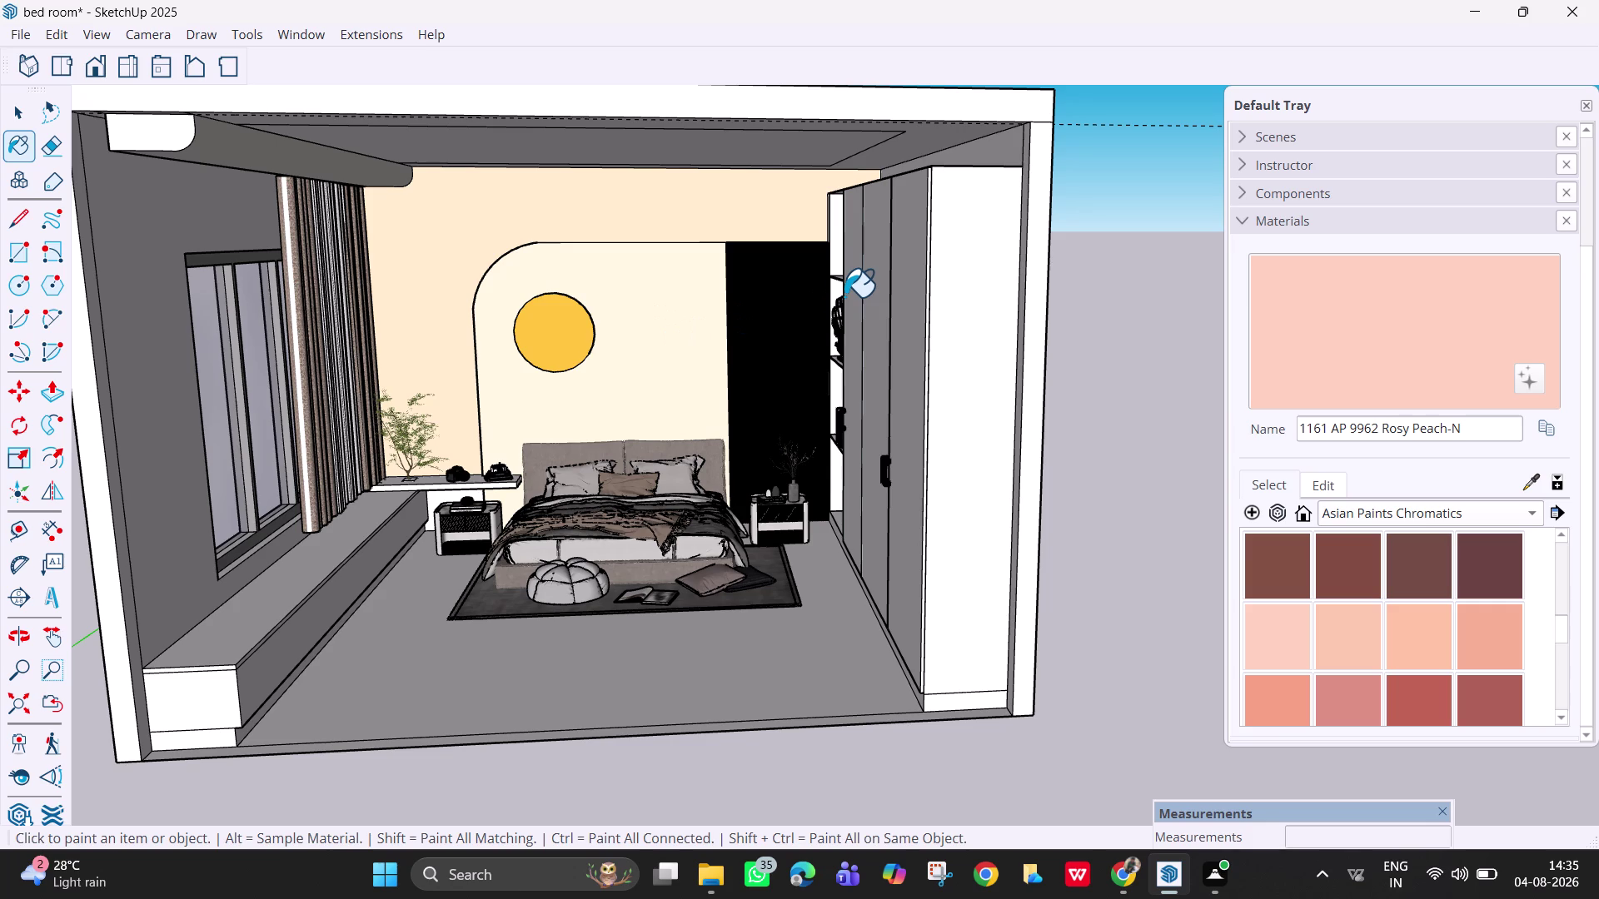
Test Rosy Peach and Litchi Skin red, then put Sunrise Ray peach on the headboard panel.
click(1348, 629)
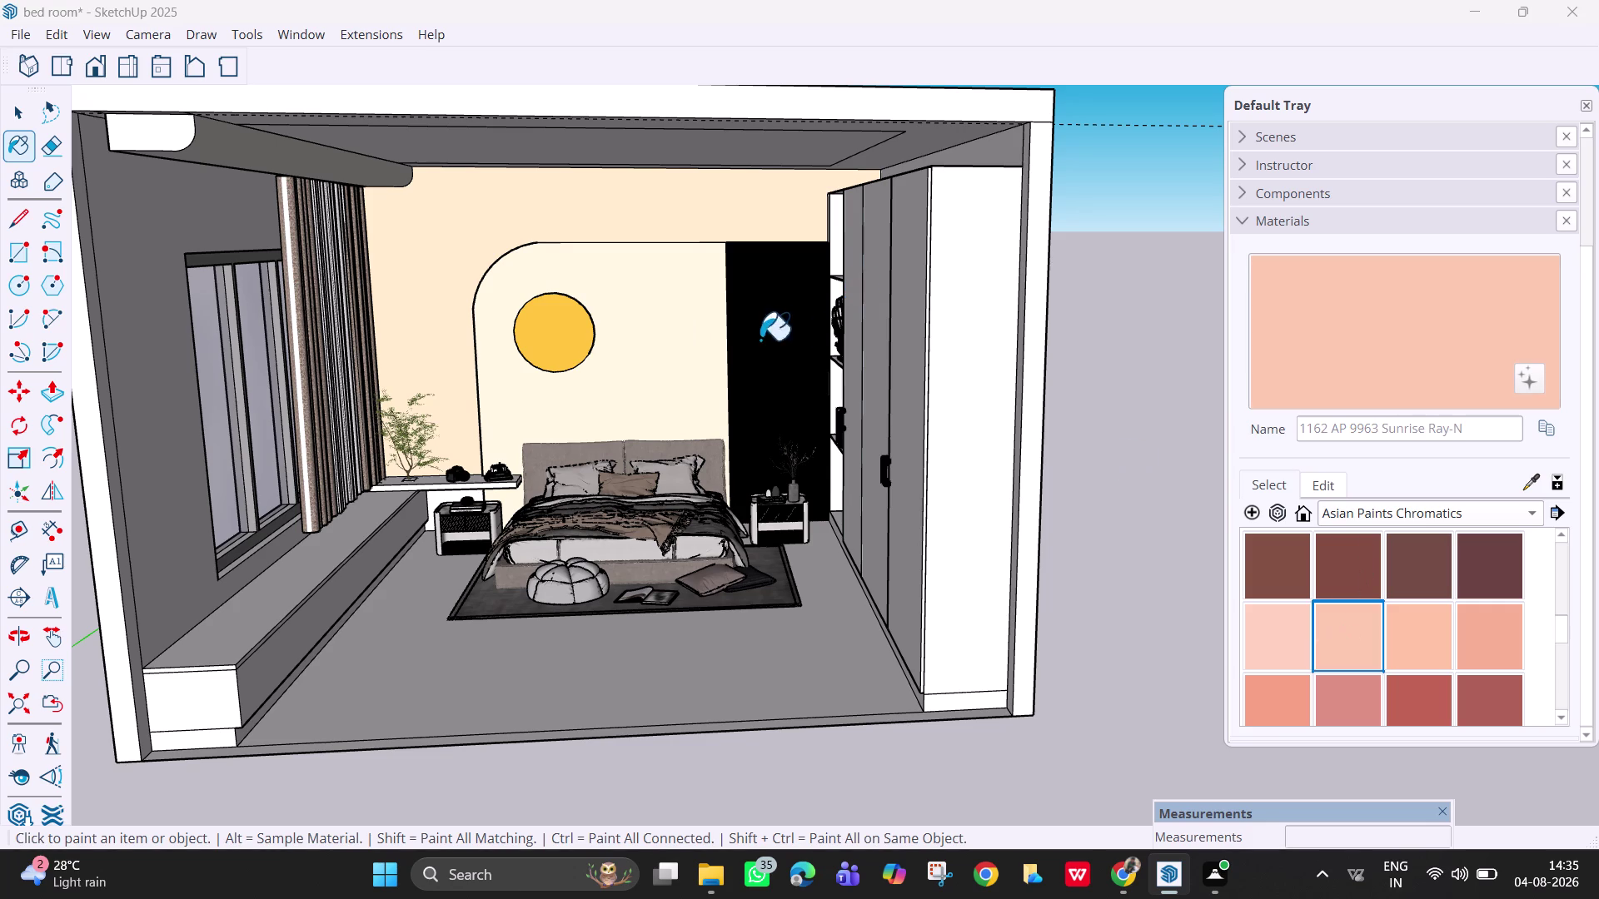
click(668, 318)
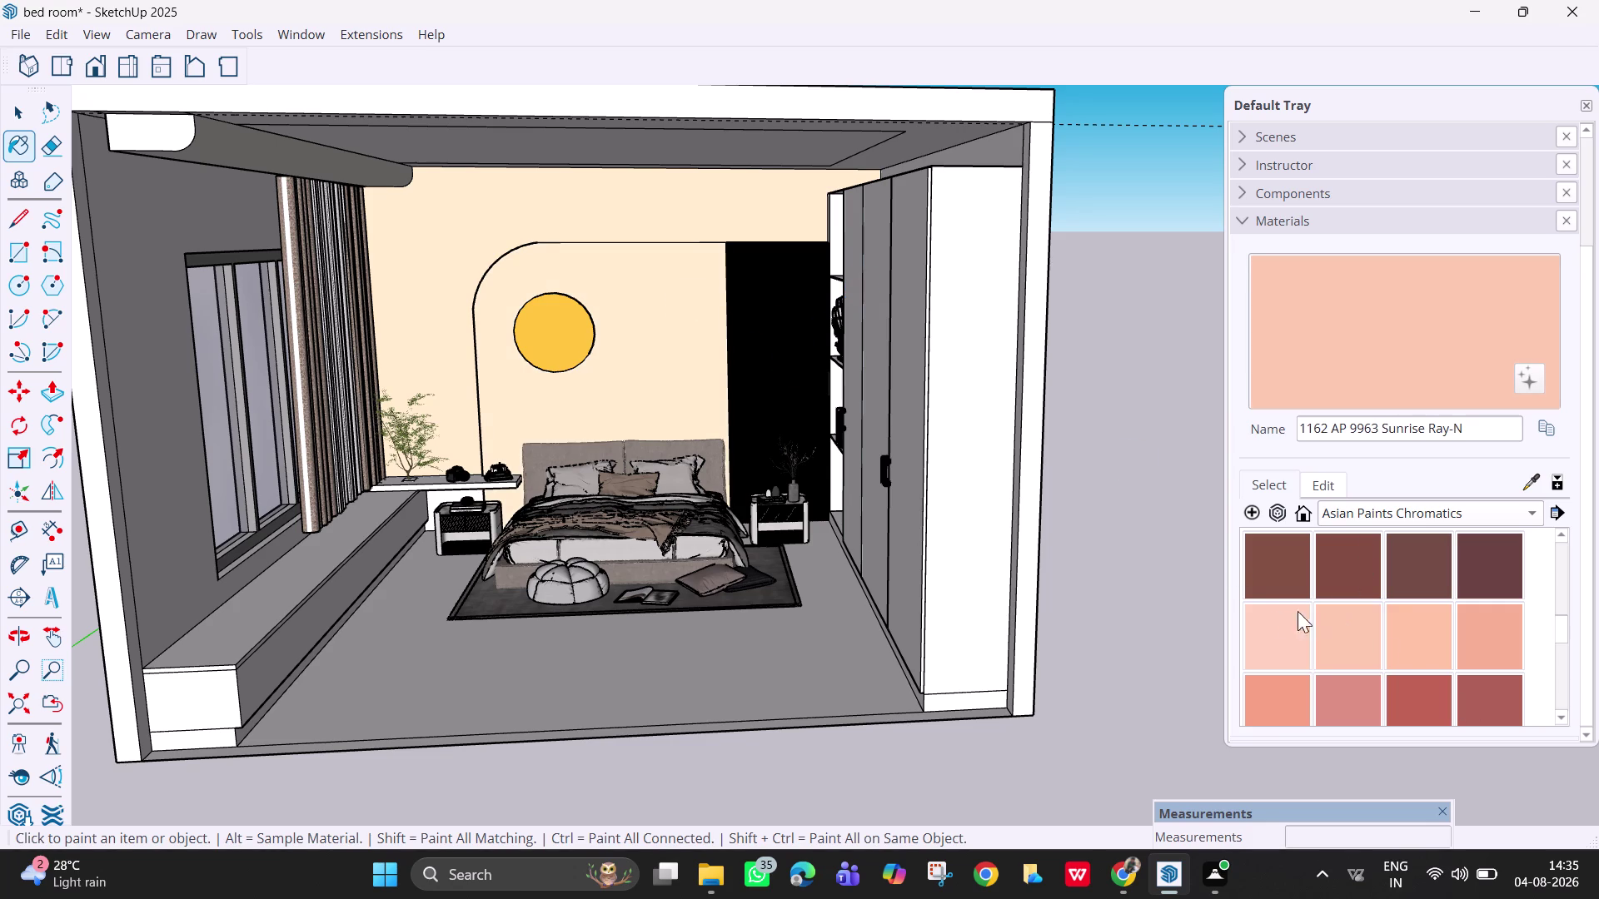
click(1274, 616)
click(509, 224)
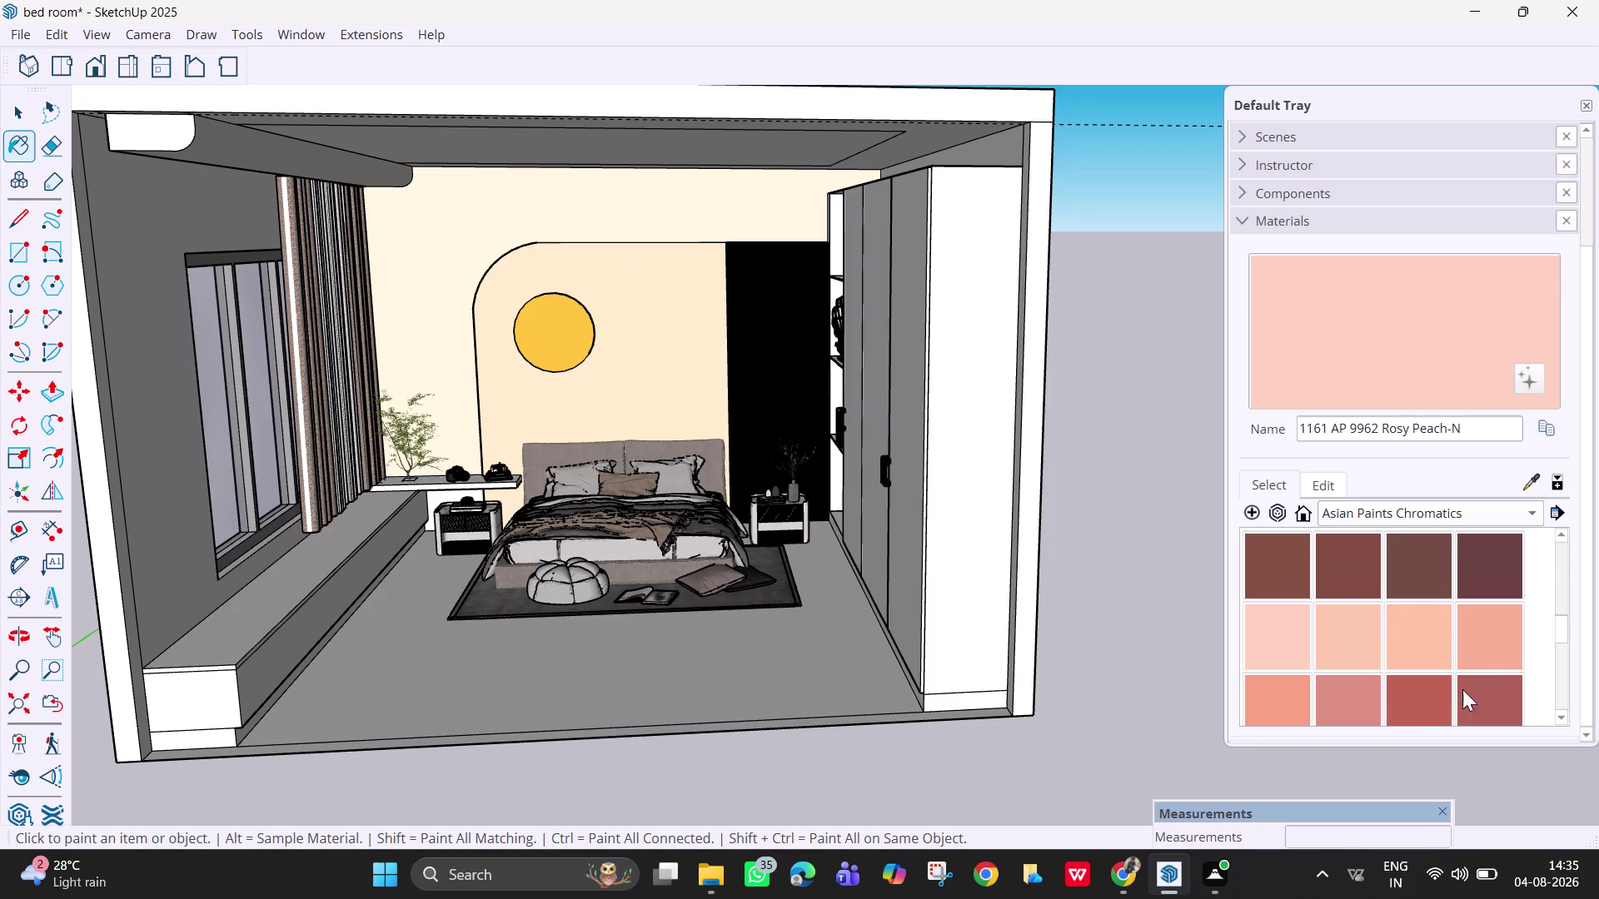
click(1451, 699)
click(518, 275)
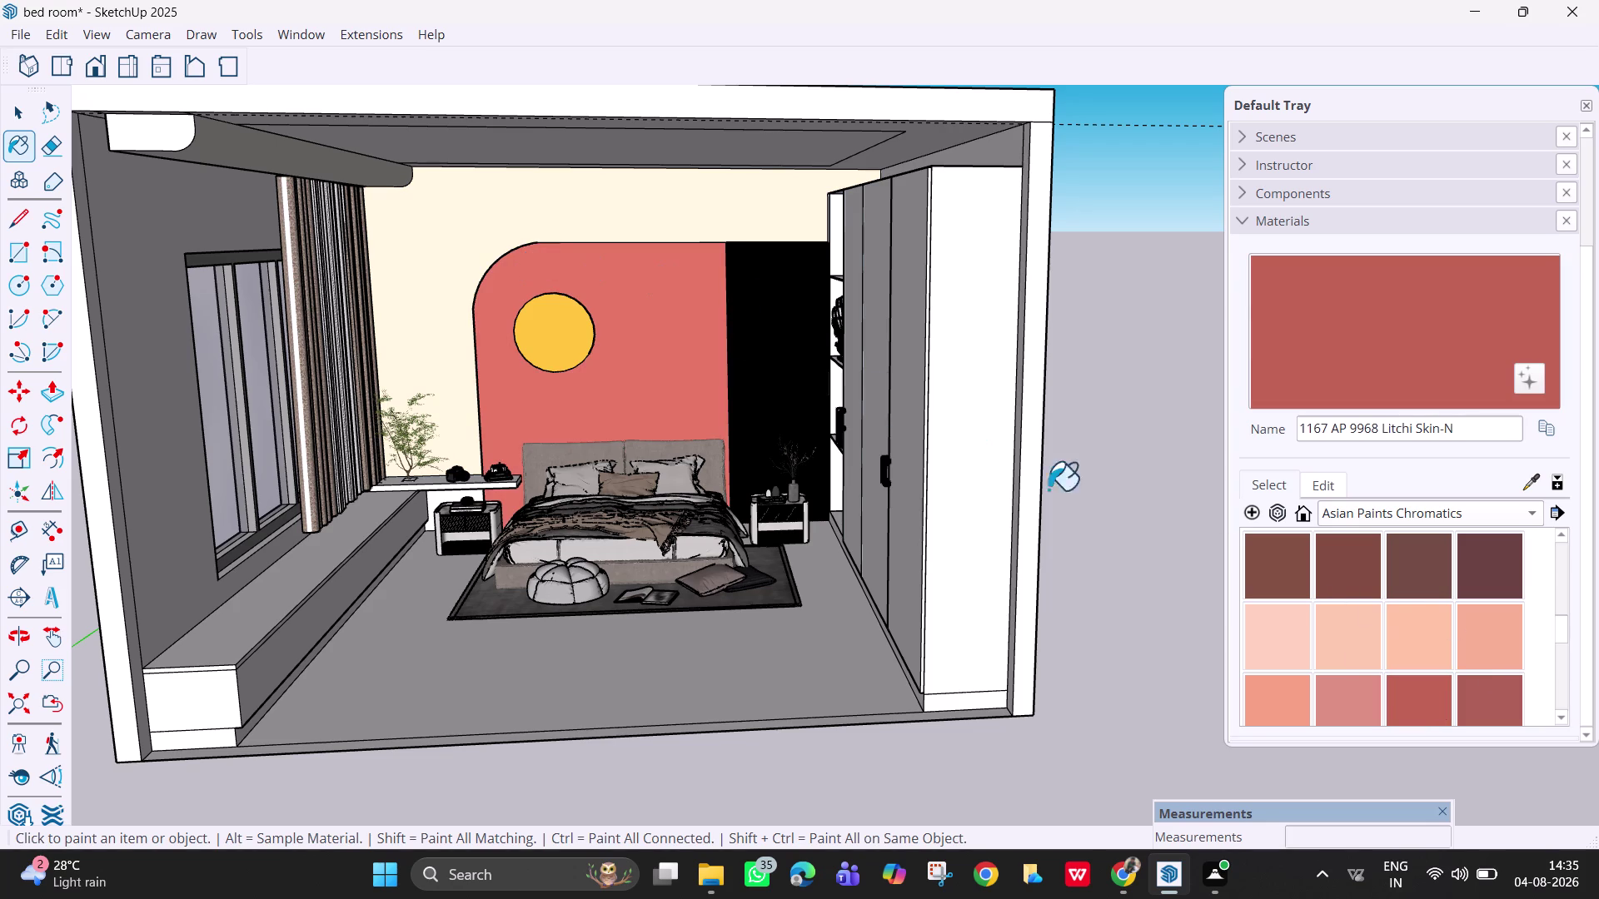
click(1336, 655)
click(687, 316)
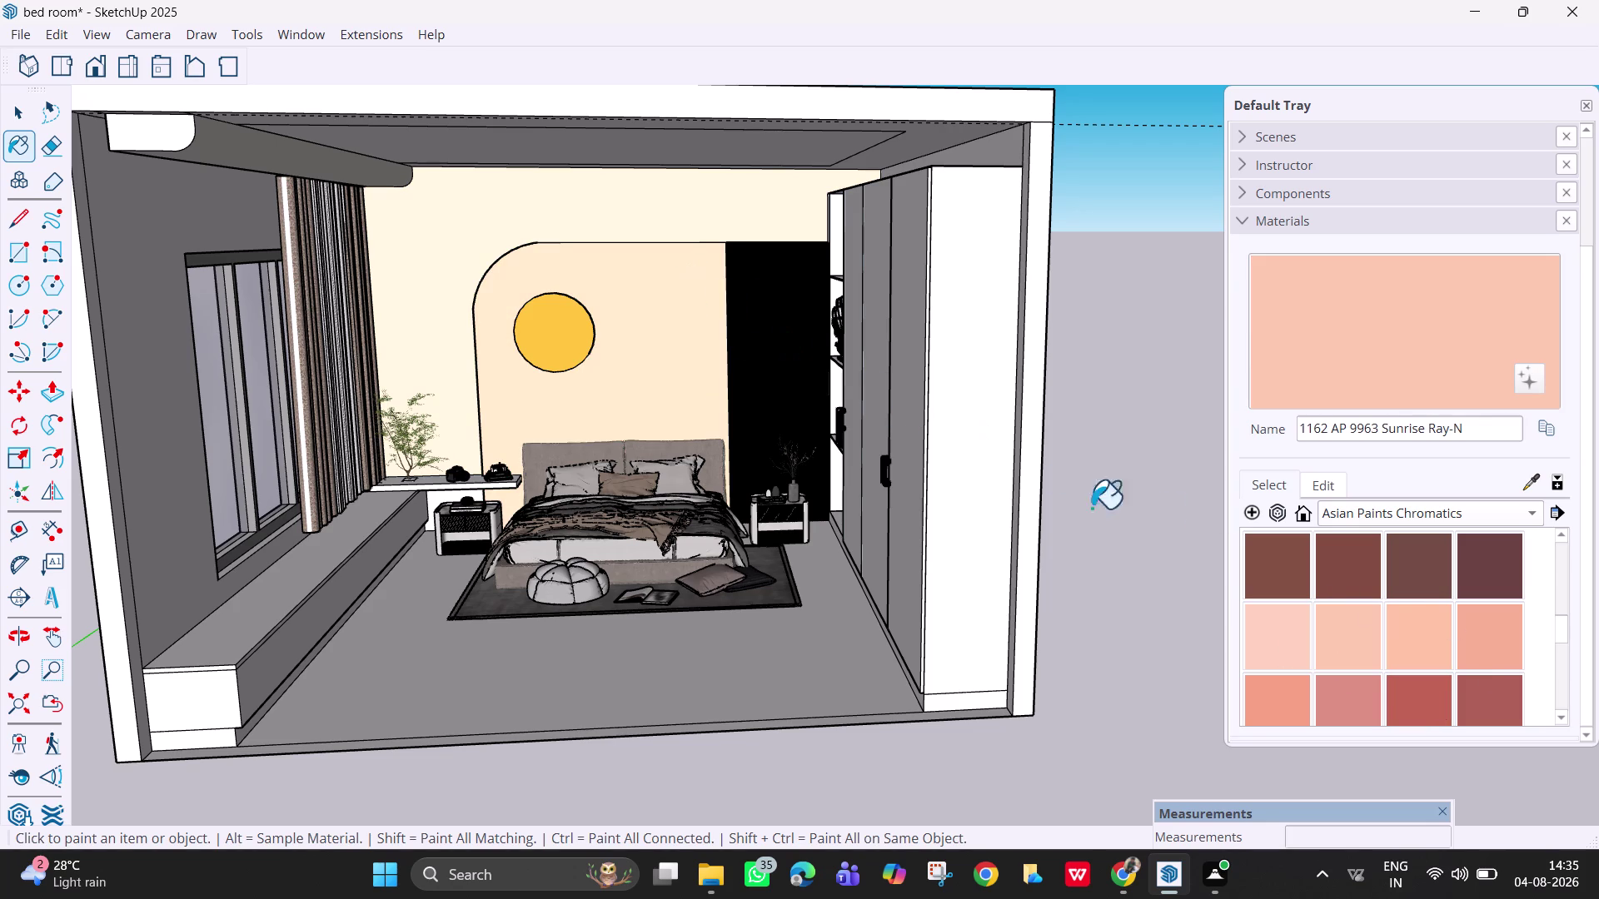
Try Pastel Mauve on the headboard panel and Dreamy Pink on the upper back wall.
scroll(down, 3)
scroll(down, 3)
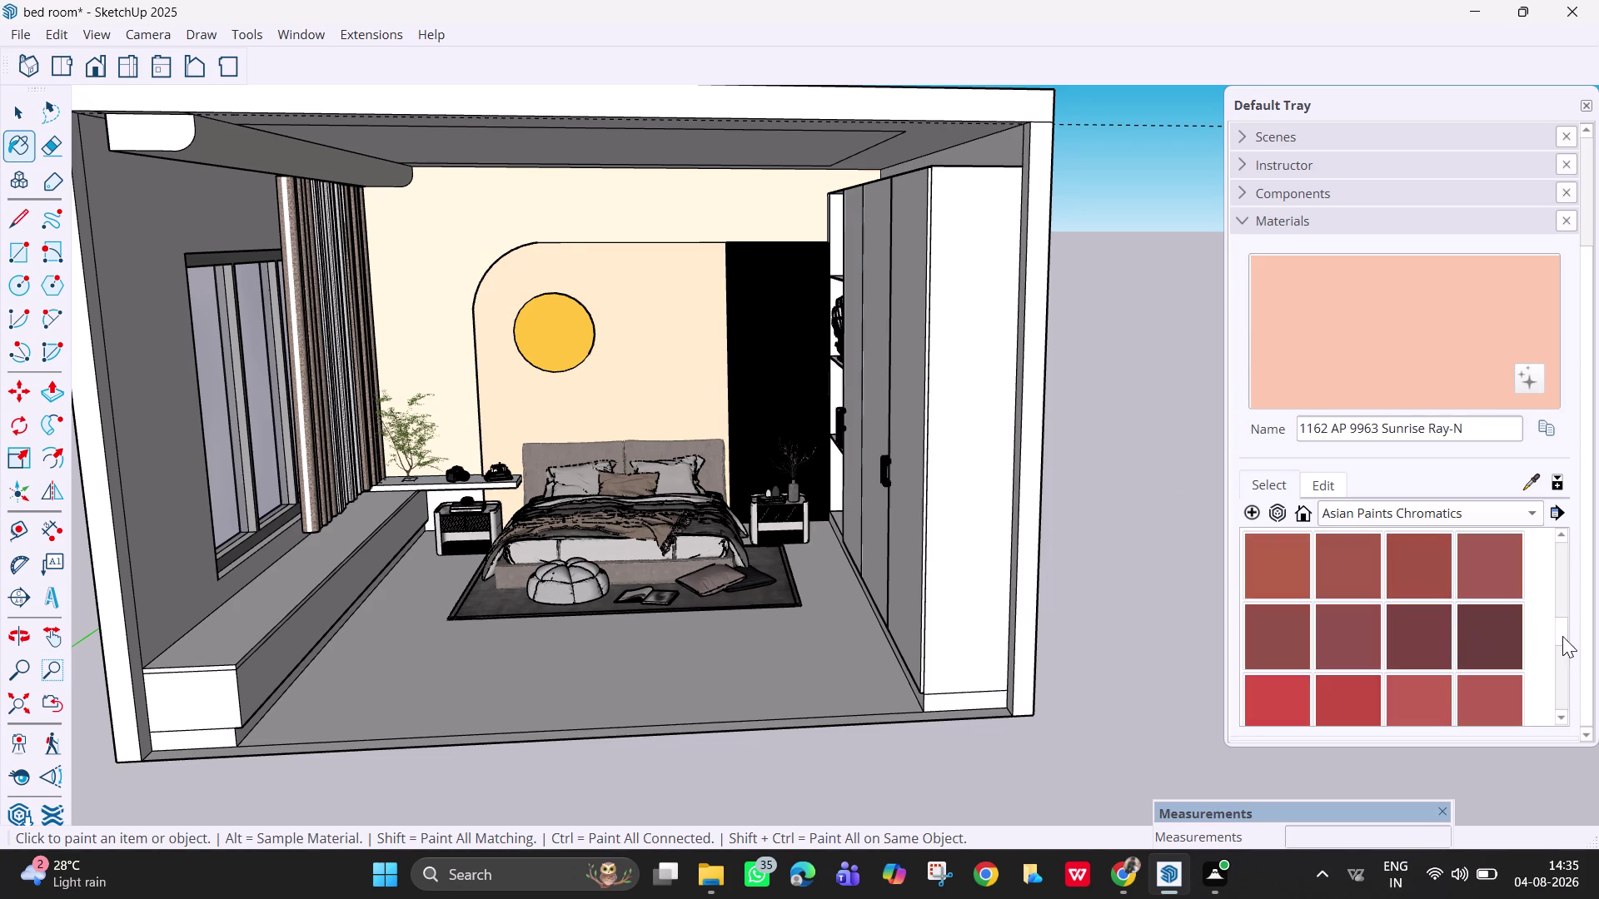
drag(1562, 637, 1569, 698)
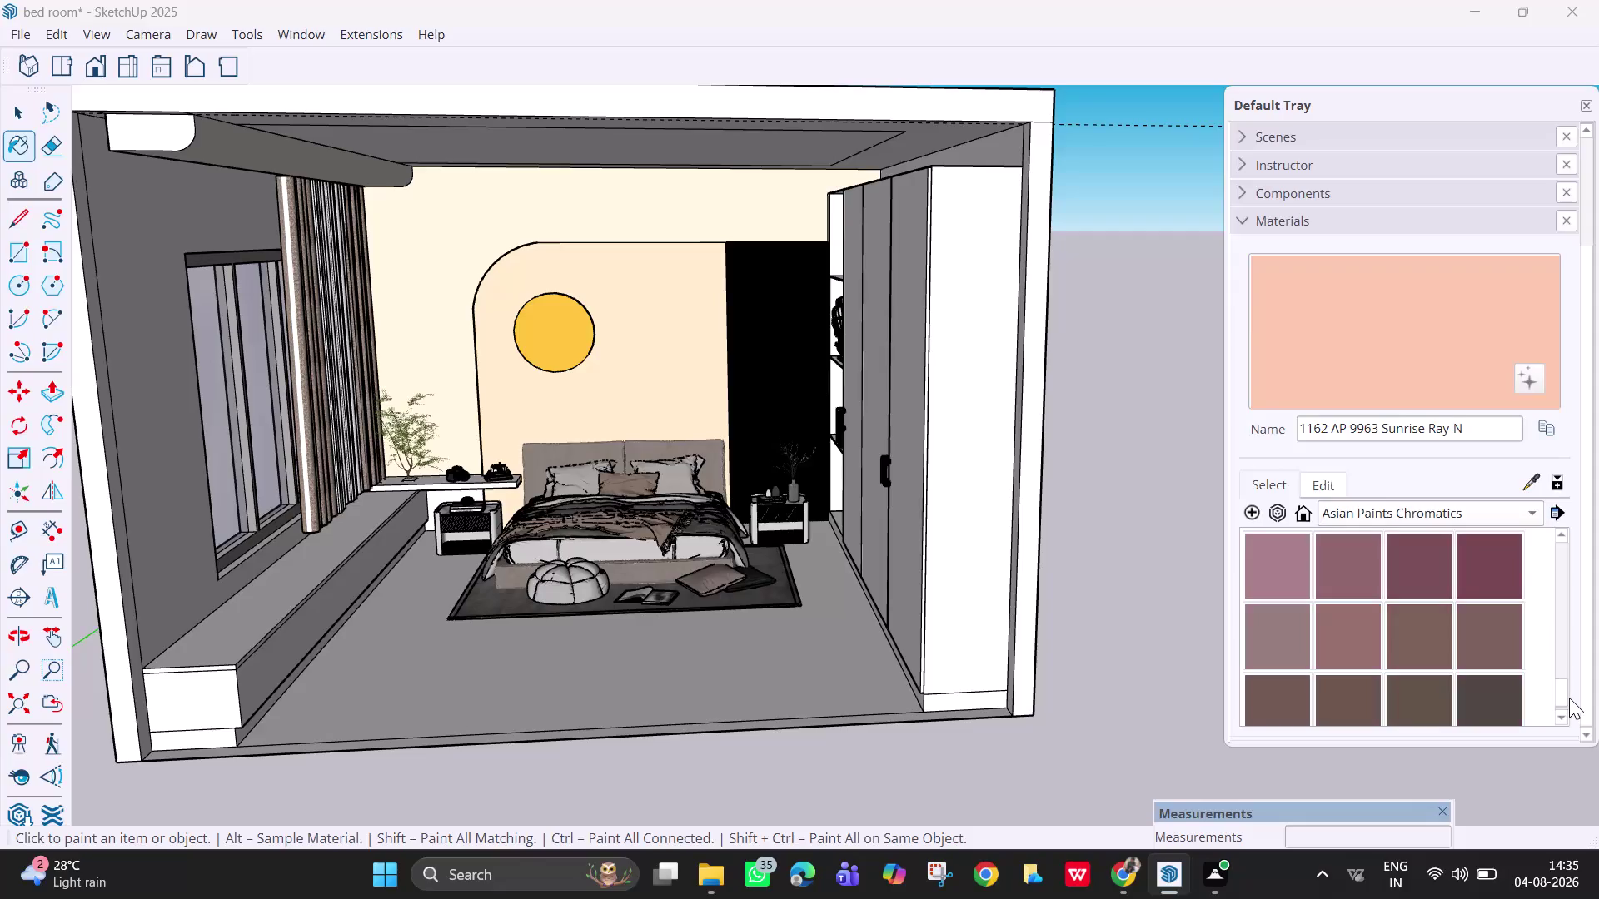
drag(1568, 698, 1571, 695)
click(1384, 711)
click(1408, 695)
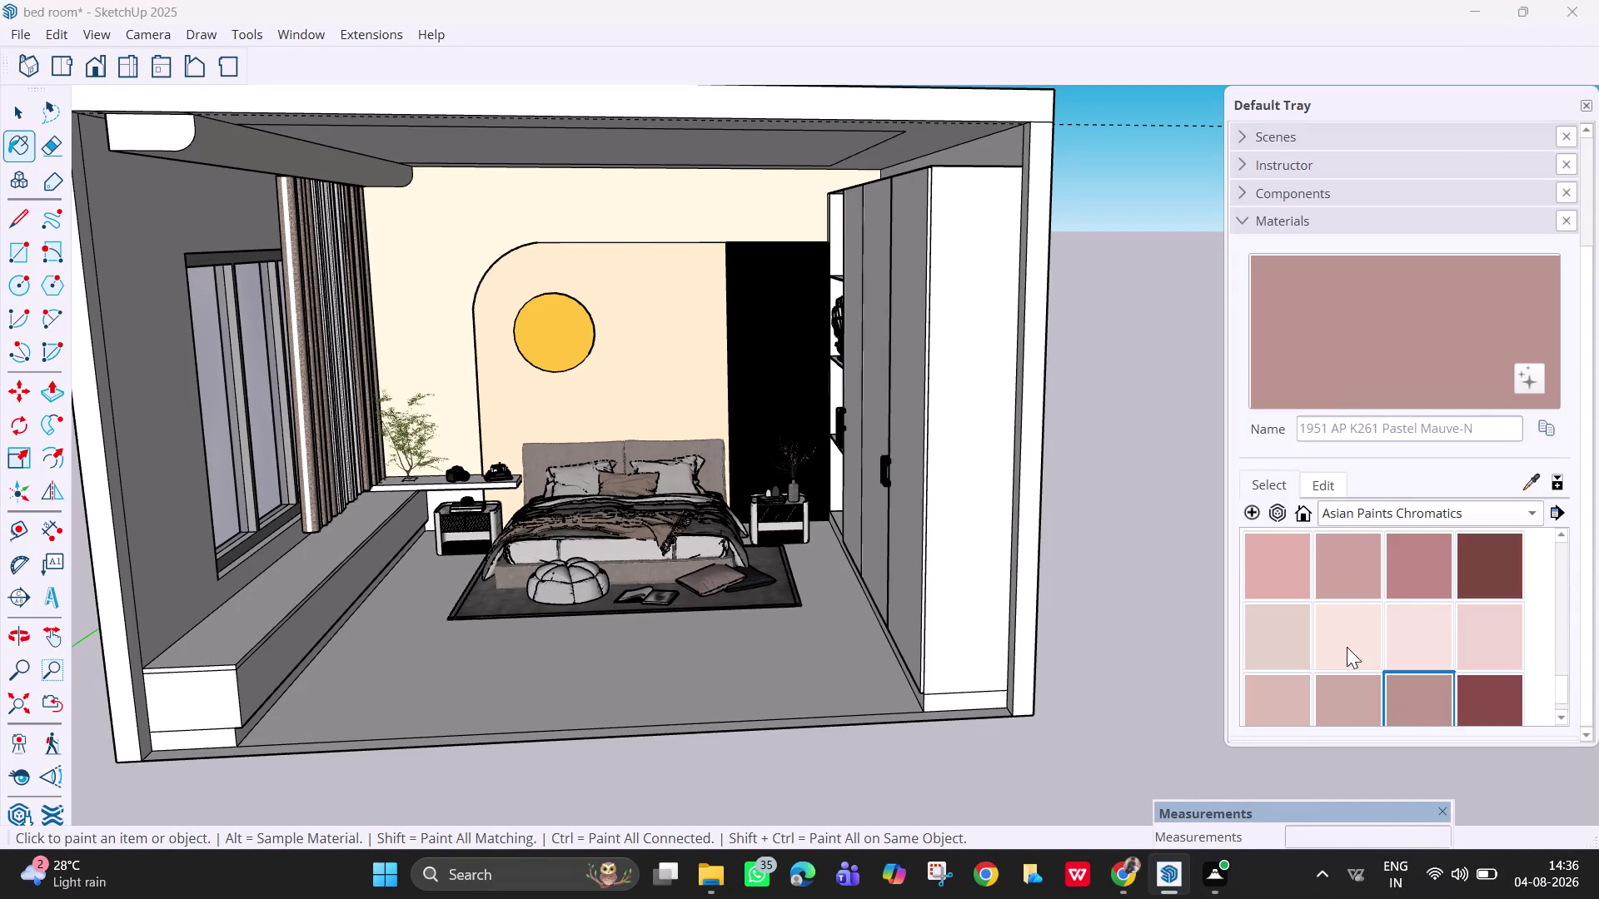
click(609, 274)
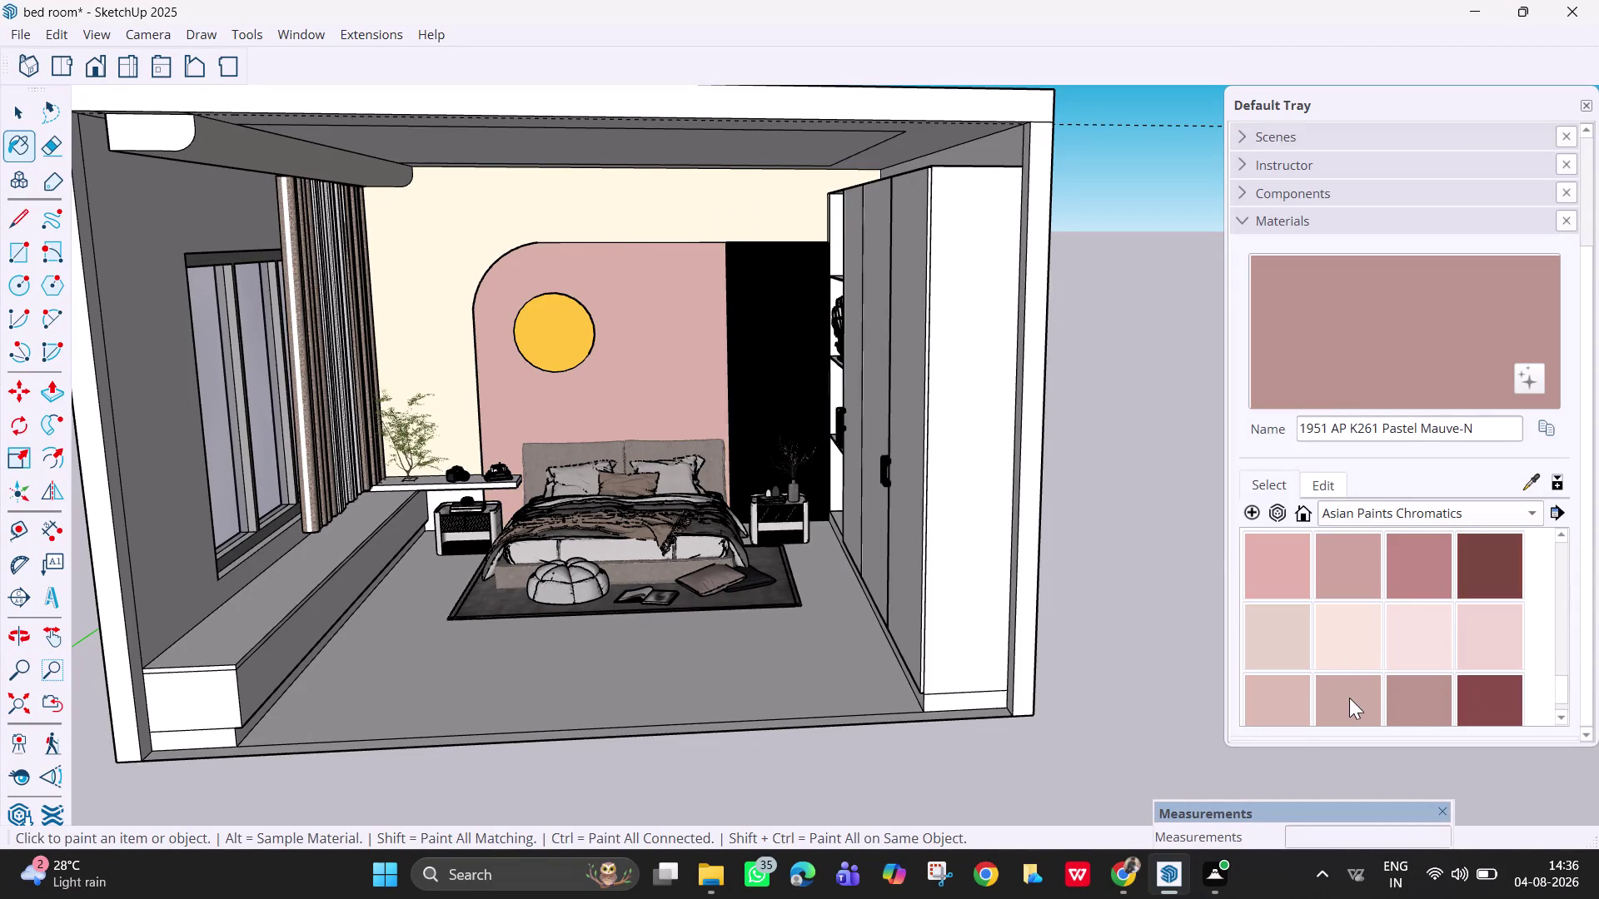
click(1341, 701)
click(615, 203)
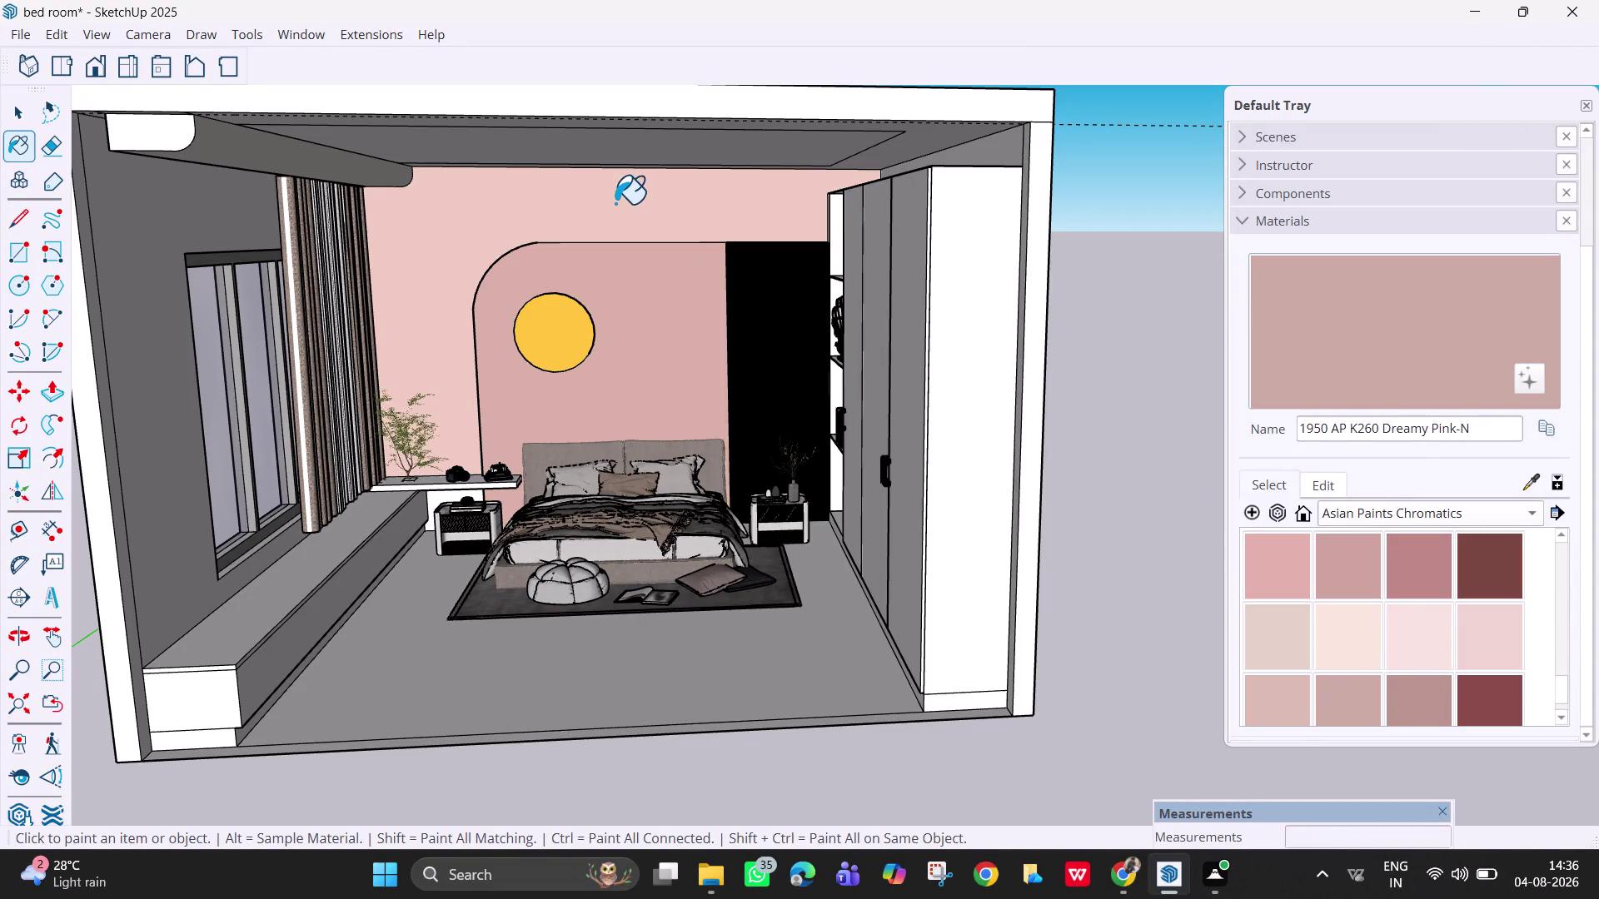
Try Vintage Wine on the upper wall, then Spring Bliss and Almond White on the panel.
scroll(down, 3)
scroll(up, 3)
scroll(up, 3)
scroll(up, 3)
scroll(up, 3)
scroll(up, 3)
scroll(down, 3)
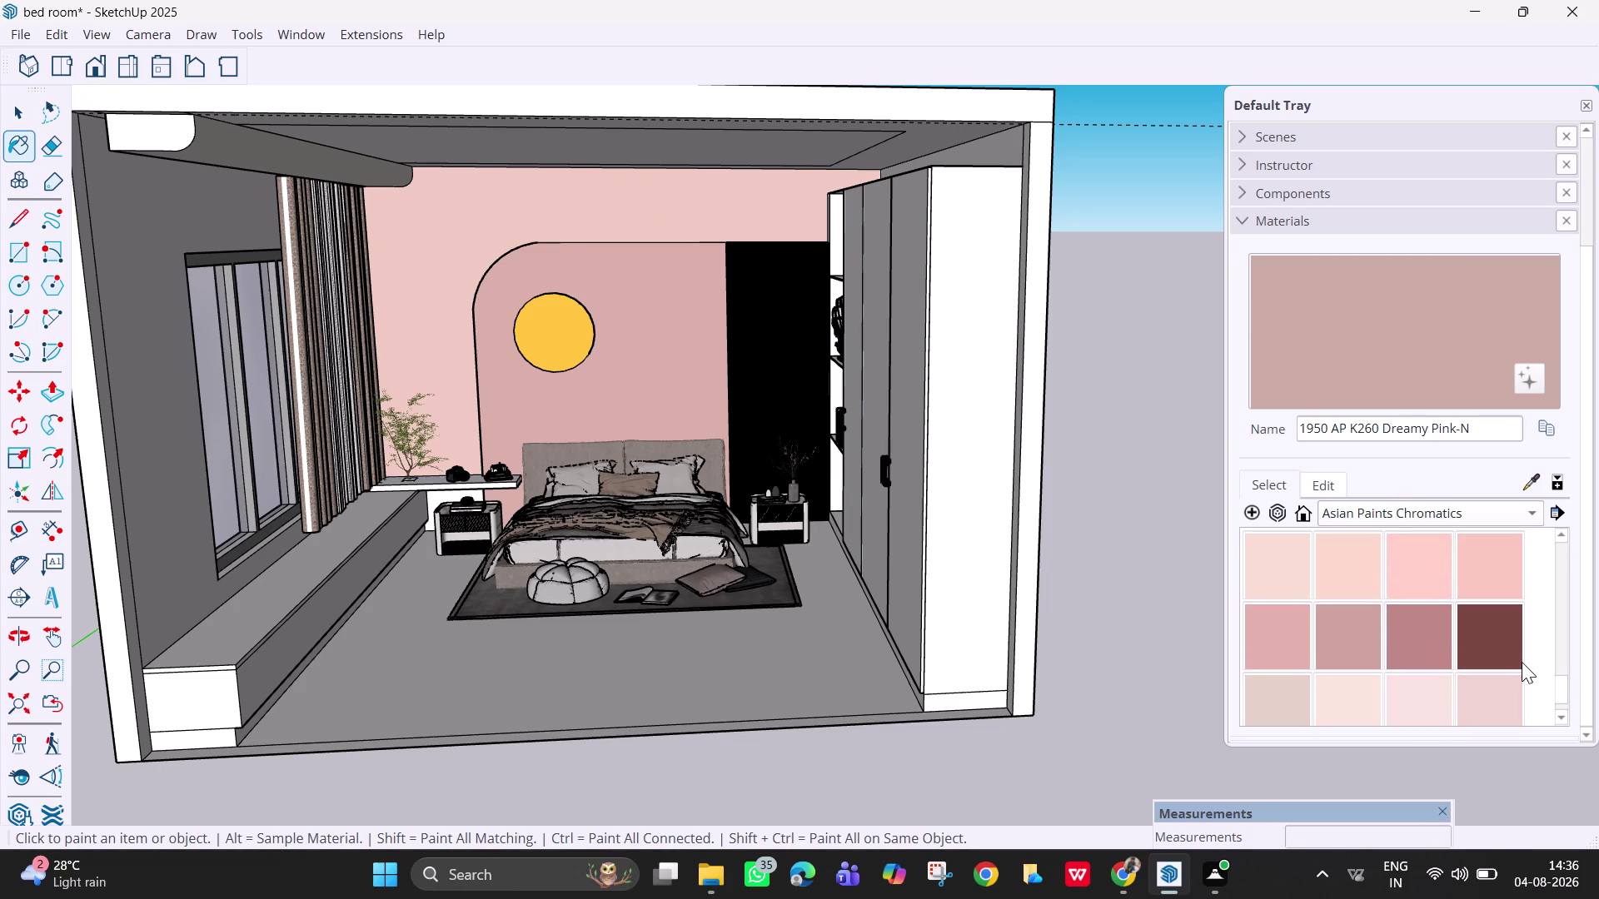
scroll(down, 3)
click(1301, 566)
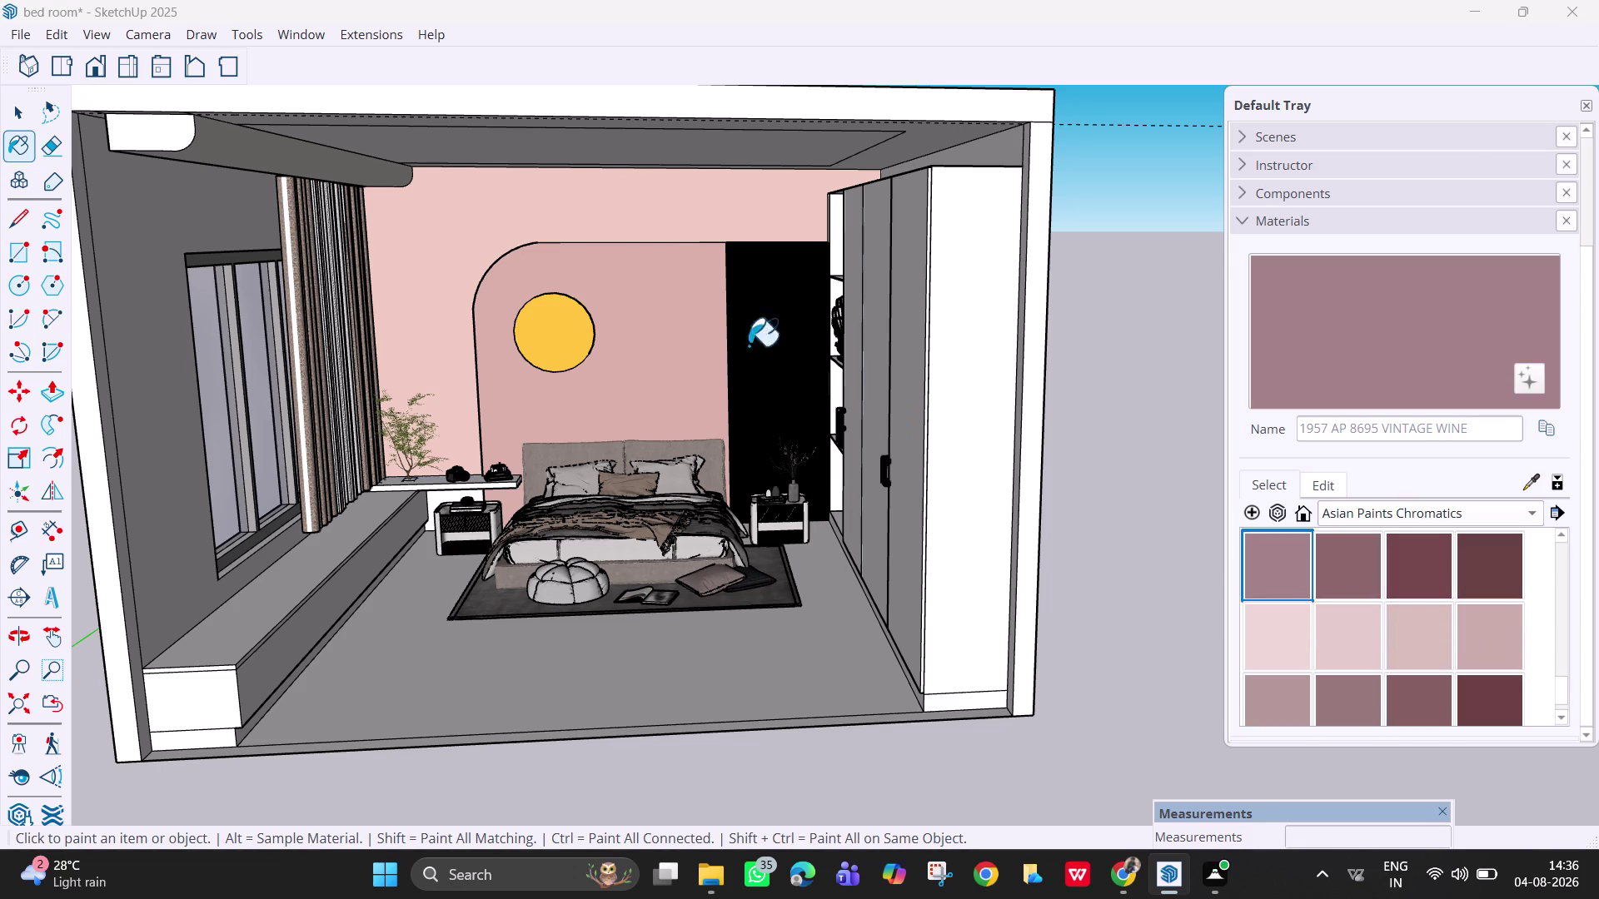
click(614, 231)
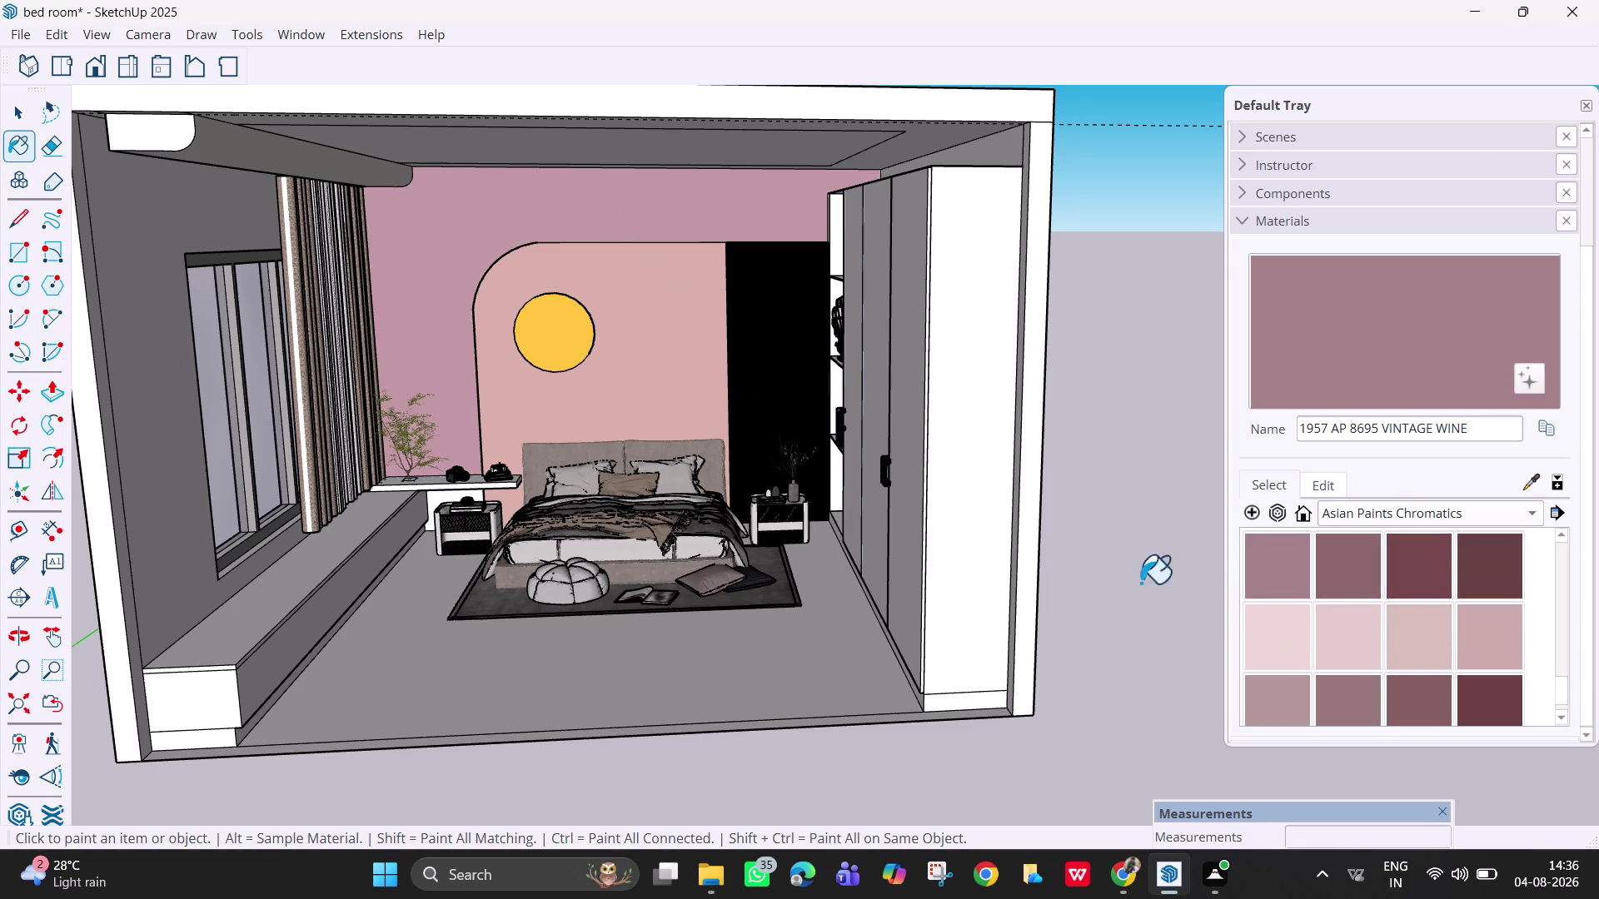
click(1341, 562)
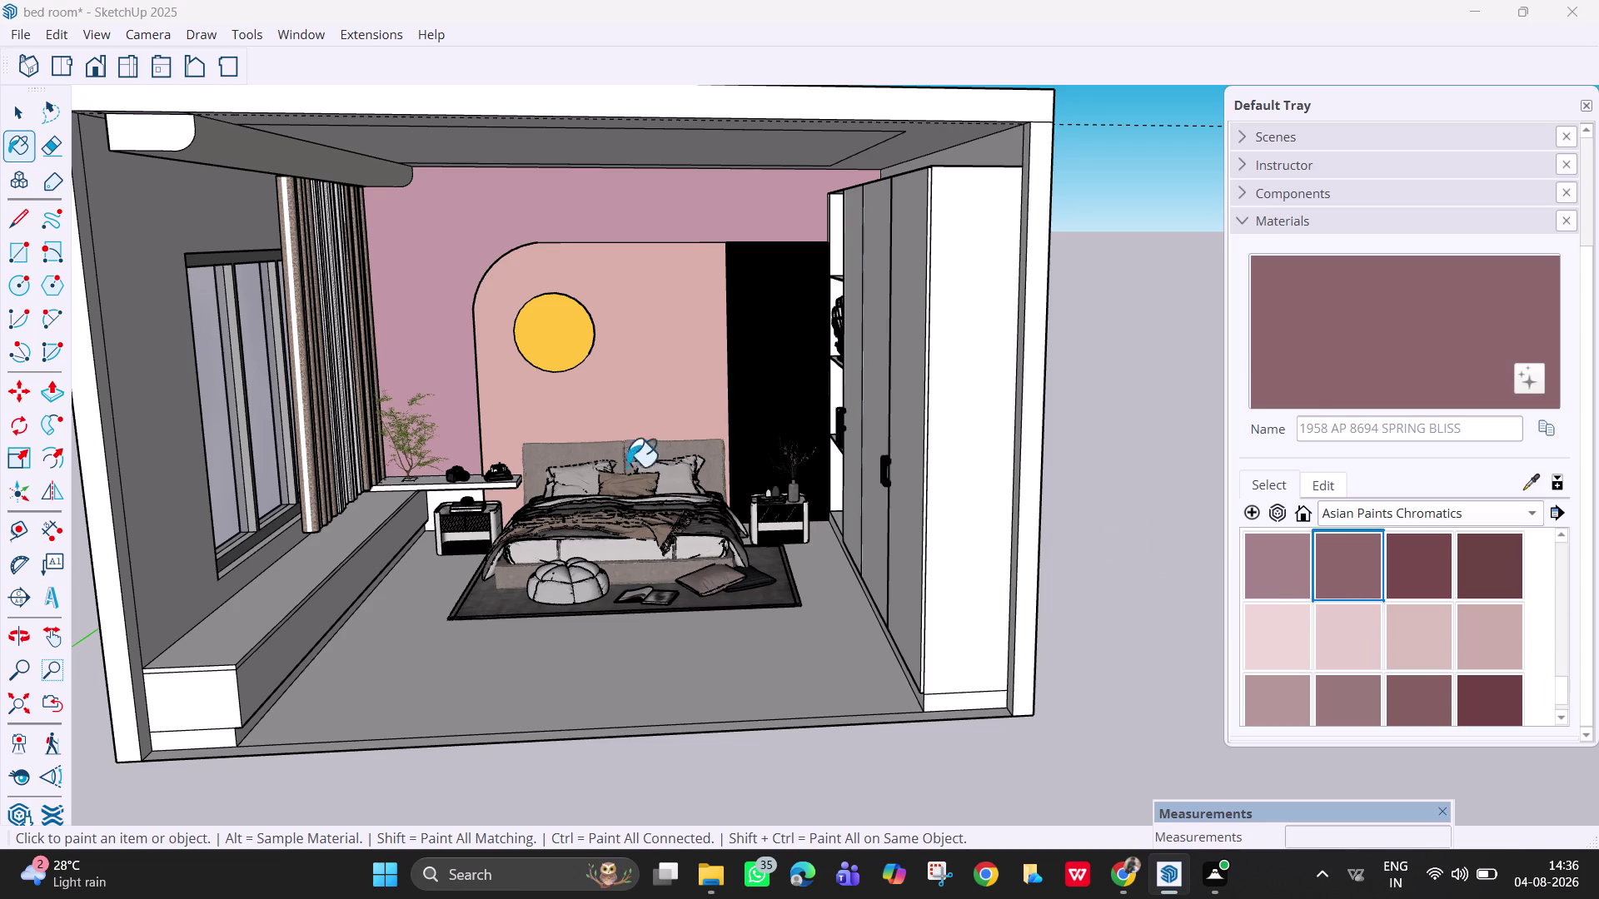
click(641, 372)
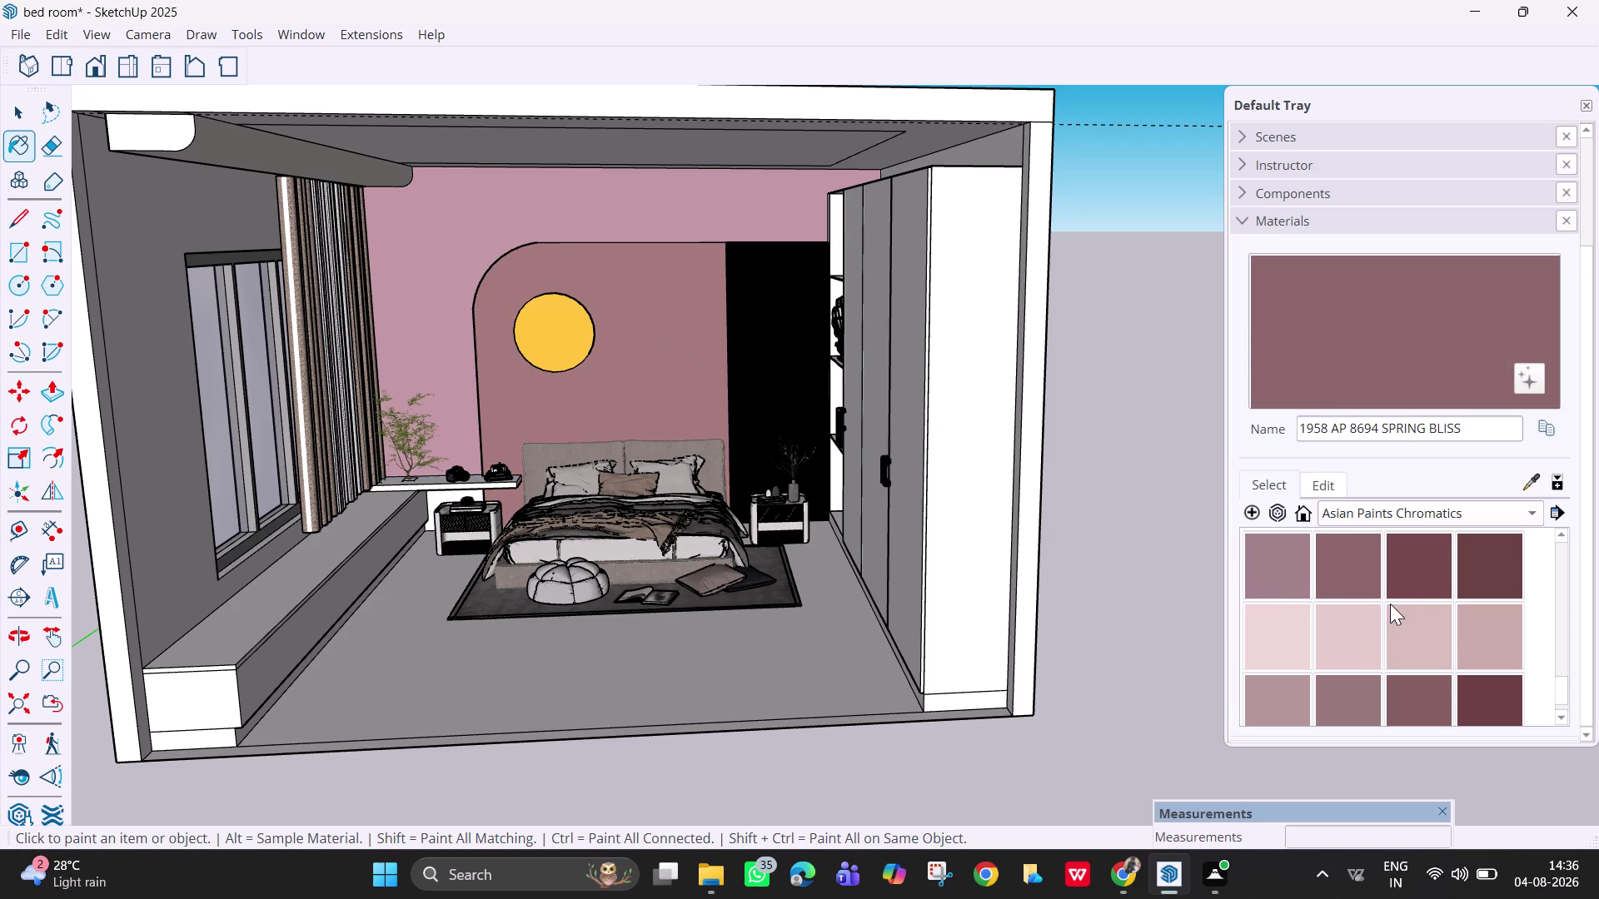
click(1279, 640)
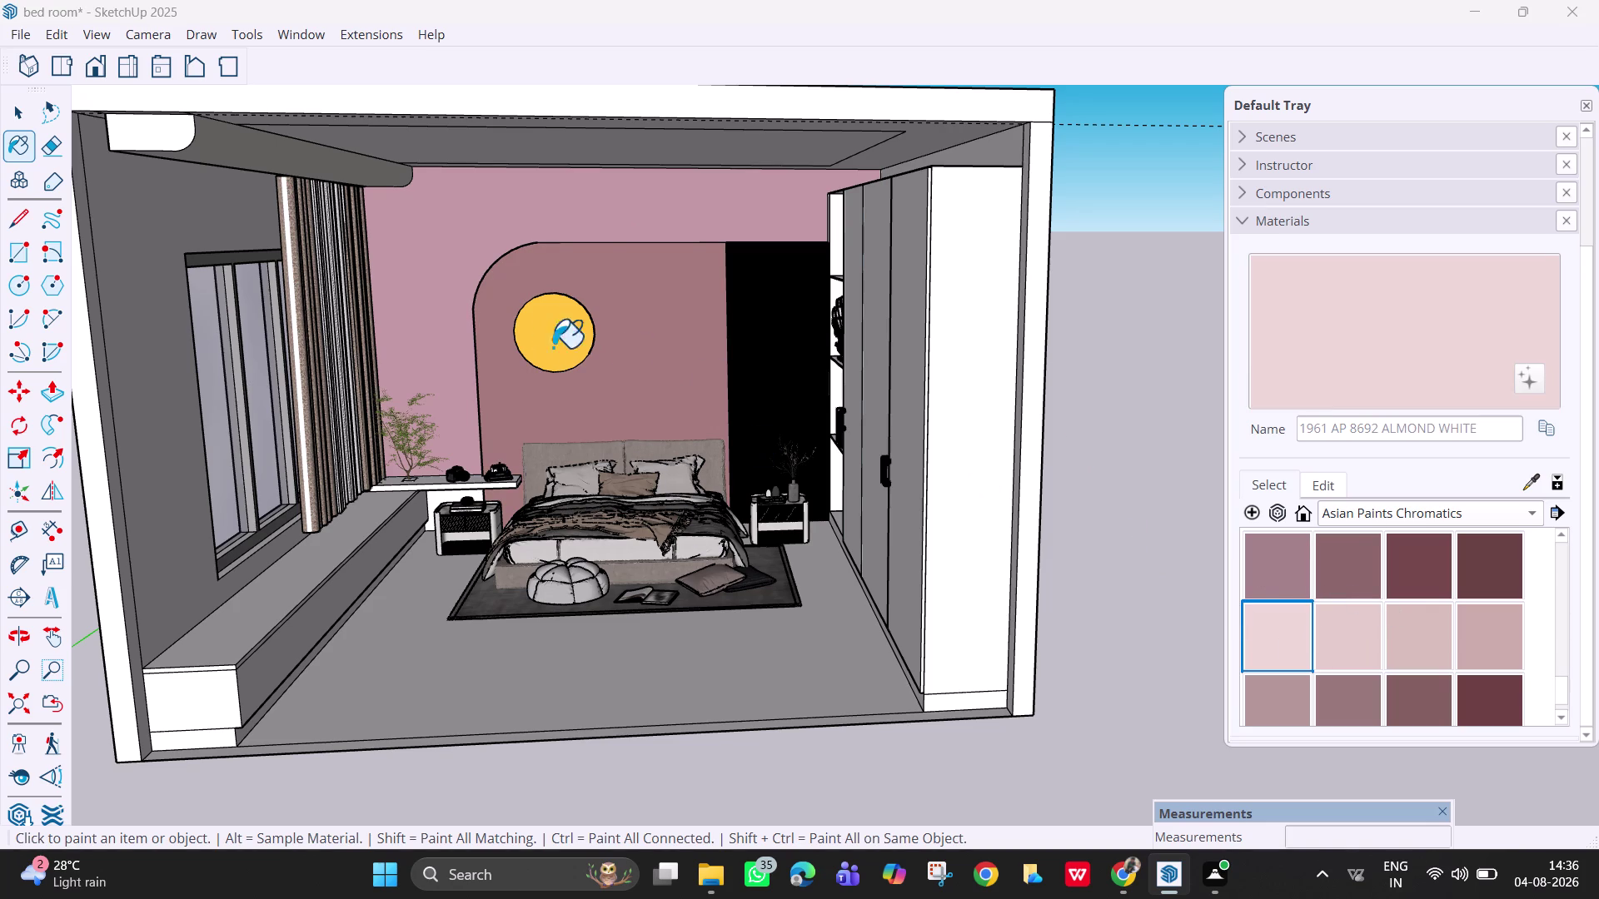
drag(669, 364, 660, 363)
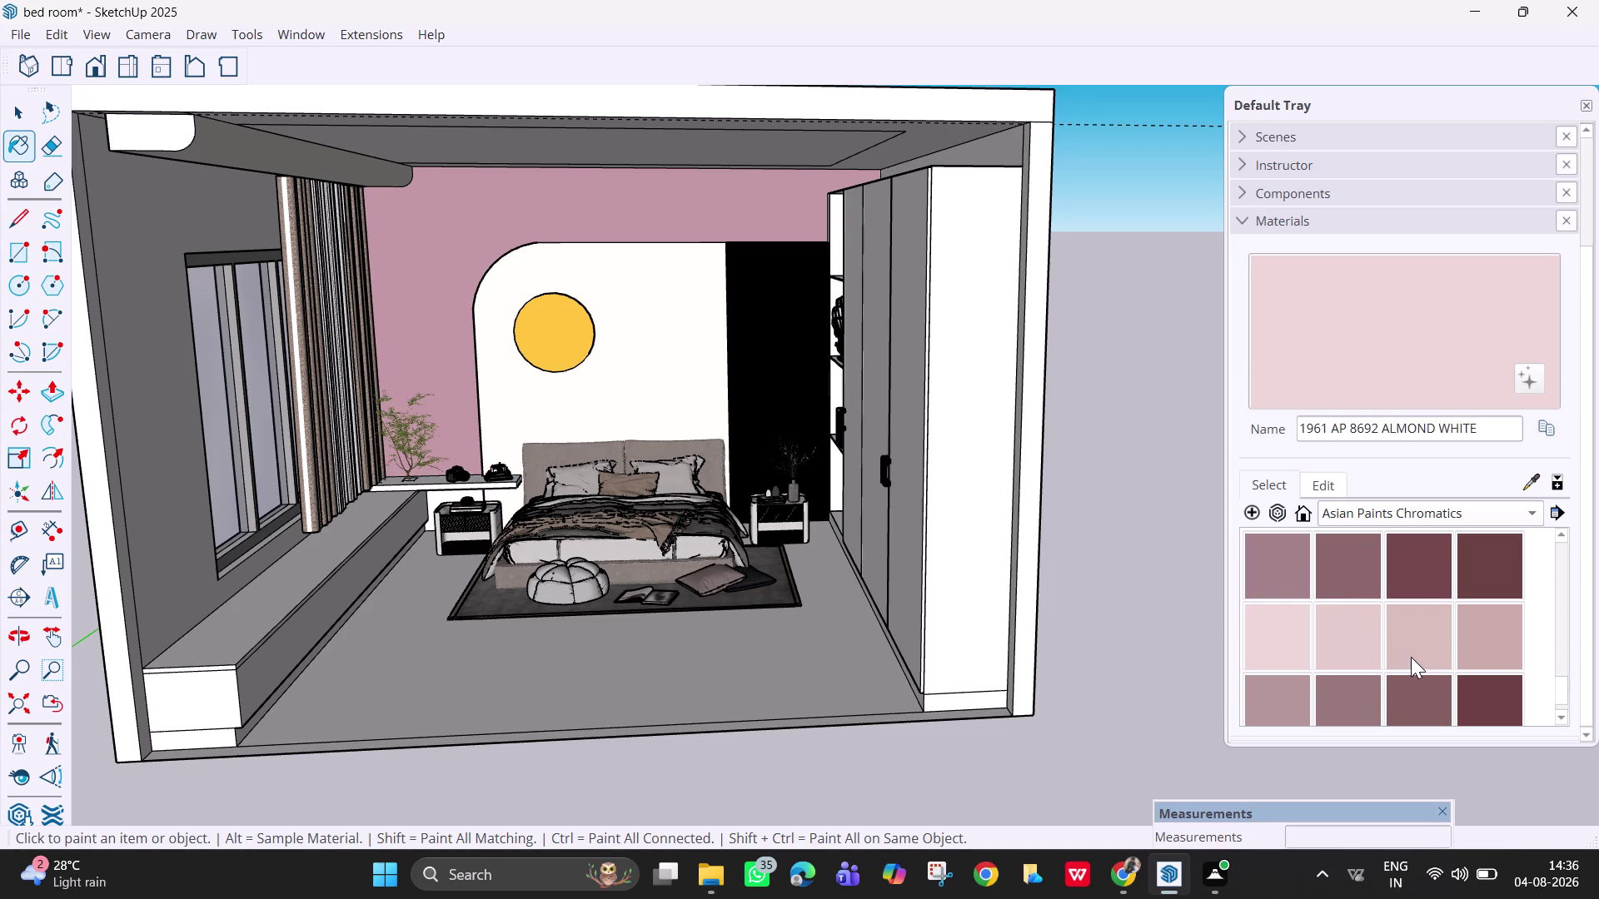
Apply Jewel Sand to the upper back wall and Morning Light to the headboard panel.
click(1473, 653)
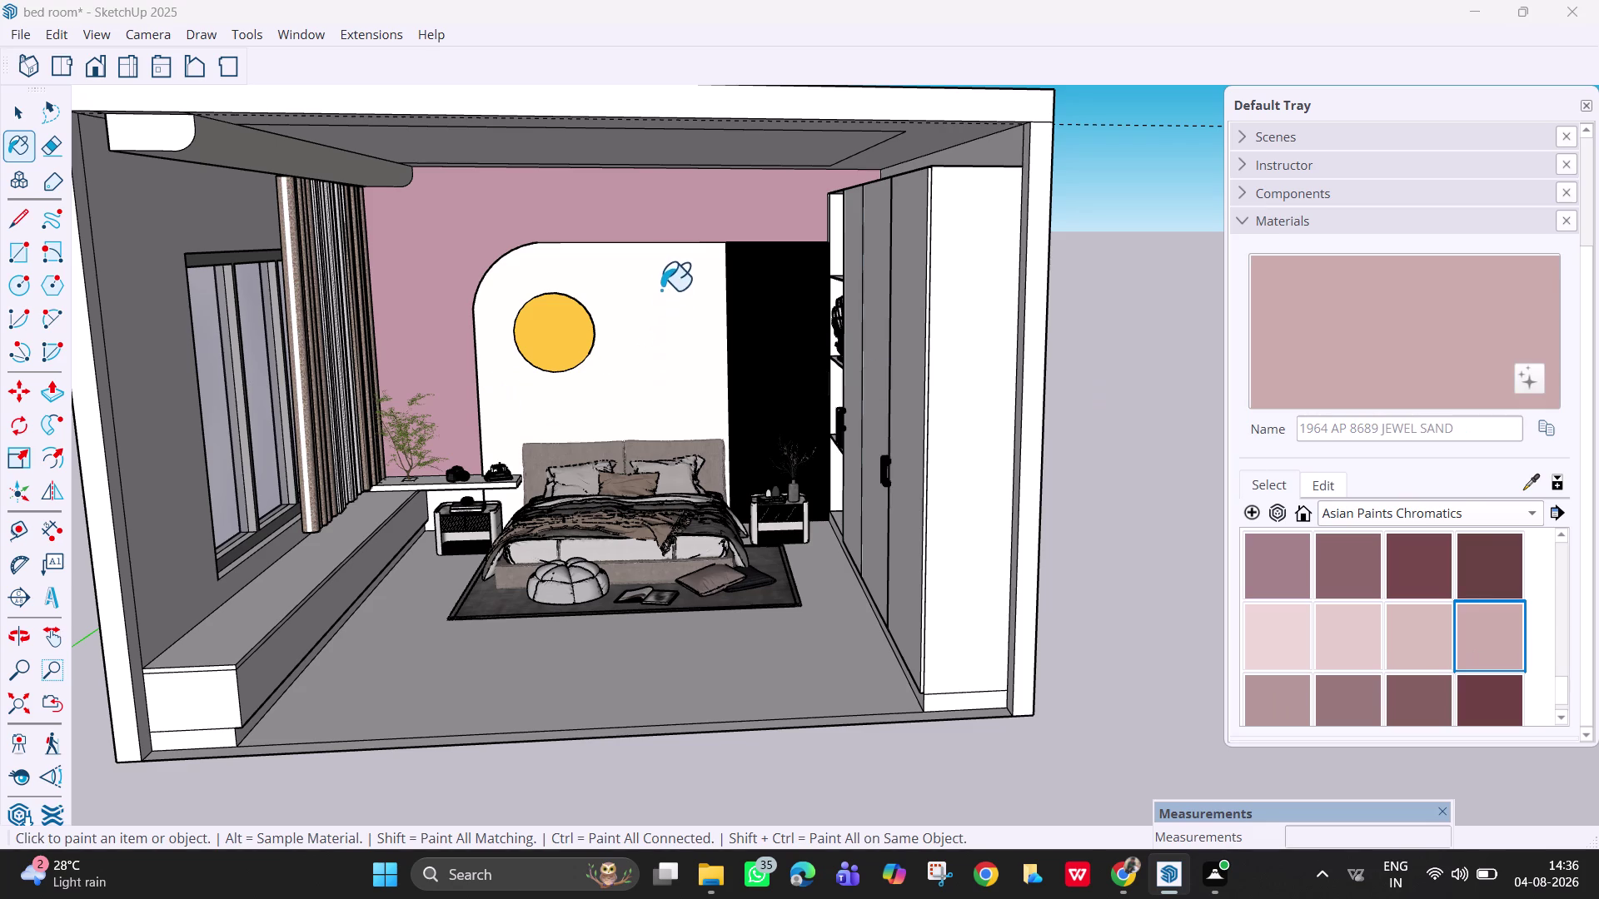
click(661, 228)
click(663, 312)
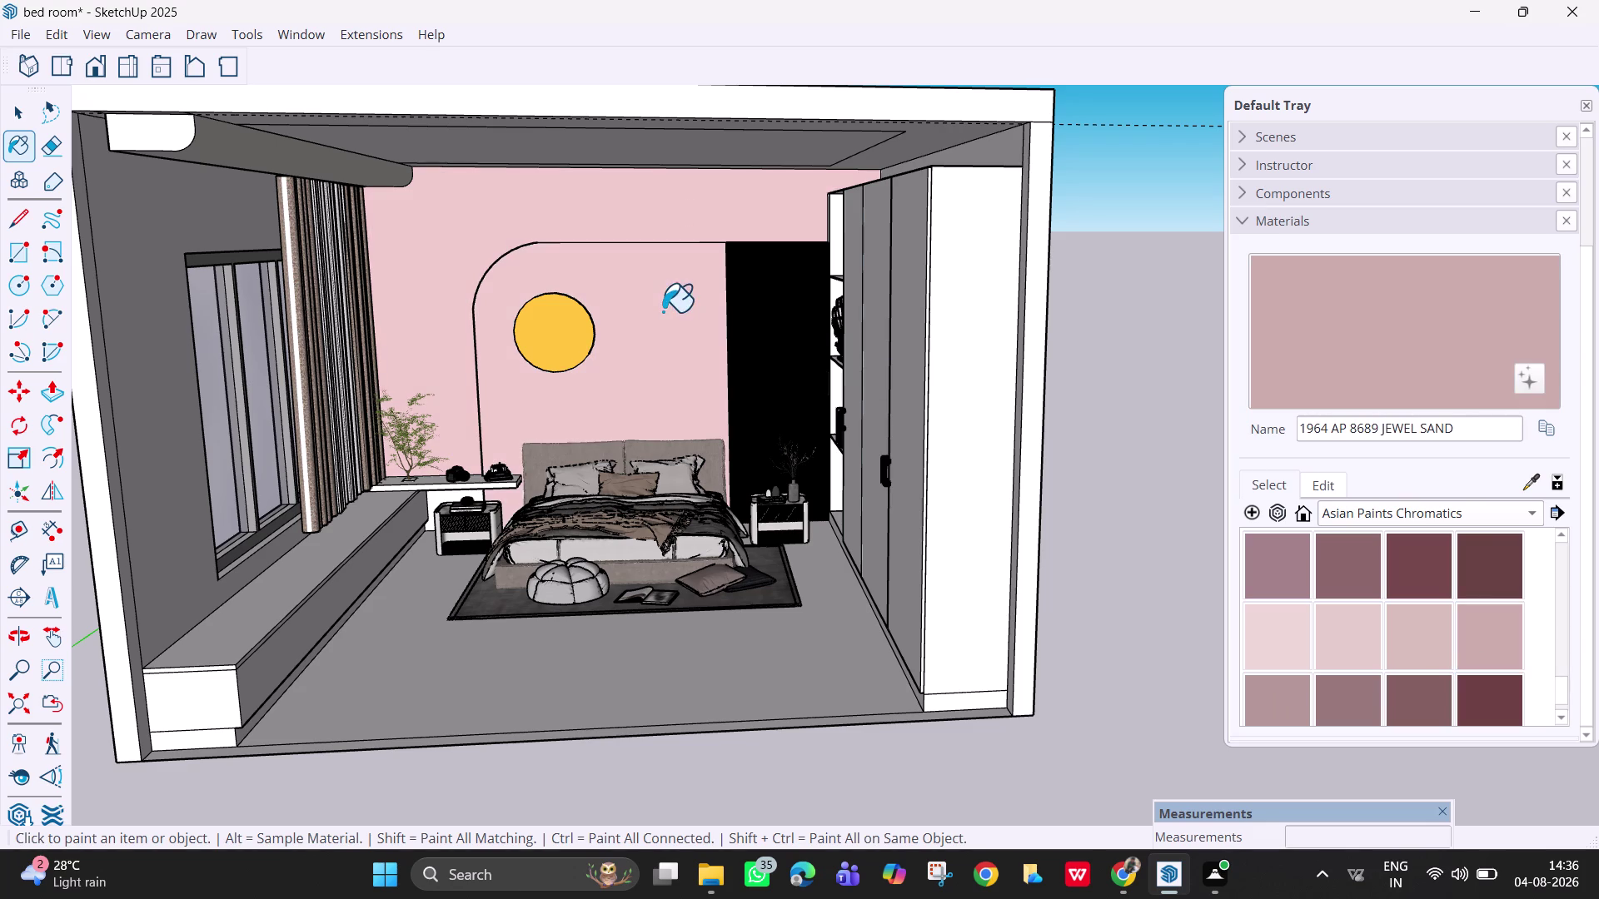
click(1340, 648)
click(651, 304)
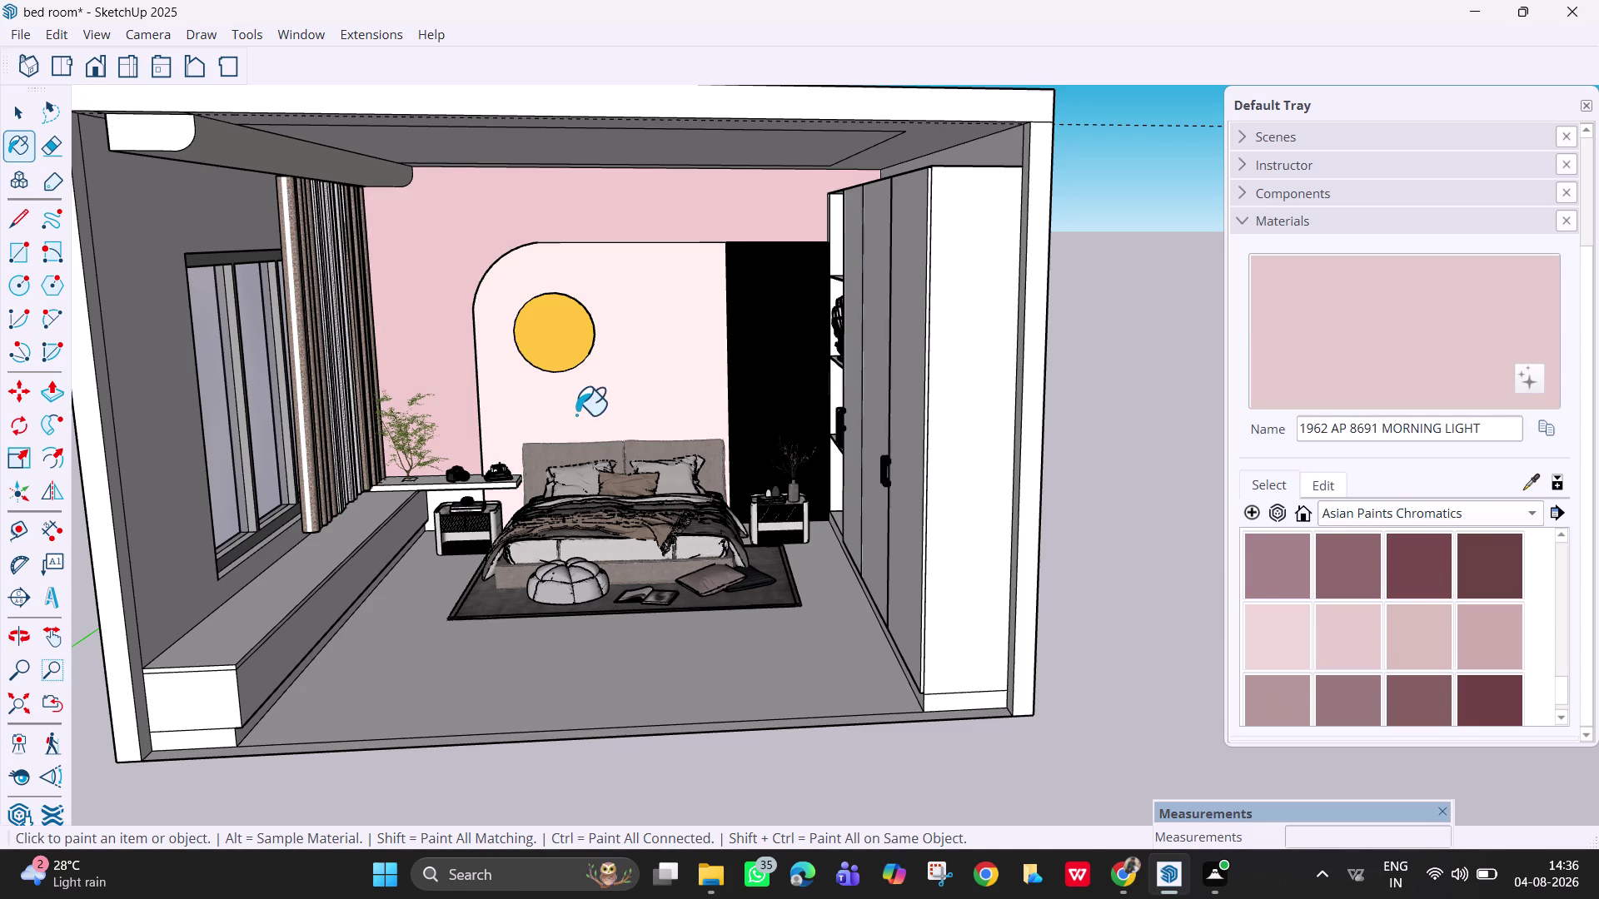
middle_drag(604, 430, 709, 429)
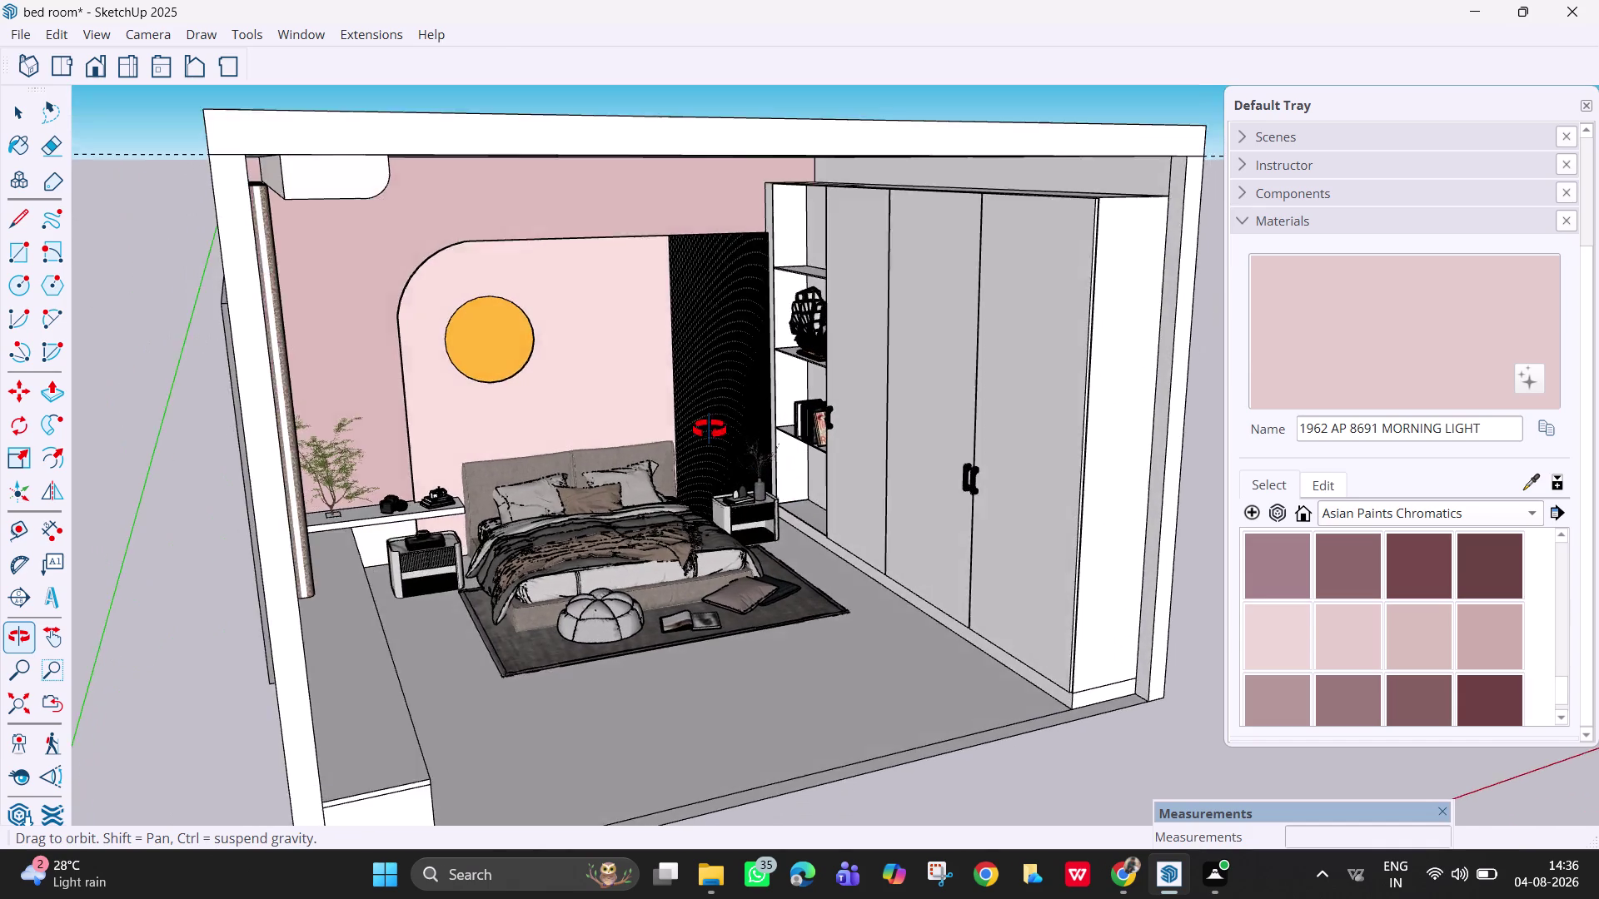
Browse the beige swatches and paint the headboard panel and upper back wall Walnut Cream.
middle_drag(710, 430, 695, 419)
scroll(down, 3)
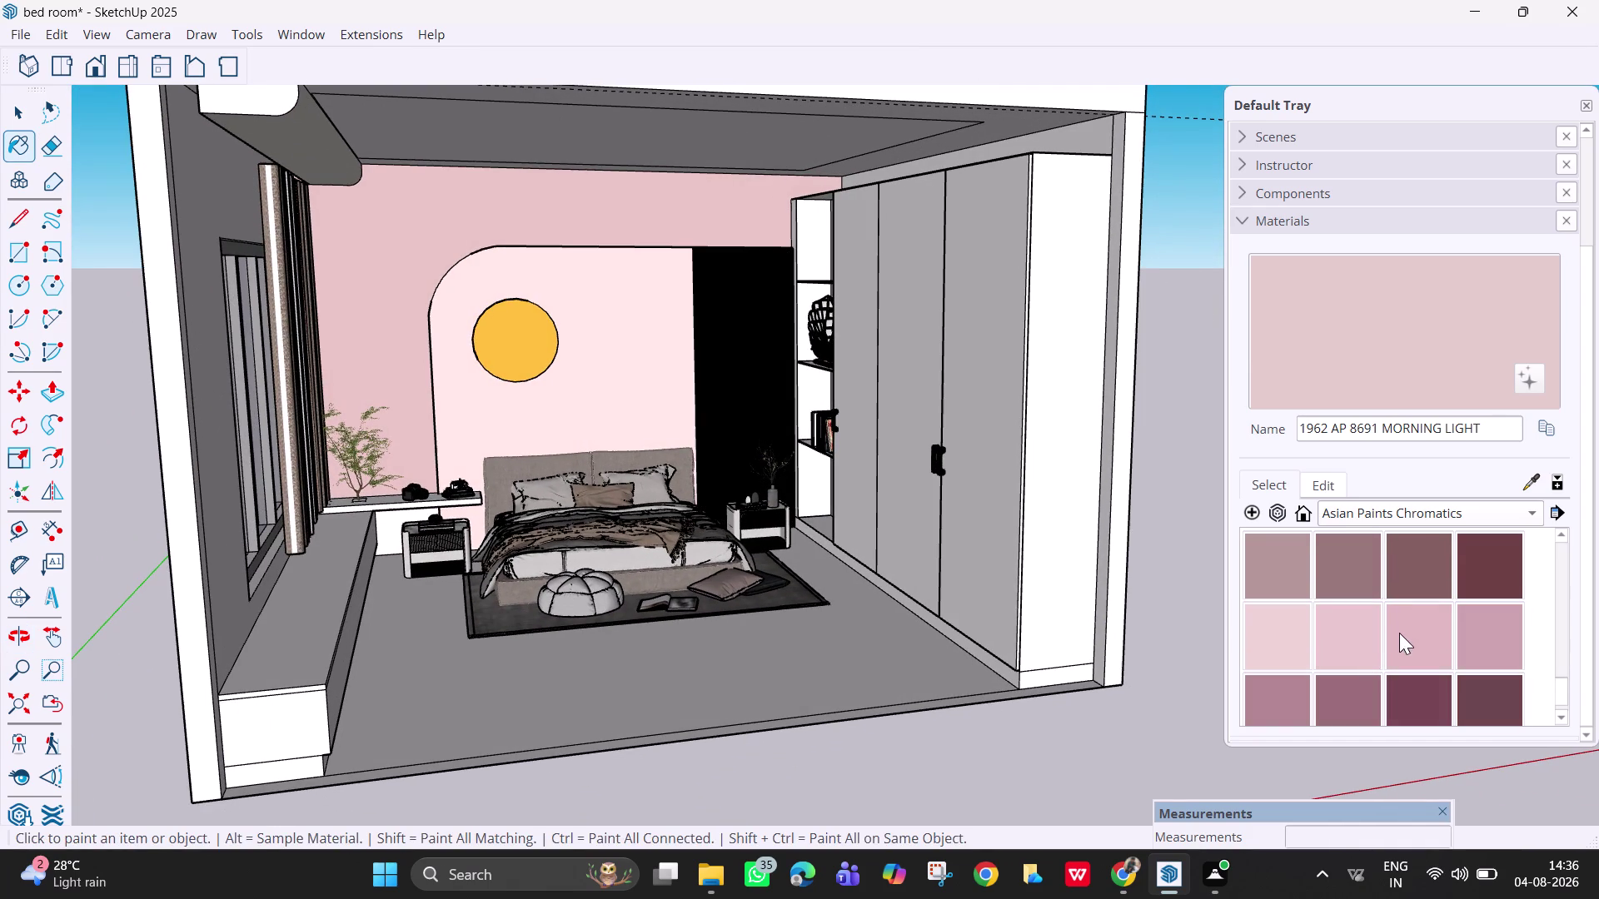
scroll(down, 3)
scroll(down, 3)
drag(1565, 704, 1566, 703)
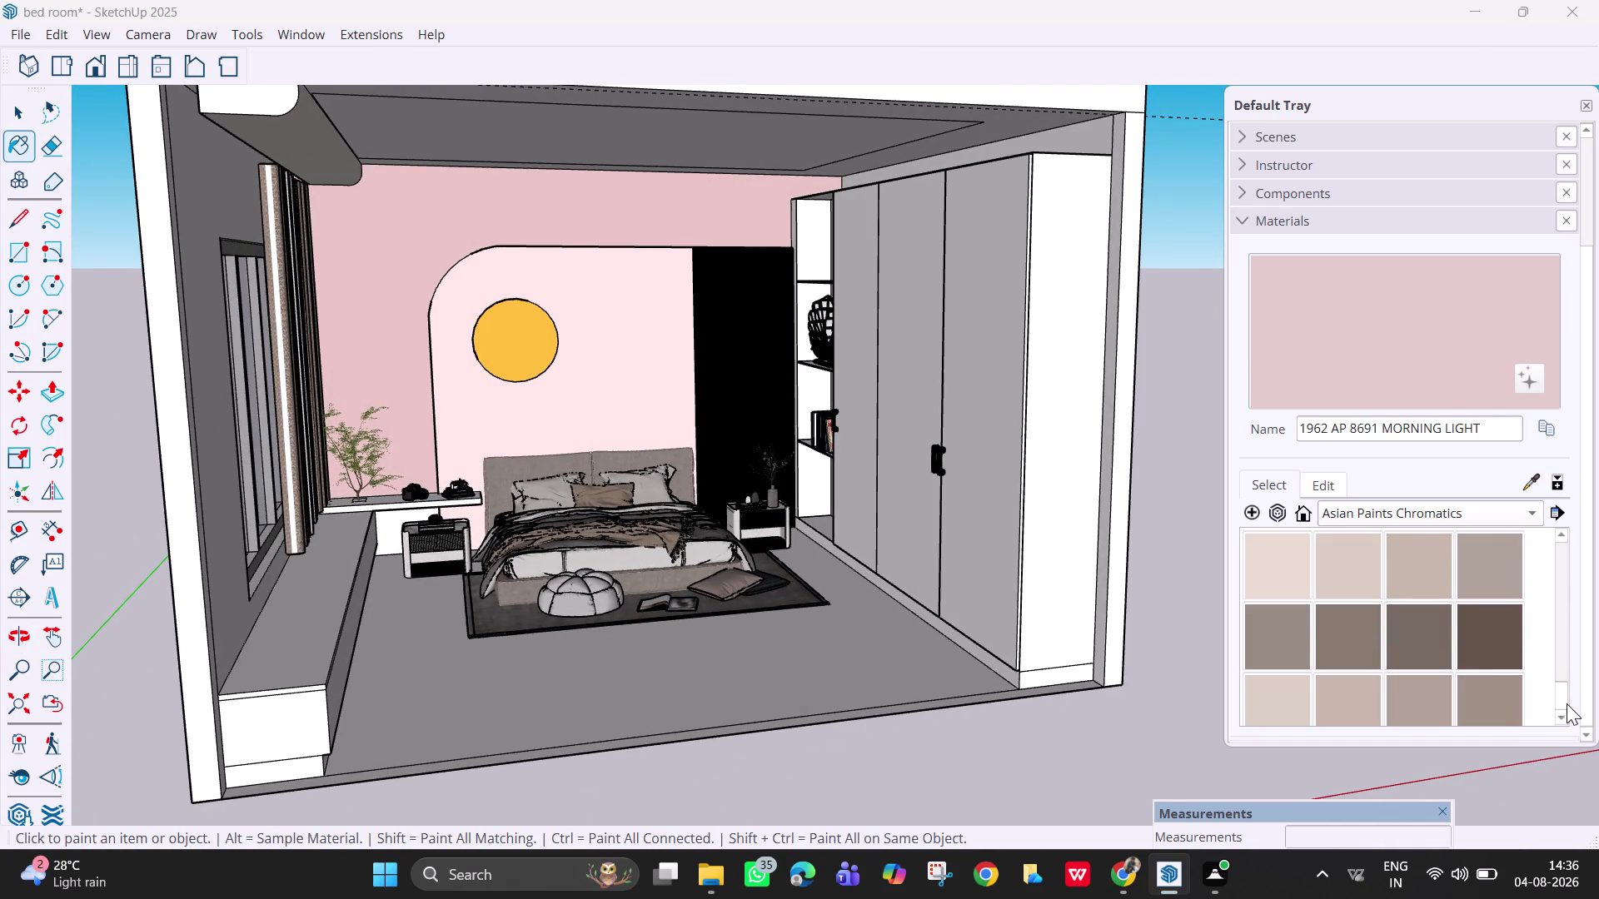
drag(1566, 704, 1569, 727)
scroll(up, 3)
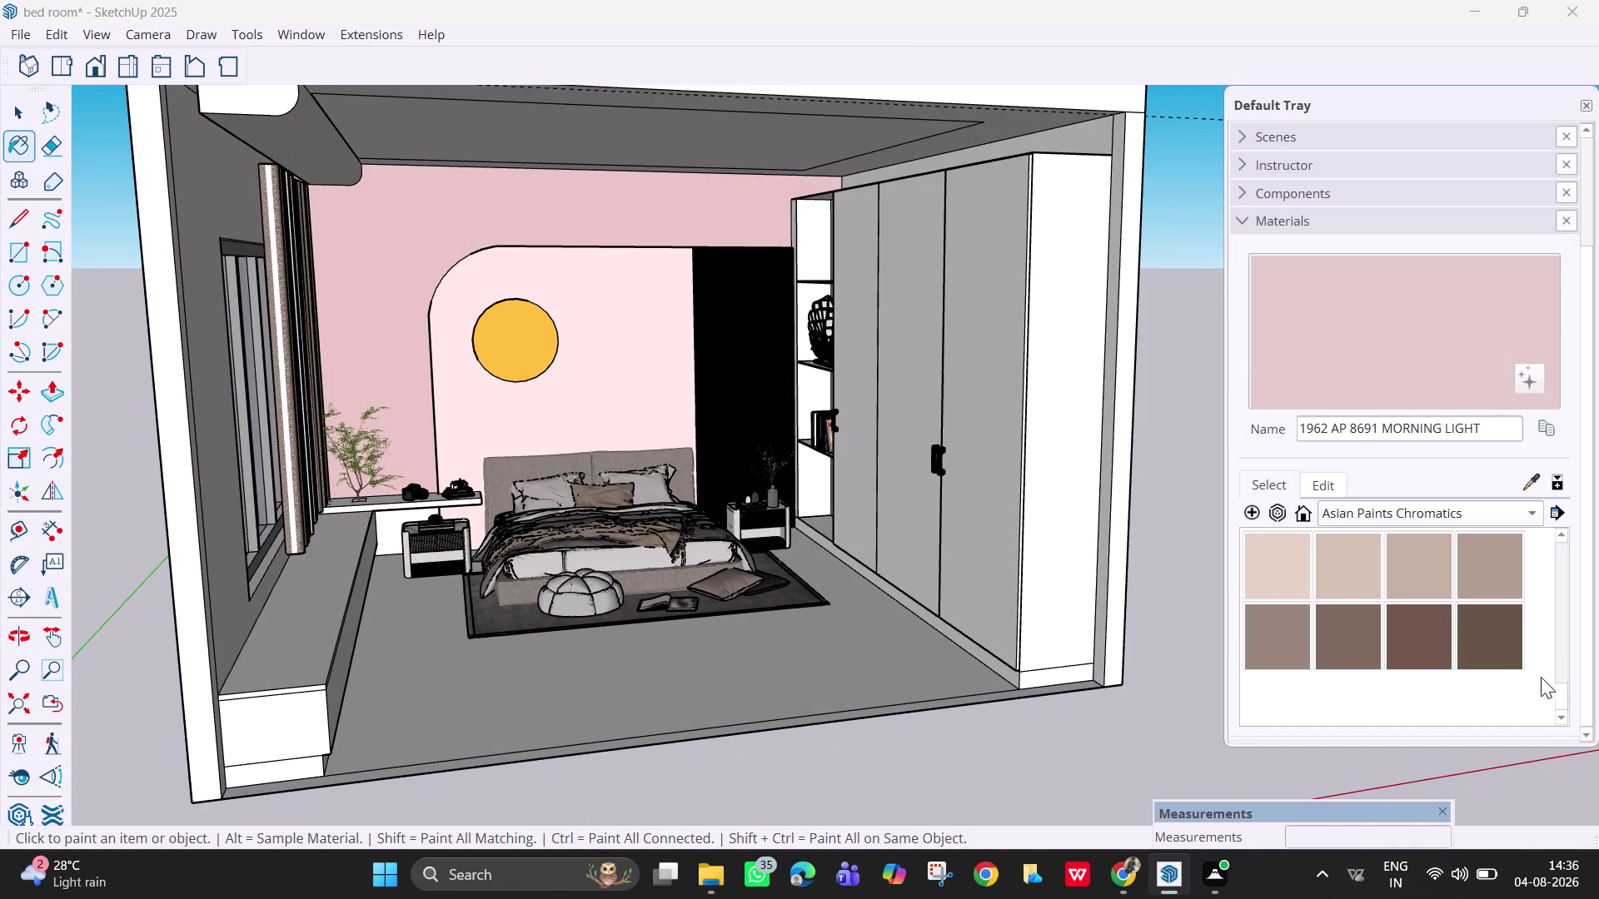
click(1491, 636)
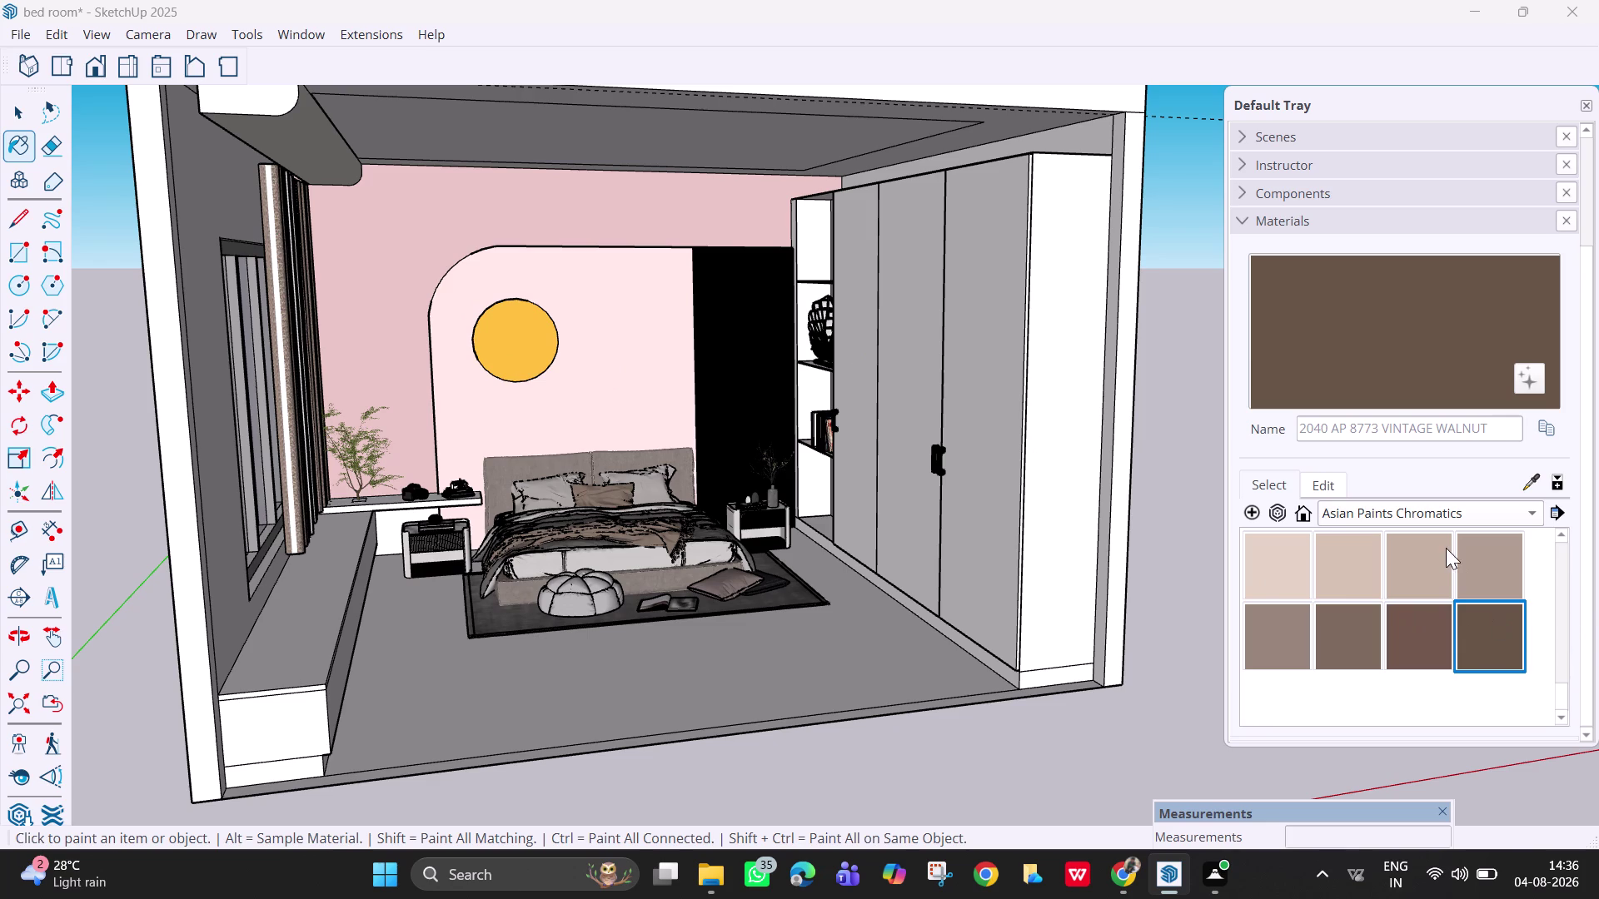
click(1441, 548)
click(662, 311)
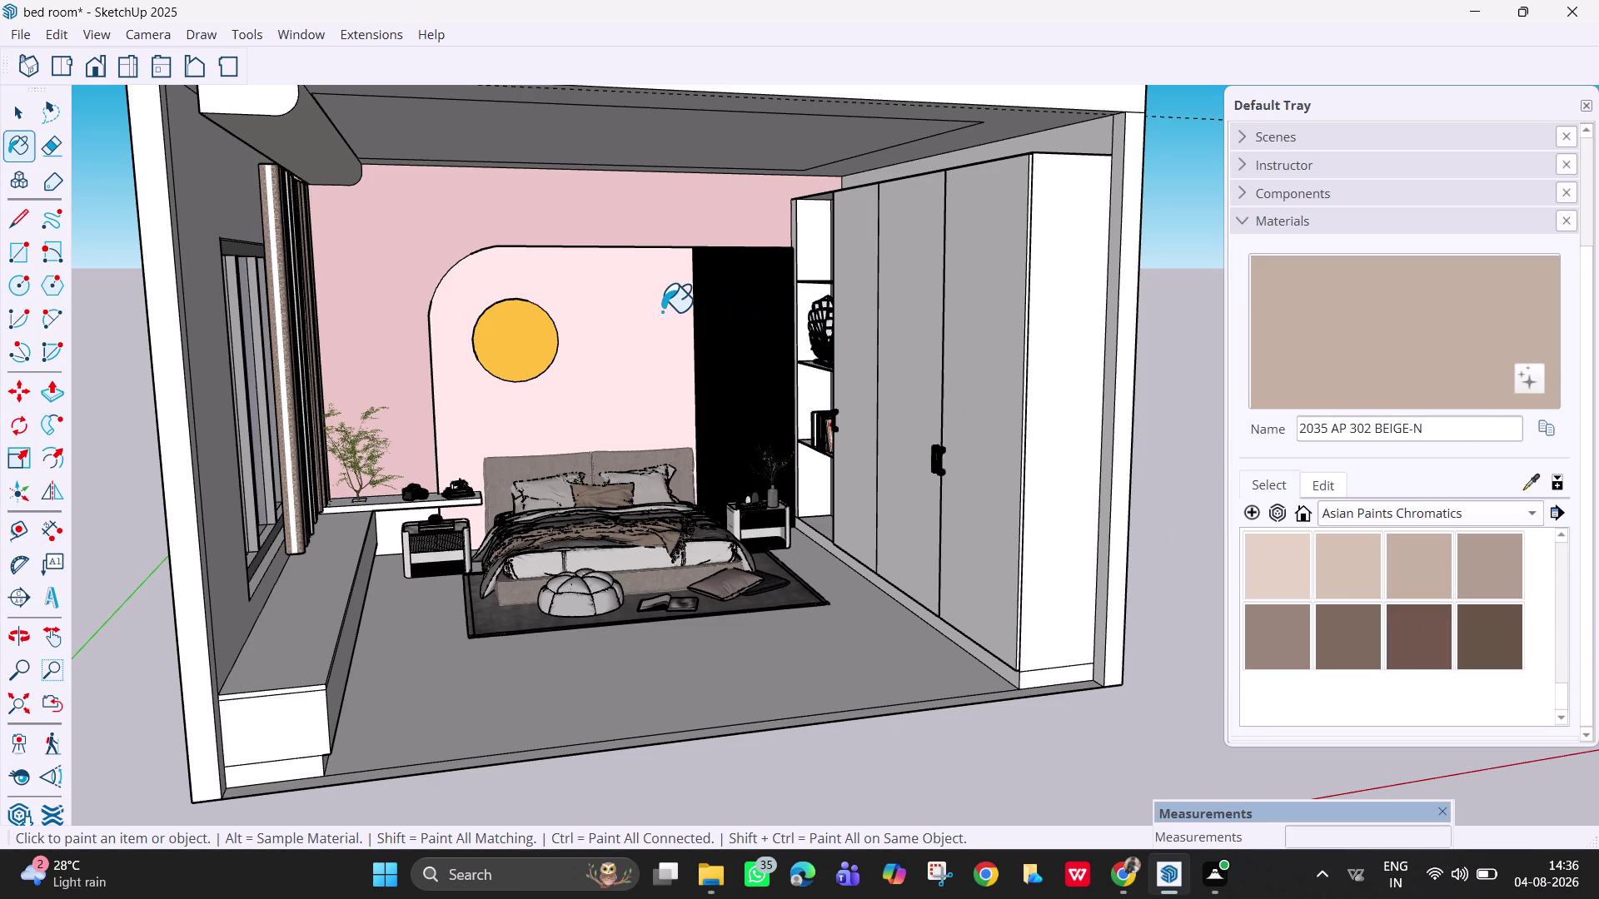
click(1344, 563)
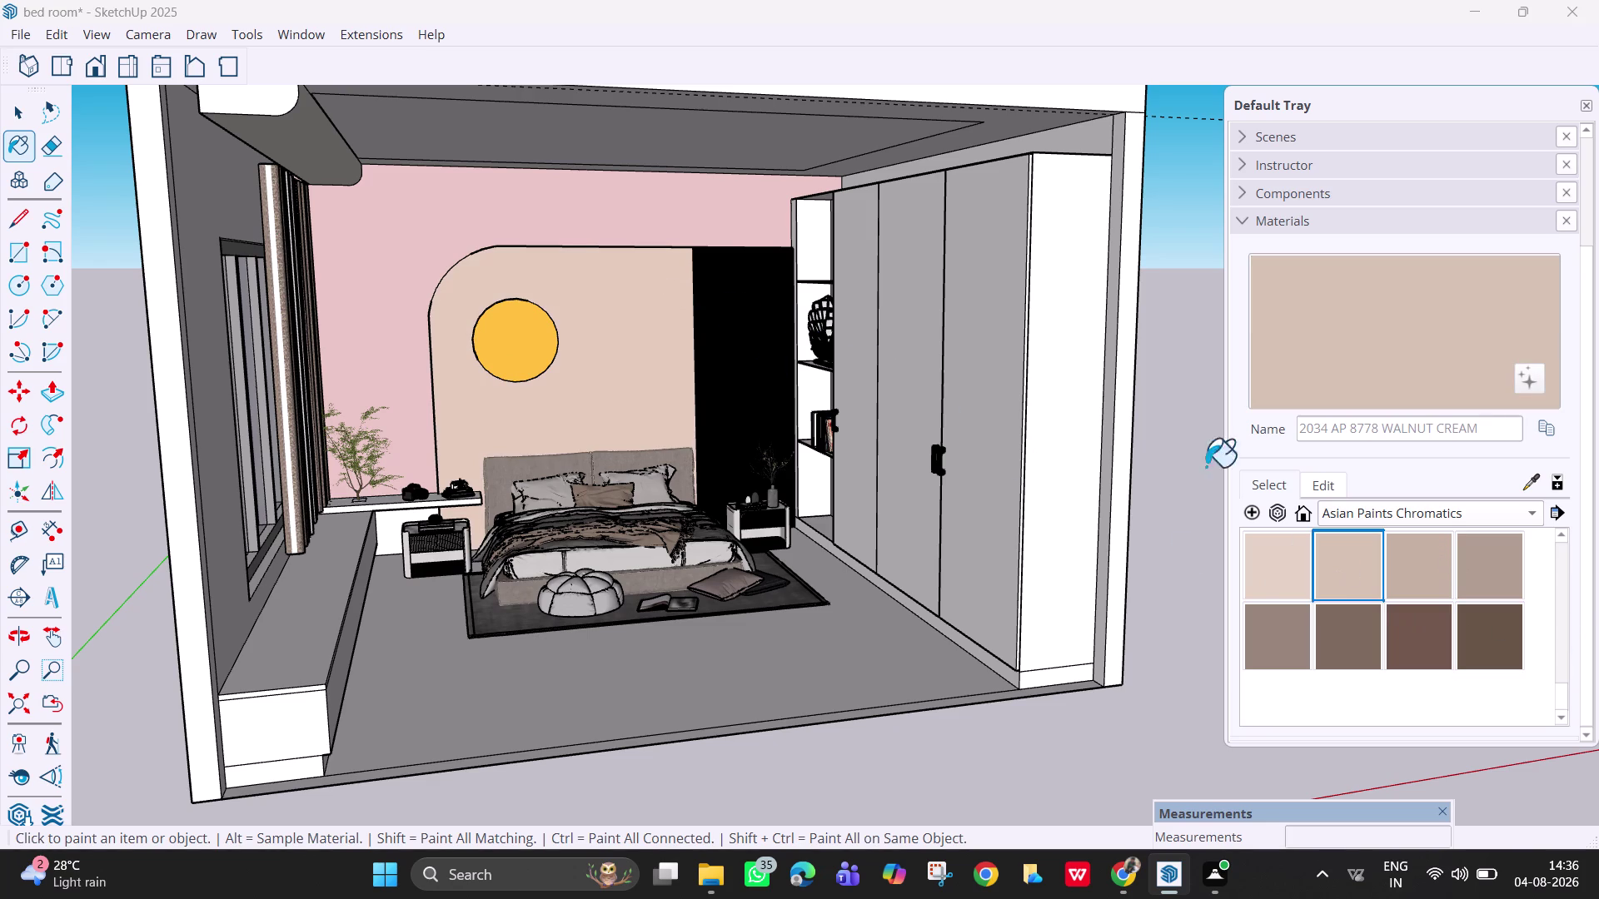
click(618, 222)
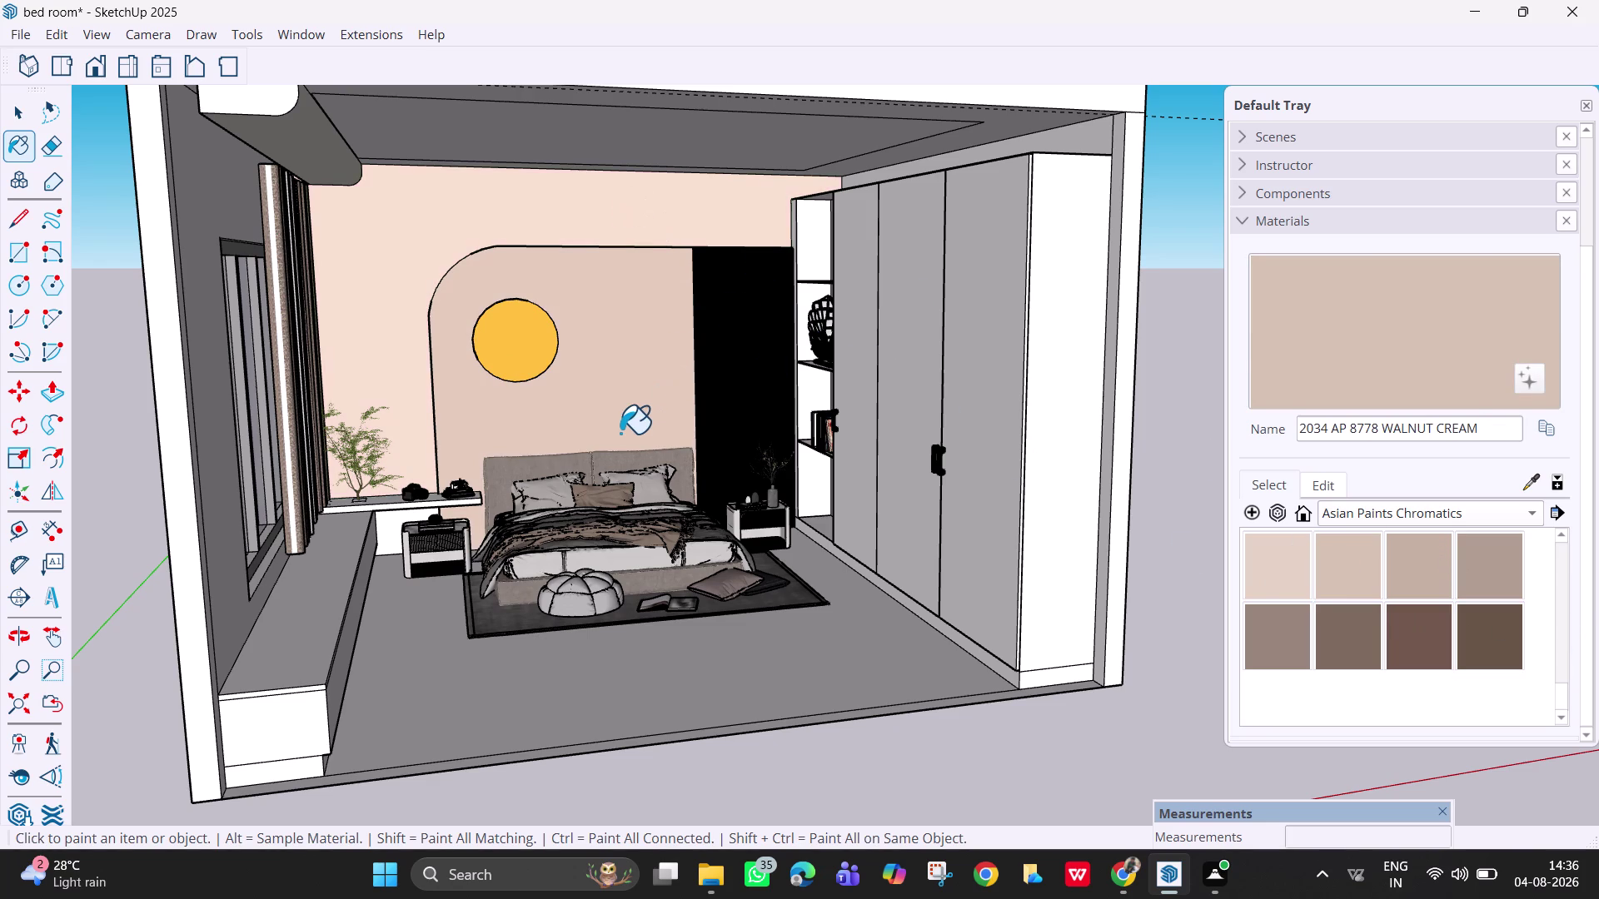
scroll(up, 3)
Zoom toward the headboard wall and try a pale pink Strawberry swatch on the round disc.
middle_drag(640, 454, 728, 537)
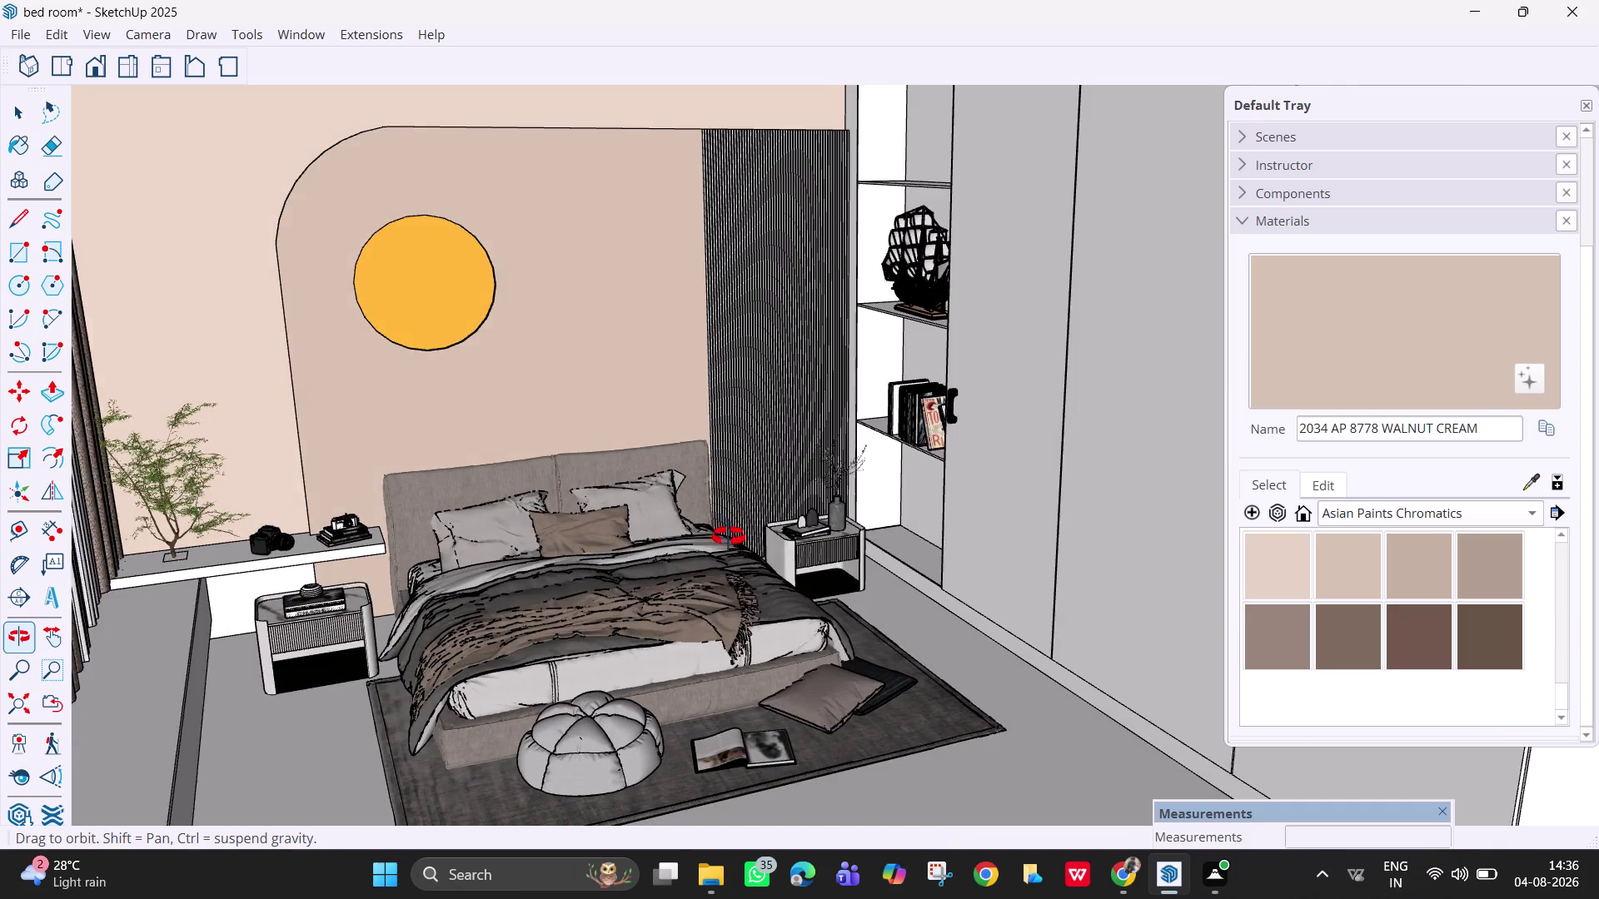
middle_drag(729, 537, 729, 538)
scroll(up, 3)
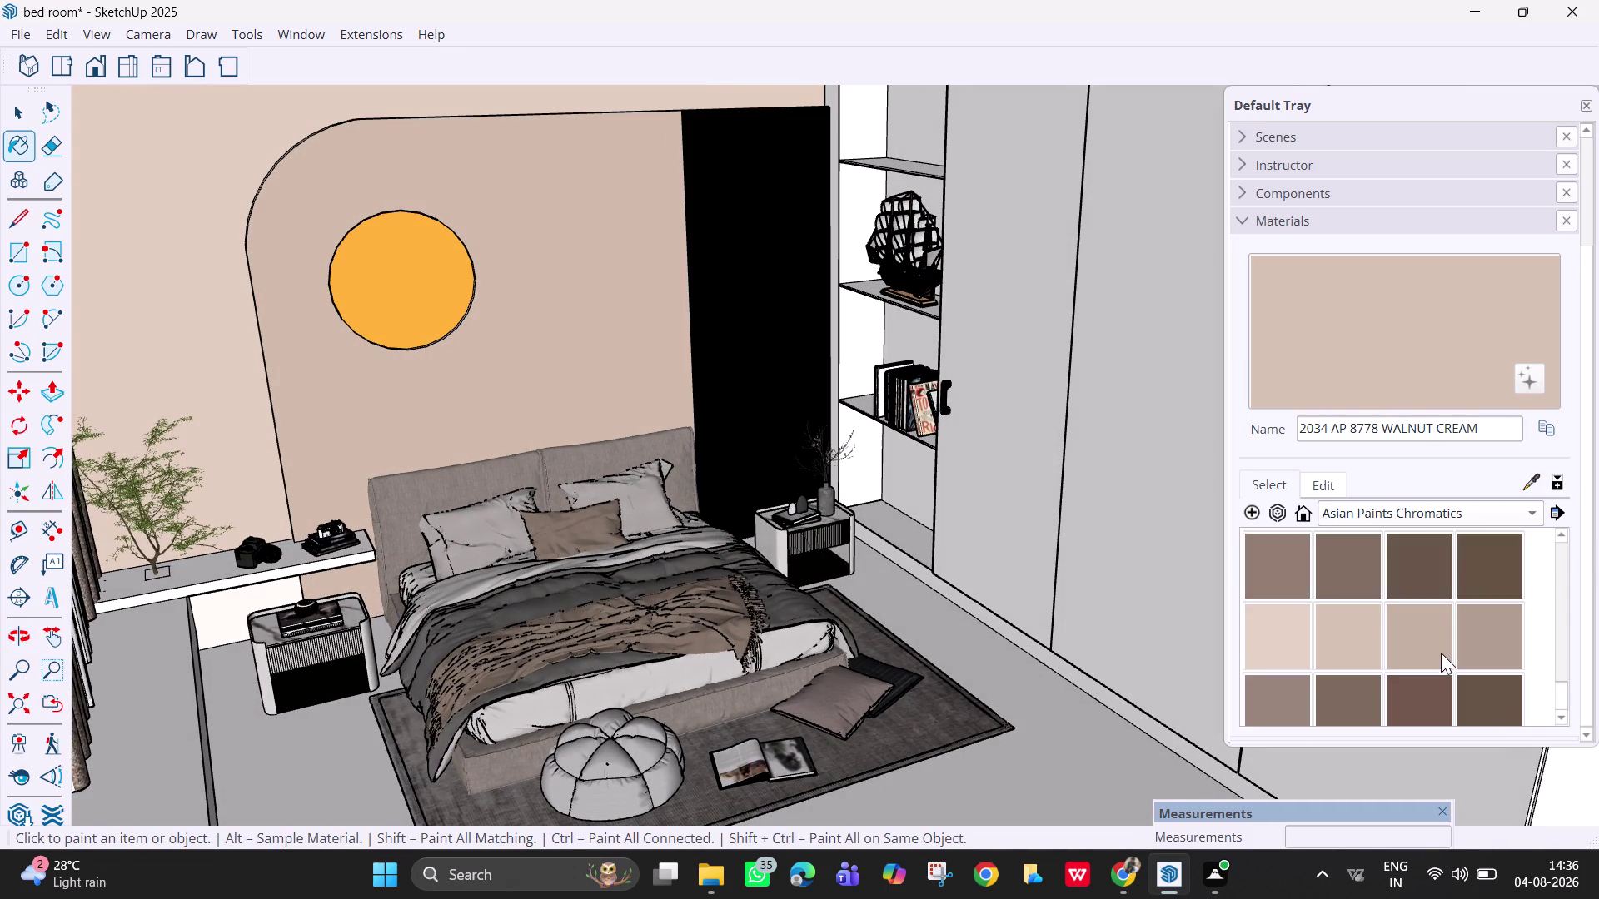
scroll(up, 3)
scroll(up, 3)
scroll(up, 3)
scroll(up, 3)
scroll(up, 3)
scroll(up, 3)
click(1285, 642)
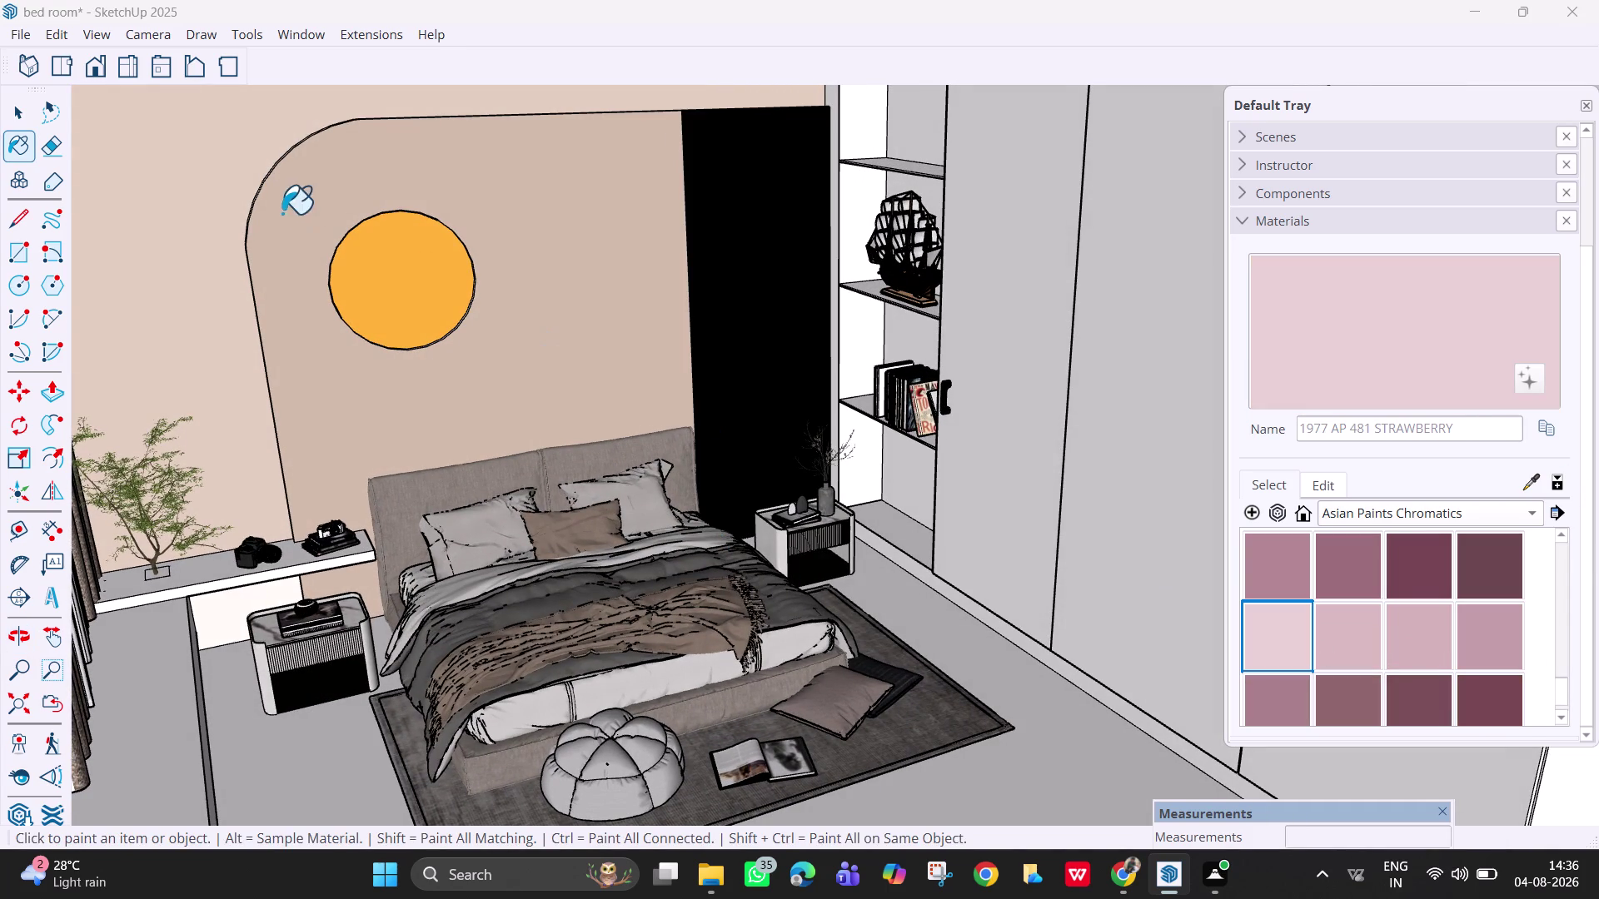
click(387, 305)
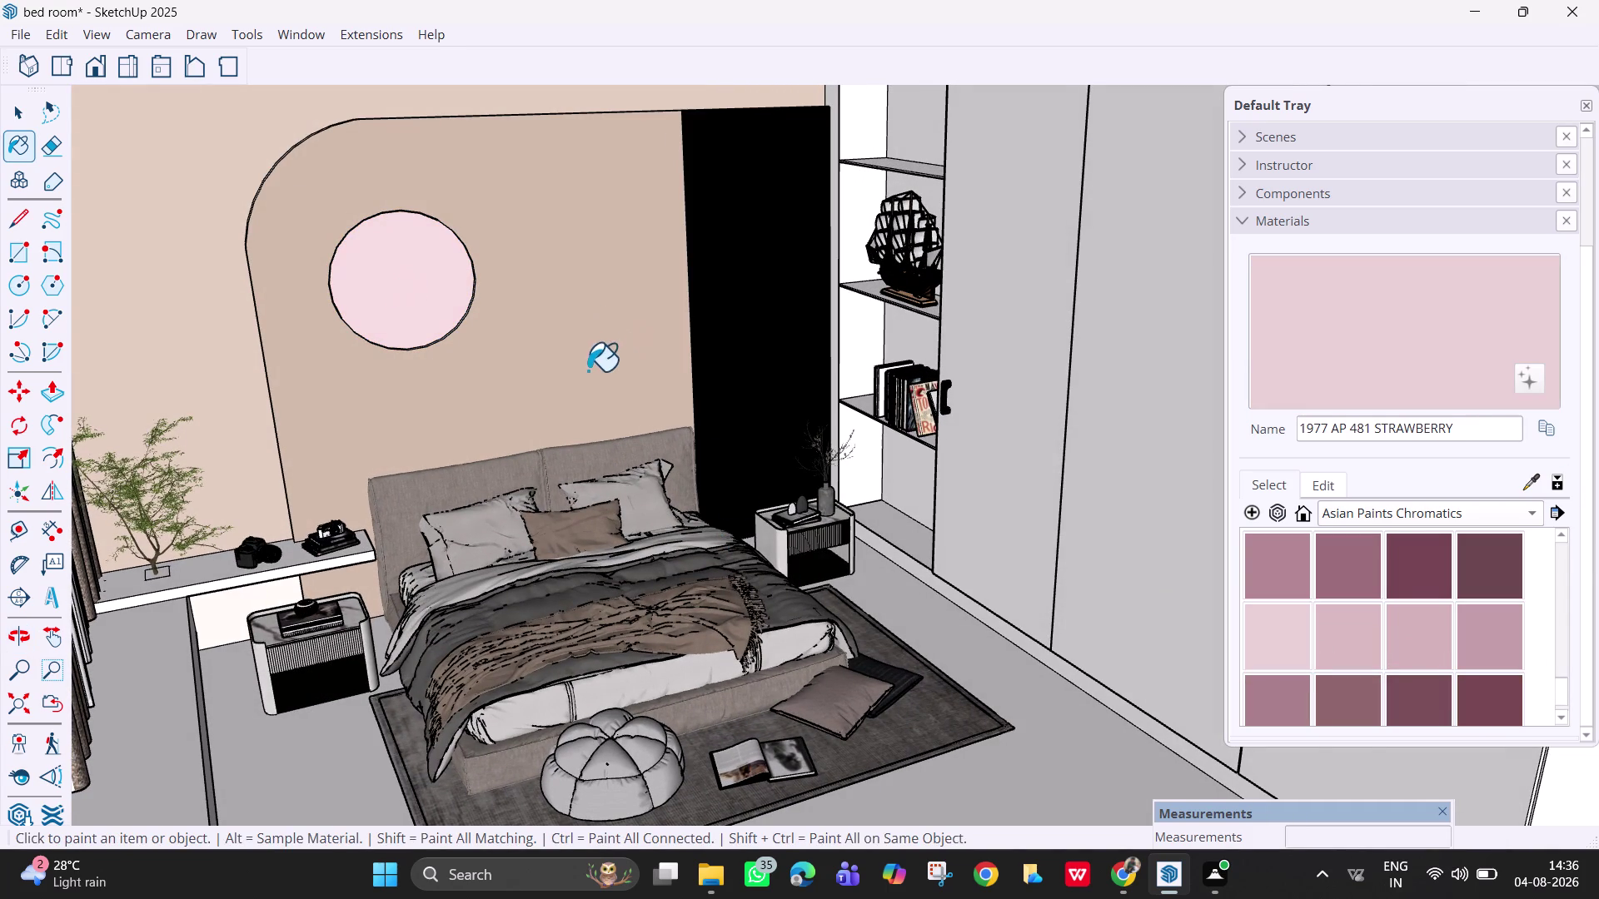
Paint the round disc dusty rose 1934 AP K244 Powder Rouge-N.
scroll(up, 3)
scroll(up, 3)
scroll(up, 3)
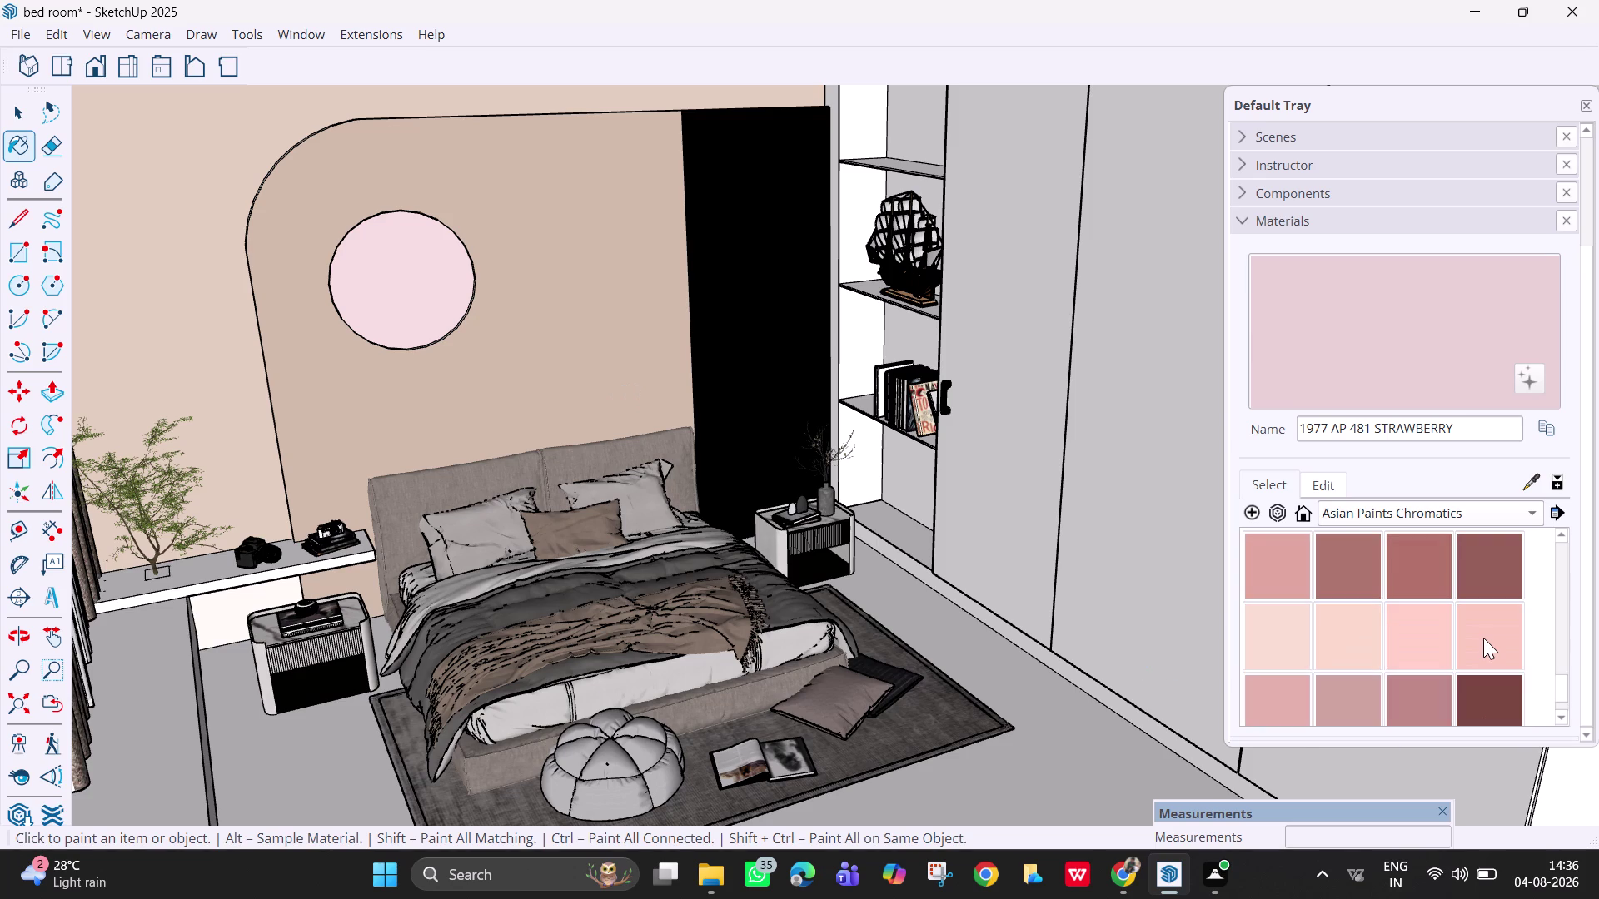
click(1353, 542)
click(374, 305)
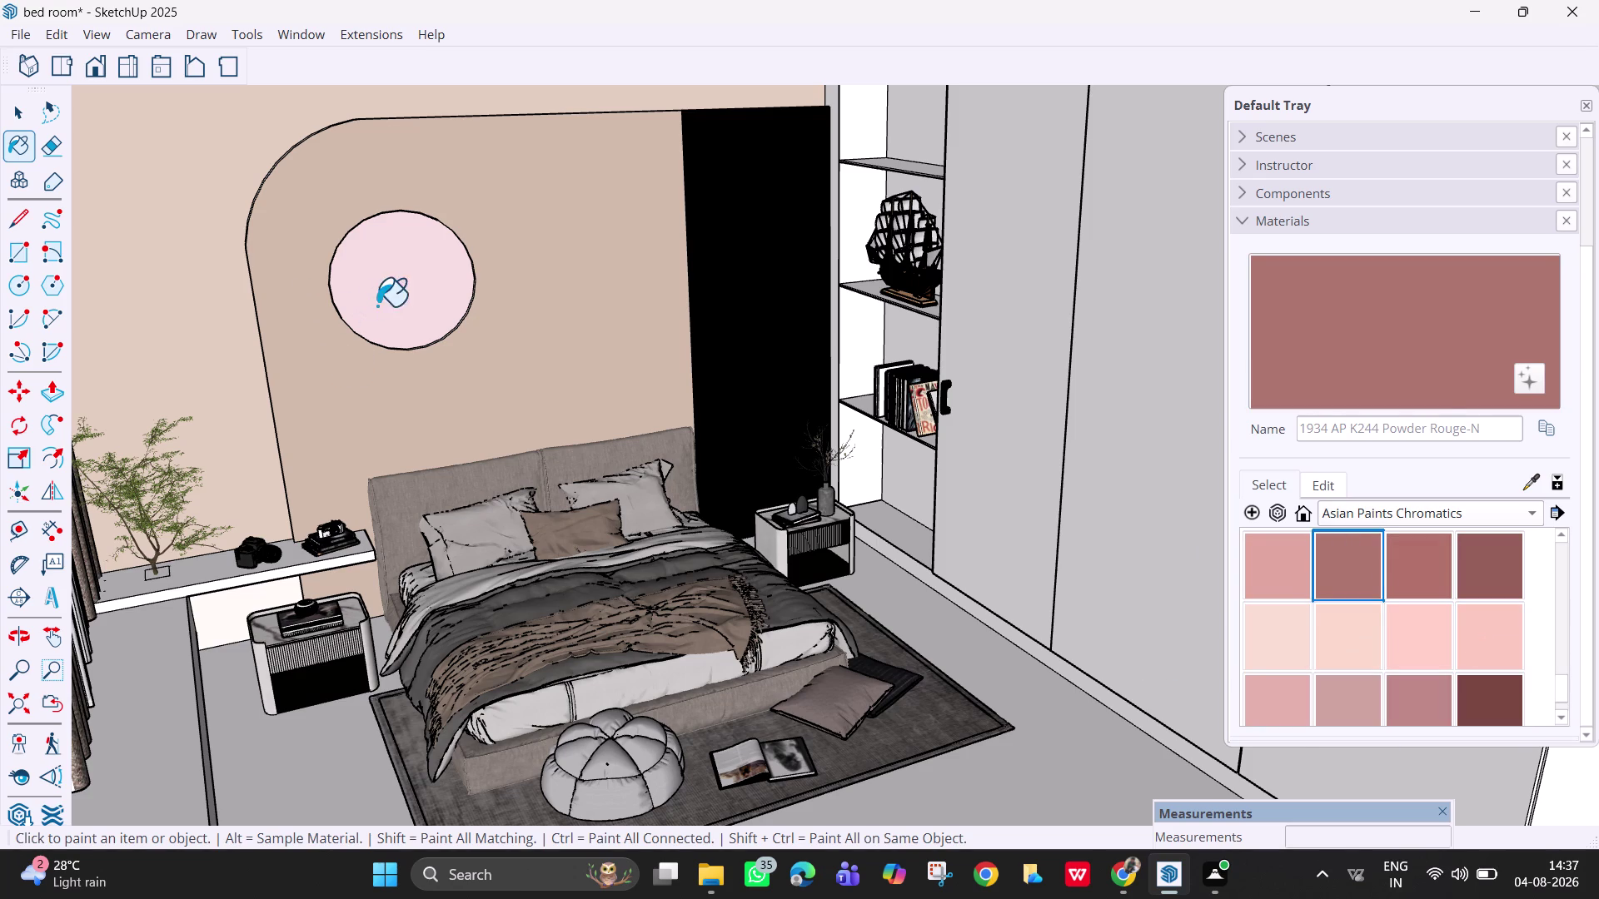
scroll(up, 3)
scroll(up, 3)
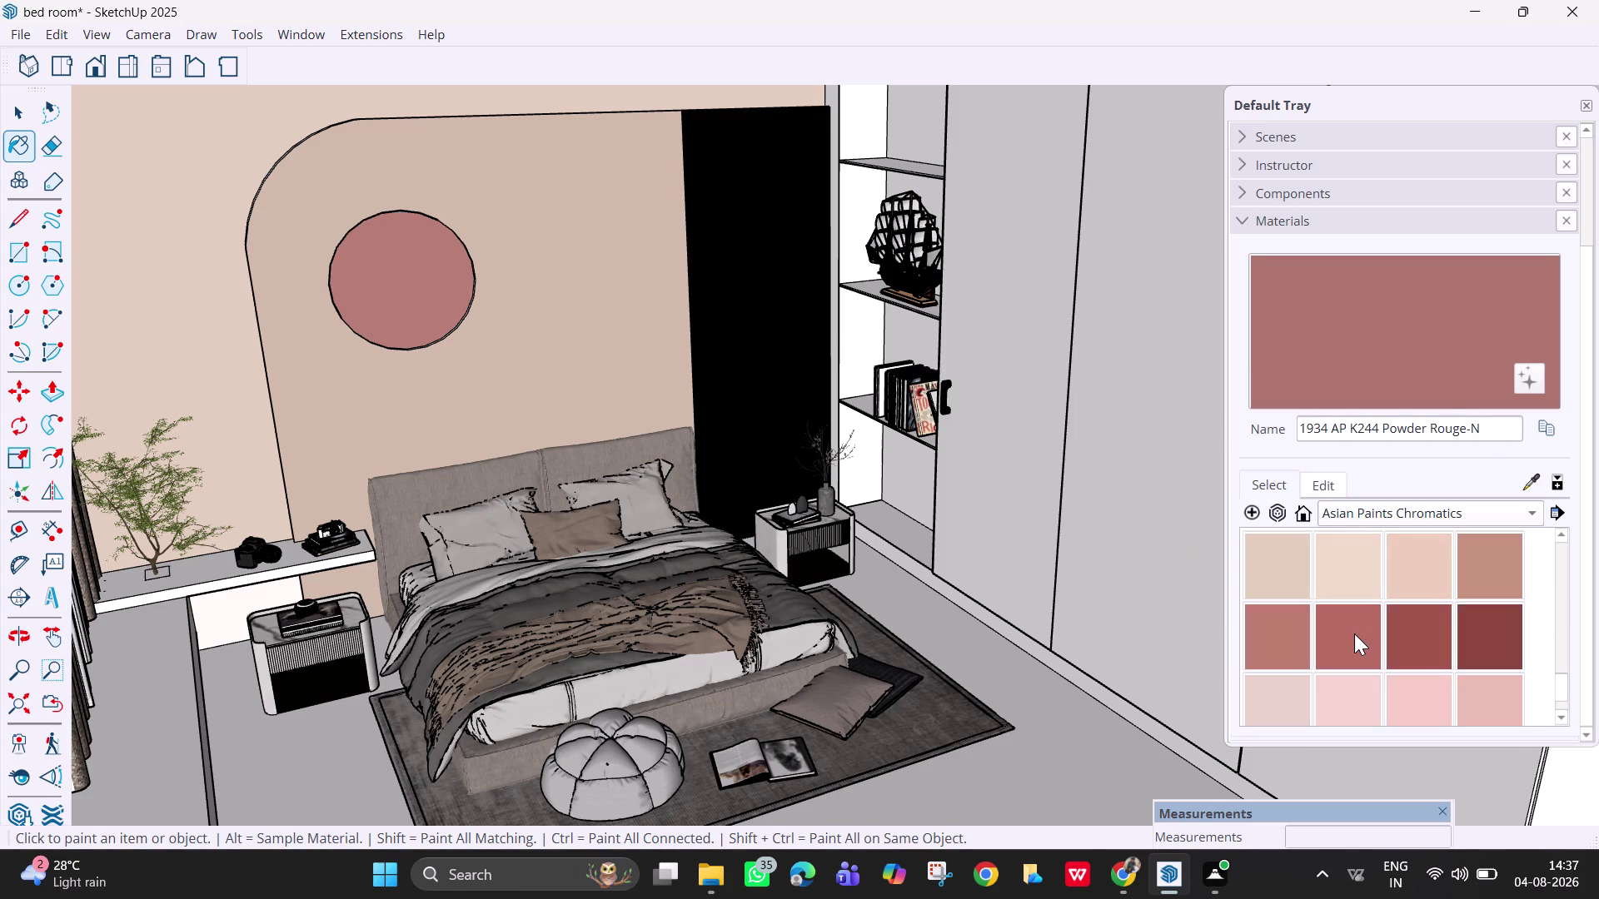
scroll(up, 3)
scroll(up, 3)
middle_drag(723, 343, 631, 341)
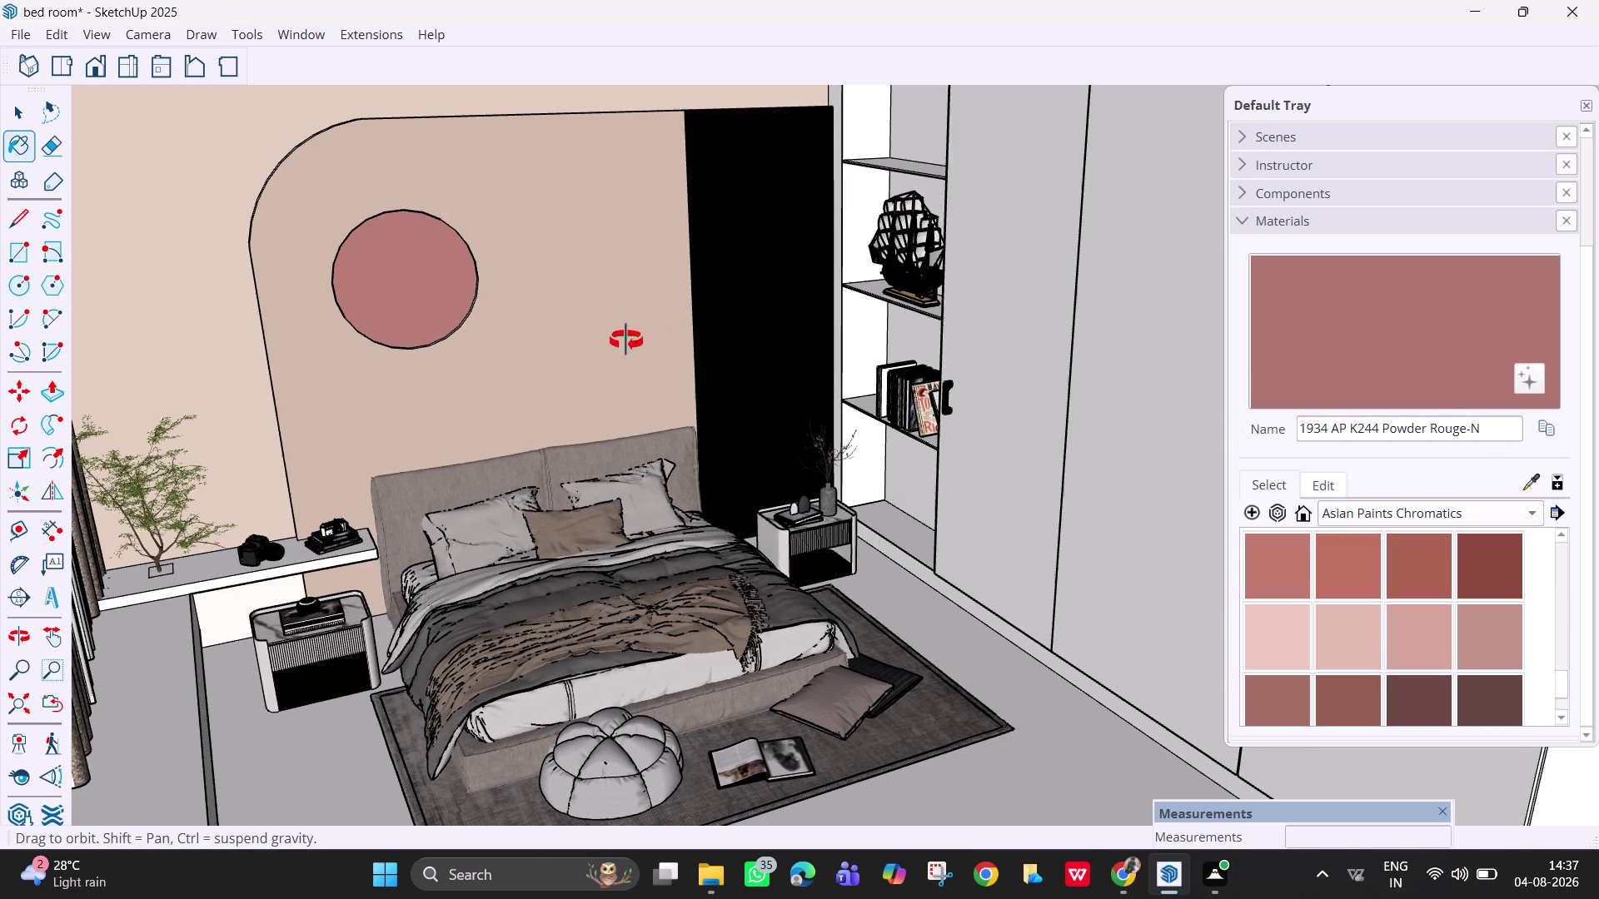
middle_drag(631, 341, 519, 293)
middle_click(503, 267)
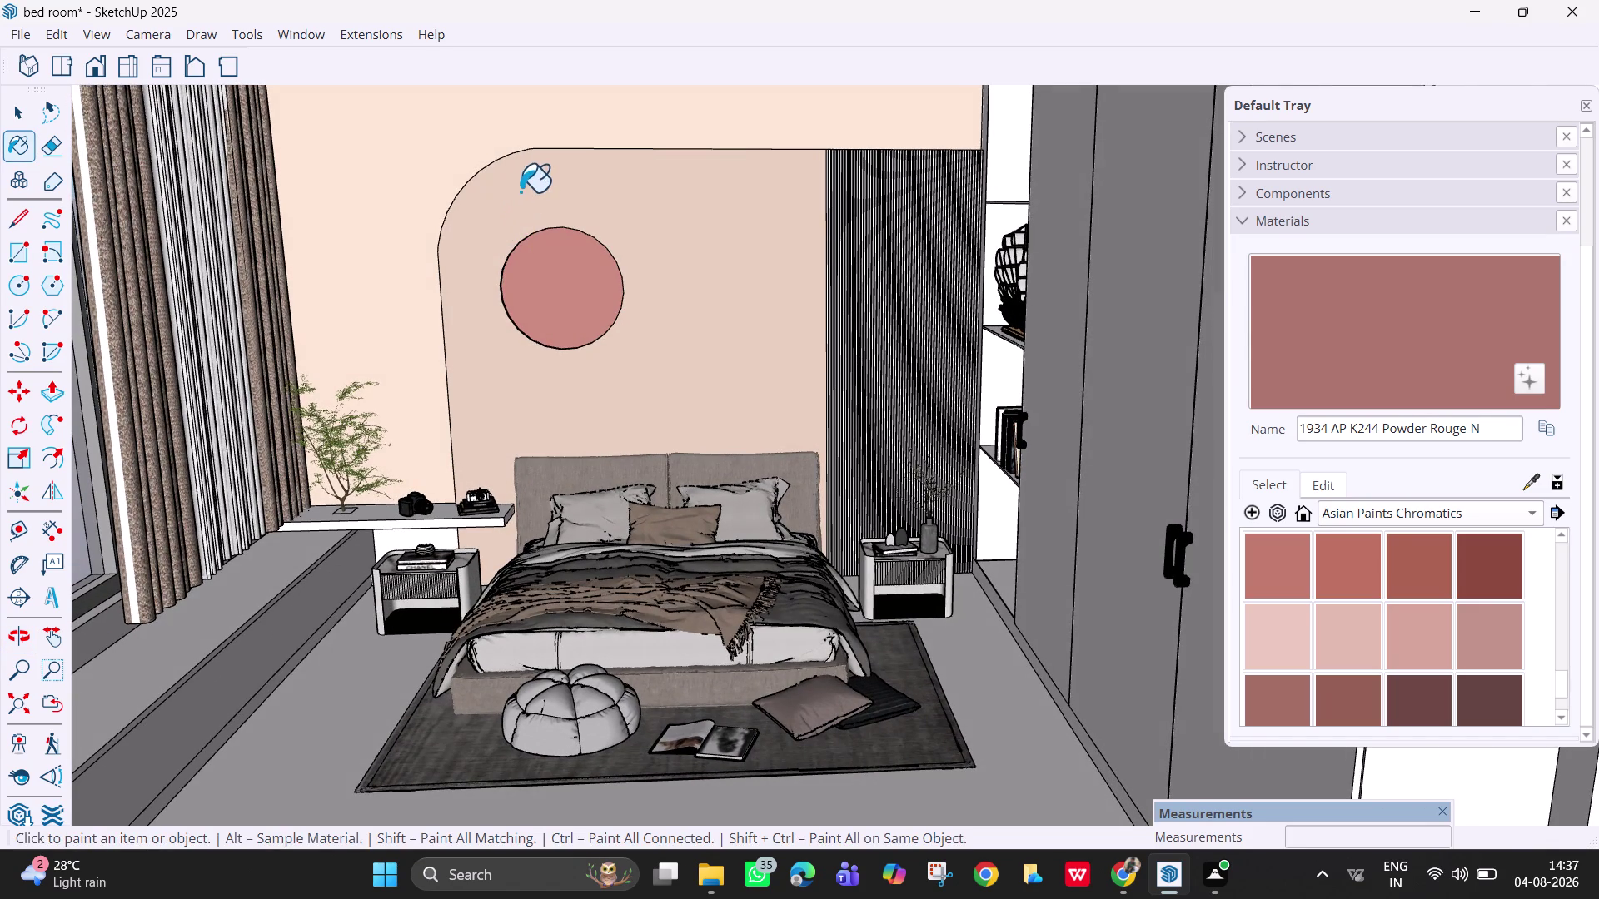
middle_drag(695, 330, 676, 204)
scroll(down, 3)
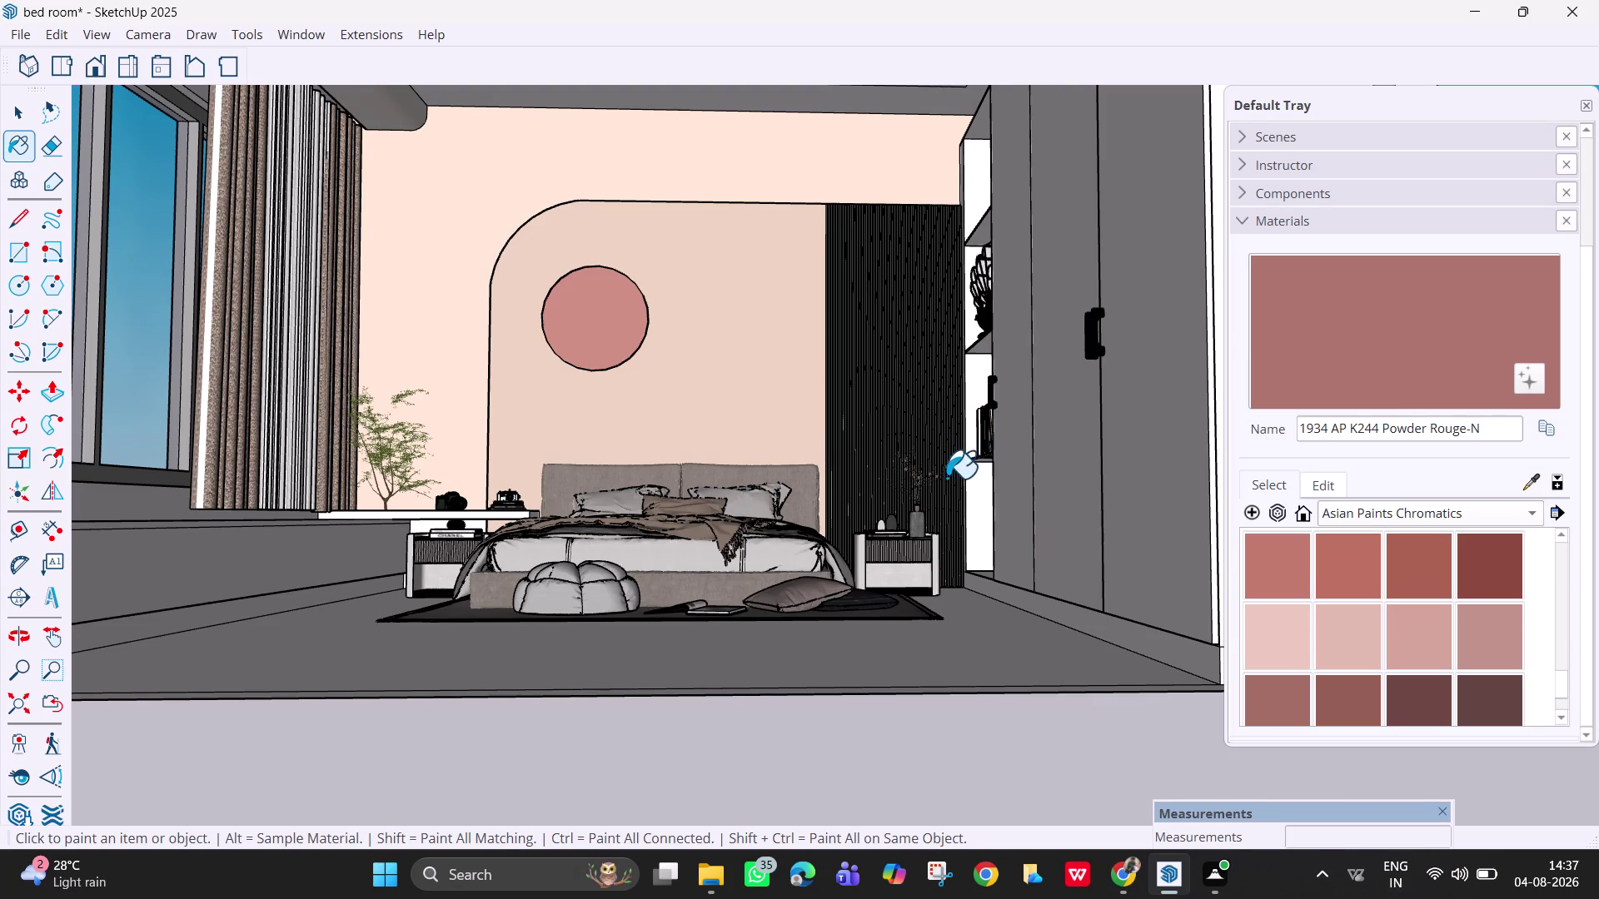
middle_drag(932, 522, 1205, 603)
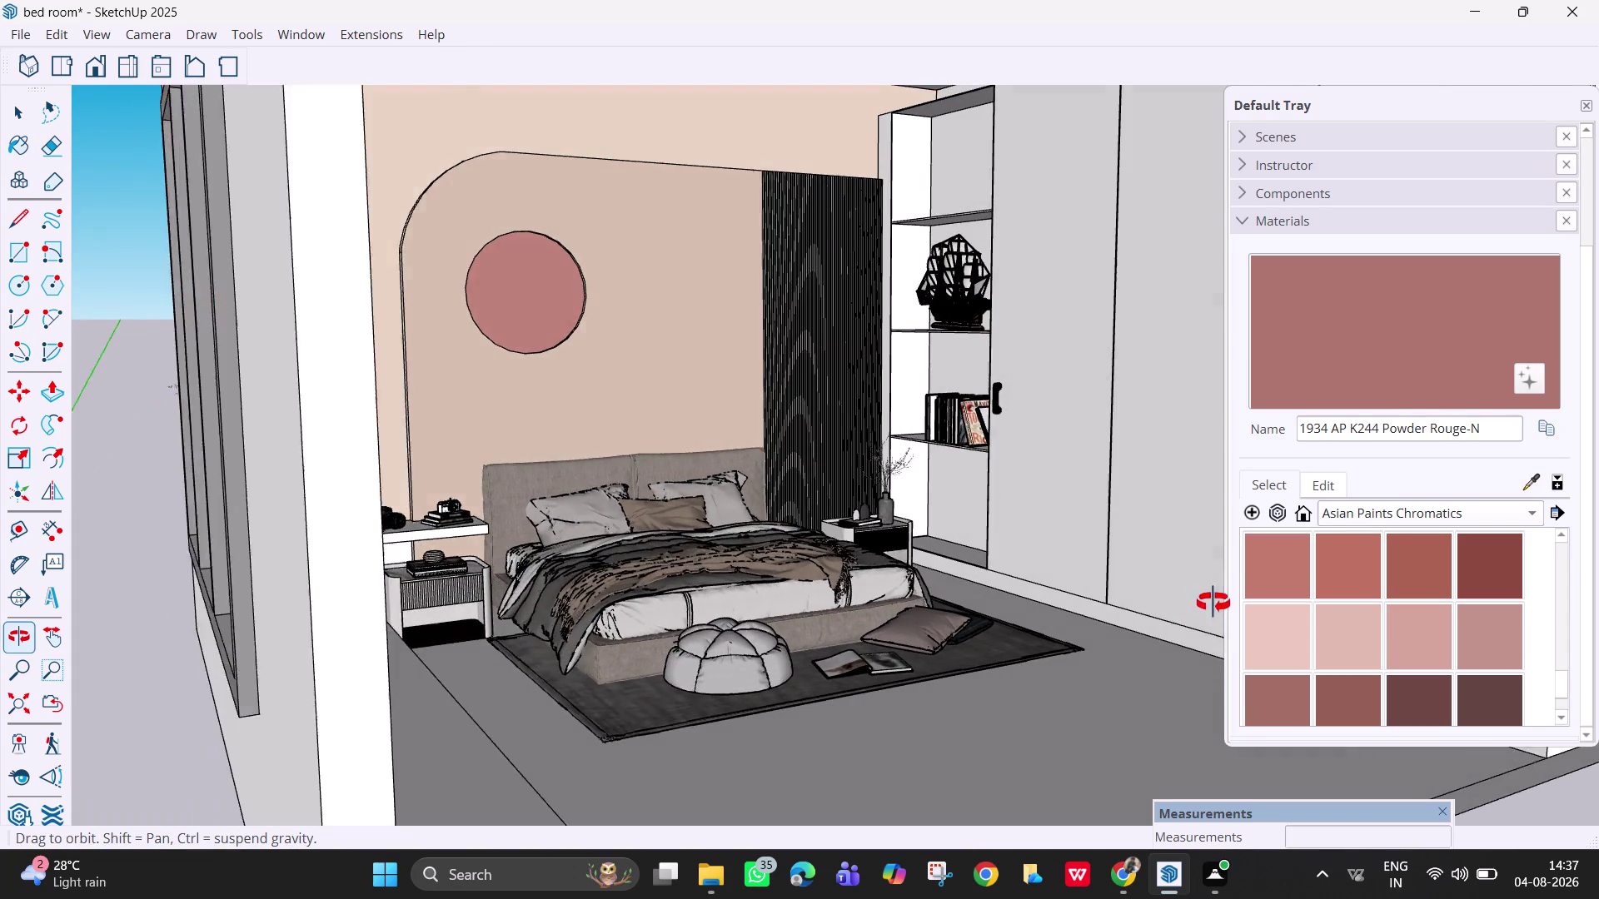
middle_drag(1205, 603, 1227, 604)
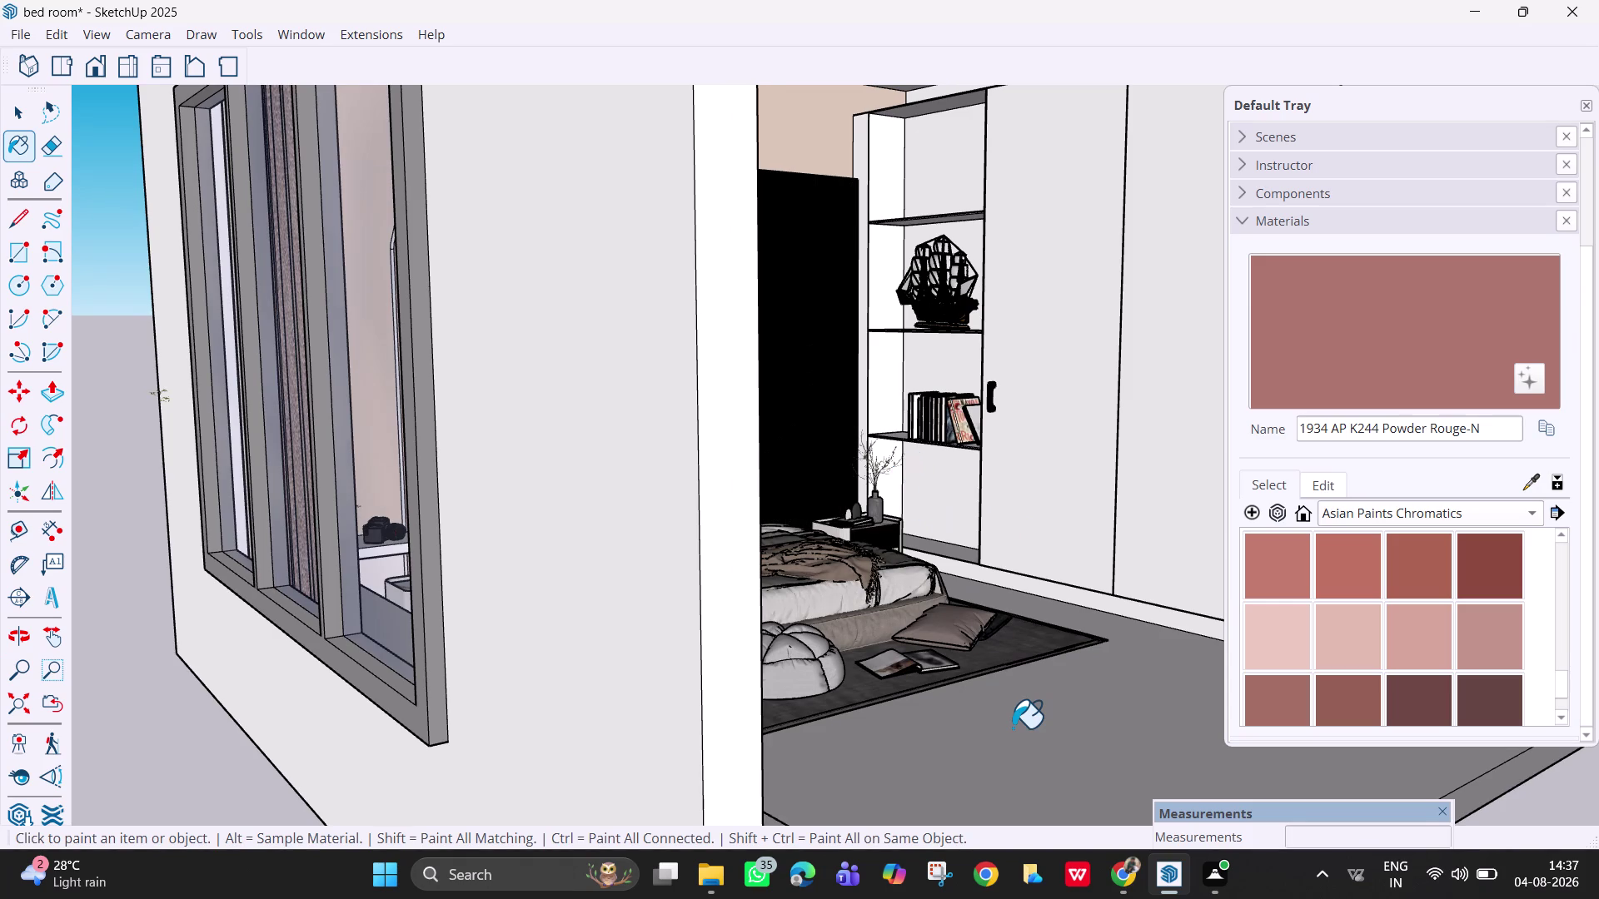
scroll(down, 3)
middle_drag(935, 557, 848, 561)
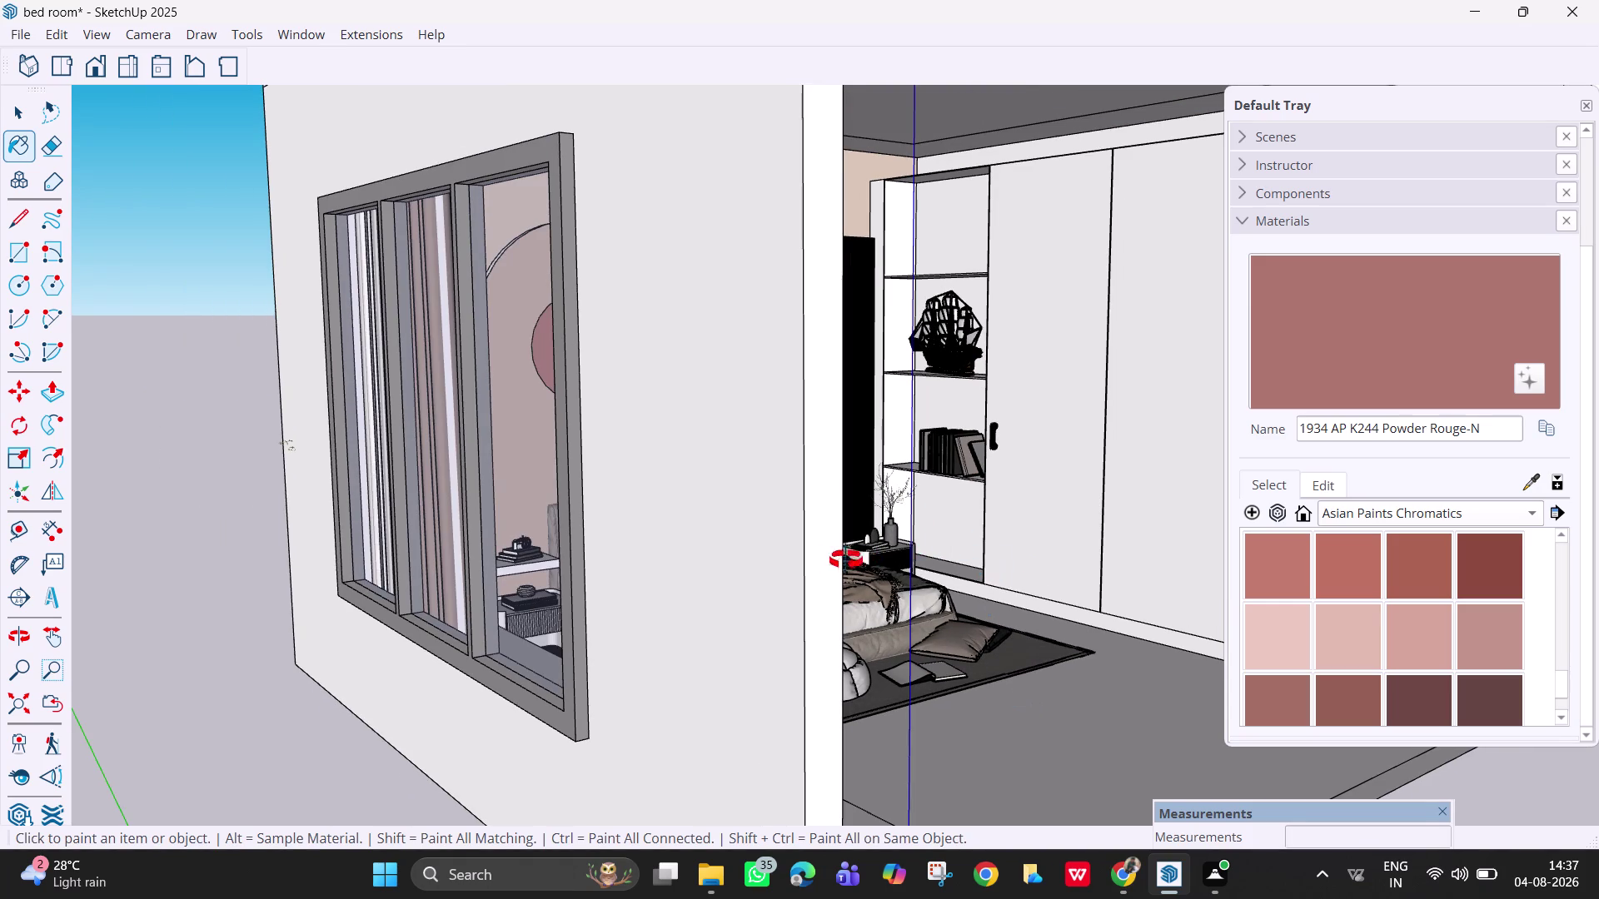
middle_drag(849, 560, 538, 577)
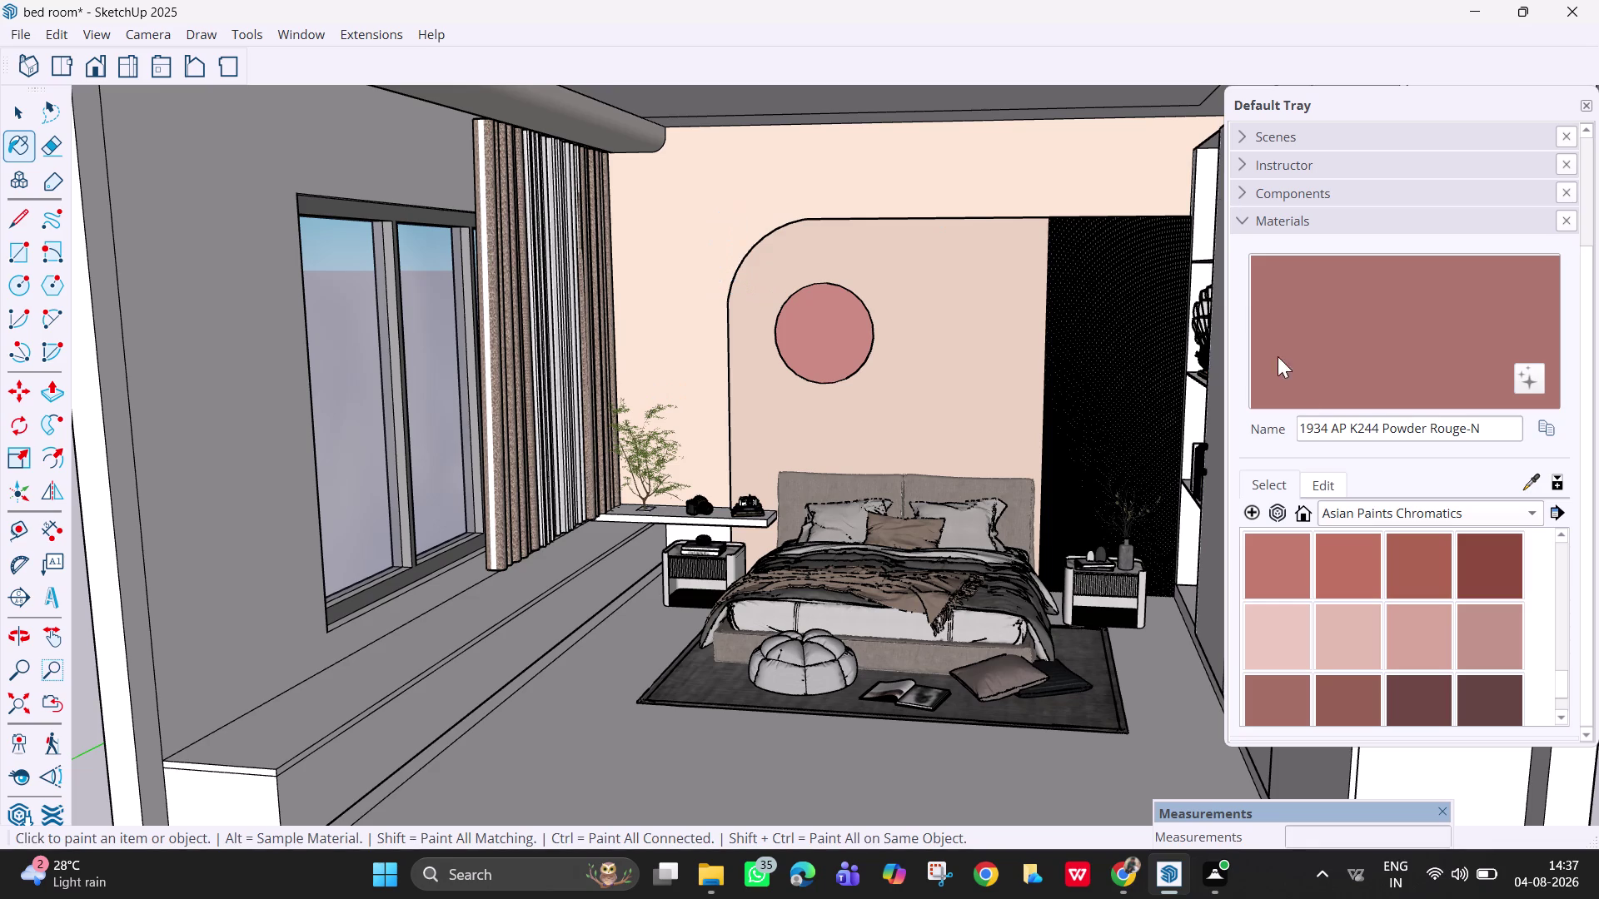
click(1528, 485)
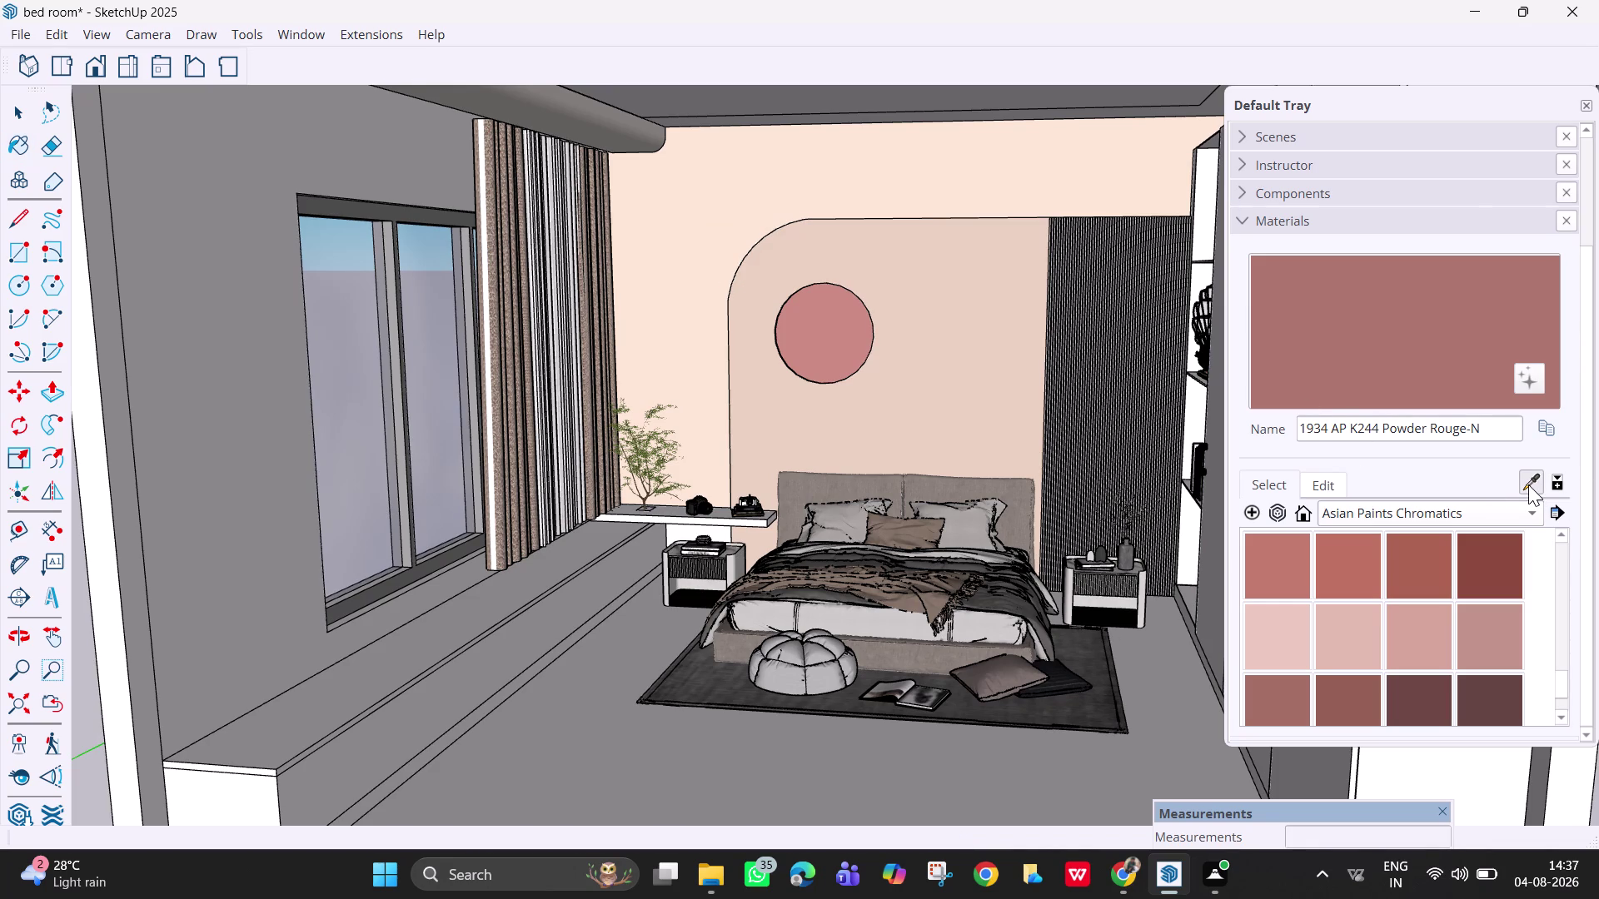
Sample Walnut Cream, paint the window wall, and orbit out to view the room.
click(805, 193)
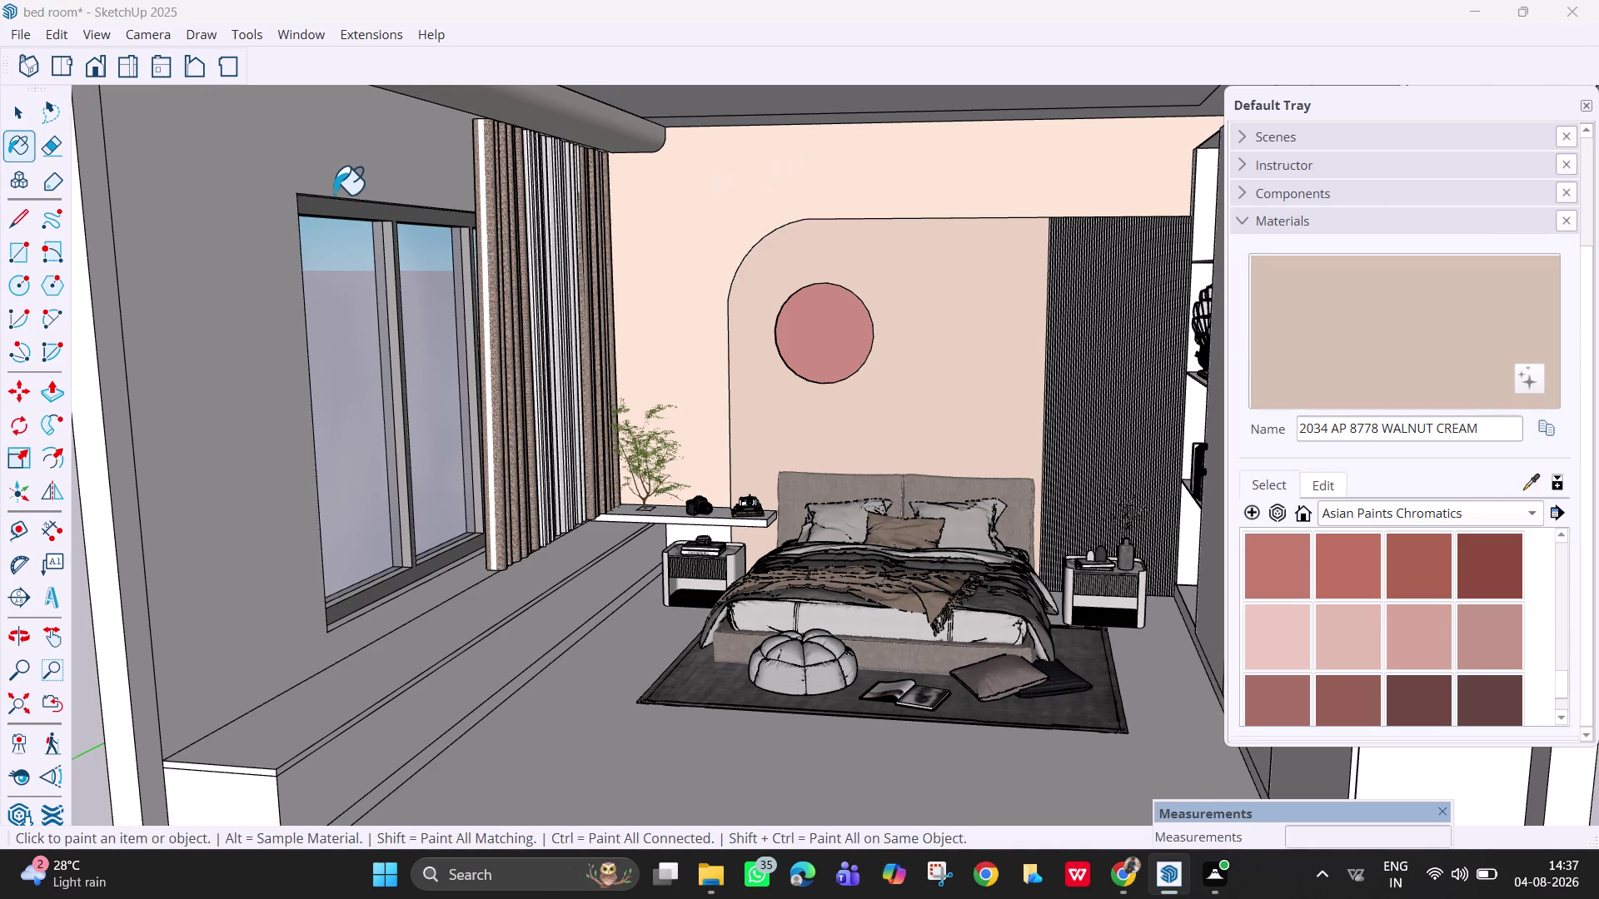
click(325, 171)
click(756, 205)
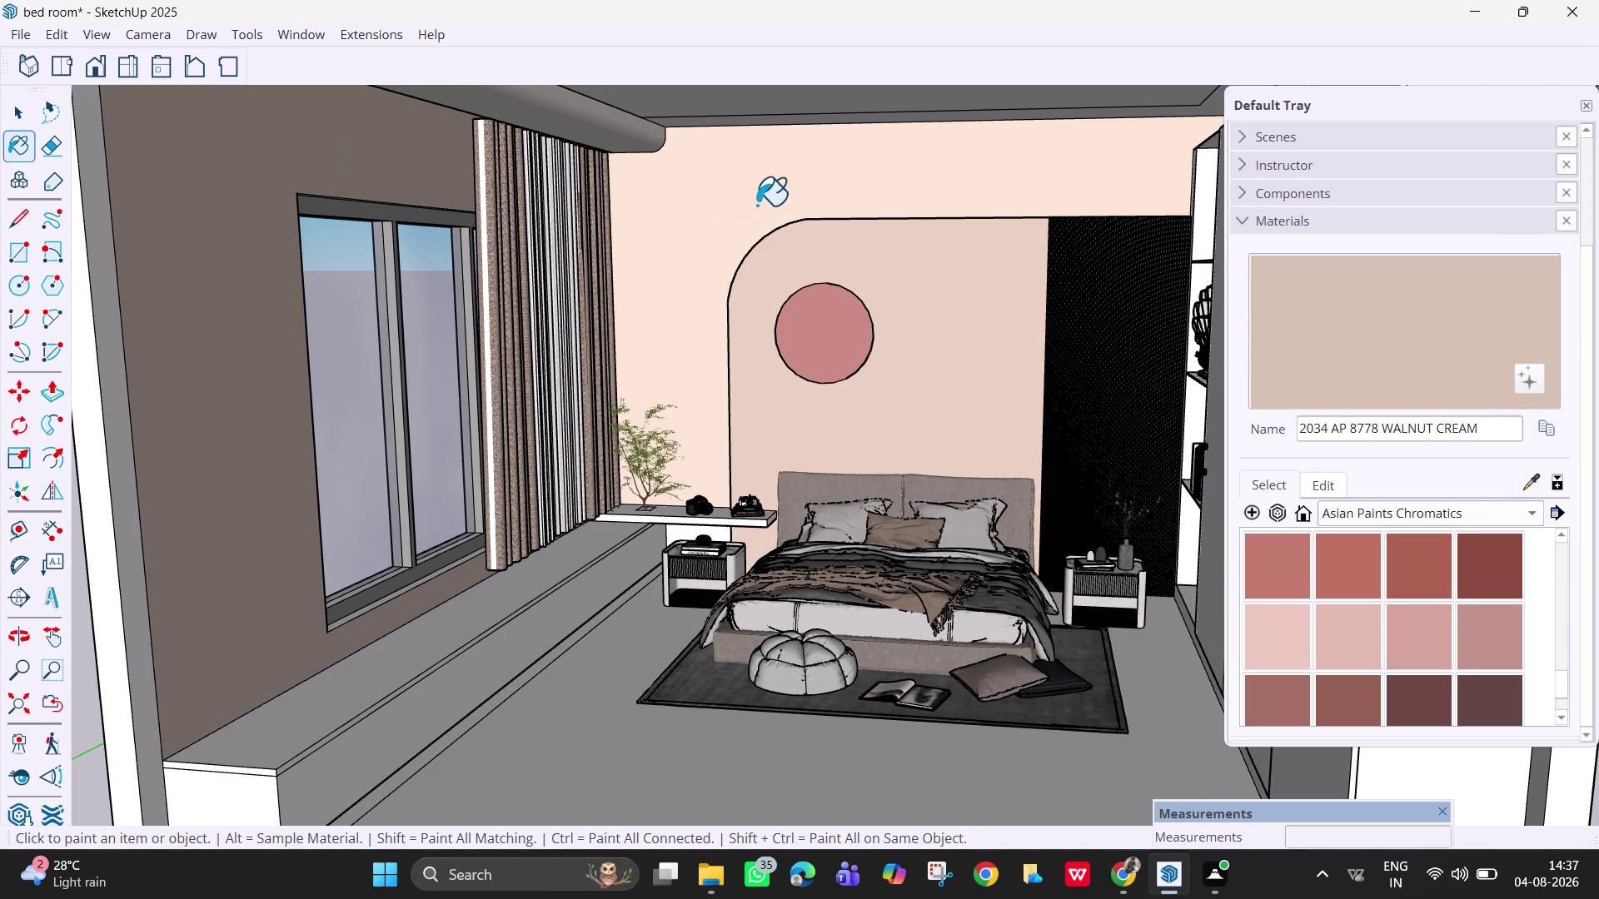
click(382, 170)
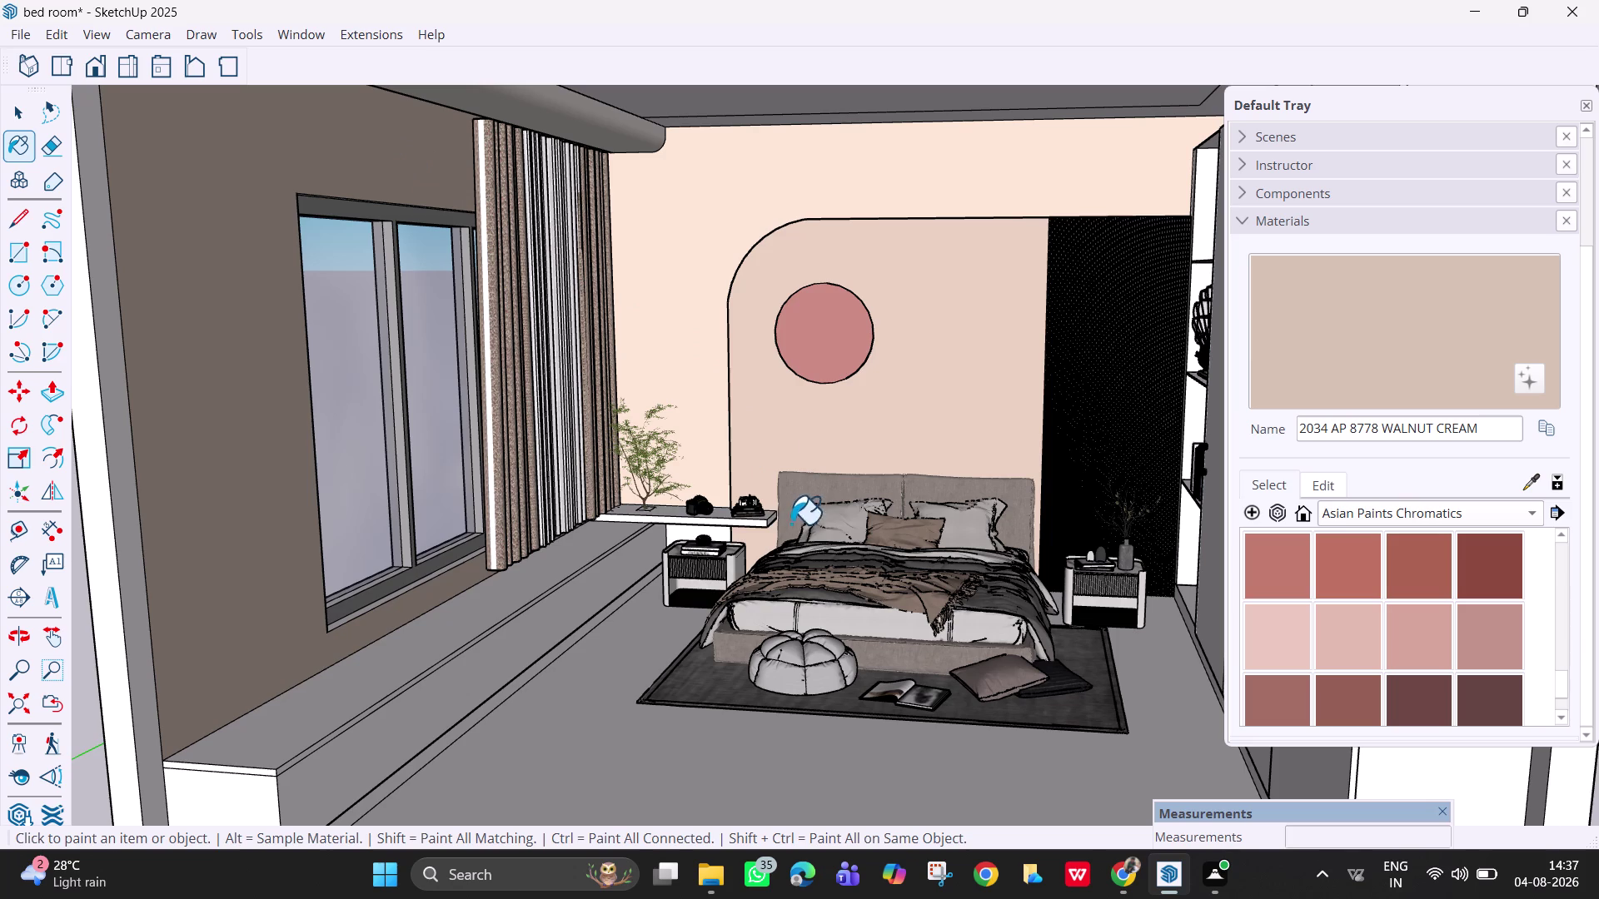
middle_drag(761, 530, 498, 547)
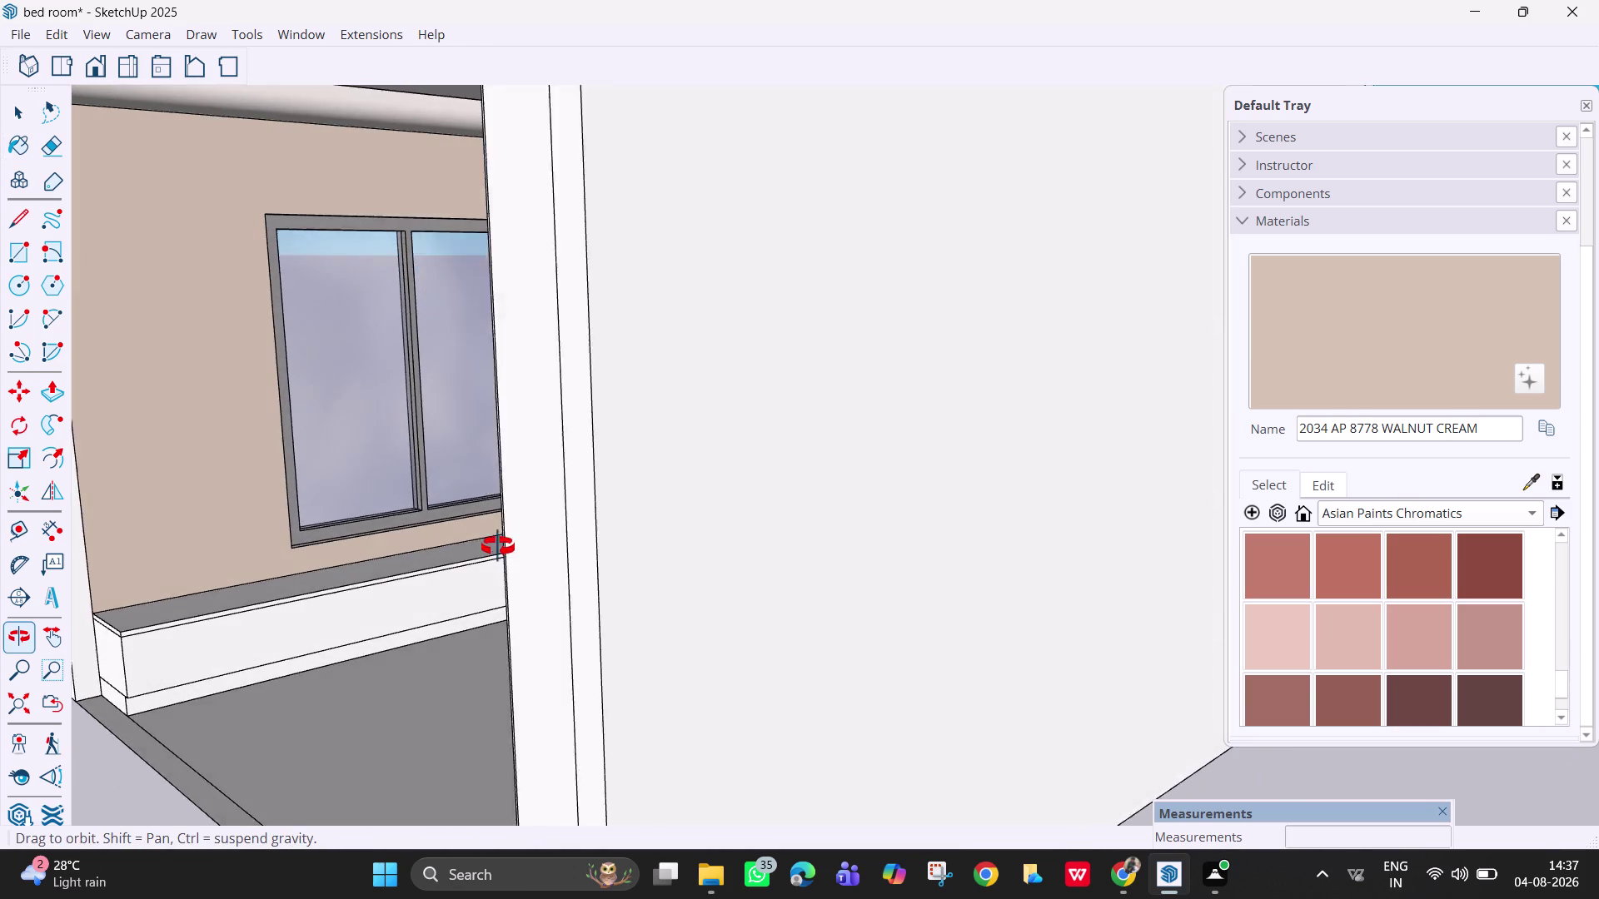
middle_drag(498, 547, 579, 558)
scroll(down, 3)
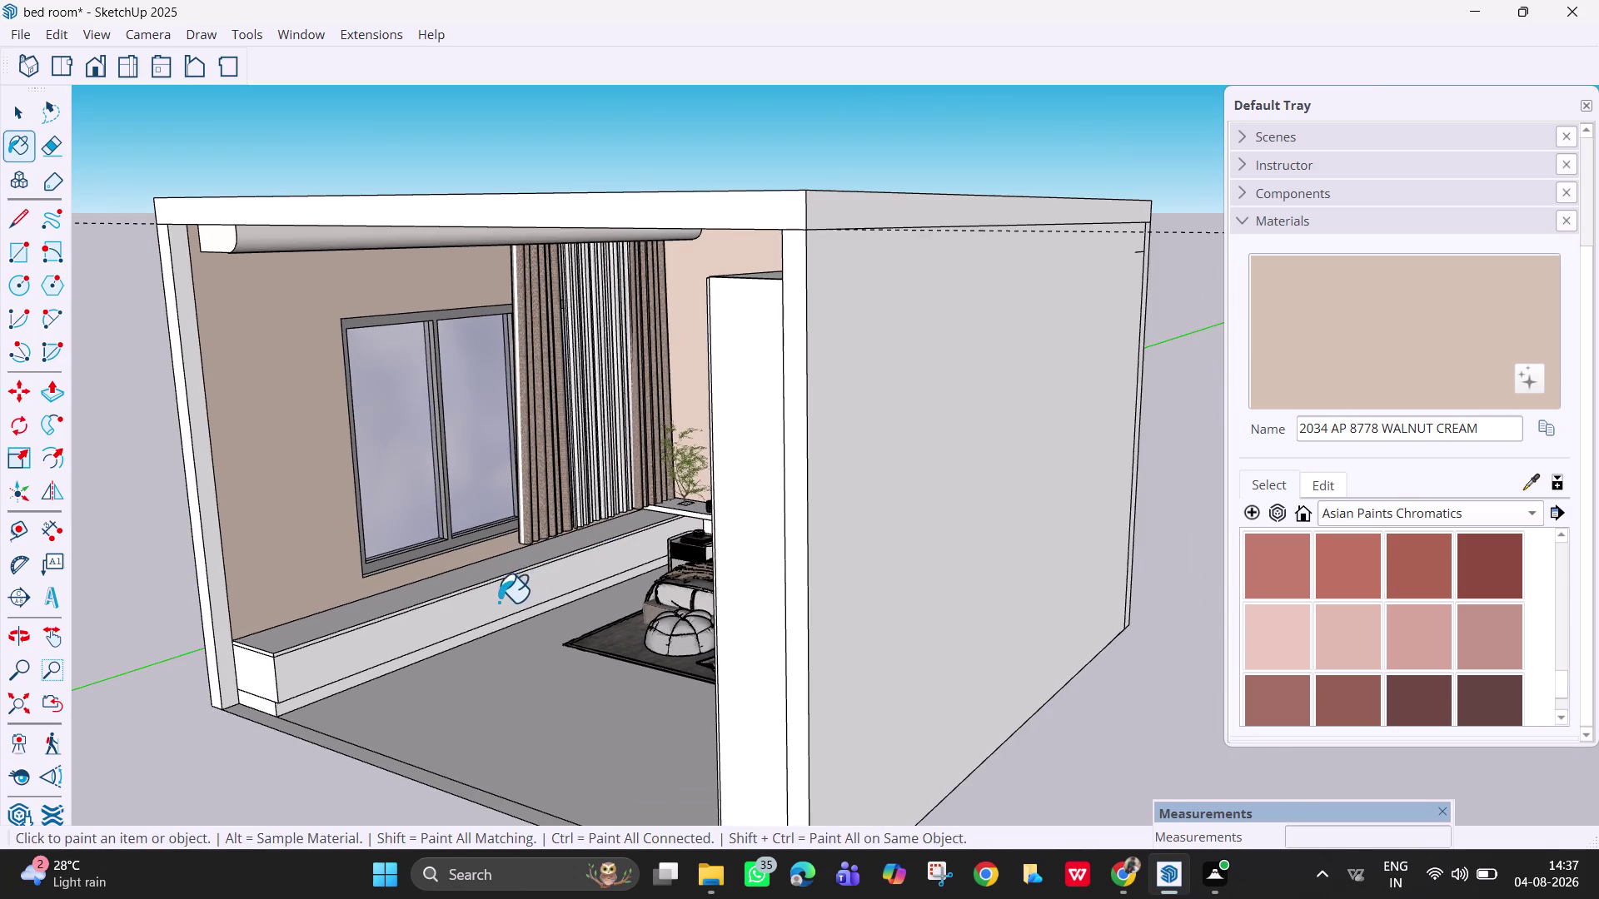
middle_drag(517, 614, 724, 609)
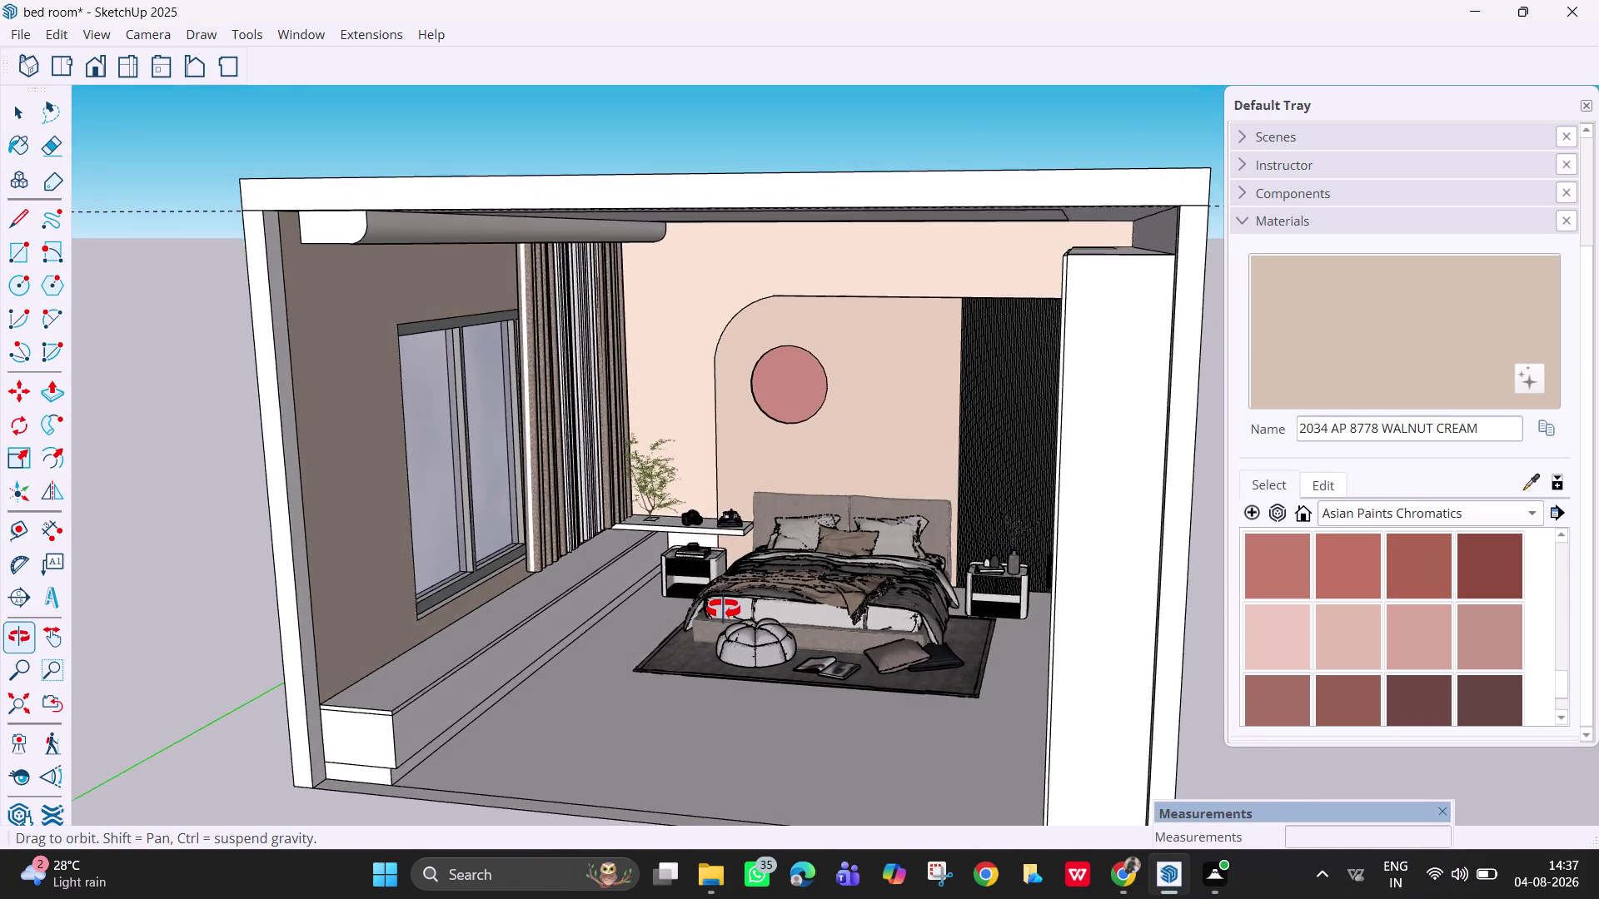
middle_drag(723, 609, 703, 610)
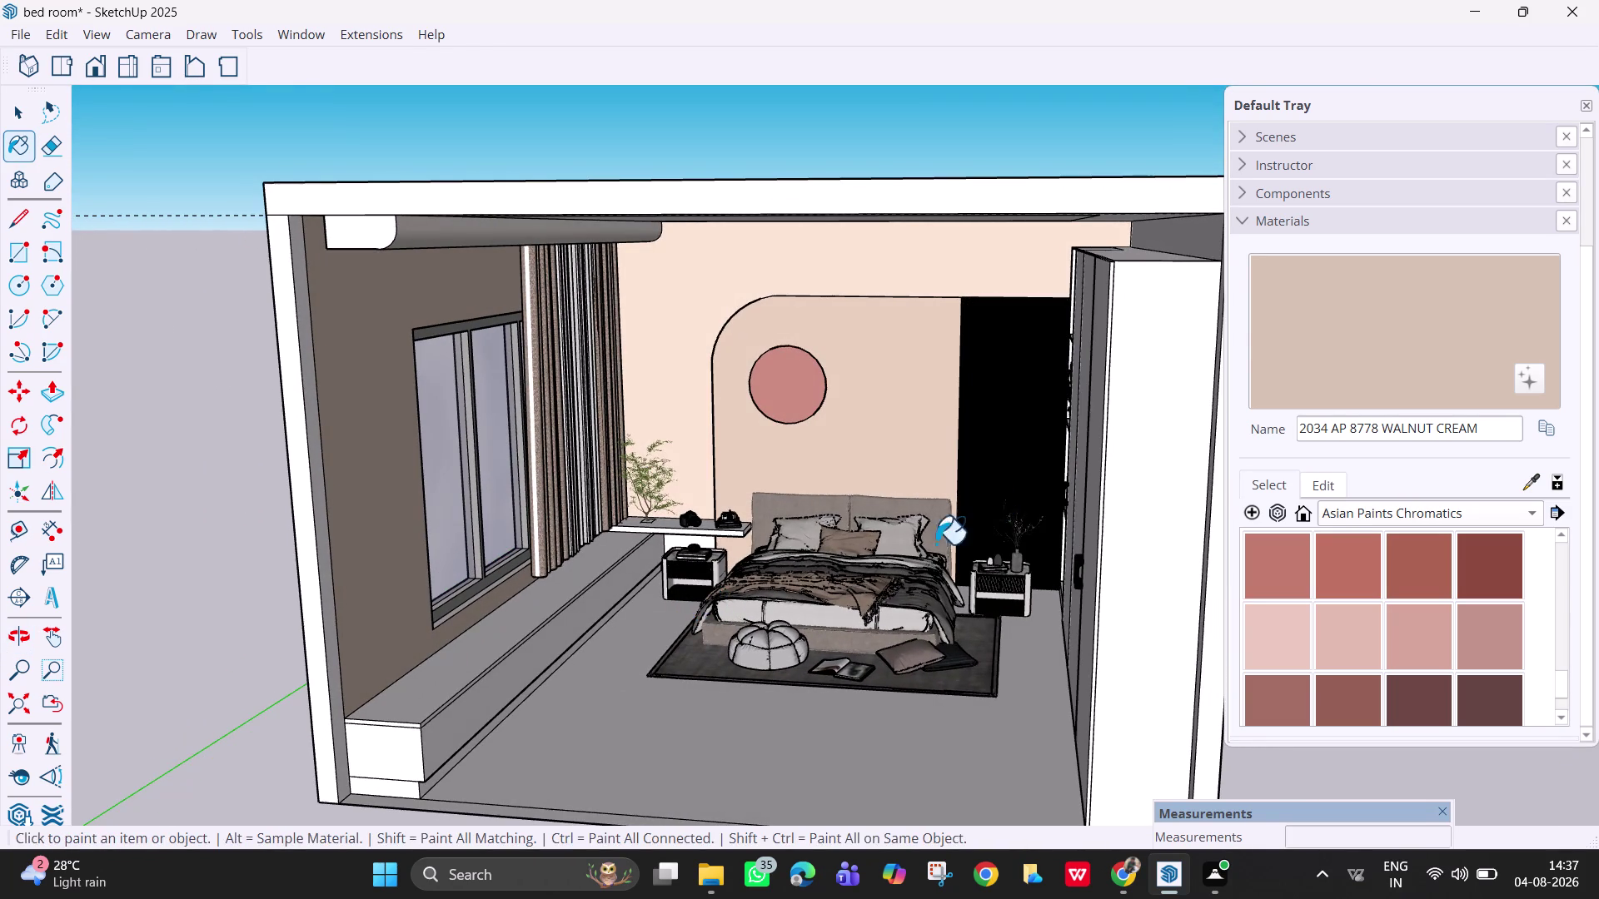
Orbit around the room box to view it from the window side.
click(1362, 372)
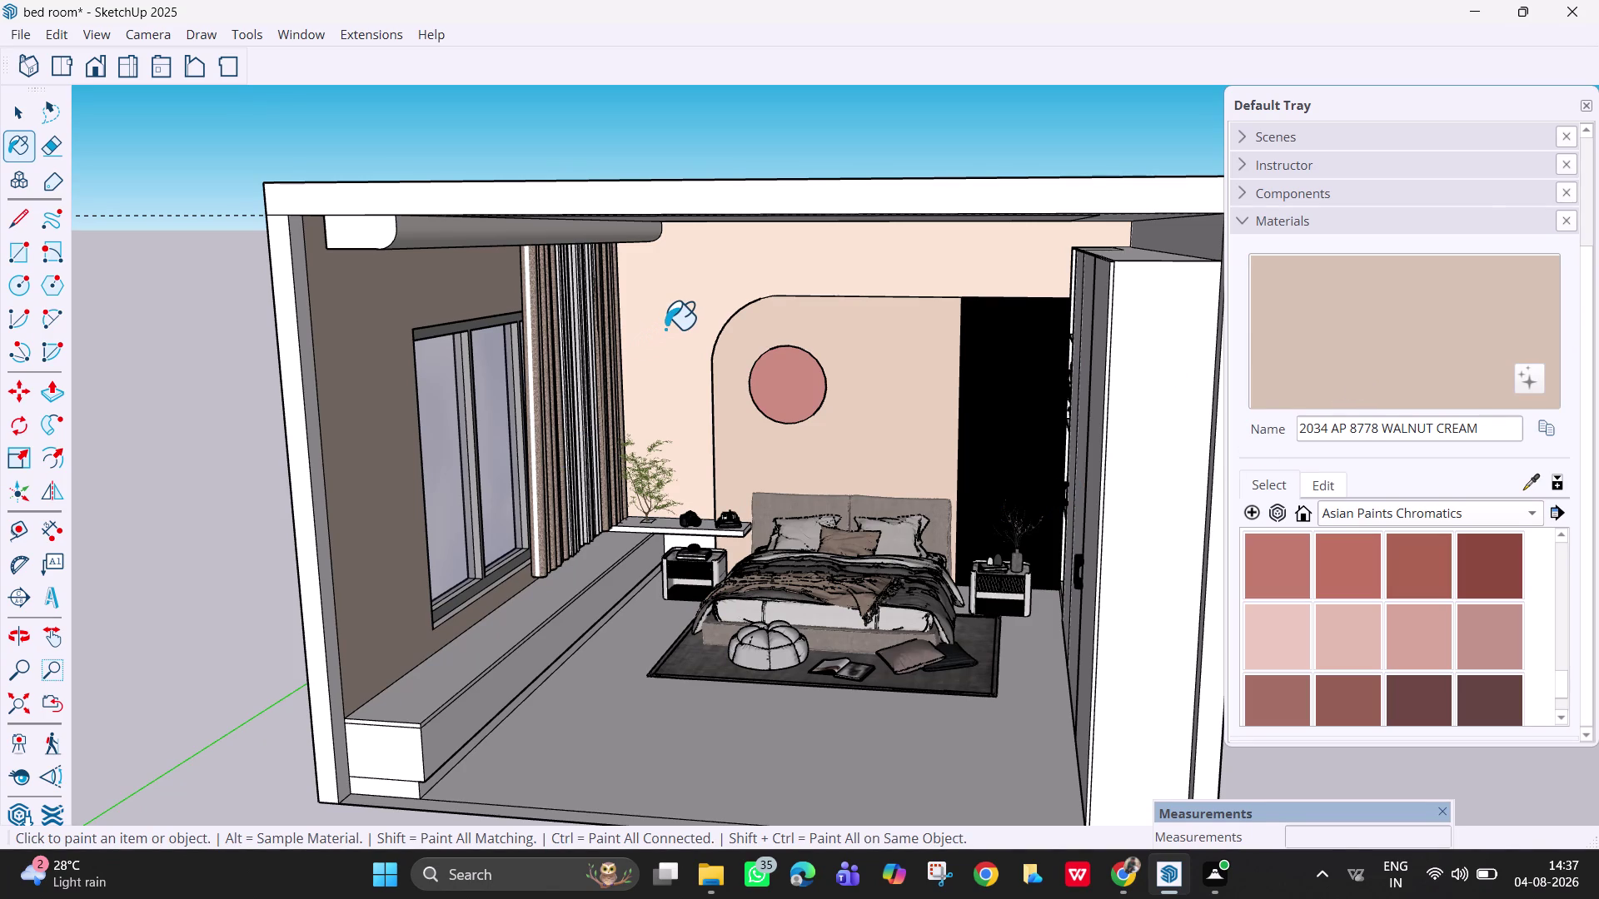
click(666, 329)
scroll(down, 3)
middle_drag(567, 642, 667, 662)
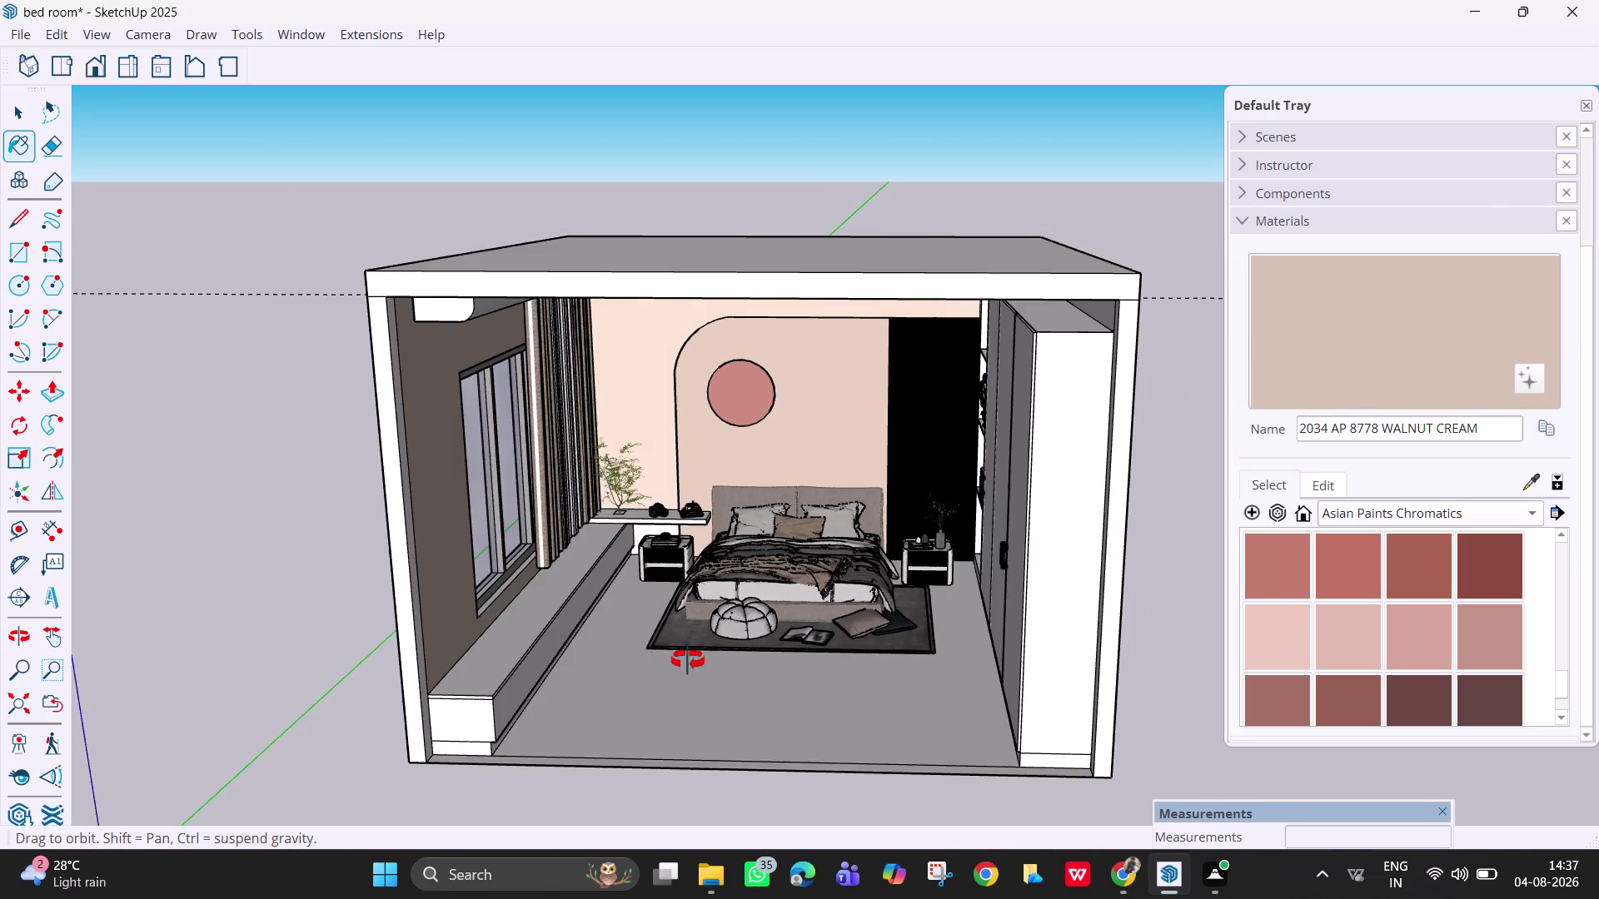
middle_drag(666, 662, 894, 662)
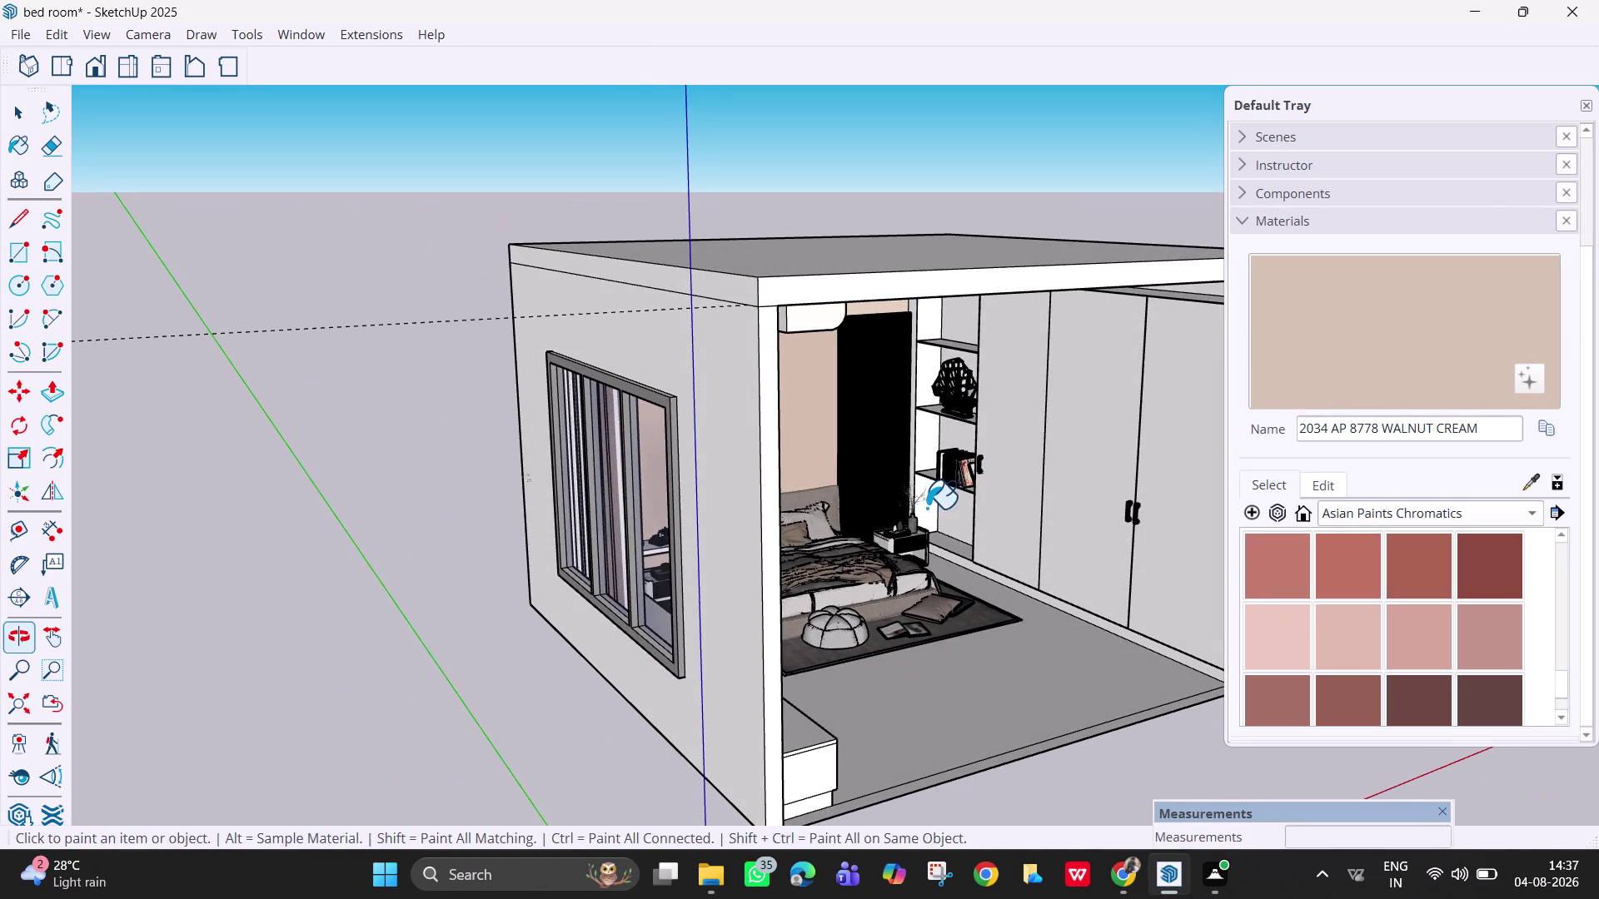
scroll(up, 3)
scroll(down, 3)
scroll(down, 3)
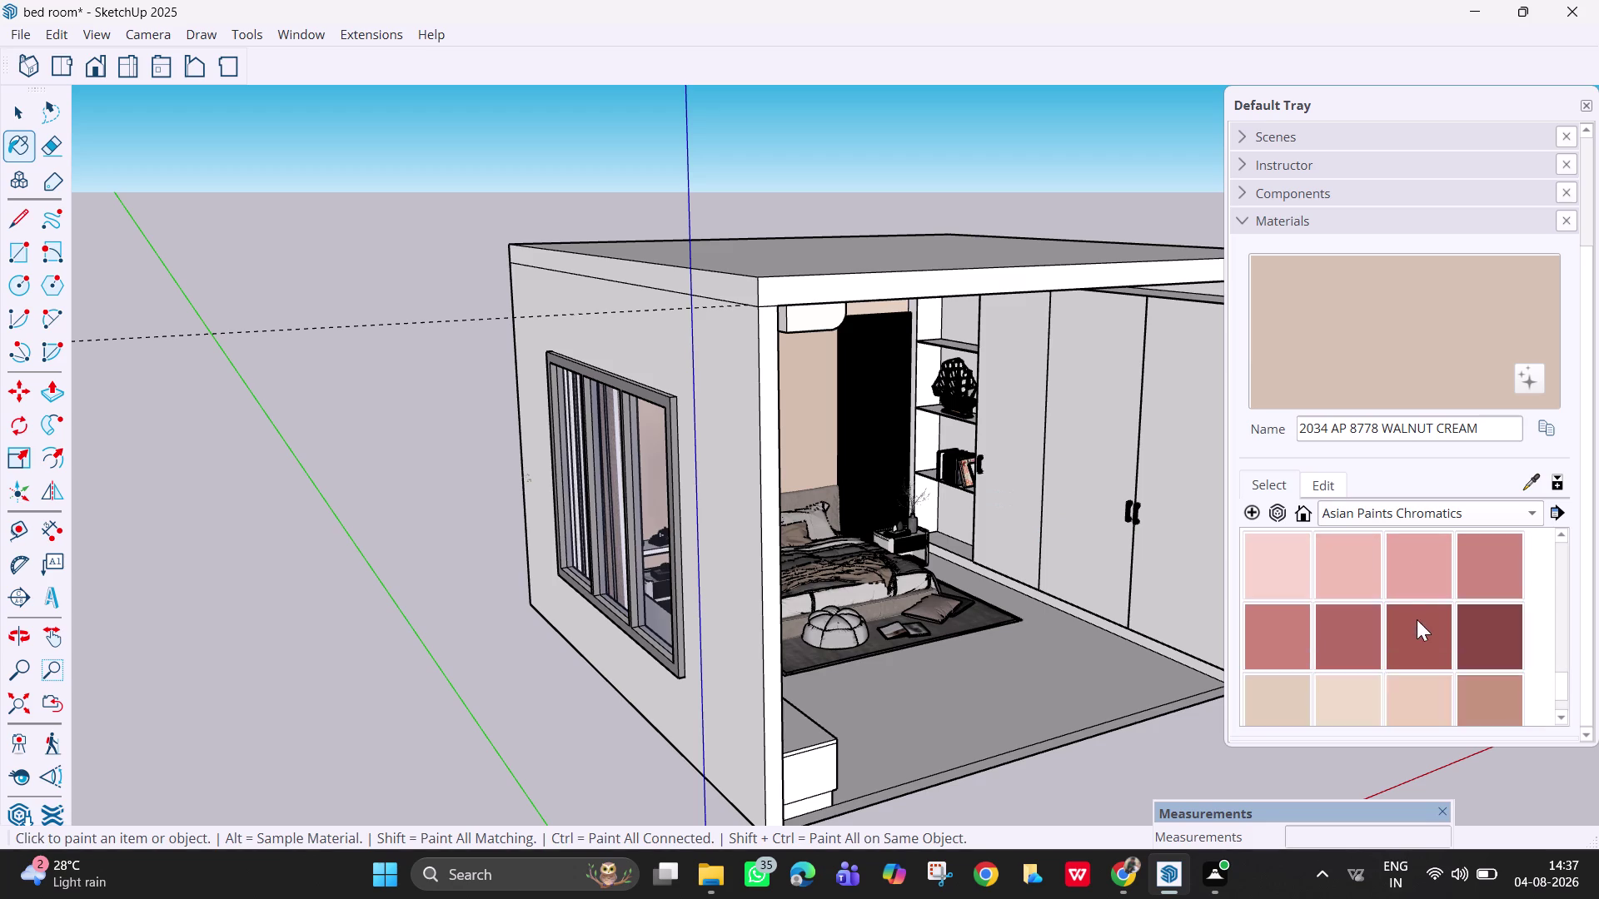
scroll(down, 3)
Switch the Materials tray to the Asian Paints Colours of India library.
scroll(down, 3)
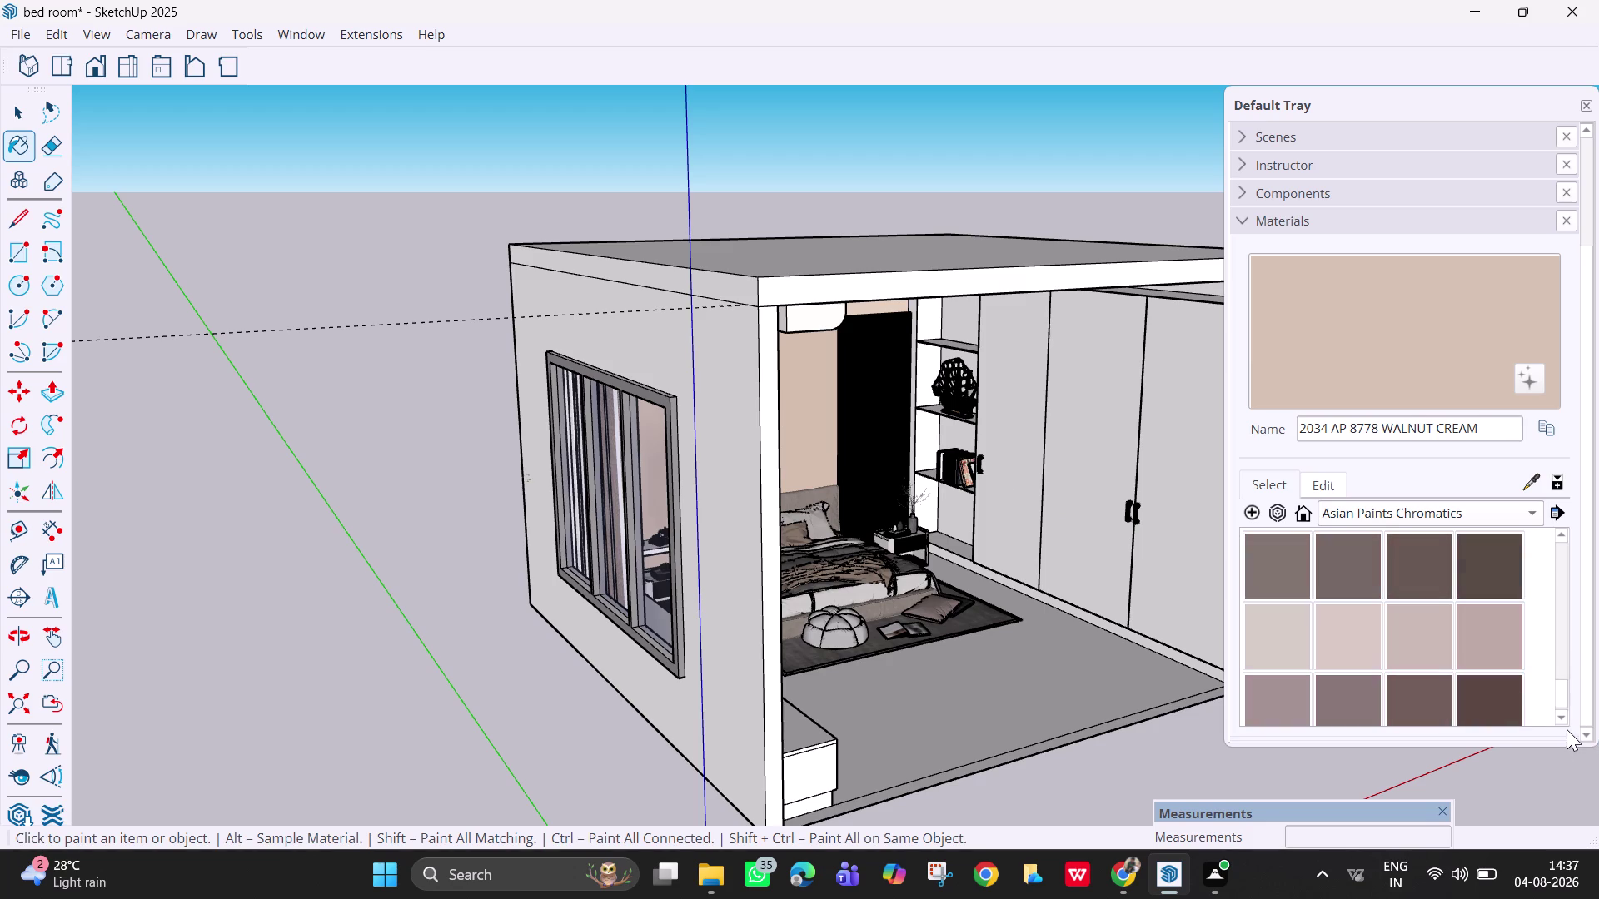
click(1566, 726)
click(1565, 715)
click(1478, 487)
click(1492, 518)
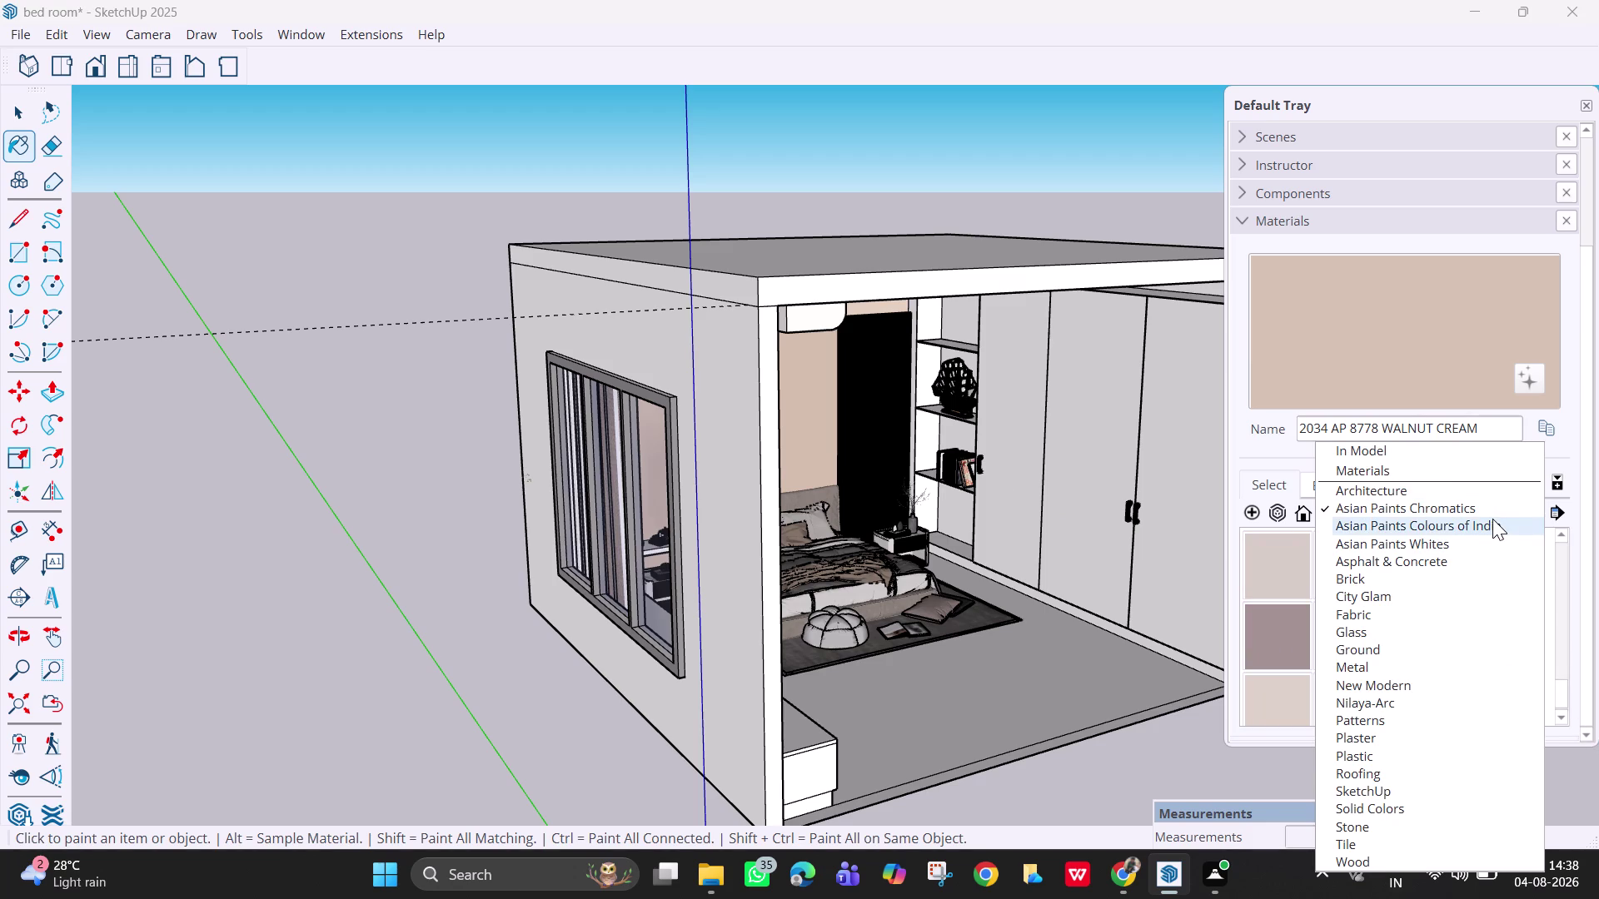
click(1491, 518)
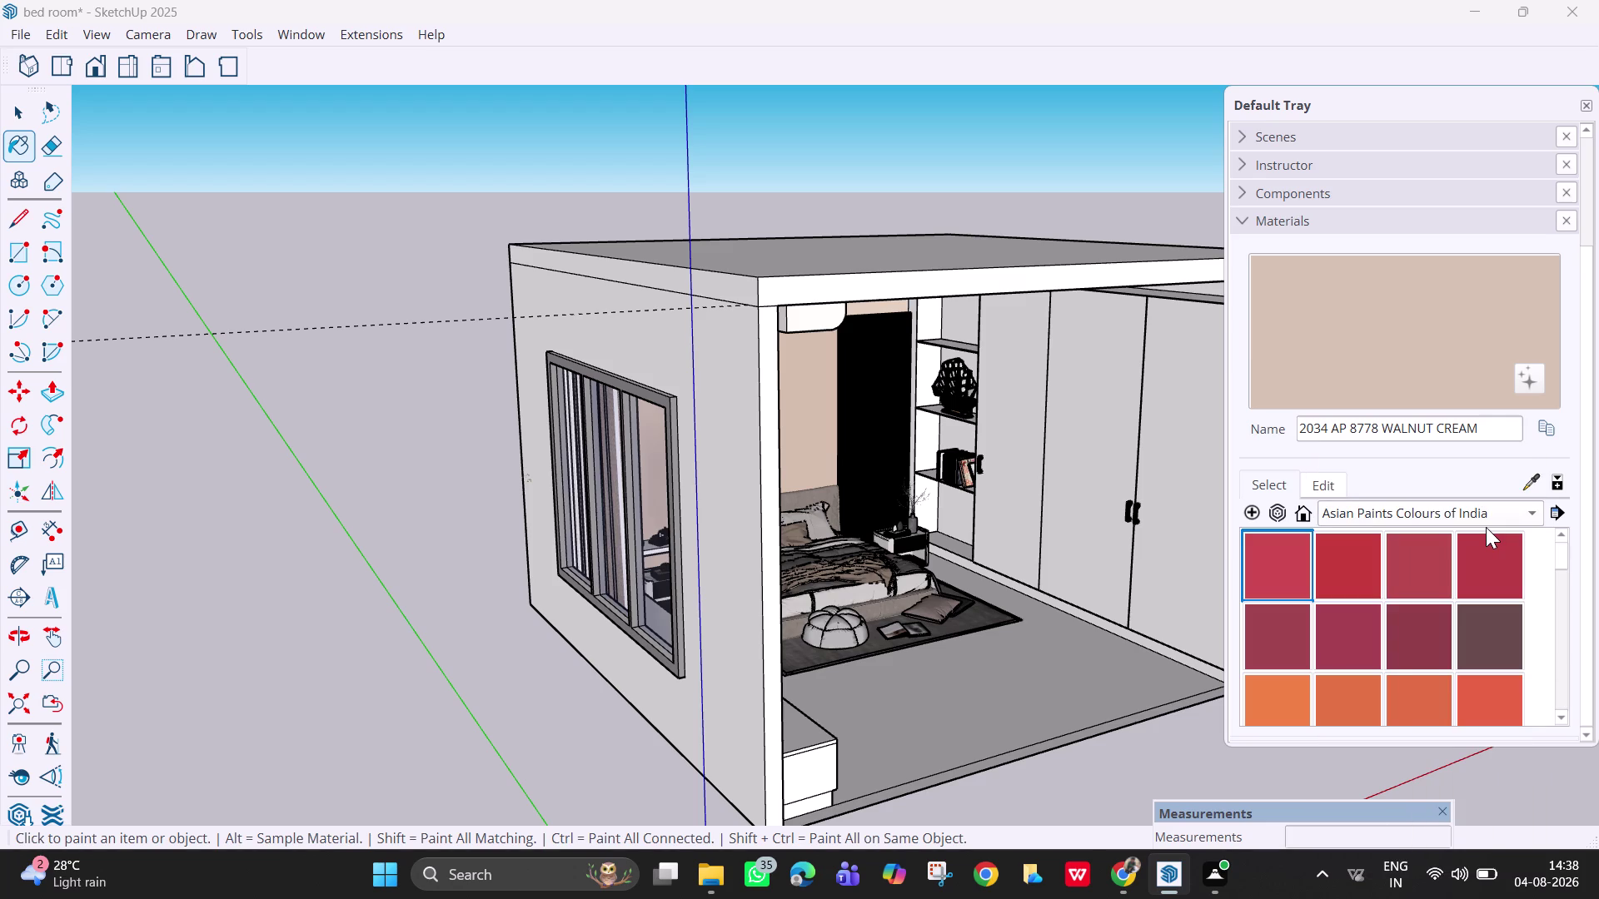
Switch to the Architecture collection and select the pale off-white wallpaper swatch.
scroll(down, 3)
scroll(down, 3)
scroll(down, 3)
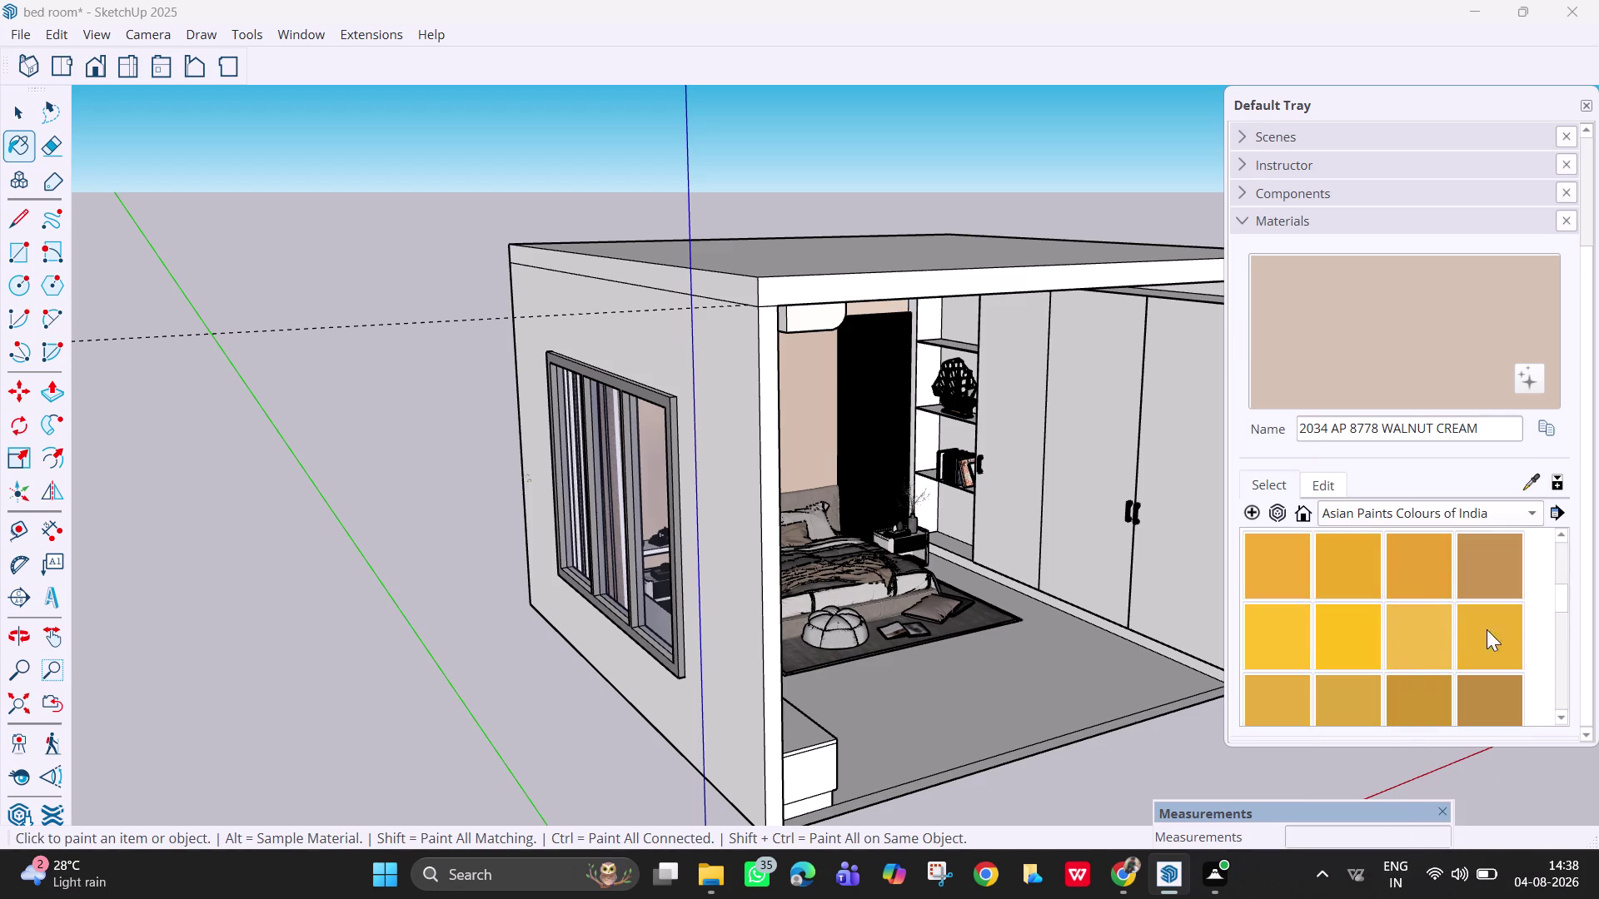
drag(1561, 602, 1571, 677)
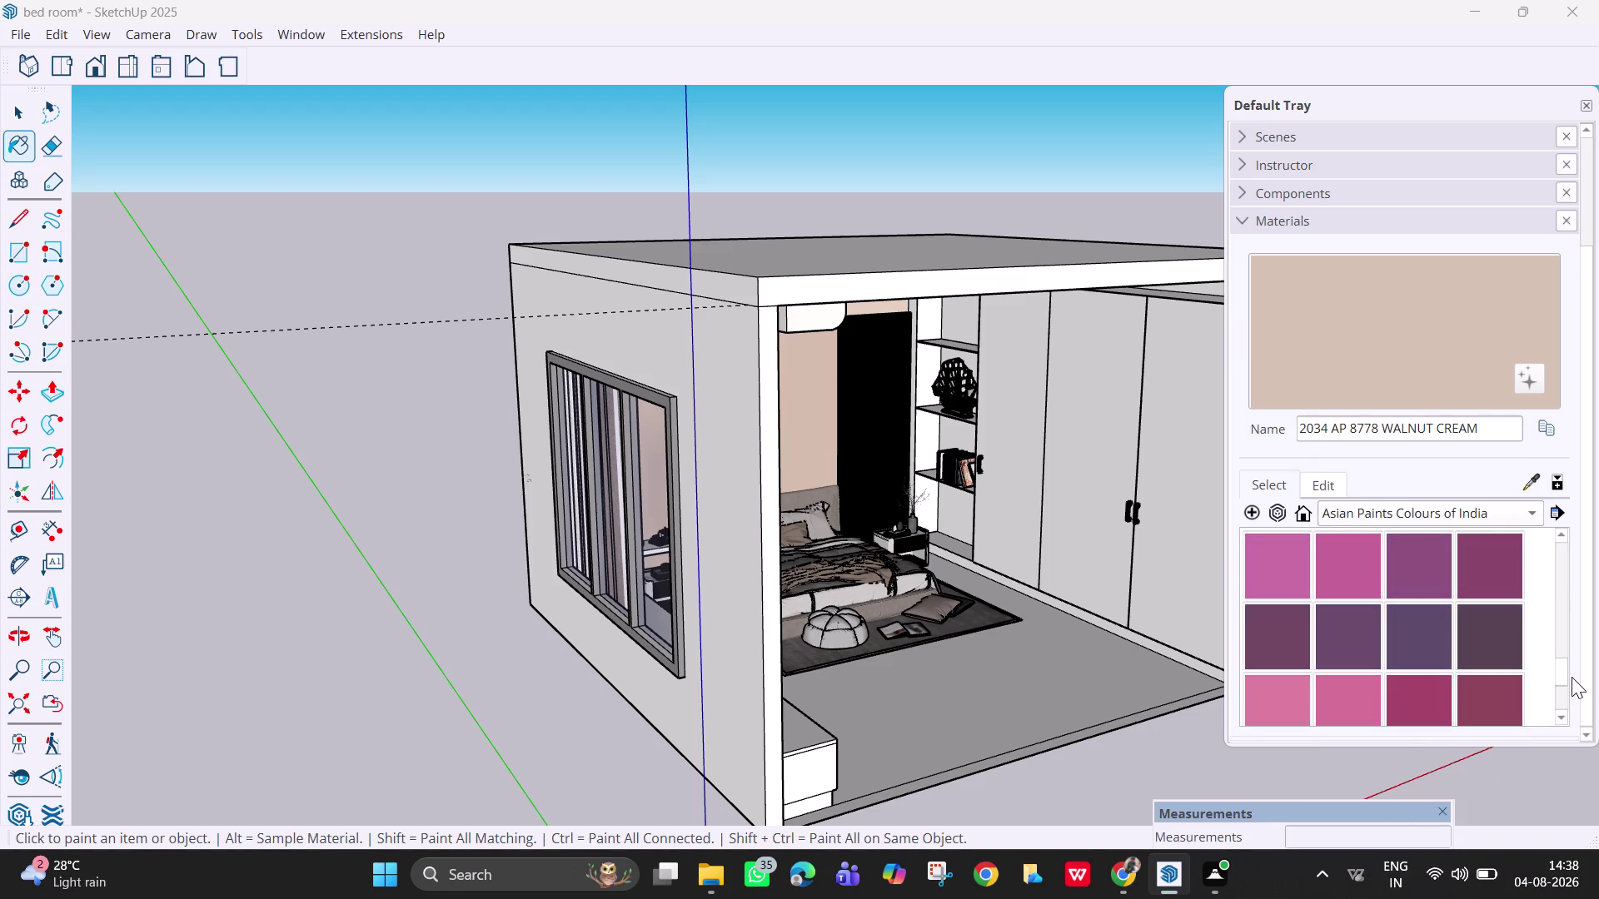
drag(1571, 677, 1569, 662)
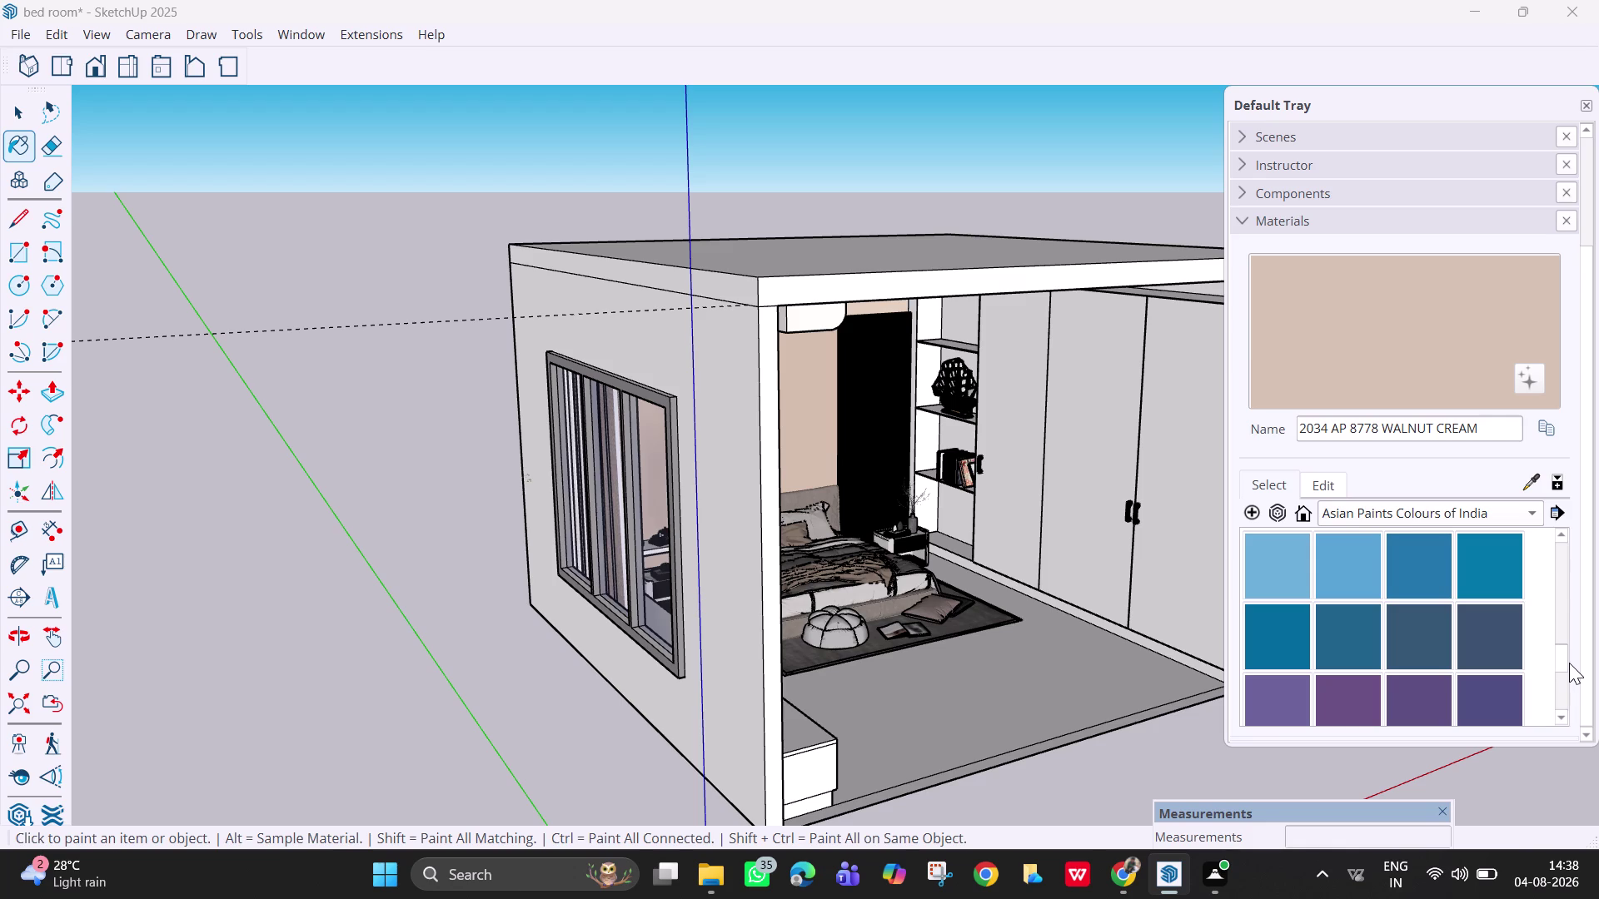
drag(1569, 663, 1565, 701)
click(1478, 520)
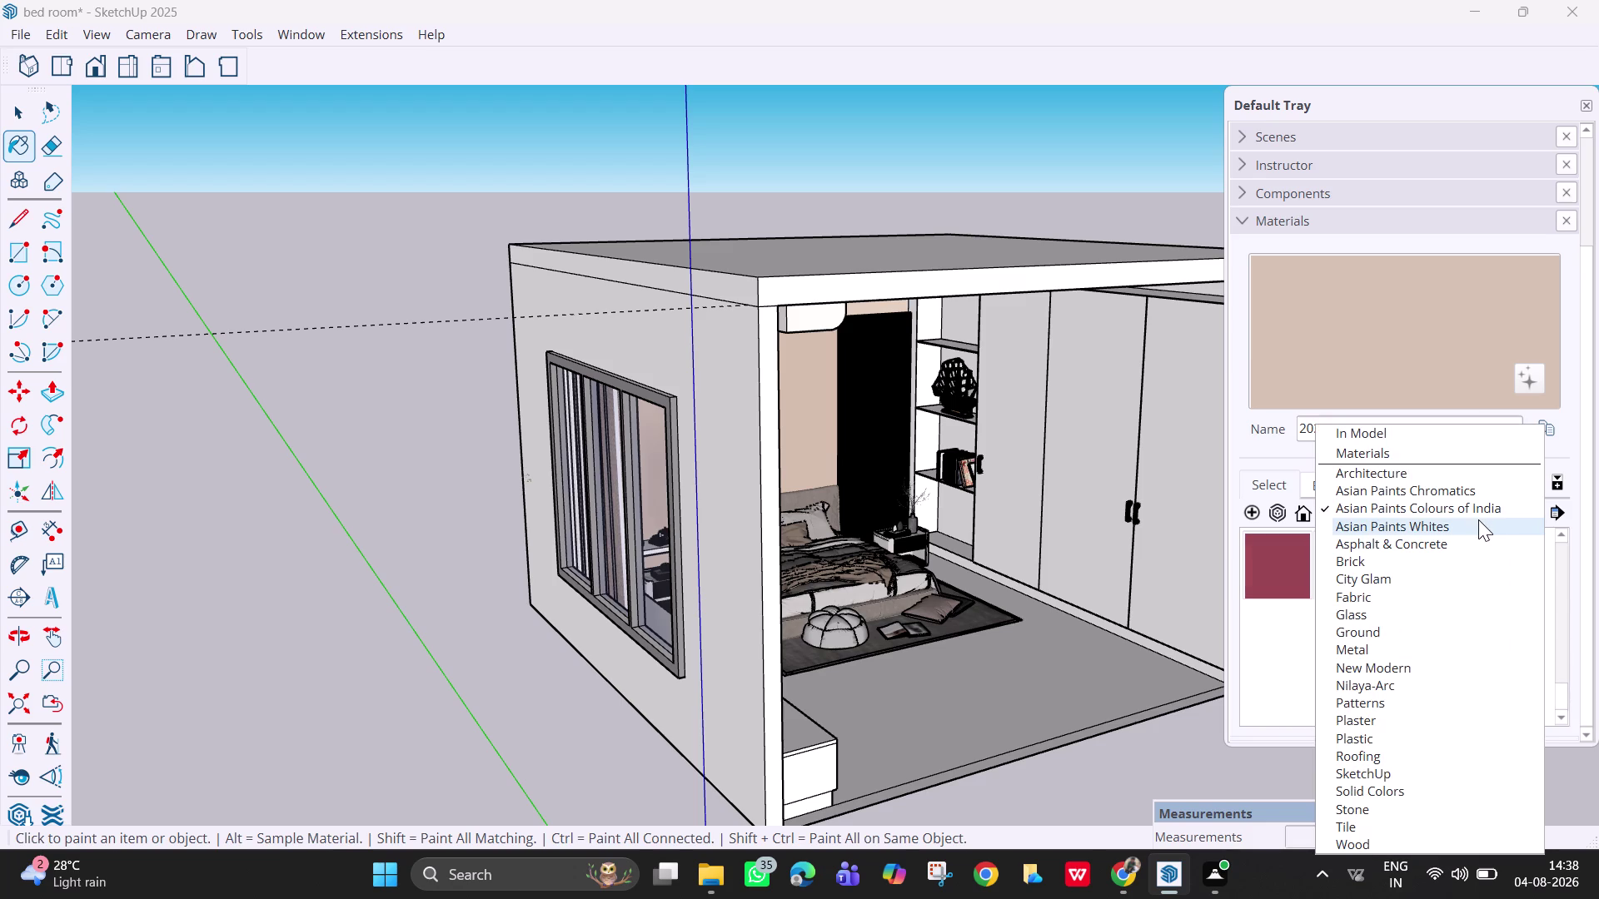
click(1459, 477)
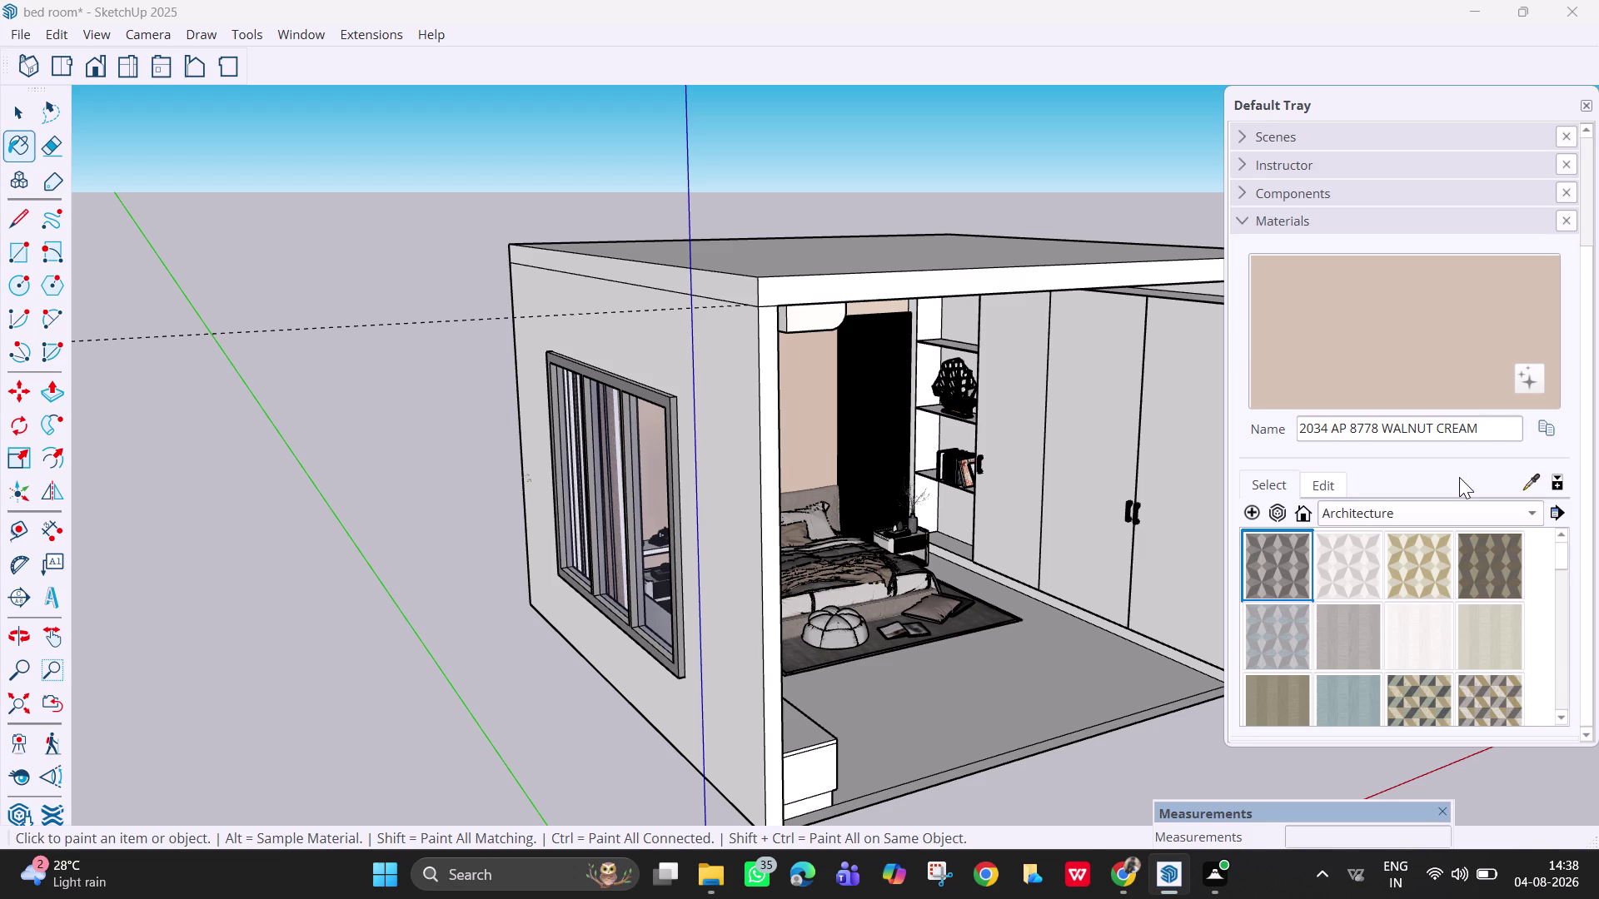
scroll(down, 3)
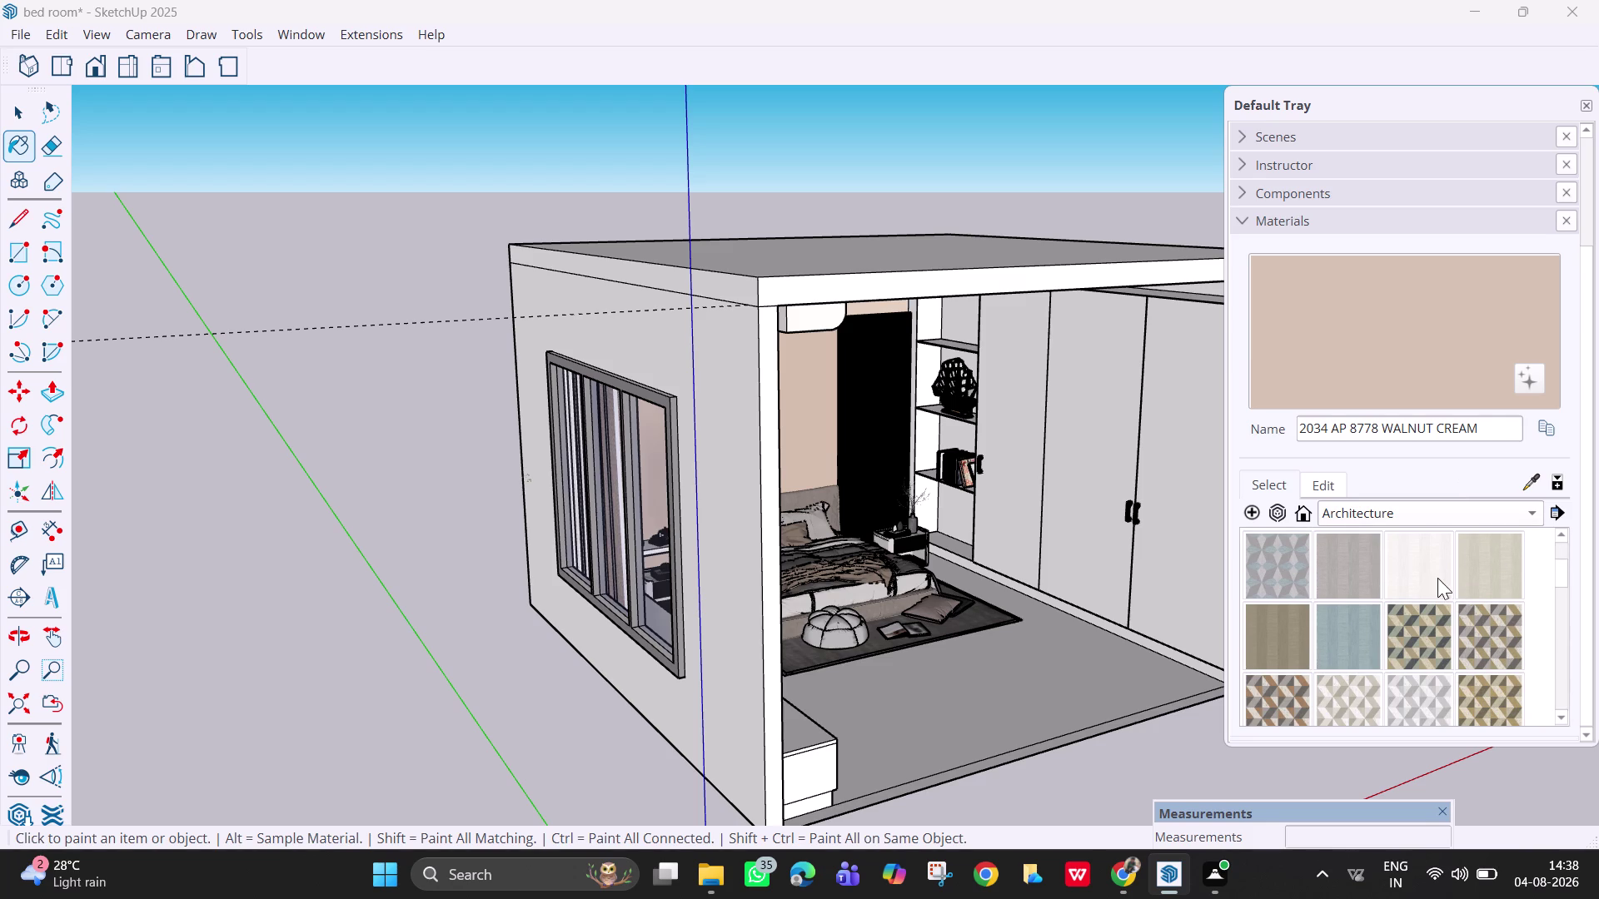
click(1428, 570)
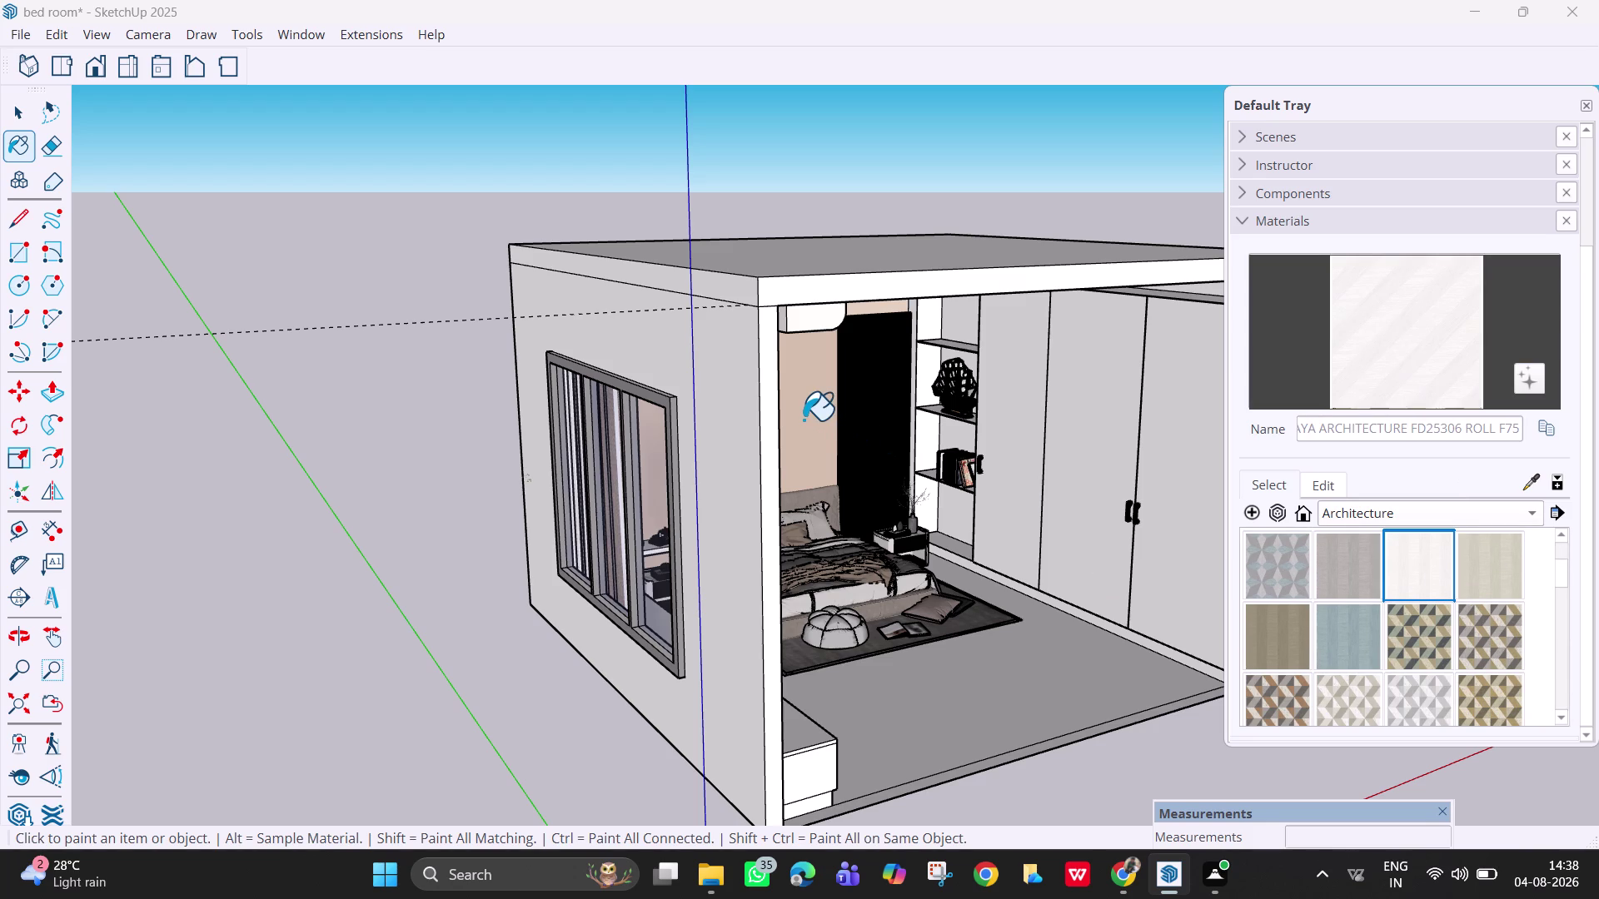
Cover the upper back wall and left wall with taupe striped FD25308 wallpaper.
click(803, 416)
middle_drag(860, 447, 687, 449)
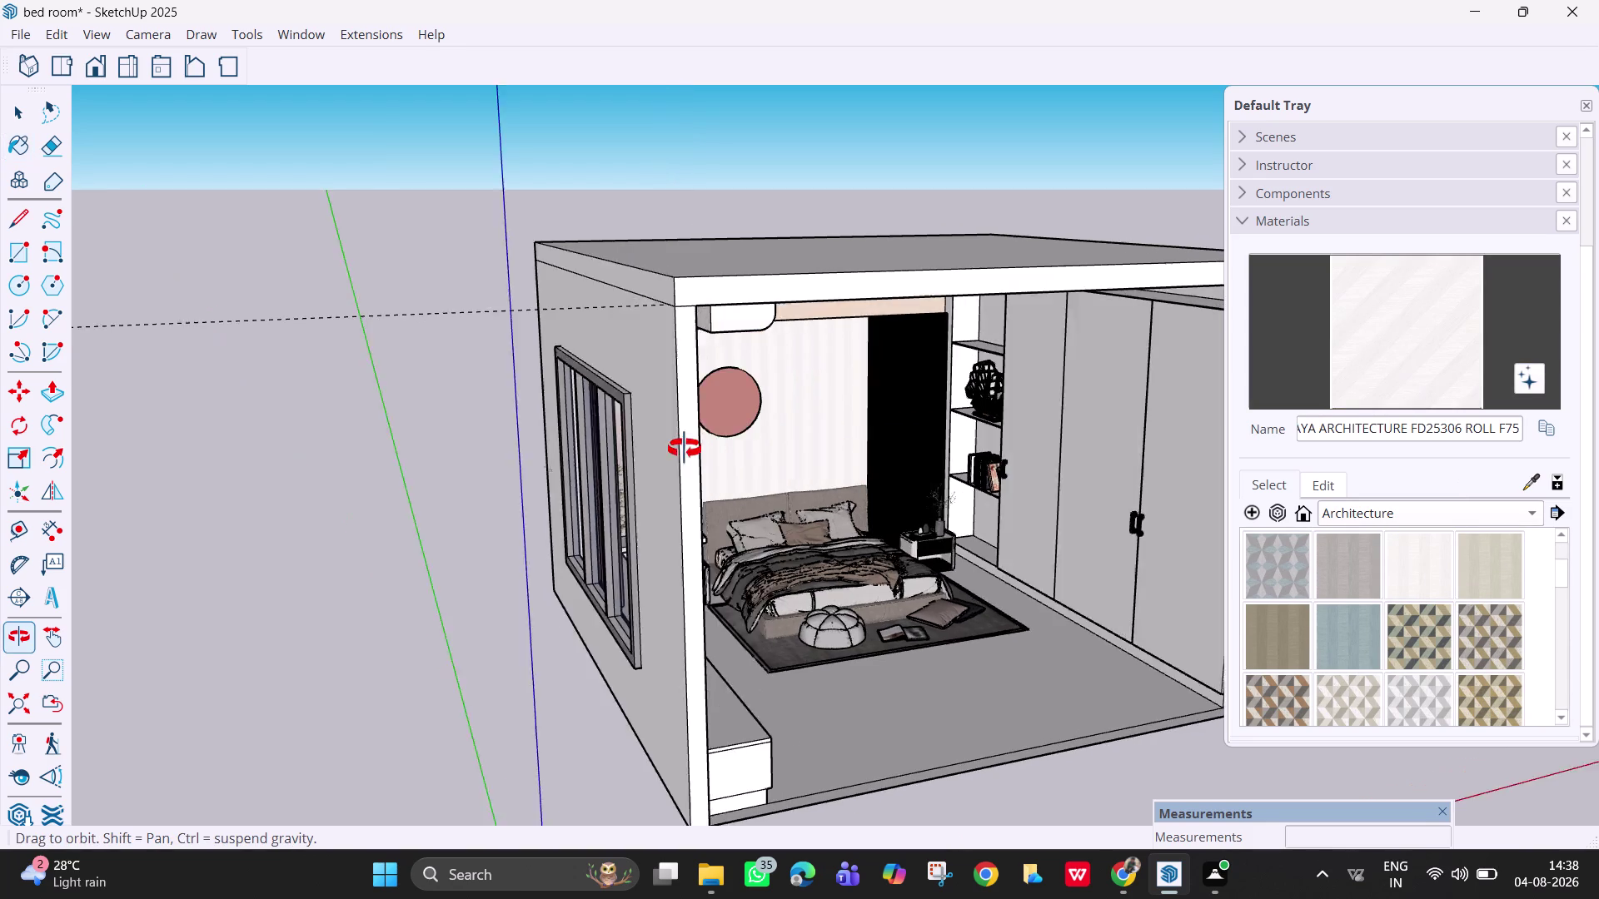
middle_drag(688, 449, 600, 432)
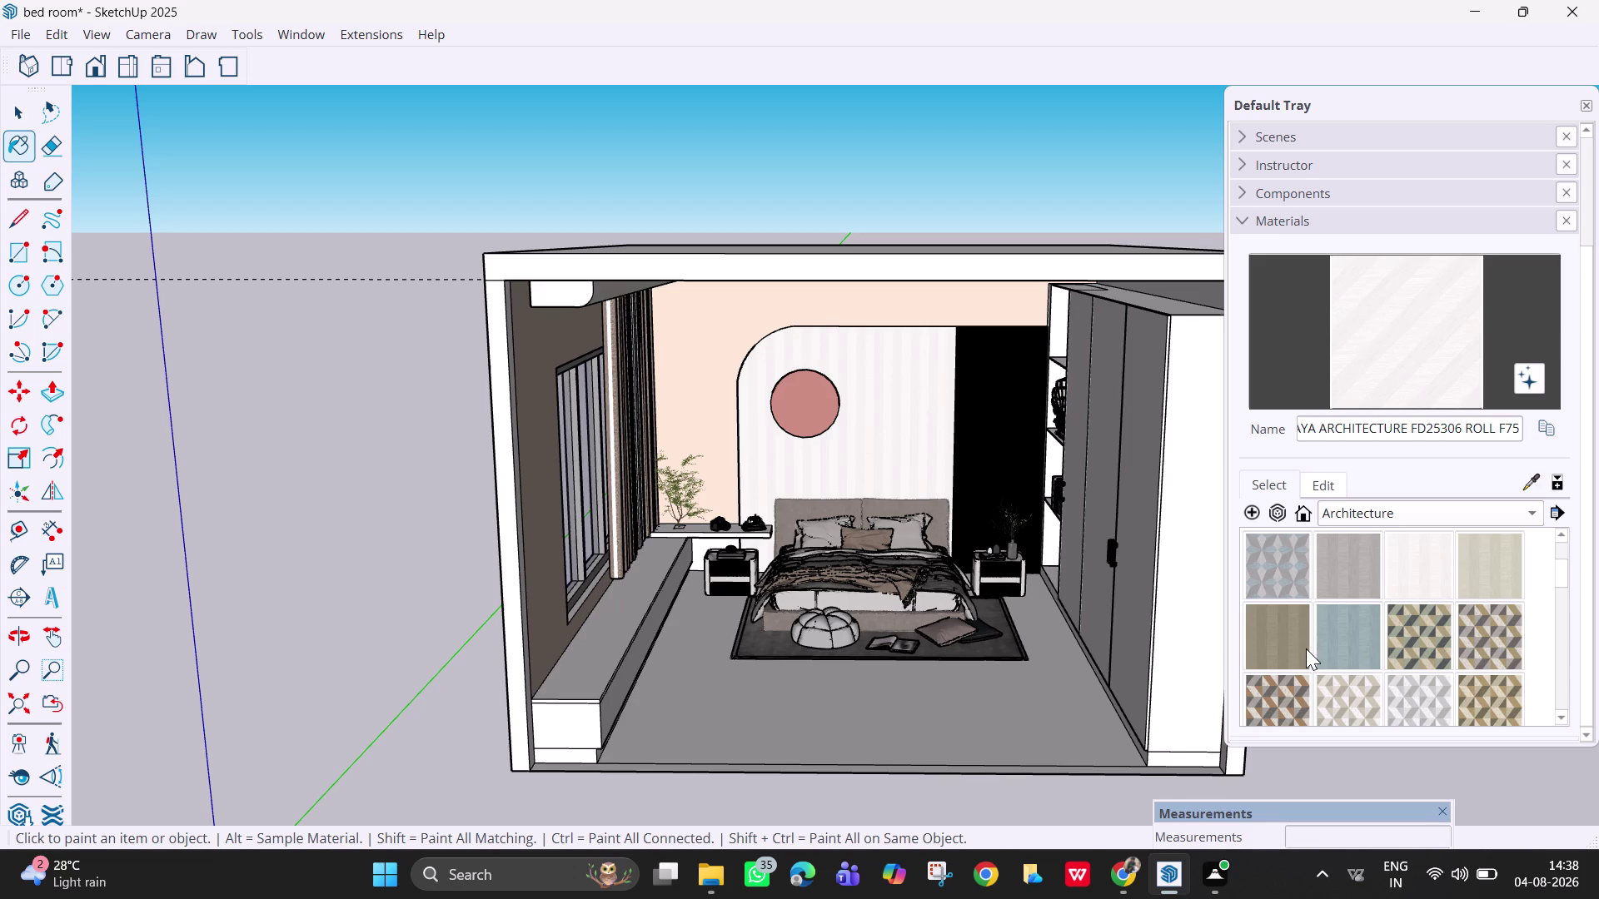
click(1306, 649)
click(685, 406)
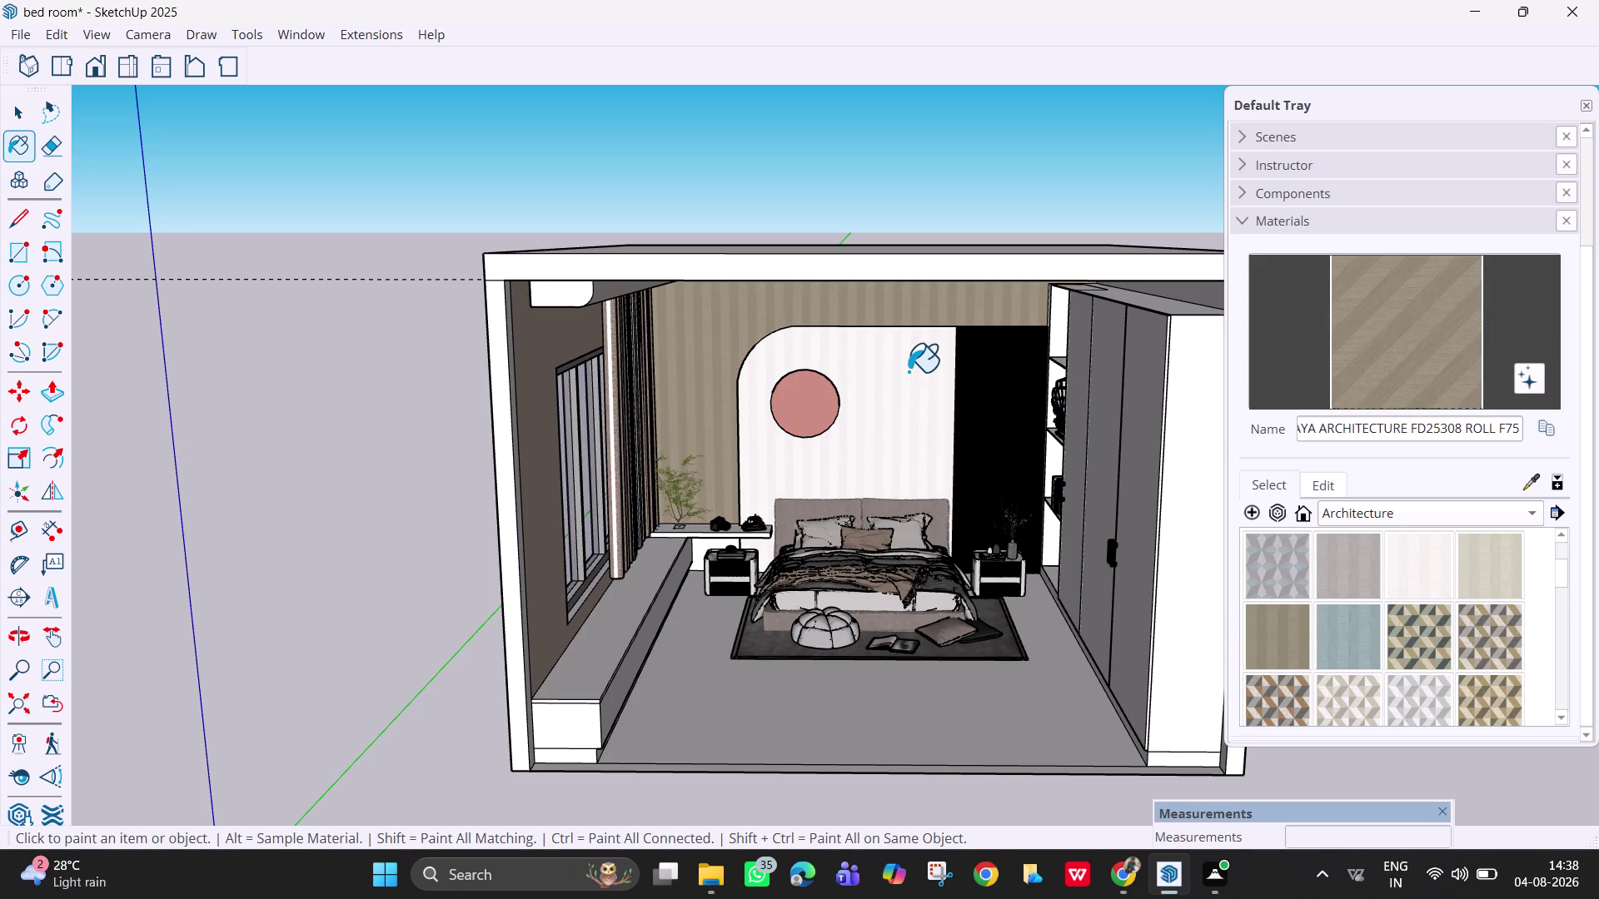
click(531, 362)
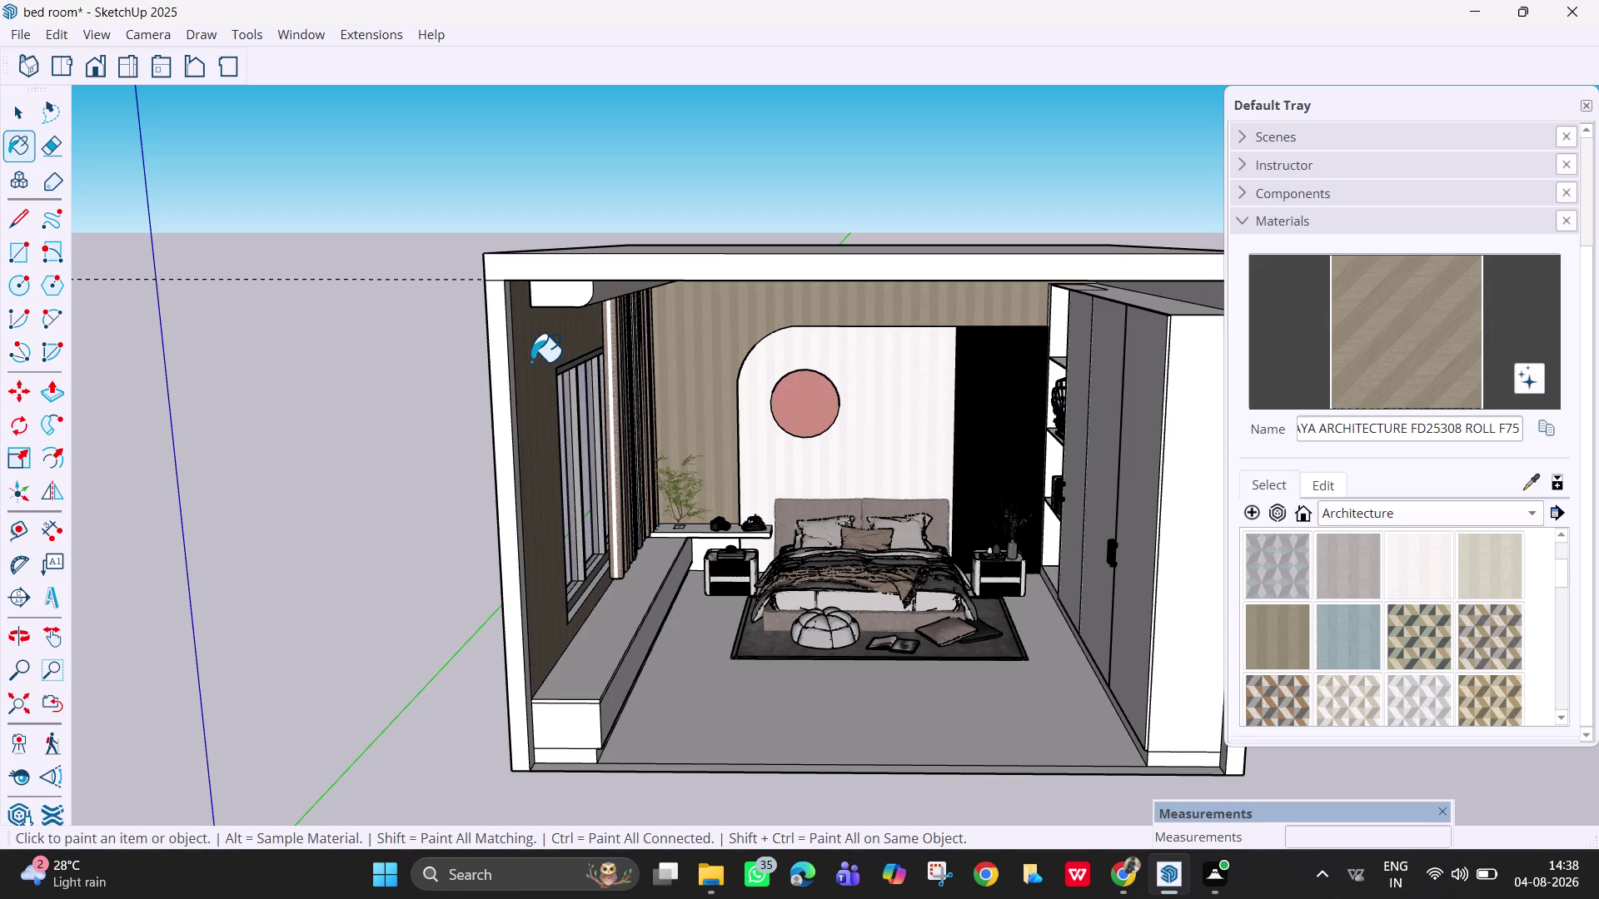
Paint the arched headboard panel with beige FD25361 texture.
middle_drag(649, 534, 599, 496)
scroll(down, 3)
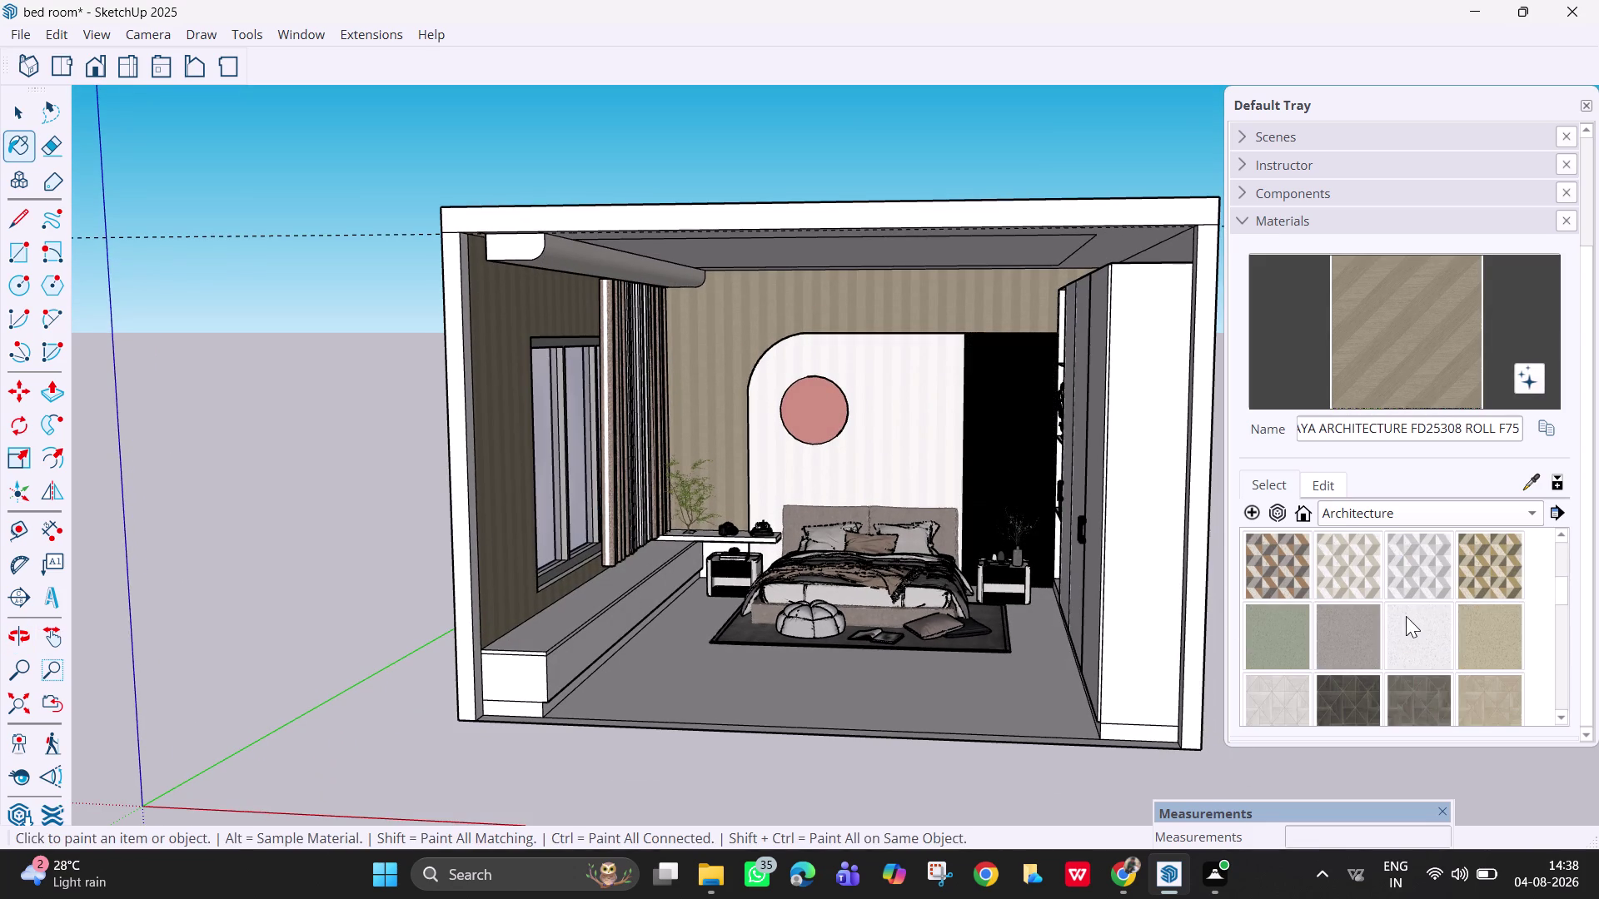
scroll(down, 3)
scroll(down, 3)
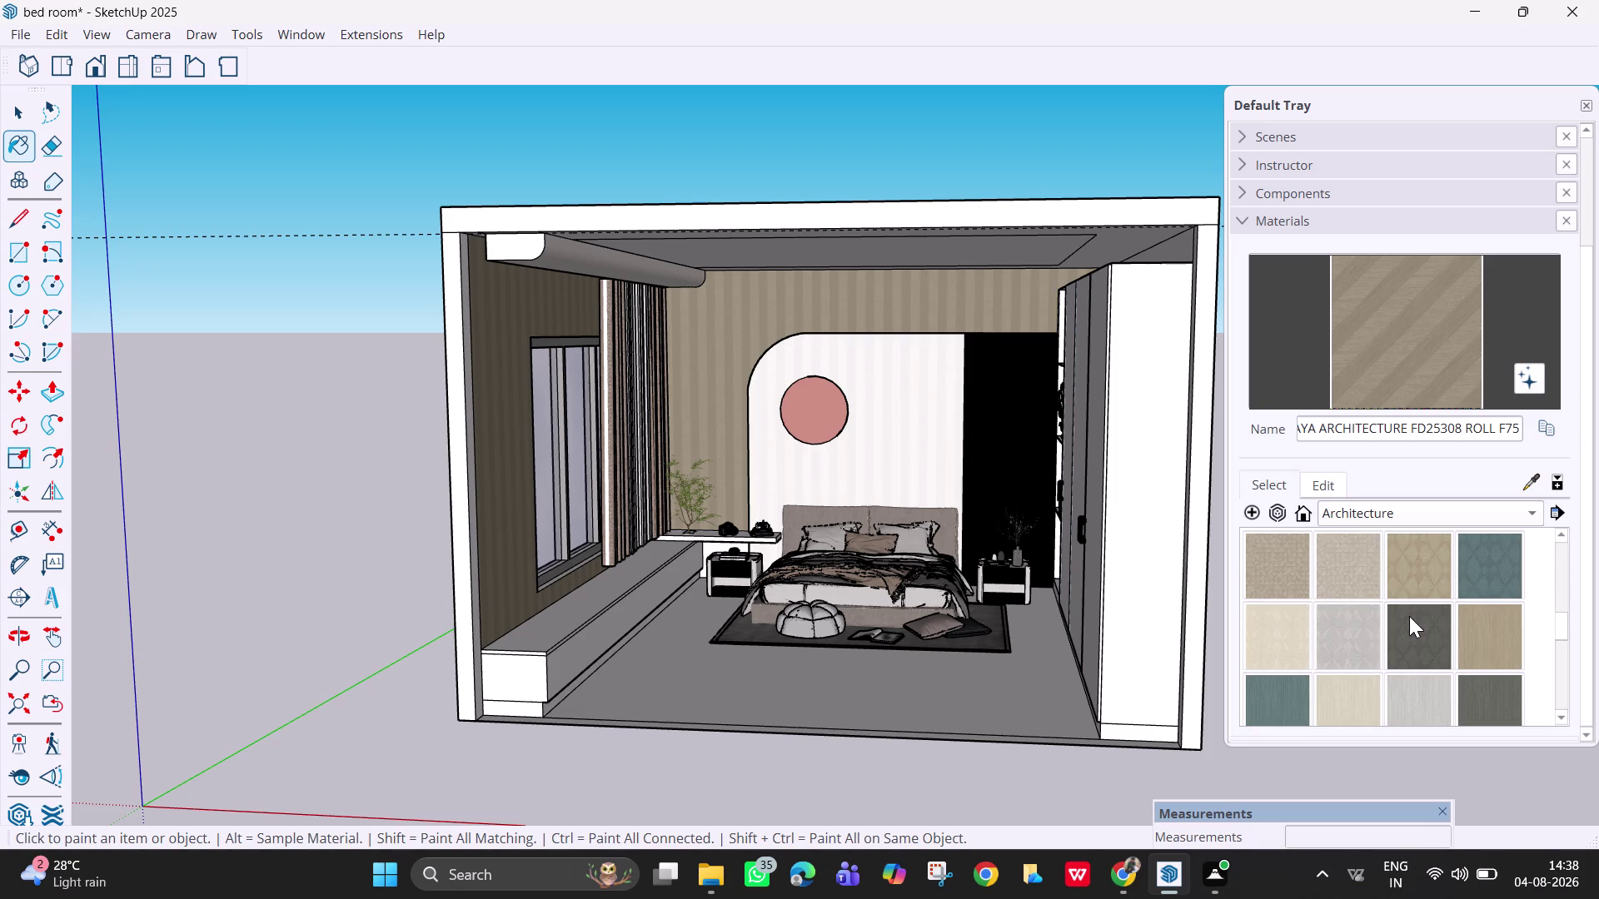
scroll(down, 3)
scroll(down, 3)
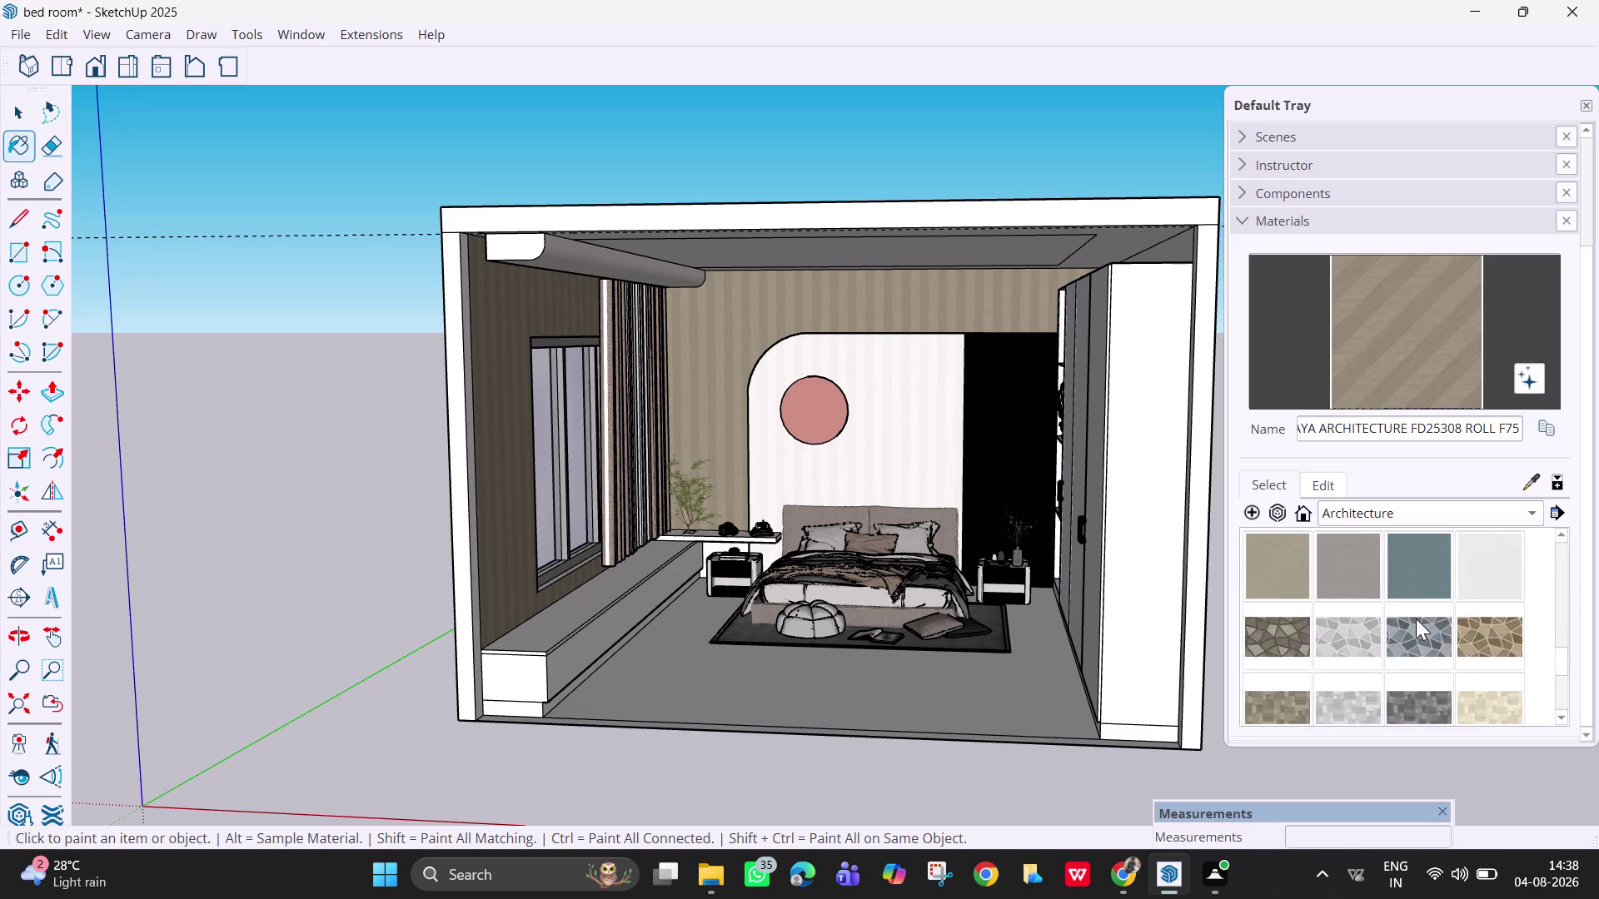
scroll(down, 3)
scroll(down, 3)
scroll(up, 3)
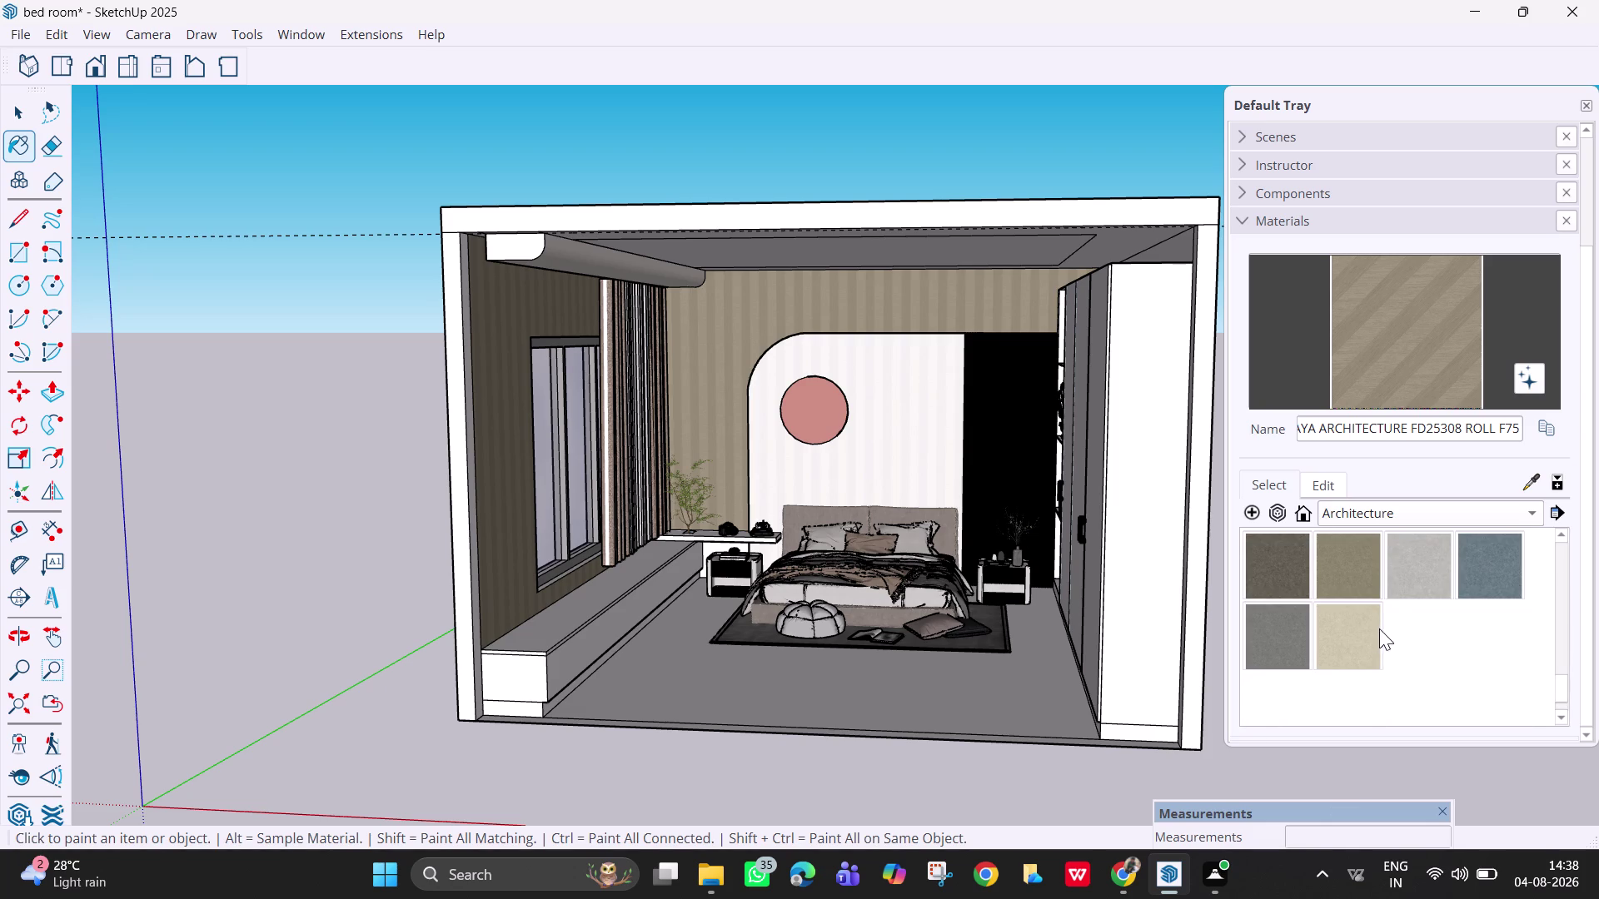
click(1360, 629)
click(907, 431)
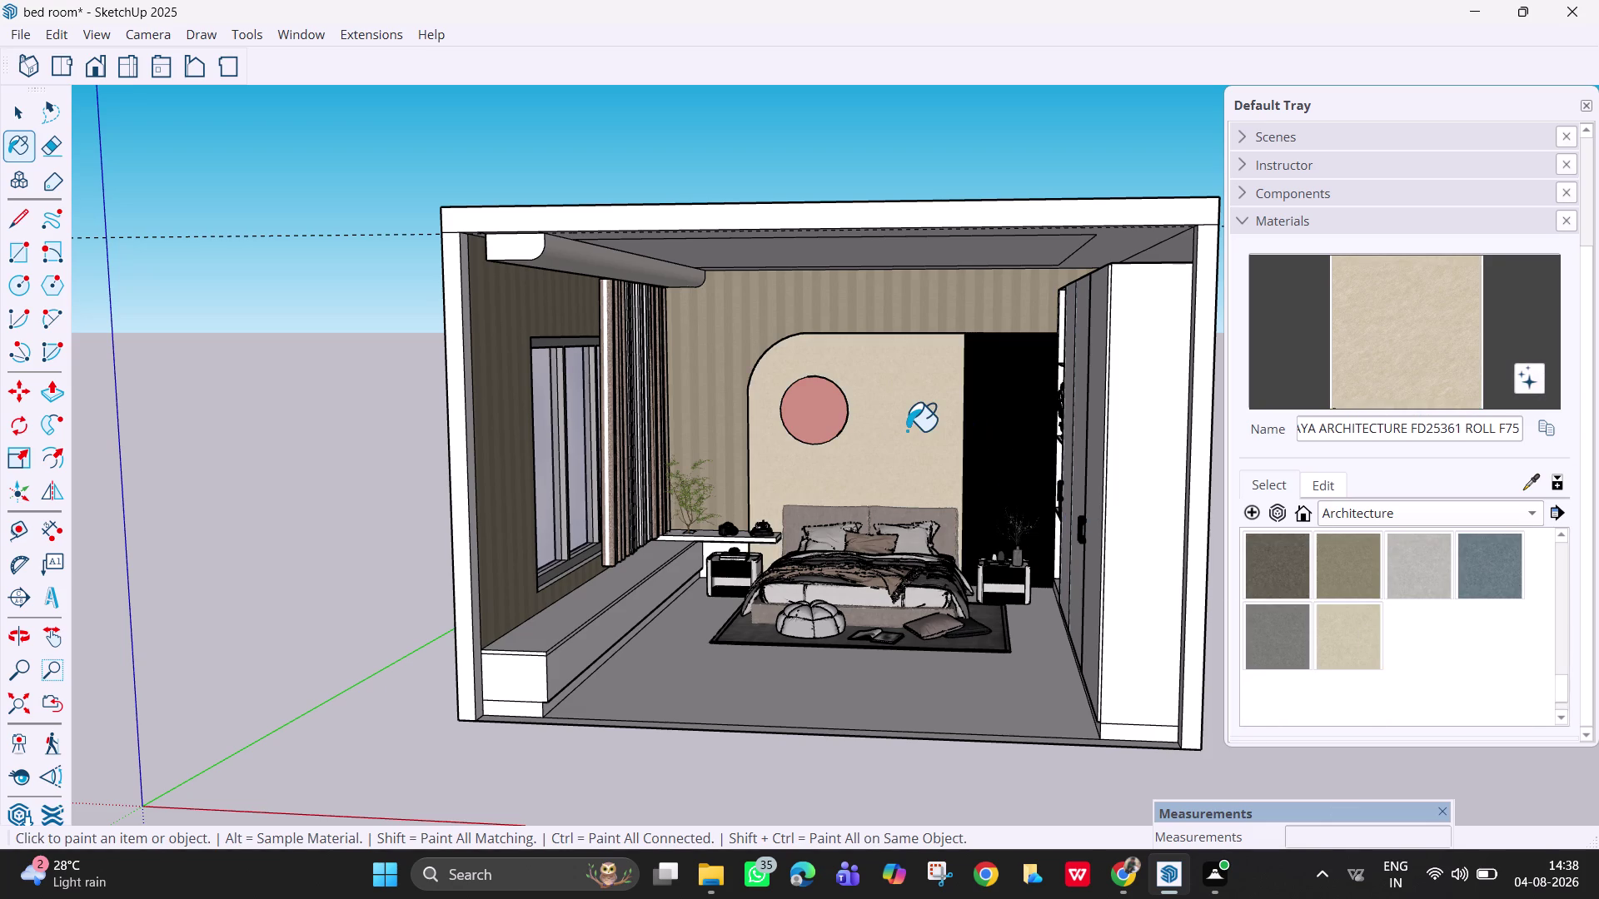
middle_drag(920, 441, 826, 448)
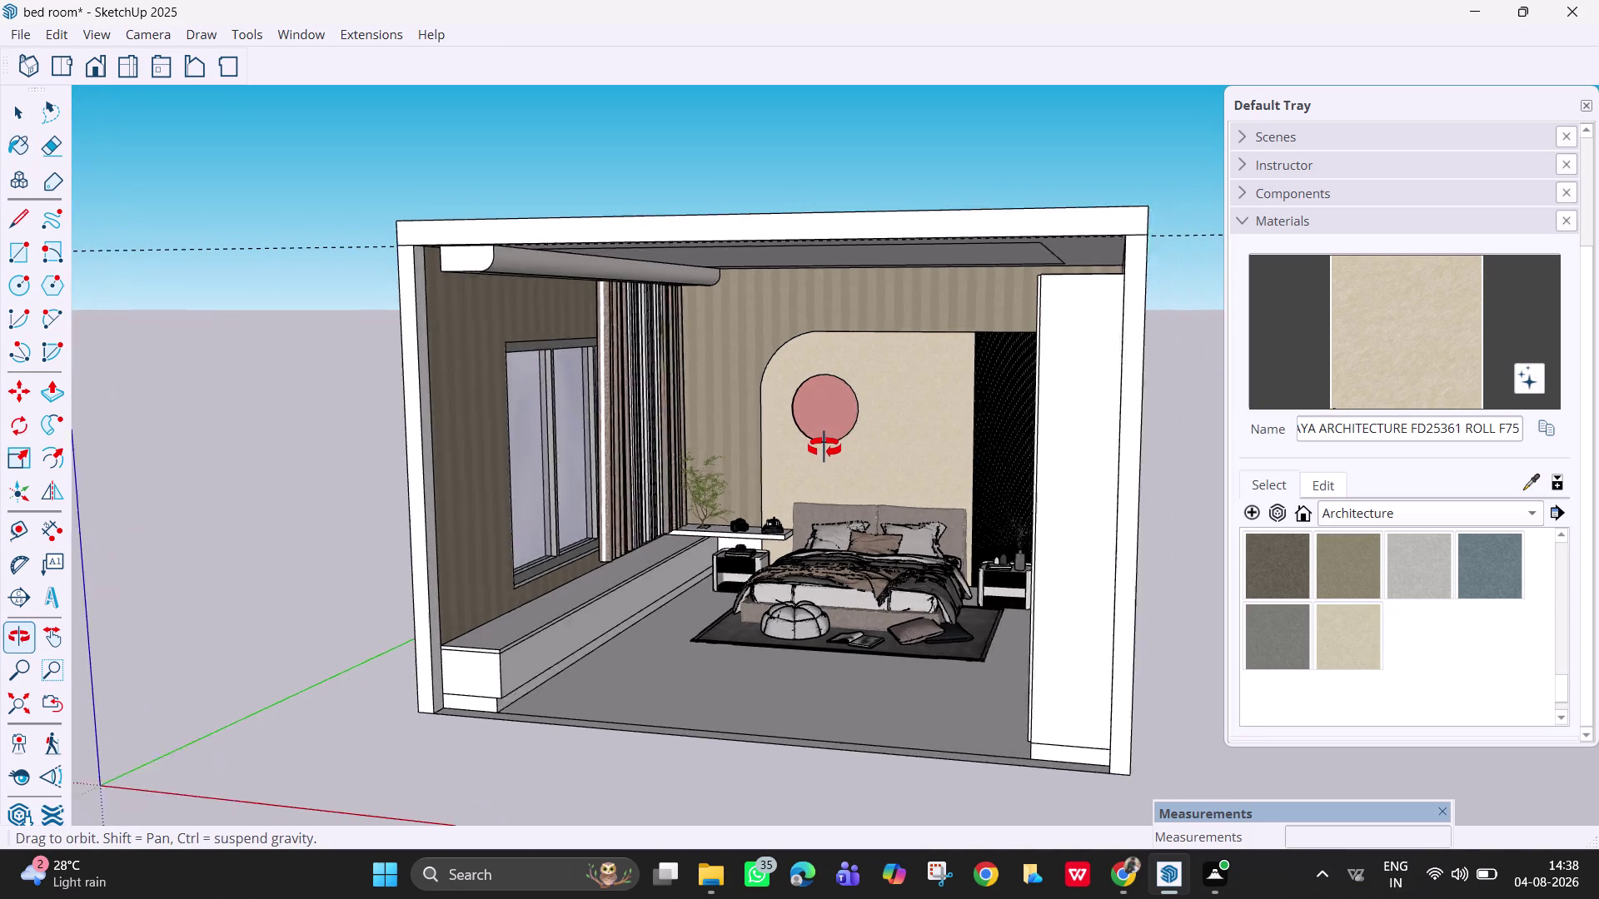
Reload the Architecture collection in the Materials panel's collection list.
middle_drag(826, 448, 838, 462)
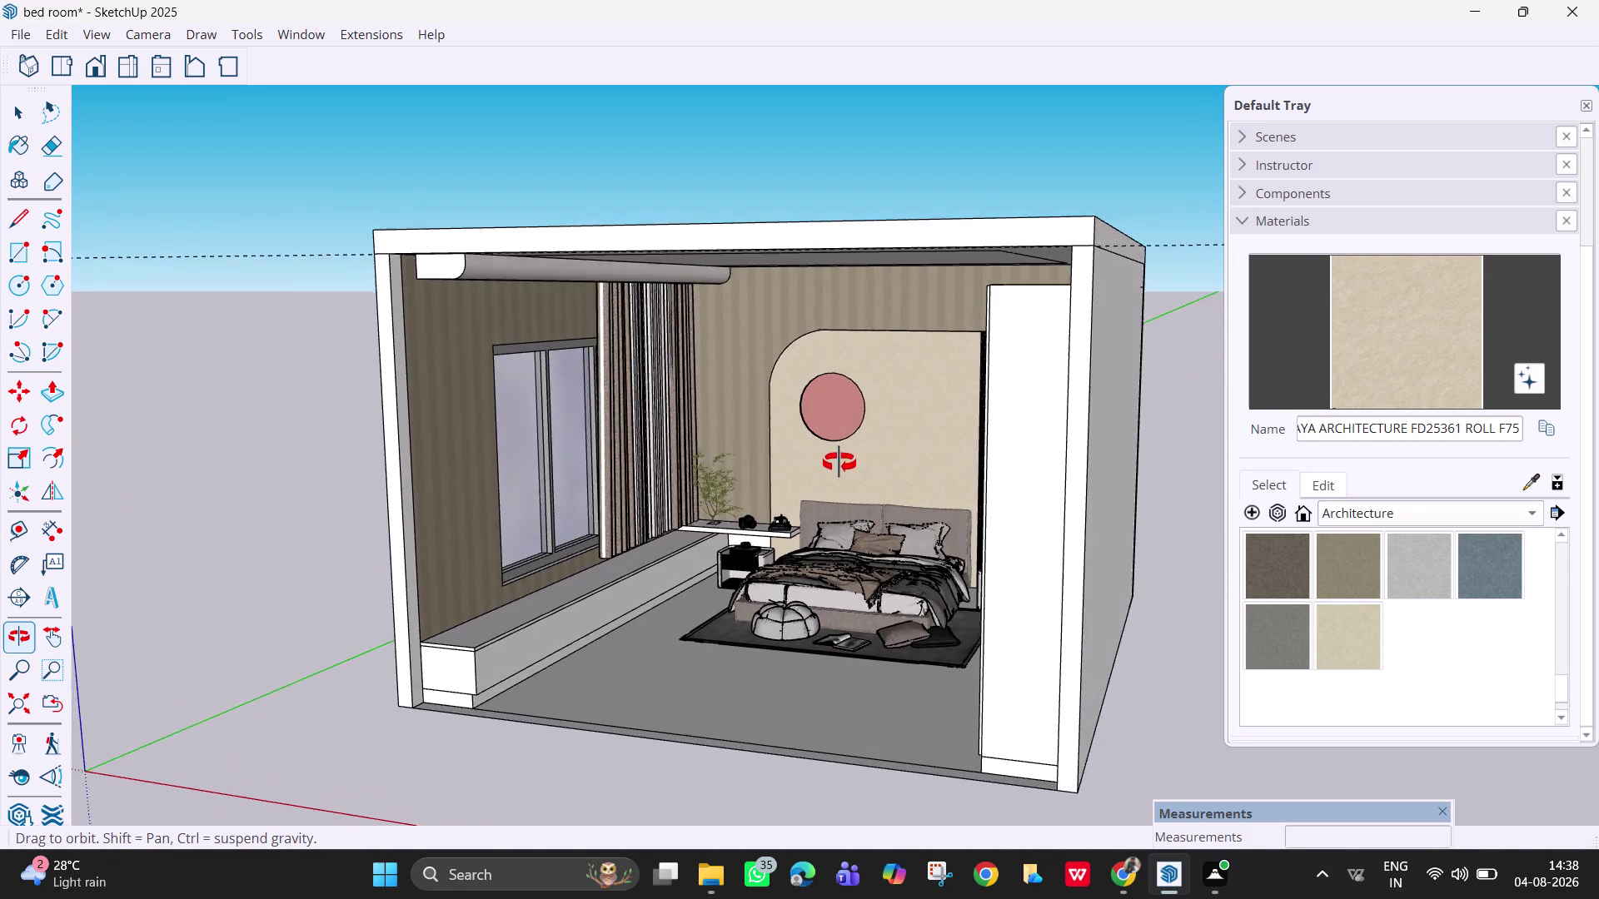
middle_drag(838, 461, 841, 464)
scroll(up, 3)
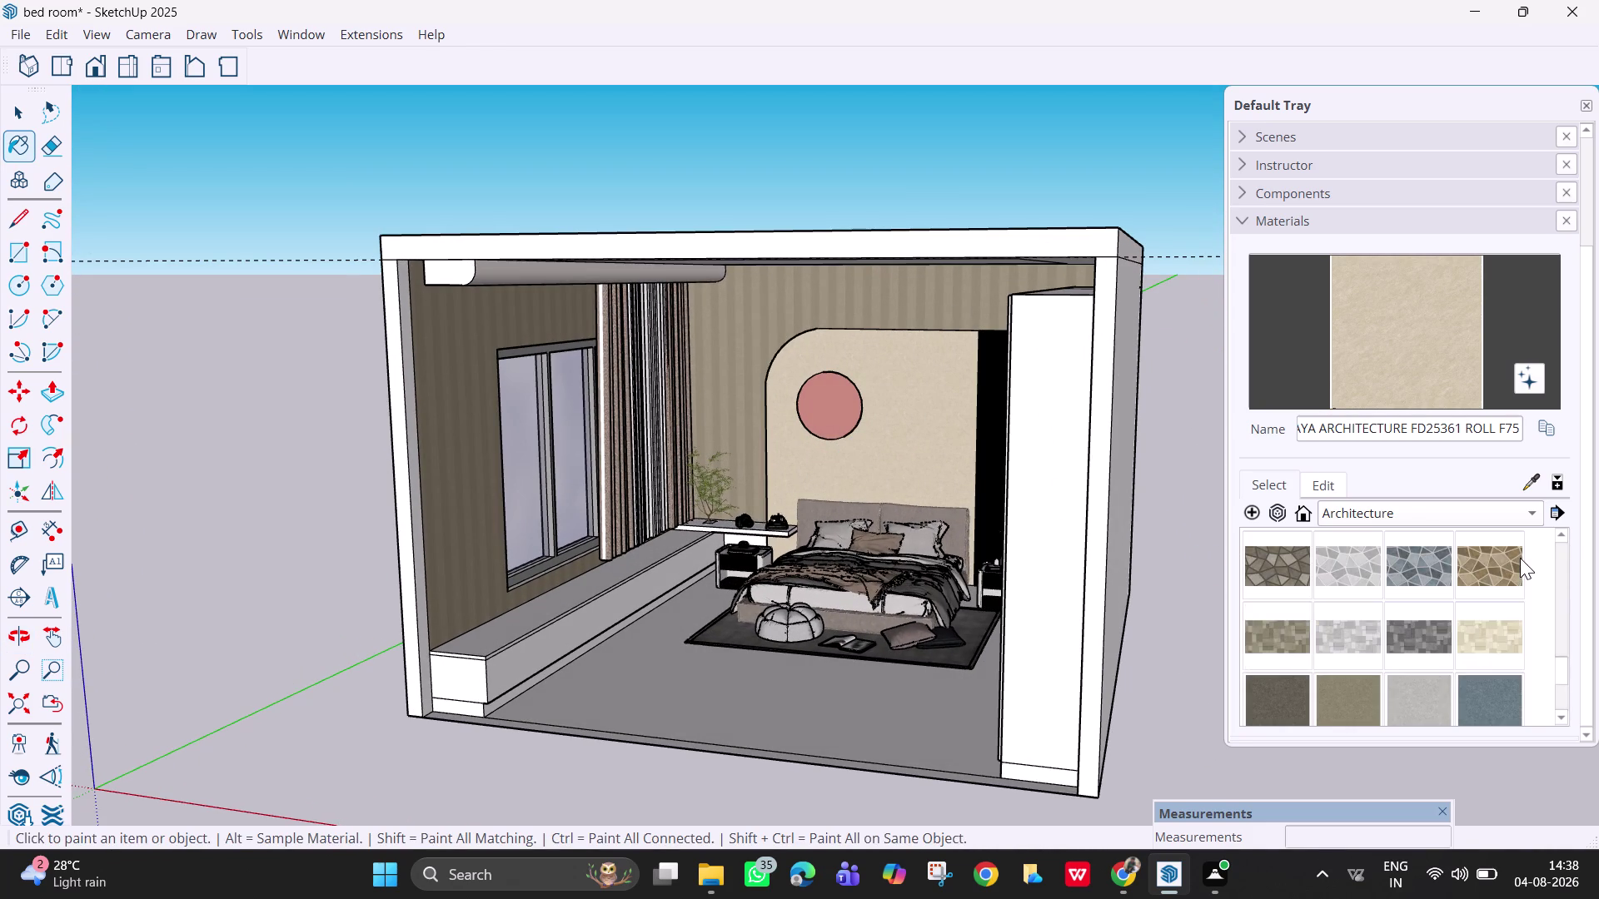
scroll(up, 3)
scroll(up, 3)
scroll(up, 3)
scroll(up, 3)
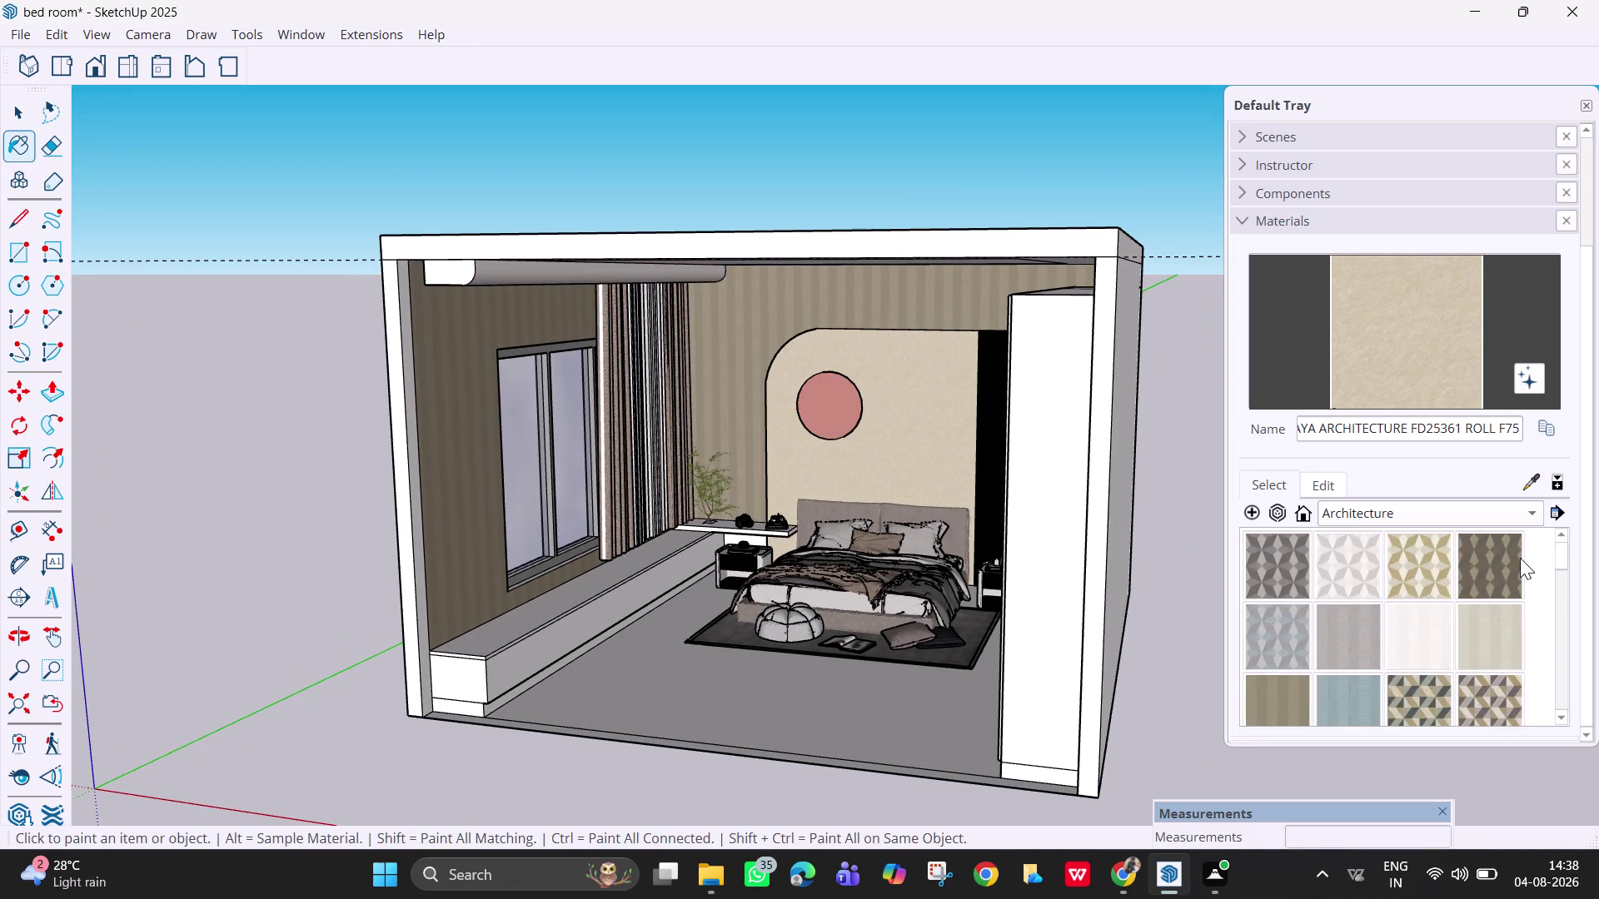
scroll(up, 3)
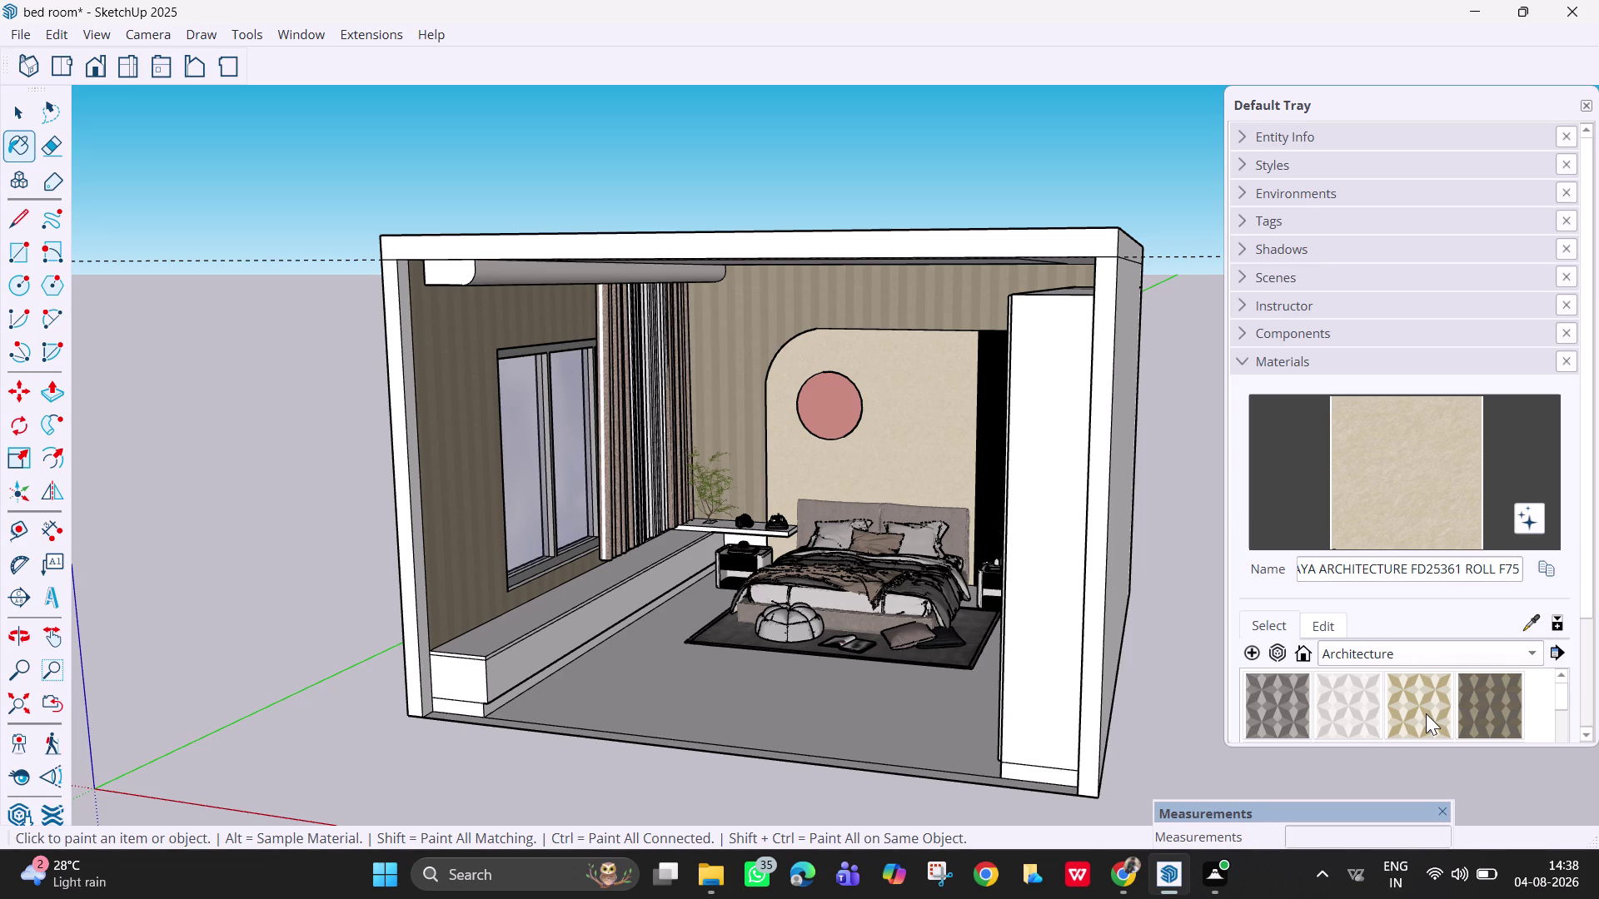
click(1417, 646)
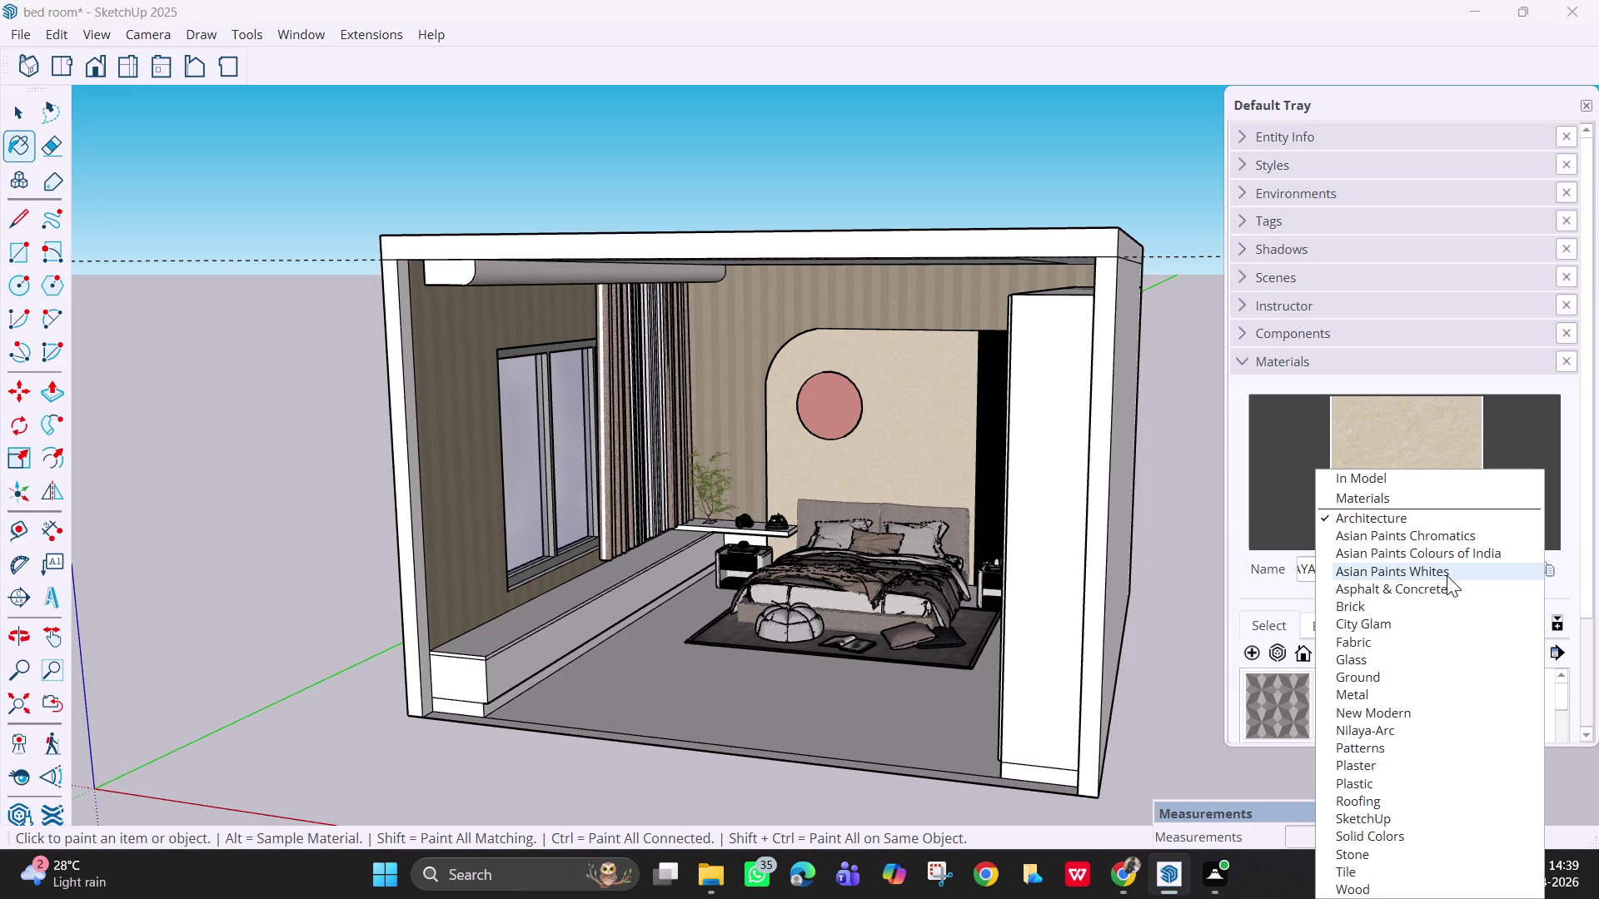
click(1446, 521)
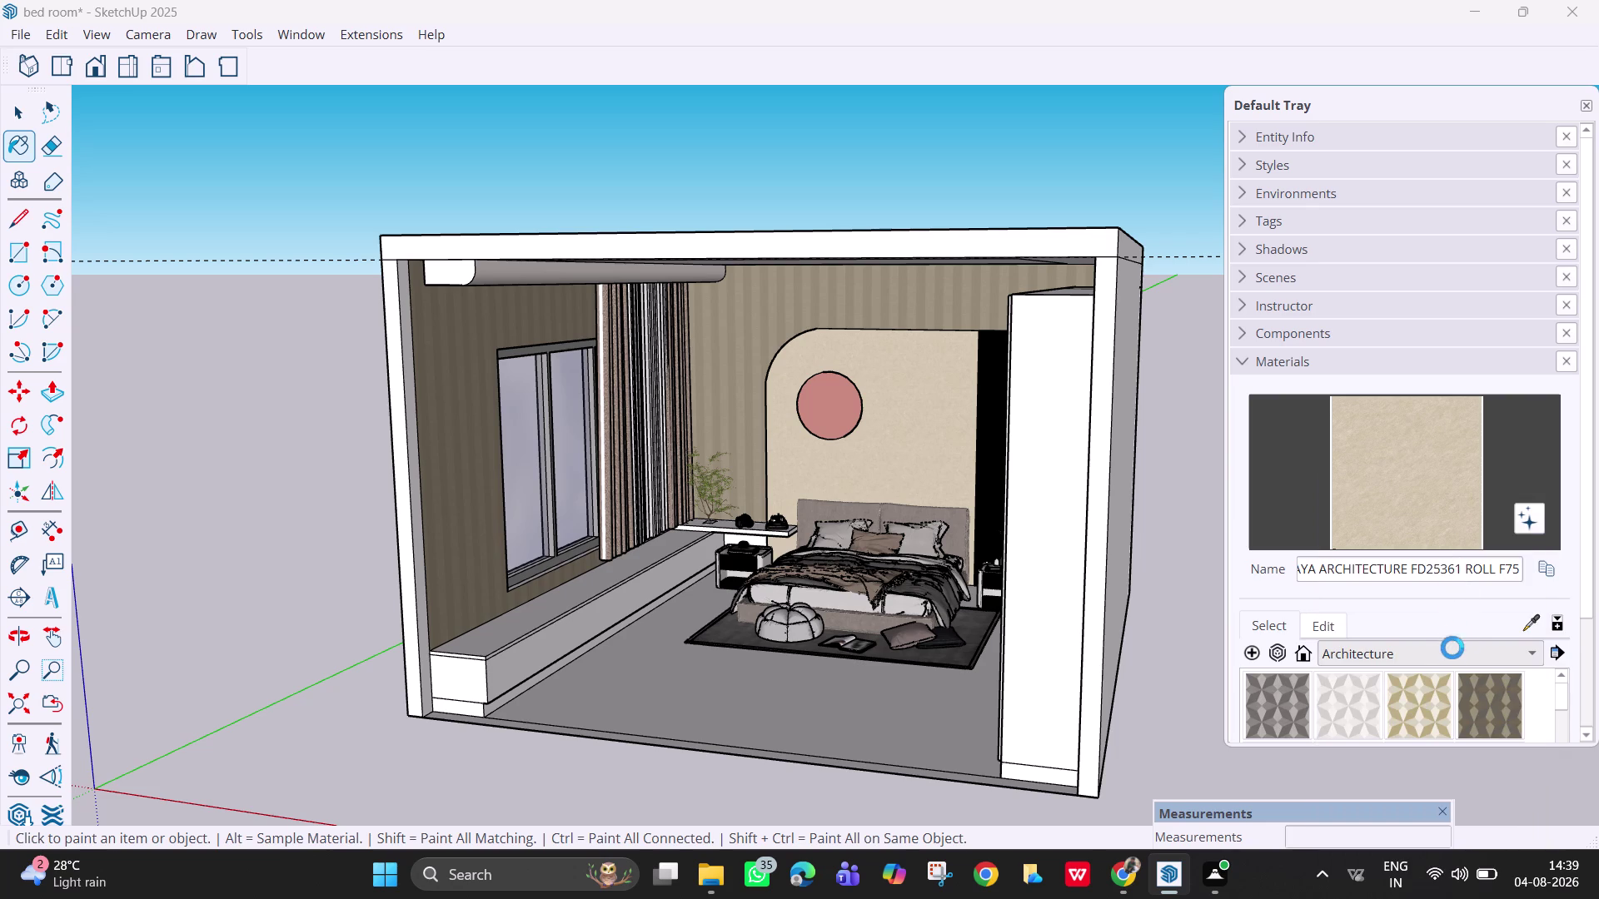
Select the sage-green Nilaya FD25316 wallpaper as the current paint material.
scroll(down, 3)
scroll(down, 3)
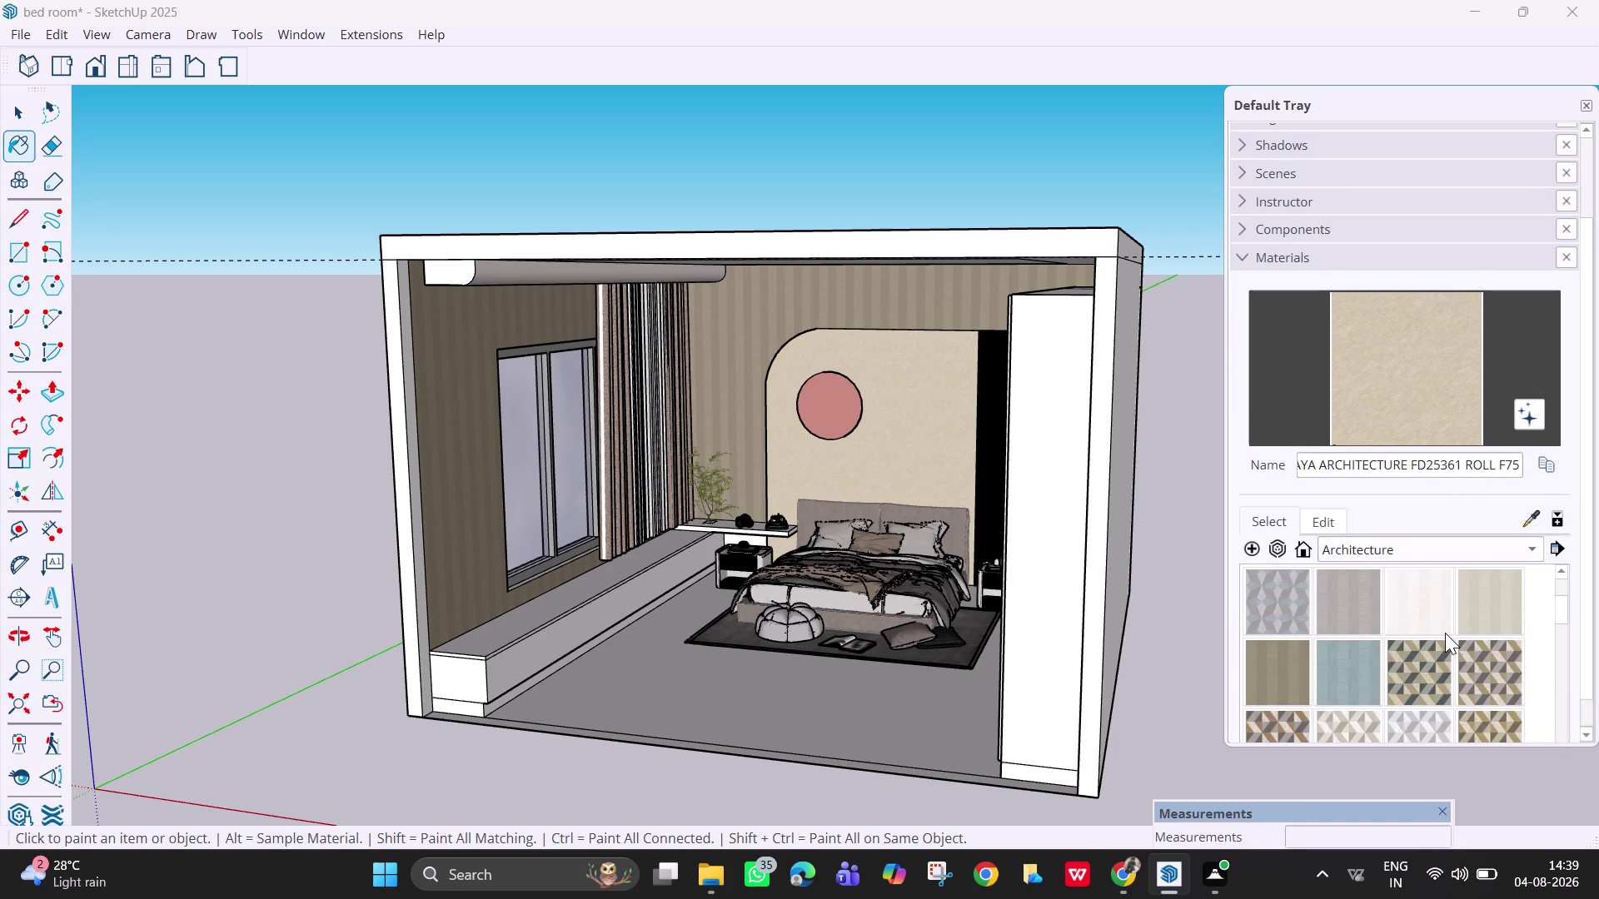
scroll(down, 3)
scroll(down, 3)
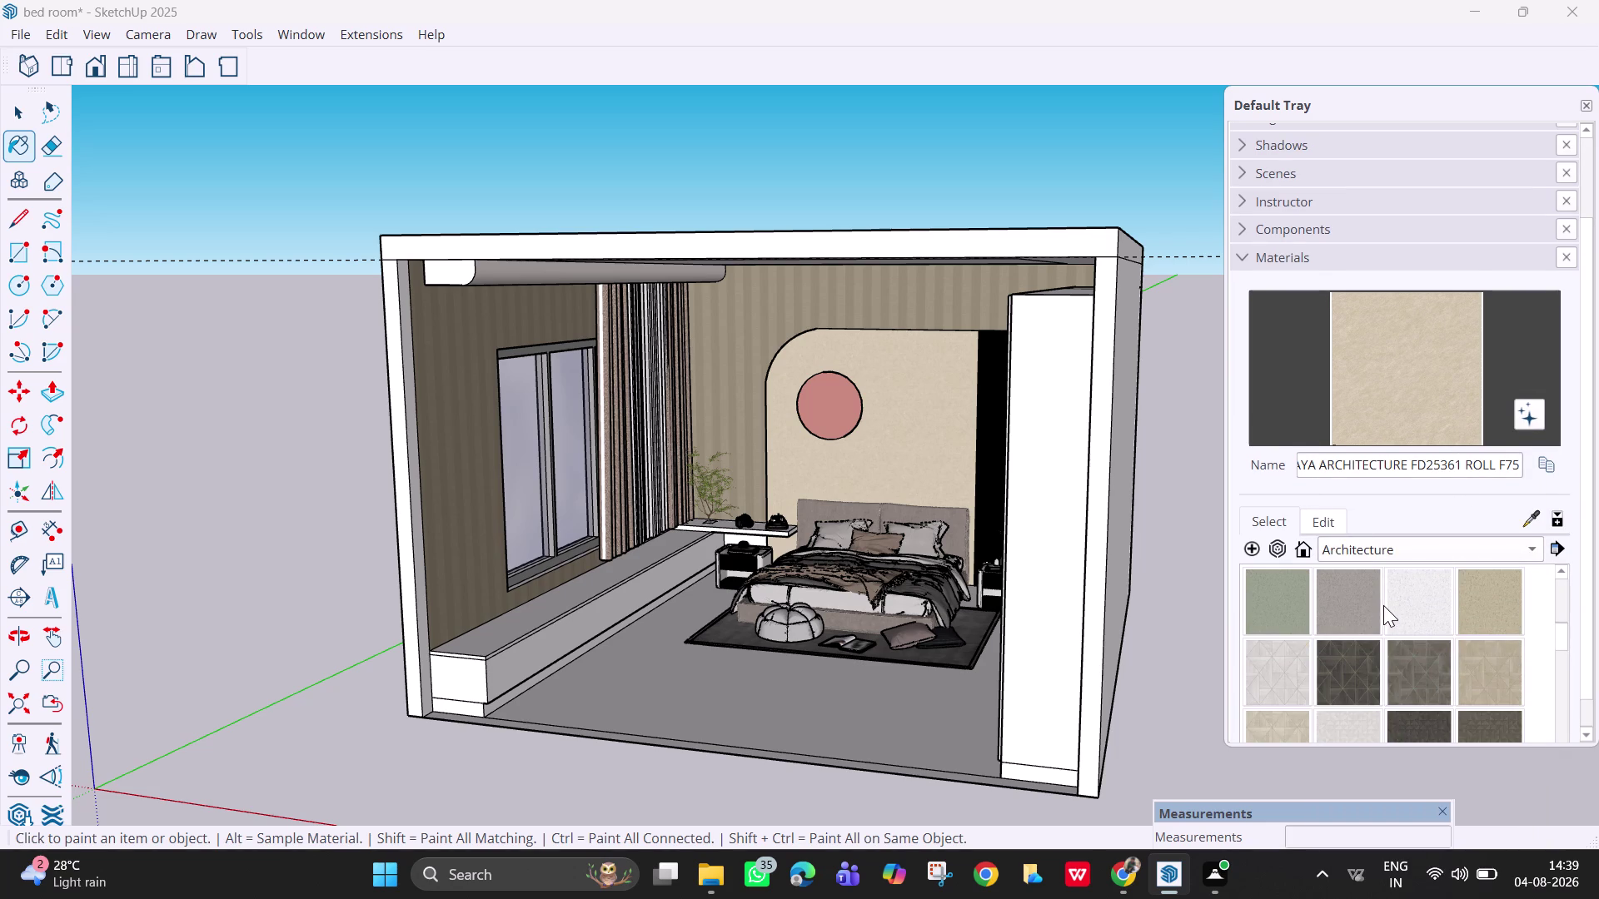
click(1267, 602)
Paint the round wall disc with the sage-green wallpaper.
click(813, 409)
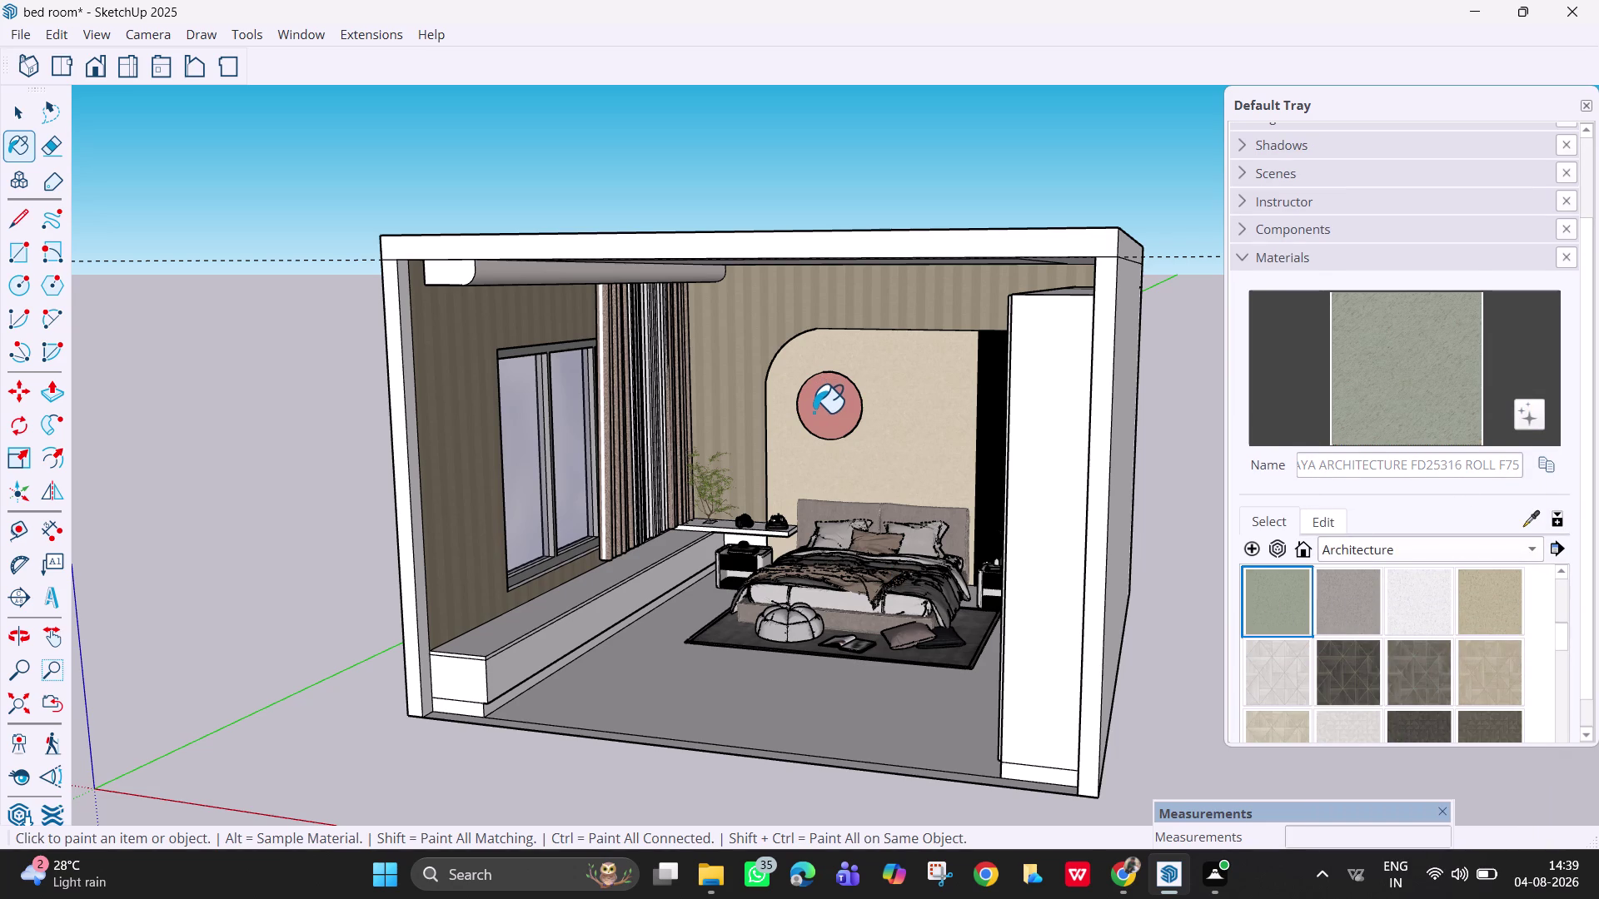
middle_drag(905, 520, 942, 530)
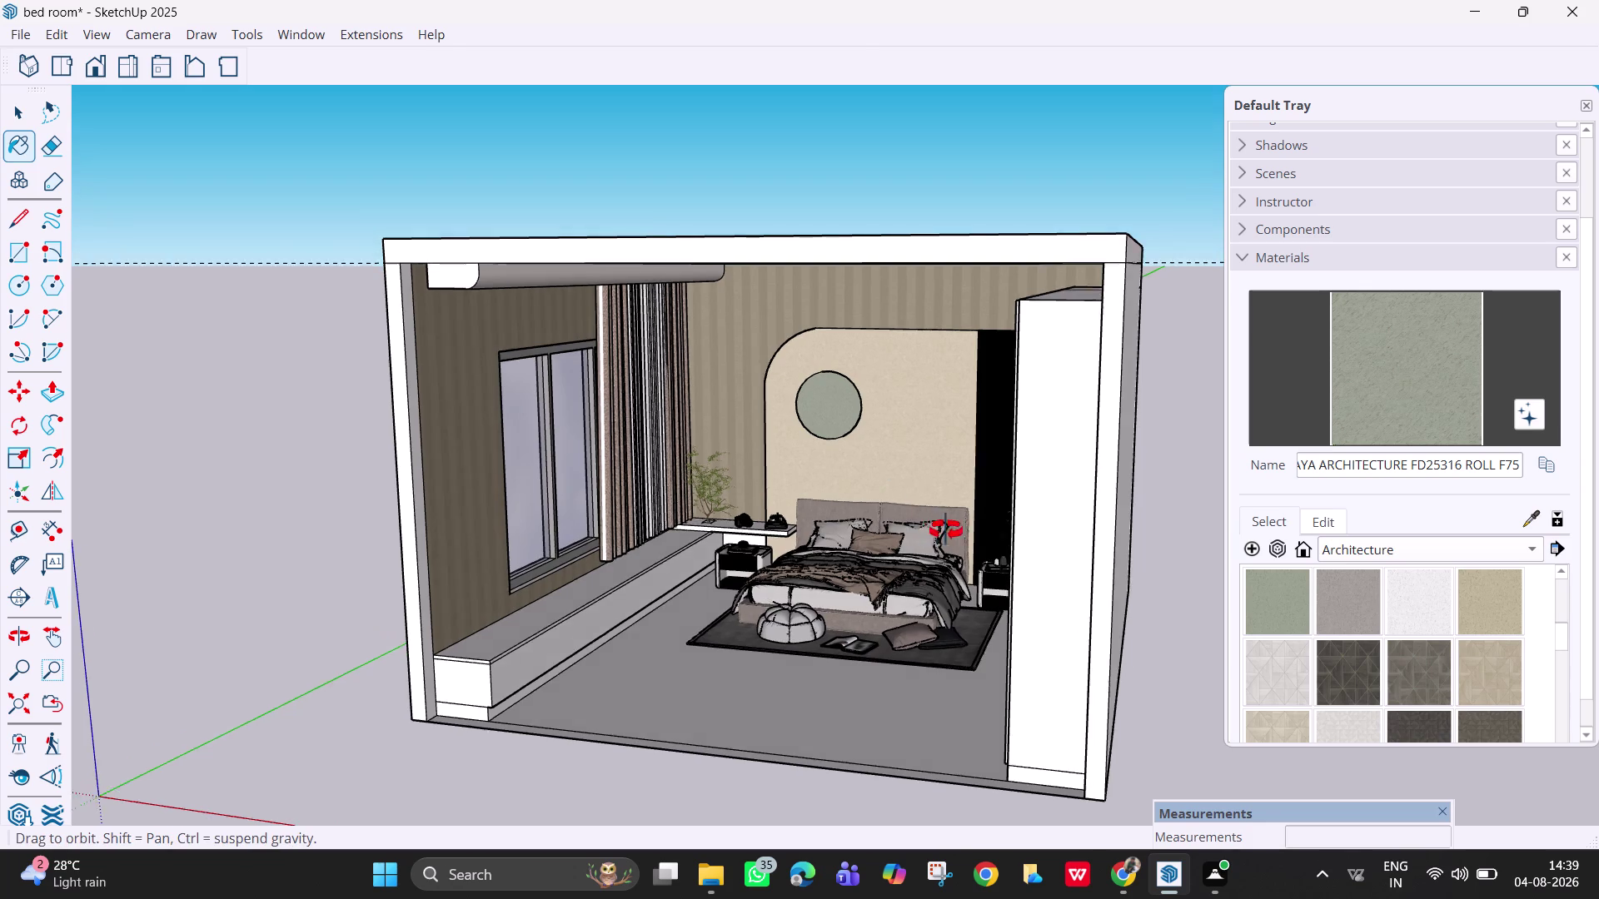
middle_drag(942, 531, 1021, 512)
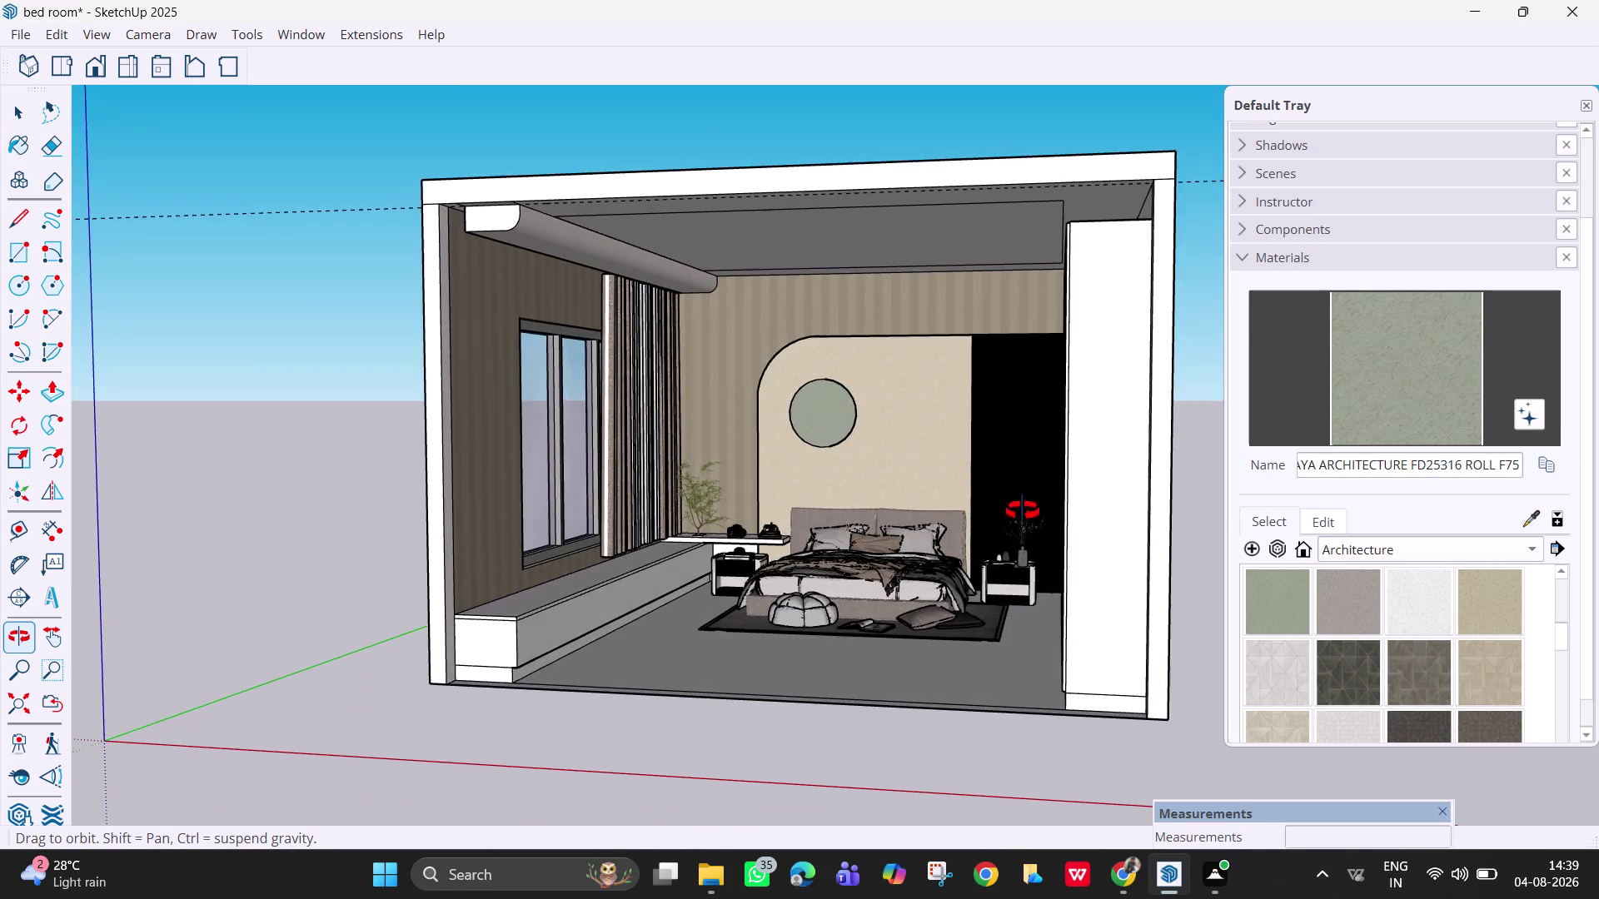
middle_drag(1021, 511, 1123, 526)
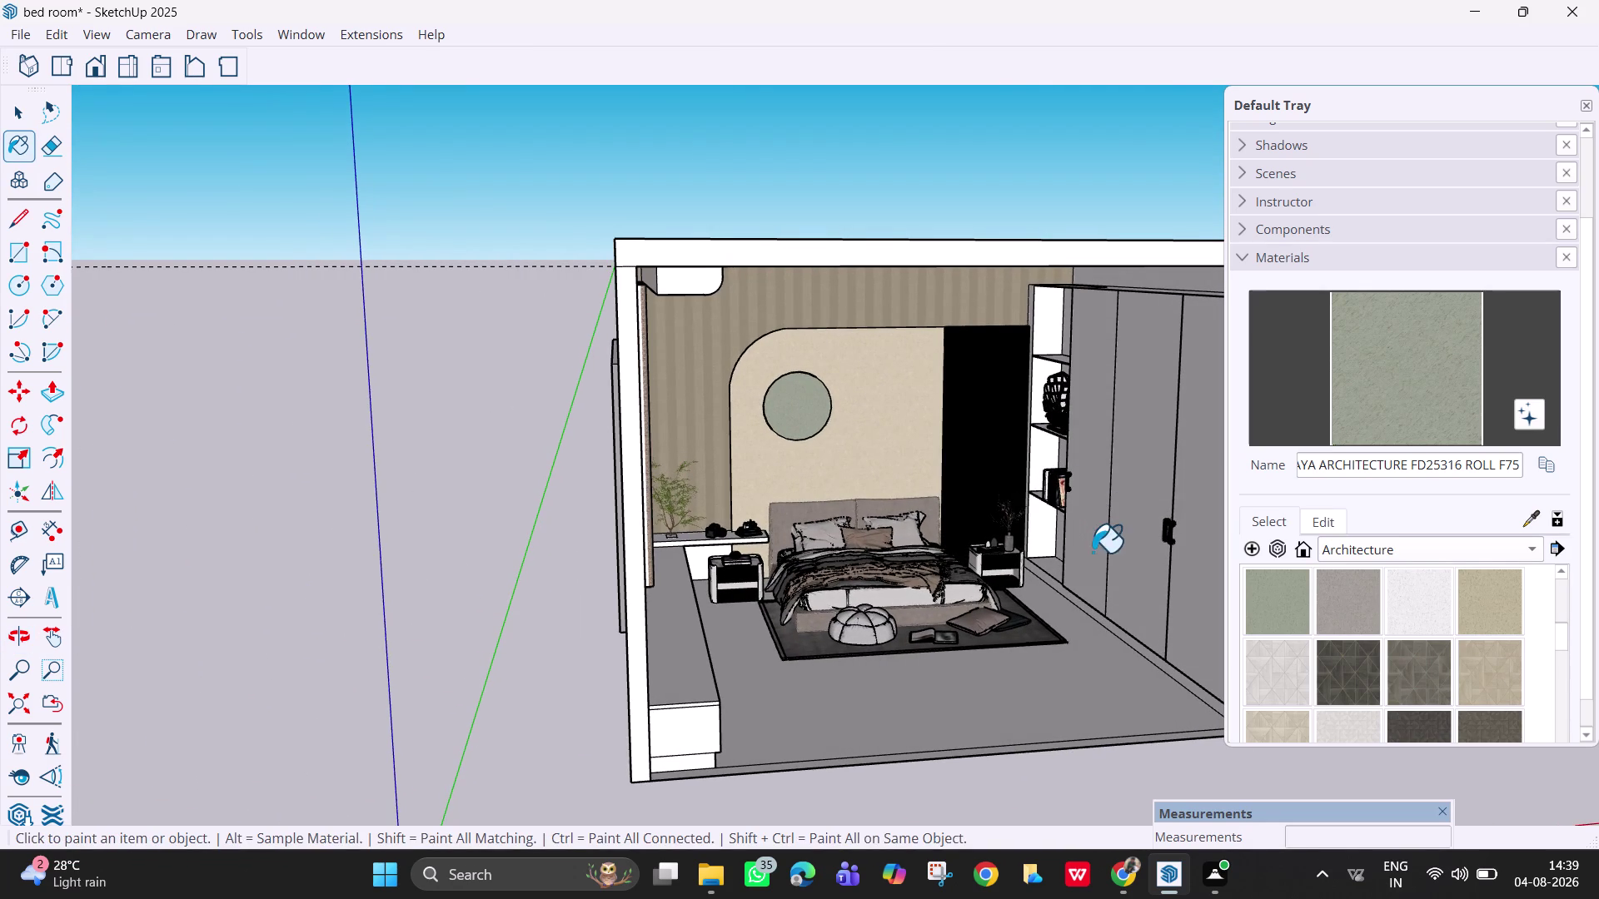
Paint two wardrobe panels and the shelf side panel with the grey textured wallpaper.
click(1347, 601)
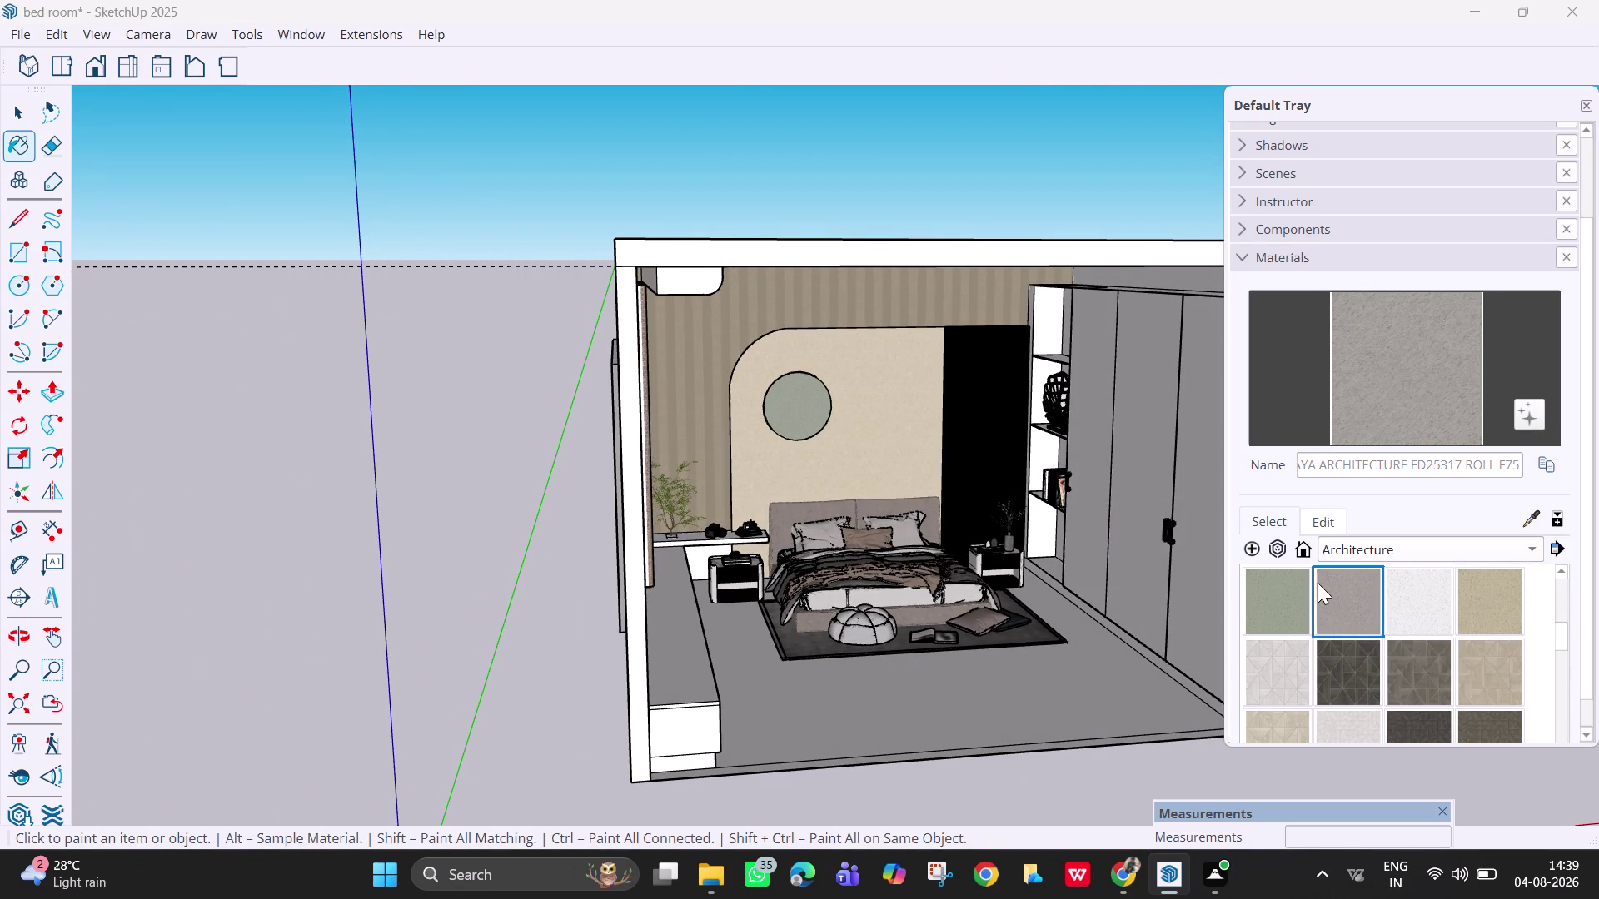
click(1193, 509)
click(1144, 475)
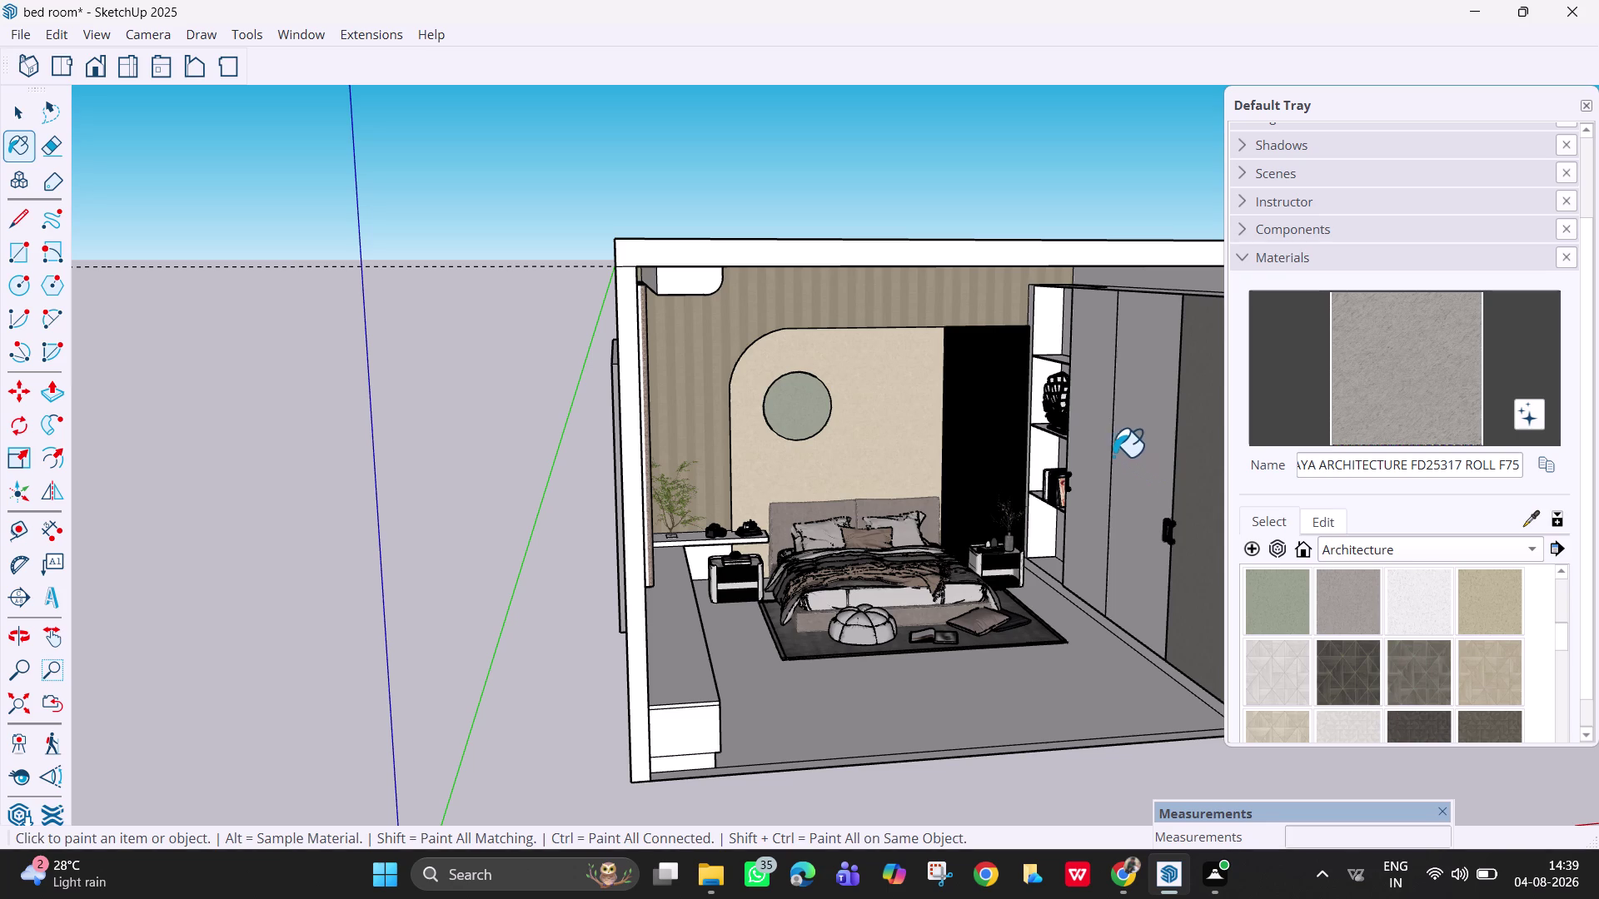
click(1087, 450)
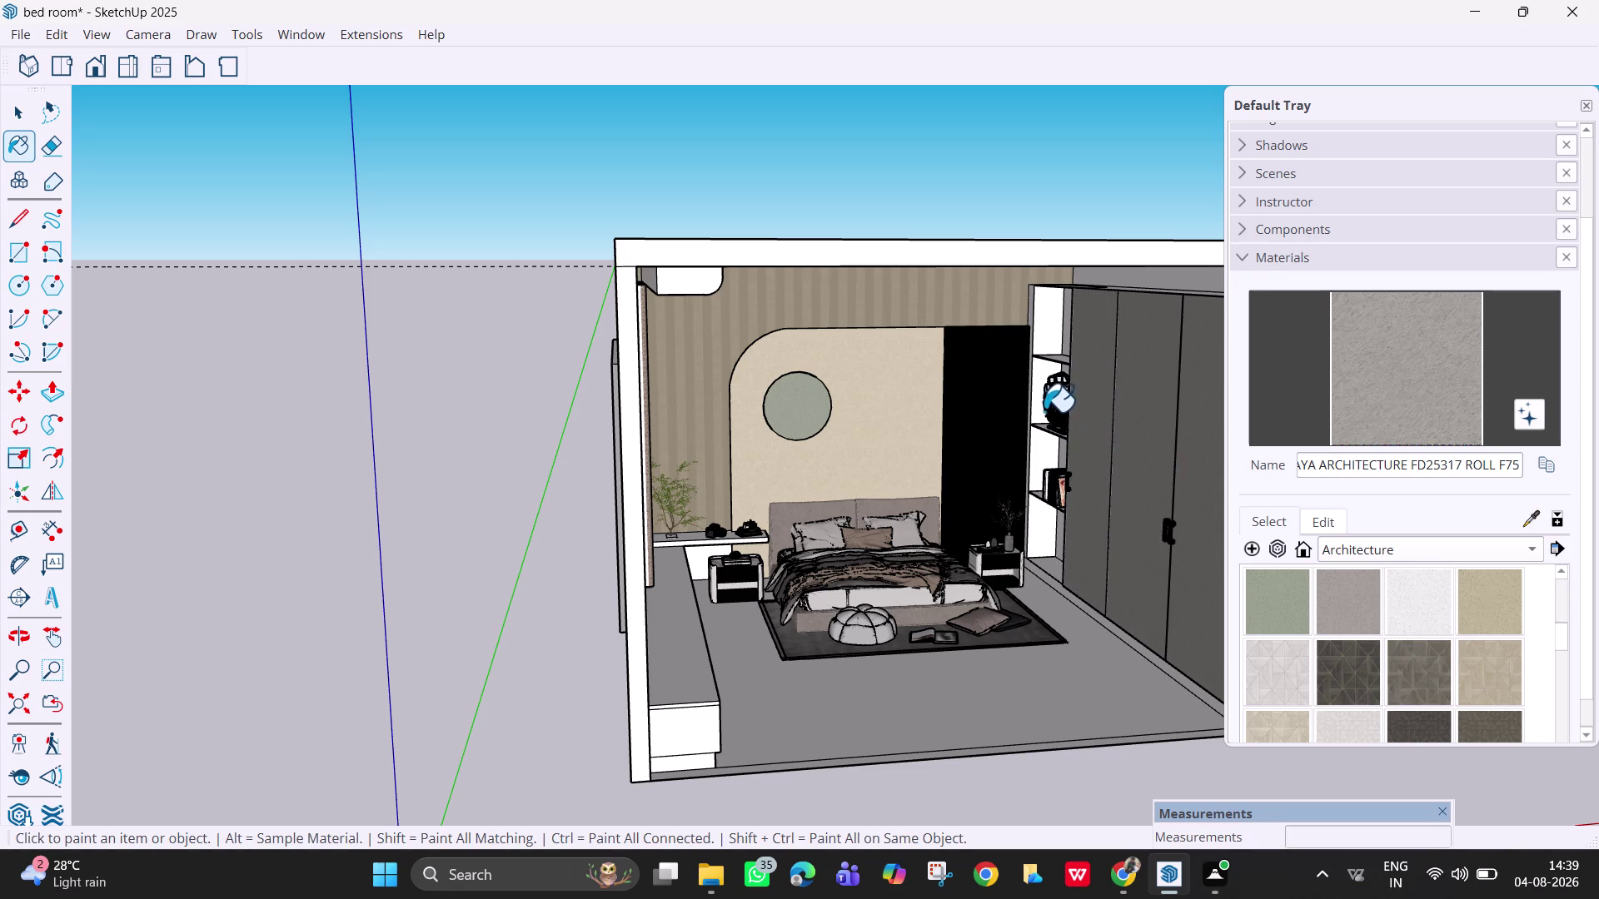
Make the taupe diagonal-striped FD25308 wallpaper current and apply it to four stacked faces.
scroll(up, 3)
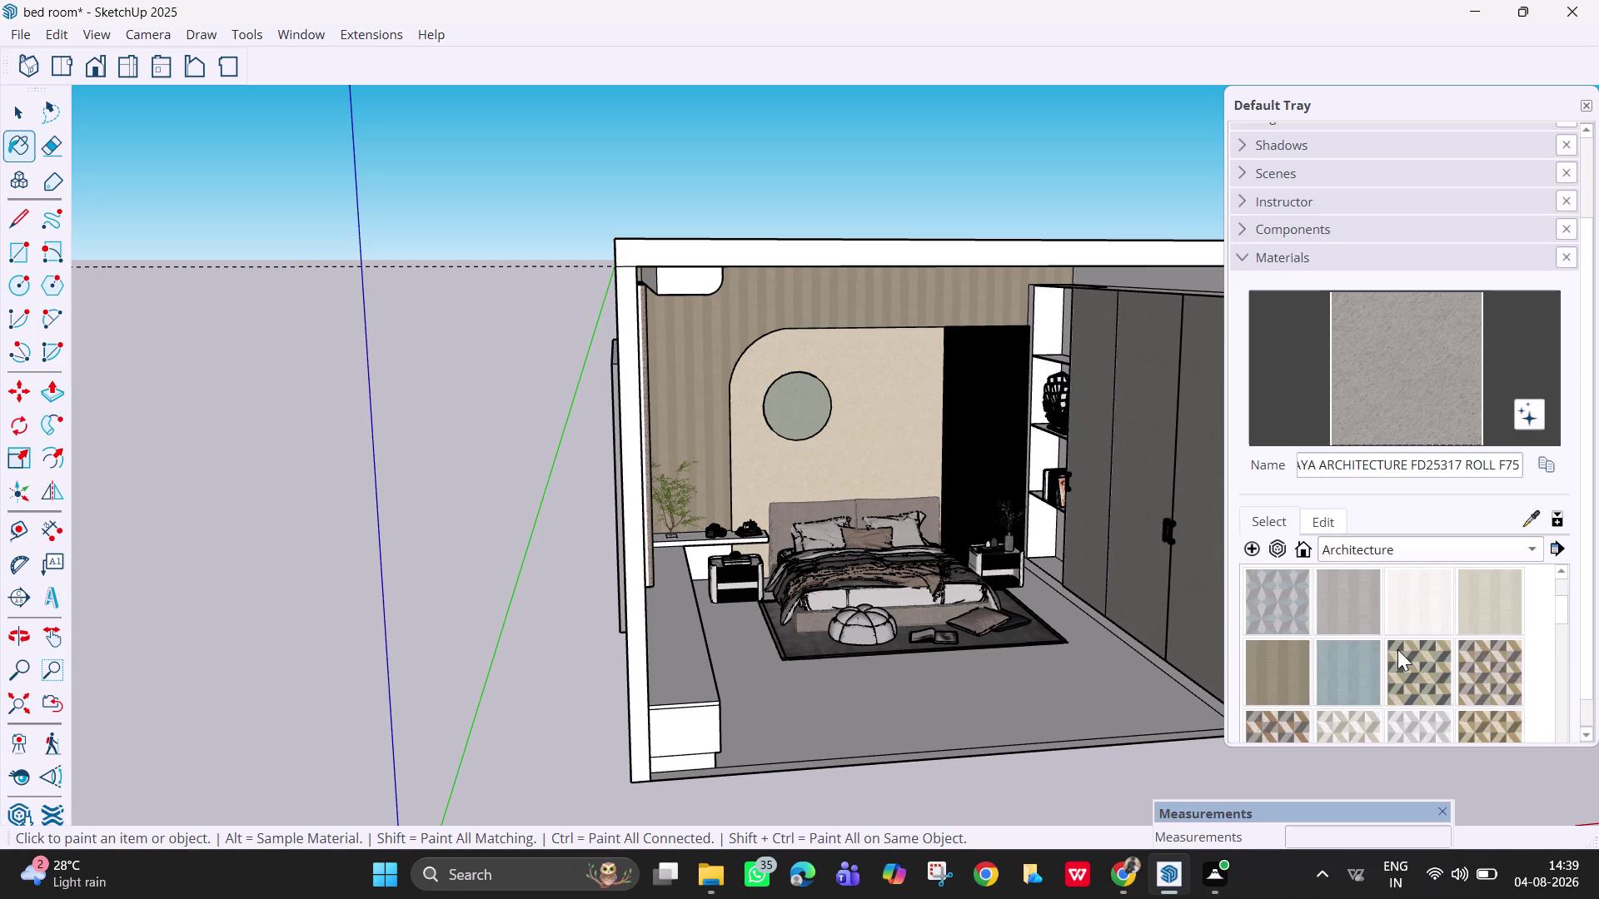
scroll(up, 3)
scroll(down, 3)
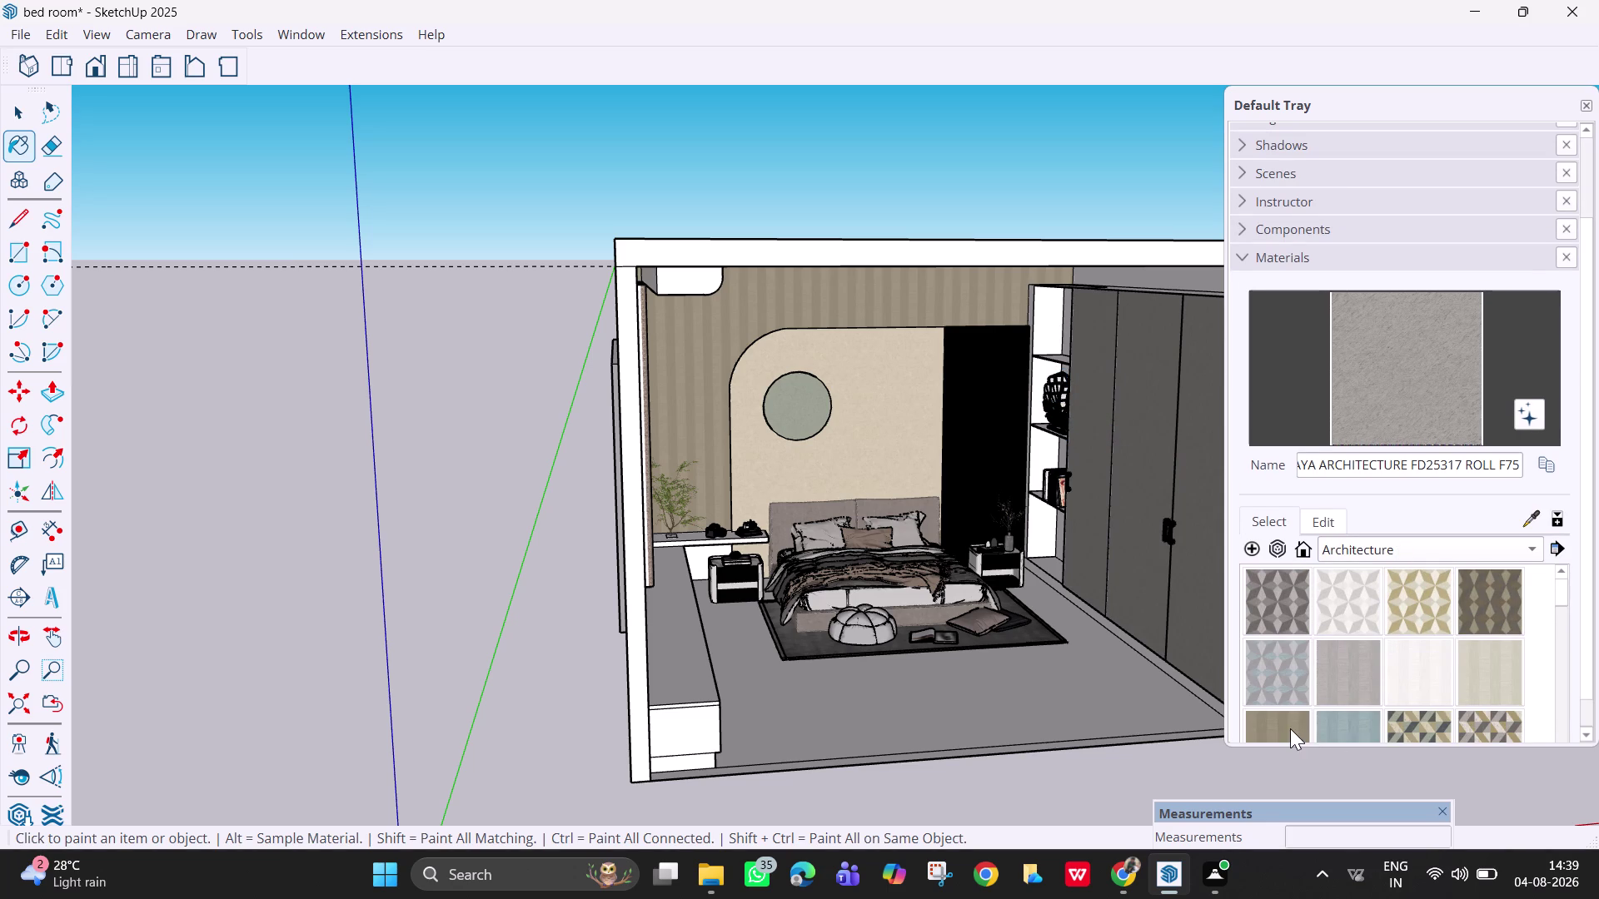
click(1290, 728)
click(1037, 335)
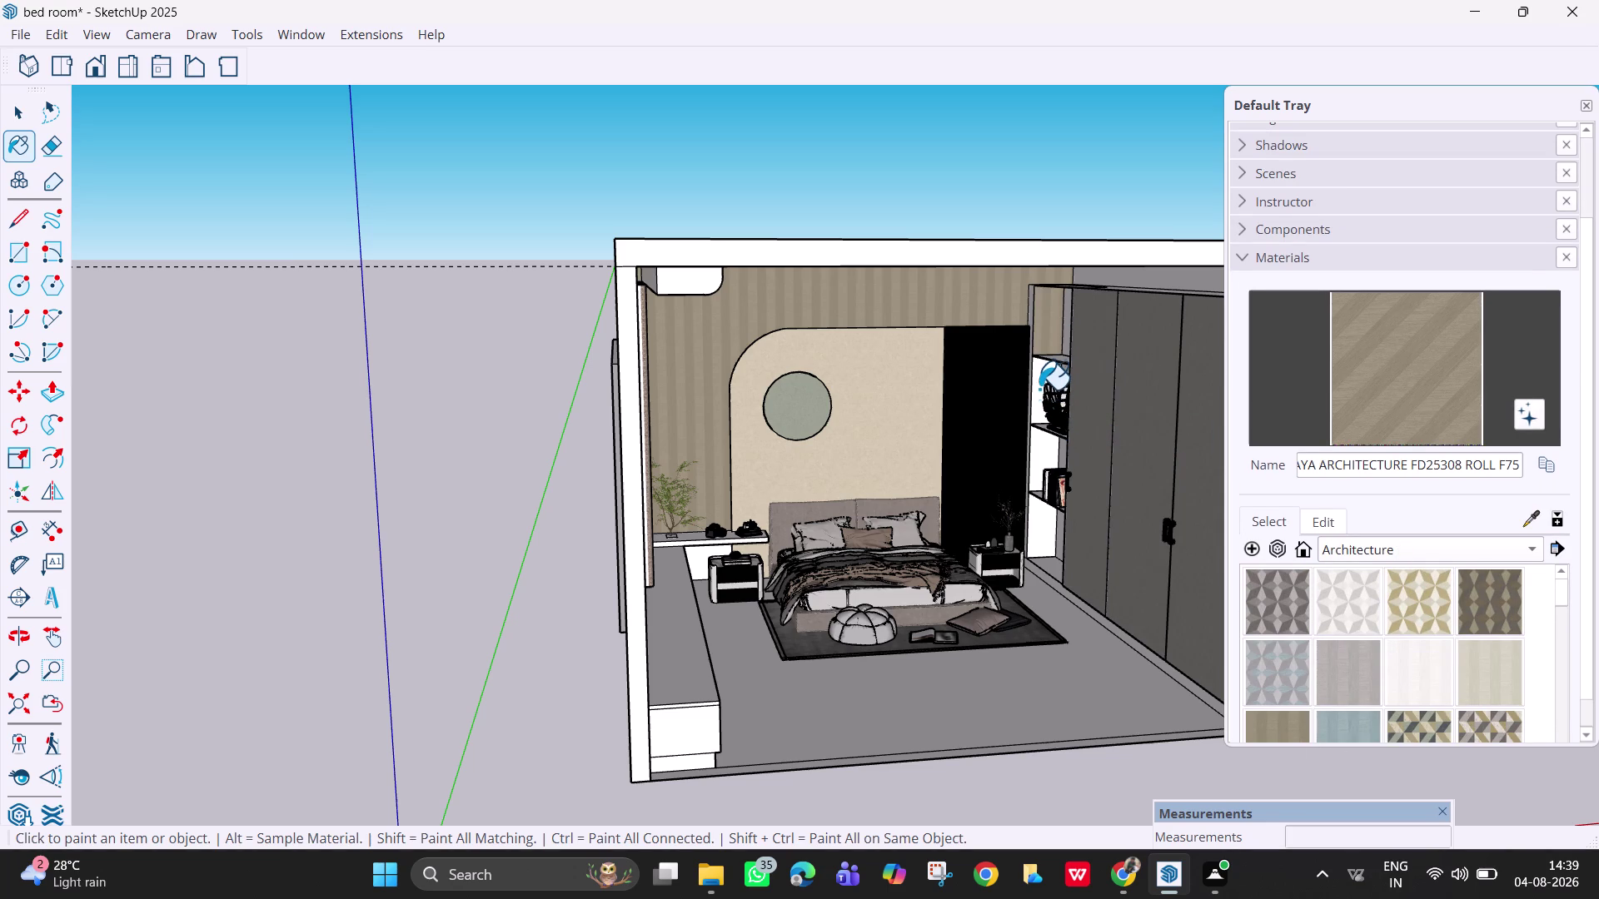
click(1039, 399)
click(1037, 460)
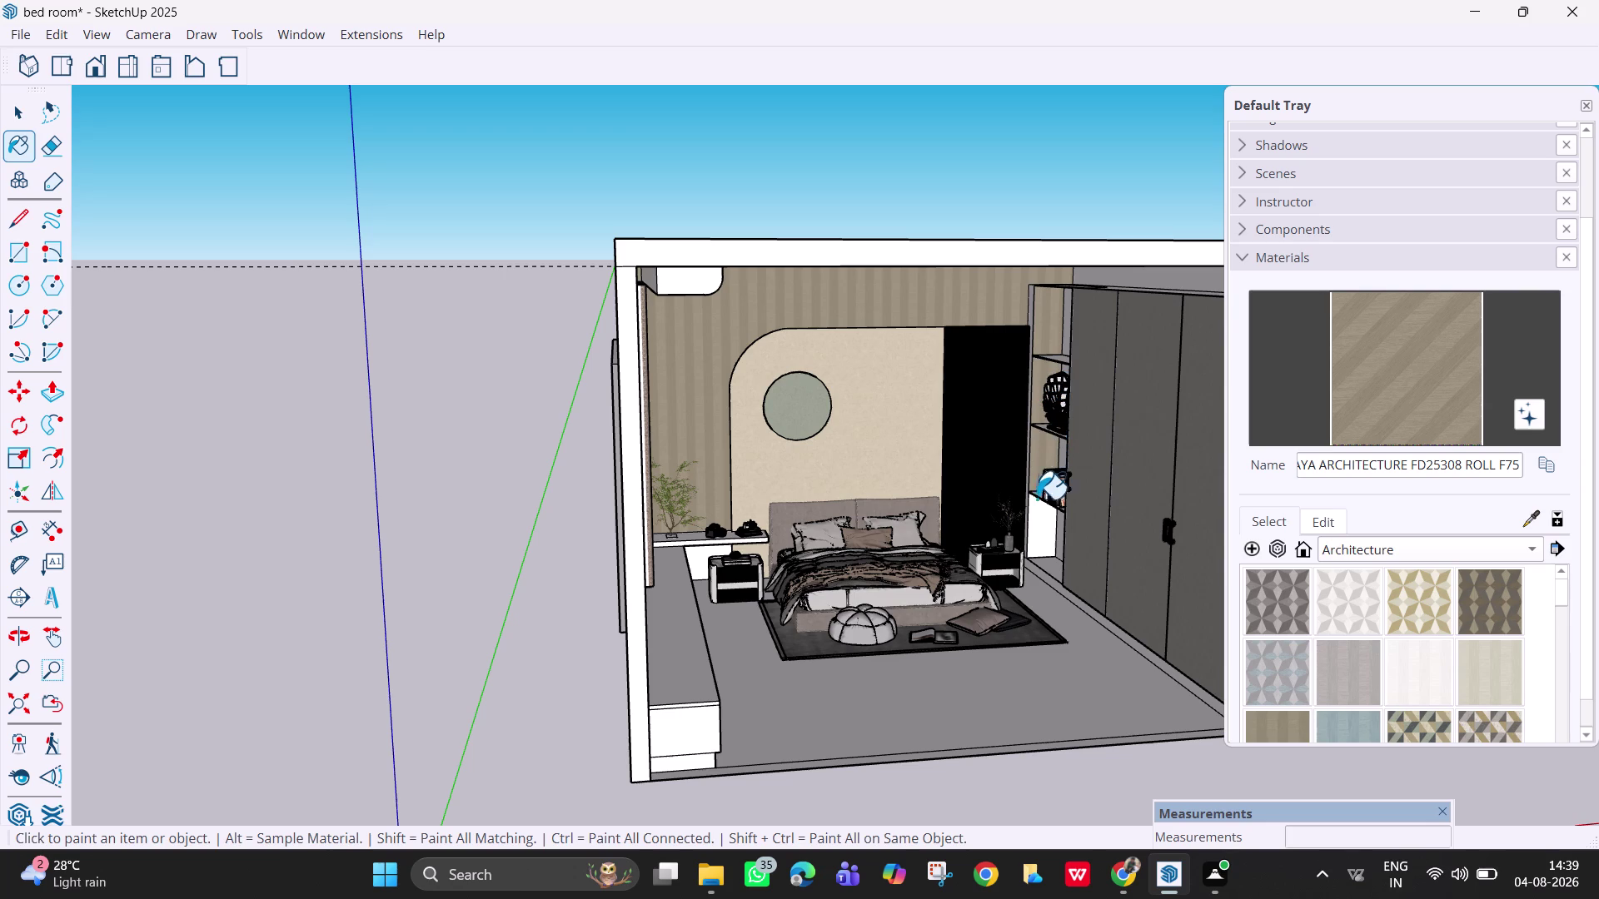
click(1036, 530)
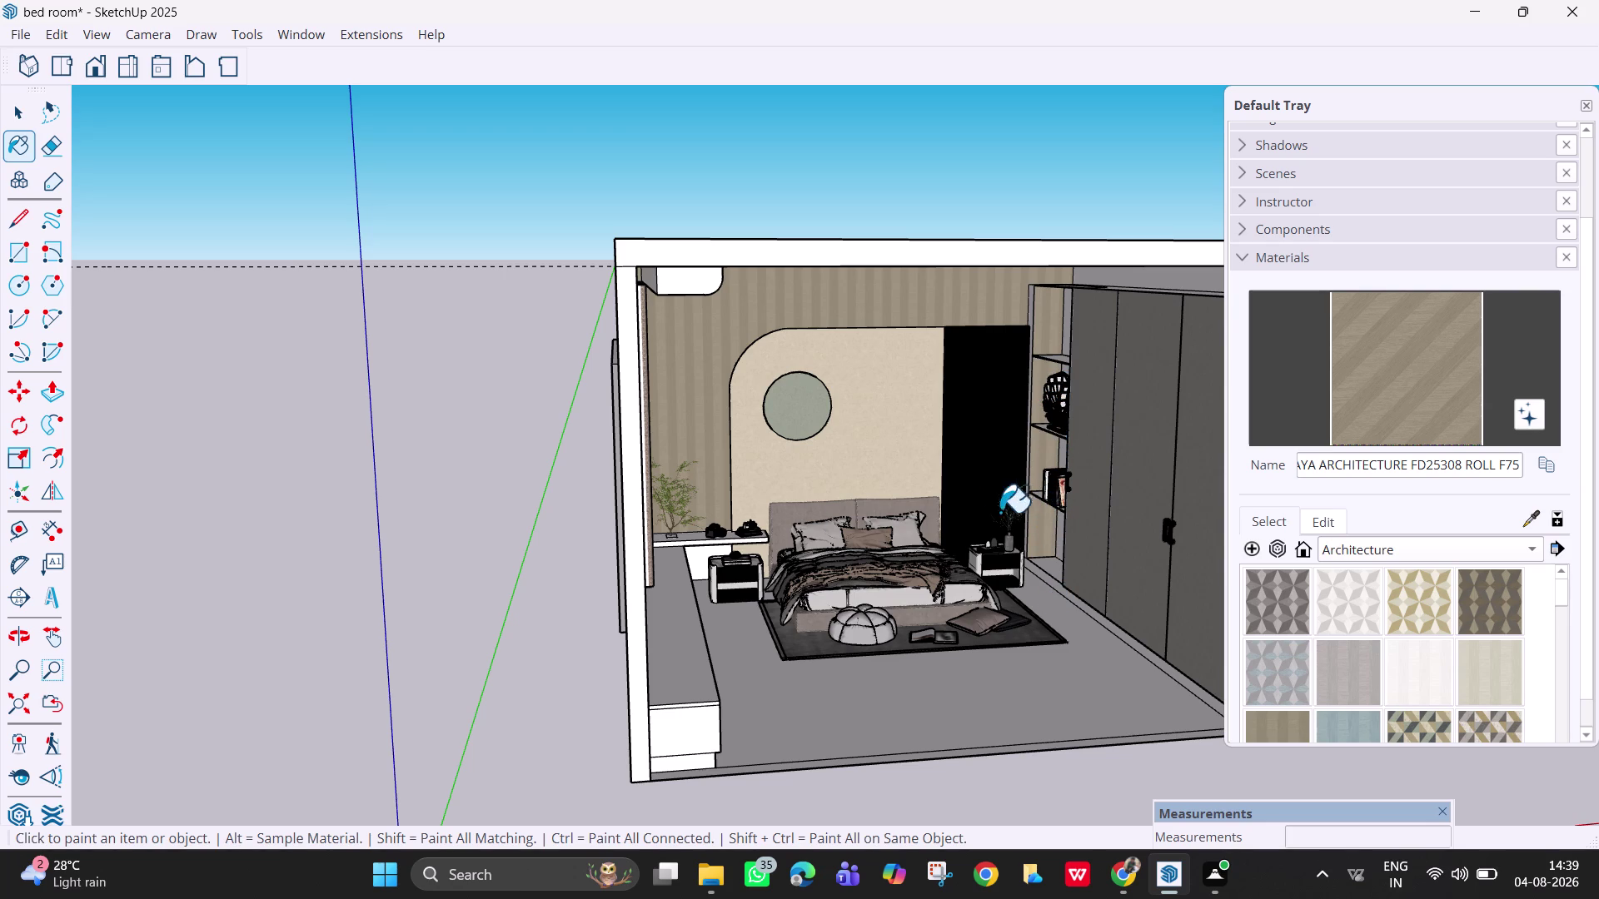
middle_drag(700, 542, 505, 533)
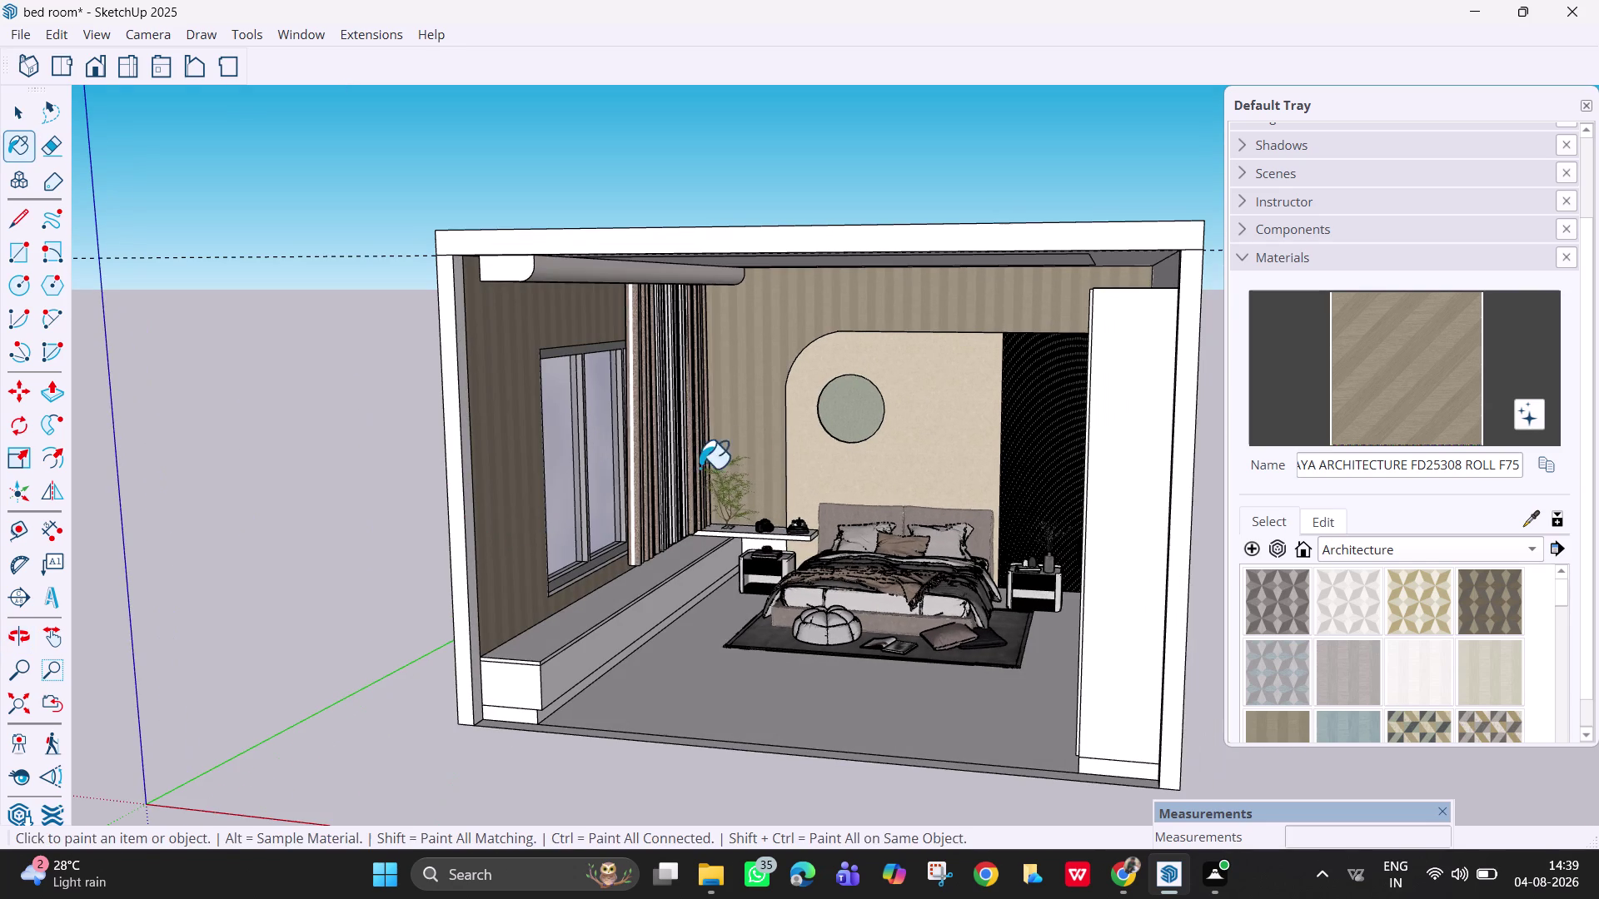
Paint the wardrobe end panel with the grey textured FD25317 material.
scroll(up, 3)
scroll(up, 3)
middle_drag(797, 488, 845, 500)
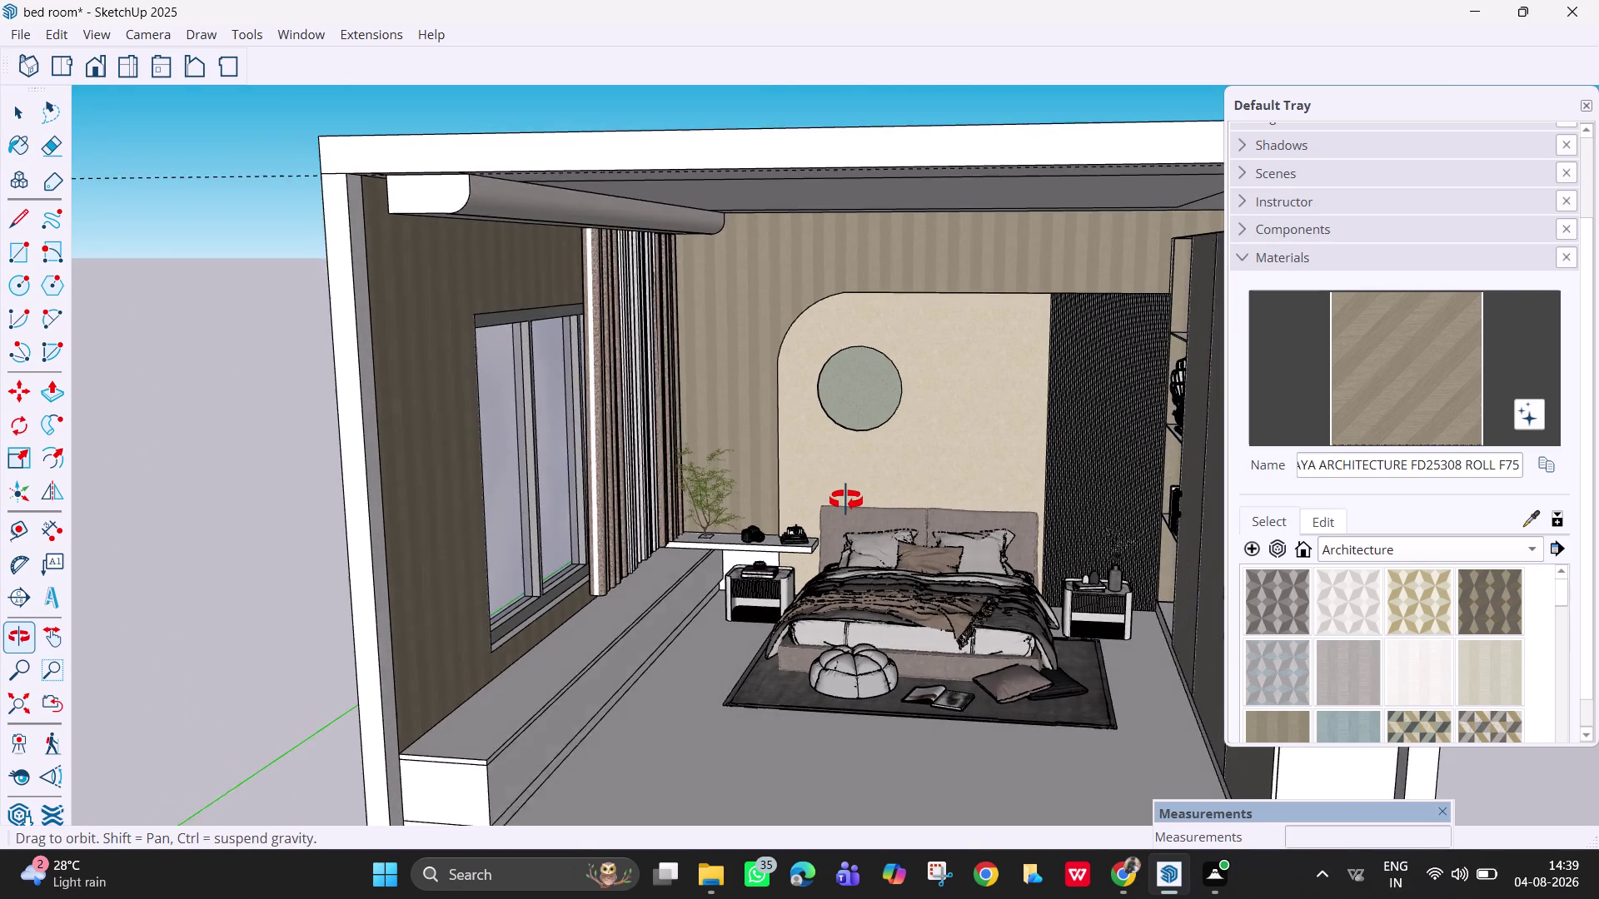
middle_drag(845, 500, 839, 464)
scroll(down, 3)
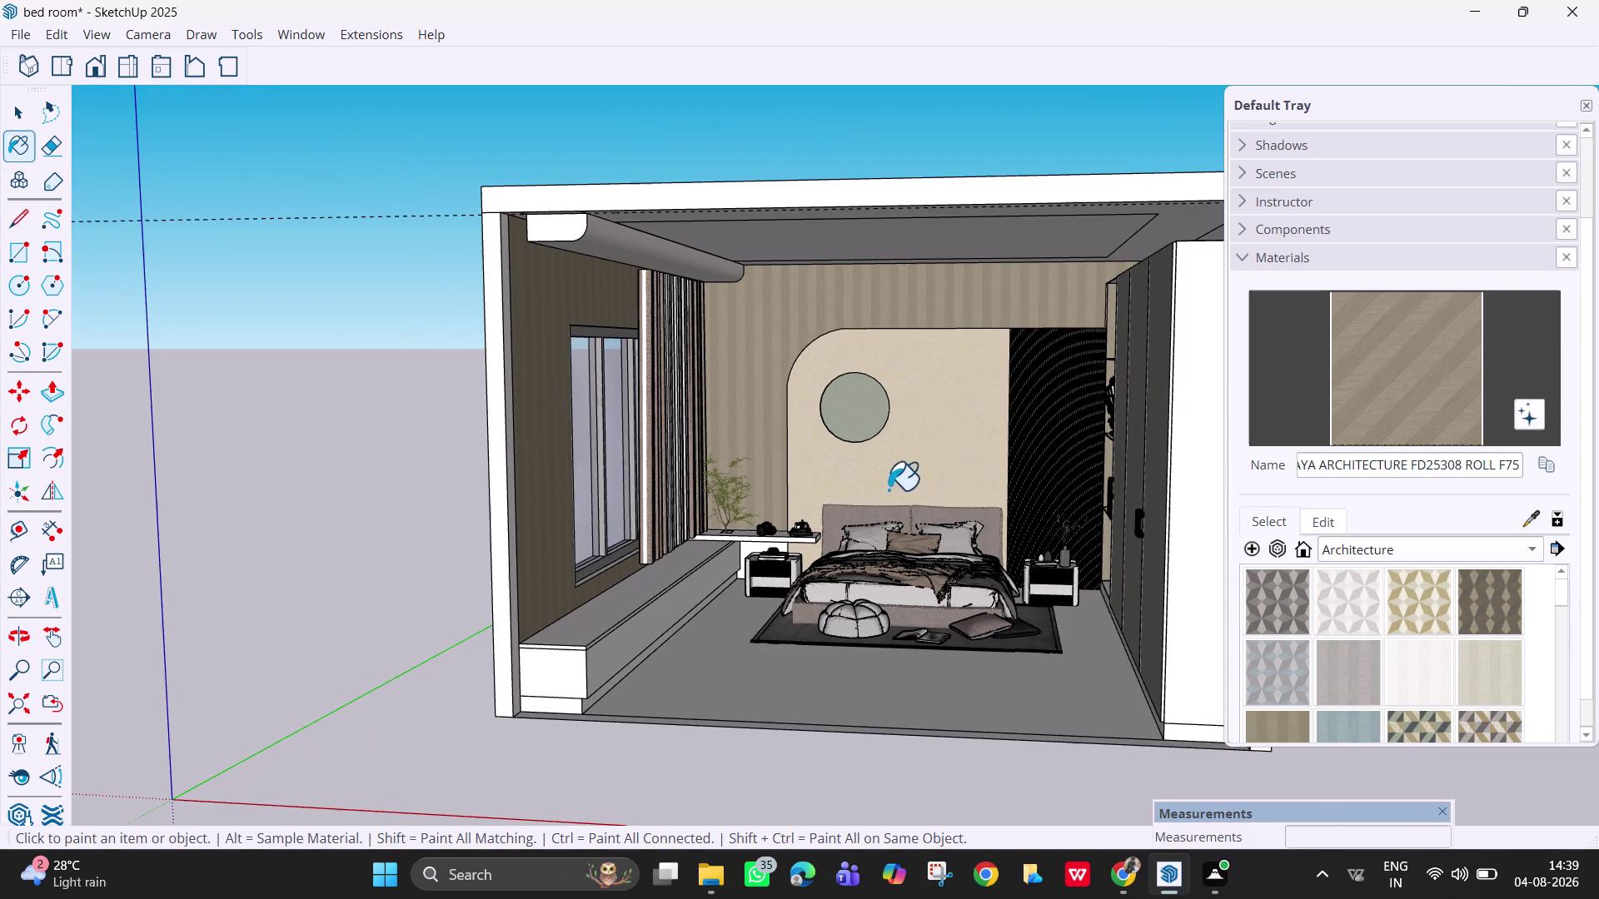
click(1185, 537)
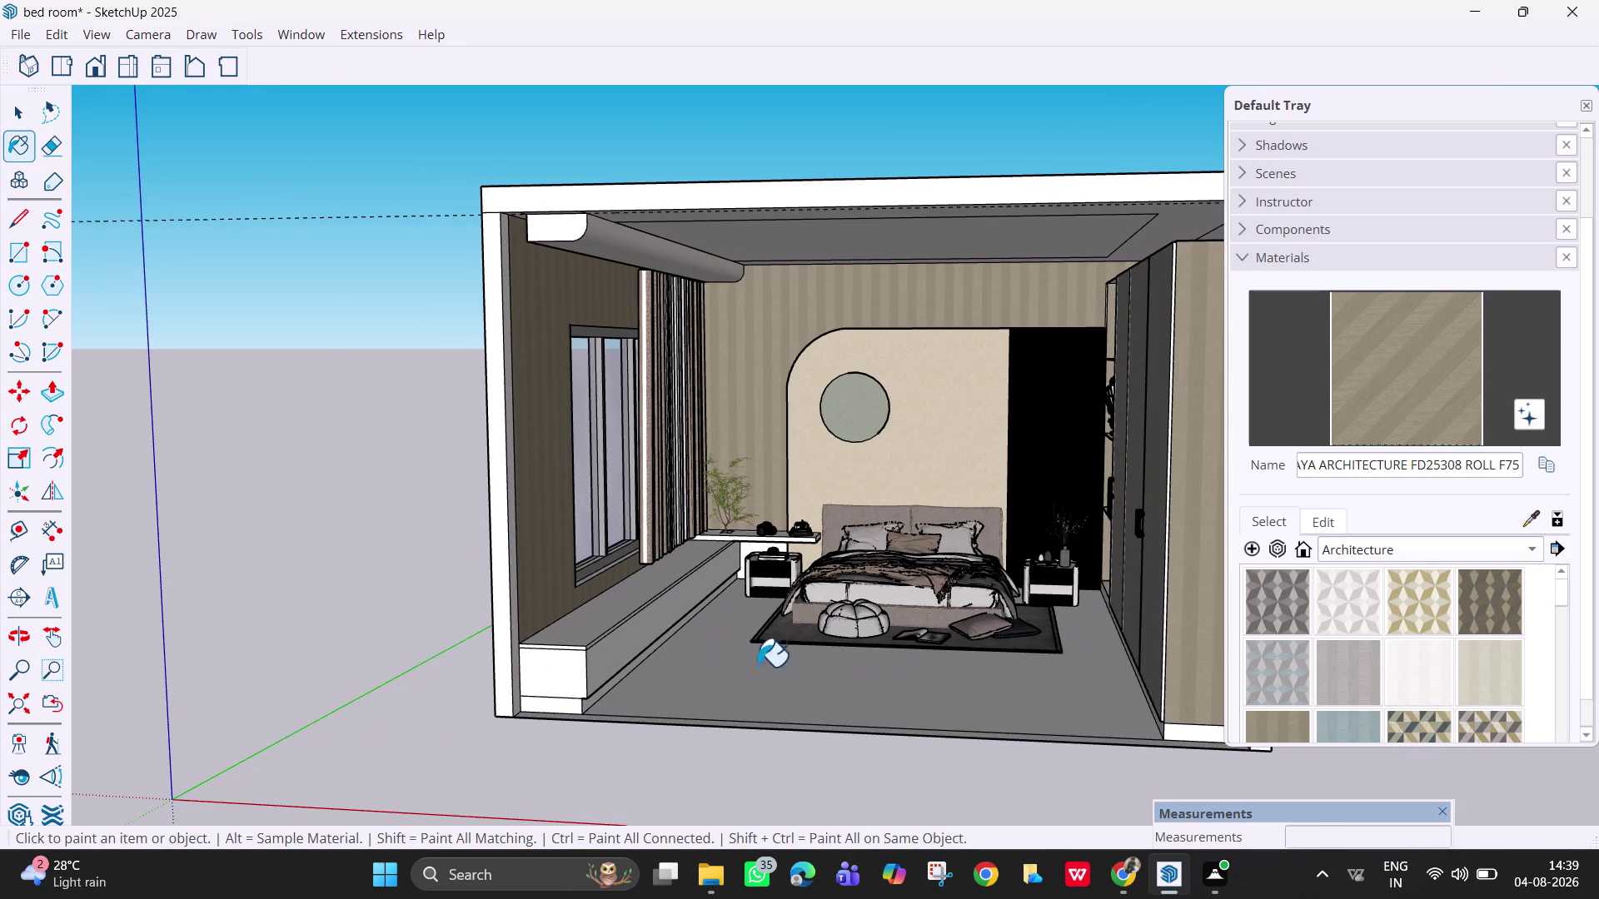
middle_drag(1019, 638, 1103, 654)
scroll(down, 3)
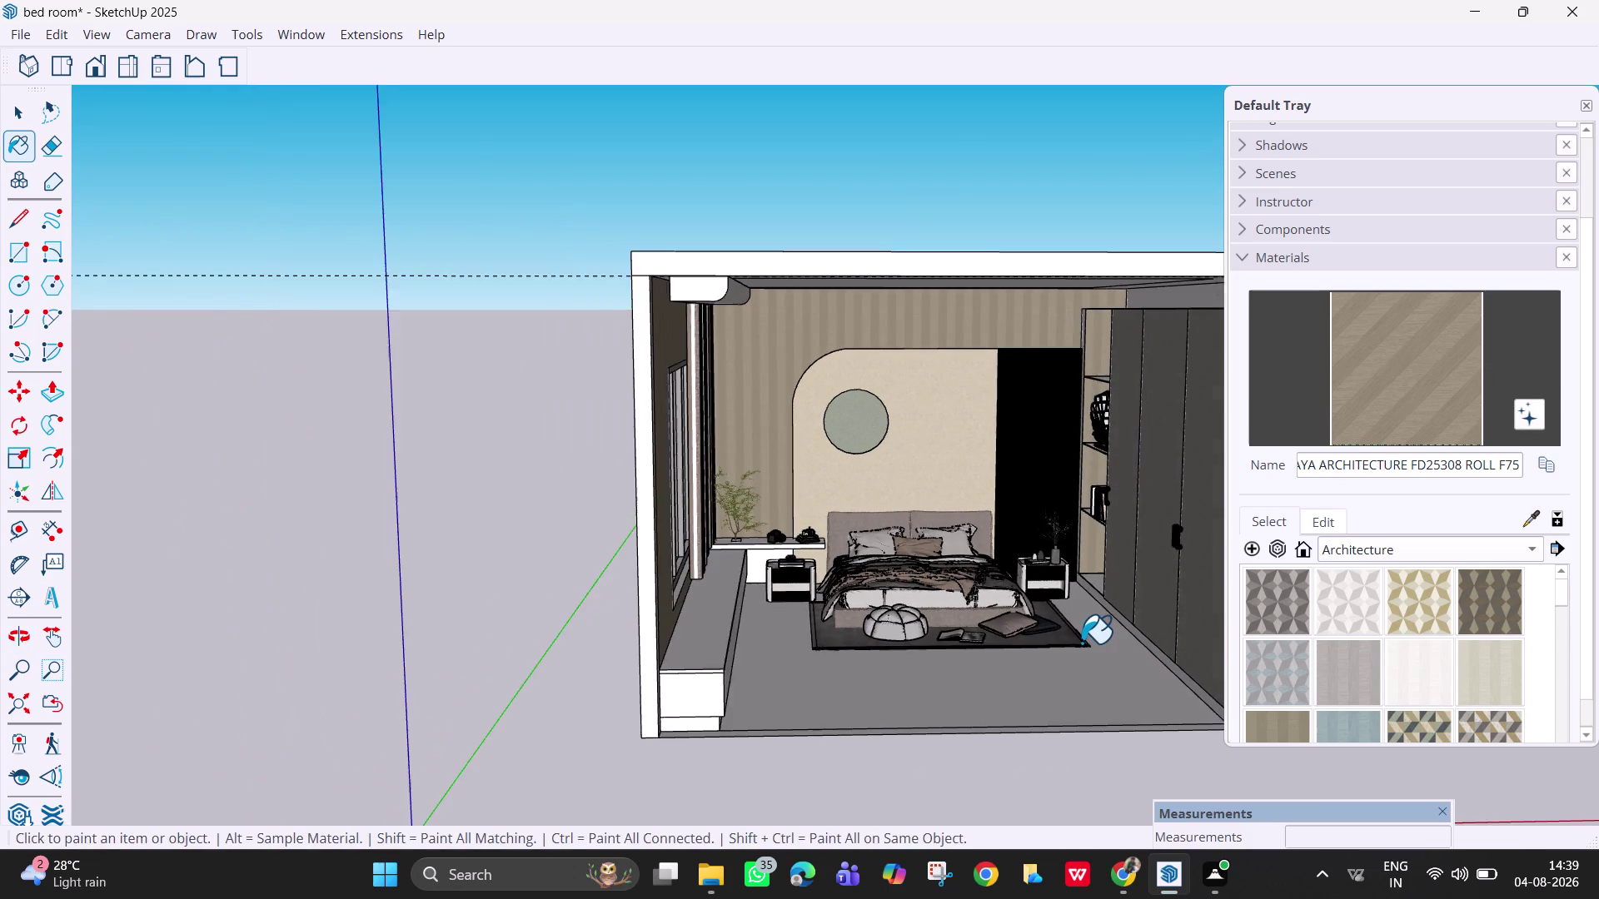
key(h)
drag(929, 589, 759, 581)
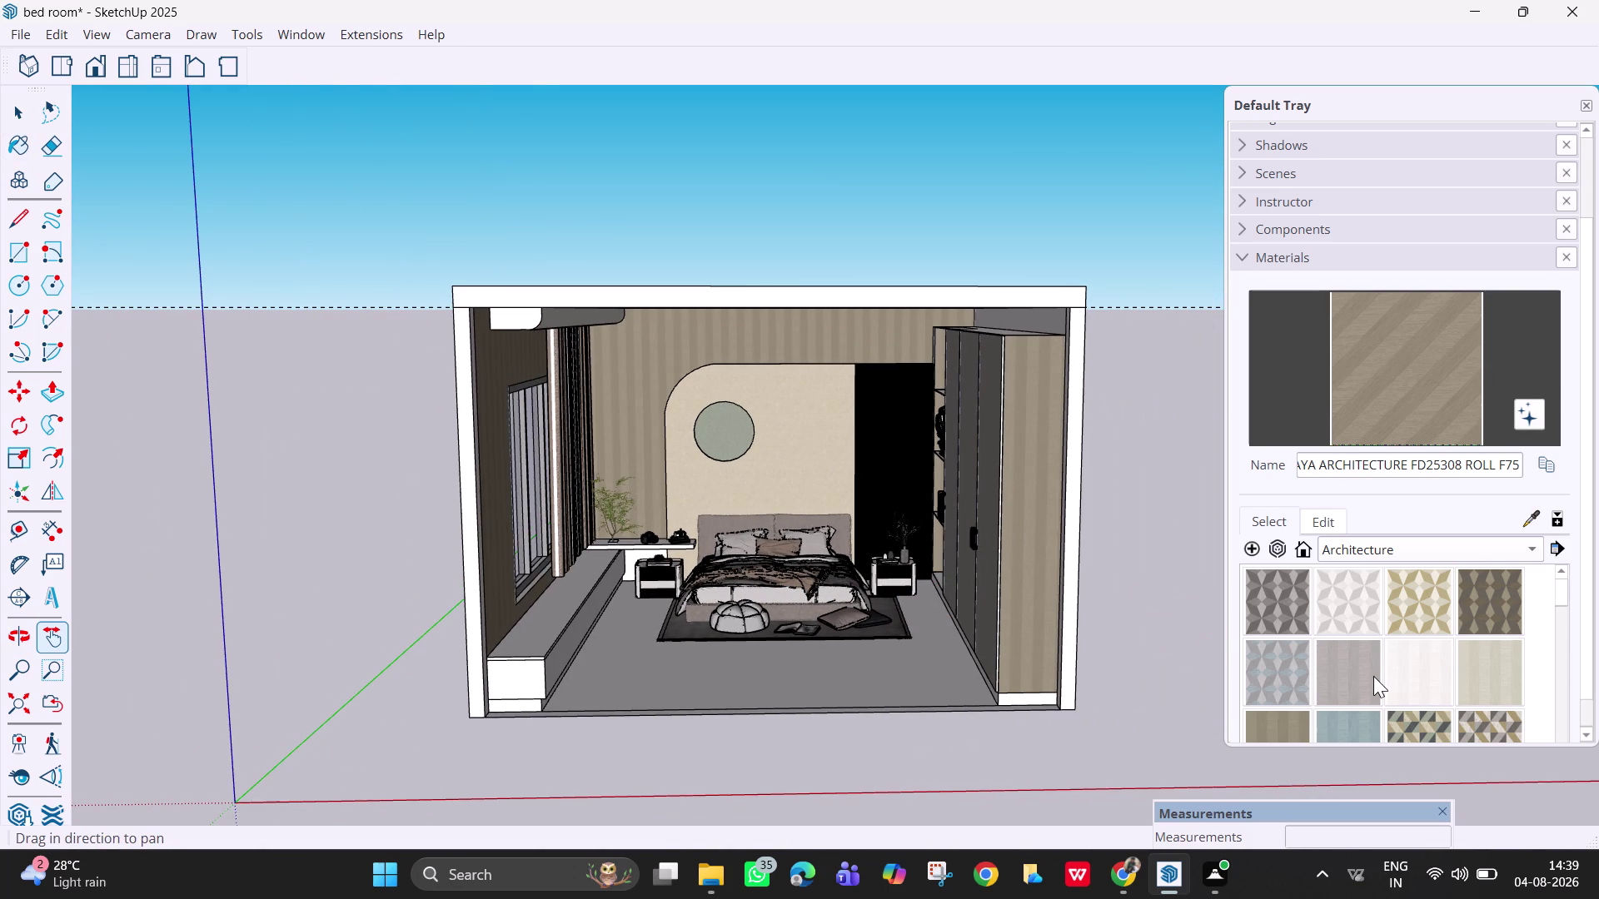
middle_drag(897, 562, 971, 569)
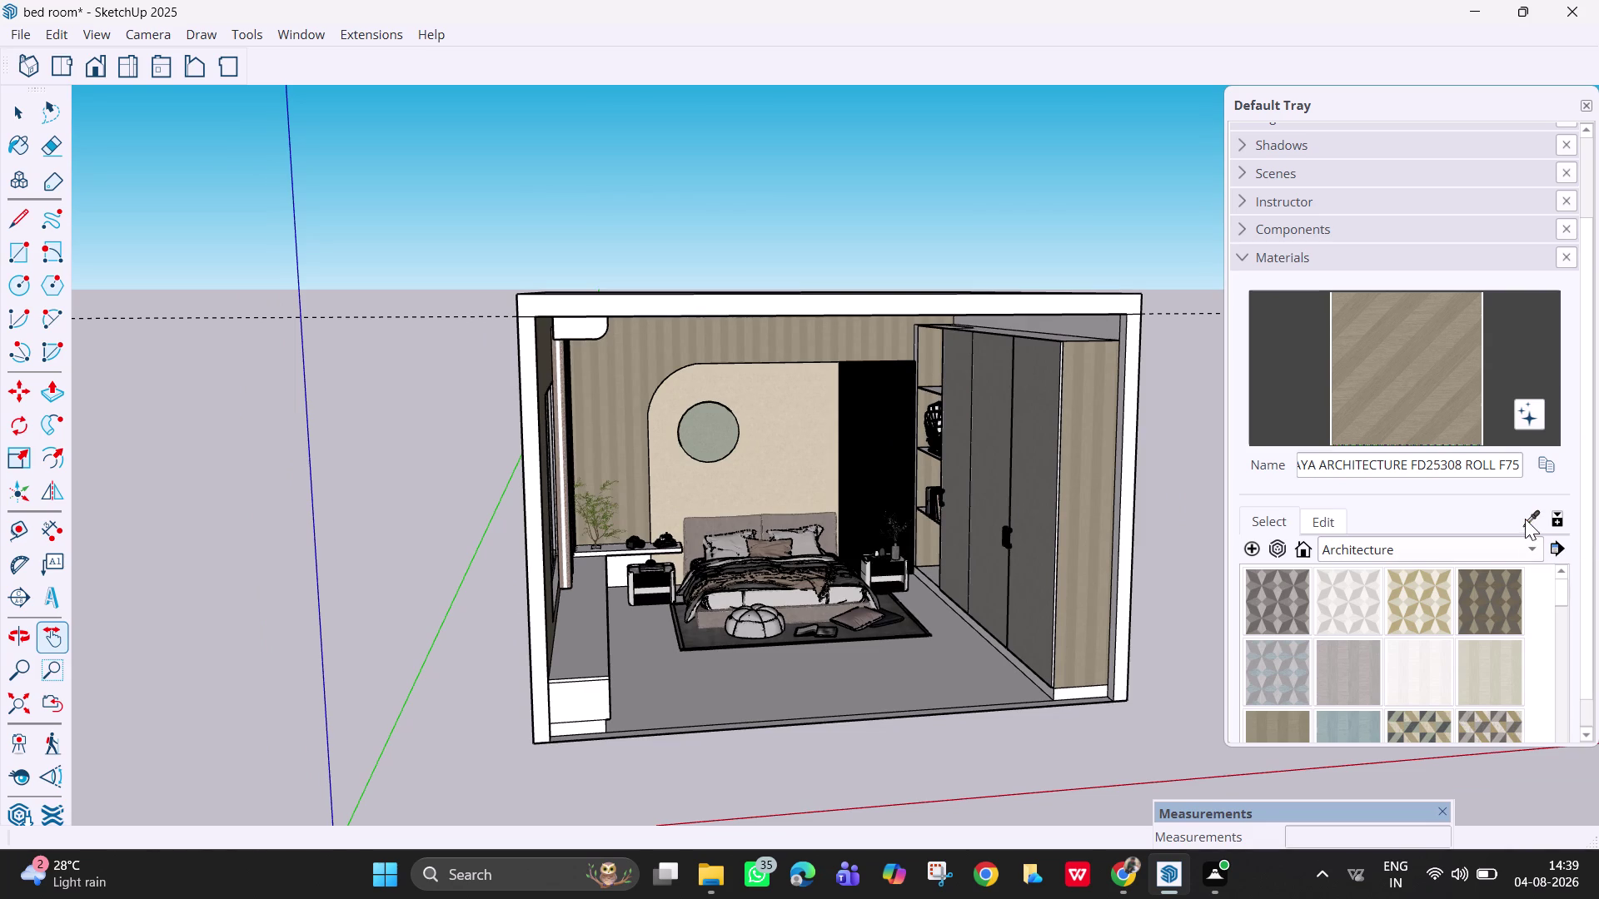
click(1525, 519)
click(1037, 532)
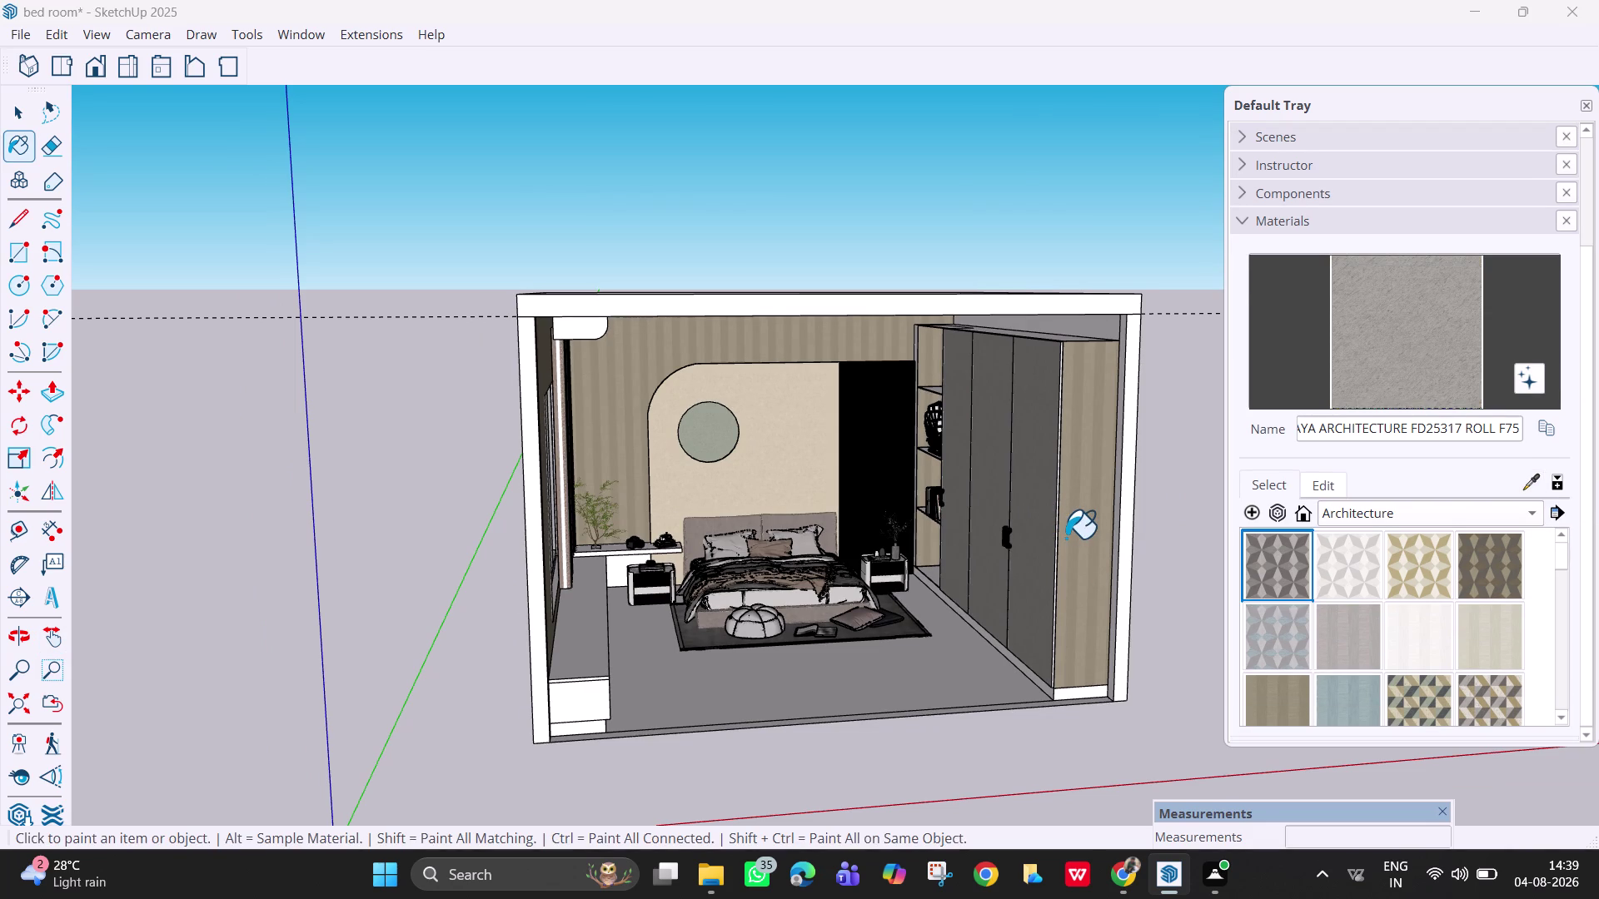
click(1065, 538)
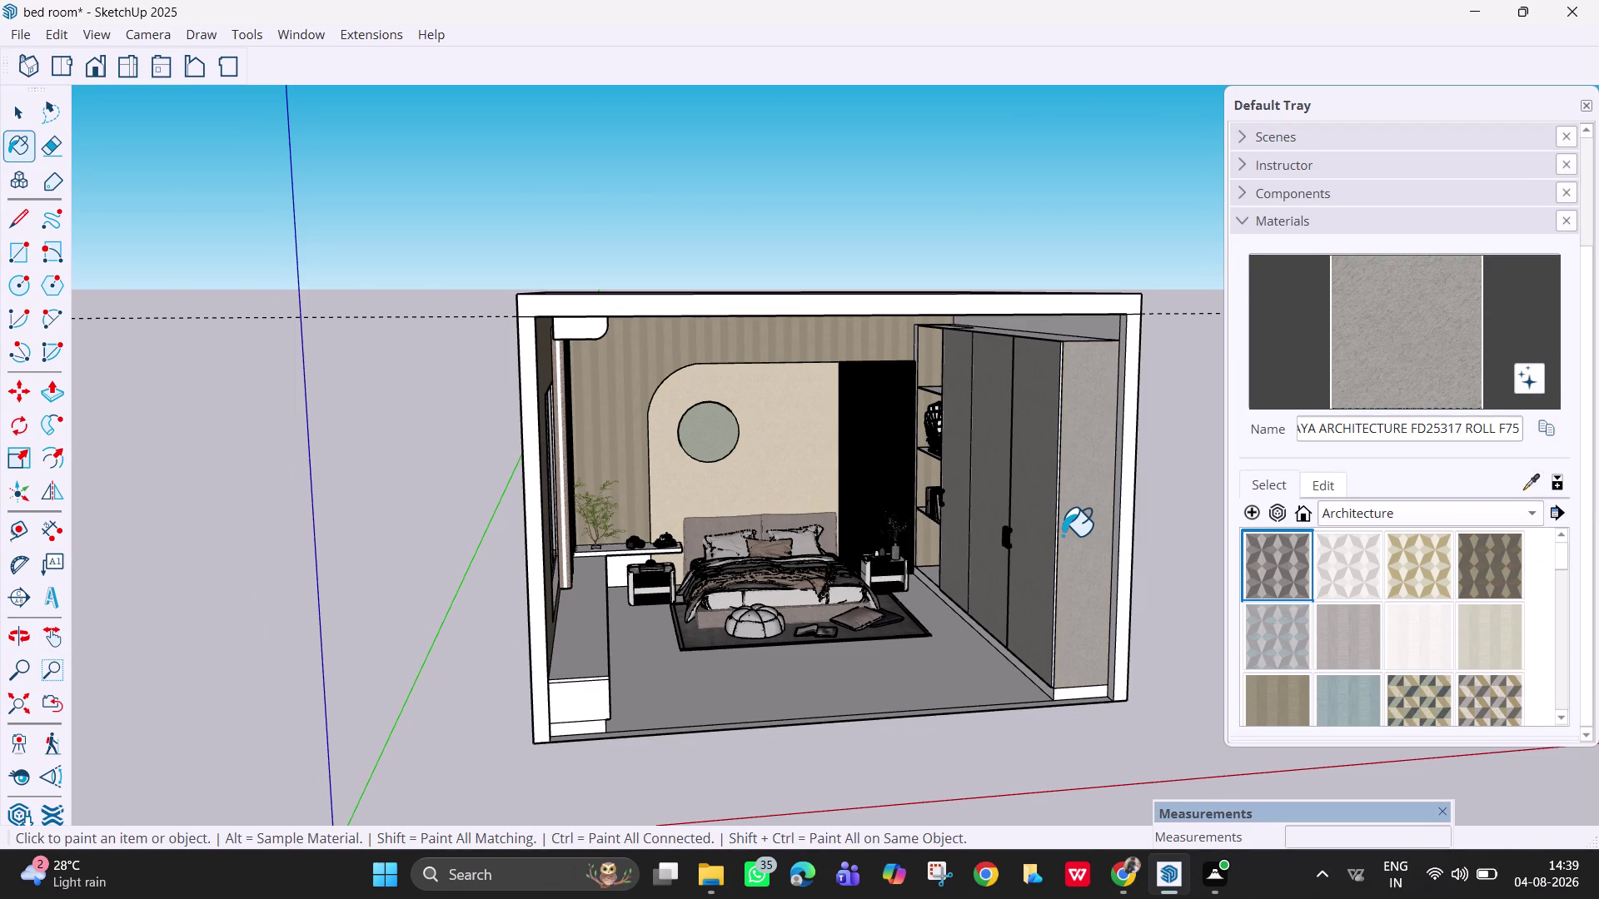
Switch back to the diagonal-striped wallpaper material.
scroll(up, 3)
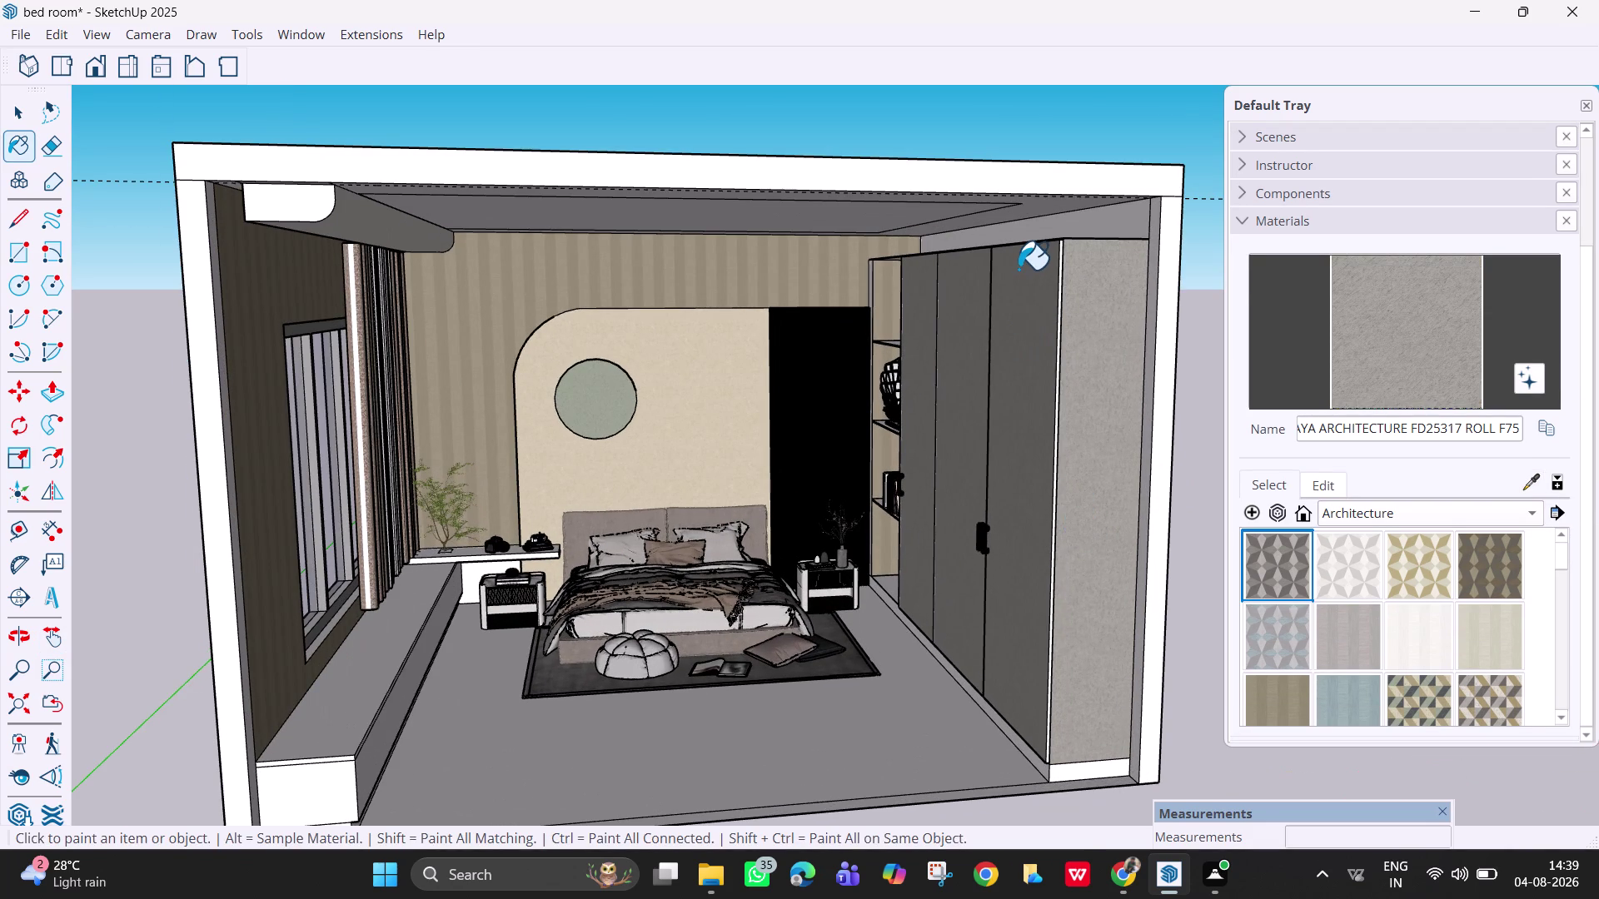
key(Escape)
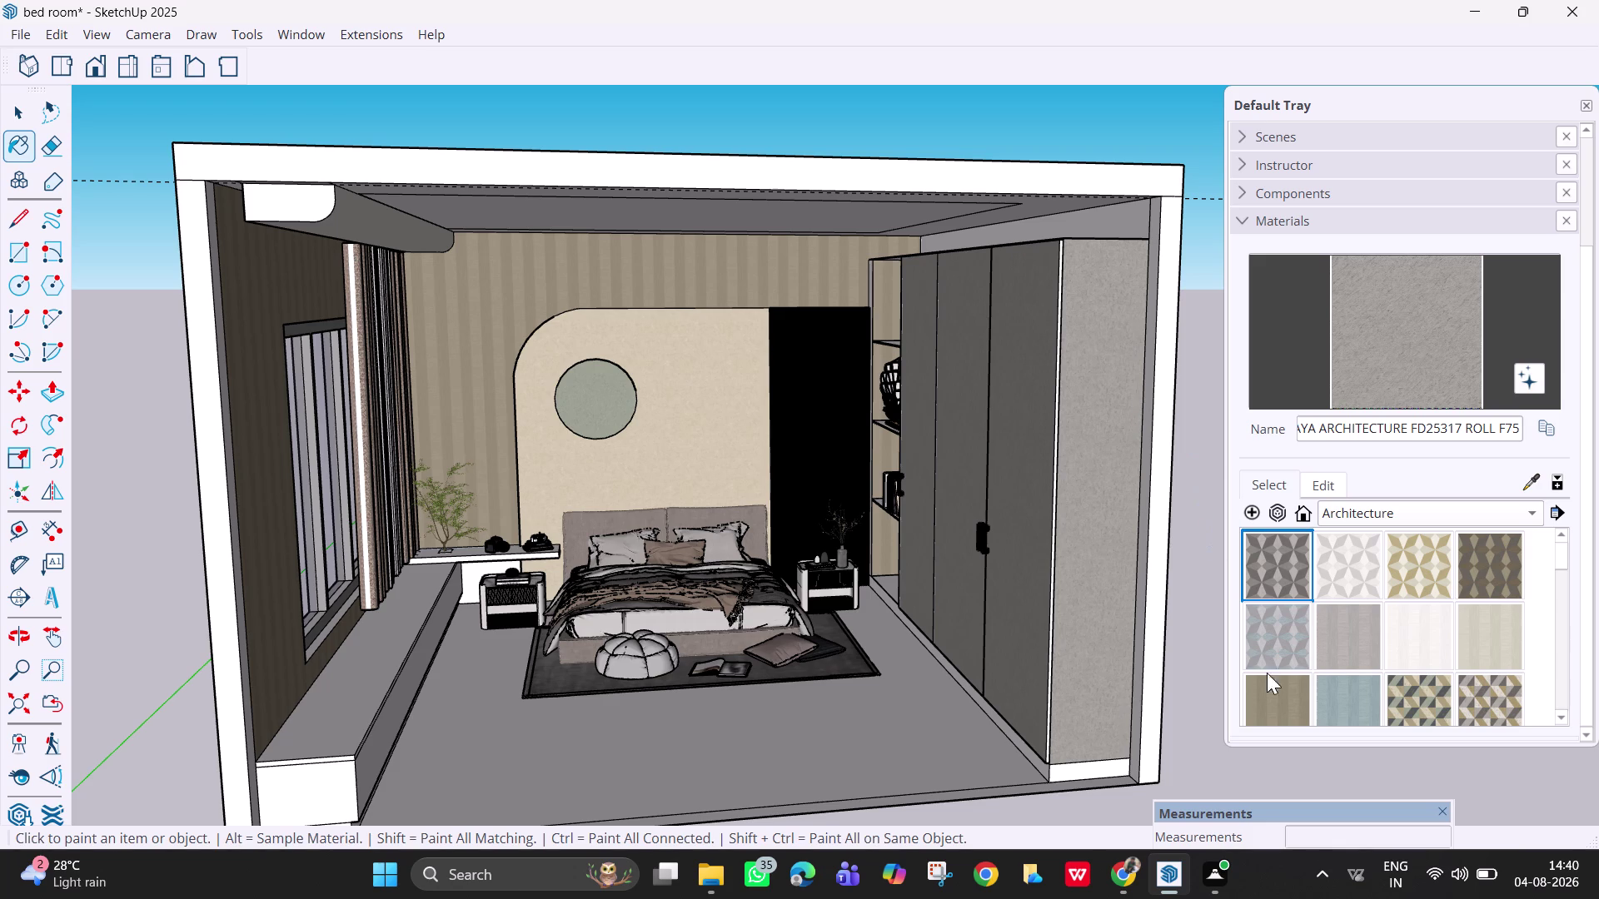
click(1290, 688)
click(1099, 225)
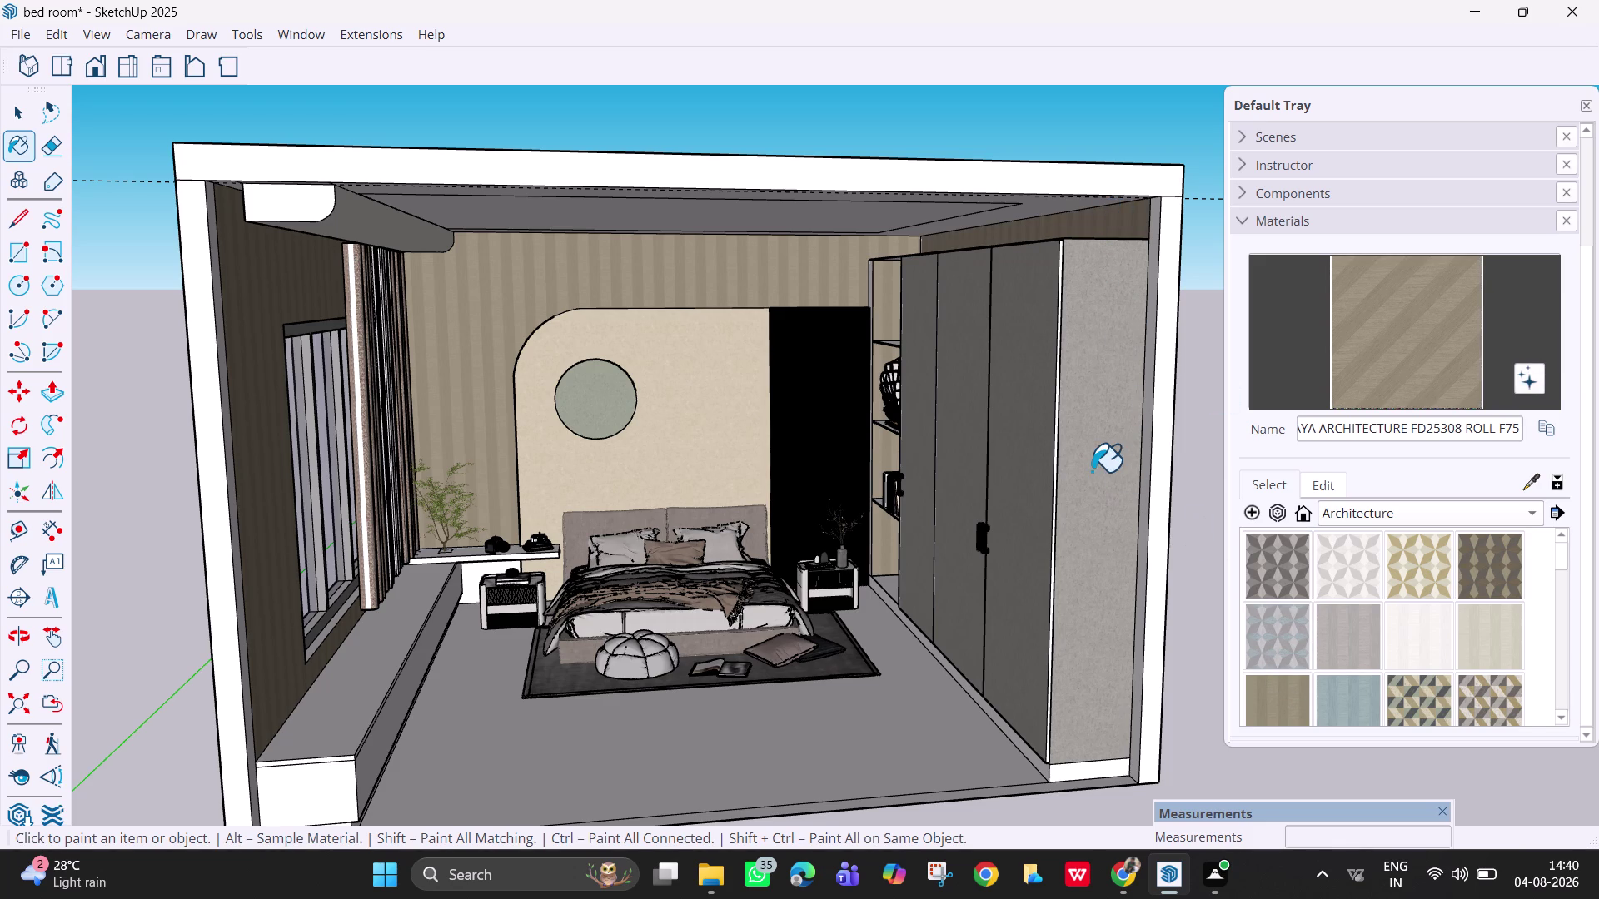
Sample the grey texture from the wardrobe end panel and paint three shelf faces with it.
click(1524, 480)
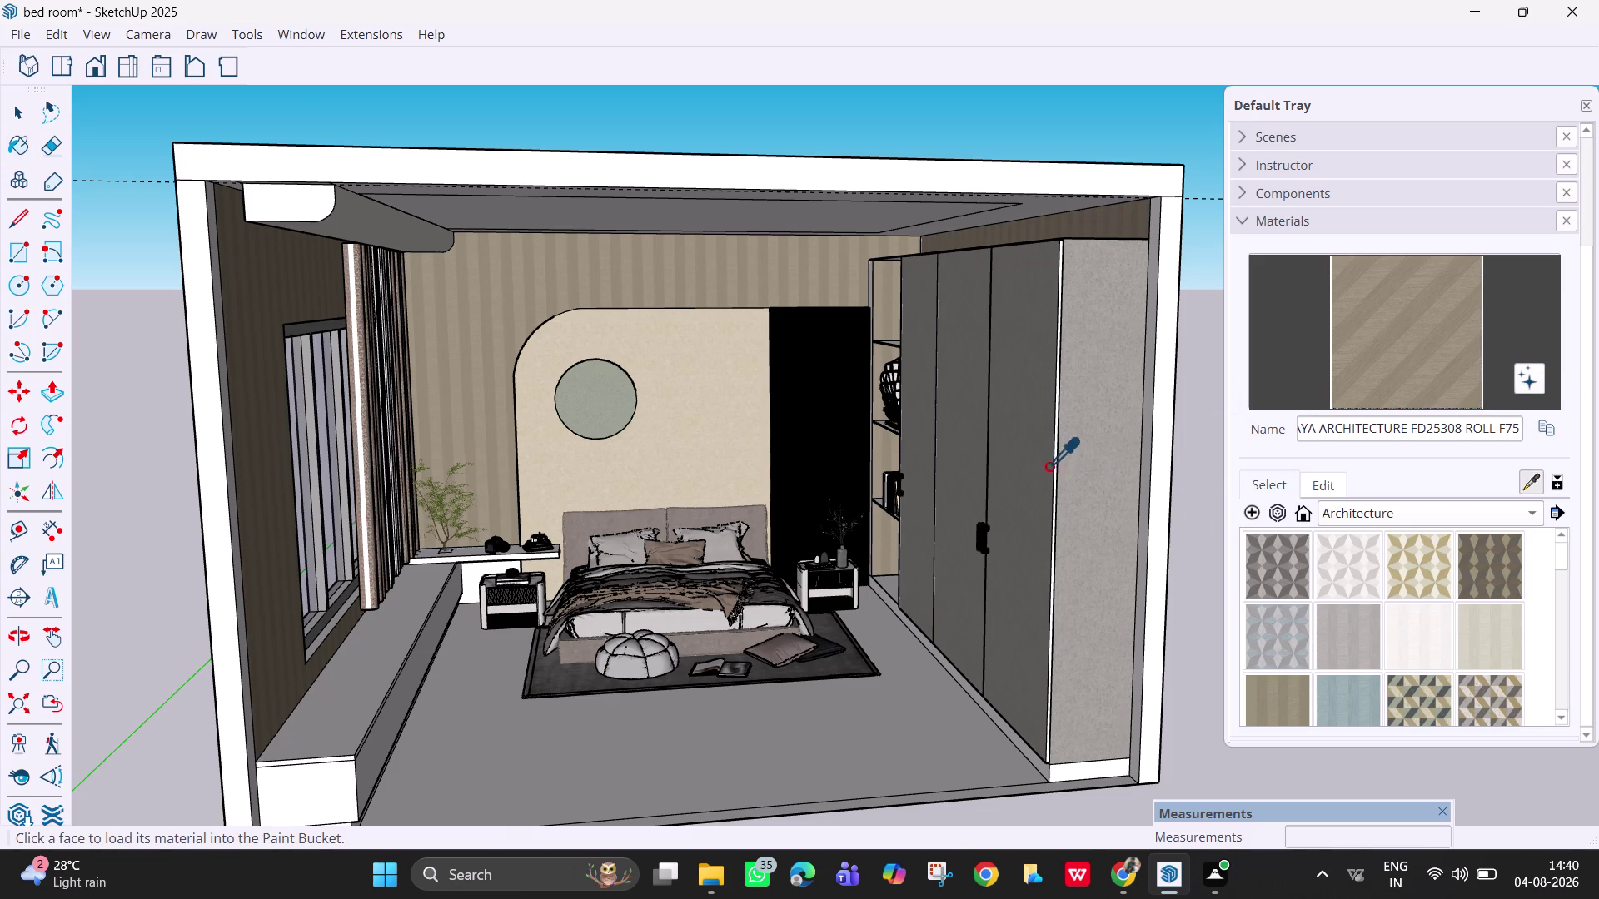
click(1088, 477)
click(882, 303)
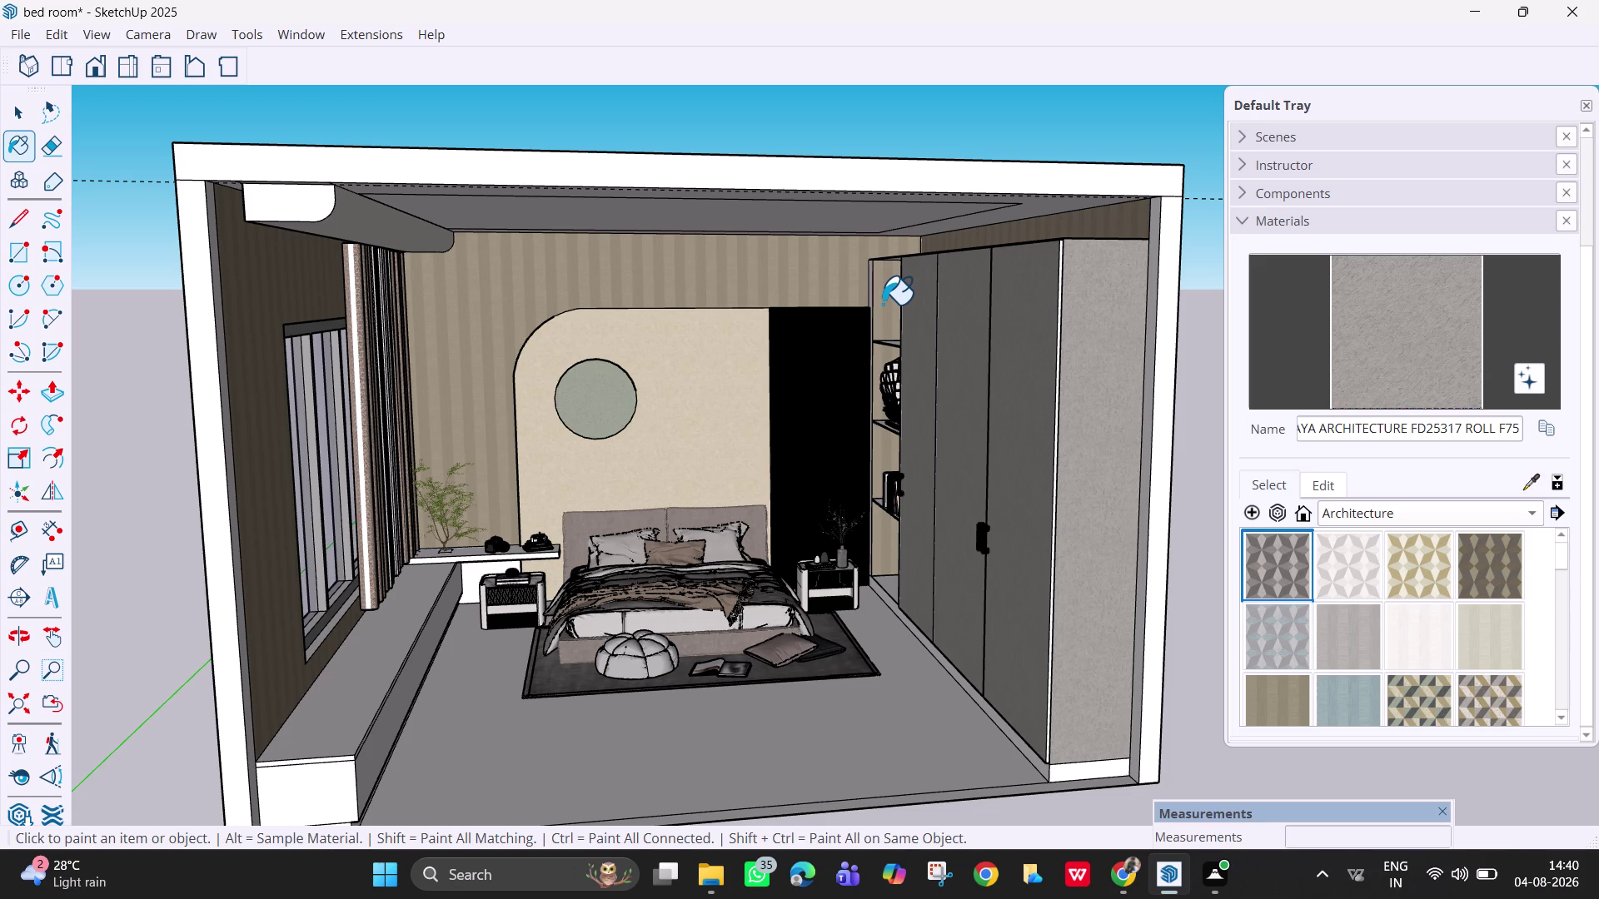
click(879, 365)
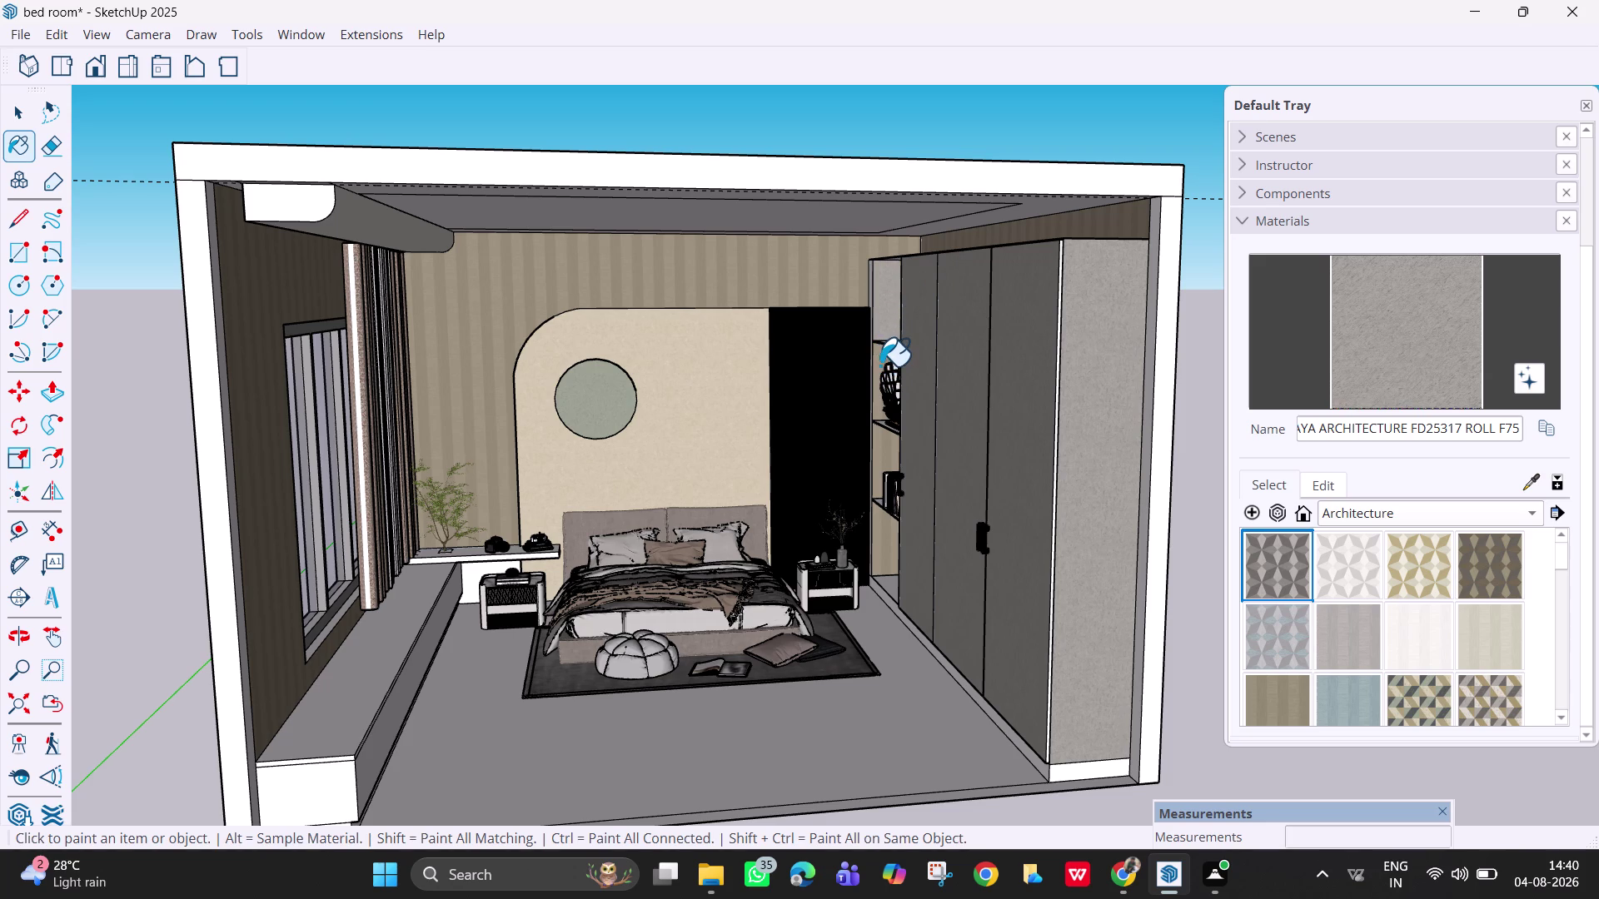
click(877, 453)
click(882, 541)
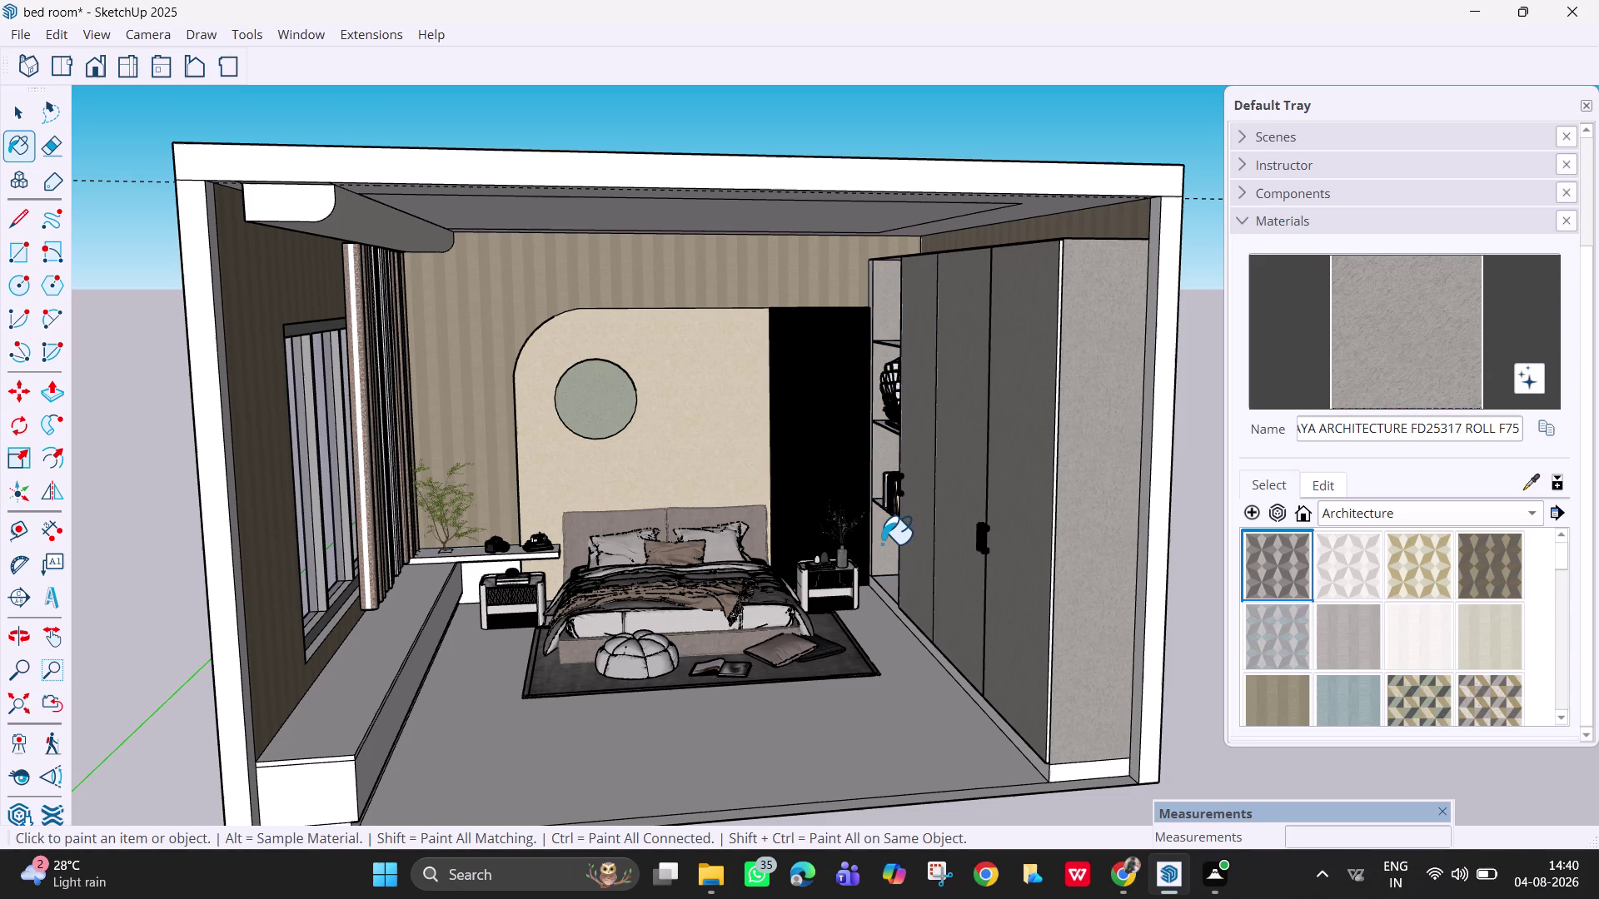
middle_drag(884, 543, 932, 574)
scroll(up, 3)
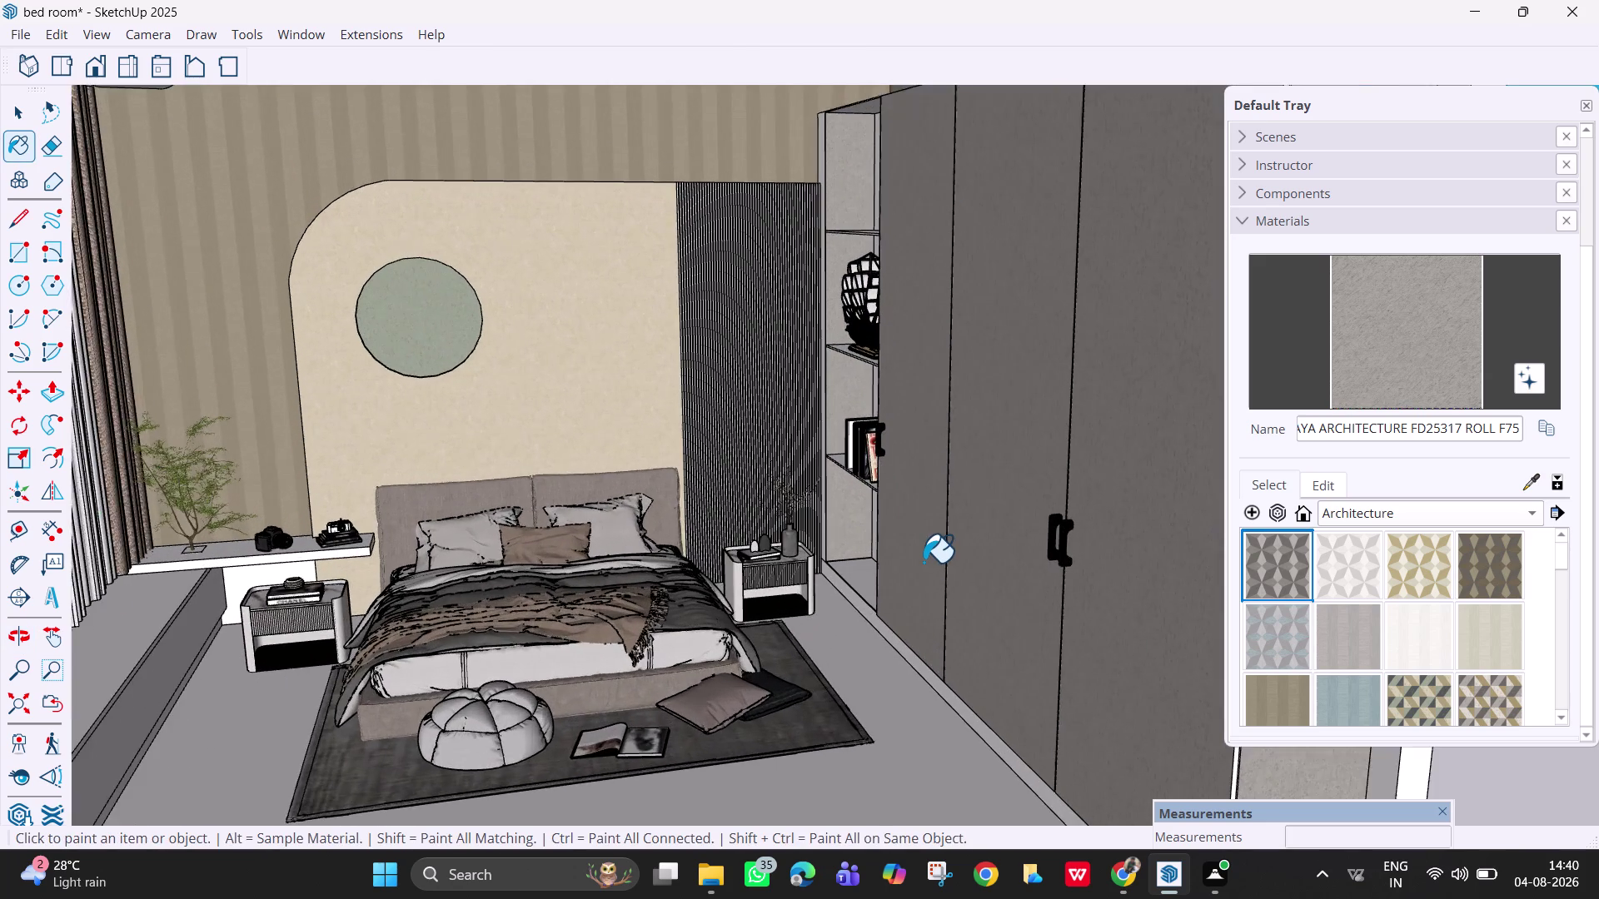
scroll(up, 3)
middle_drag(869, 478, 1119, 536)
middle_drag(840, 421, 847, 427)
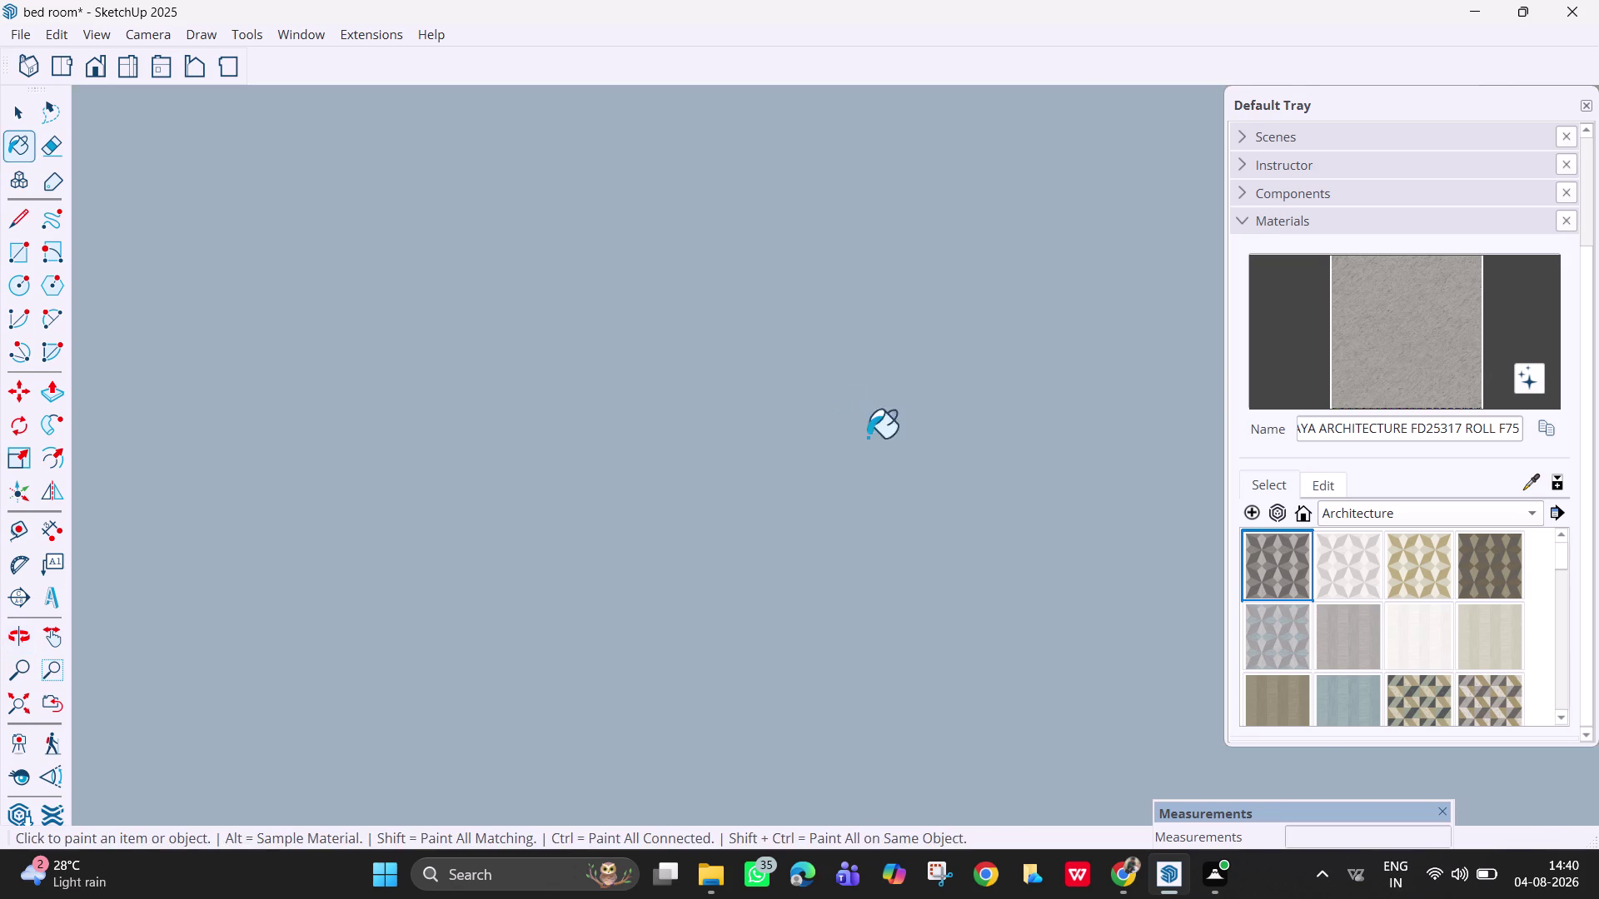
middle_drag(846, 427, 813, 452)
scroll(down, 3)
scroll(down, 3)
scroll(down, 3)
scroll(down, 3)
scroll(down, 3)
key(Escape)
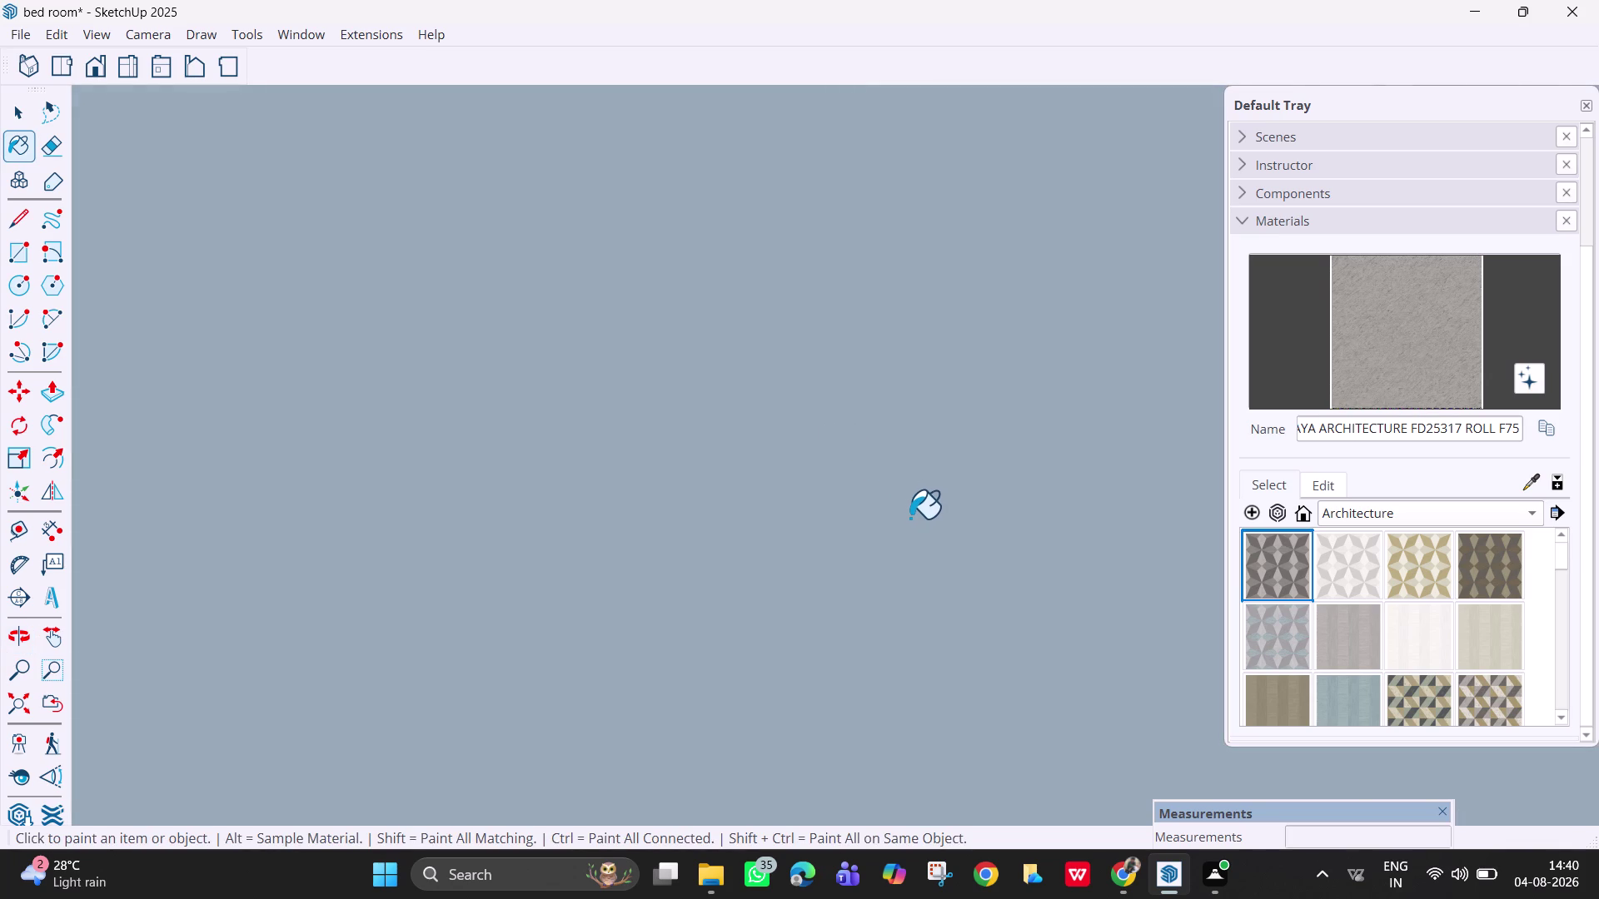
click(22, 694)
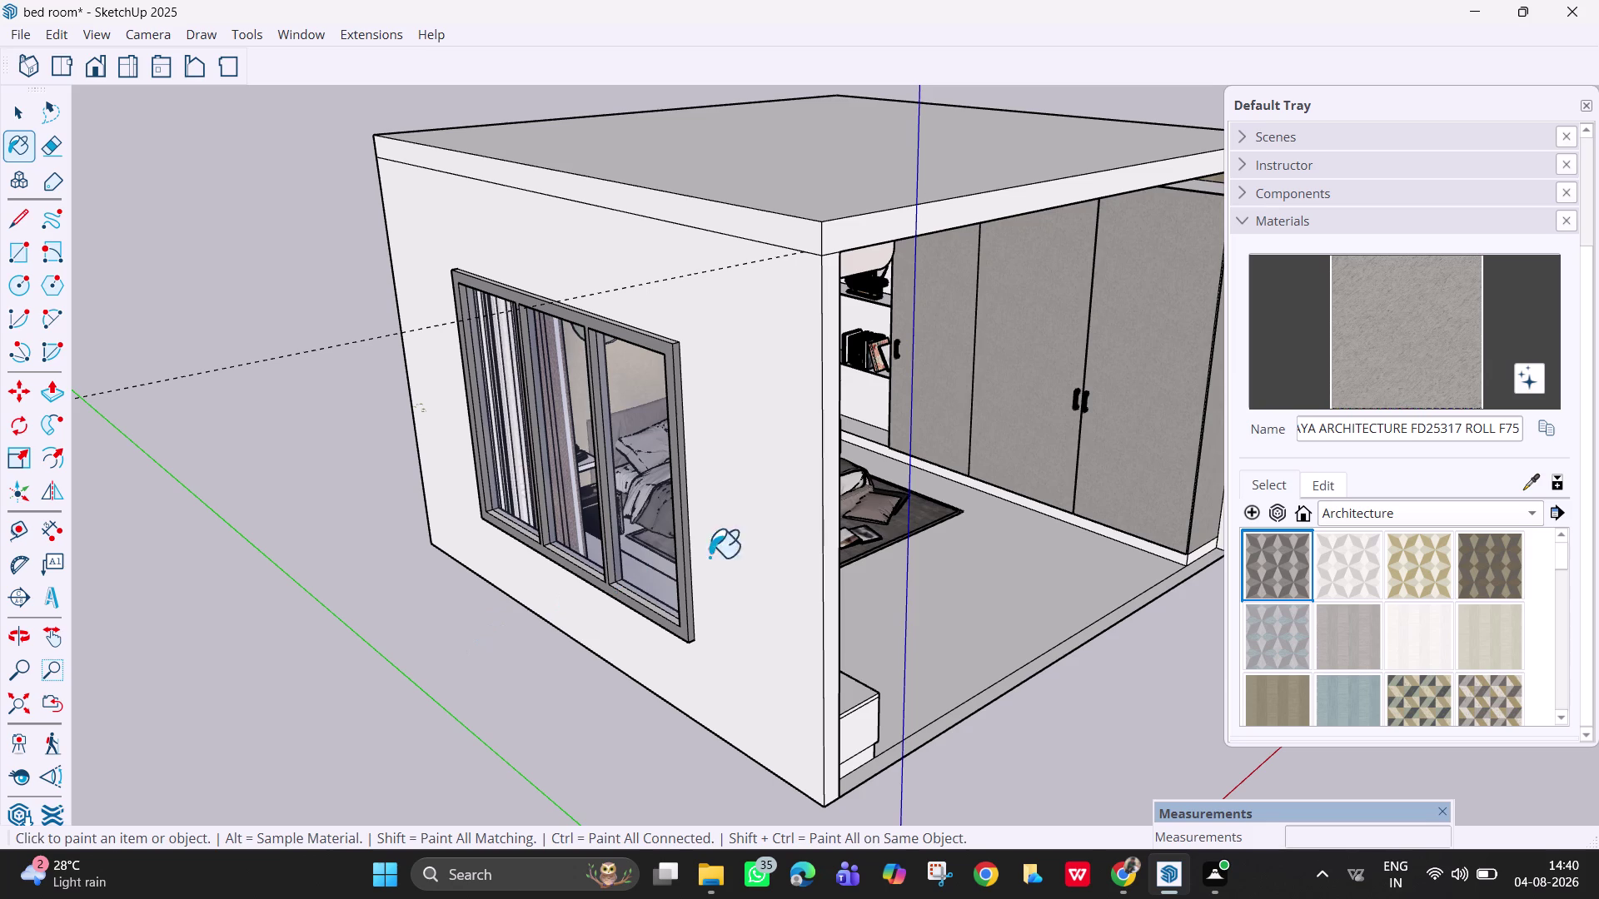
middle_drag(1004, 428, 831, 413)
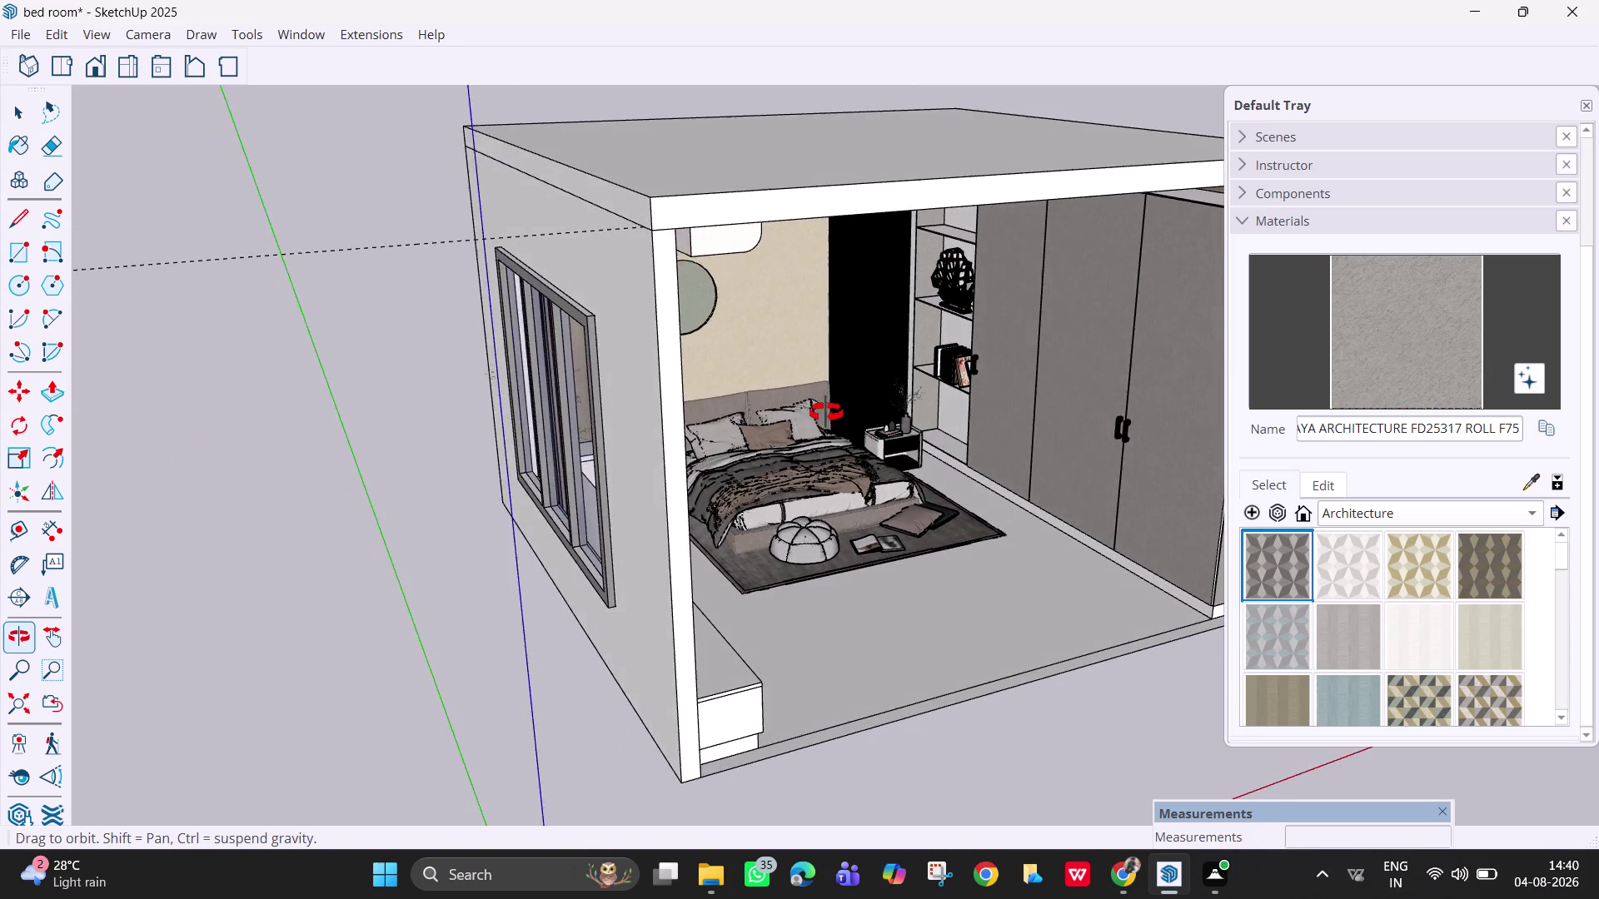
middle_drag(831, 413, 601, 362)
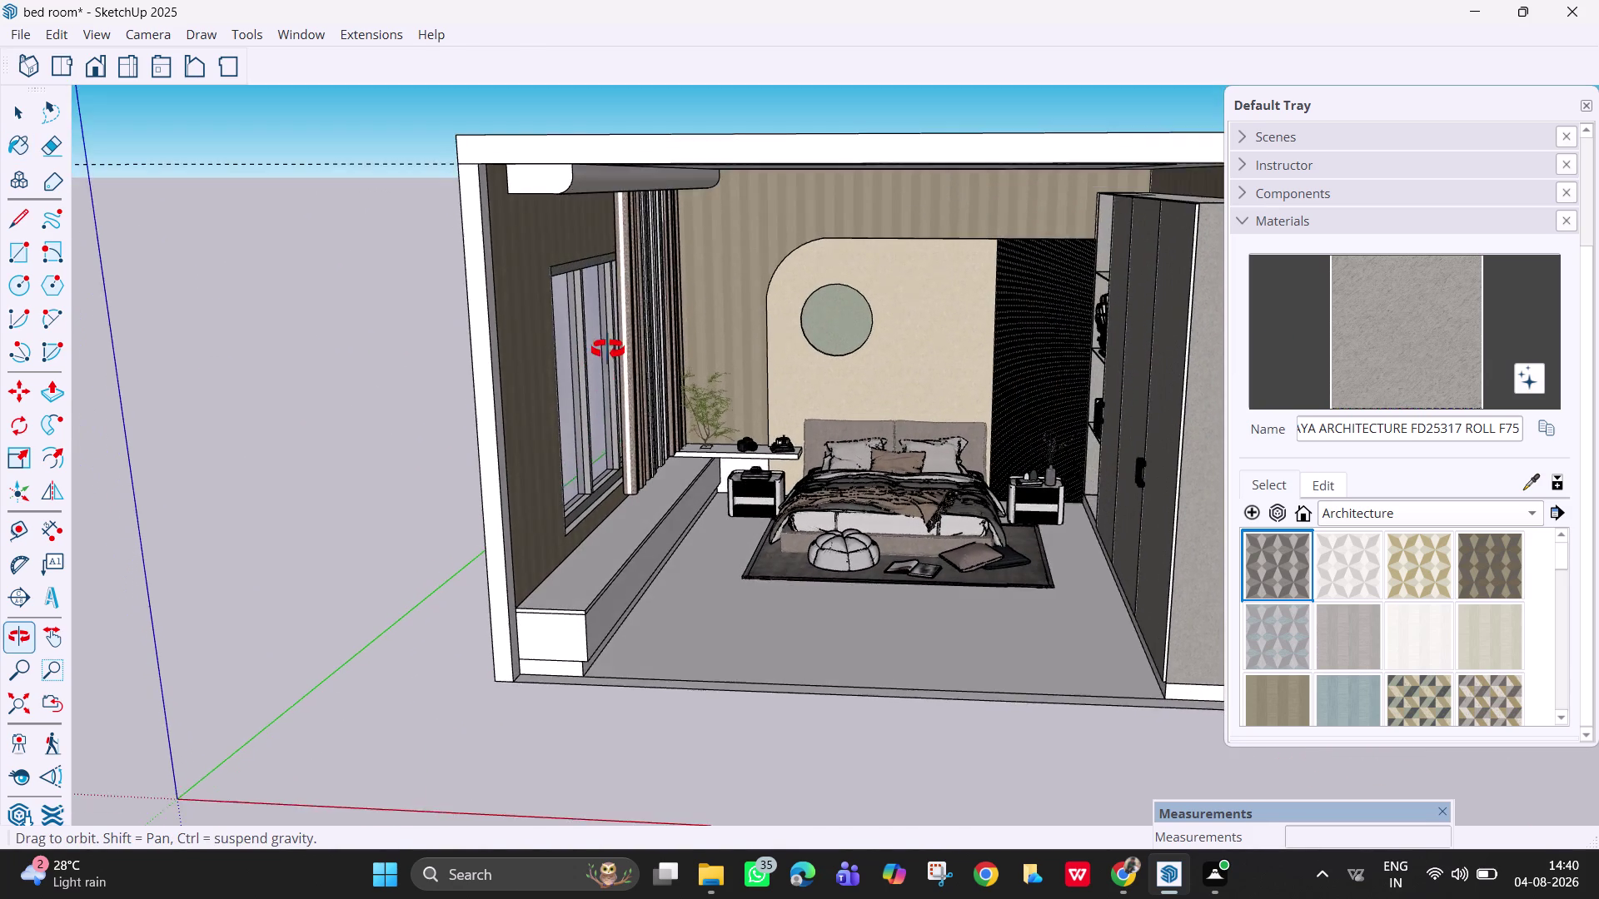
middle_drag(602, 361, 611, 343)
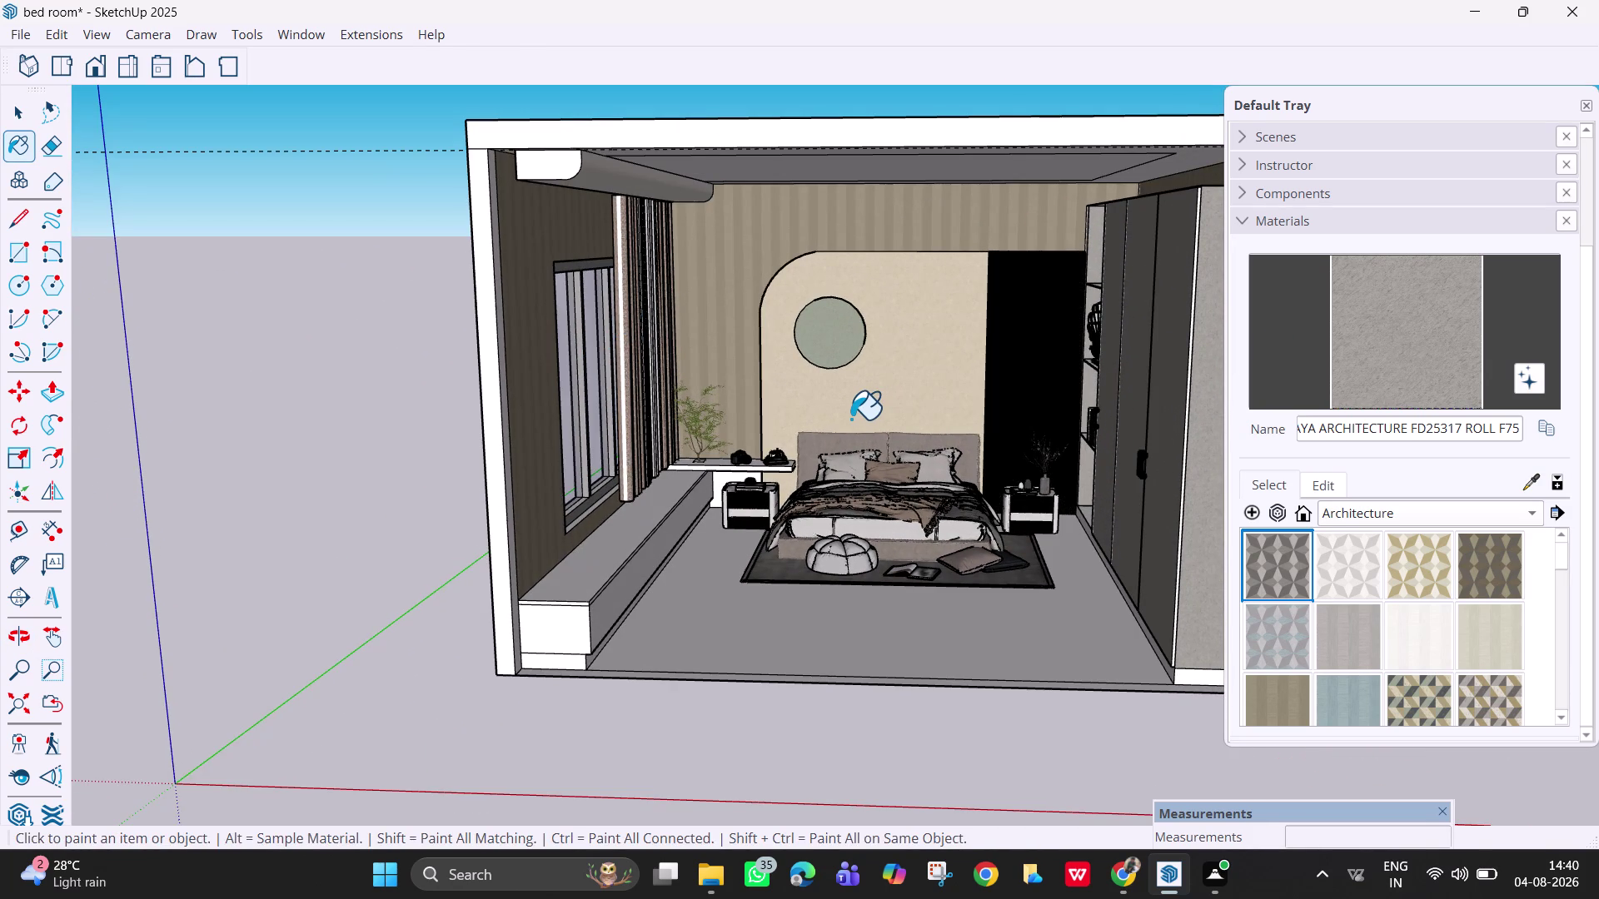
key(Escape)
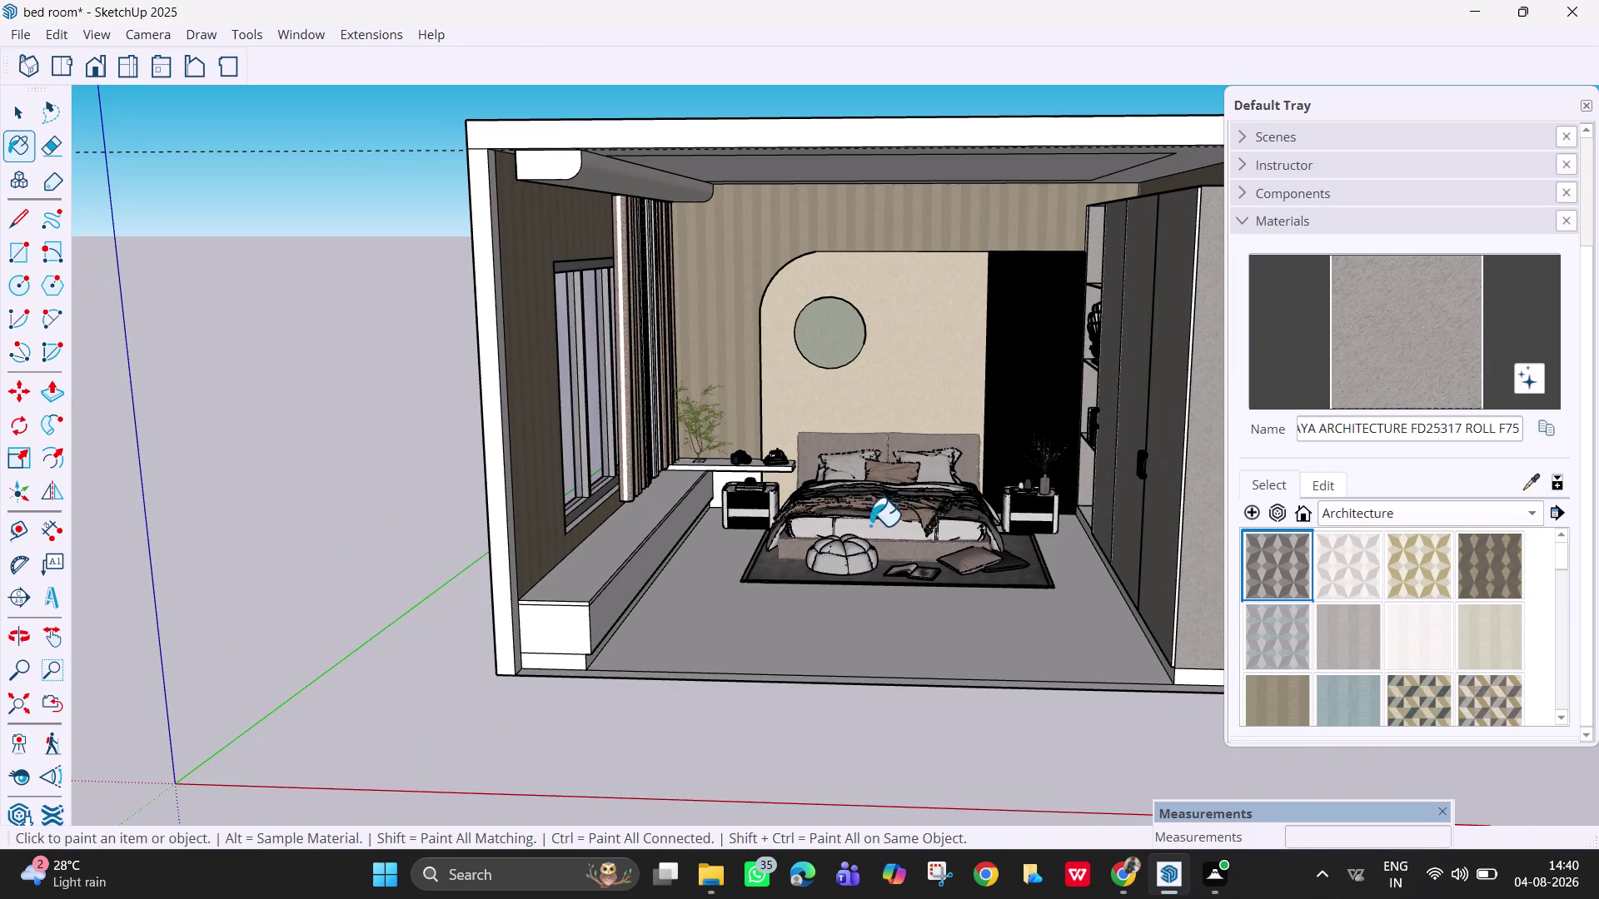
scroll(up, 3)
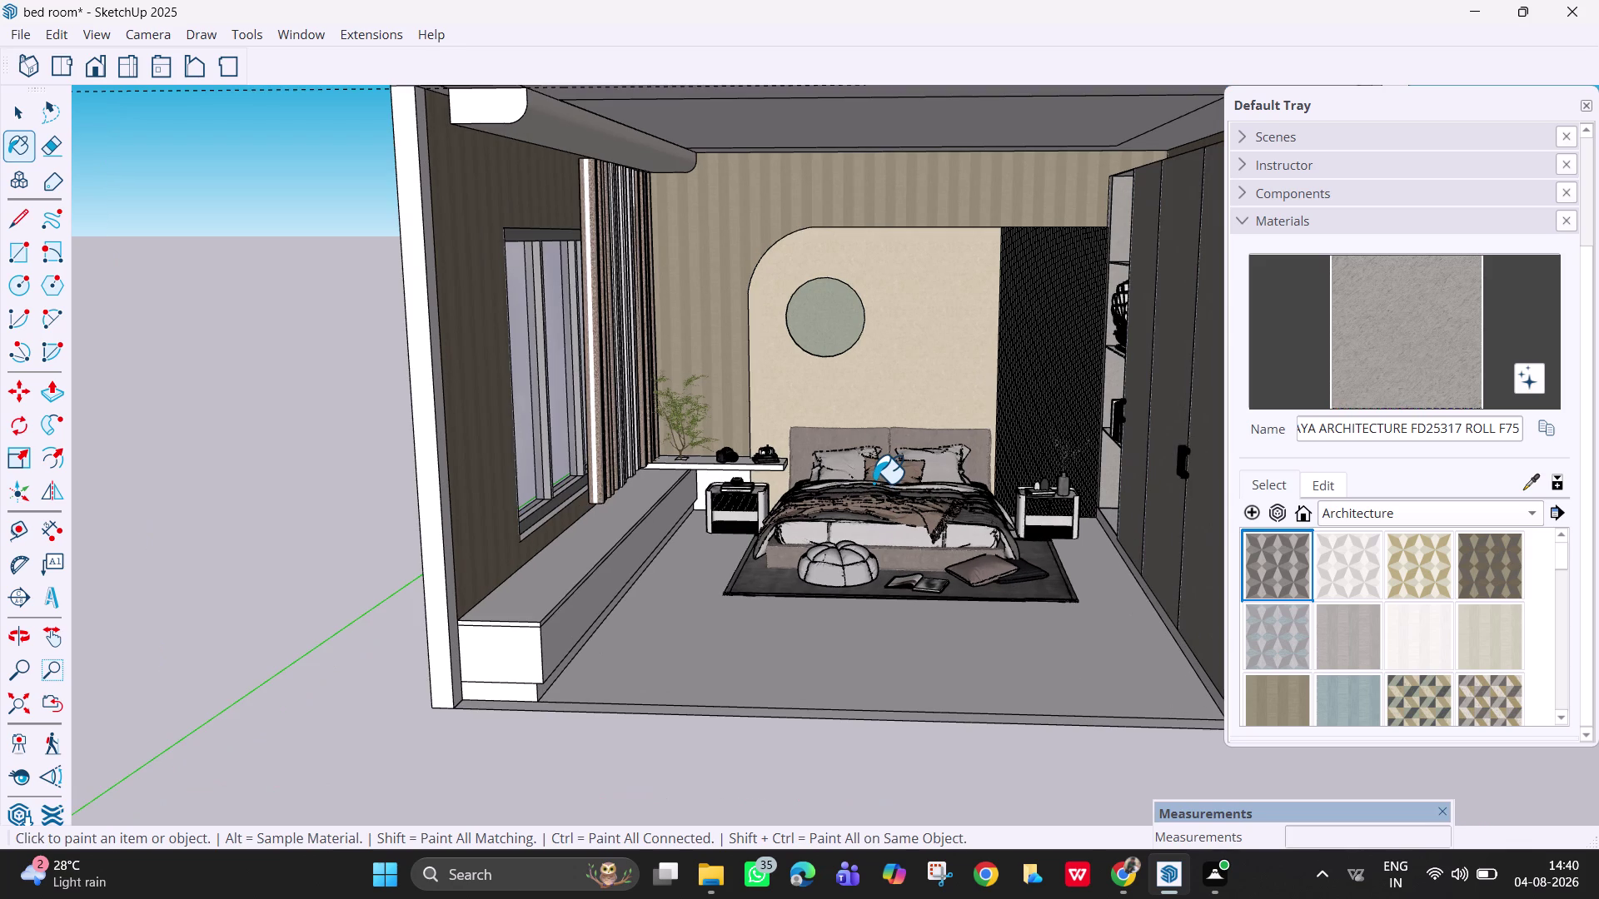
click(1589, 107)
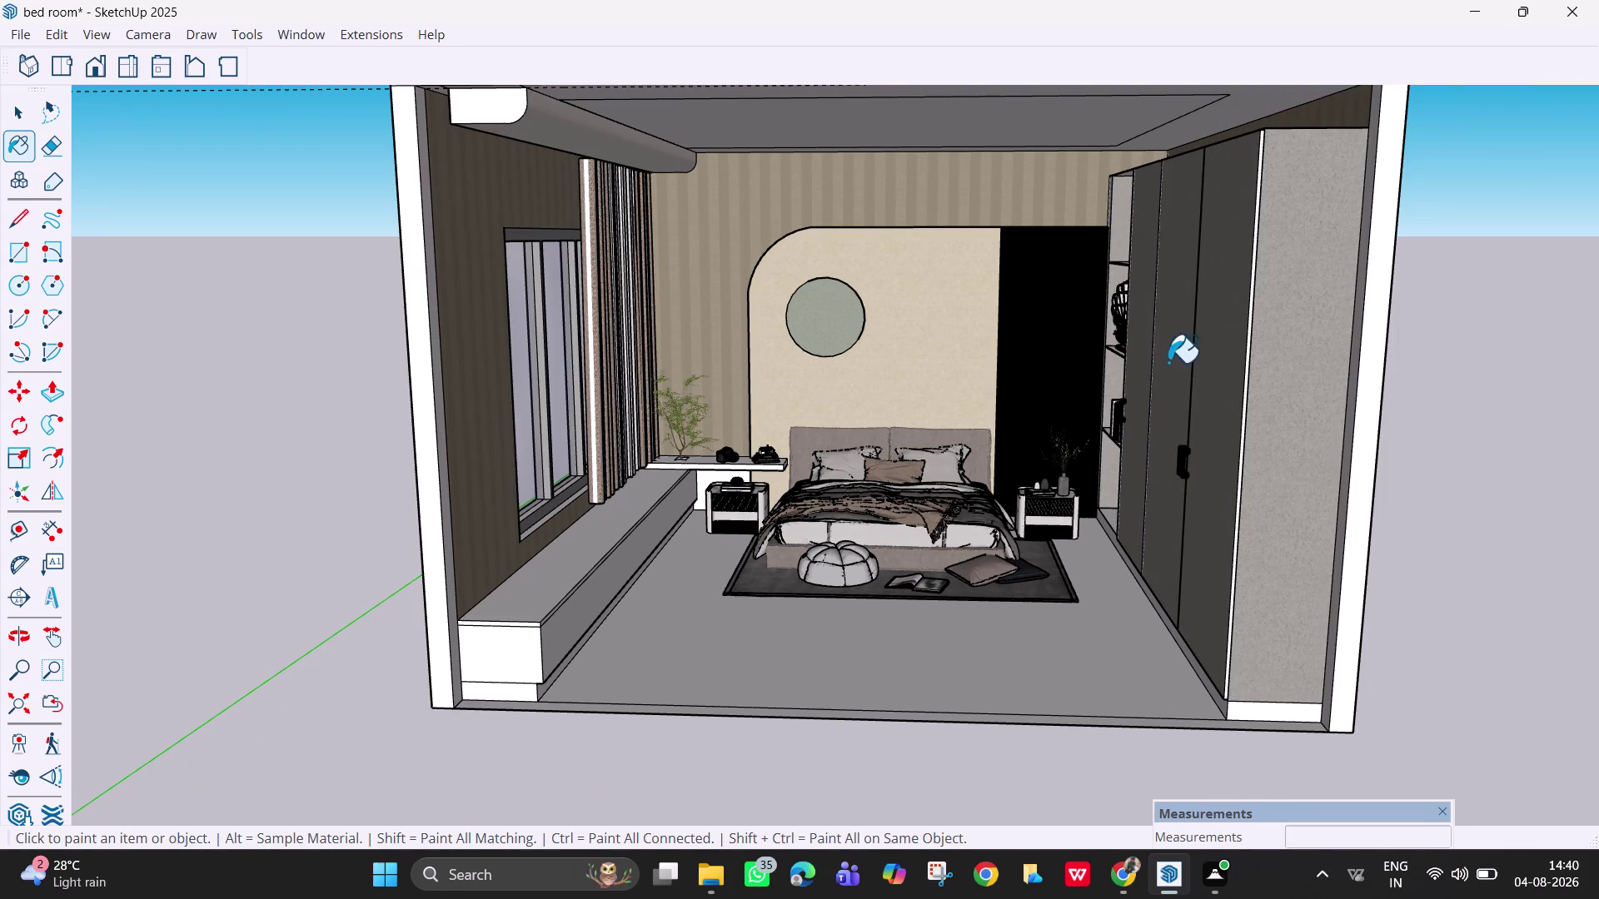
middle_drag(1168, 358, 1064, 336)
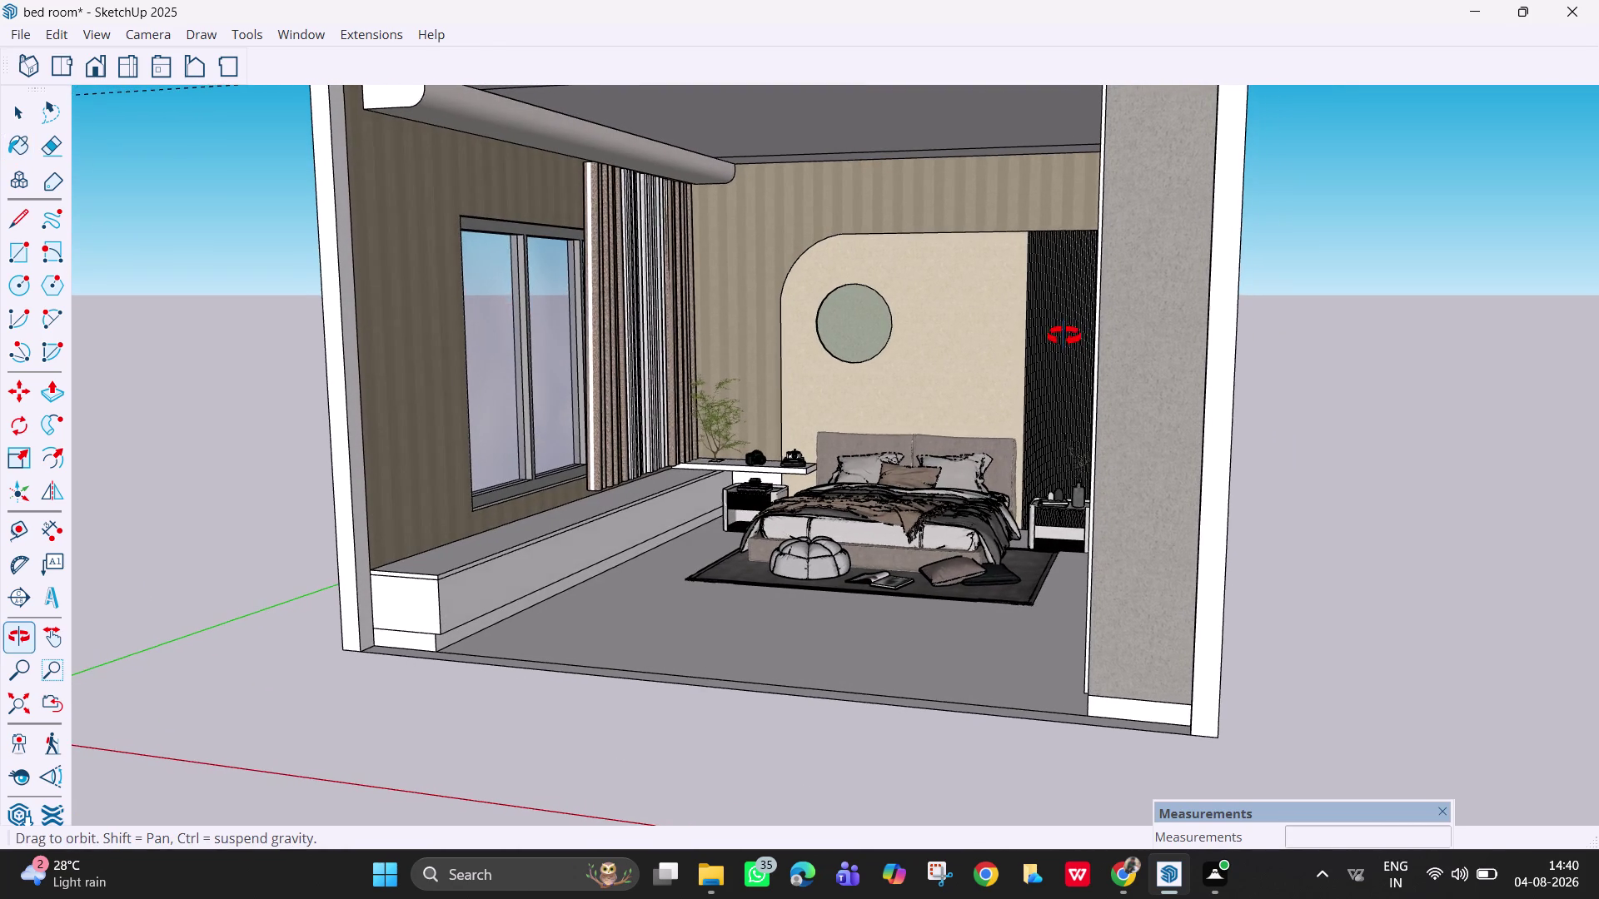
middle_drag(1064, 337, 1128, 365)
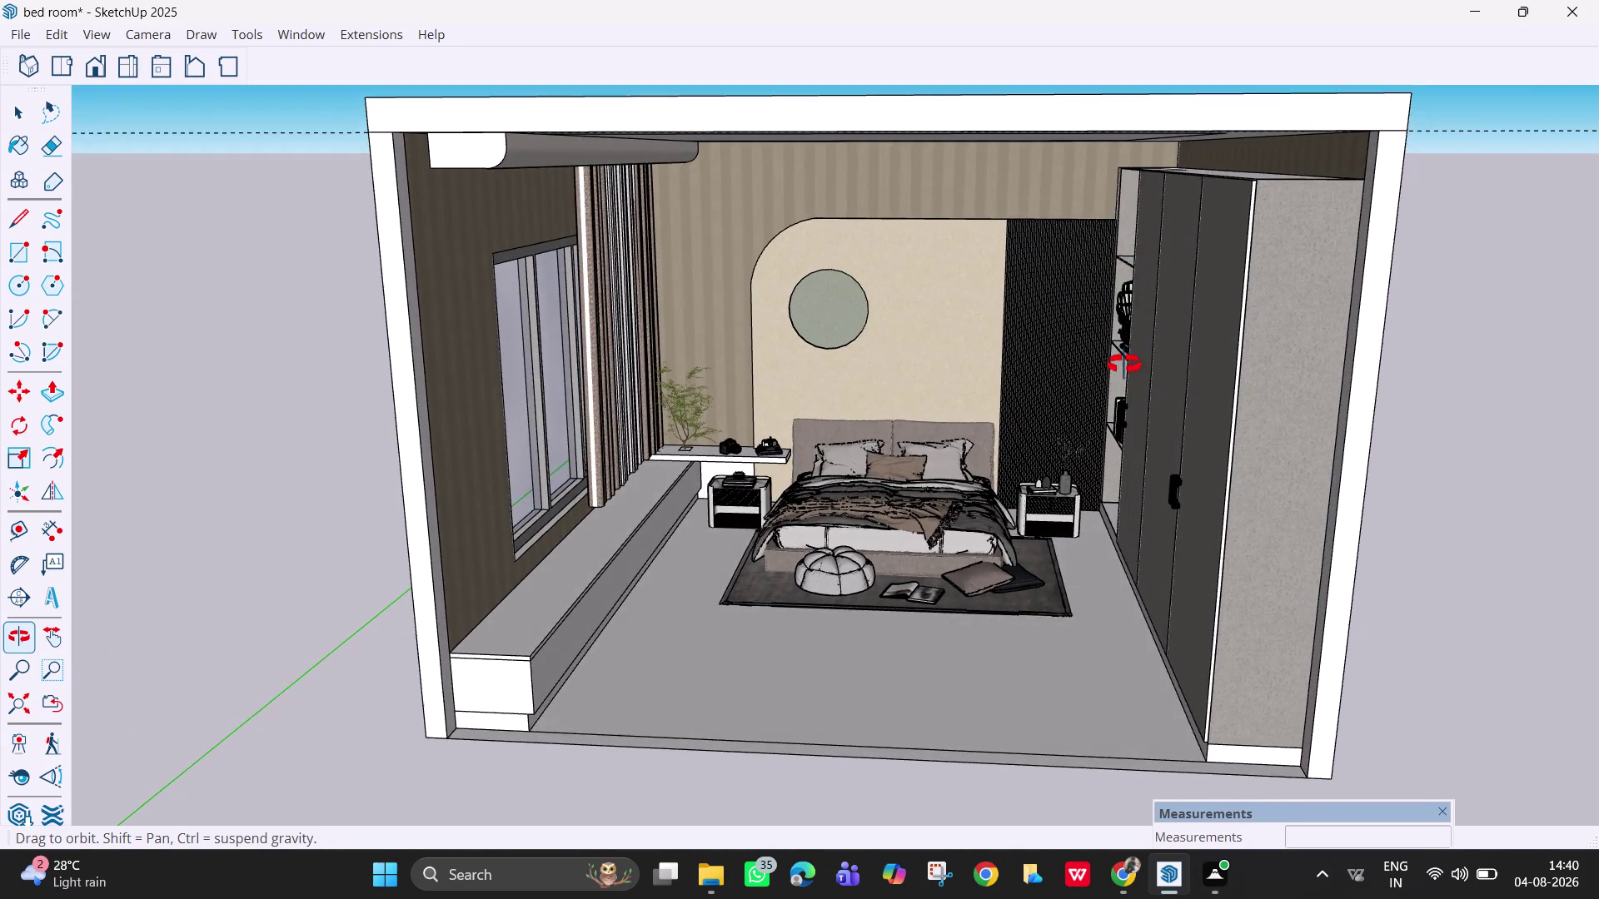
middle_drag(1127, 365, 1045, 365)
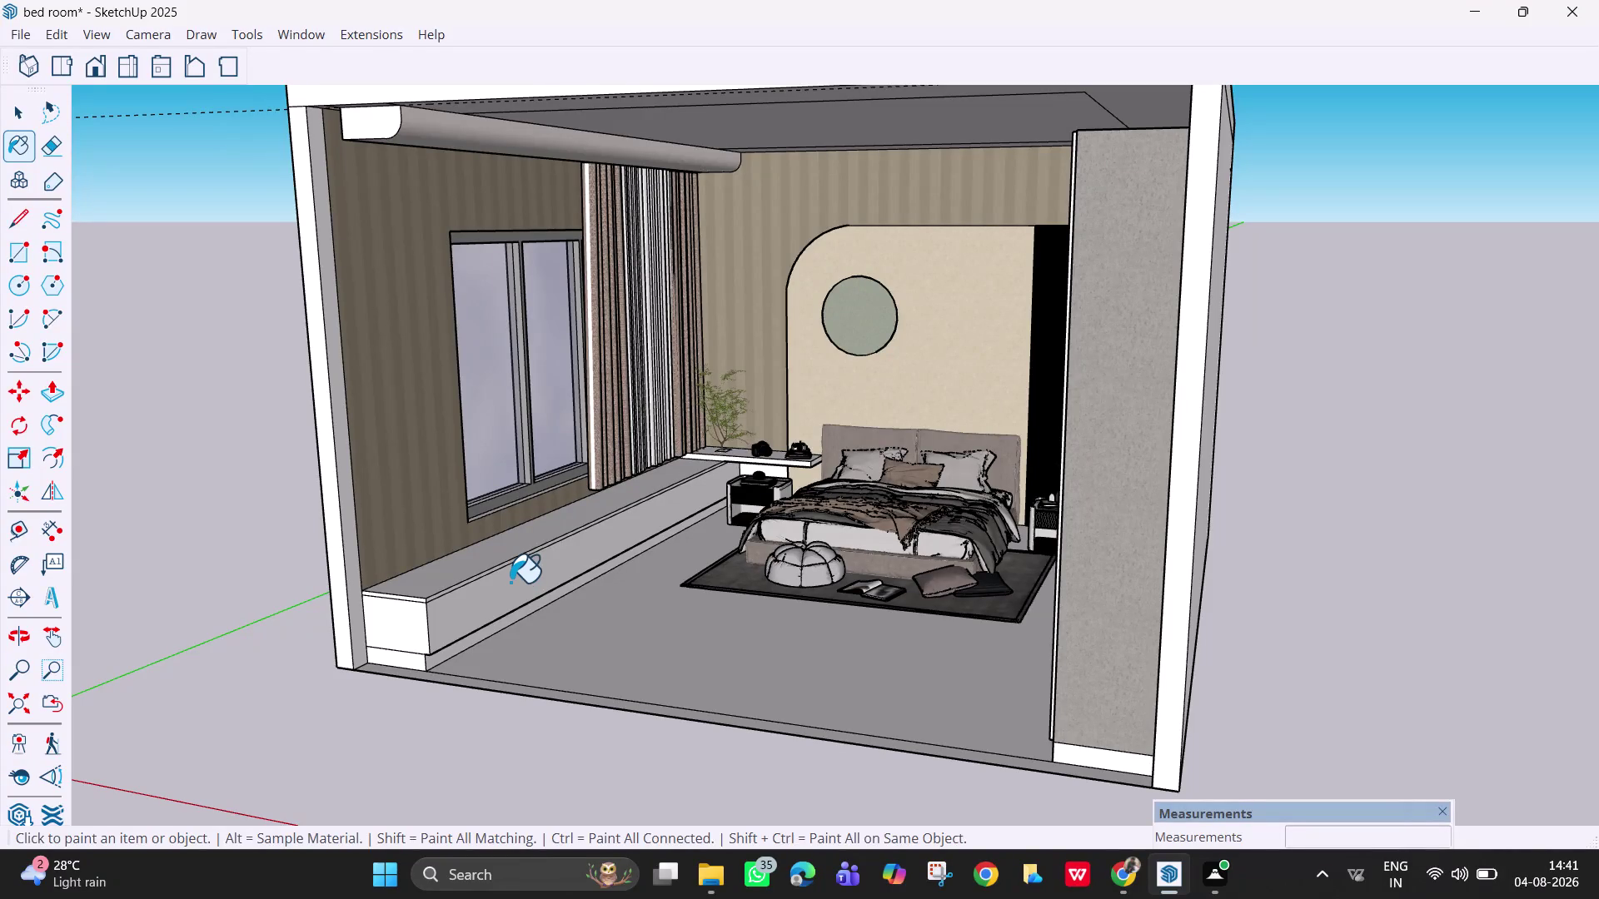
key(space)
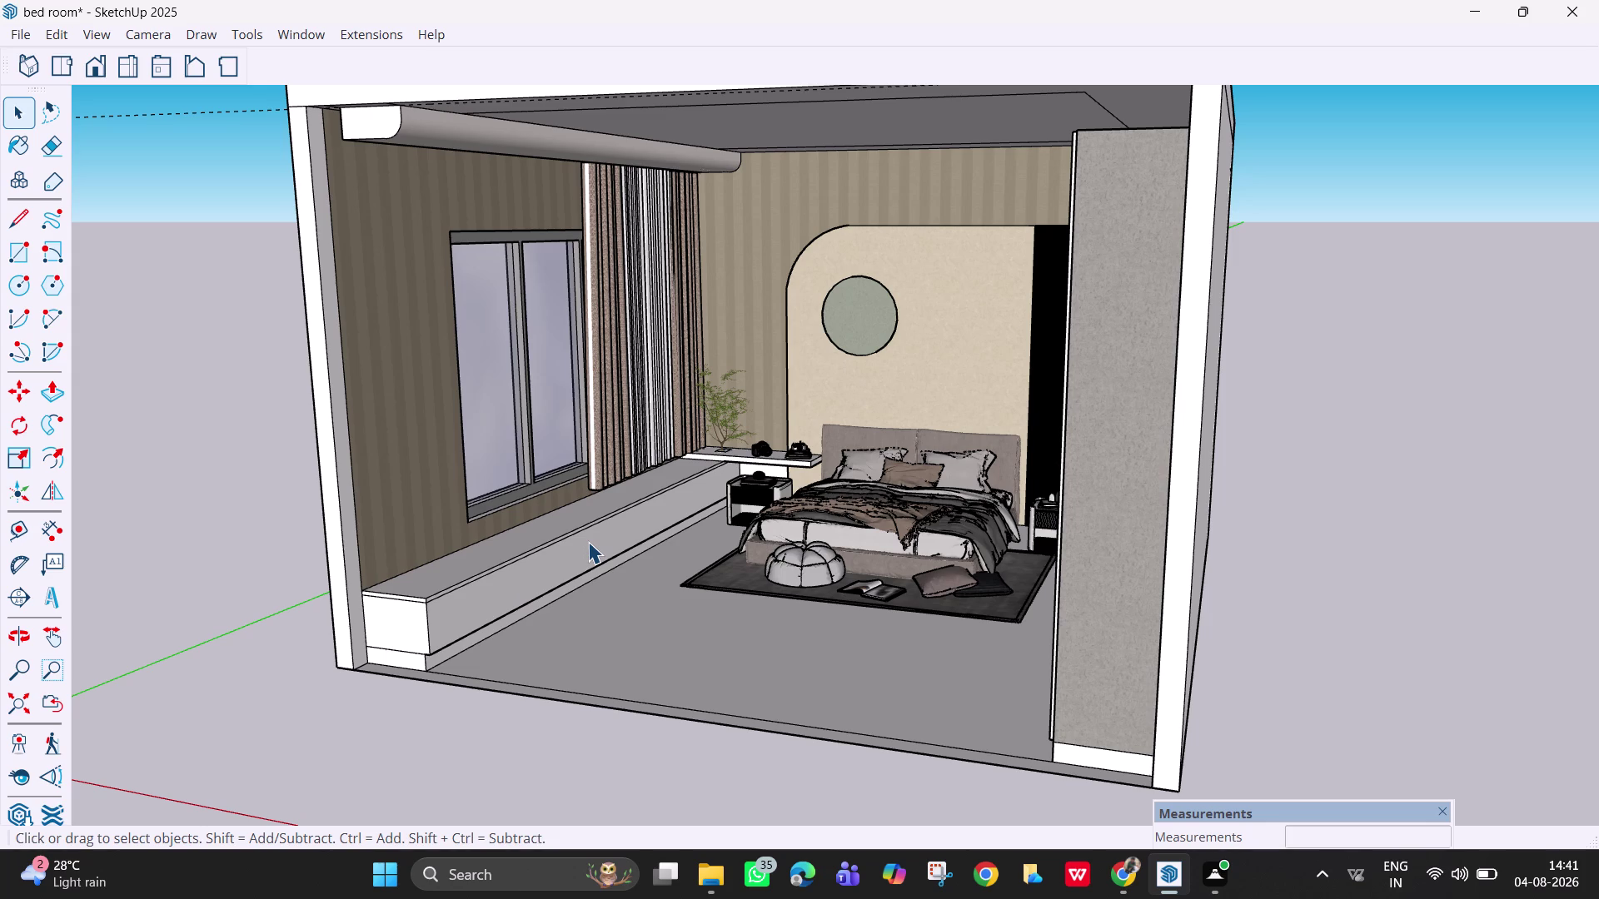
middle_drag(727, 548, 803, 582)
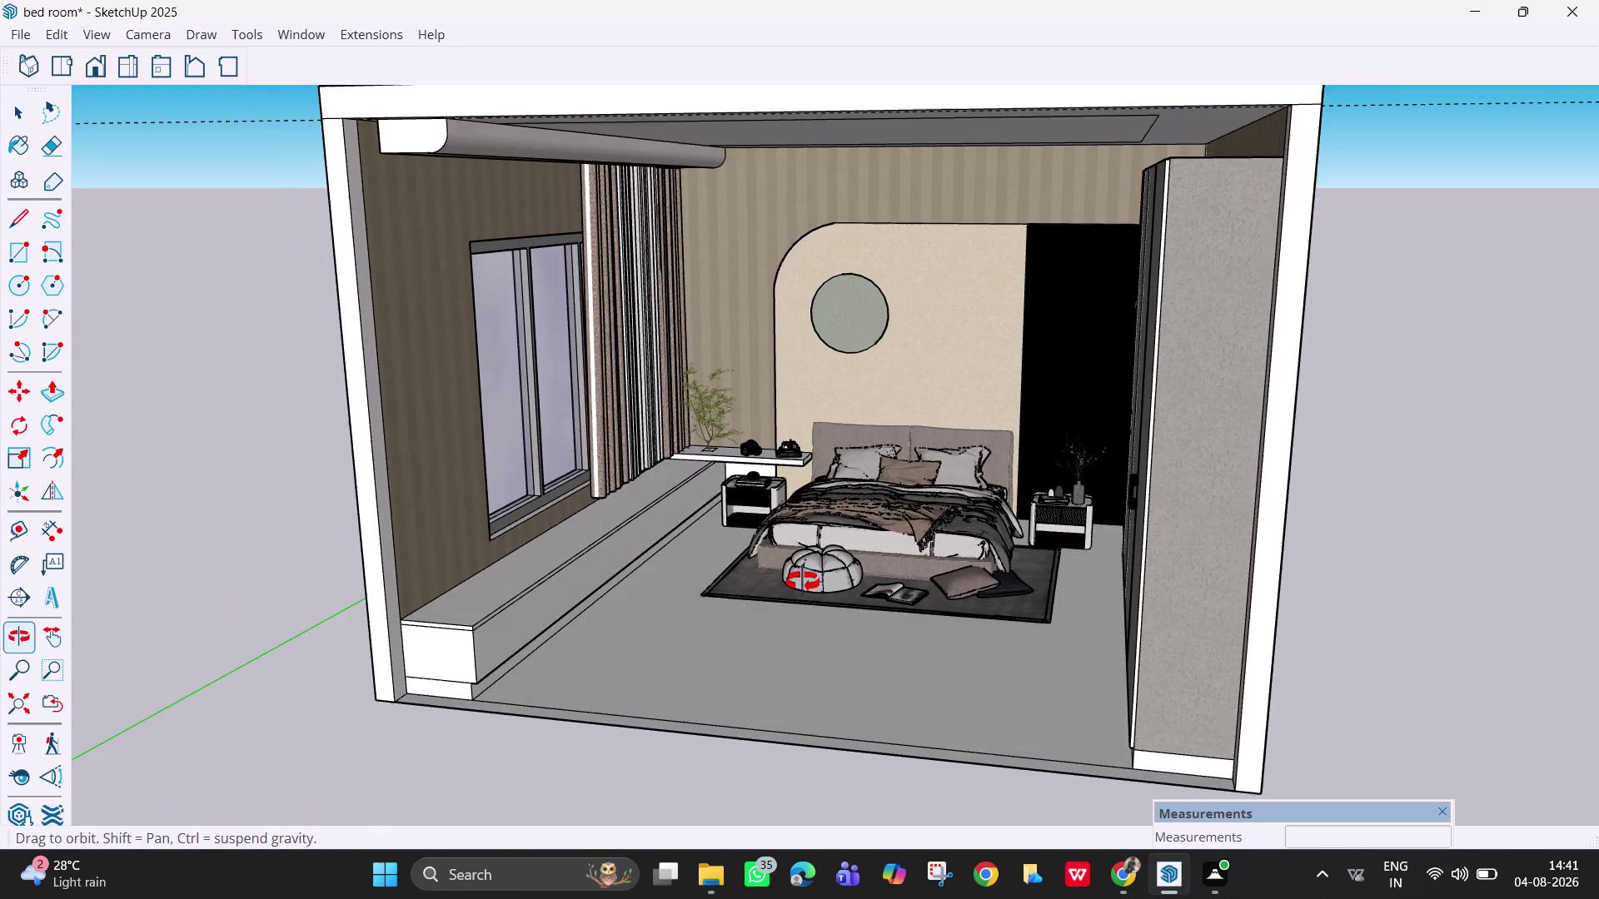
middle_drag(803, 582, 779, 587)
scroll(up, 3)
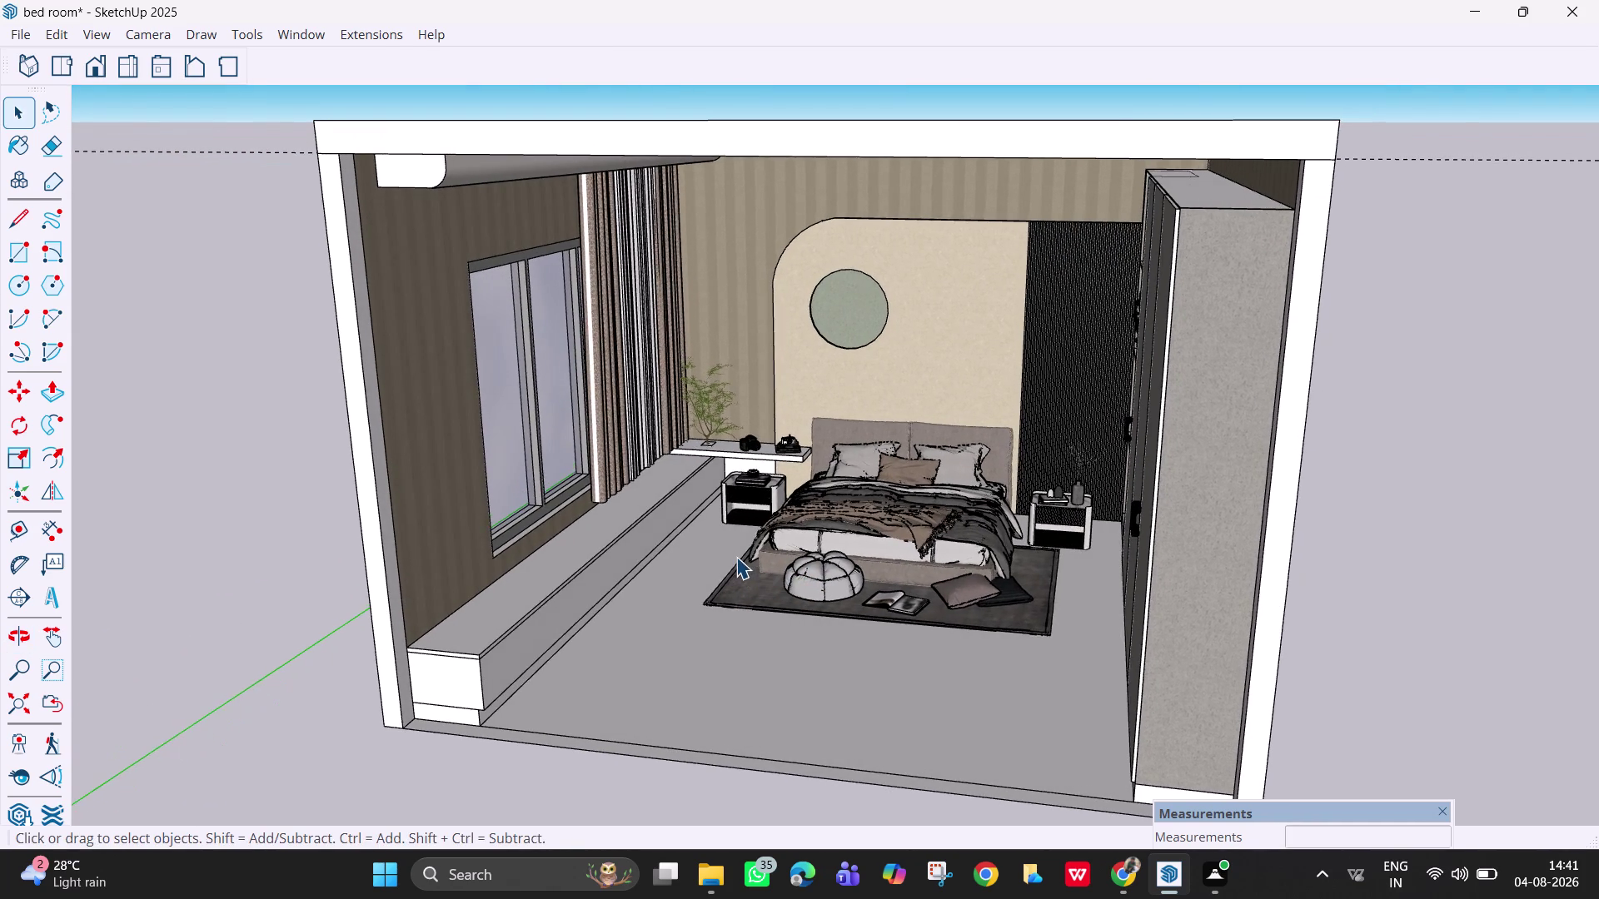
scroll(up, 3)
middle_drag(724, 555, 723, 489)
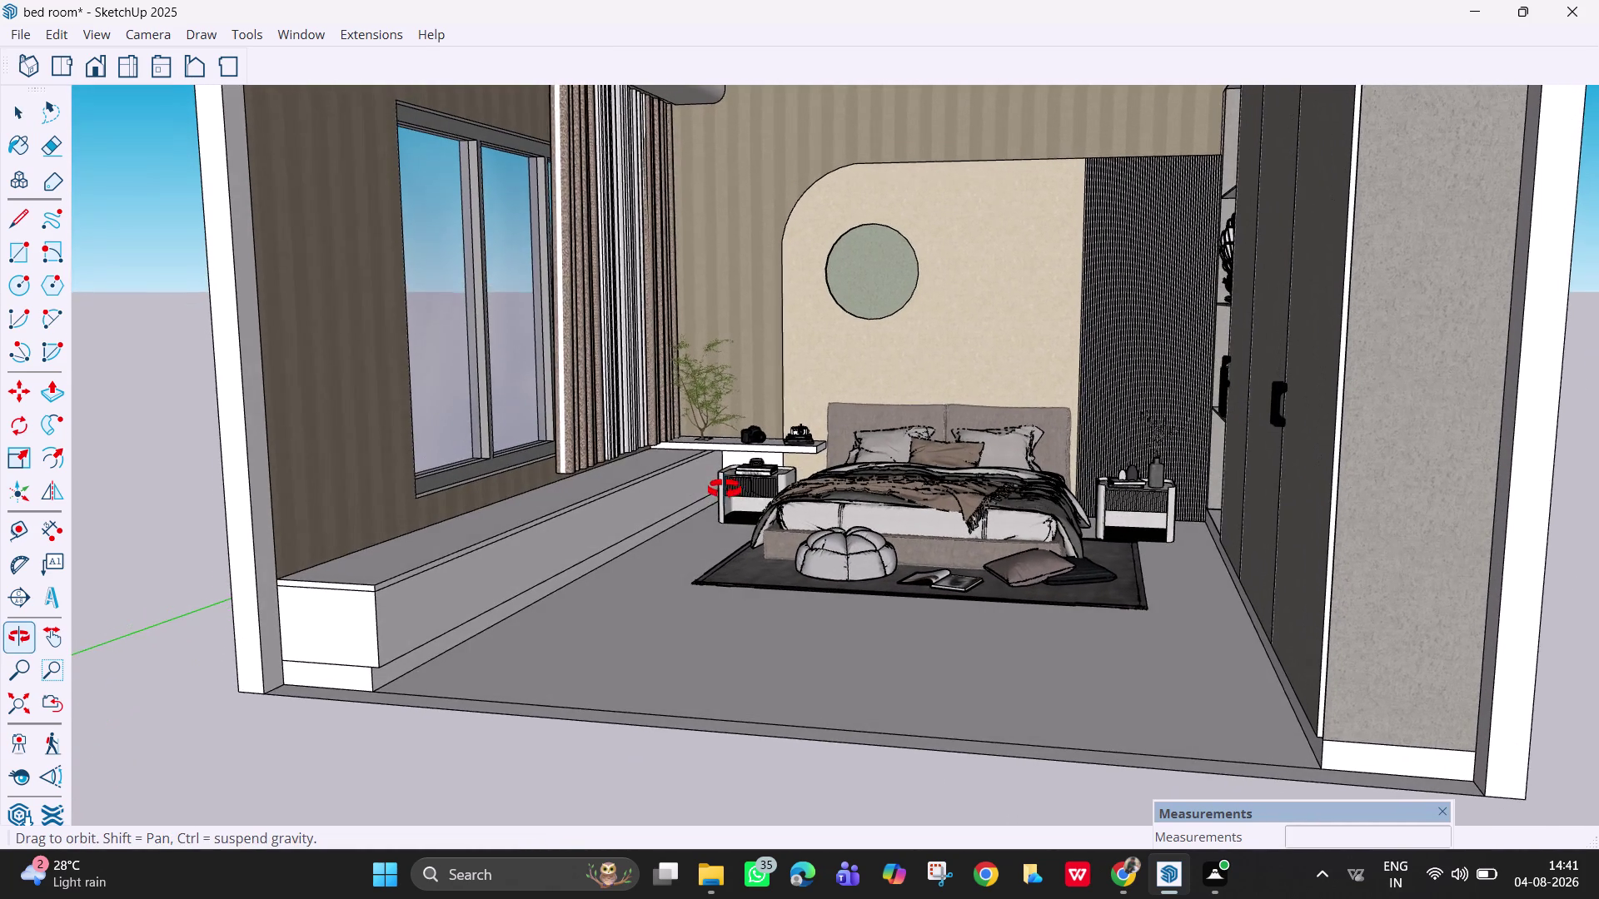
middle_drag(723, 490, 728, 493)
key(p)
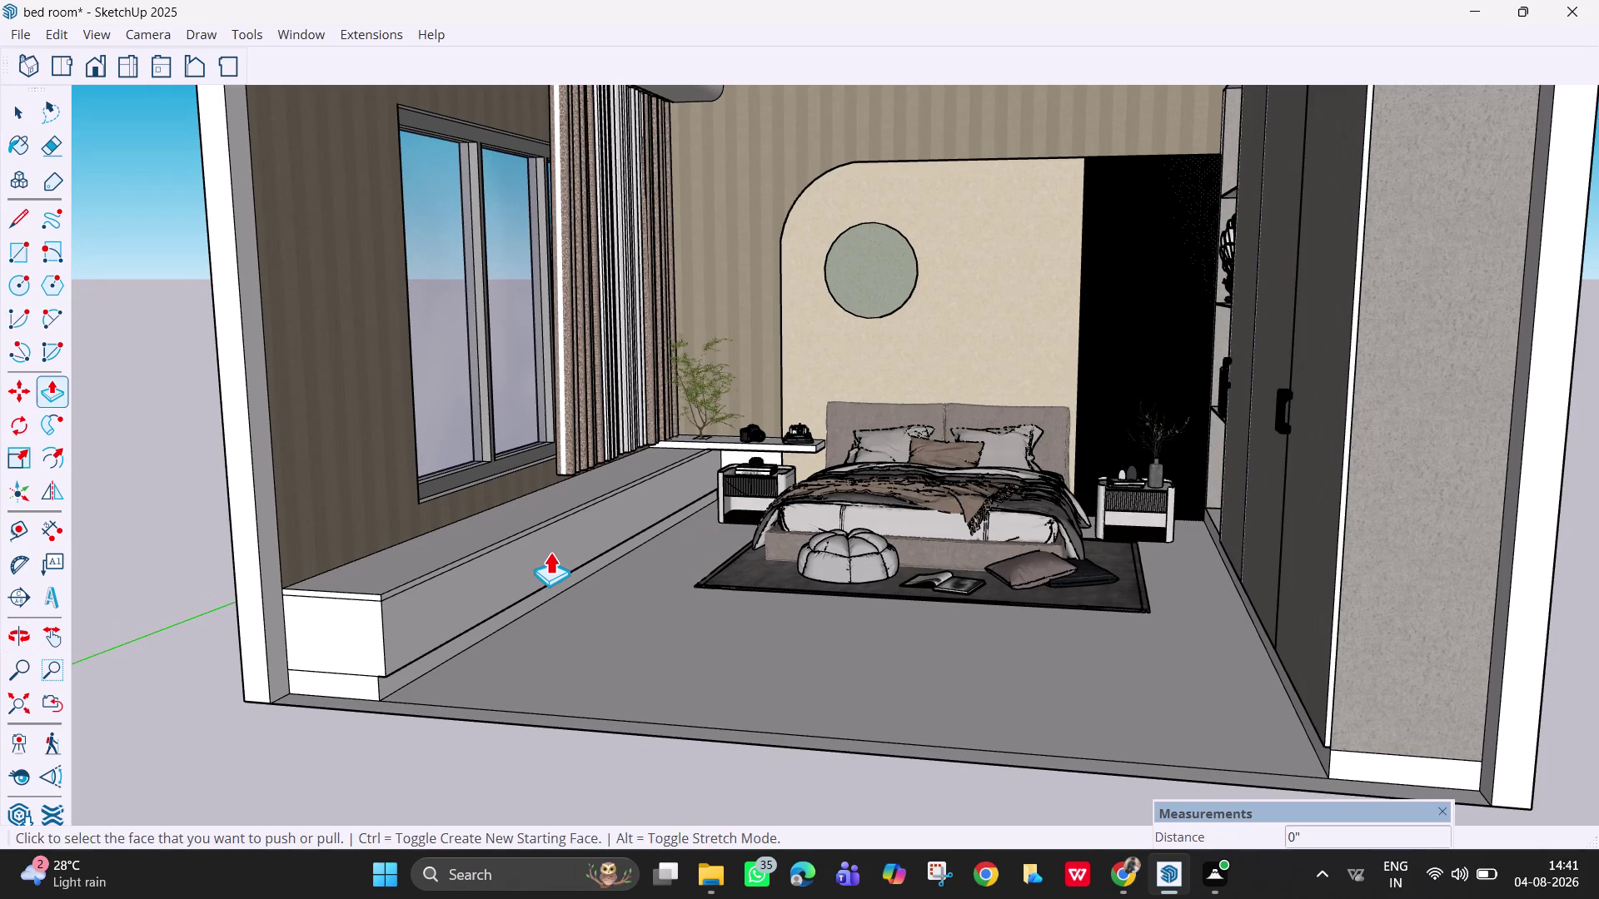
click(549, 551)
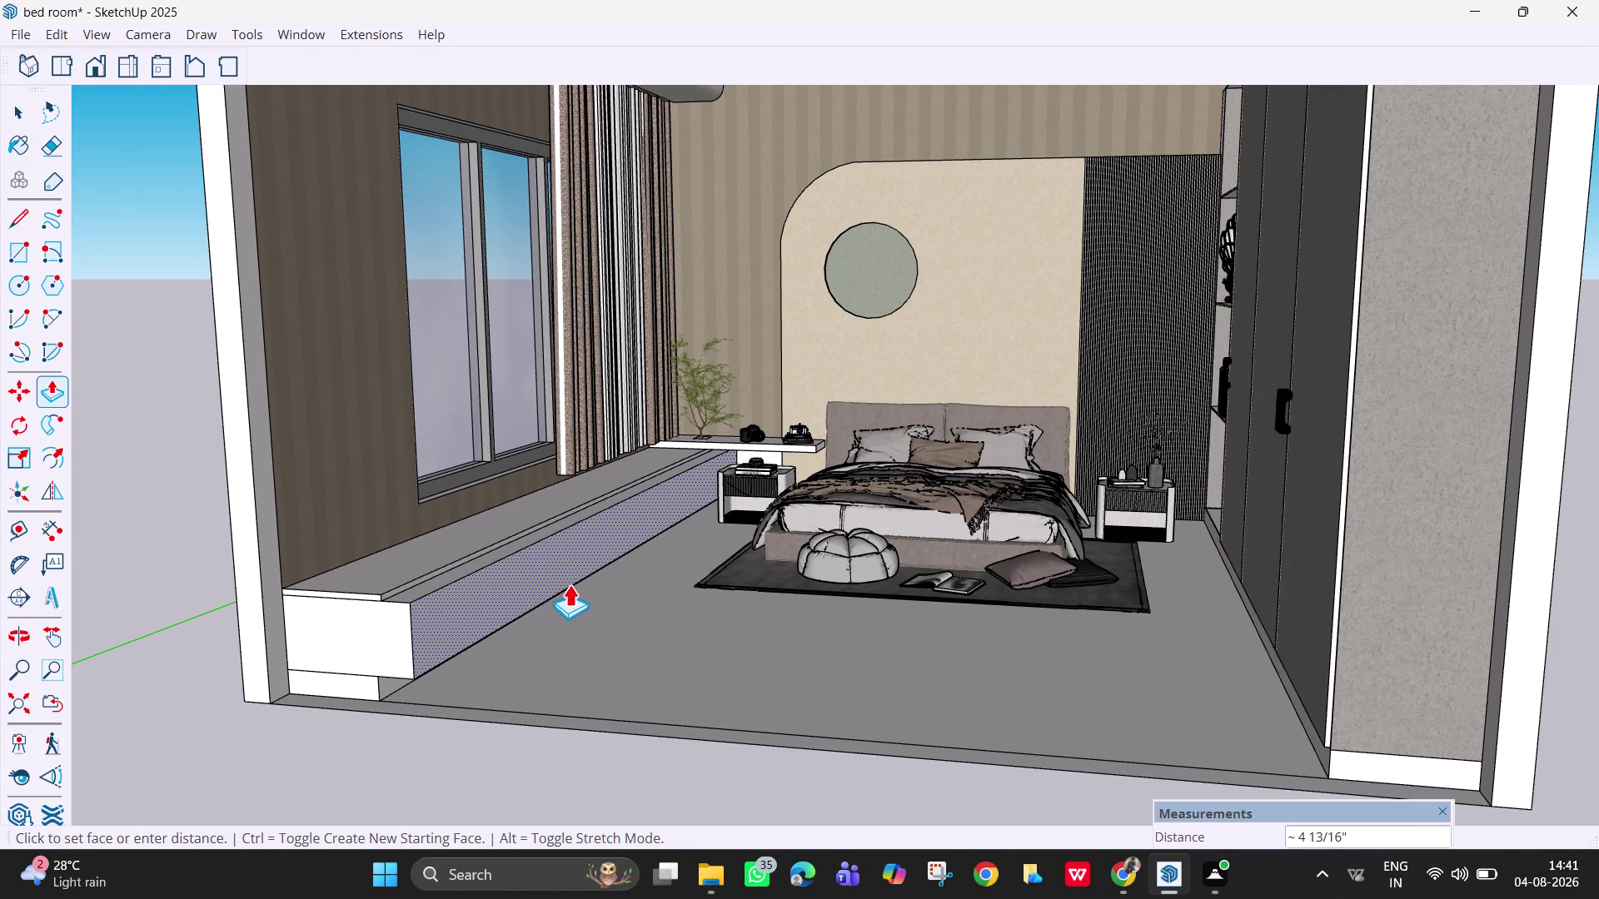
key(Escape)
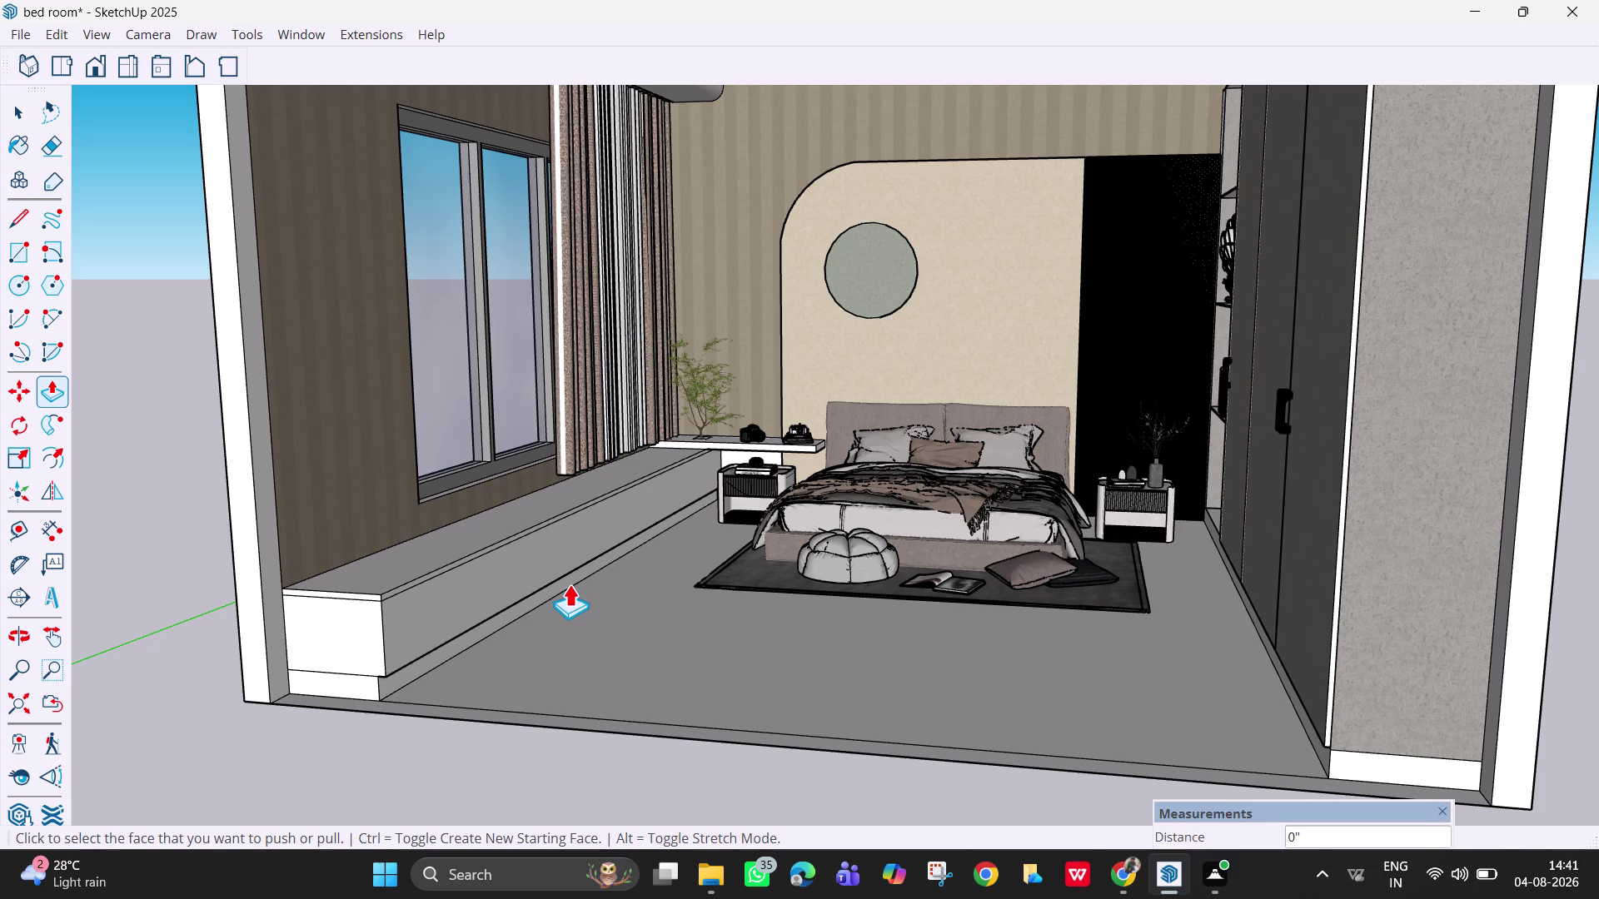
click(467, 583)
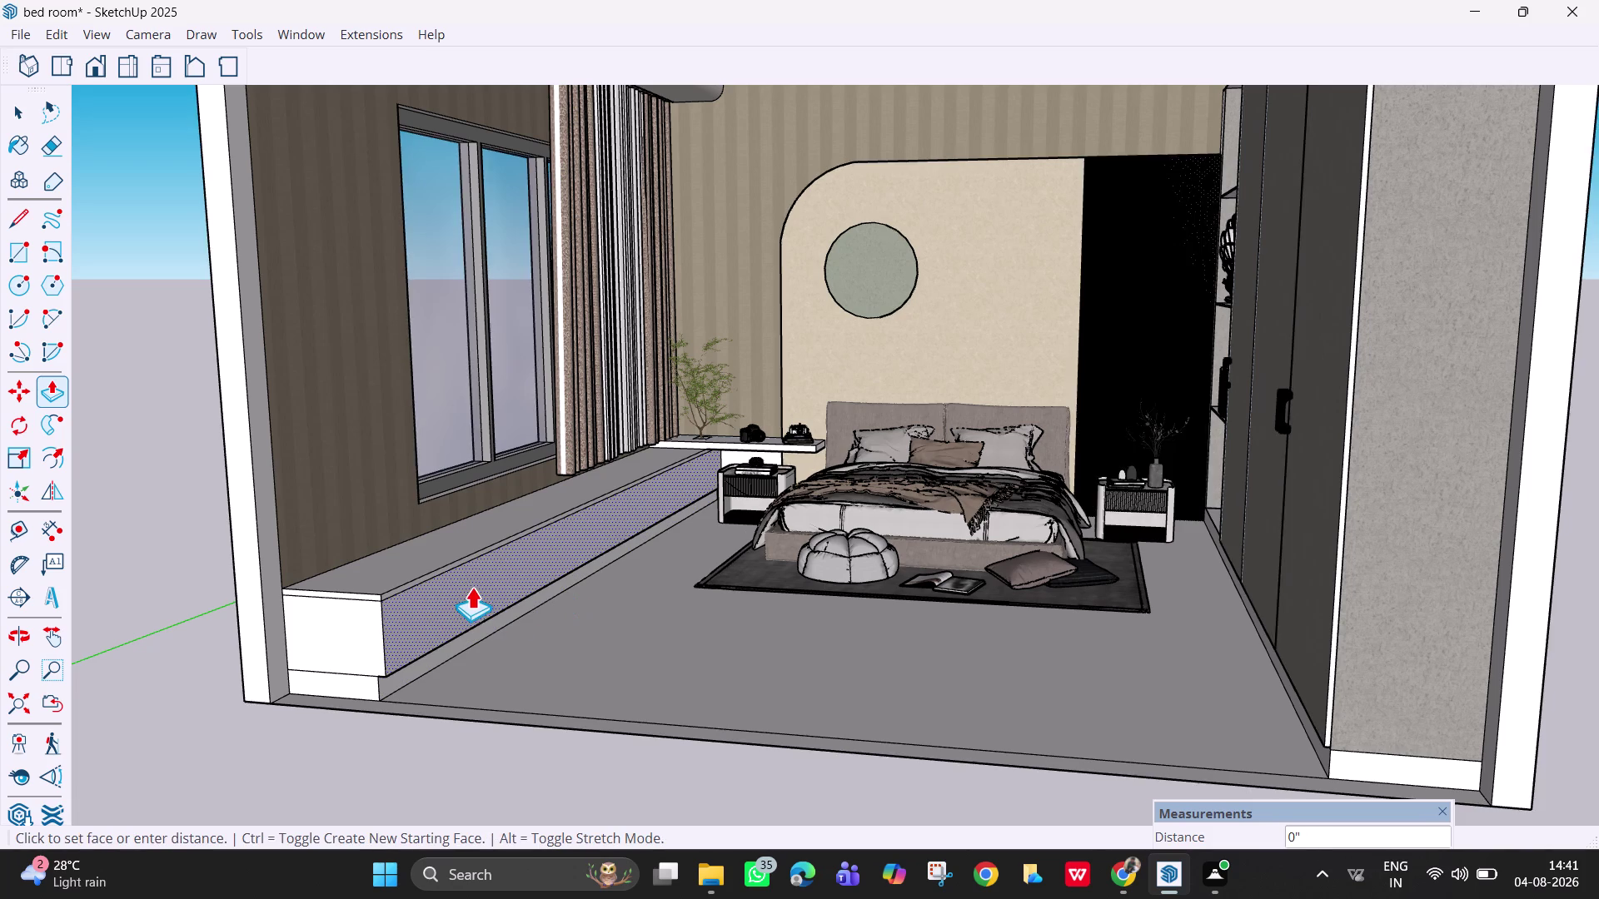
key(6)
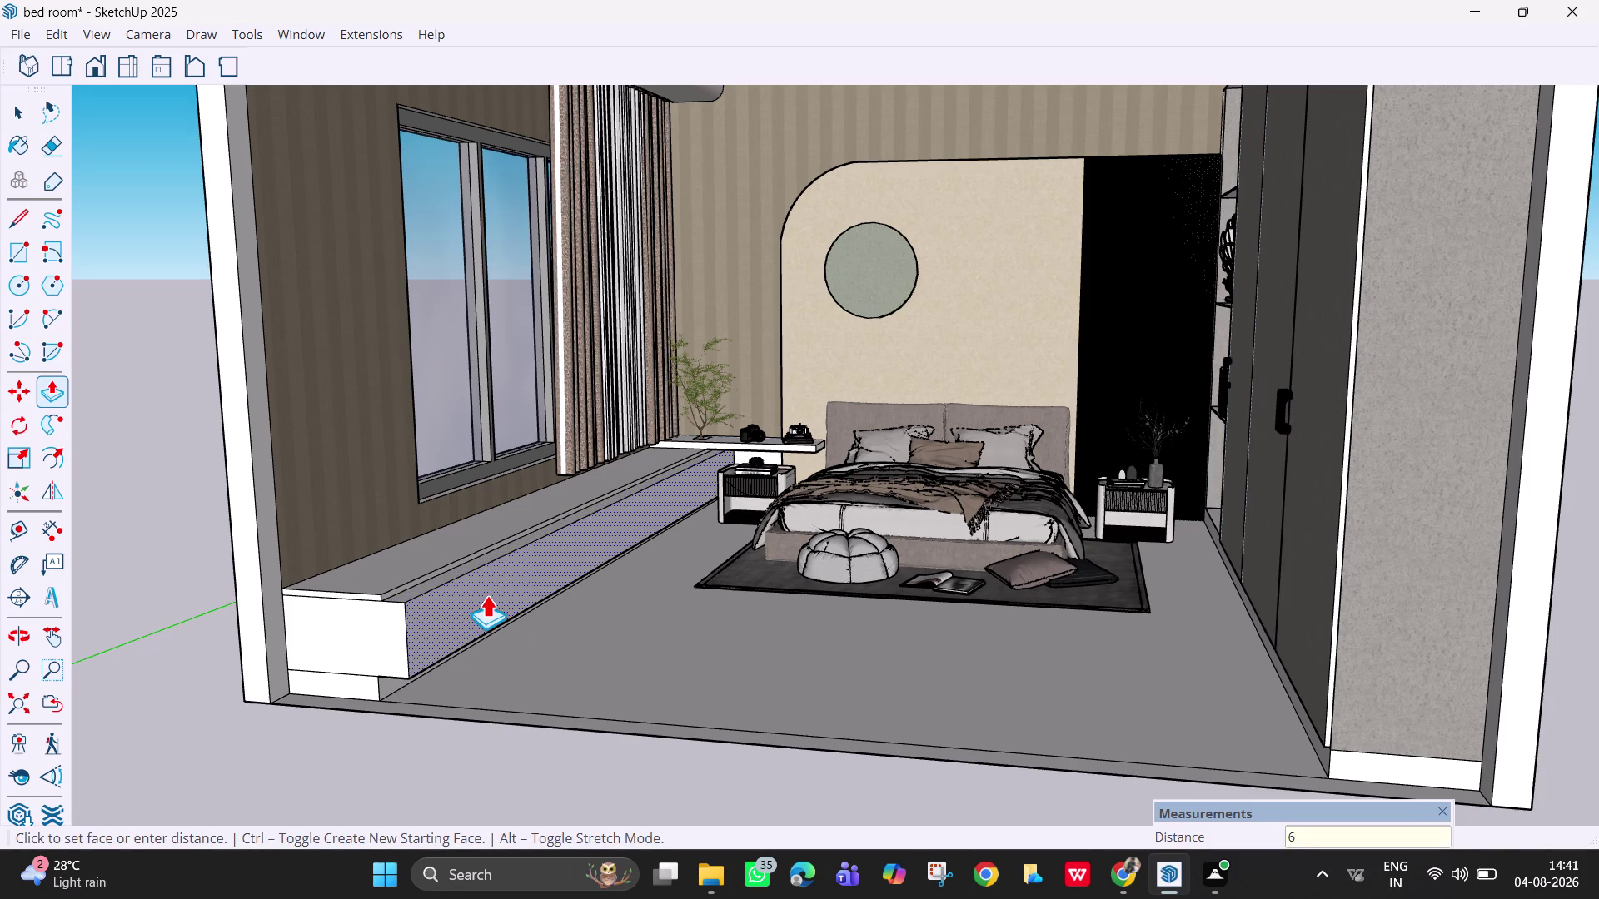
key(shift+quotedbl)
key(Return)
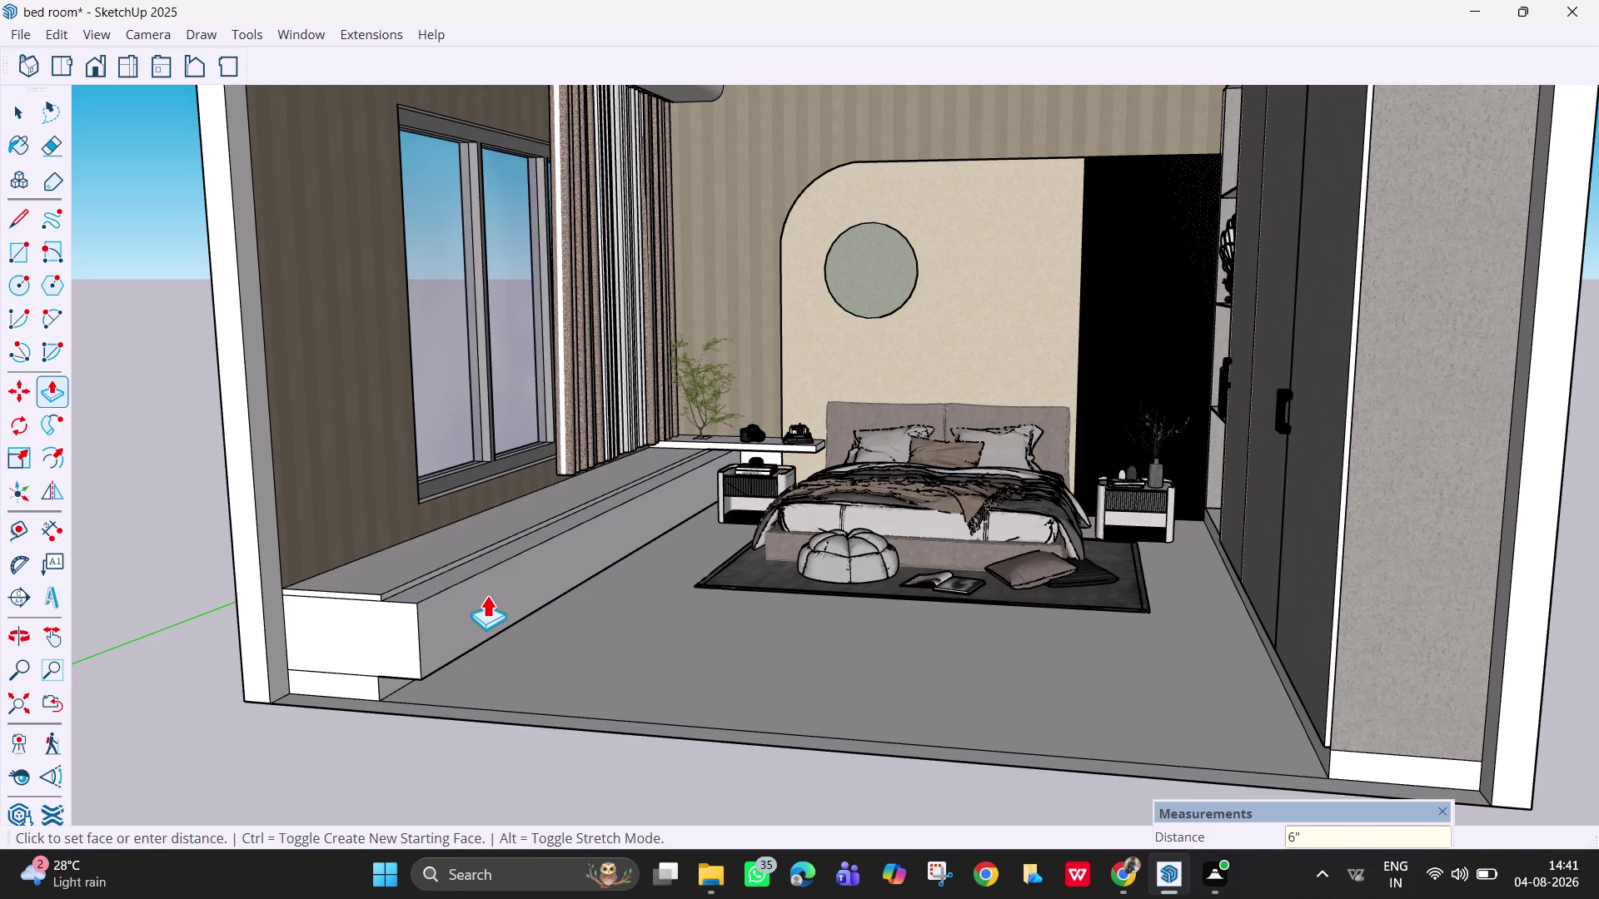
middle_drag(497, 608, 536, 663)
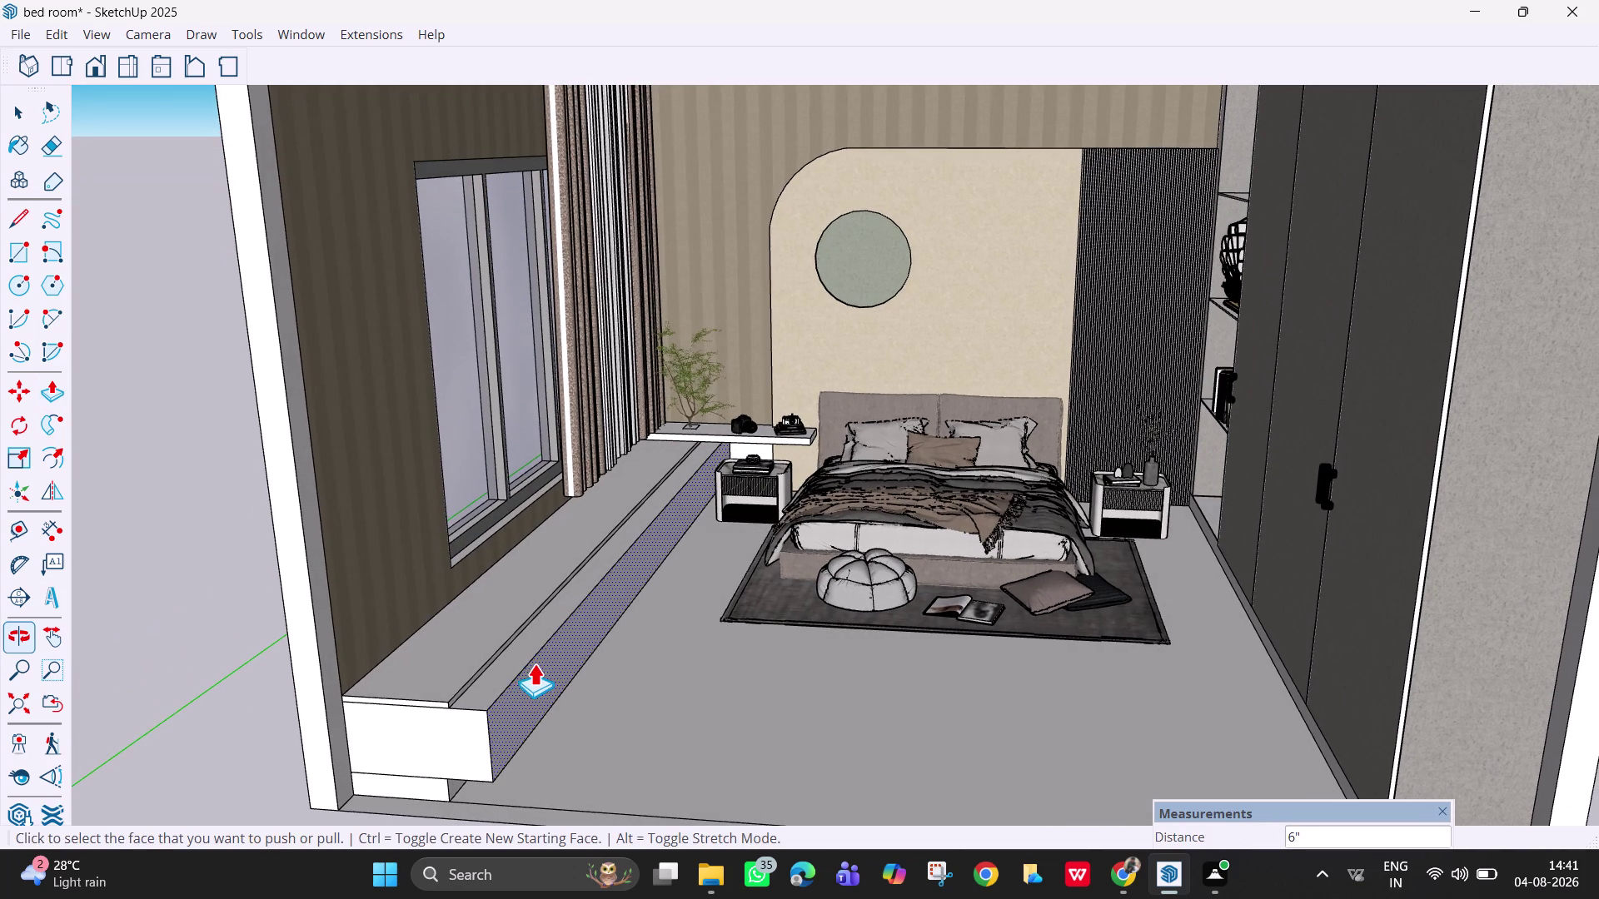
scroll(up, 3)
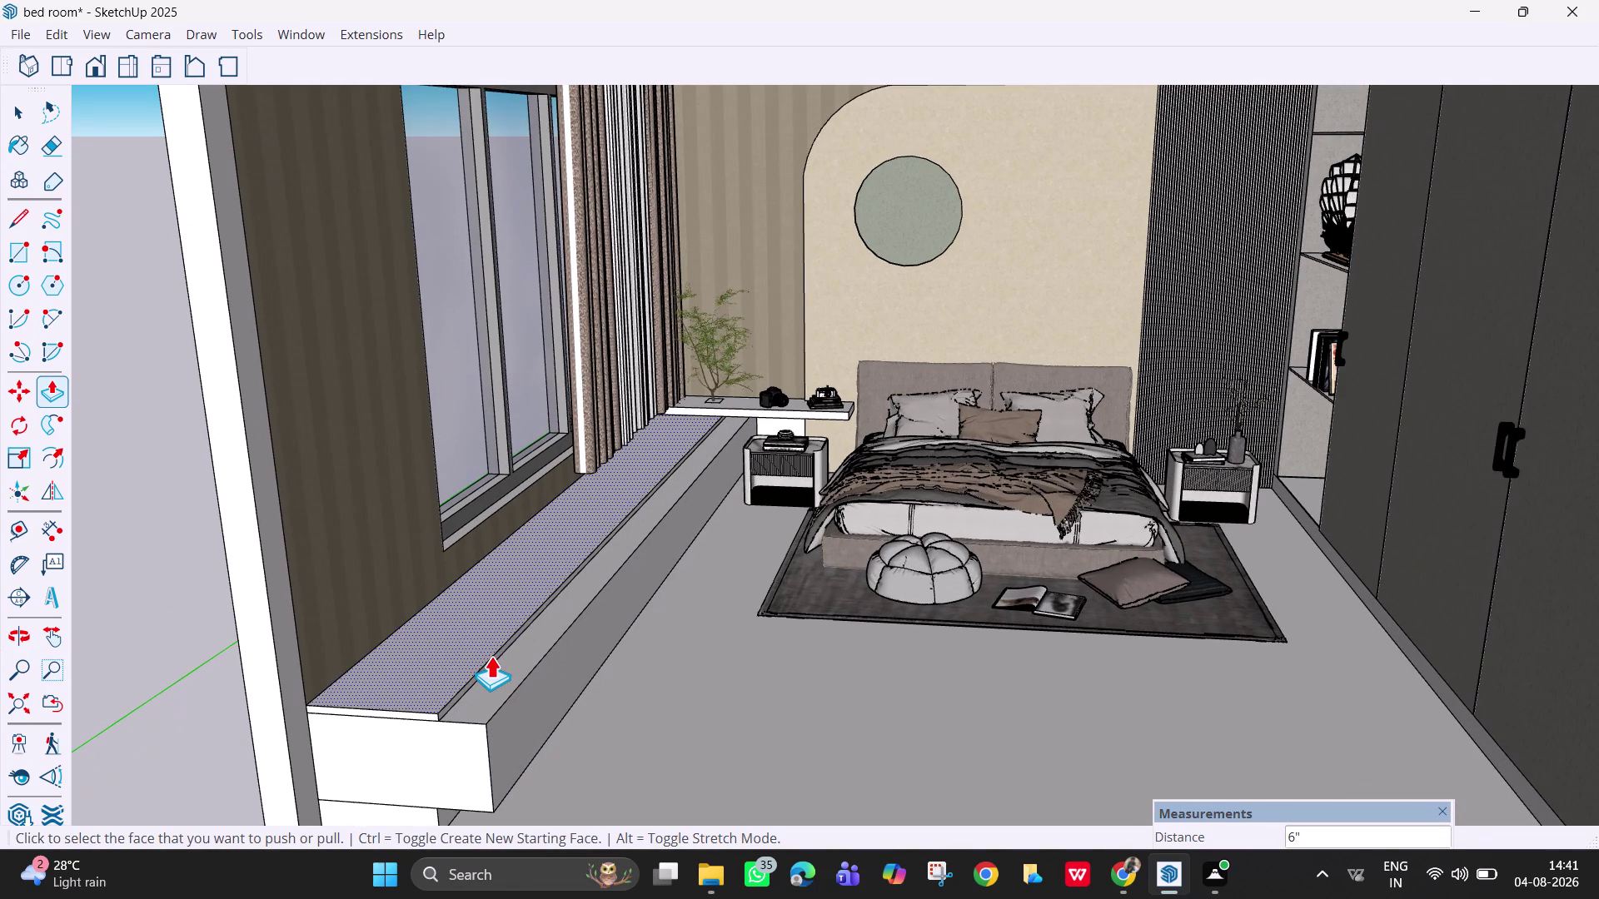
double_click(481, 676)
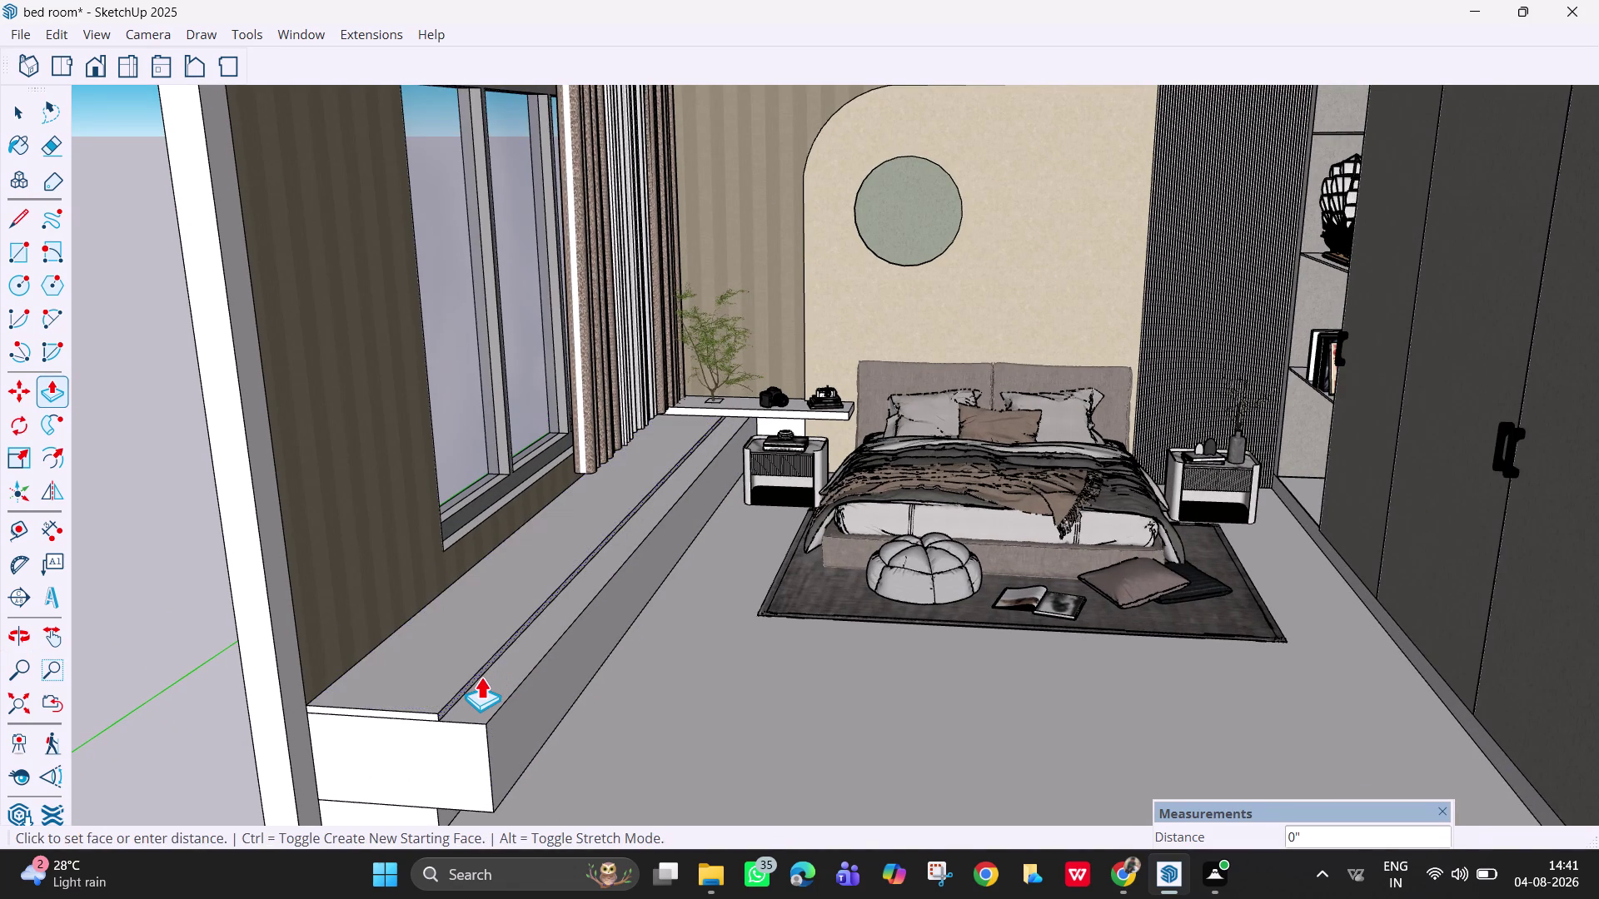
scroll(down, 3)
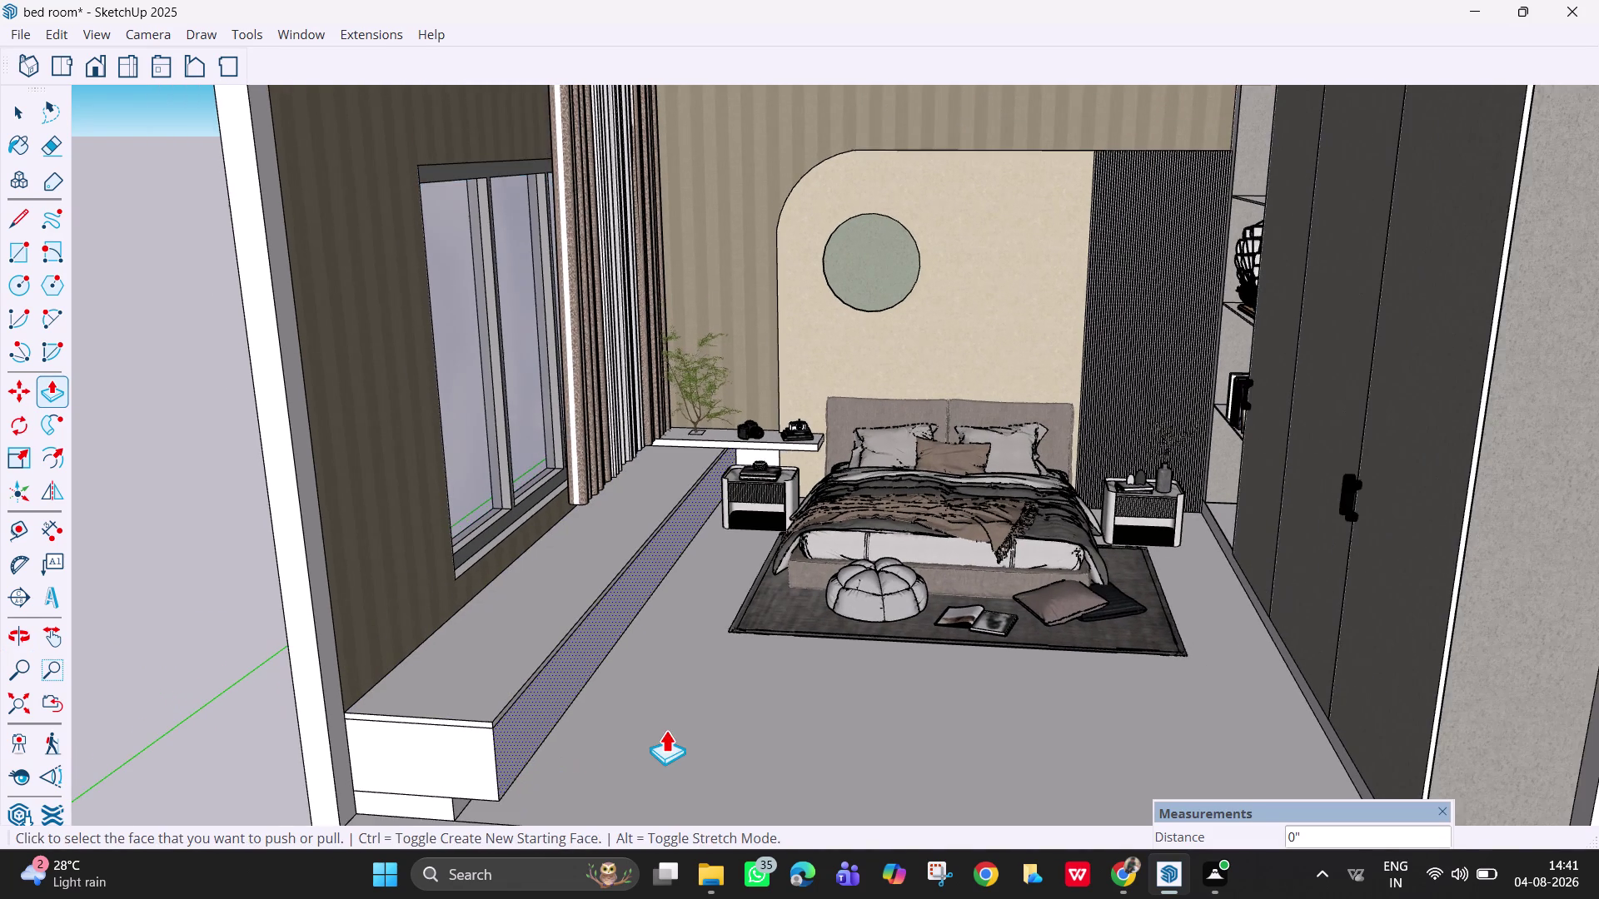
middle_drag(661, 722, 567, 622)
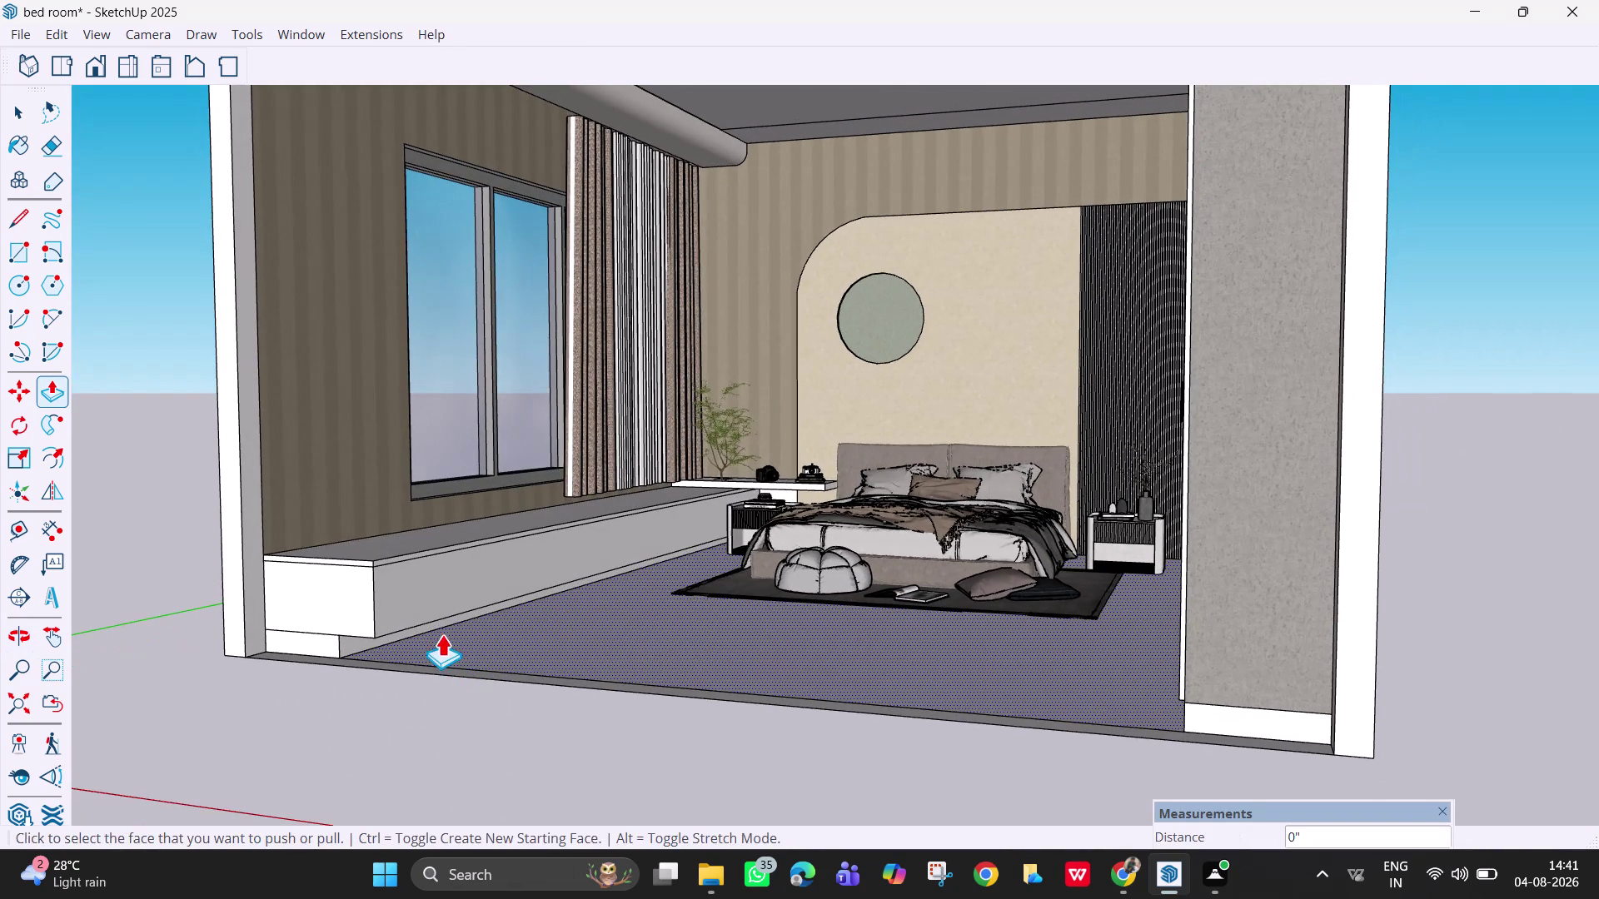
click(408, 637)
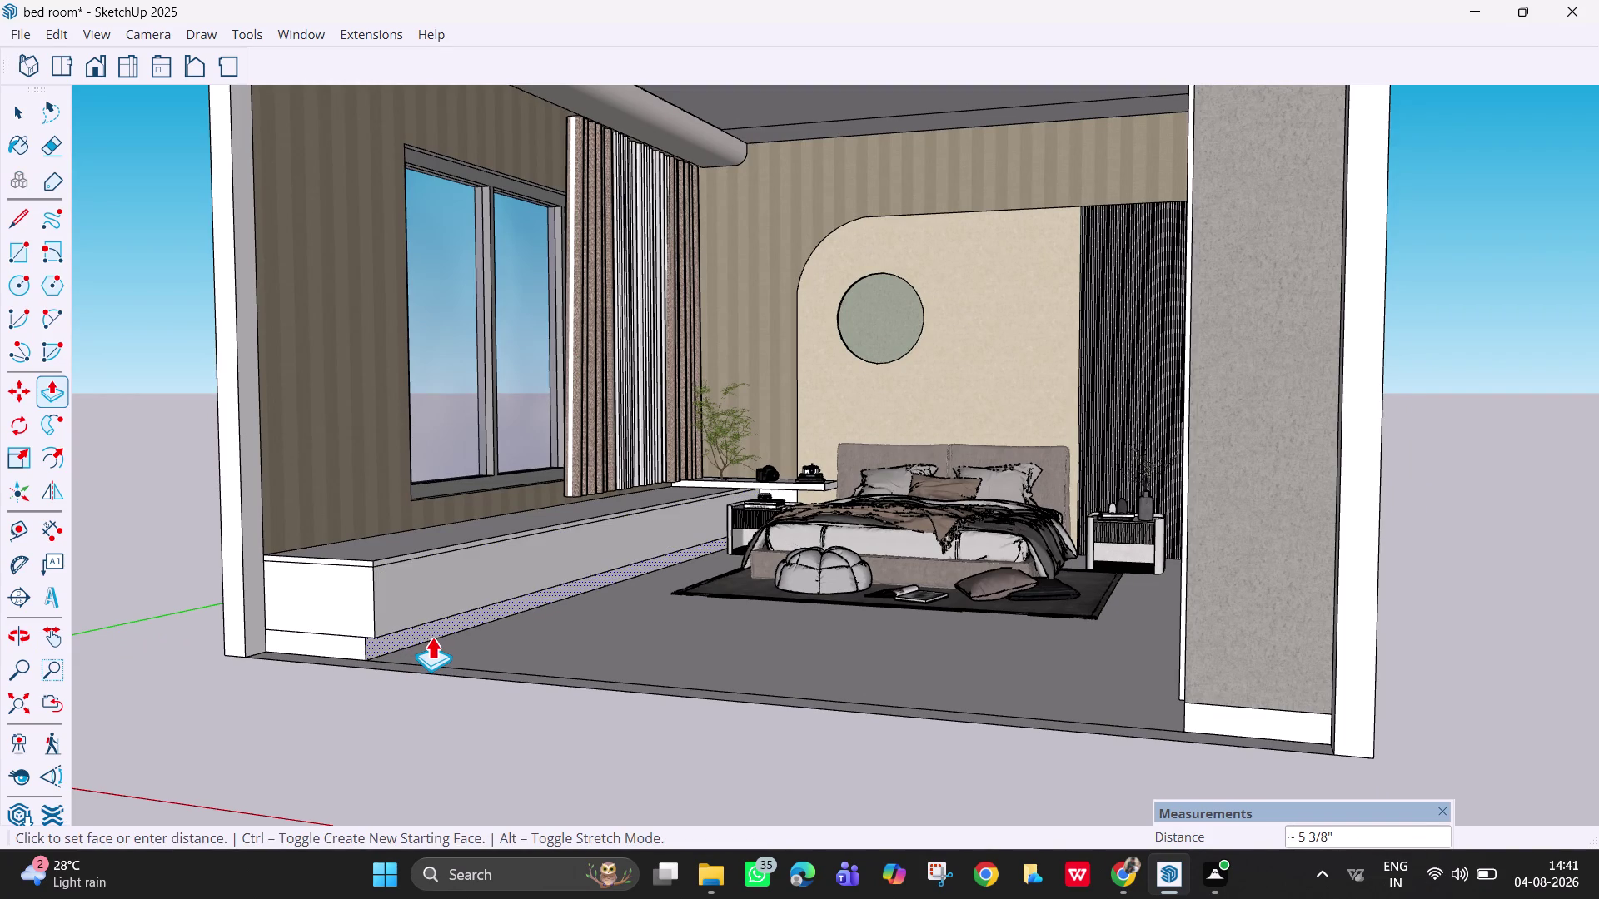
click(431, 636)
key(Escape)
scroll(down, 3)
middle_drag(719, 572, 735, 583)
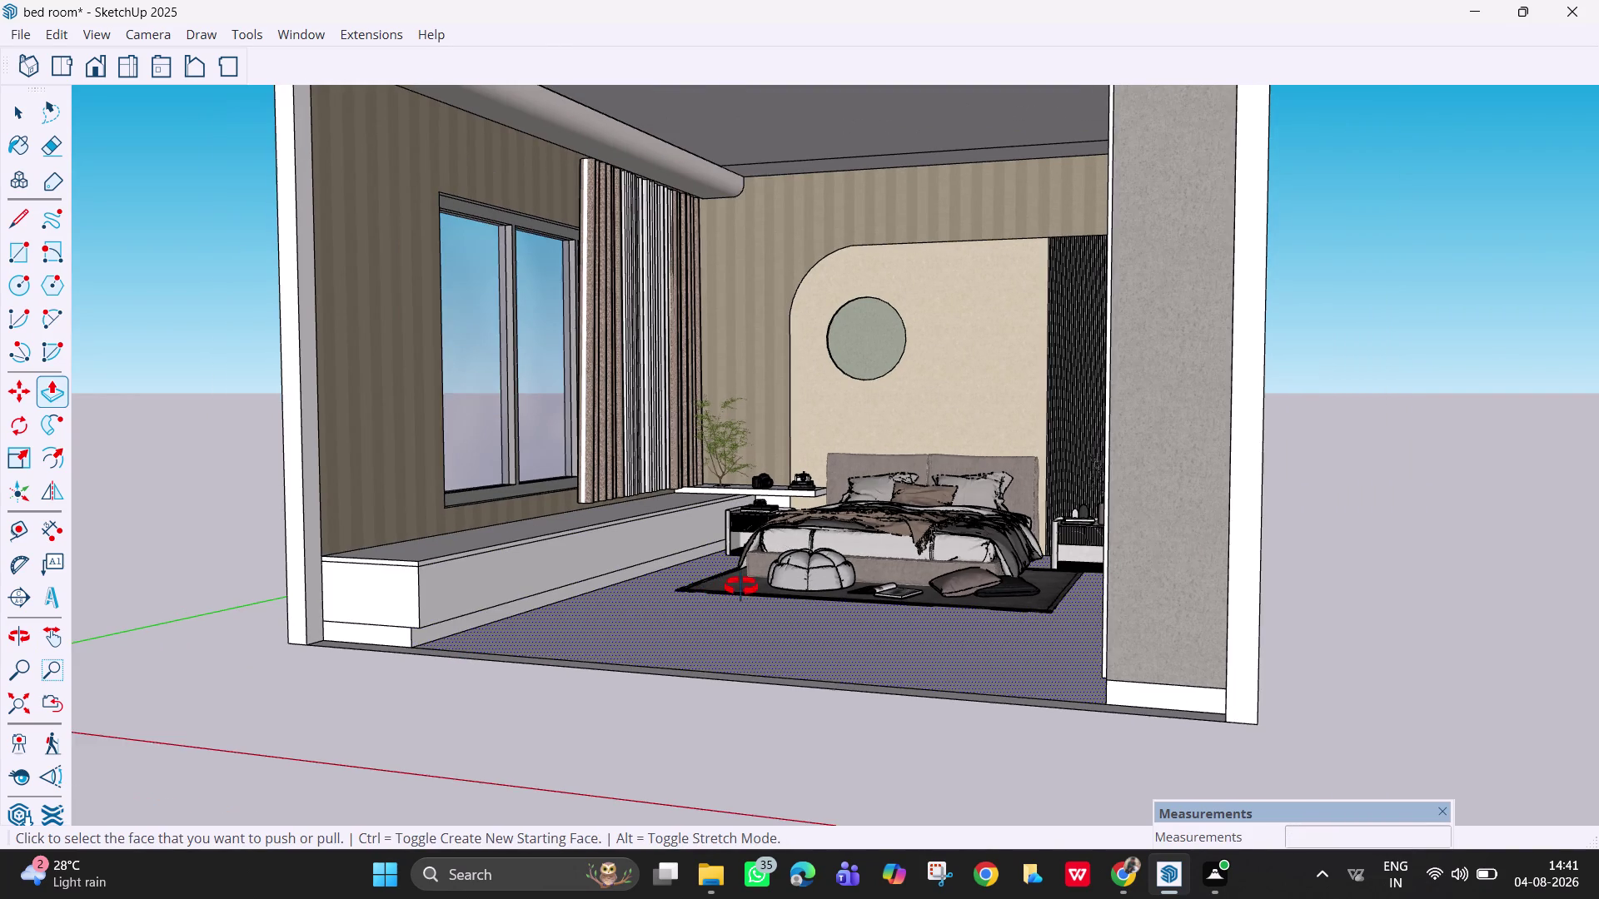
middle_drag(734, 582, 803, 628)
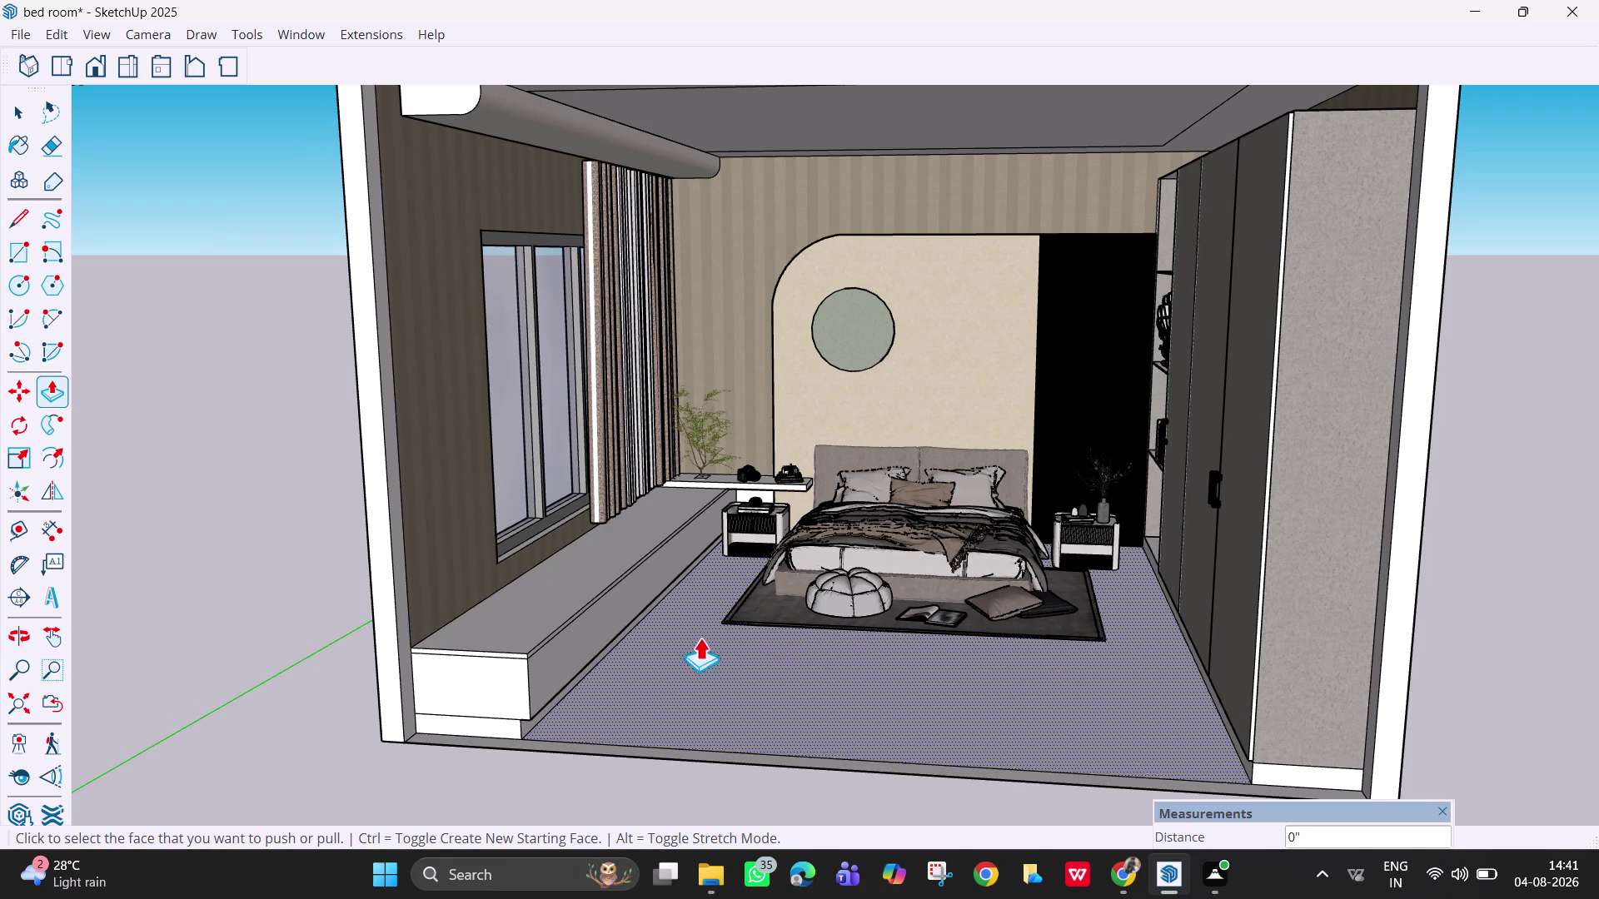
key(Escape)
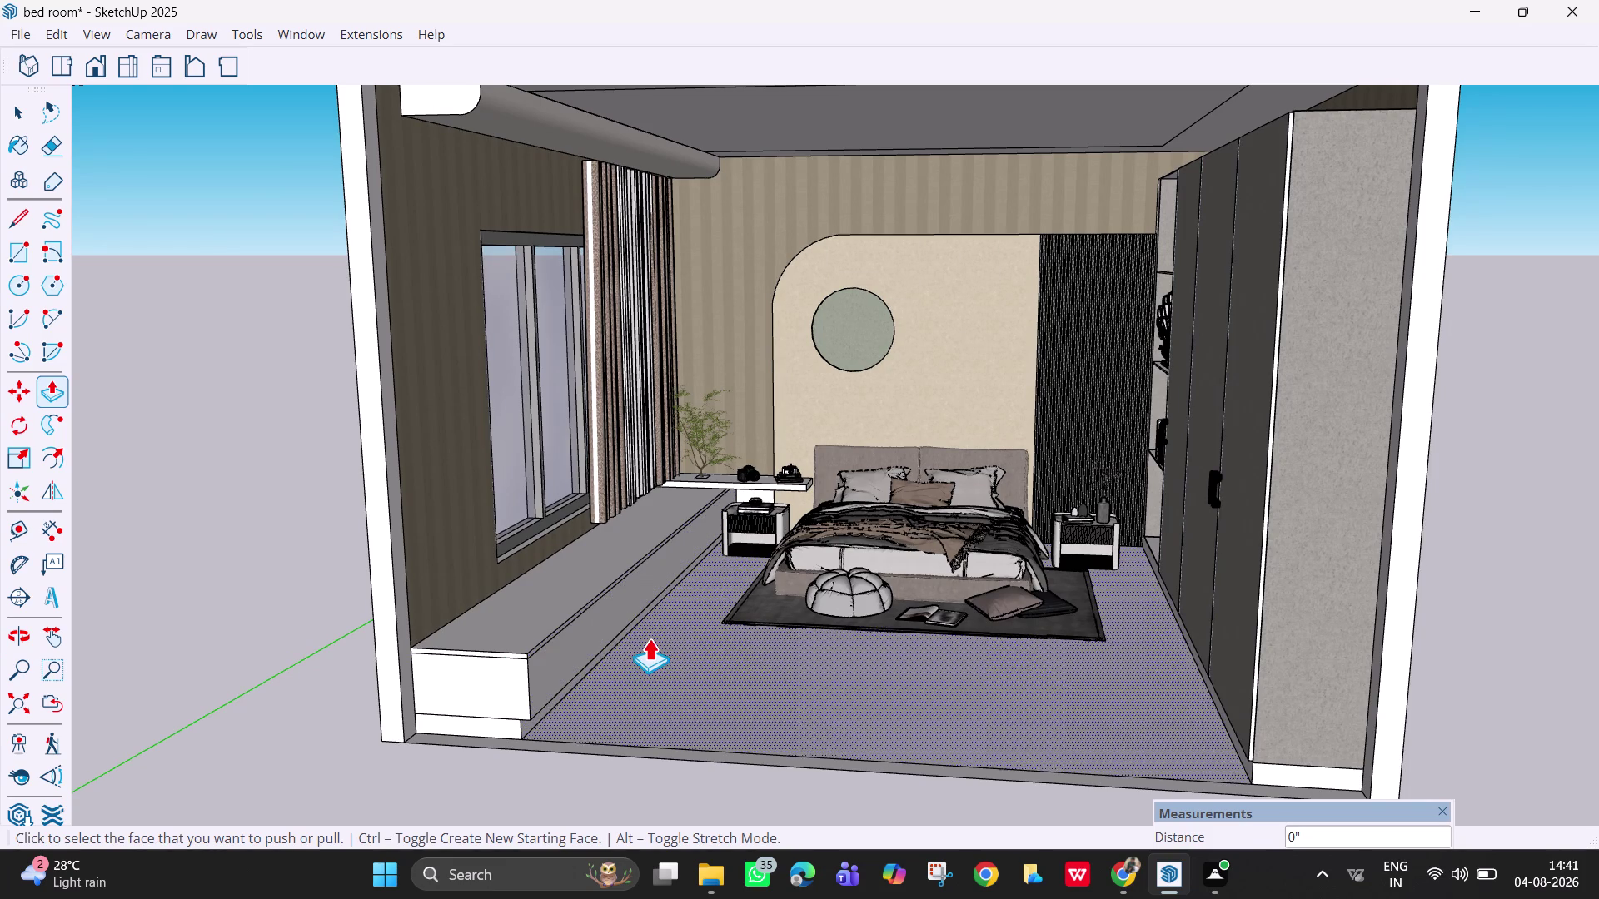
key(Escape)
key(space)
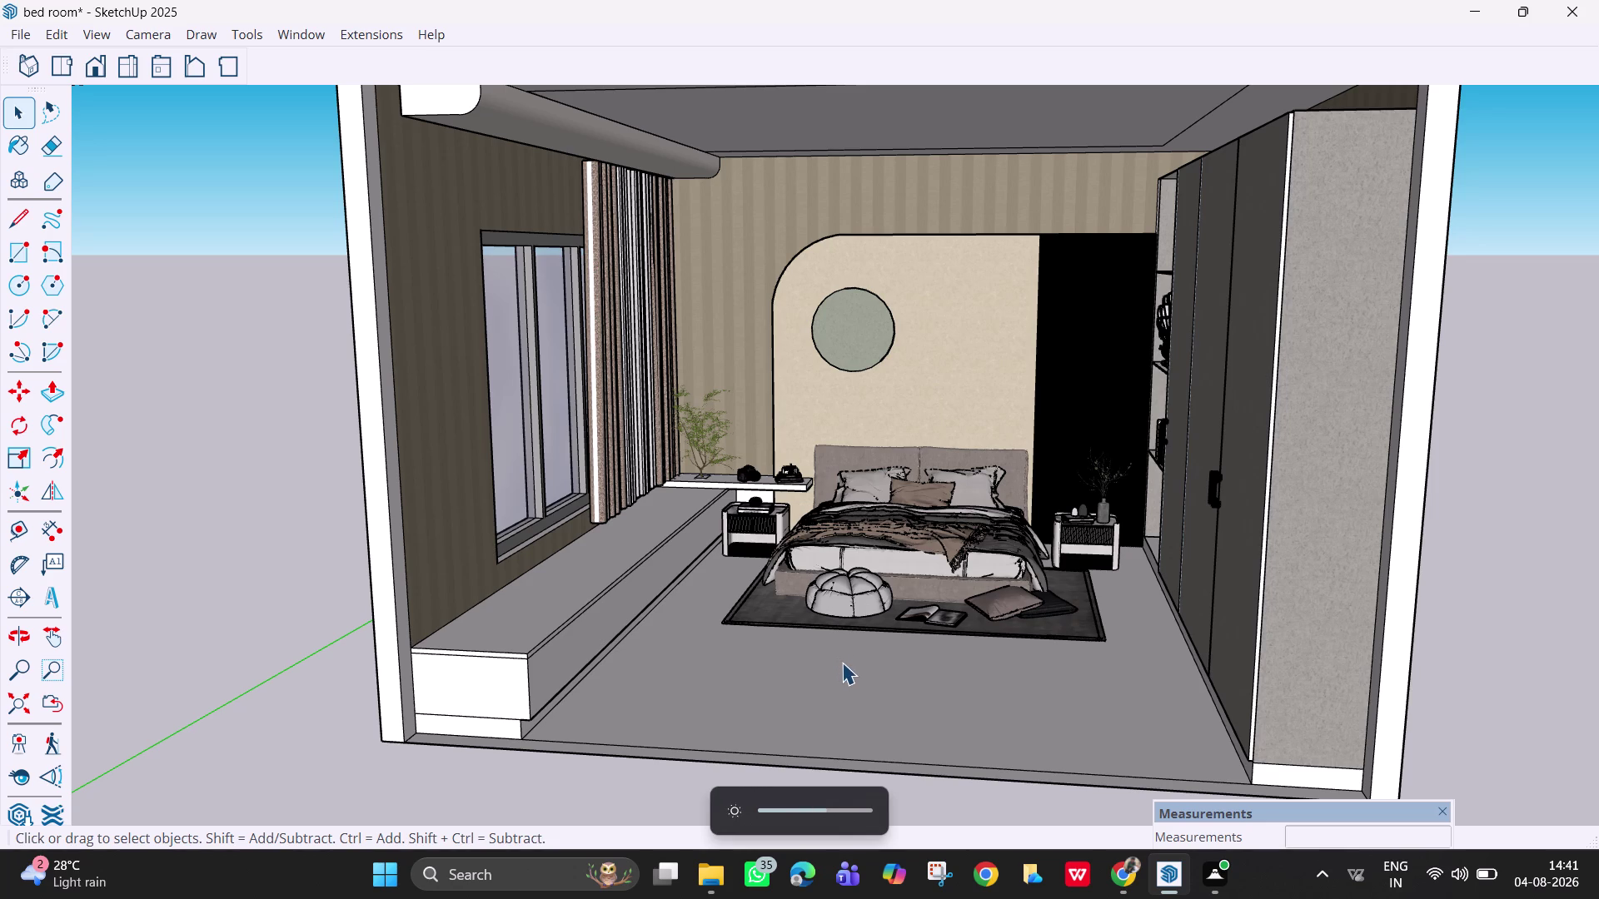
Orbit toward the headboard wall and zoom in on it.
middle_drag(825, 683, 768, 644)
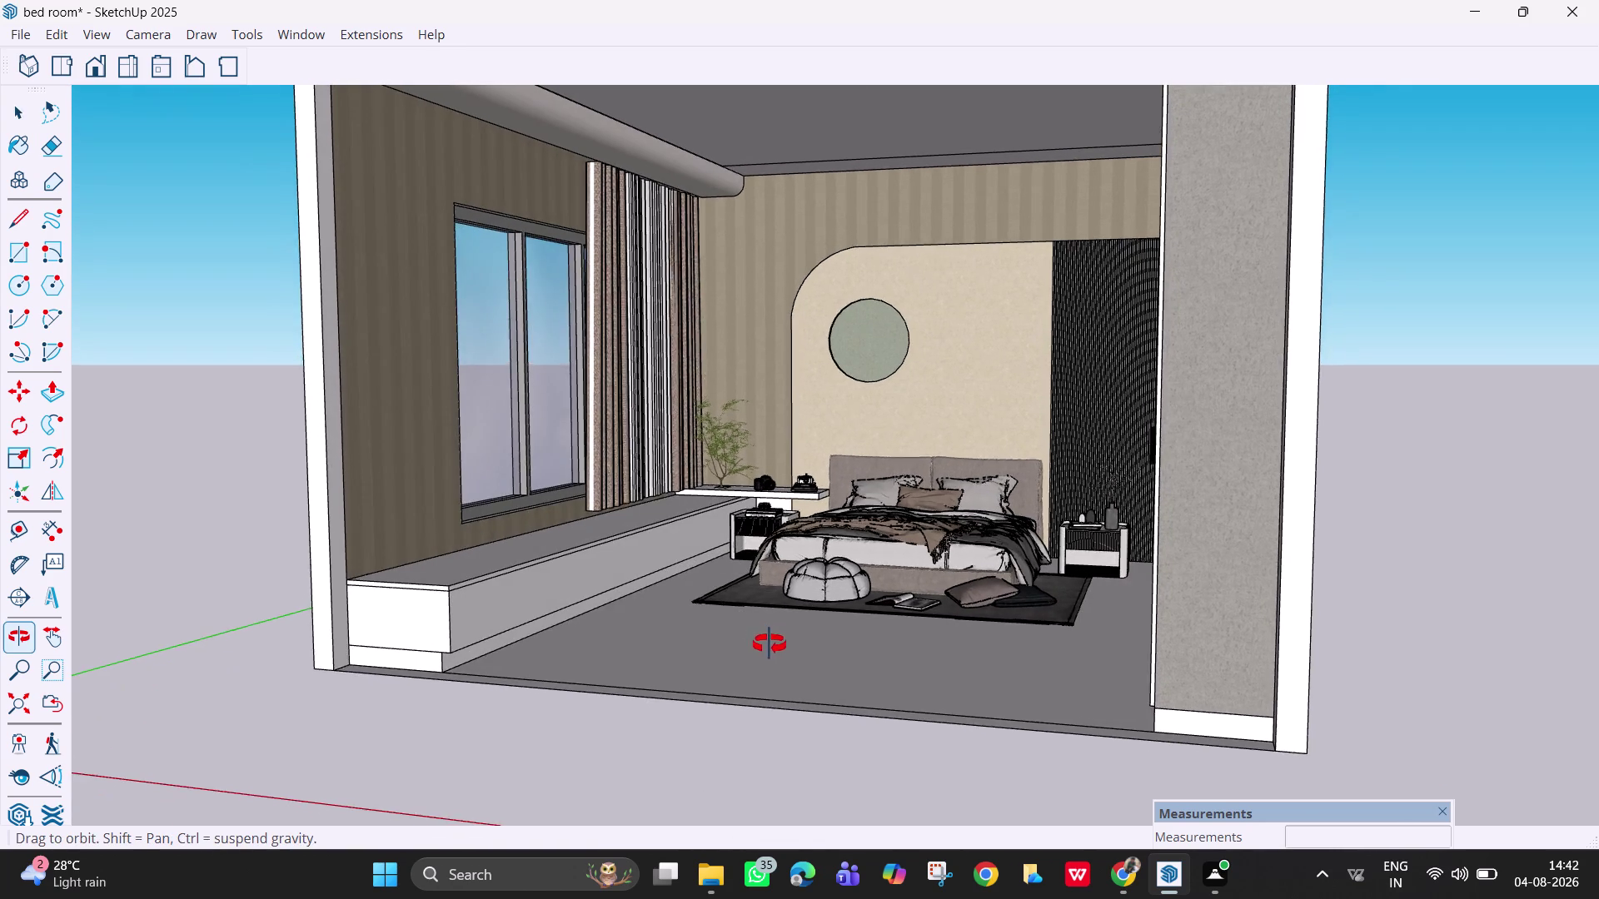
middle_drag(768, 644, 785, 657)
scroll(up, 3)
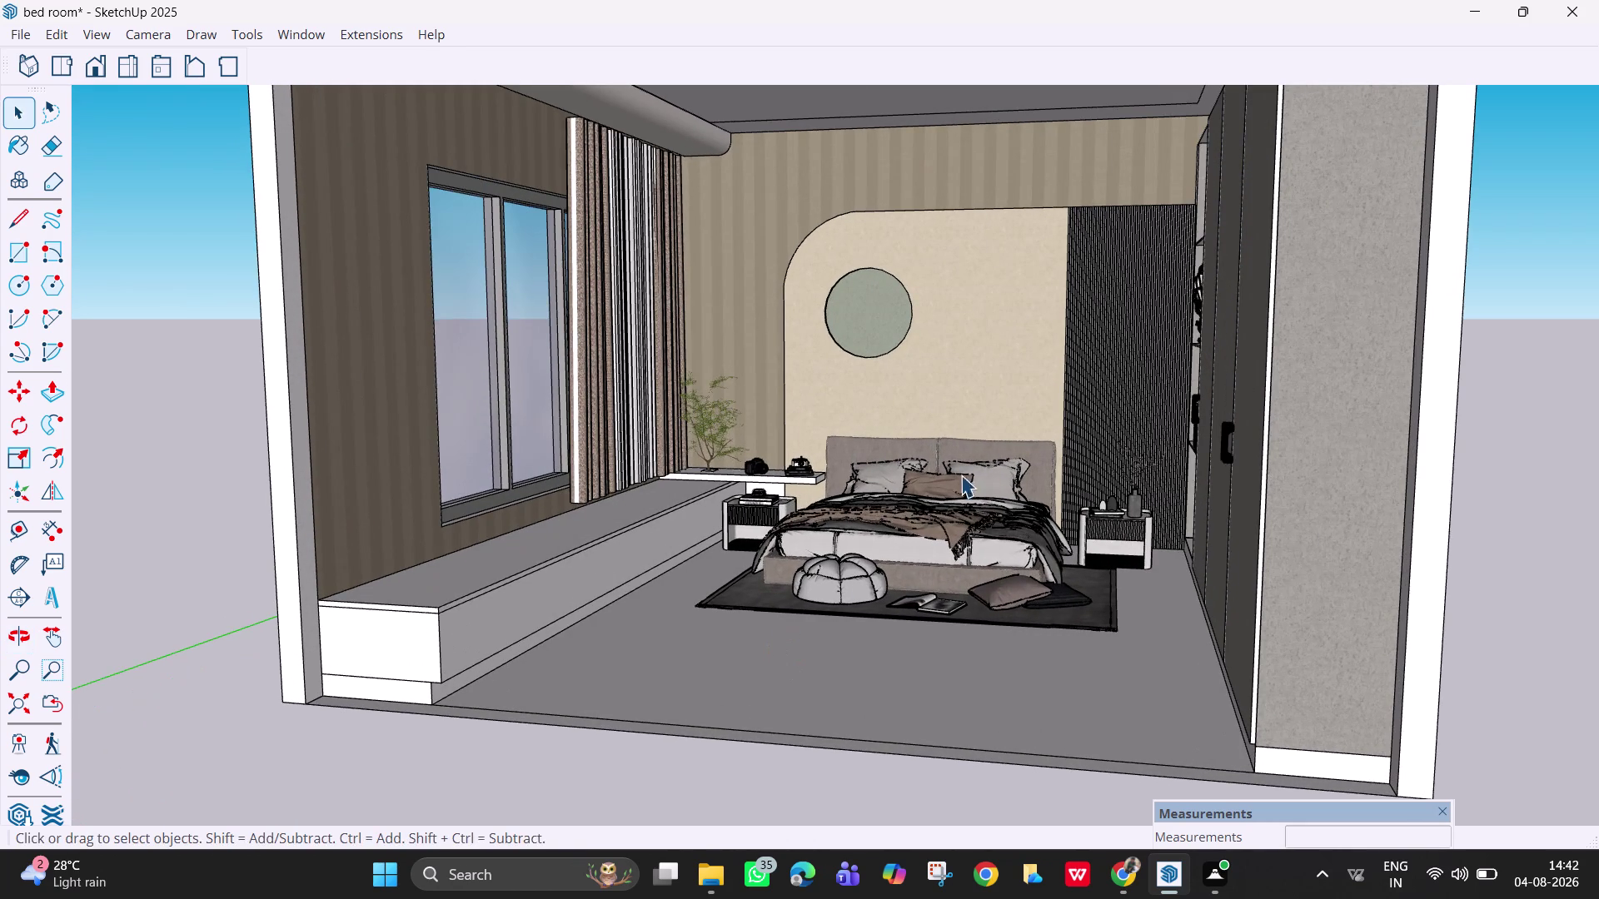
scroll(up, 3)
middle_drag(1084, 408, 1149, 426)
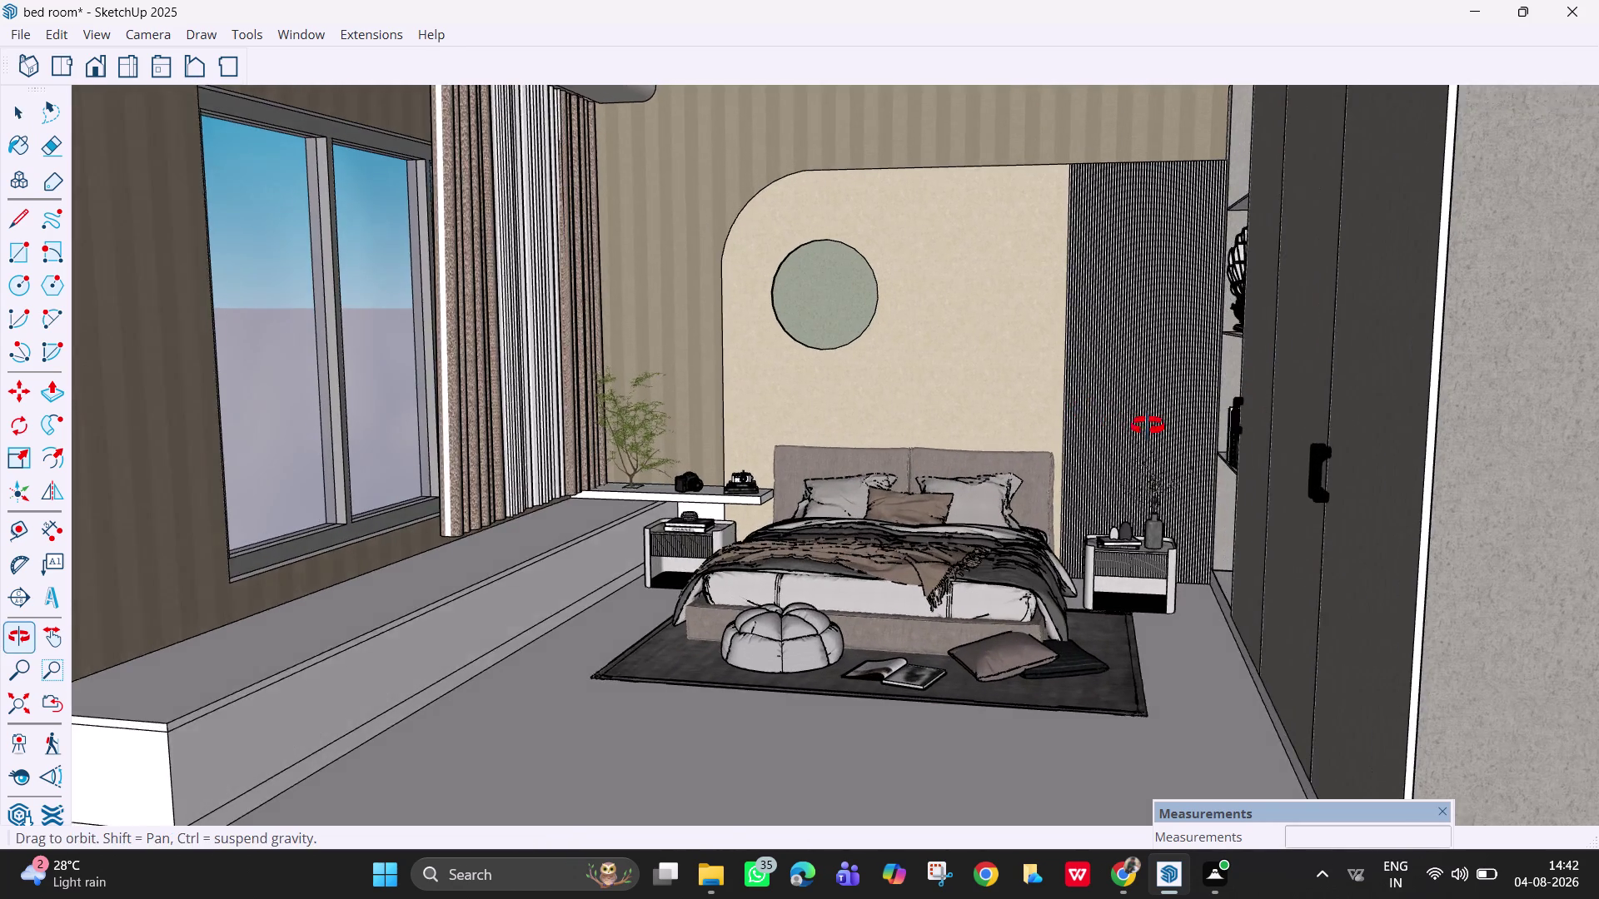
middle_drag(1149, 426, 1157, 429)
scroll(up, 3)
scroll(up, 3)
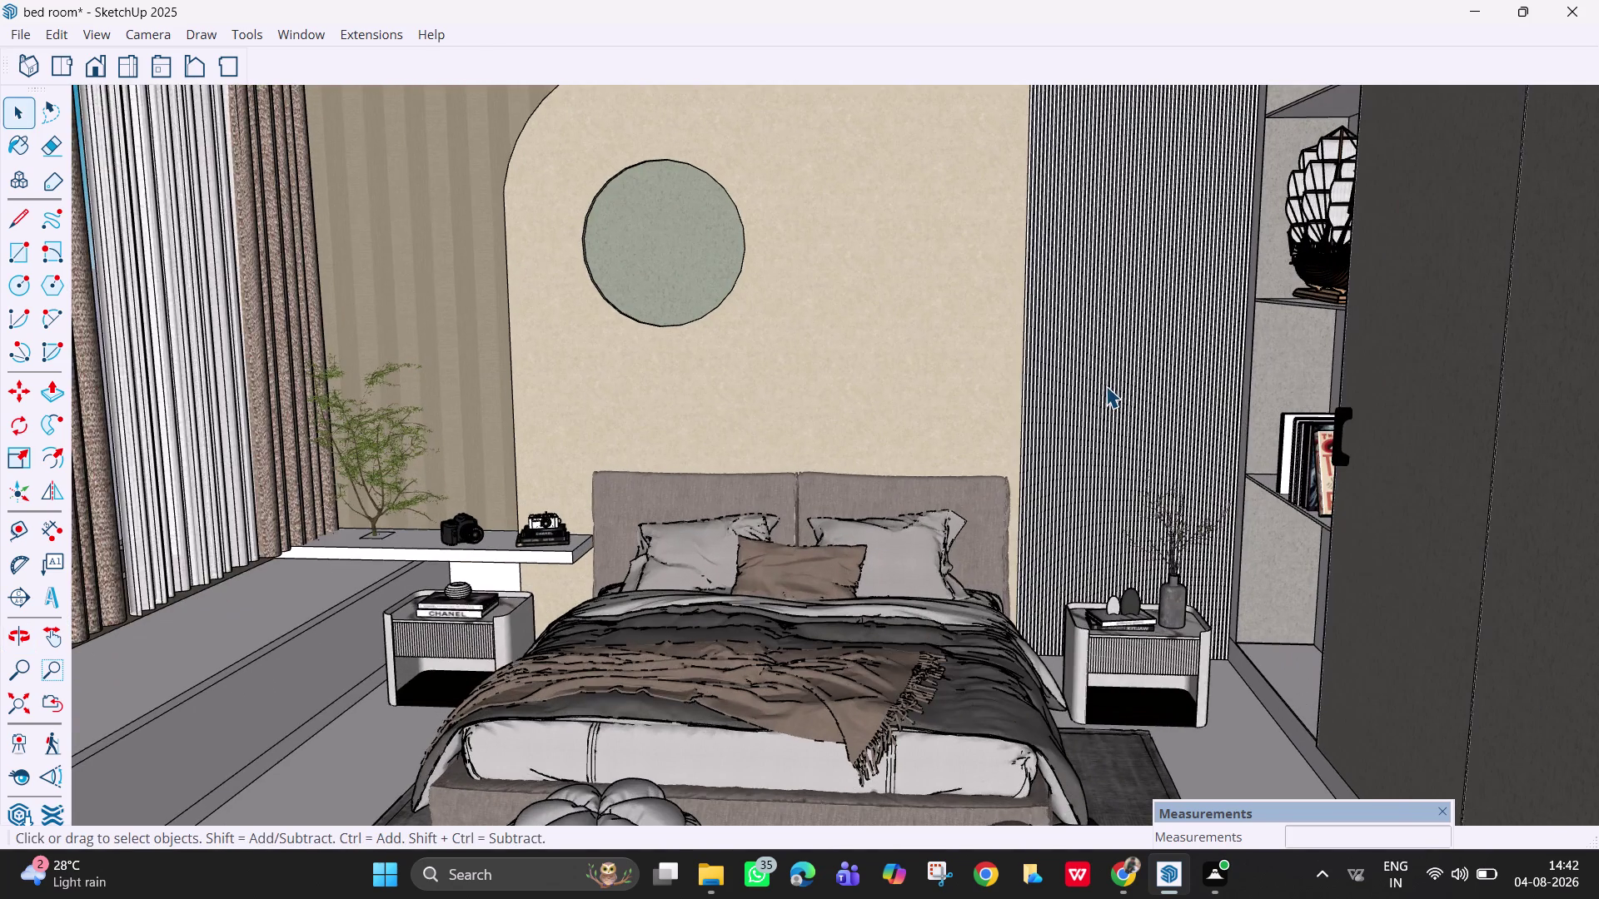
scroll(up, 3)
scroll(up, 3)
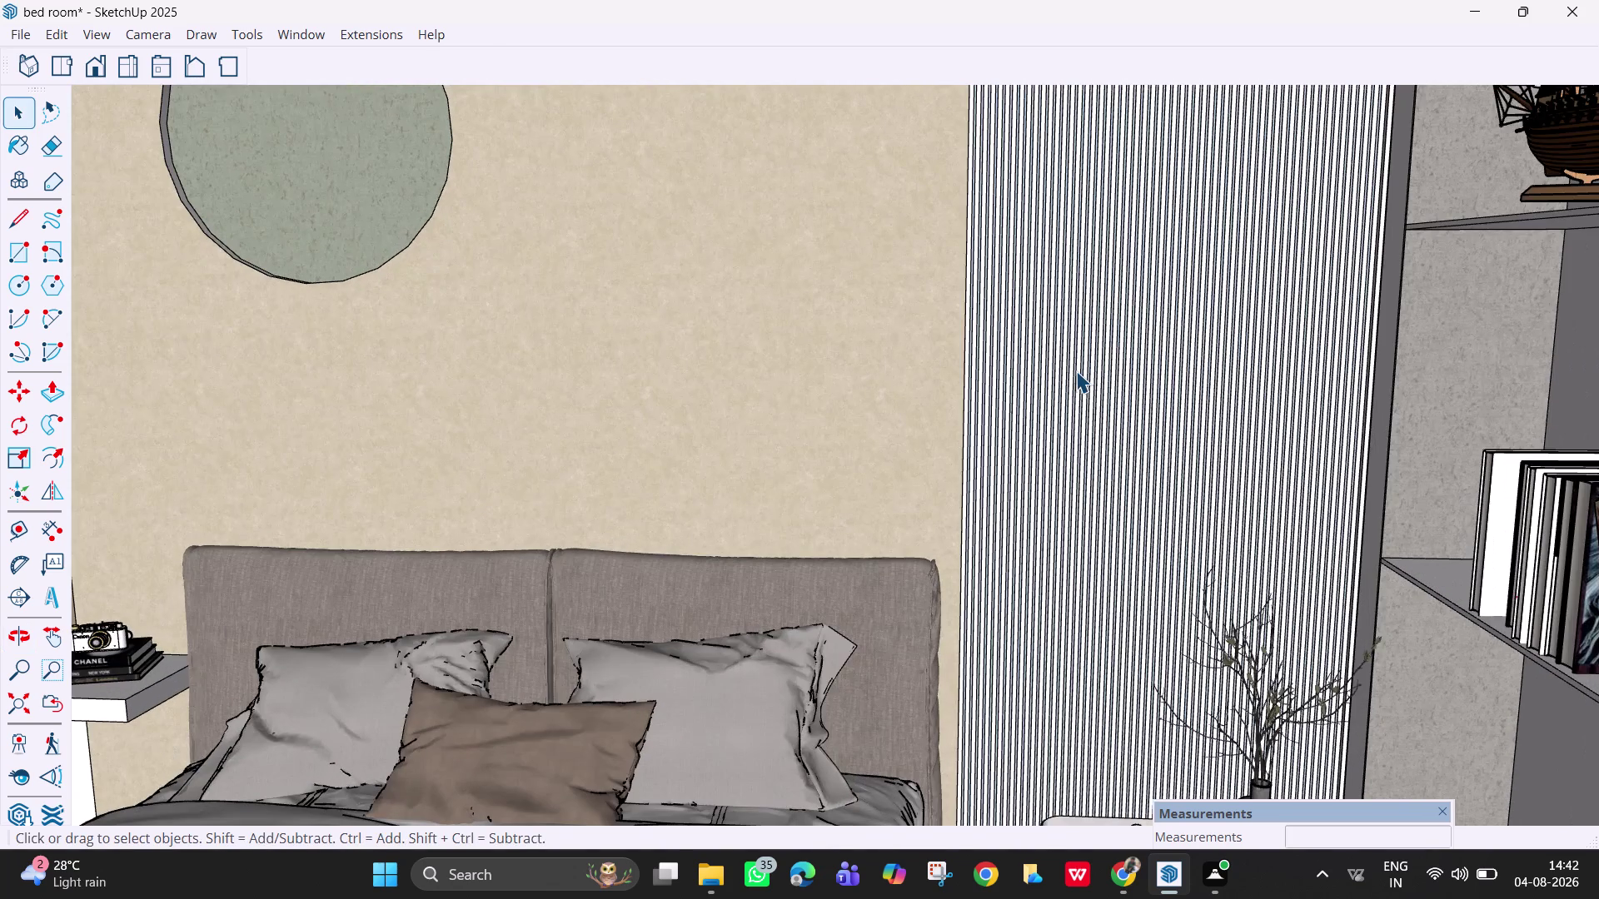
scroll(down, 3)
scroll(up, 3)
scroll(up, 3)
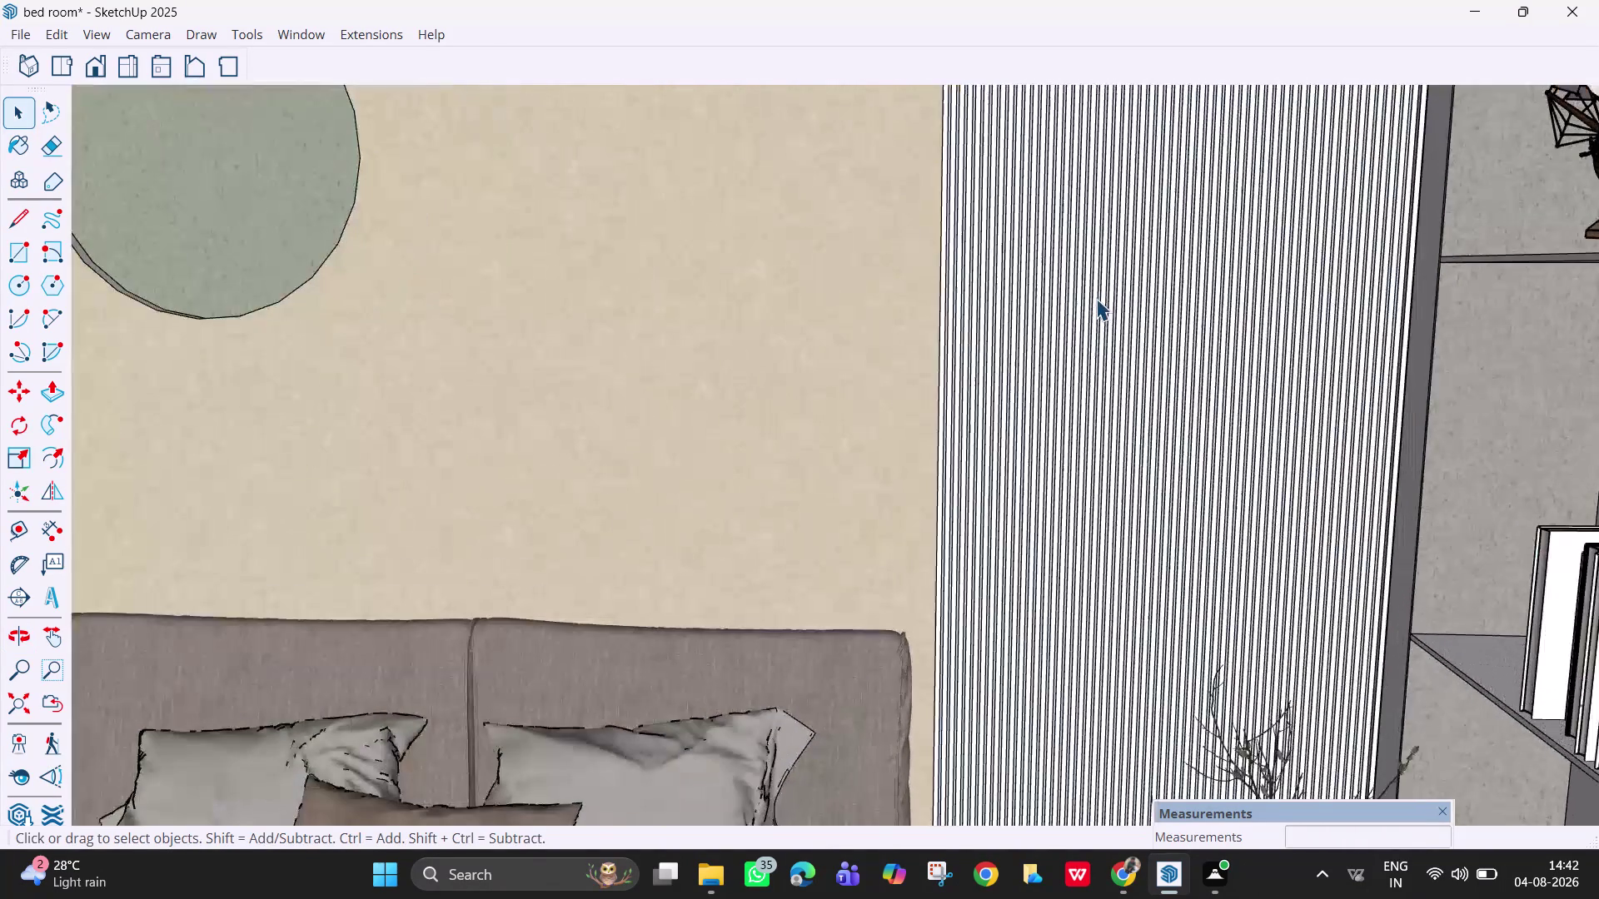
Zoom back out until the bed, back wall and whole bedroom are framed.
scroll(down, 3)
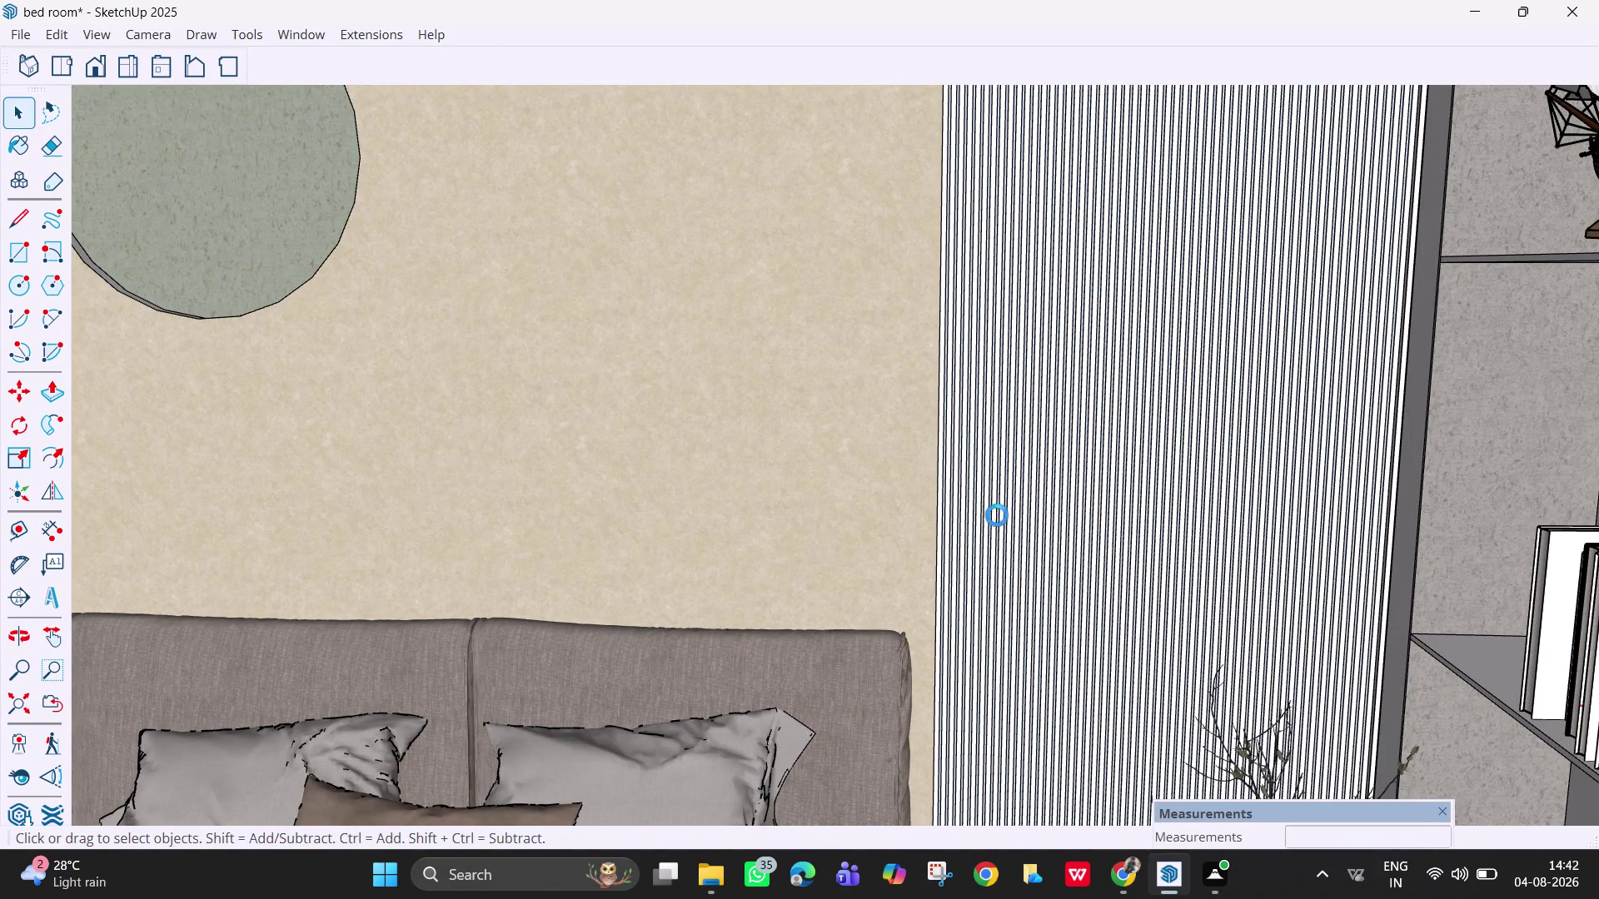
scroll(down, 3)
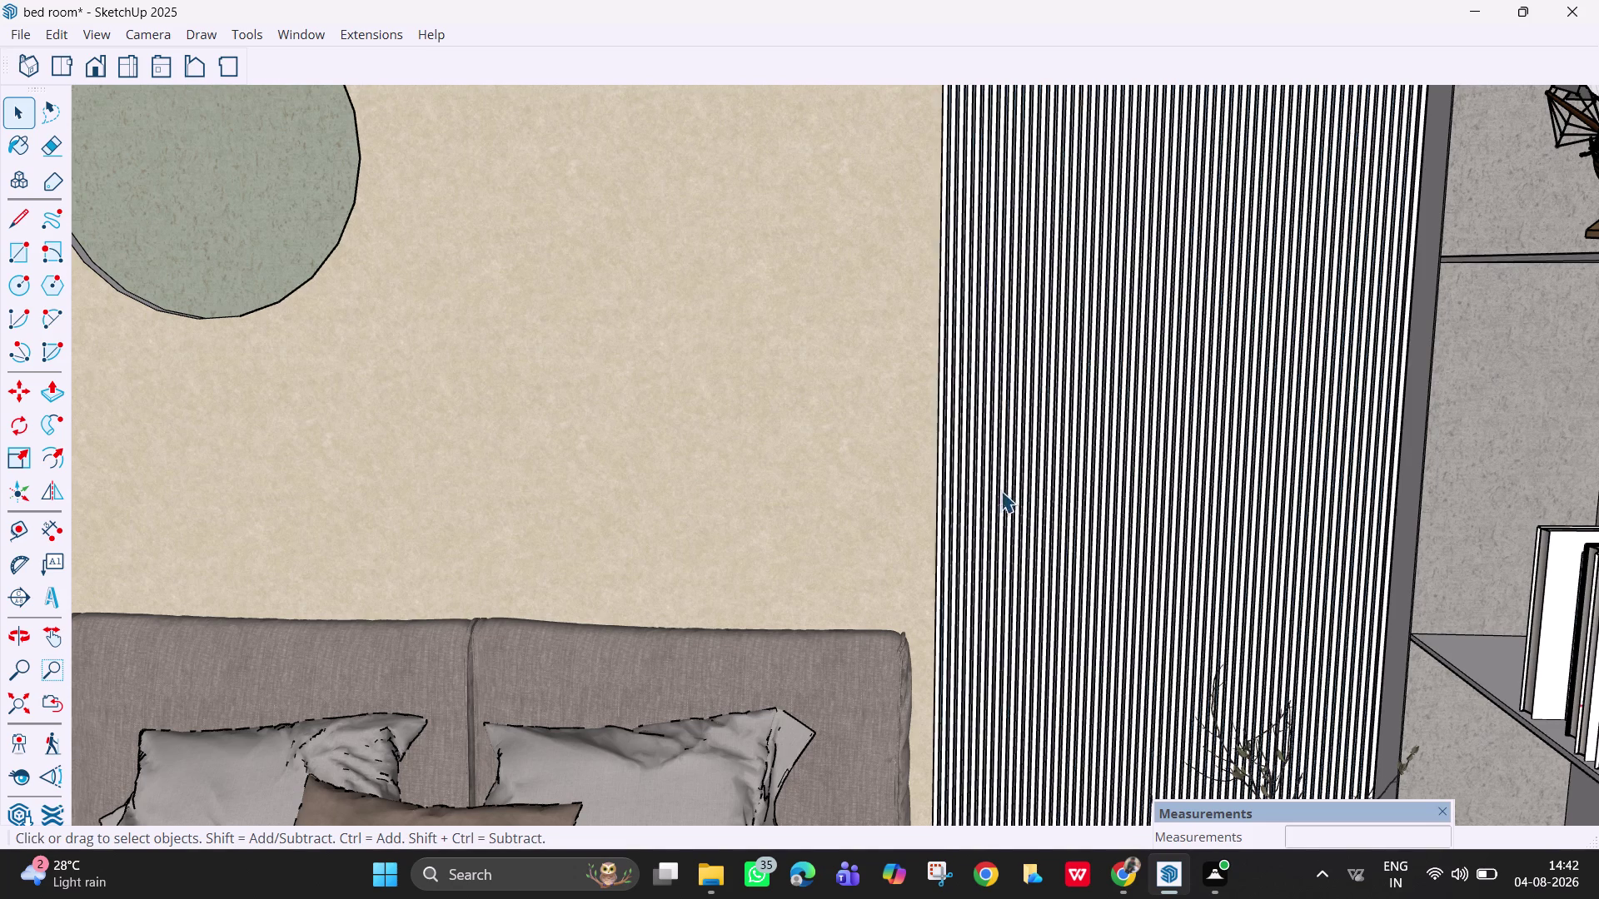
scroll(down, 3)
scroll(down, 3)
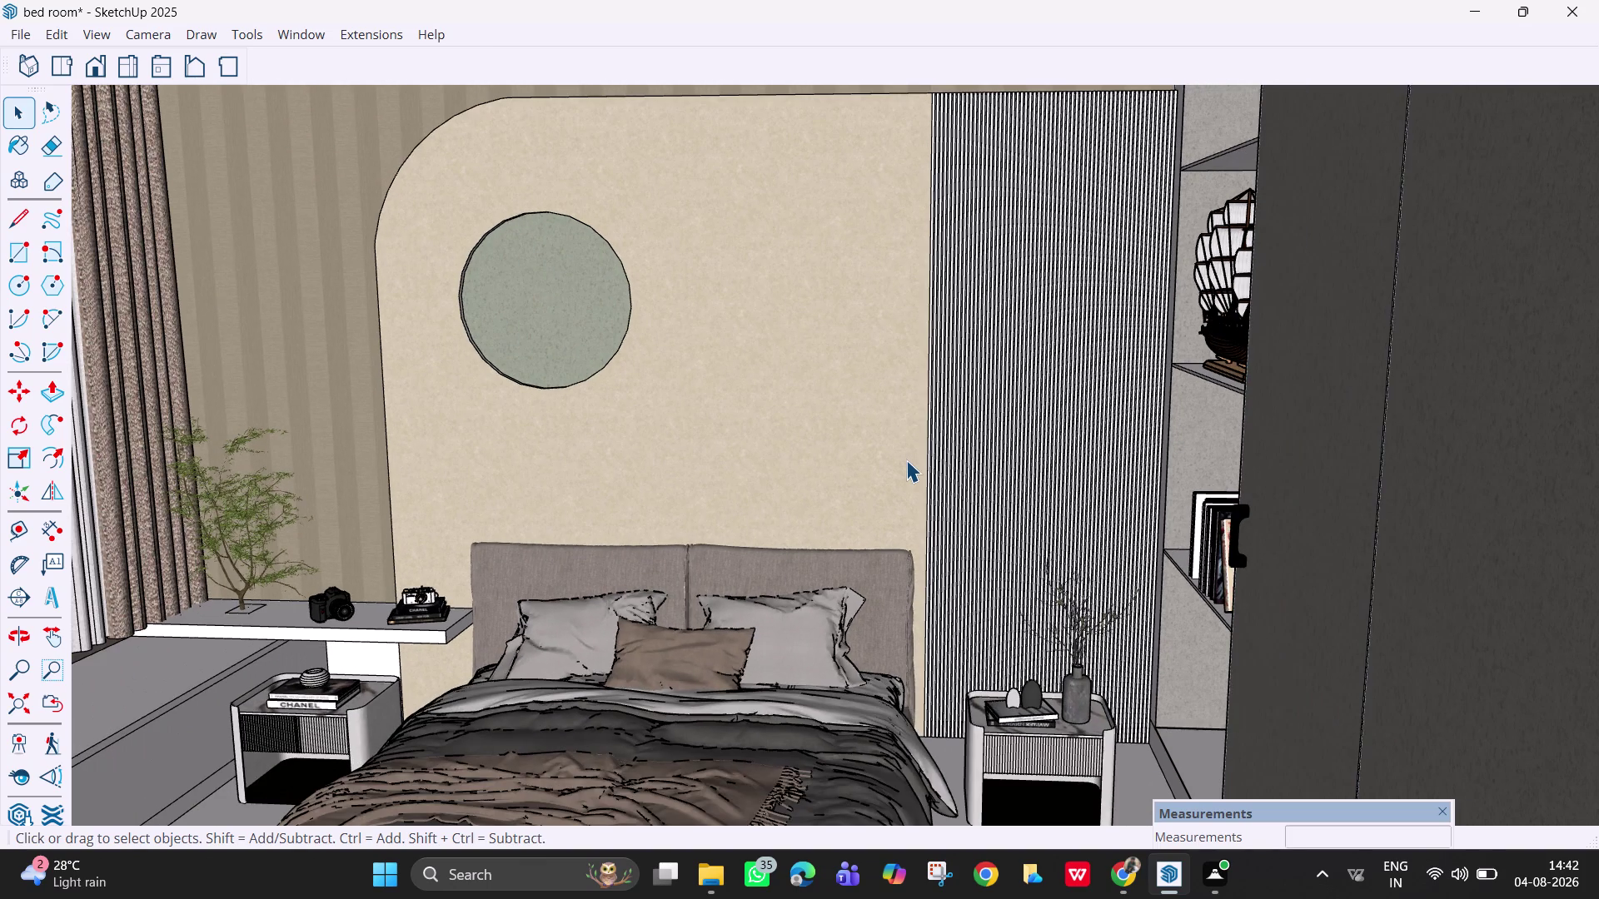
scroll(down, 3)
scroll(down, 3)
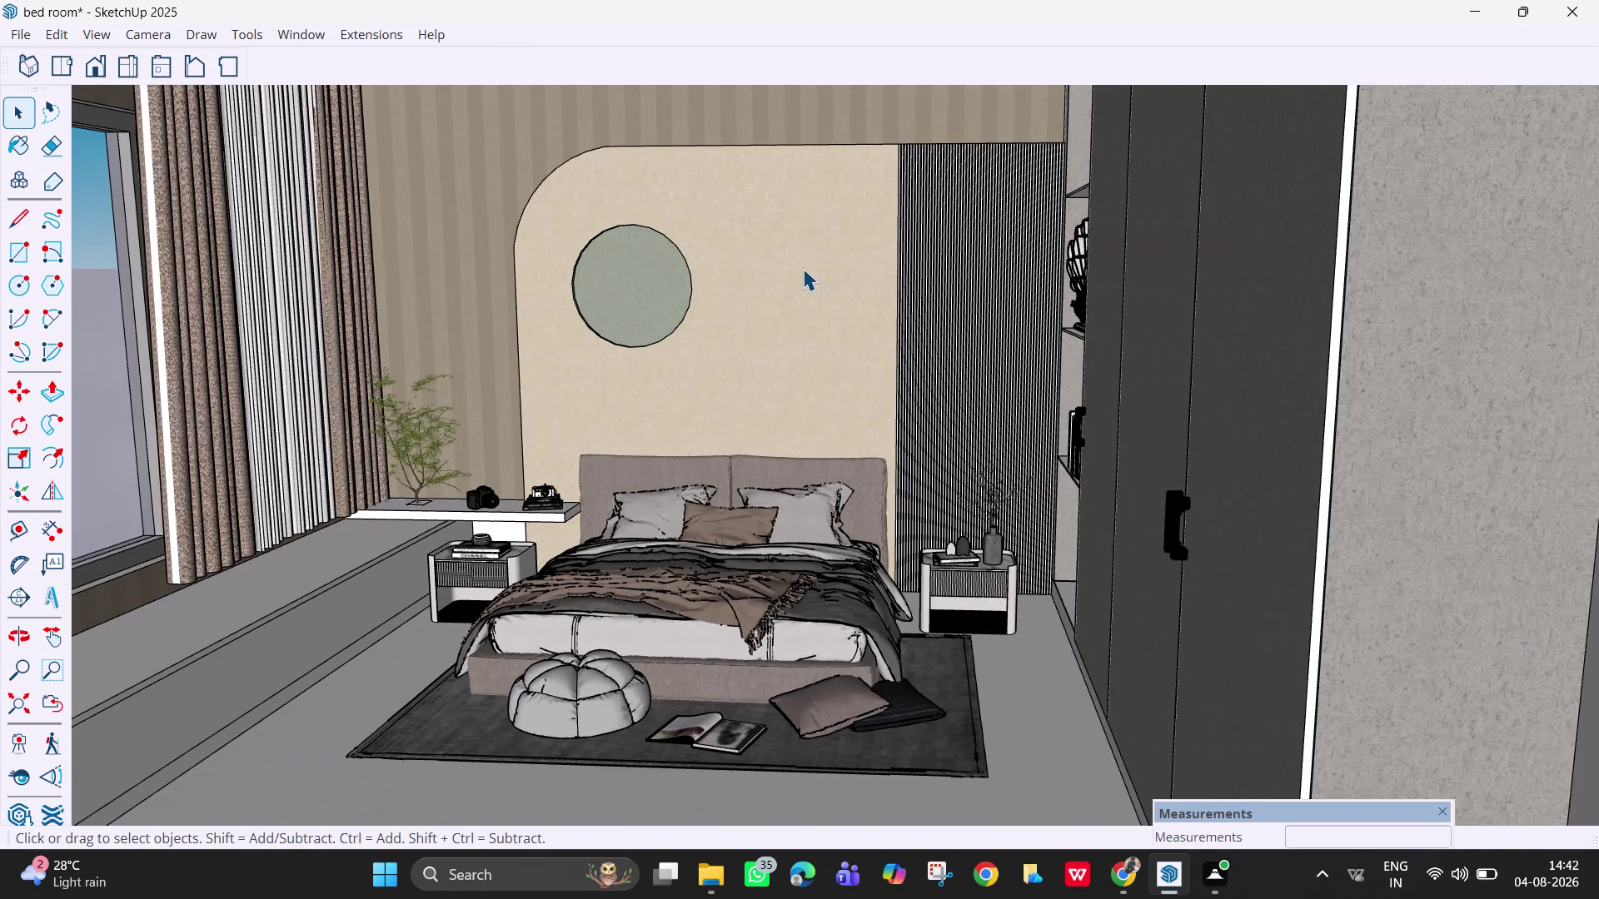
click(315, 35)
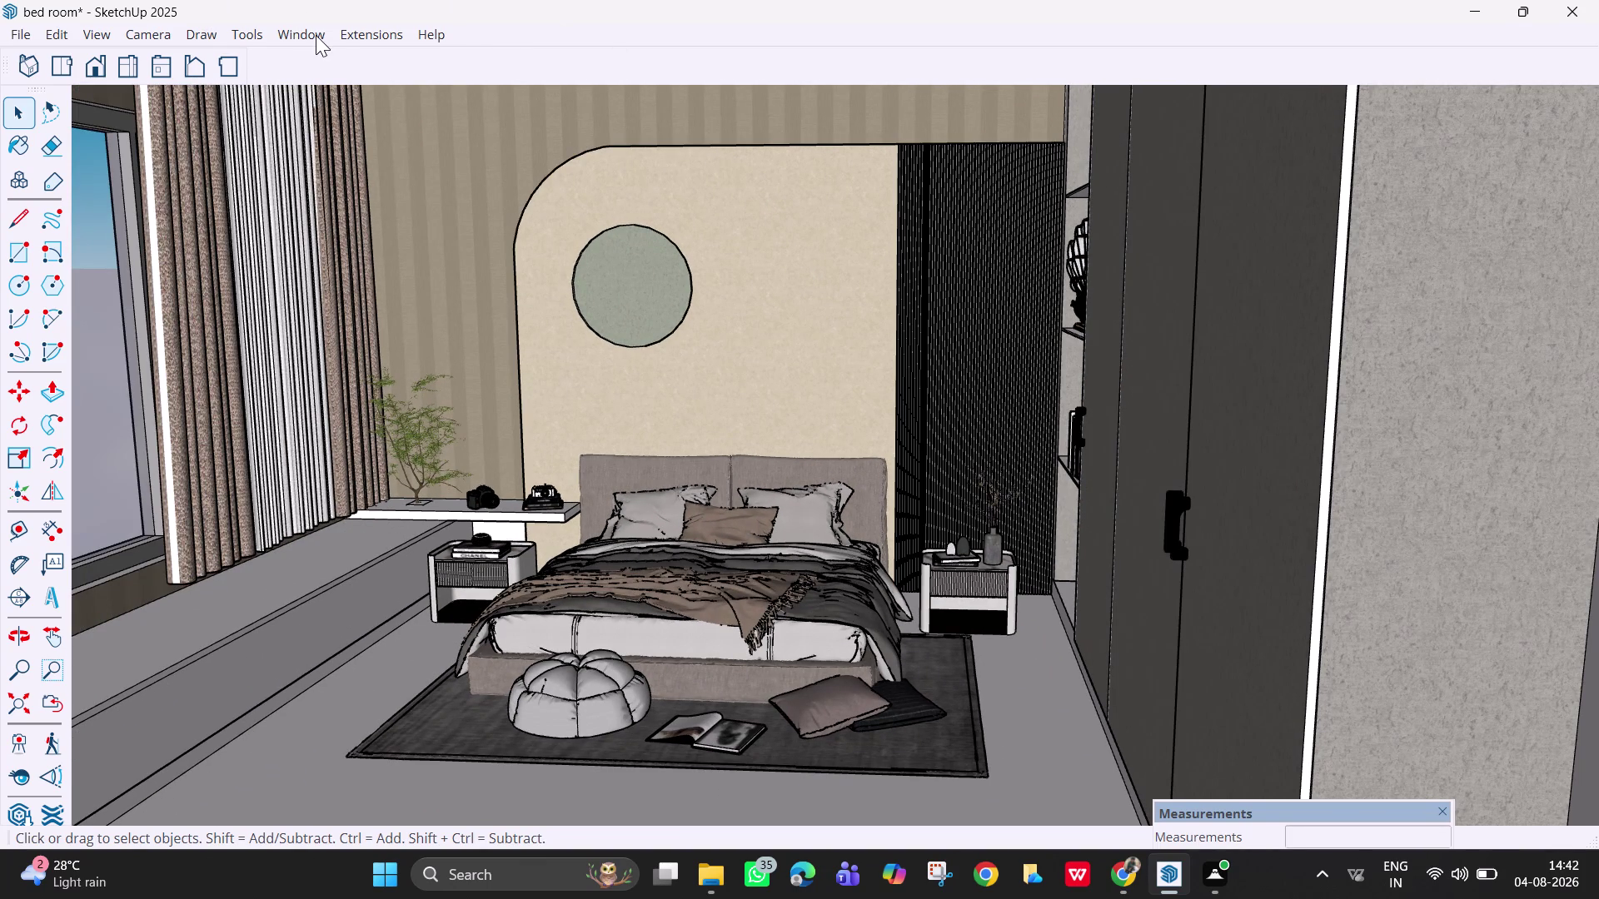
Show the Materials tray and paint the arched panel with the striped beige wallpaper.
click(353, 64)
click(528, 66)
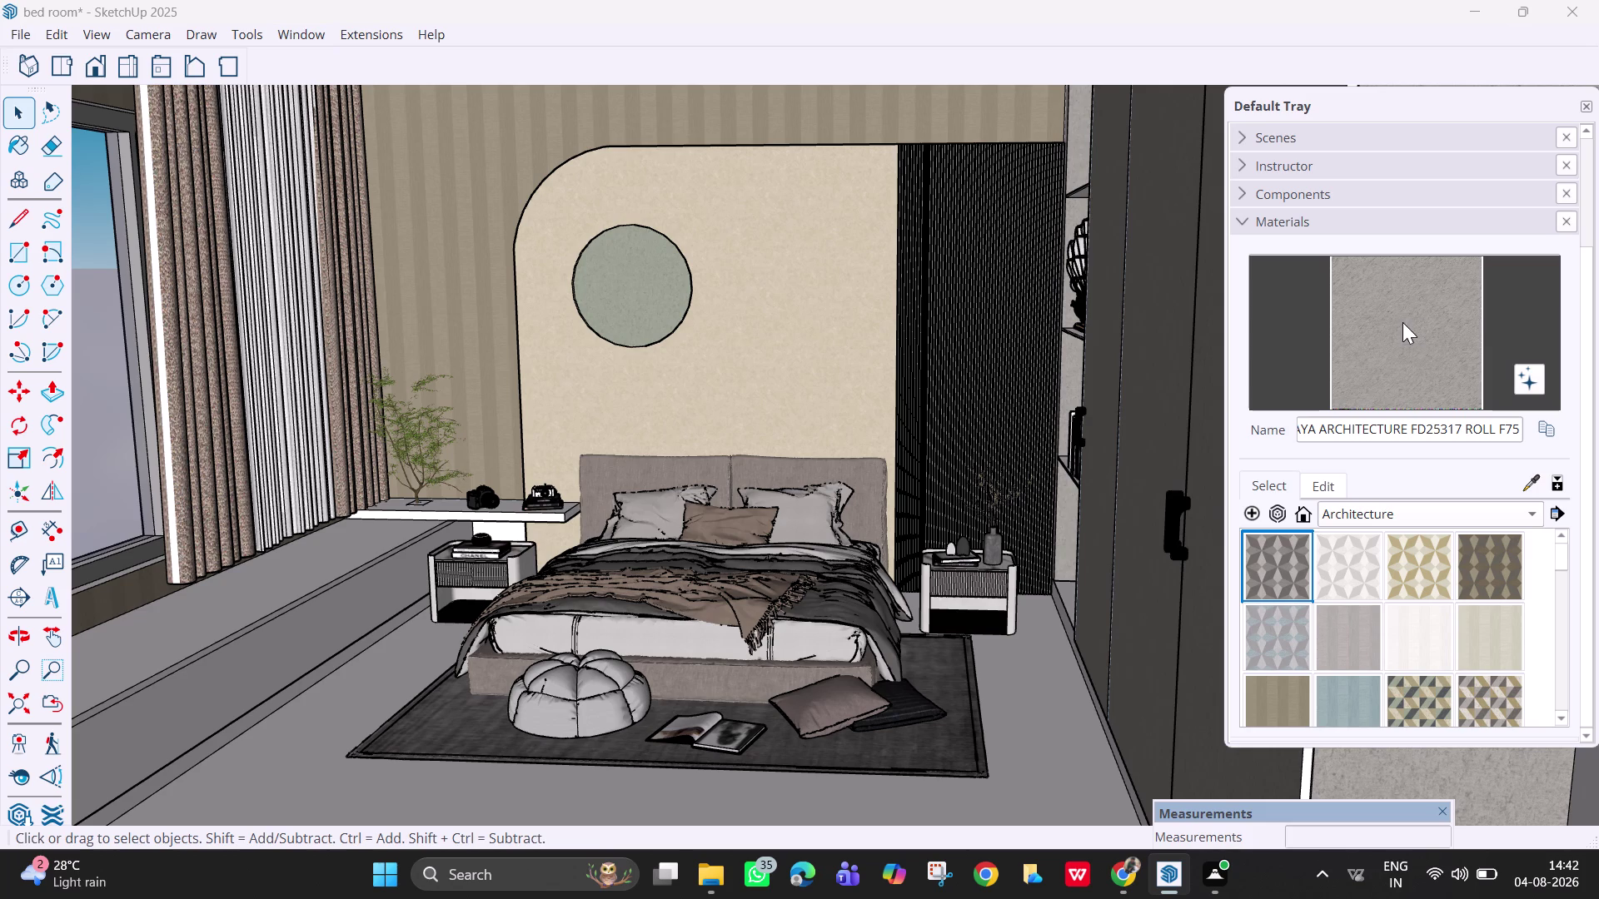
click(1527, 479)
click(816, 125)
click(823, 226)
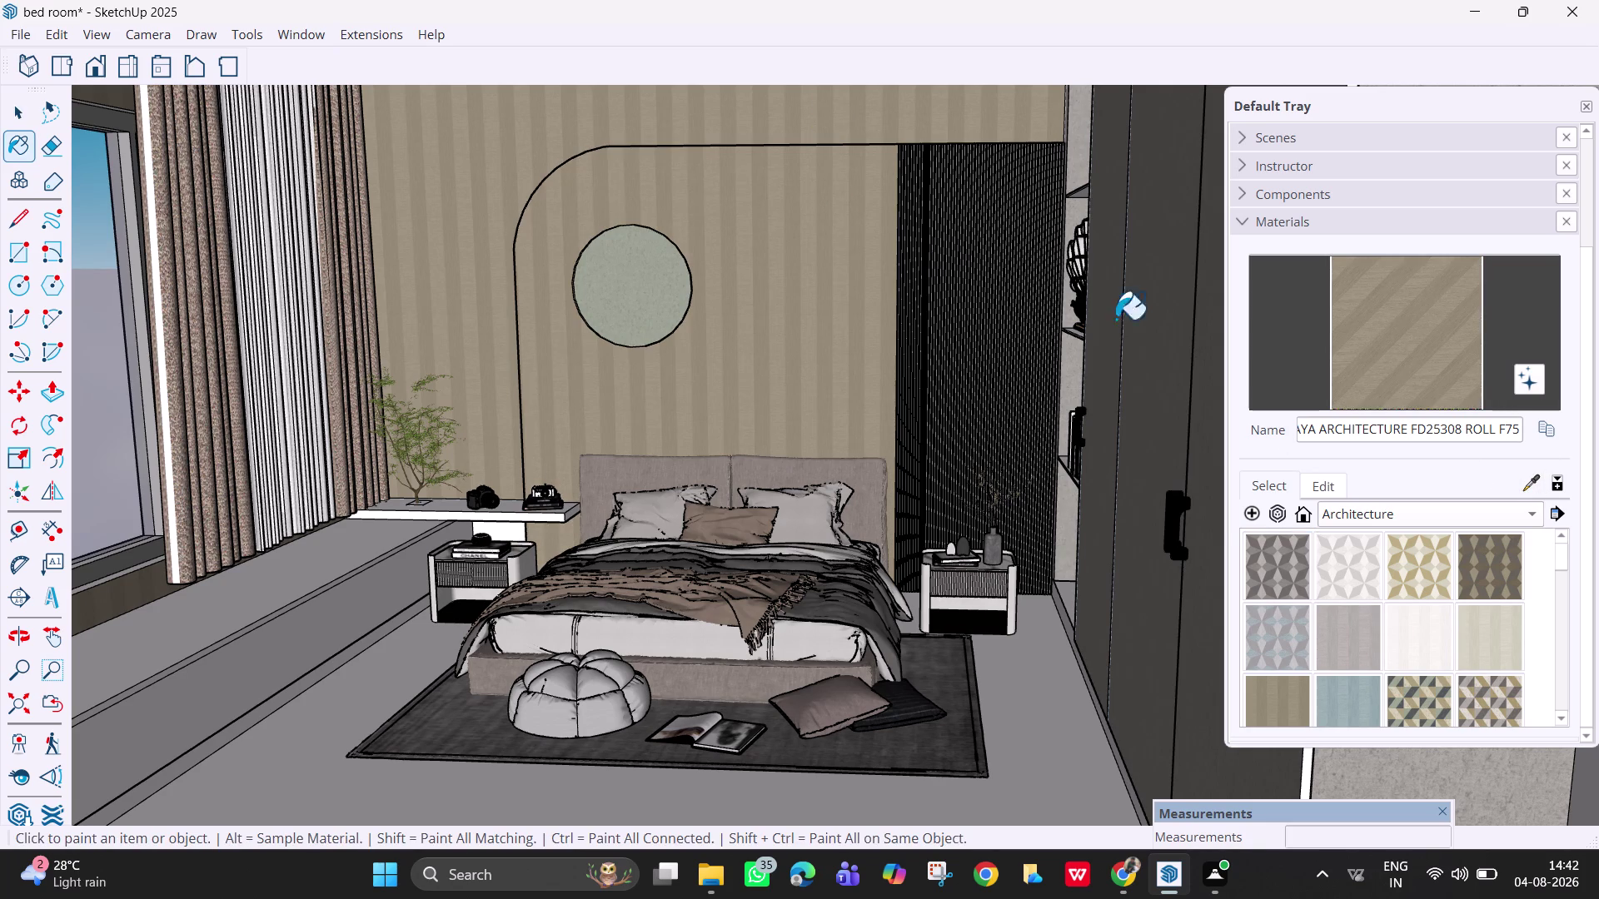
Choose the beige textured FD25319 material and paint the upper back wall with it.
click(1419, 641)
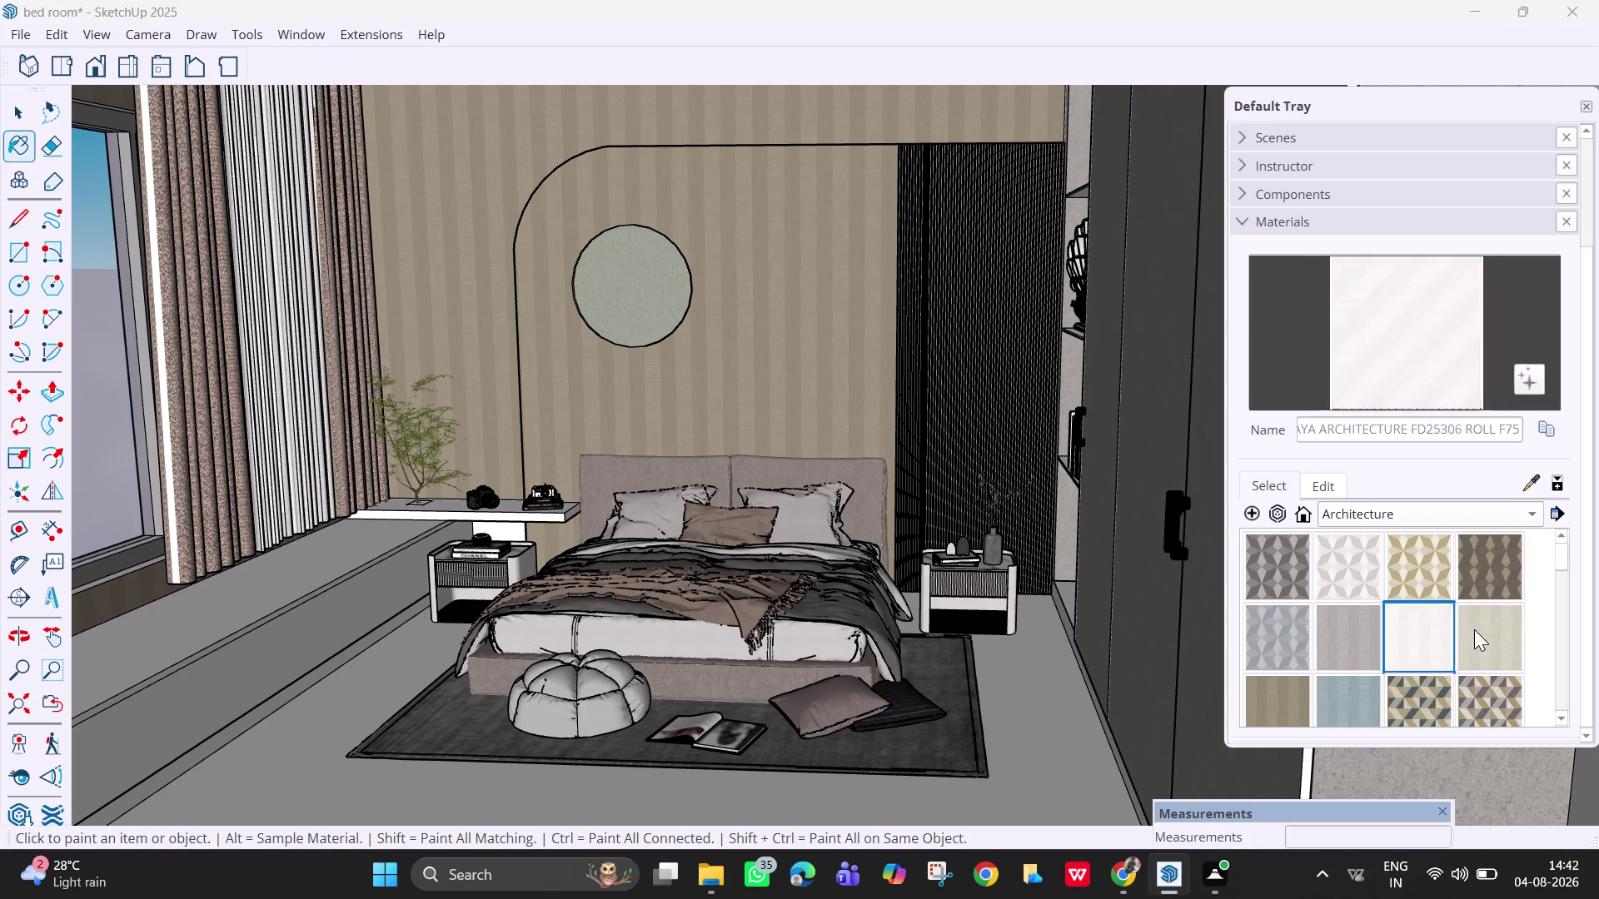
click(1483, 629)
scroll(down, 3)
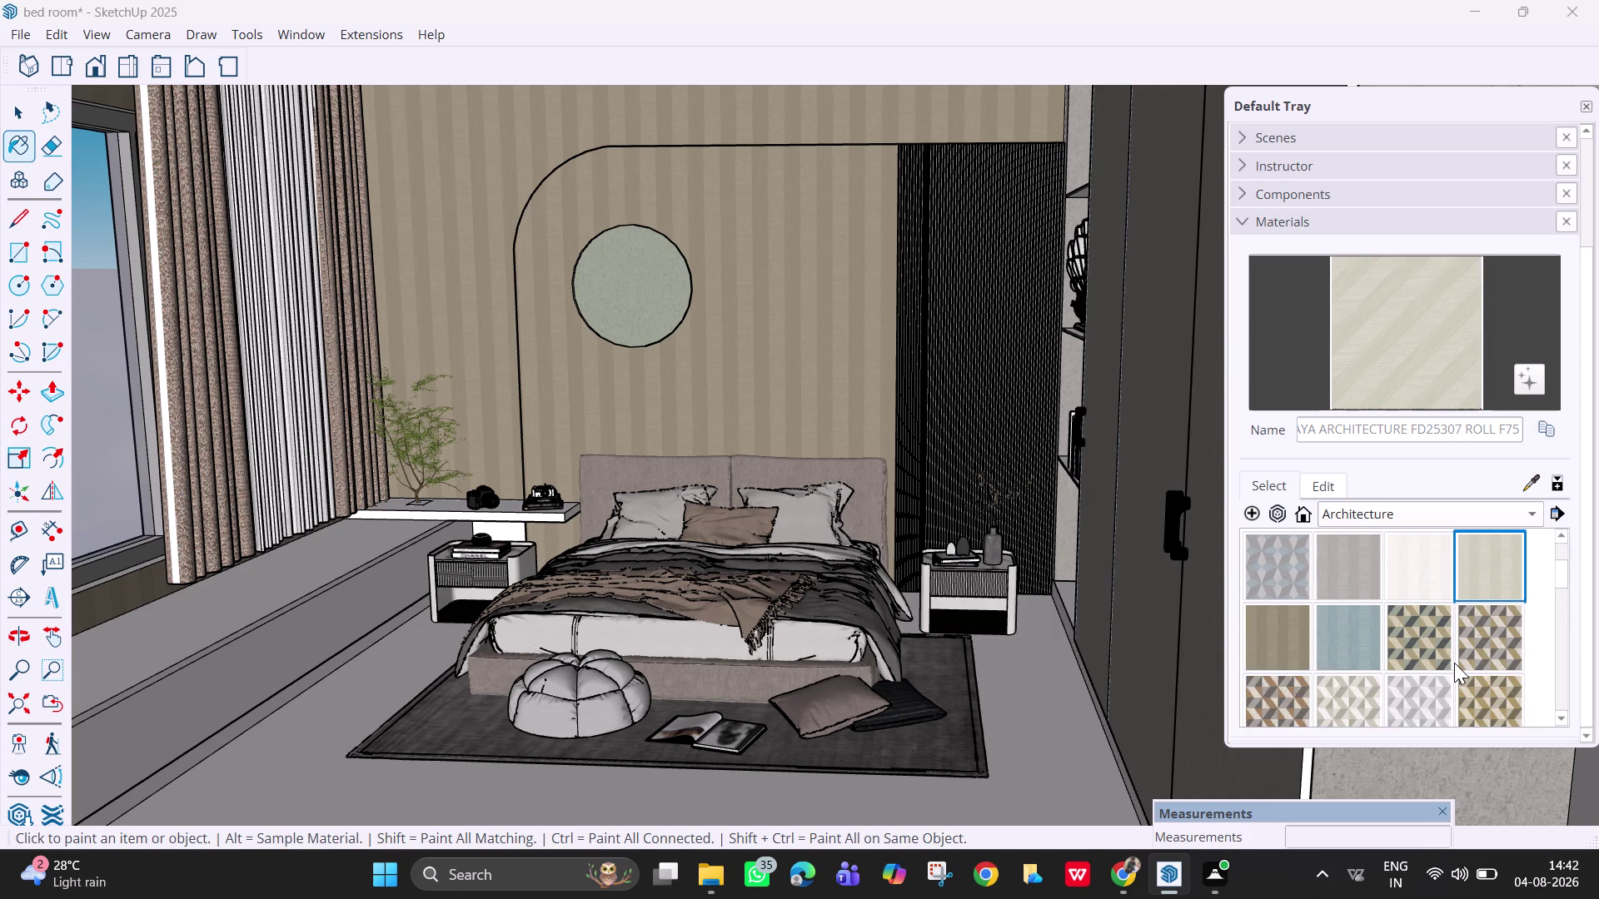
scroll(down, 3)
click(1480, 698)
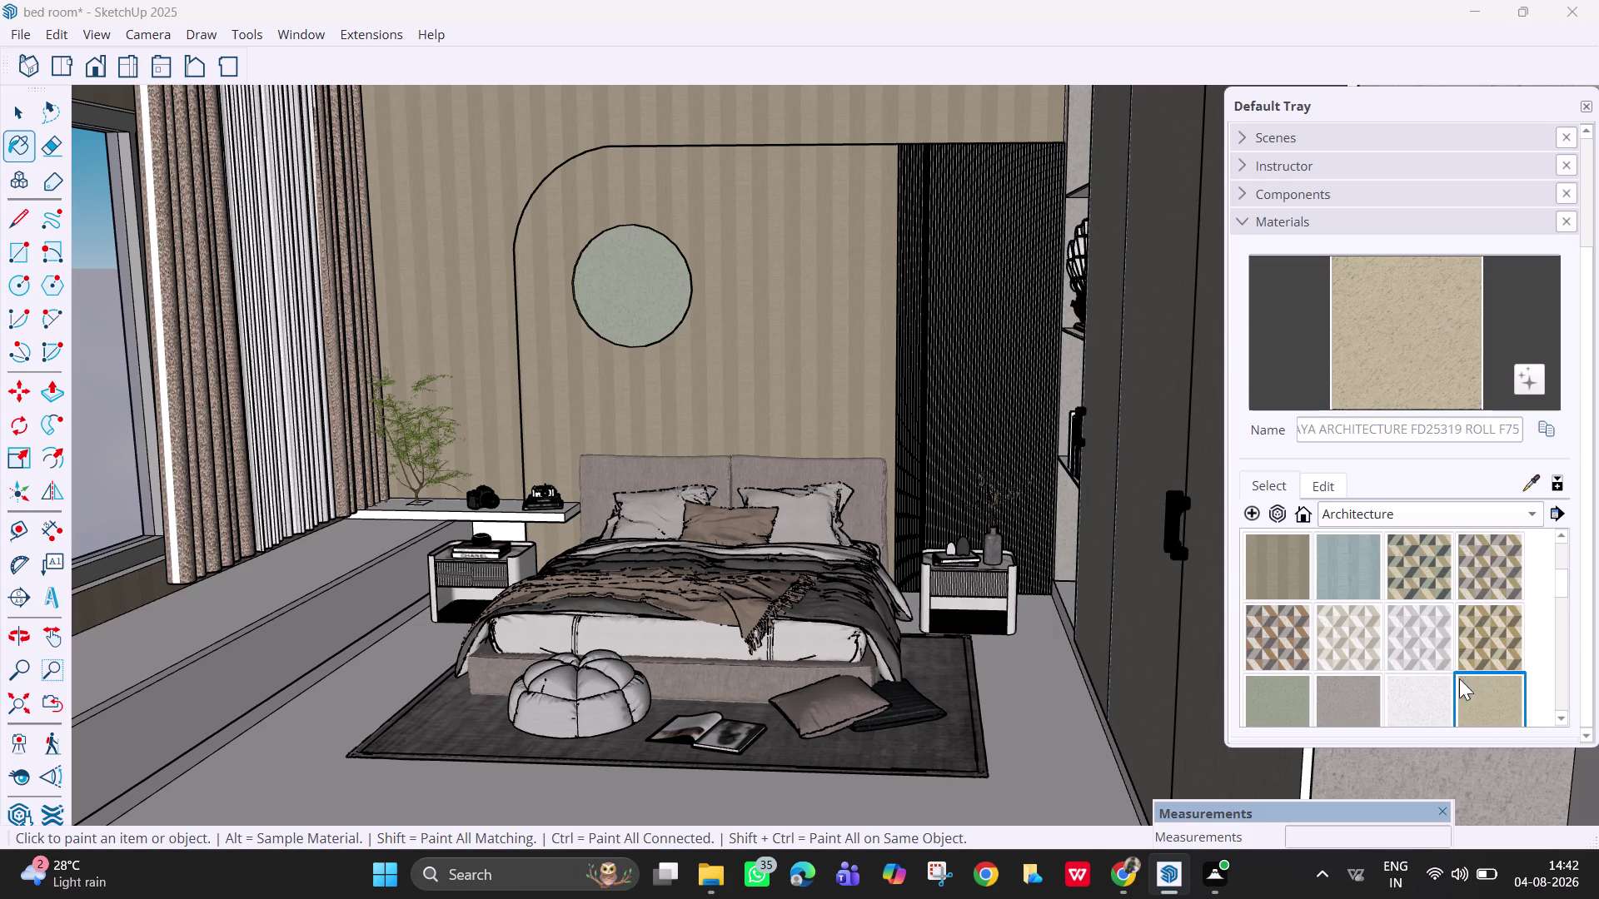
click(440, 318)
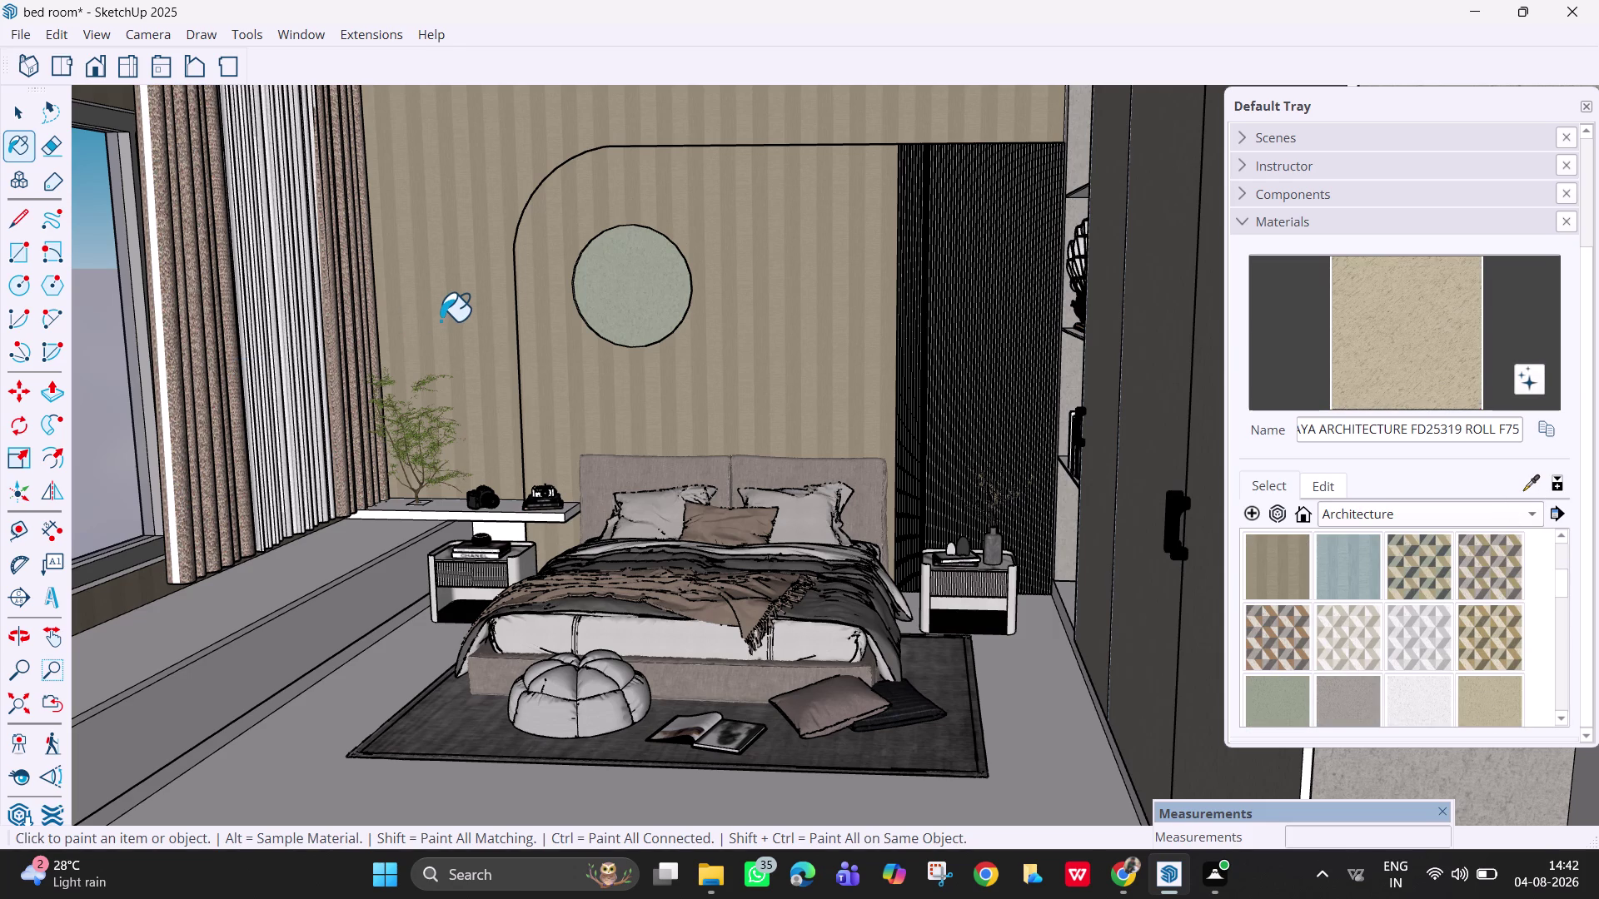
scroll(down, 3)
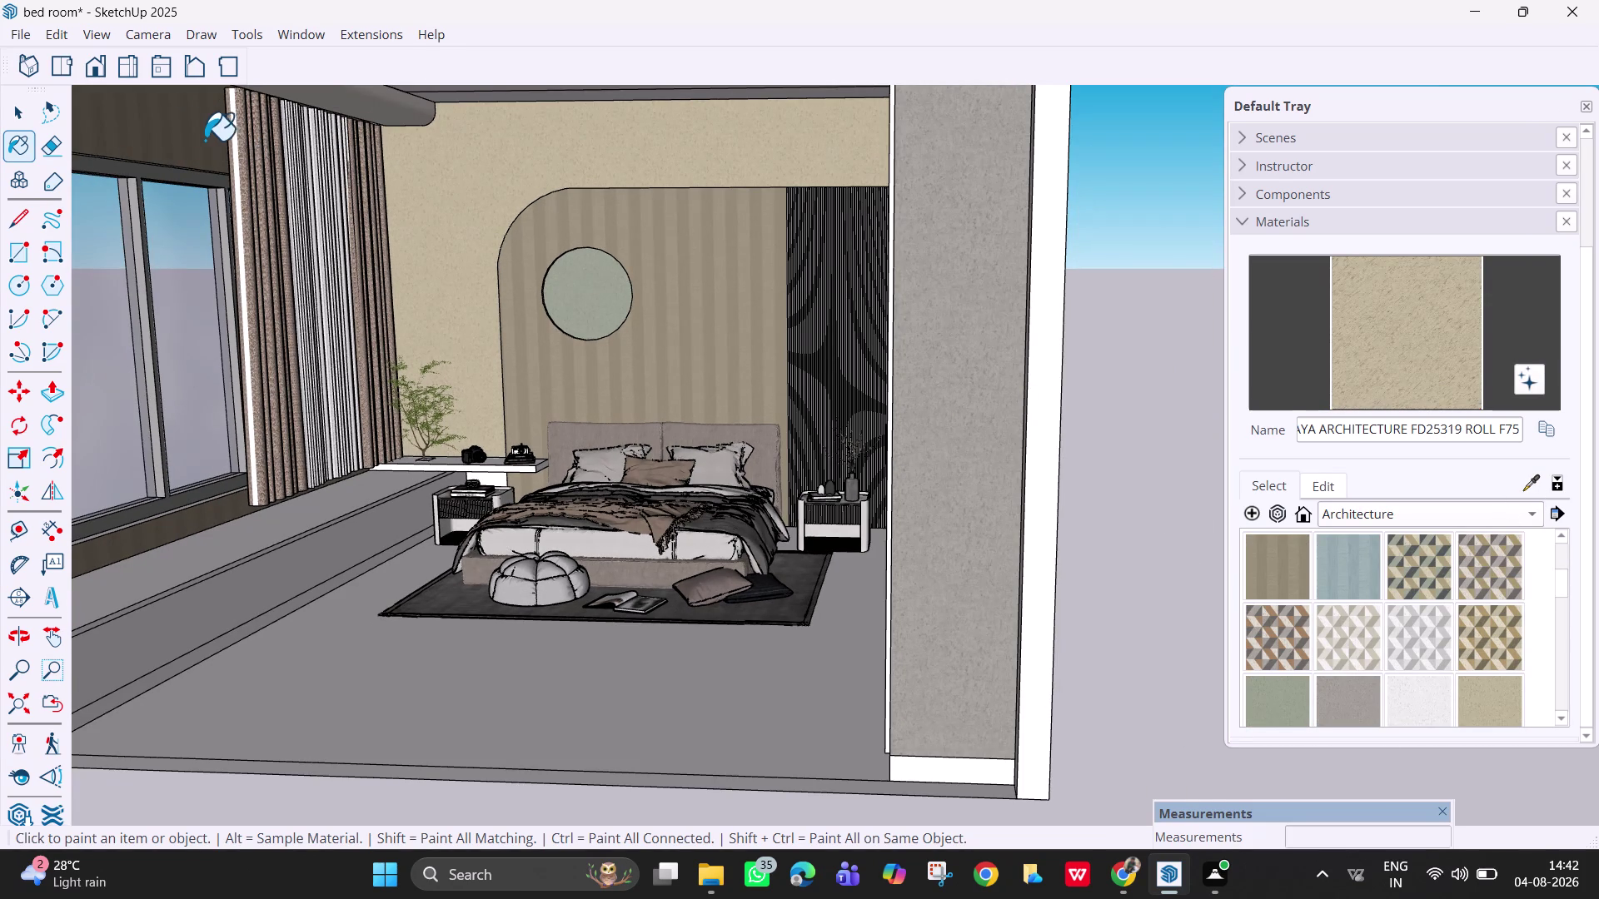
click(188, 136)
Exit painting and orbit out to show the whole bedroom and wardrobe.
scroll(down, 3)
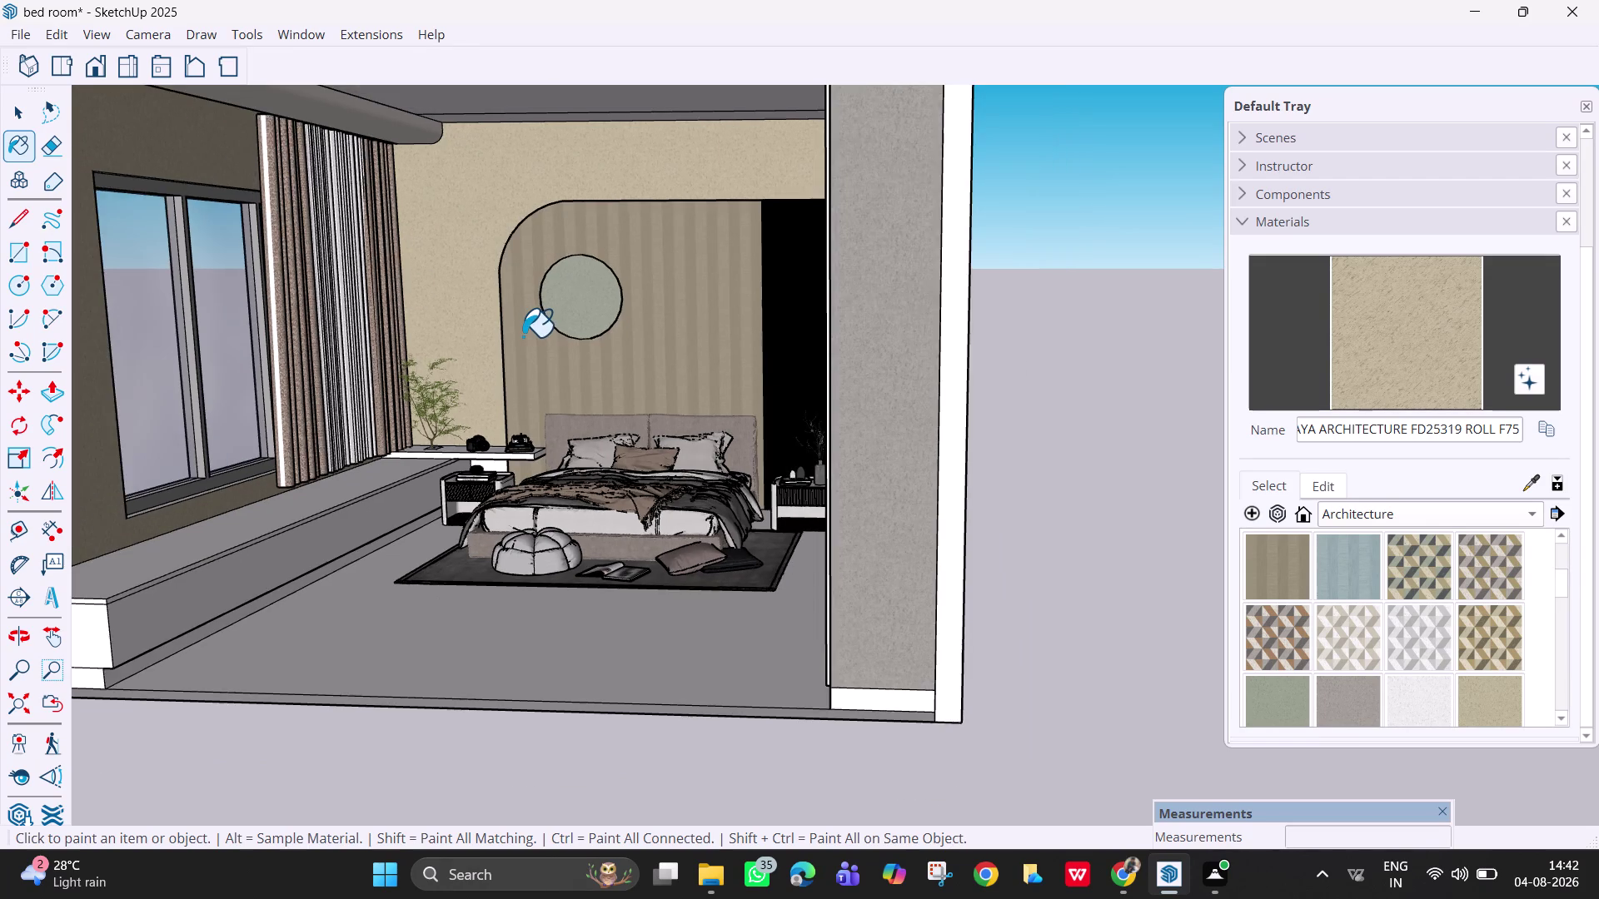
scroll(up, 3)
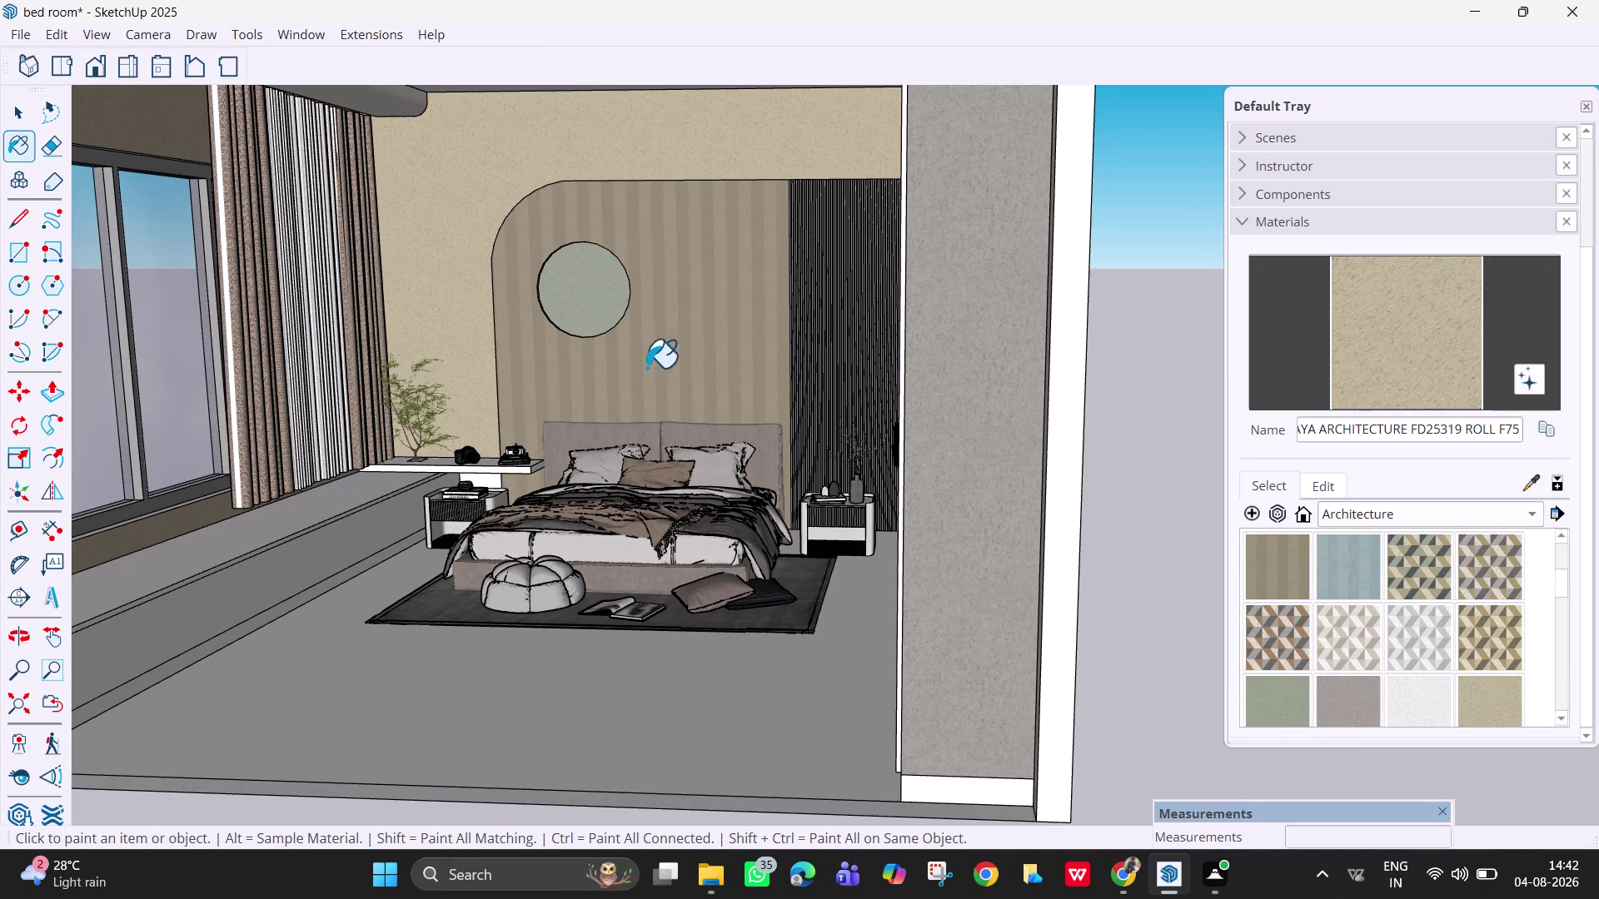
key(Escape)
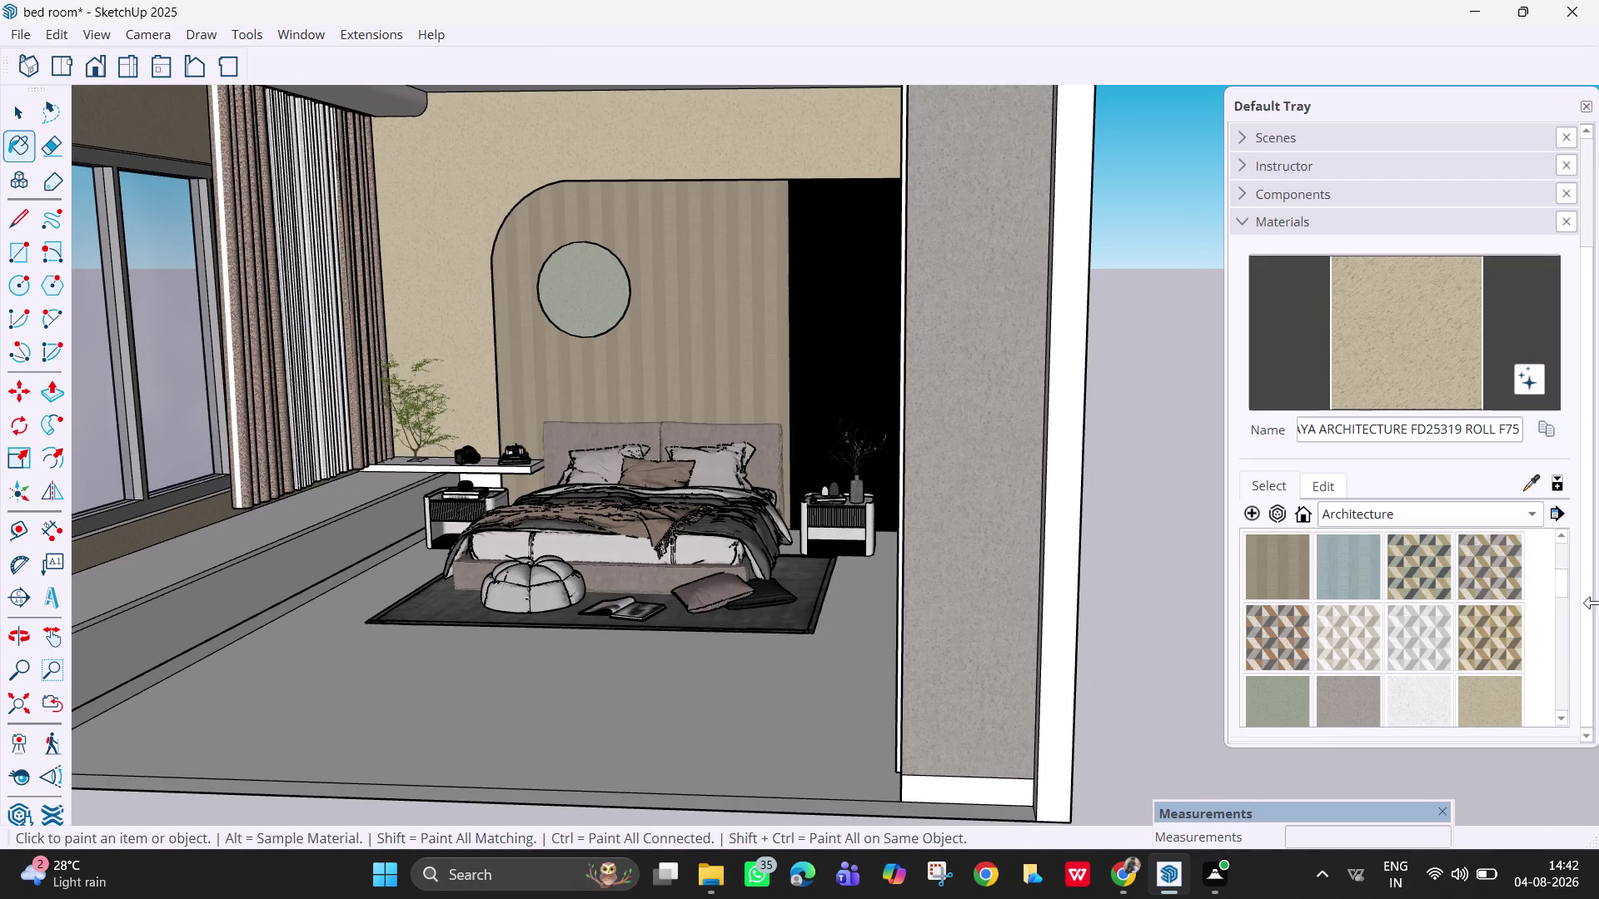
key(Escape)
key(Escape)
key(Escape)
scroll(up, 3)
scroll(down, 3)
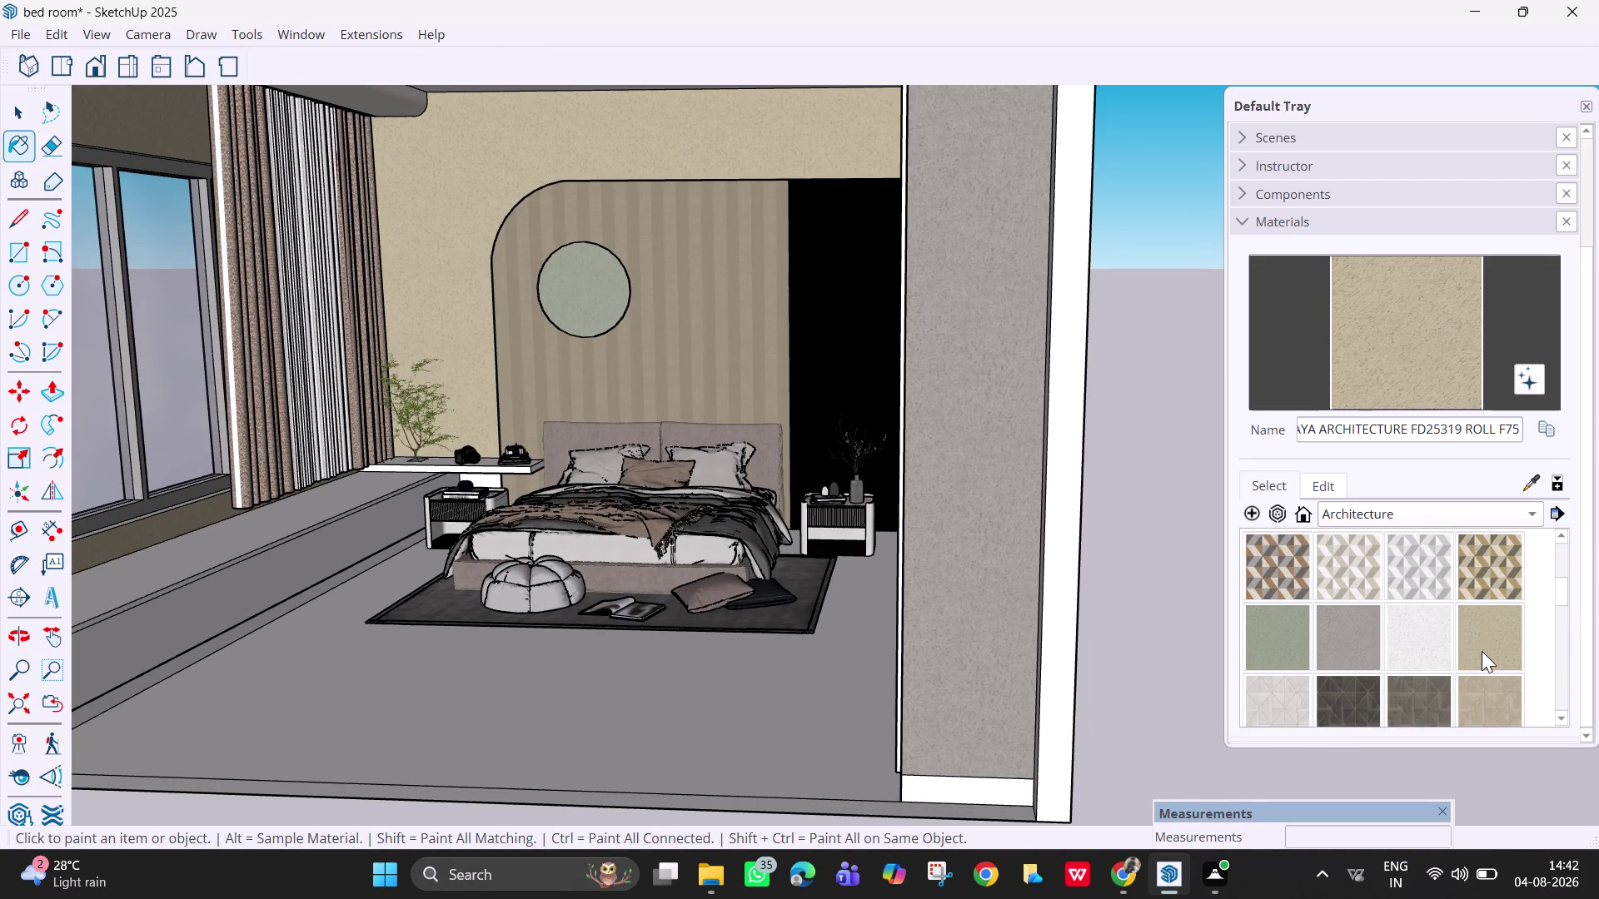
click(1586, 108)
middle_drag(775, 568, 821, 591)
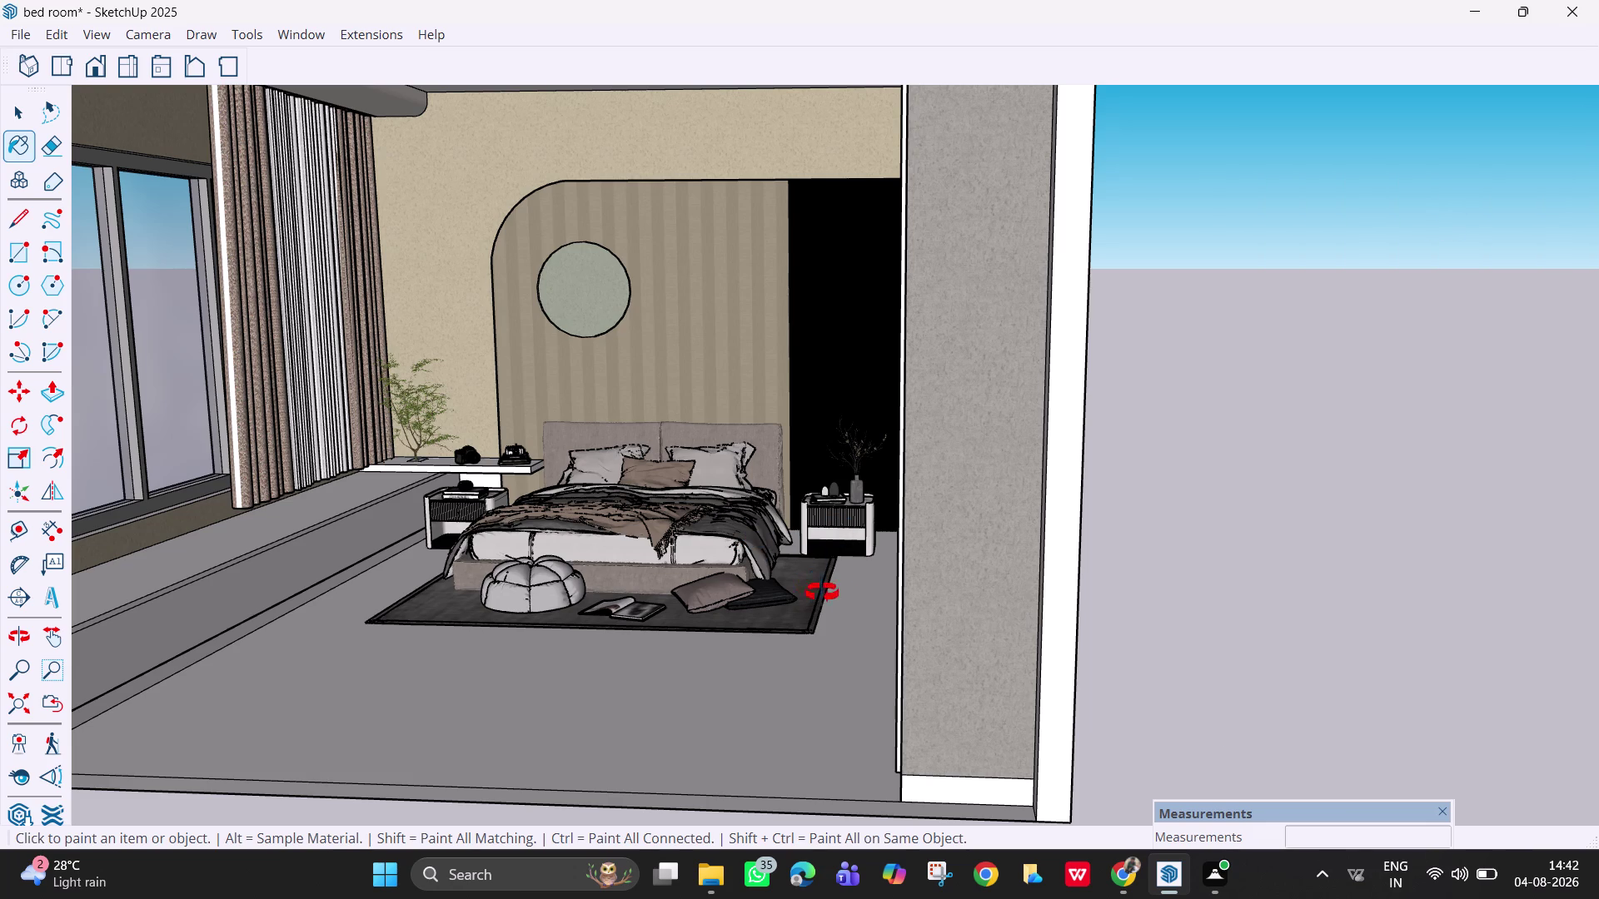
middle_drag(821, 591, 984, 585)
scroll(down, 3)
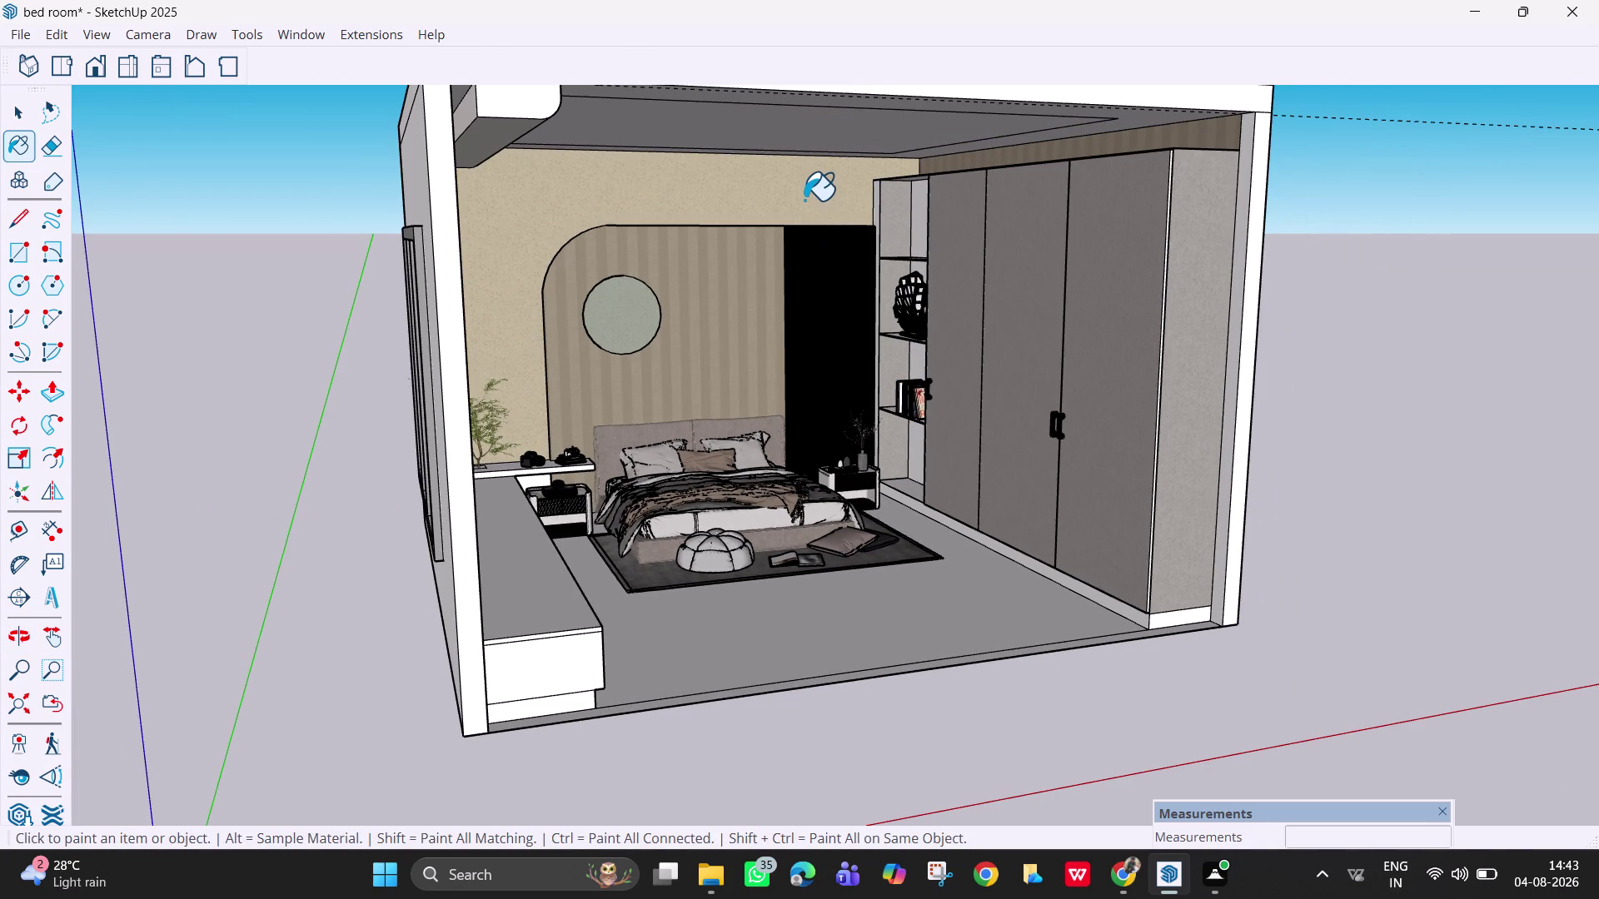
key(space)
Reopen the Materials tray, sample the upper wall's beige texture and paint a surface.
click(318, 32)
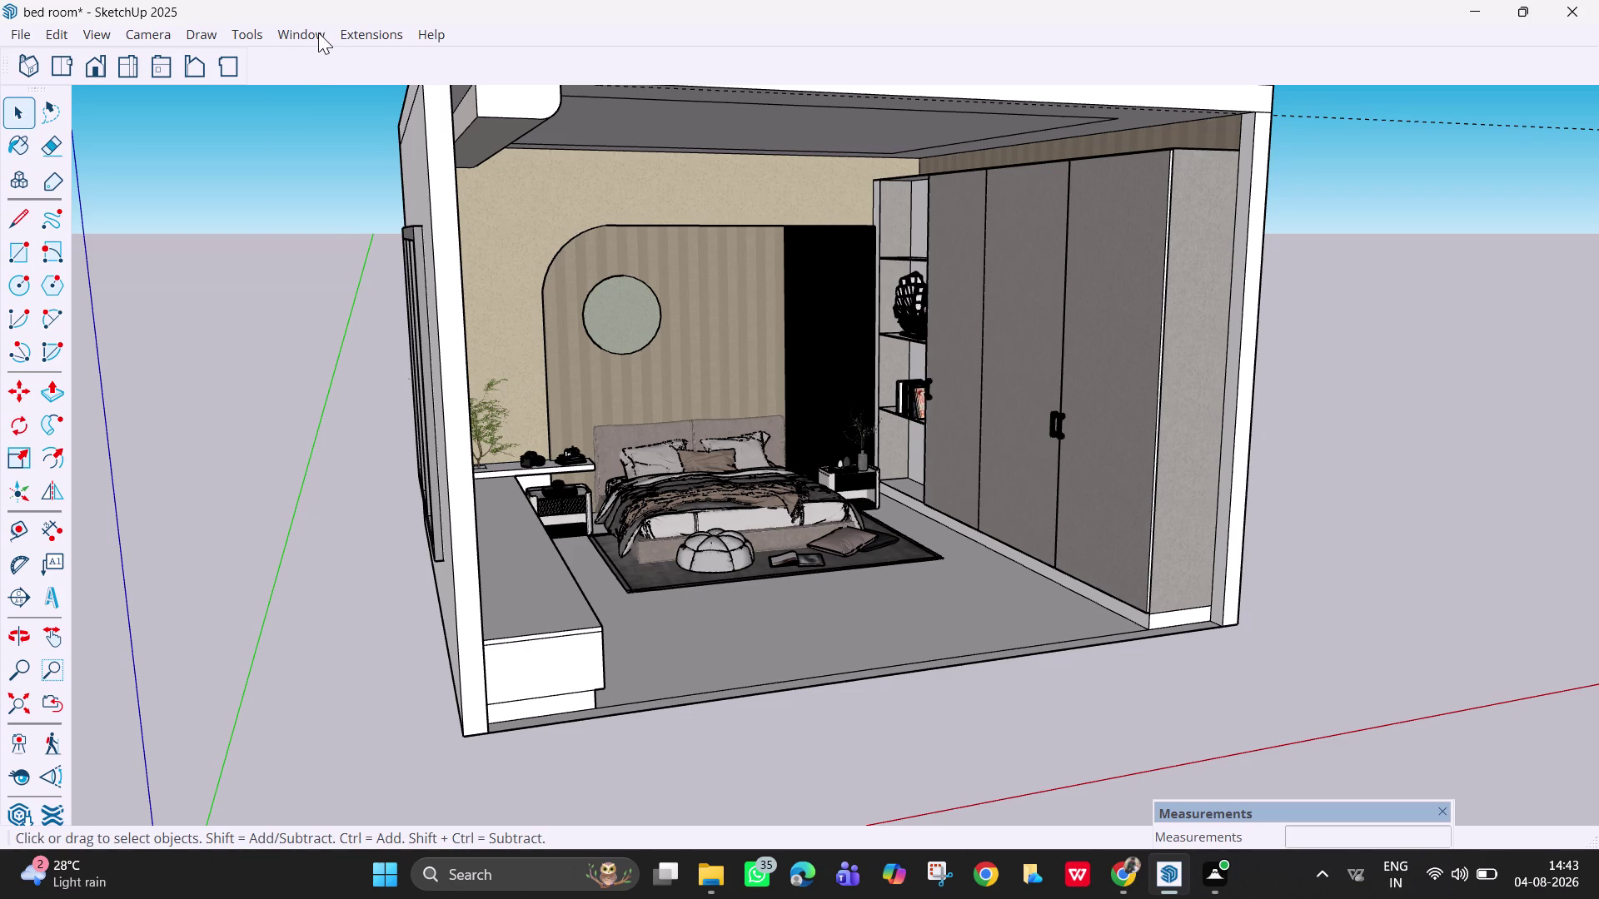
click(341, 55)
click(513, 62)
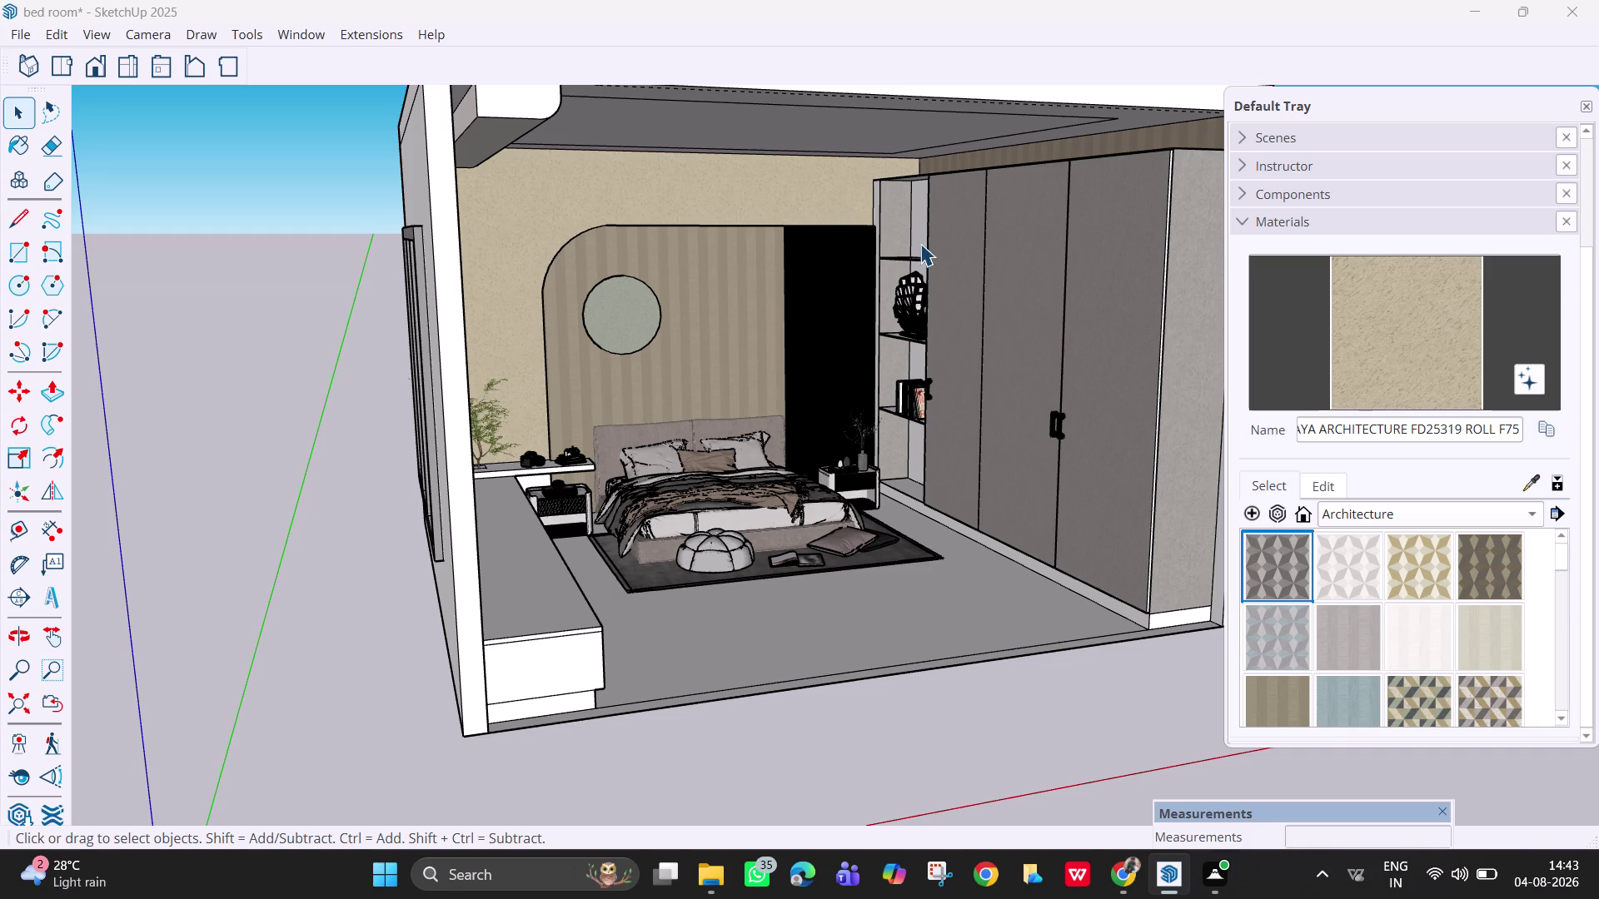
click(1527, 484)
click(771, 204)
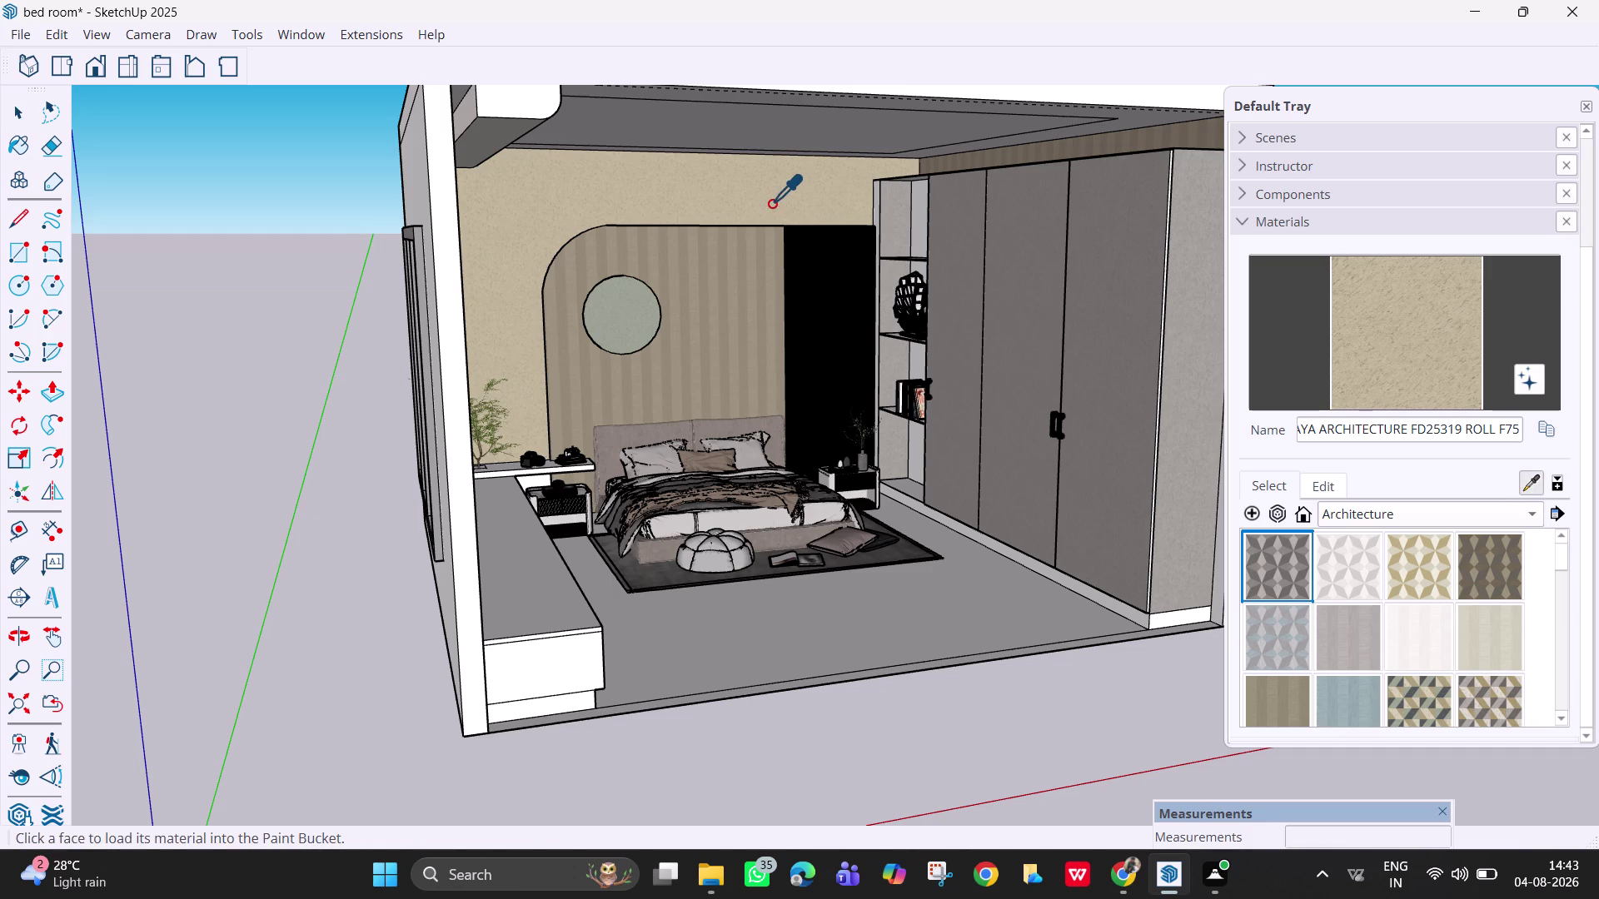
click(1014, 155)
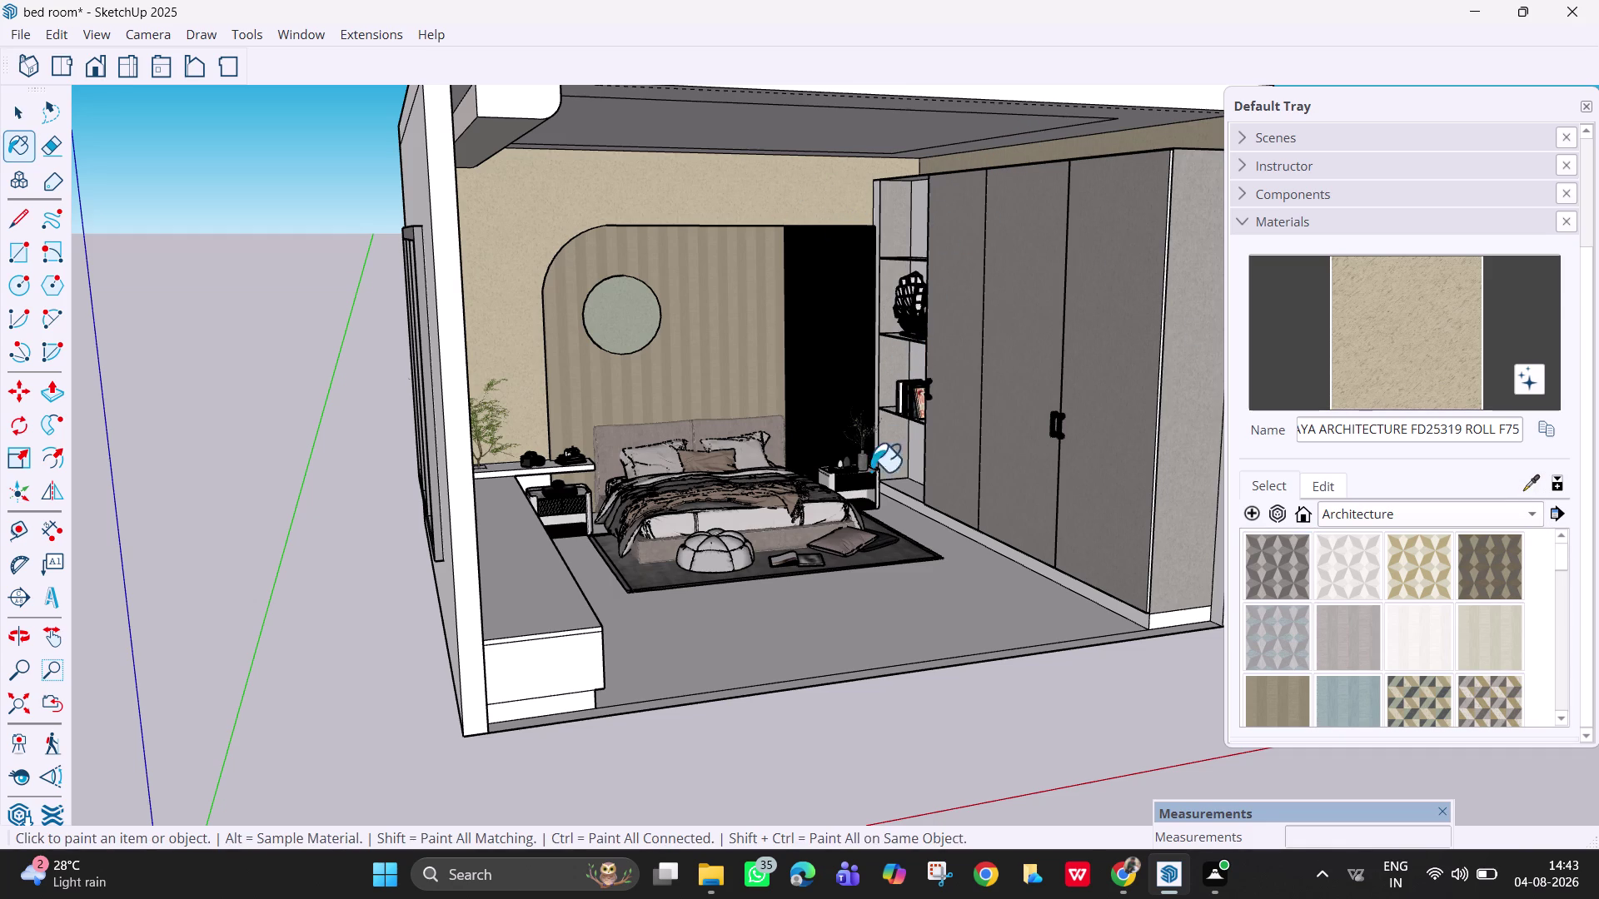
click(1118, 611)
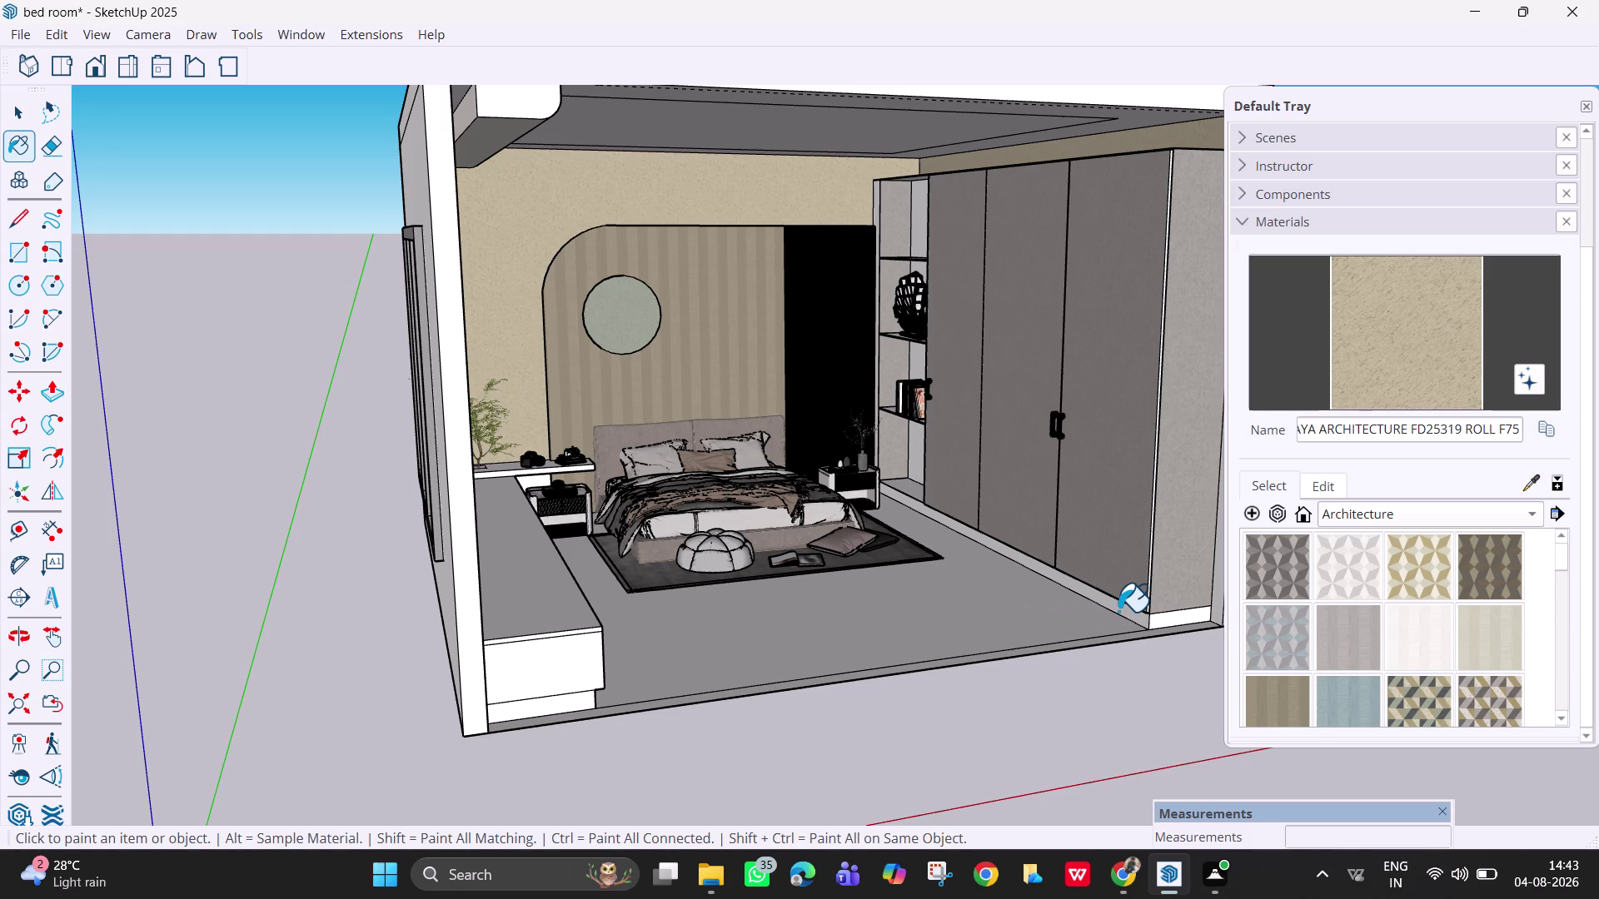
Paint a face on the bed wall with the sampled beige texture.
middle_drag(635, 593, 390, 589)
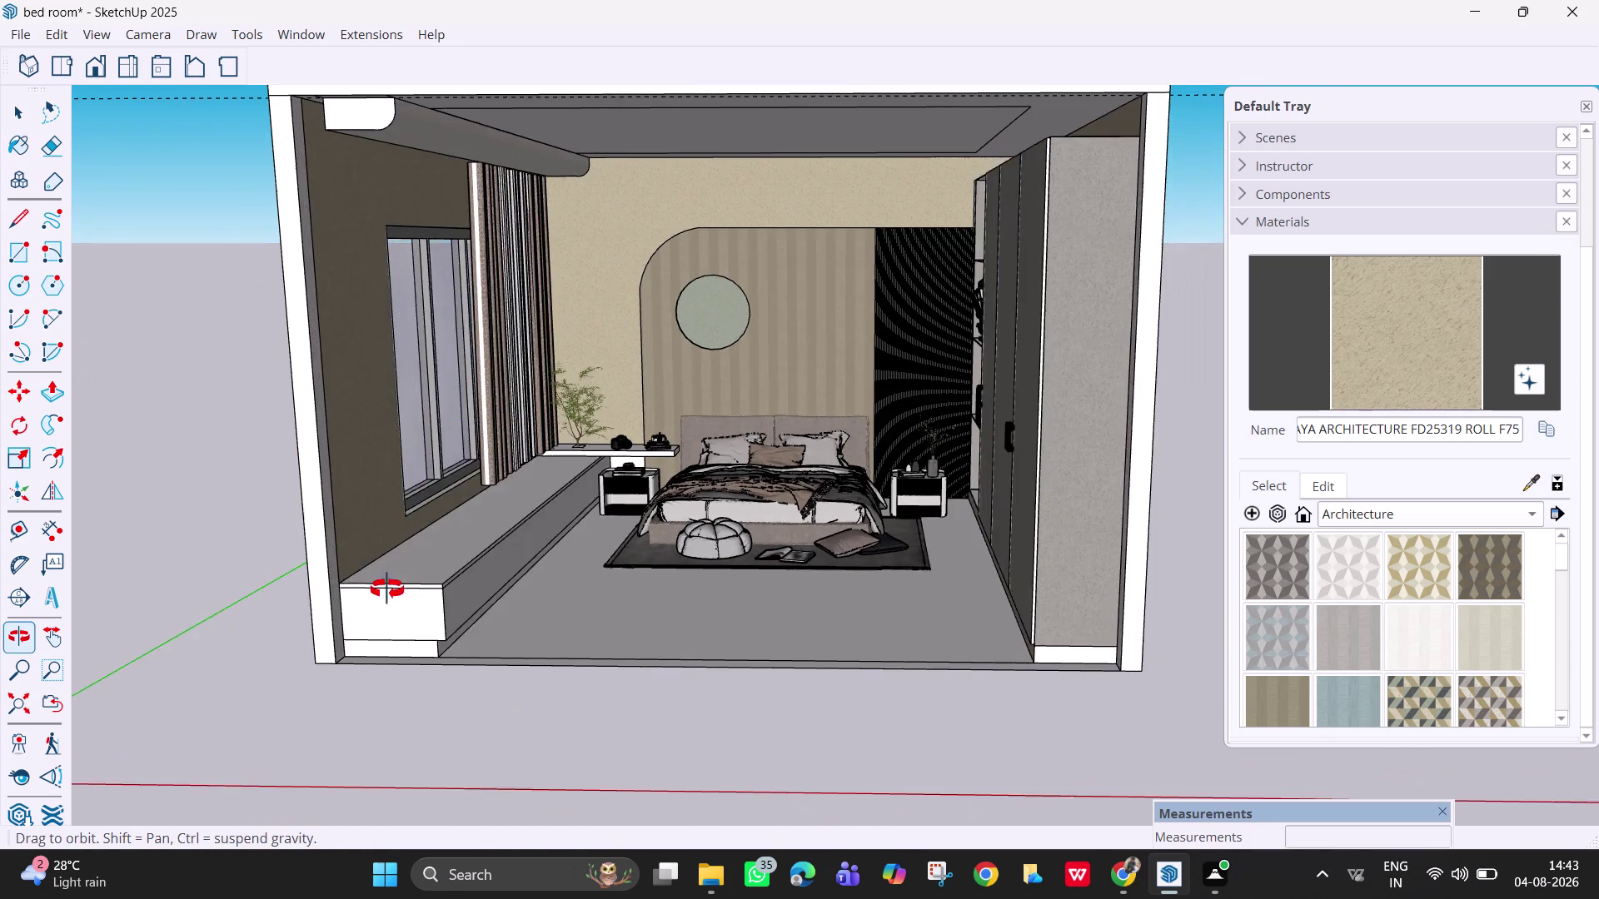
middle_drag(390, 590, 384, 588)
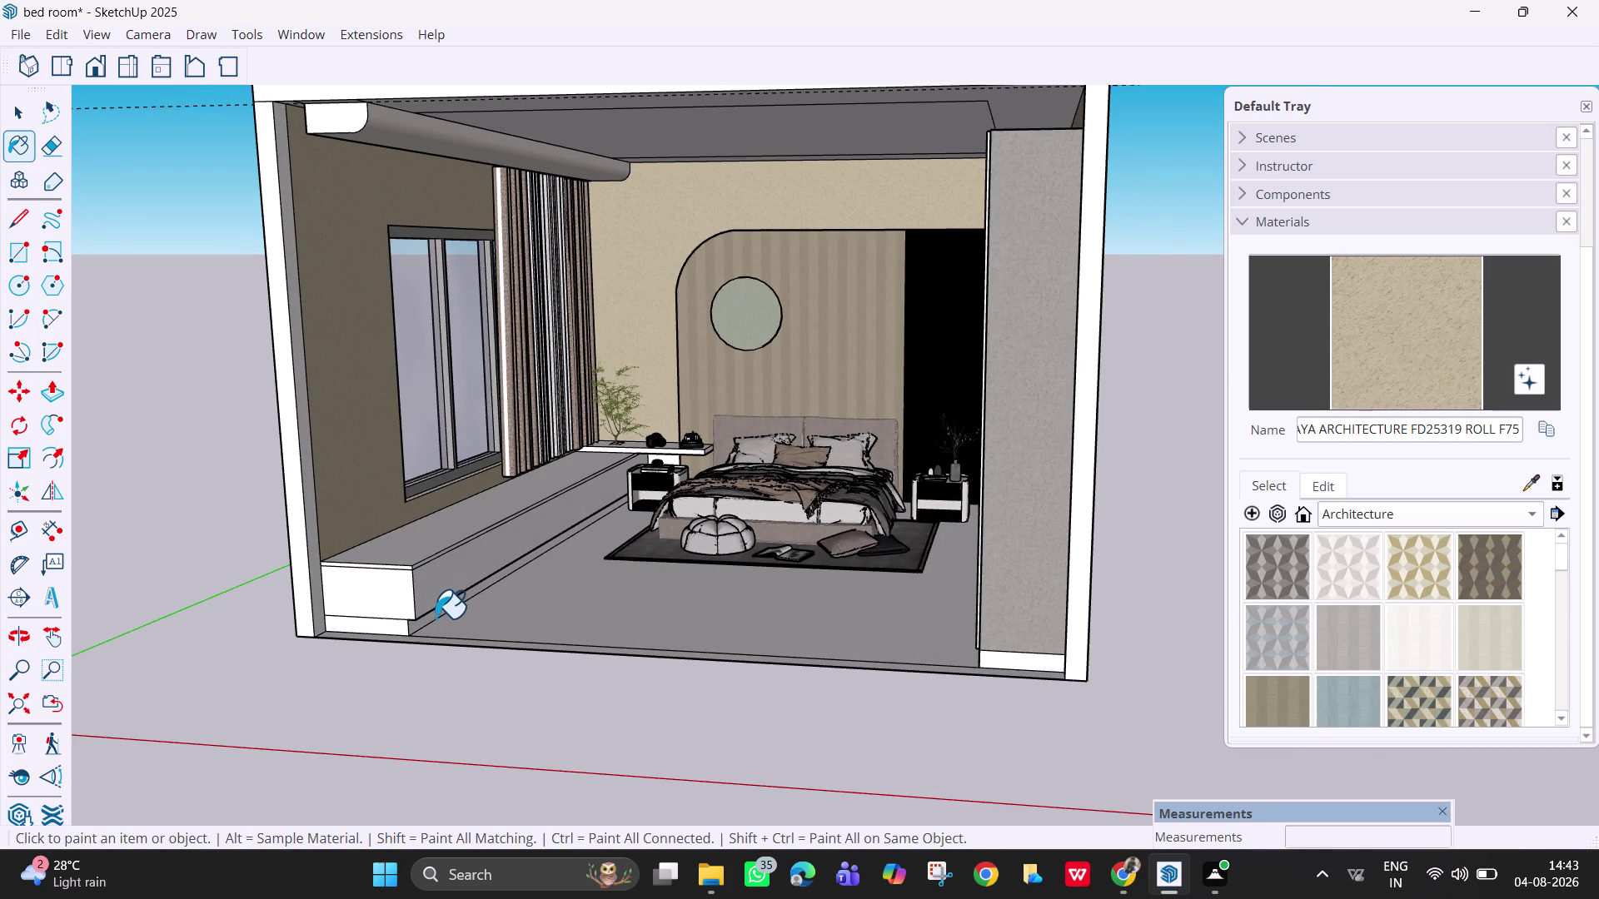
click(434, 616)
key(Escape)
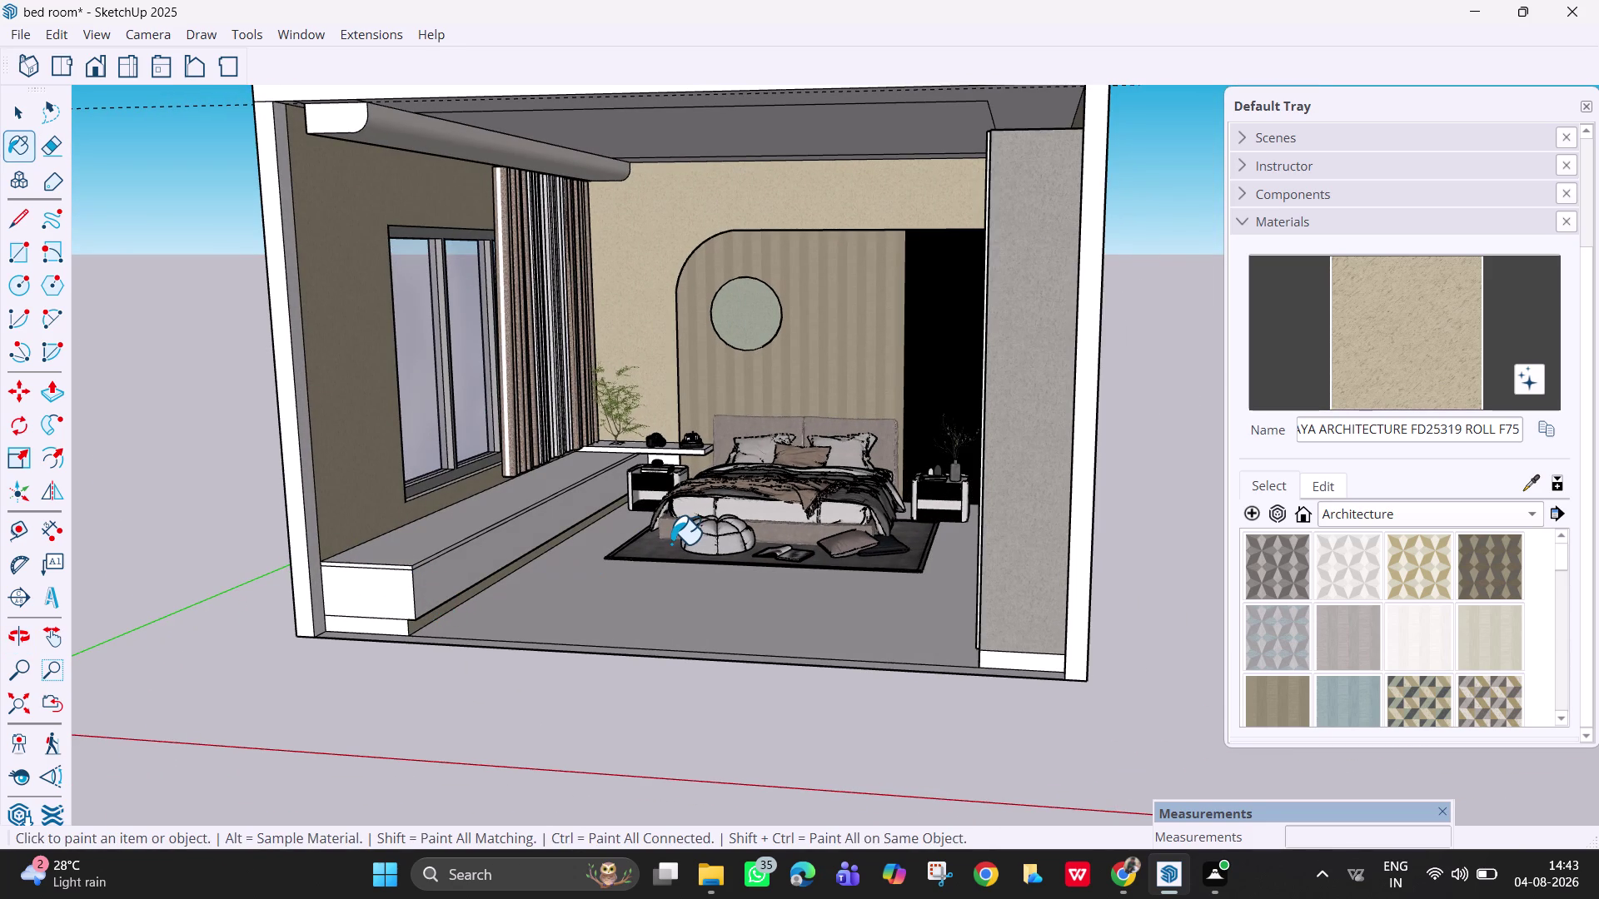
key(space)
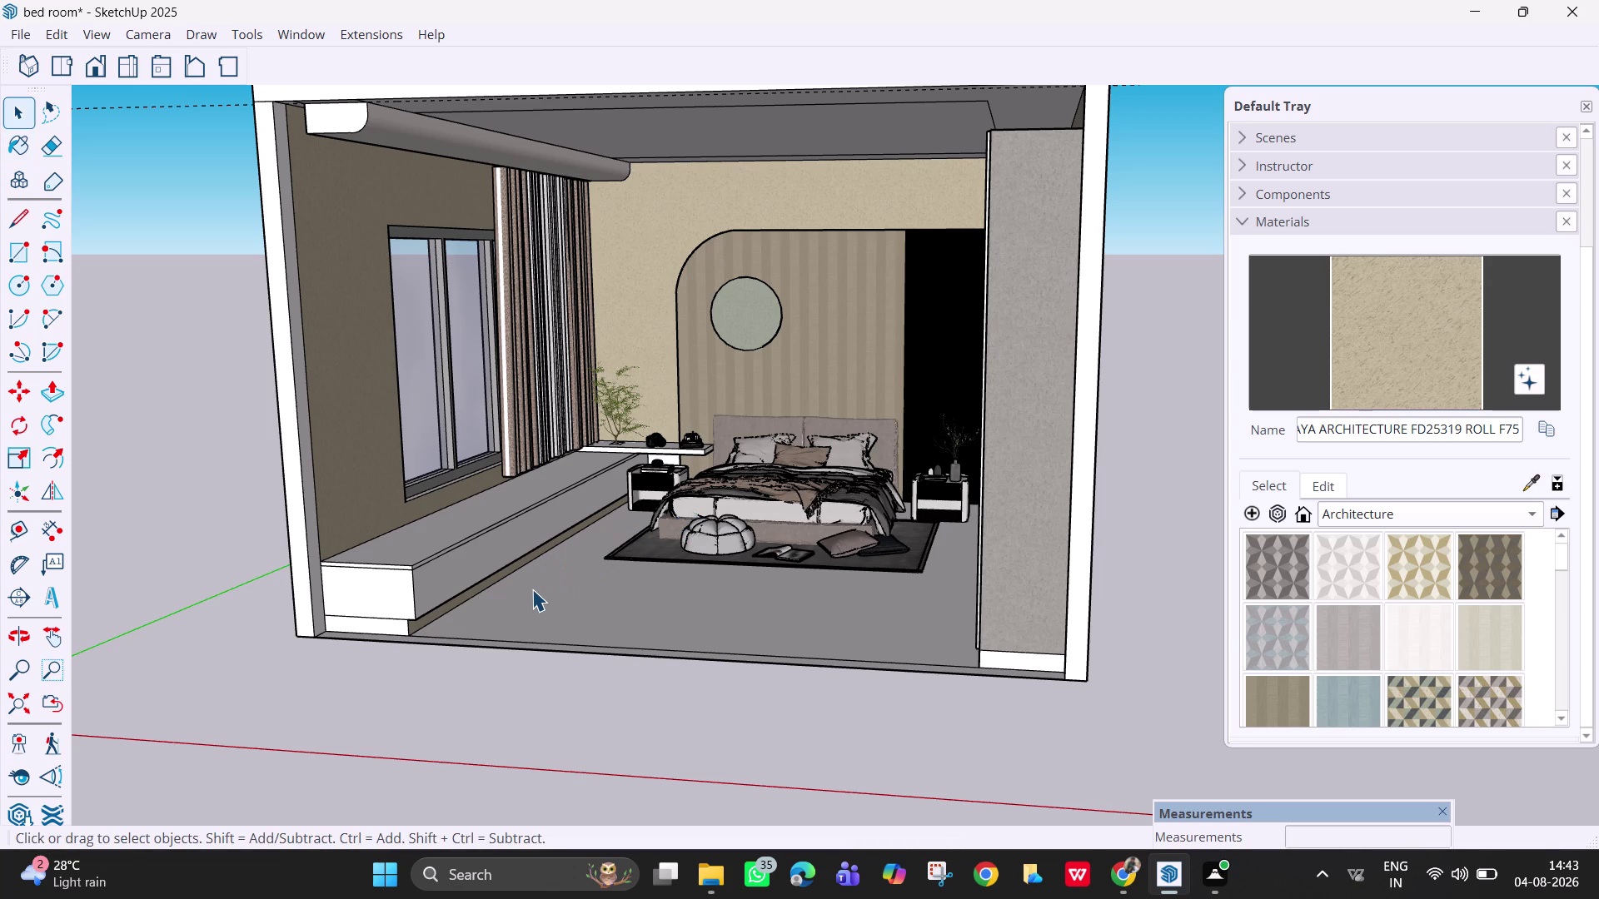
click(1388, 512)
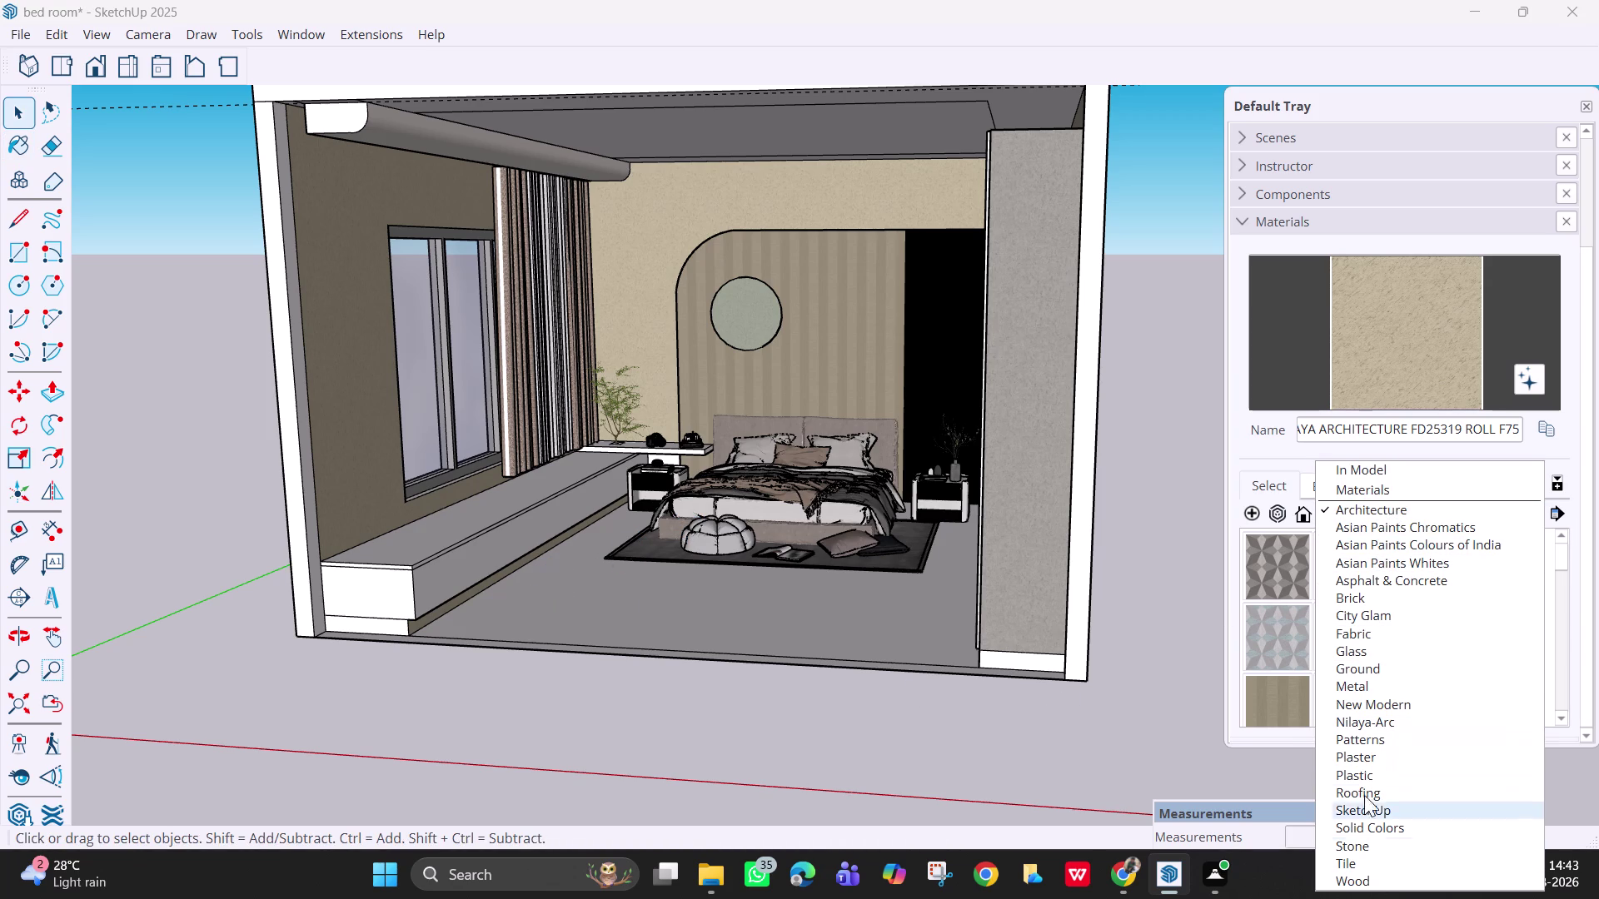
Paint the floor with the dark grey City Glam 32614 textured material.
click(1397, 620)
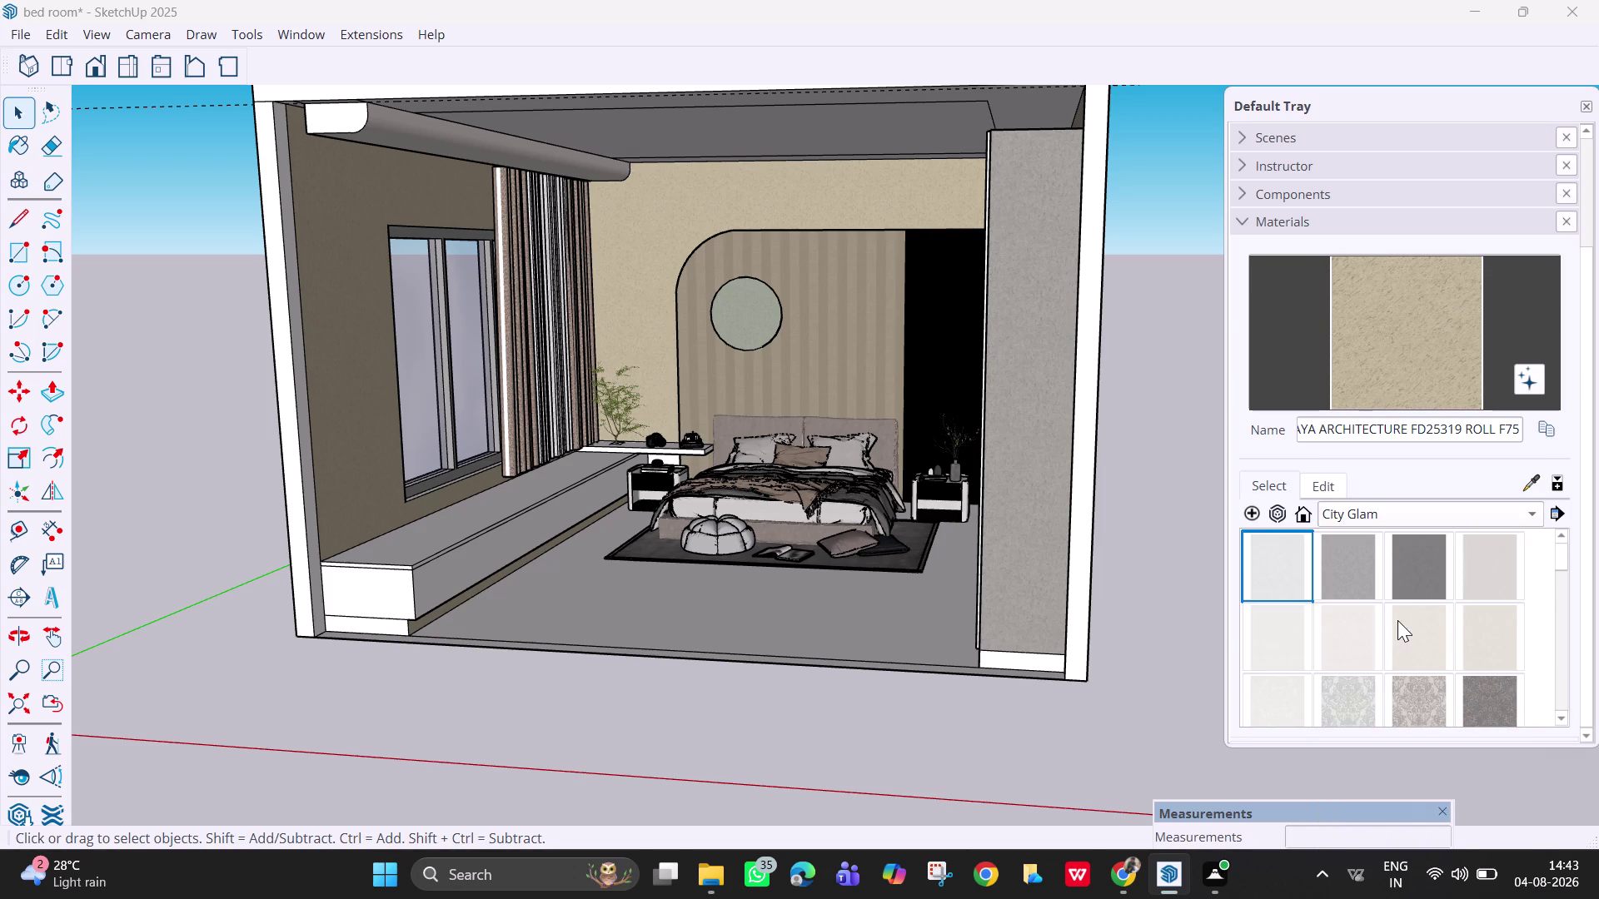
scroll(down, 3)
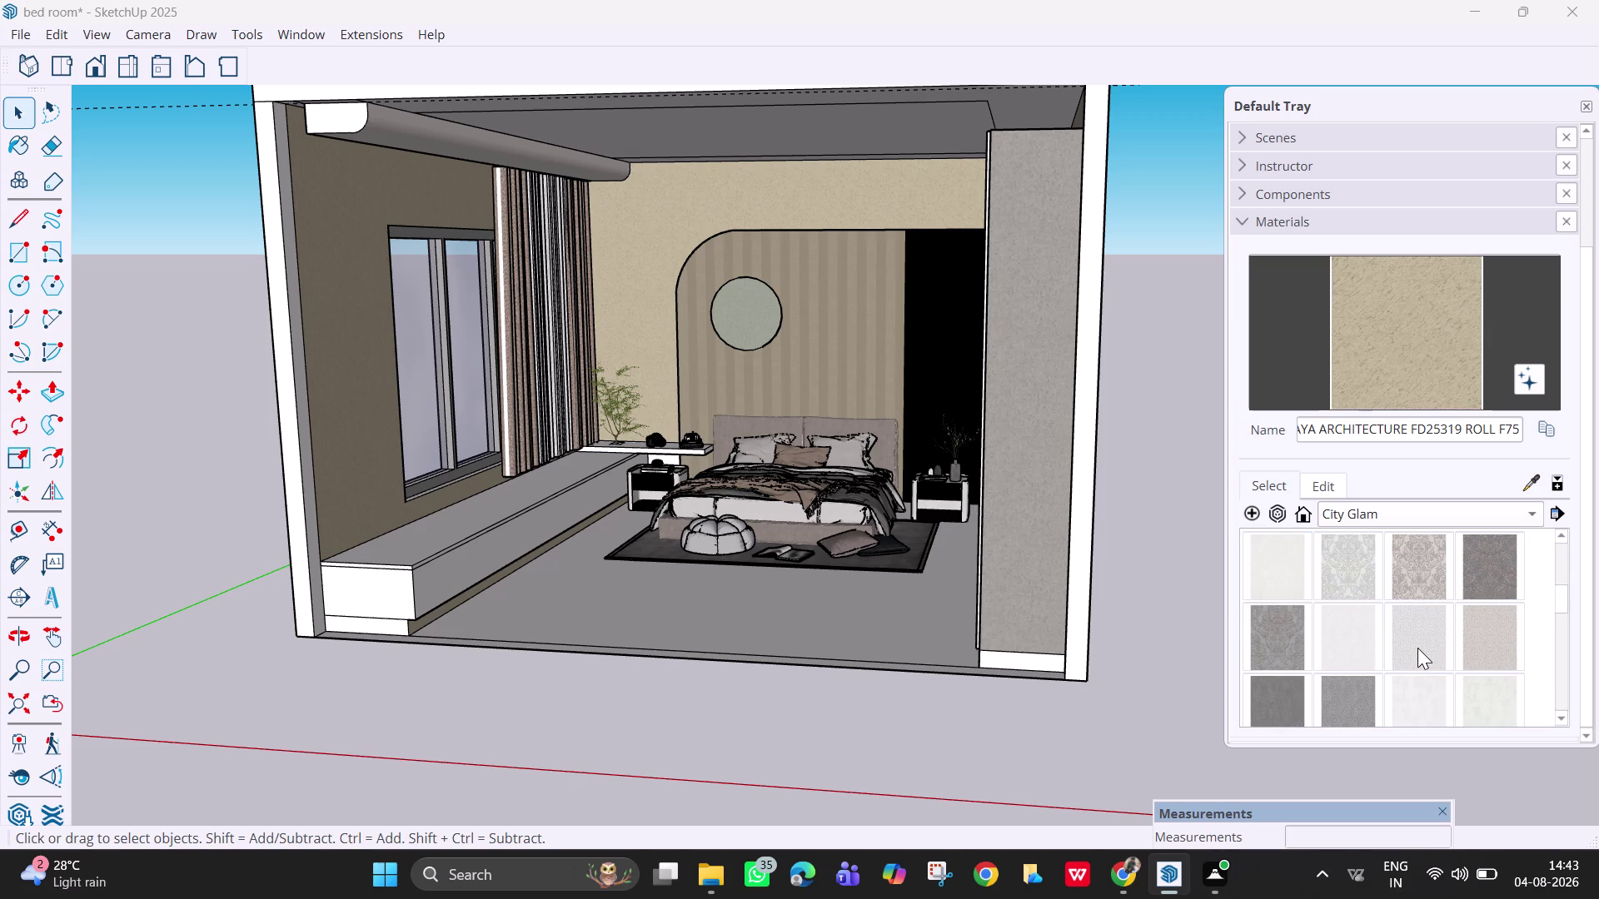
scroll(up, 3)
scroll(down, 3)
scroll(down, 3)
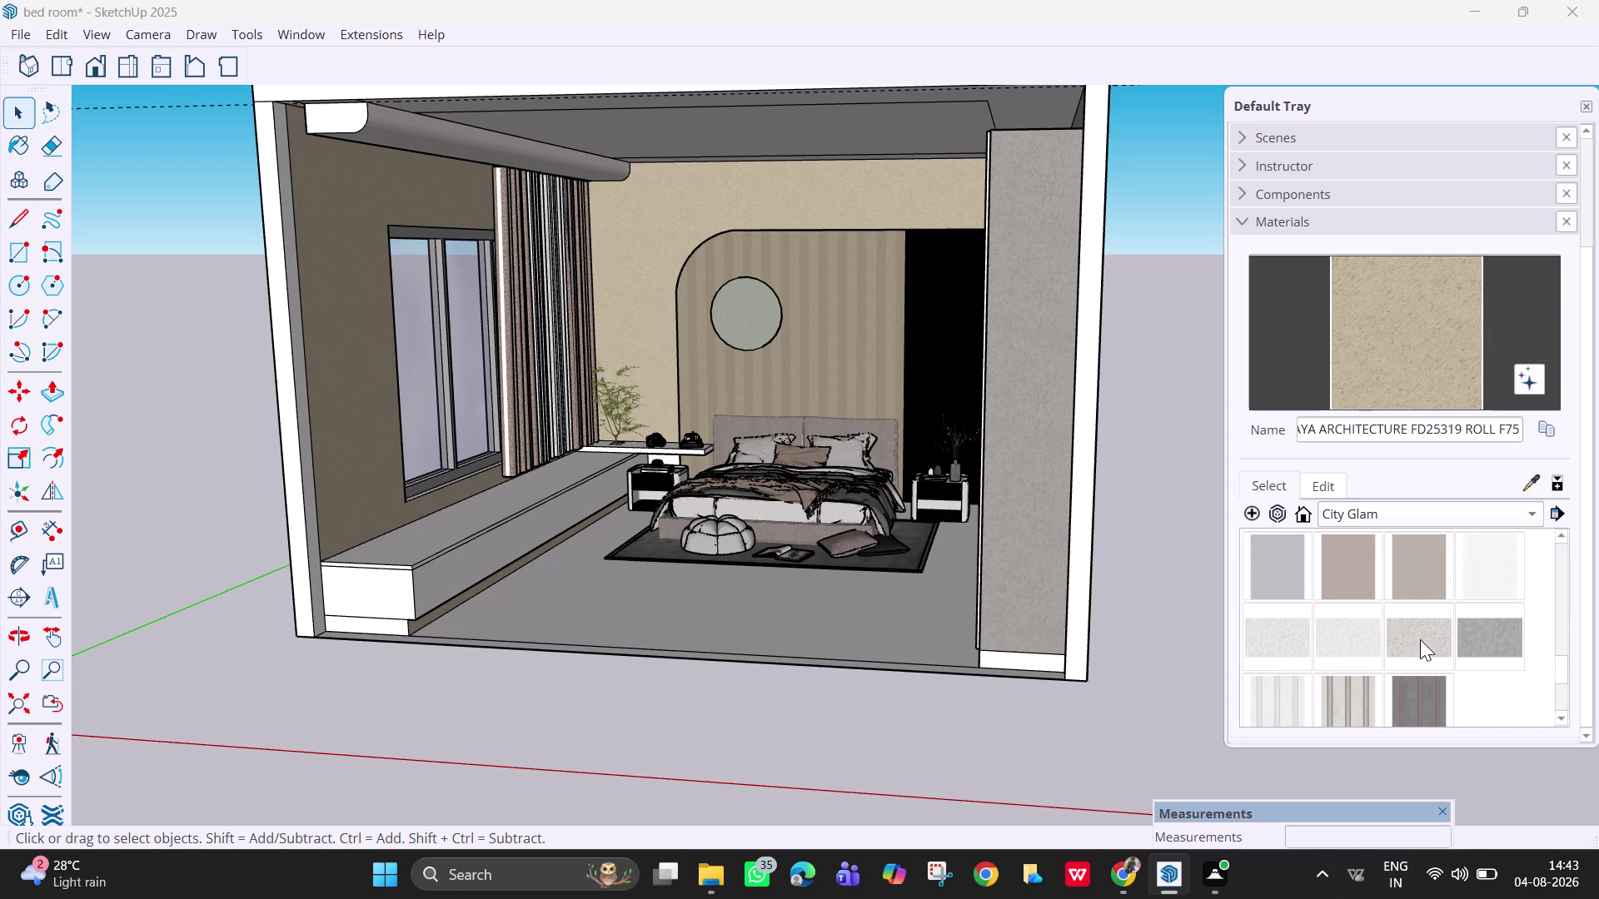
scroll(down, 3)
scroll(up, 3)
scroll(up, 3)
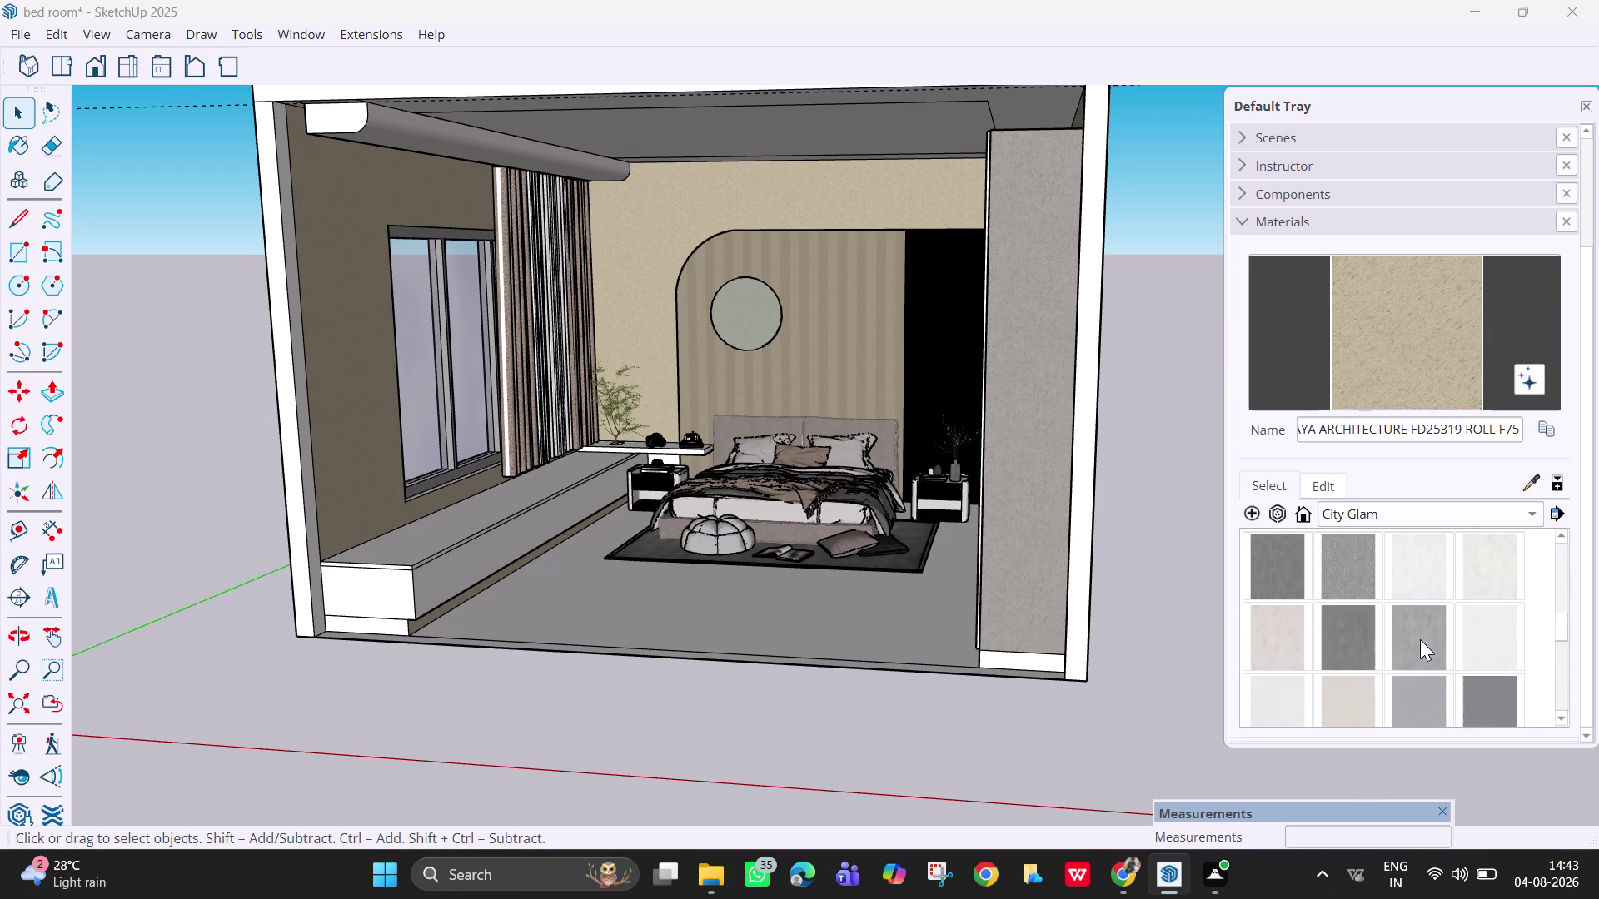
click(1370, 657)
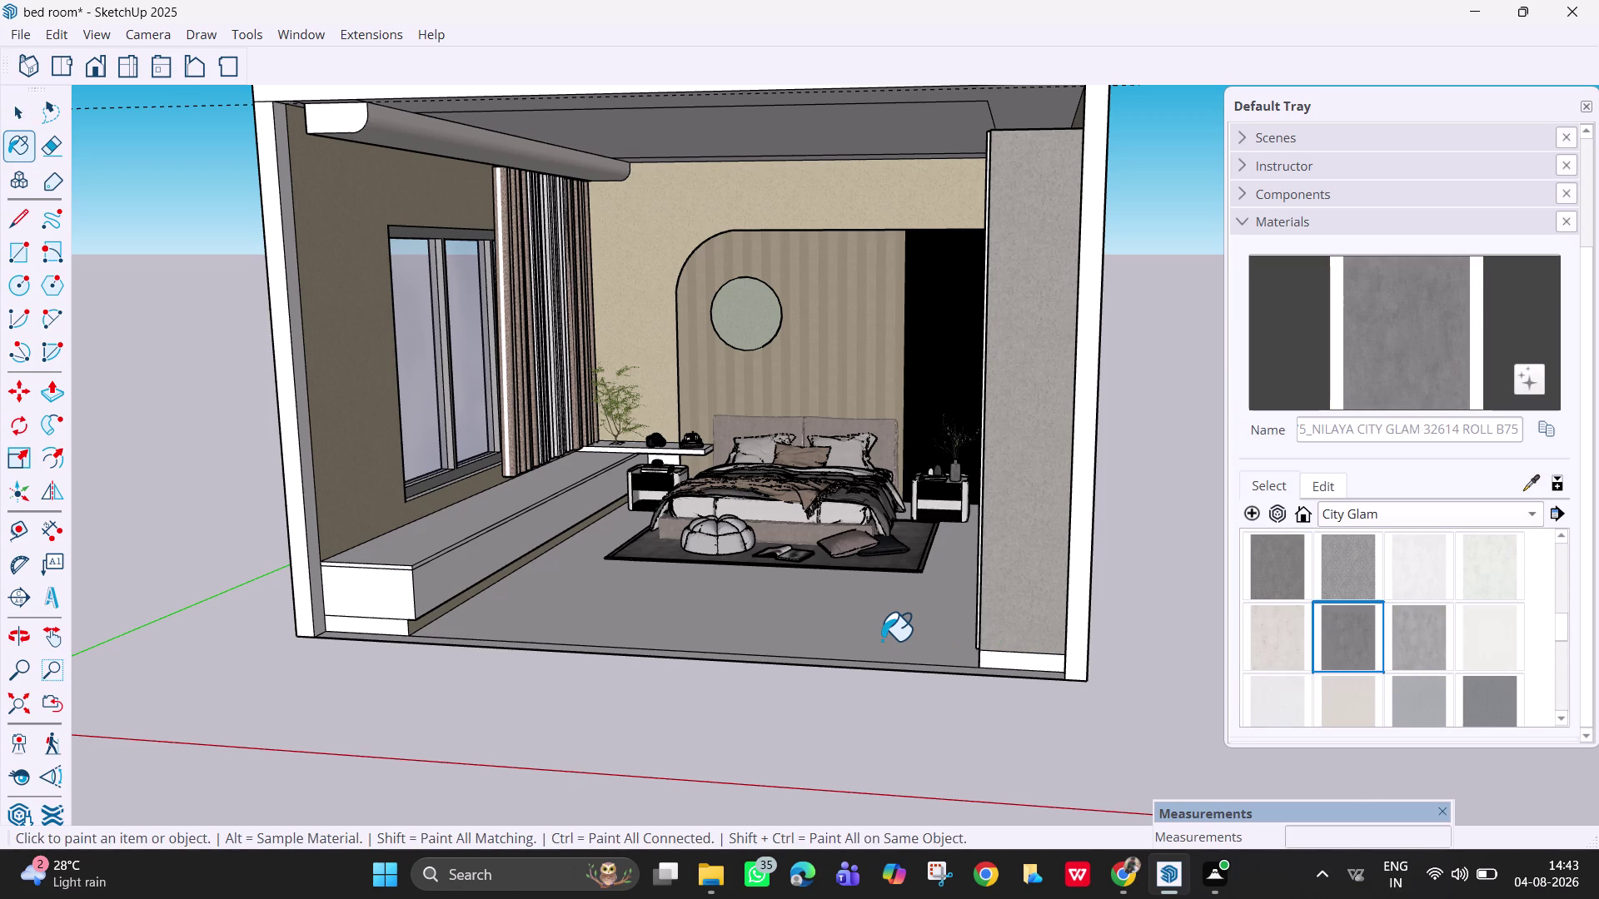
click(882, 640)
Orbit and zoom around the room to inspect the new floor, bed and back wall.
middle_drag(900, 631, 919, 689)
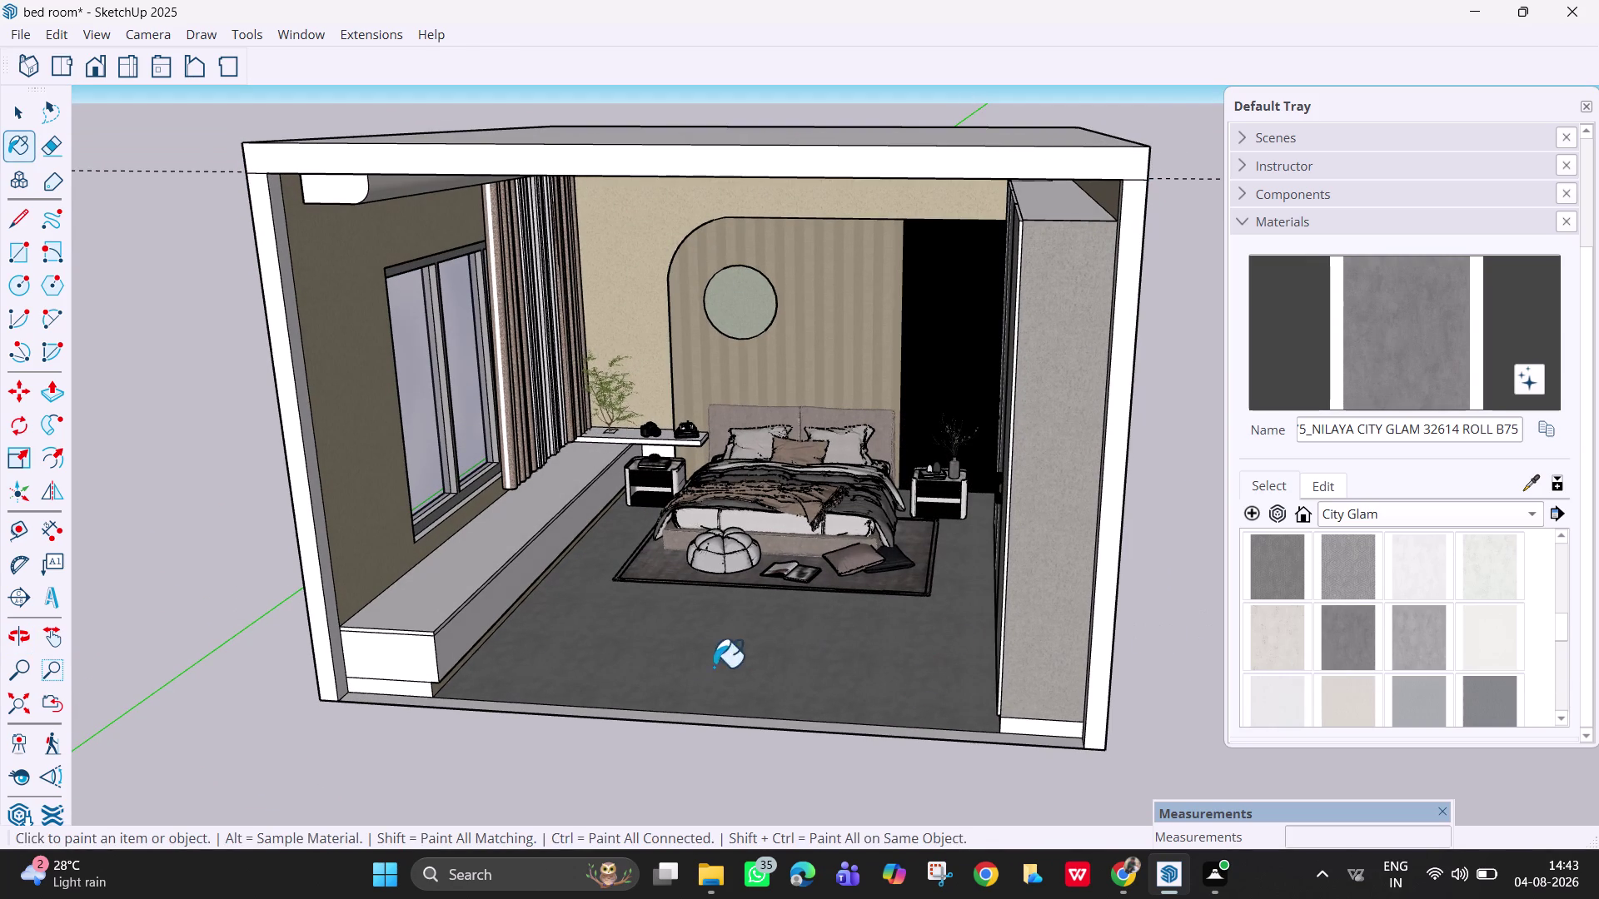
middle_drag(727, 674, 676, 669)
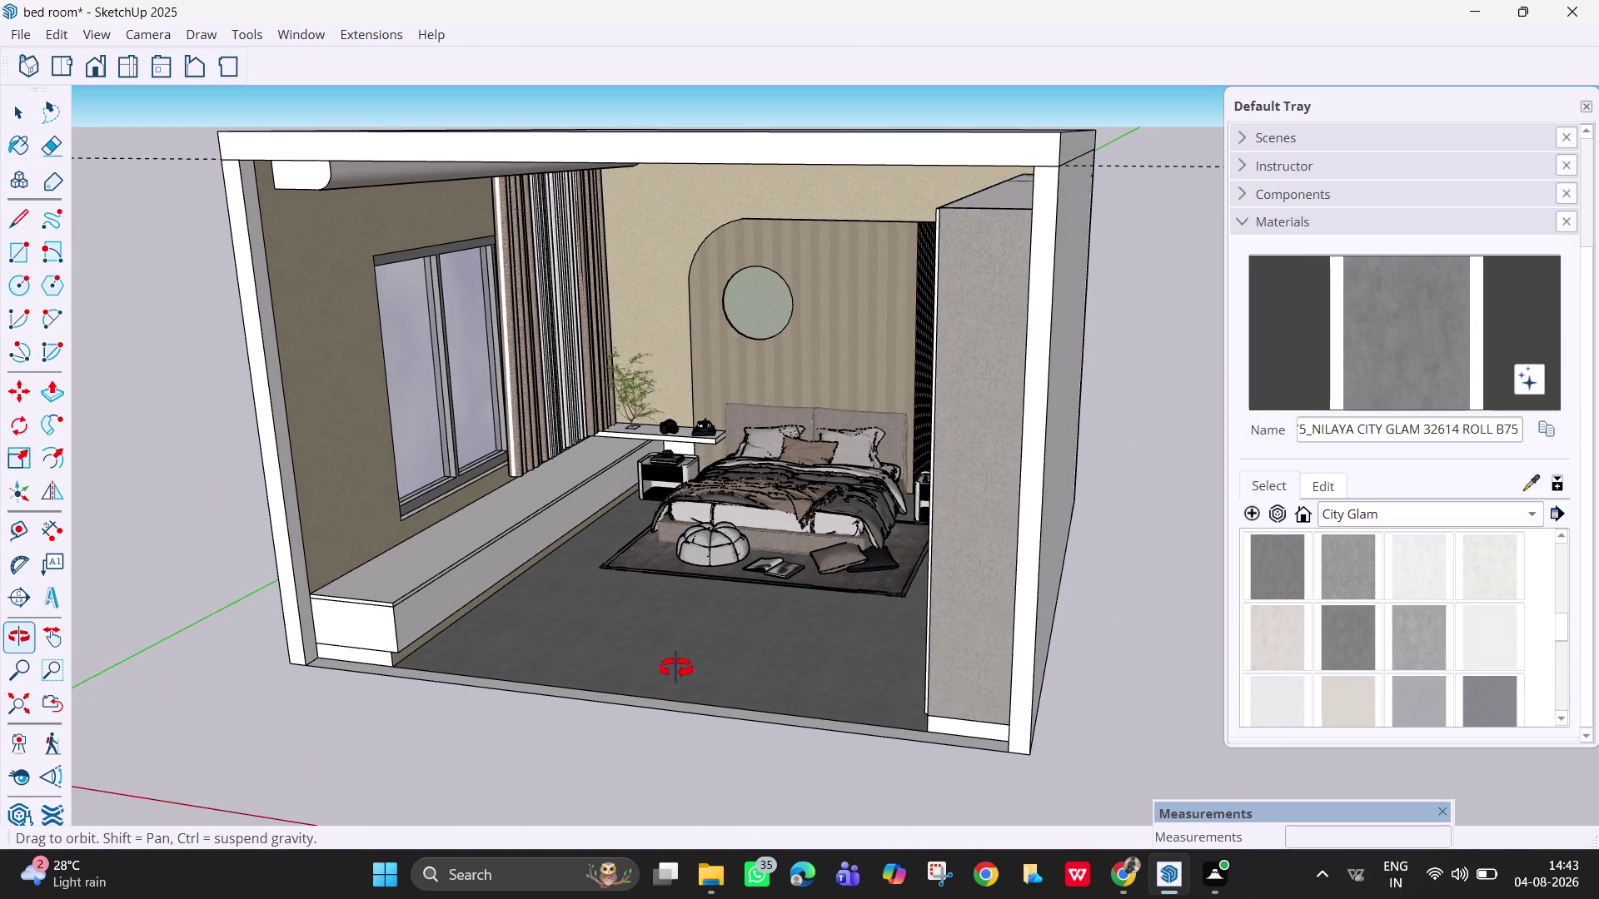
middle_drag(676, 668, 658, 671)
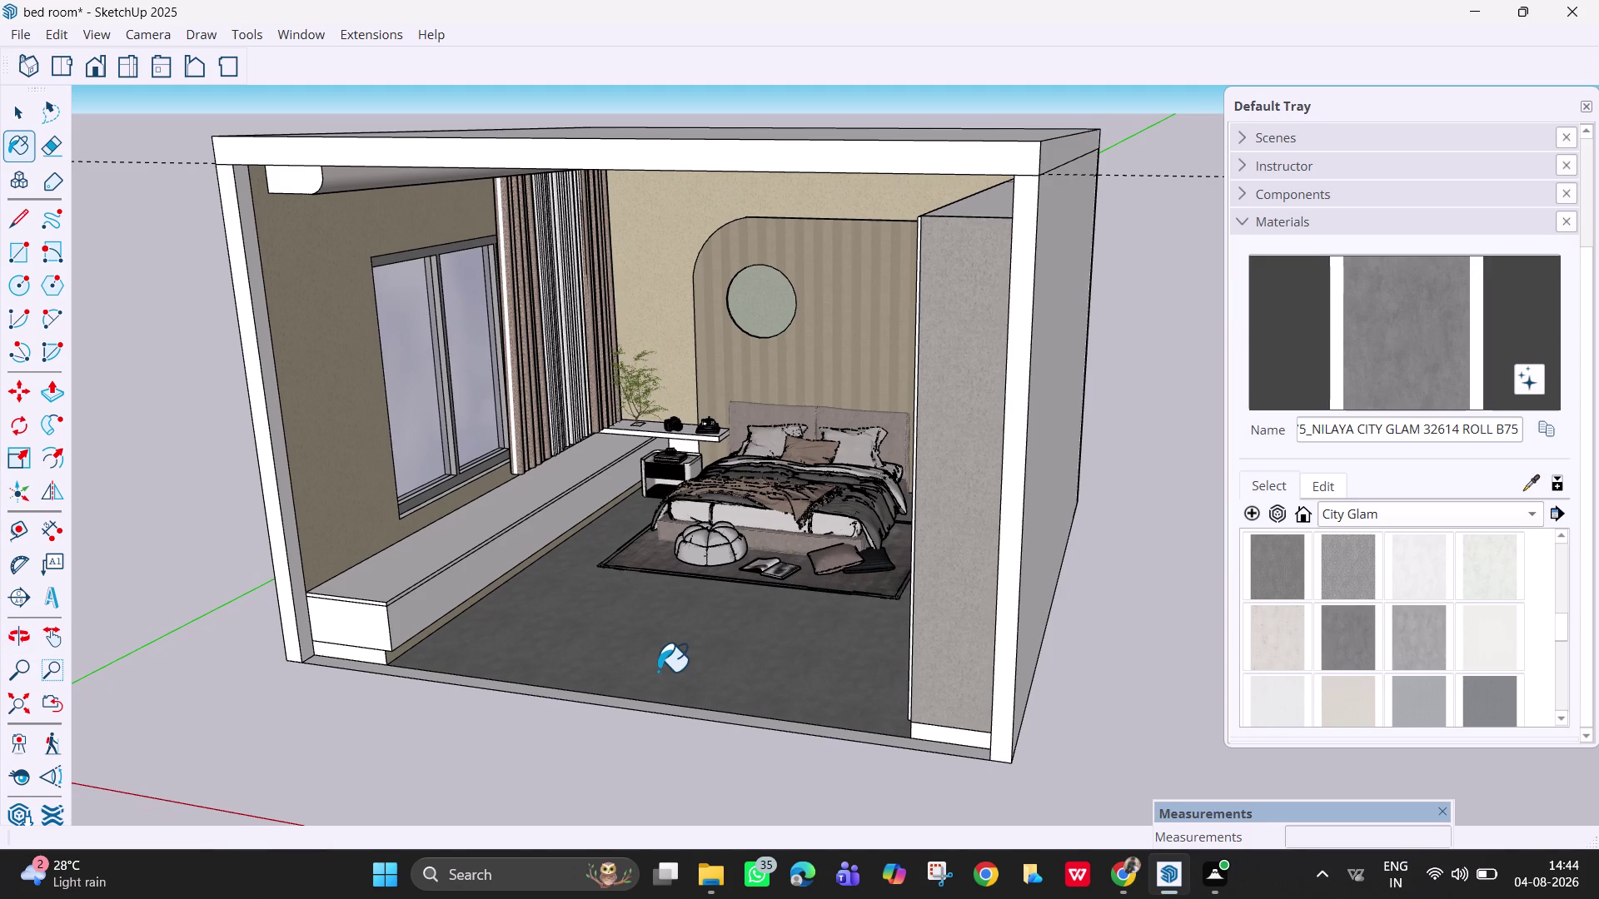
scroll(up, 3)
scroll(up, 3)
middle_drag(673, 678, 697, 694)
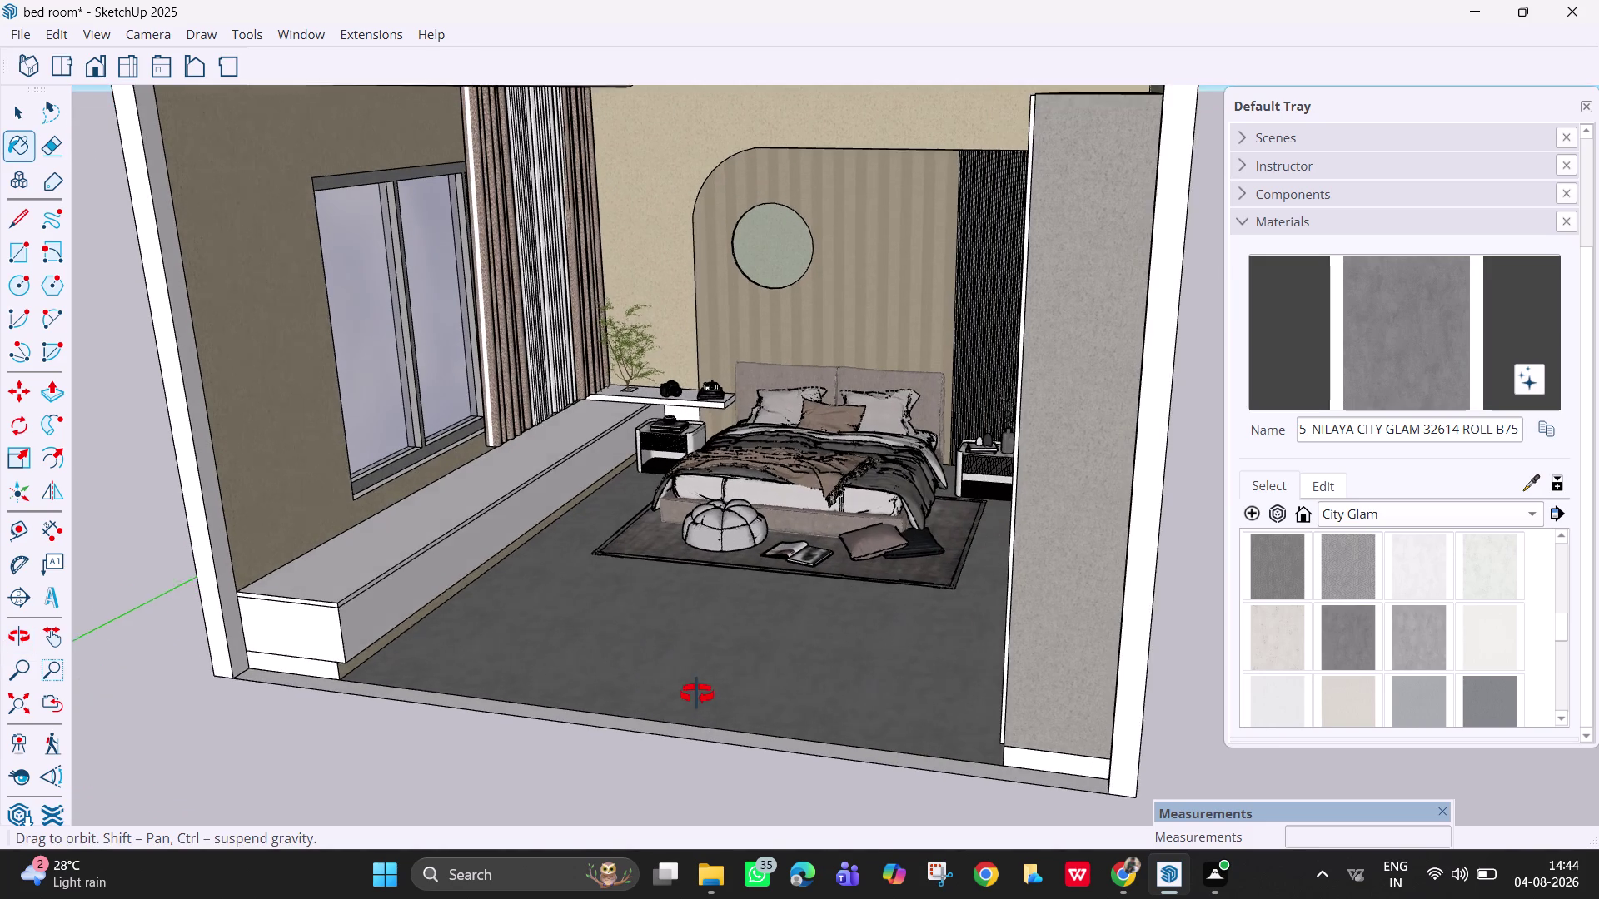
middle_drag(697, 694, 707, 703)
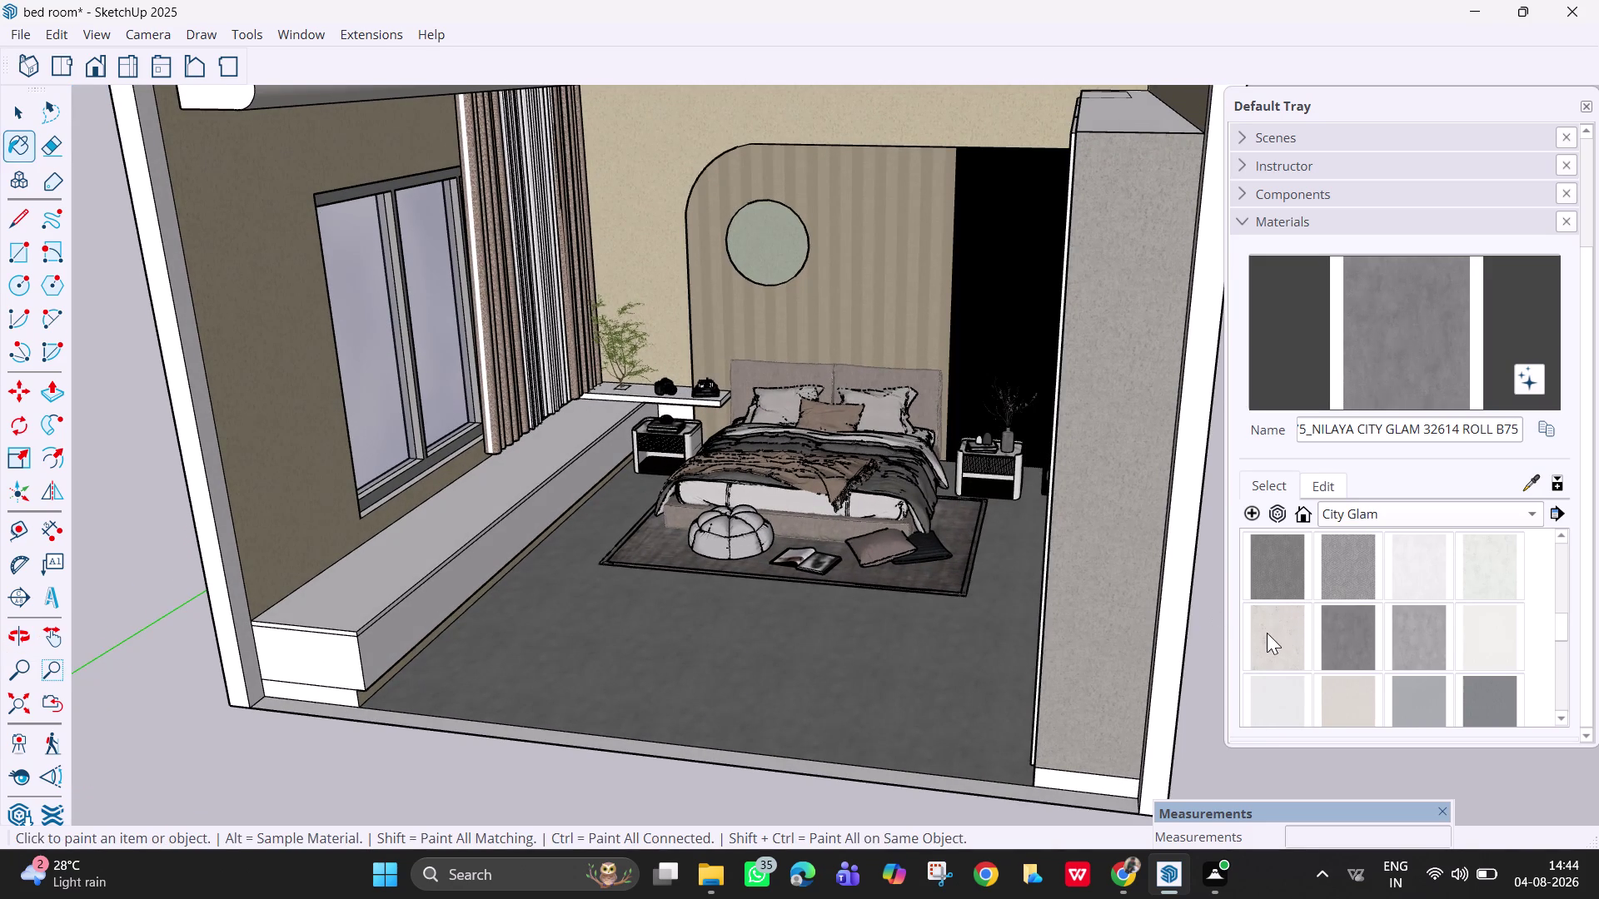
scroll(up, 3)
scroll(up, 3)
scroll(up, 3)
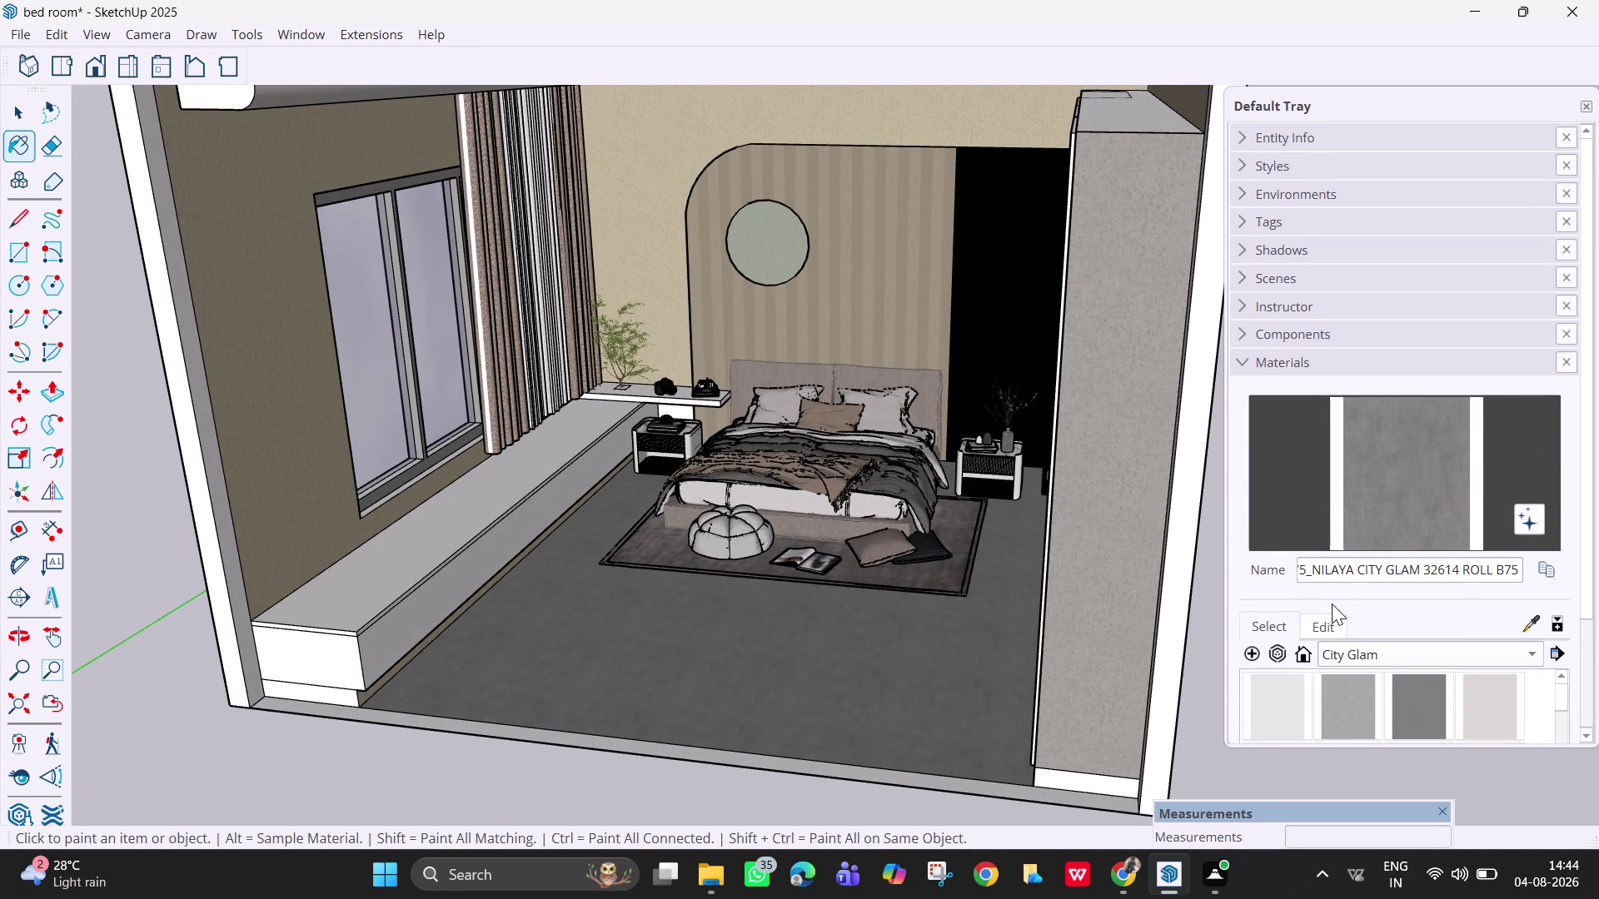
Switch the Materials panel to the New Modern collection and browse its swatches.
scroll(down, 3)
click(1400, 655)
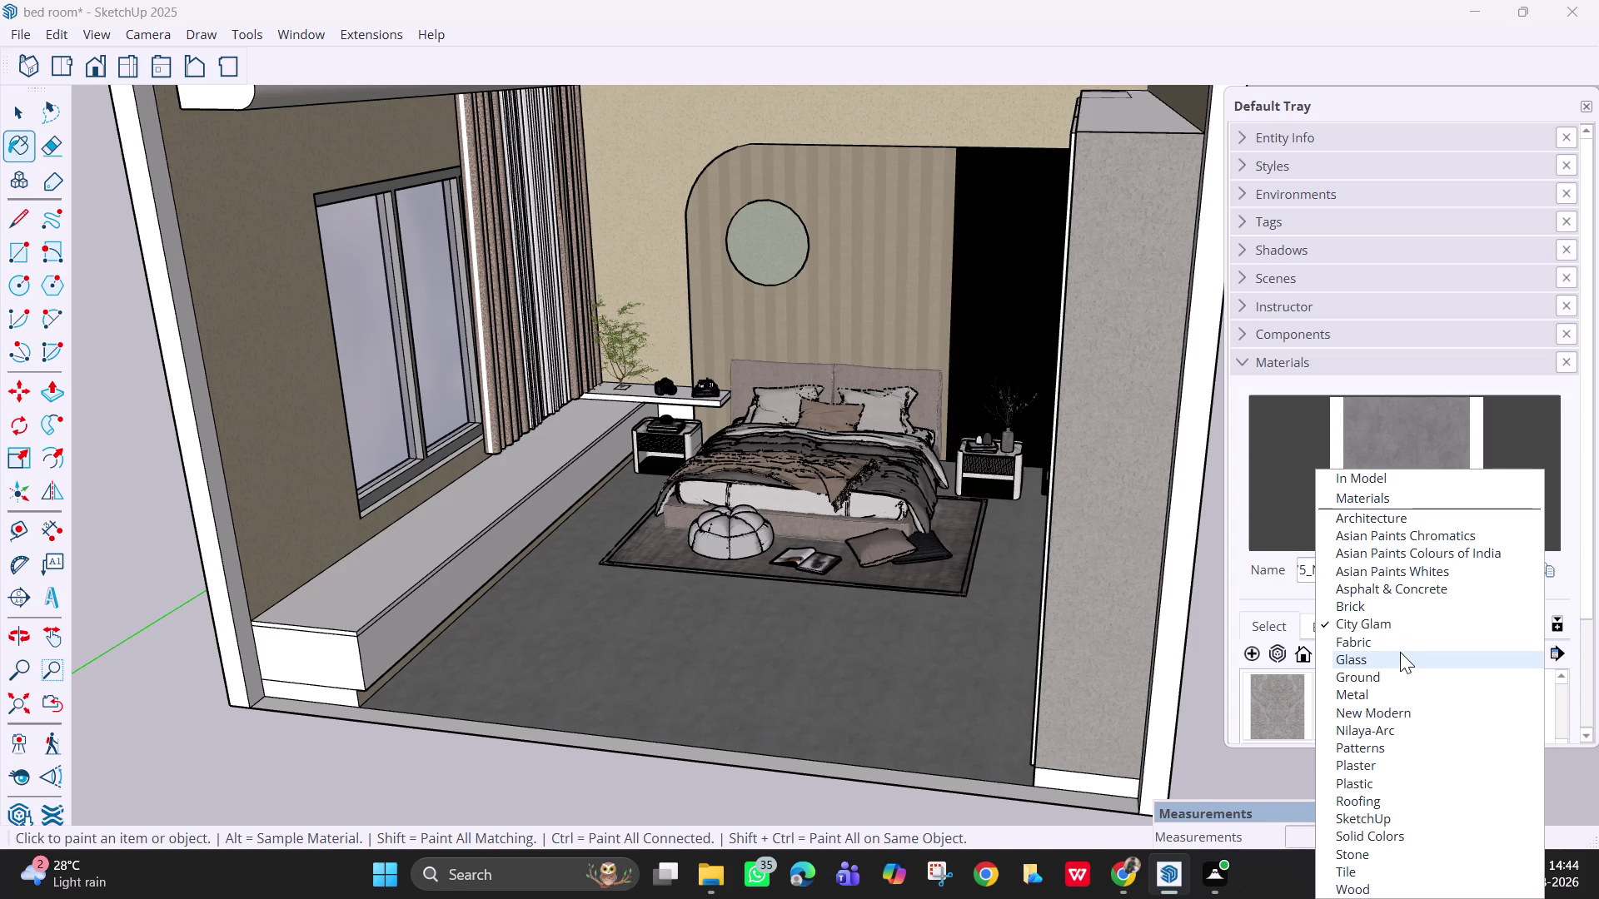
click(1395, 713)
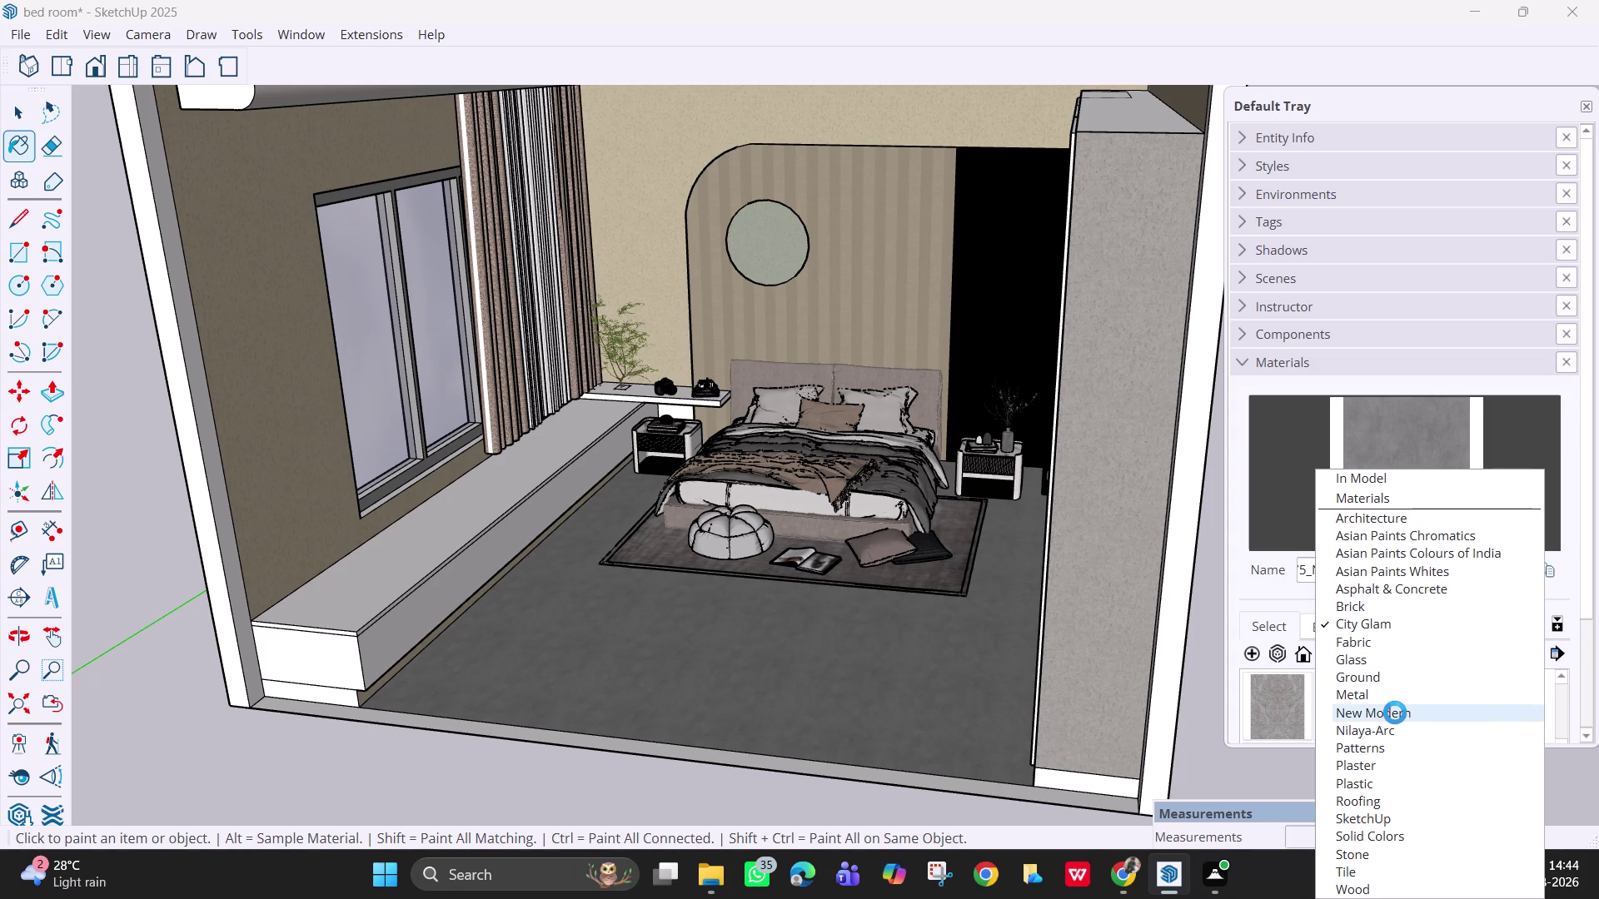
scroll(down, 3)
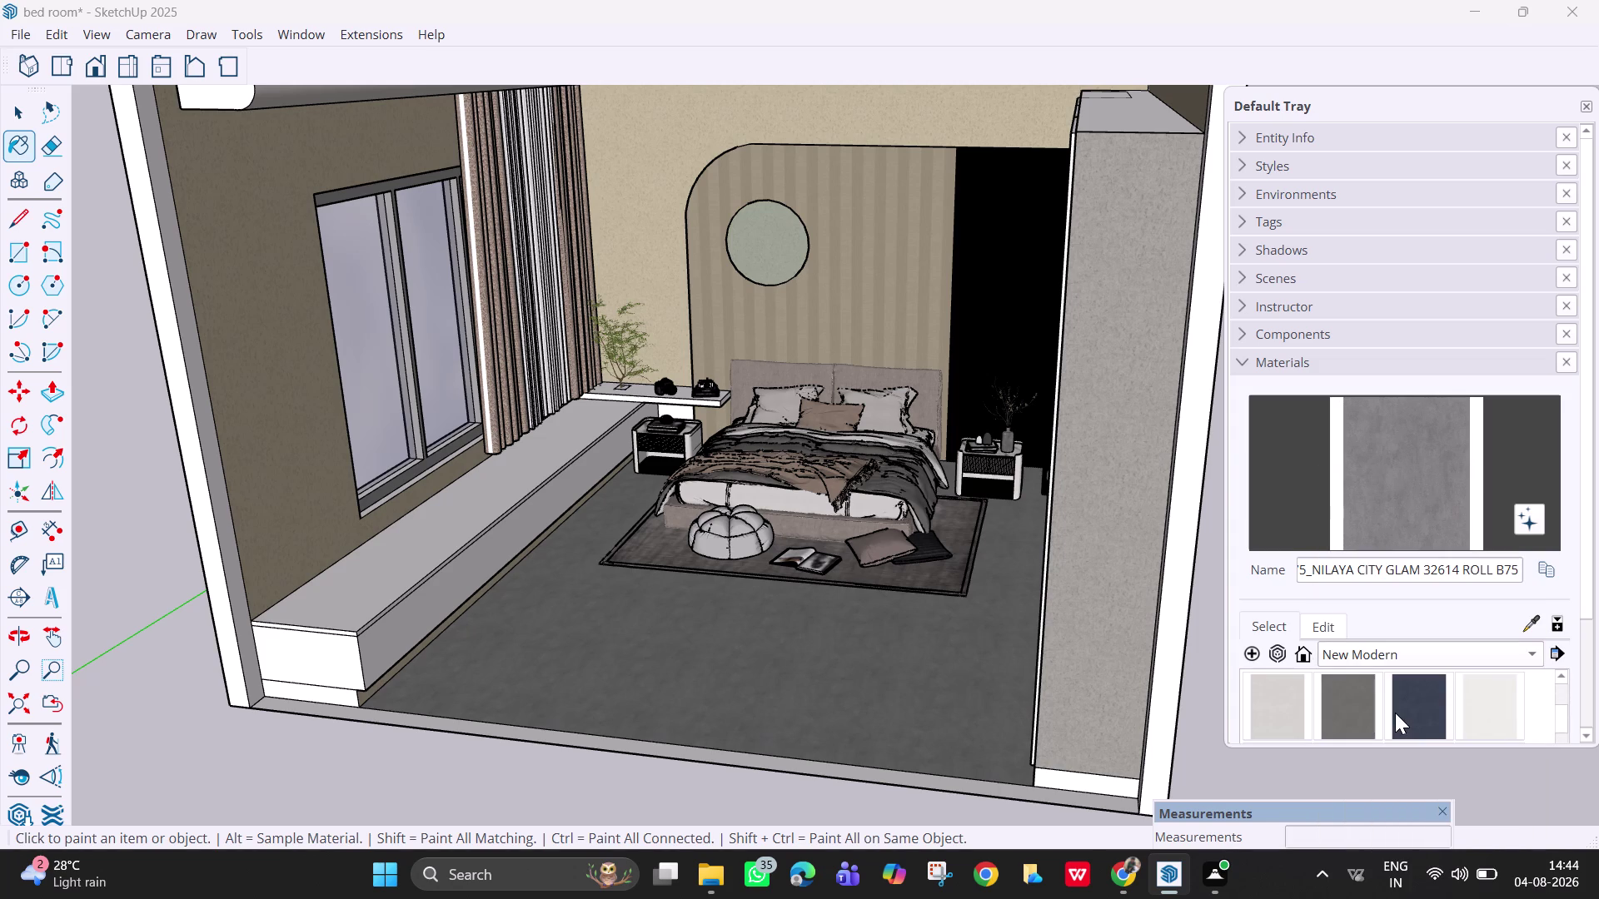
scroll(down, 3)
scroll(down, 3)
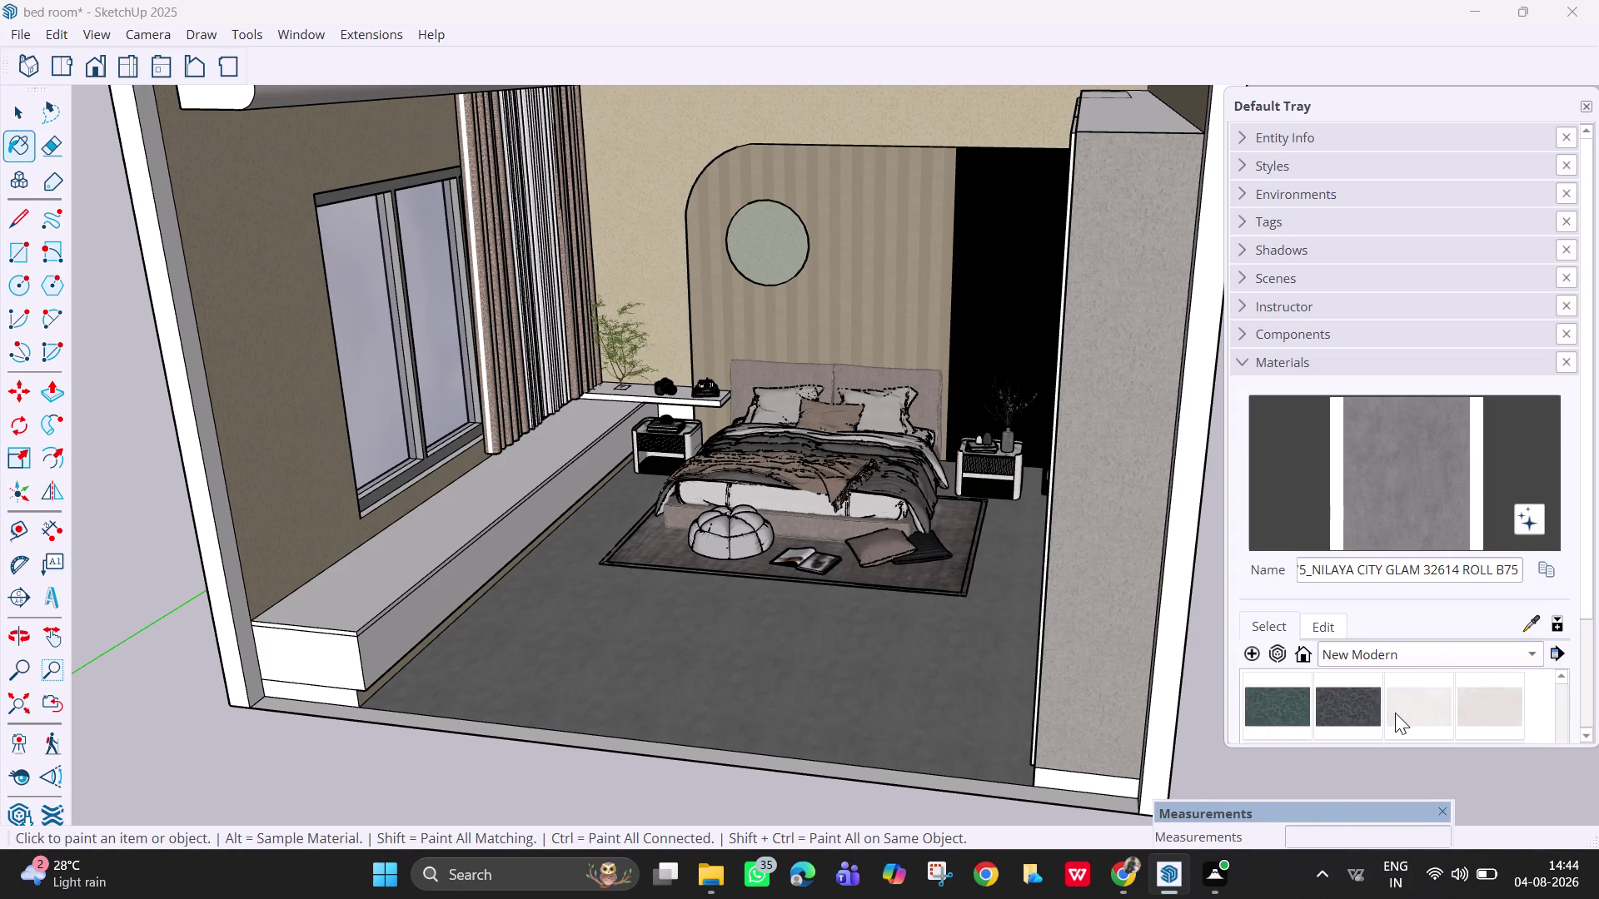
scroll(down, 3)
scroll(down, 3)
scroll(down, 3)
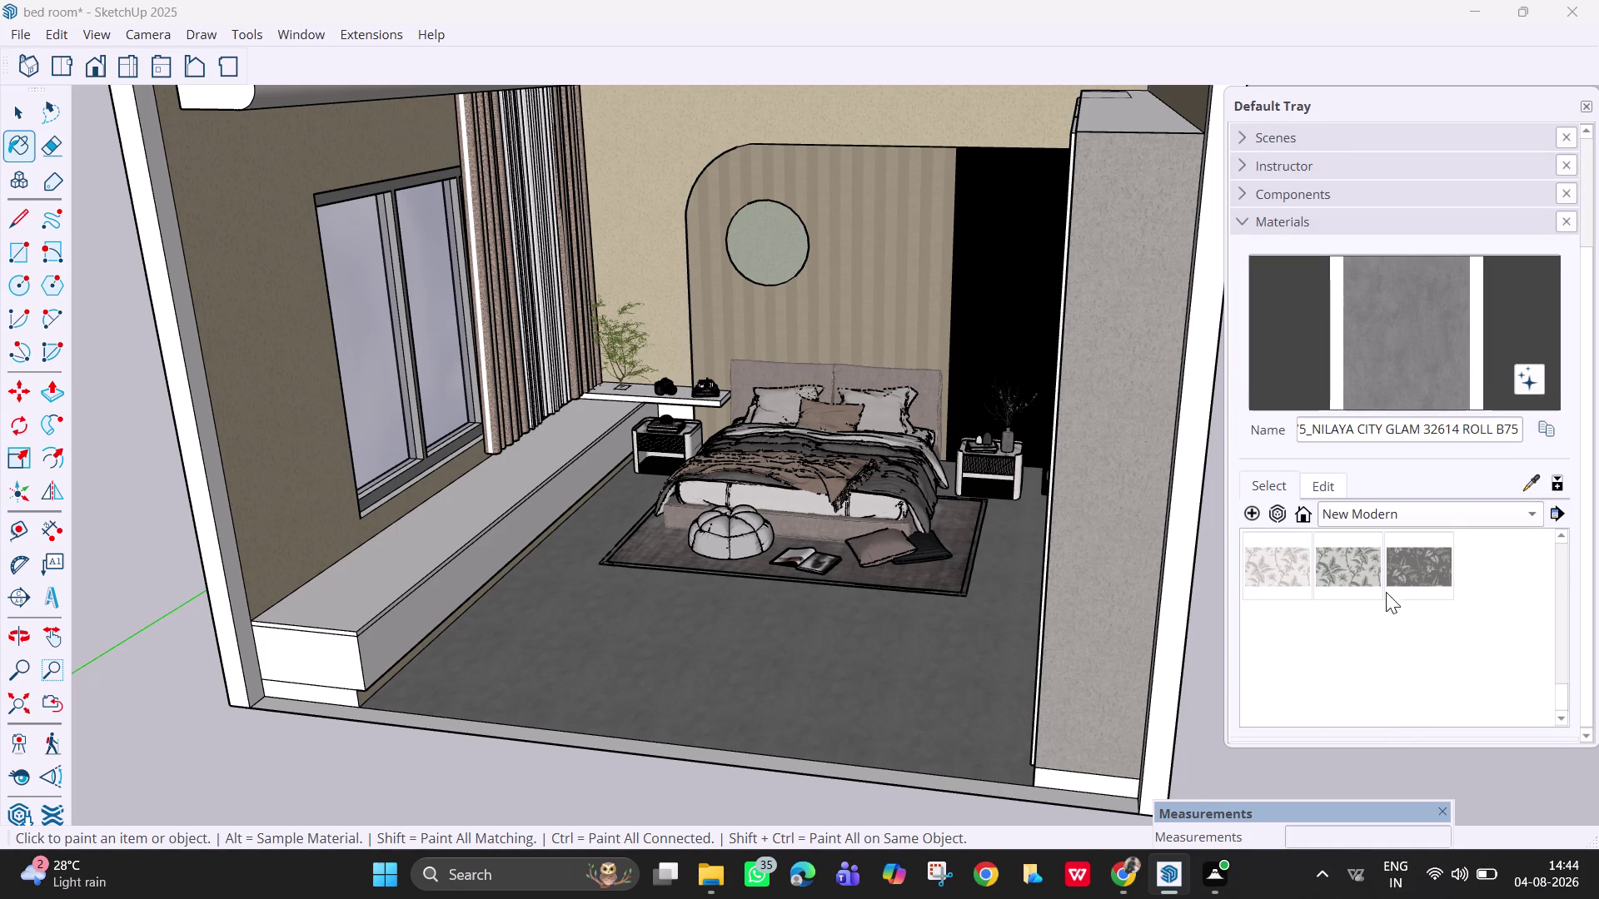
scroll(up, 3)
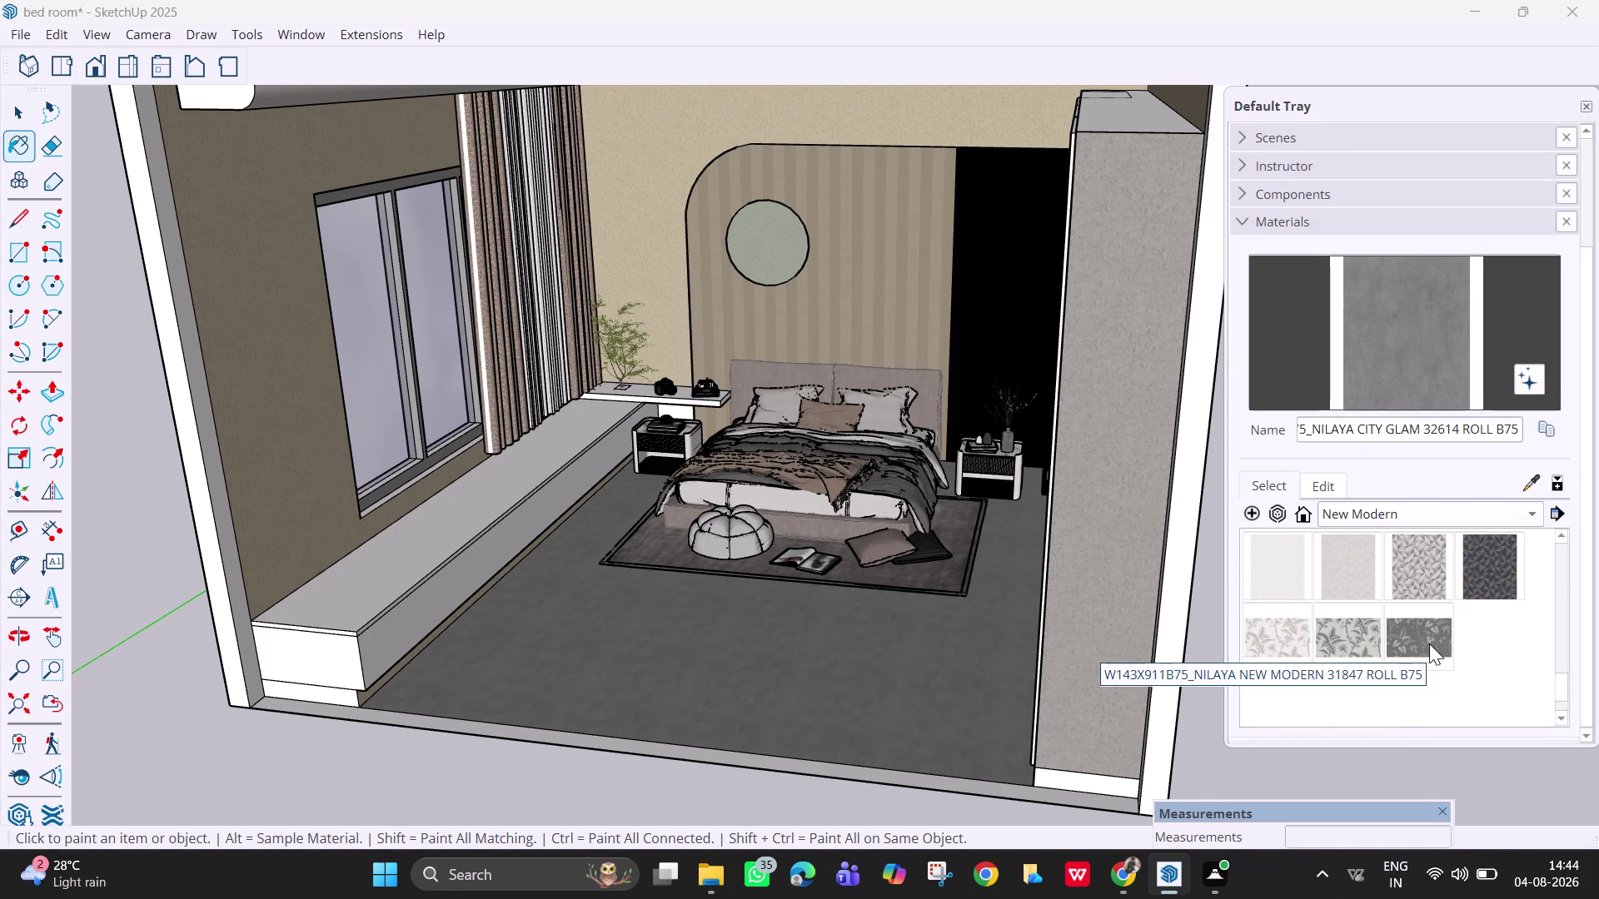
Try floral, off-white and geometric materials on the arched panel, ending with sage-green texture.
click(1273, 634)
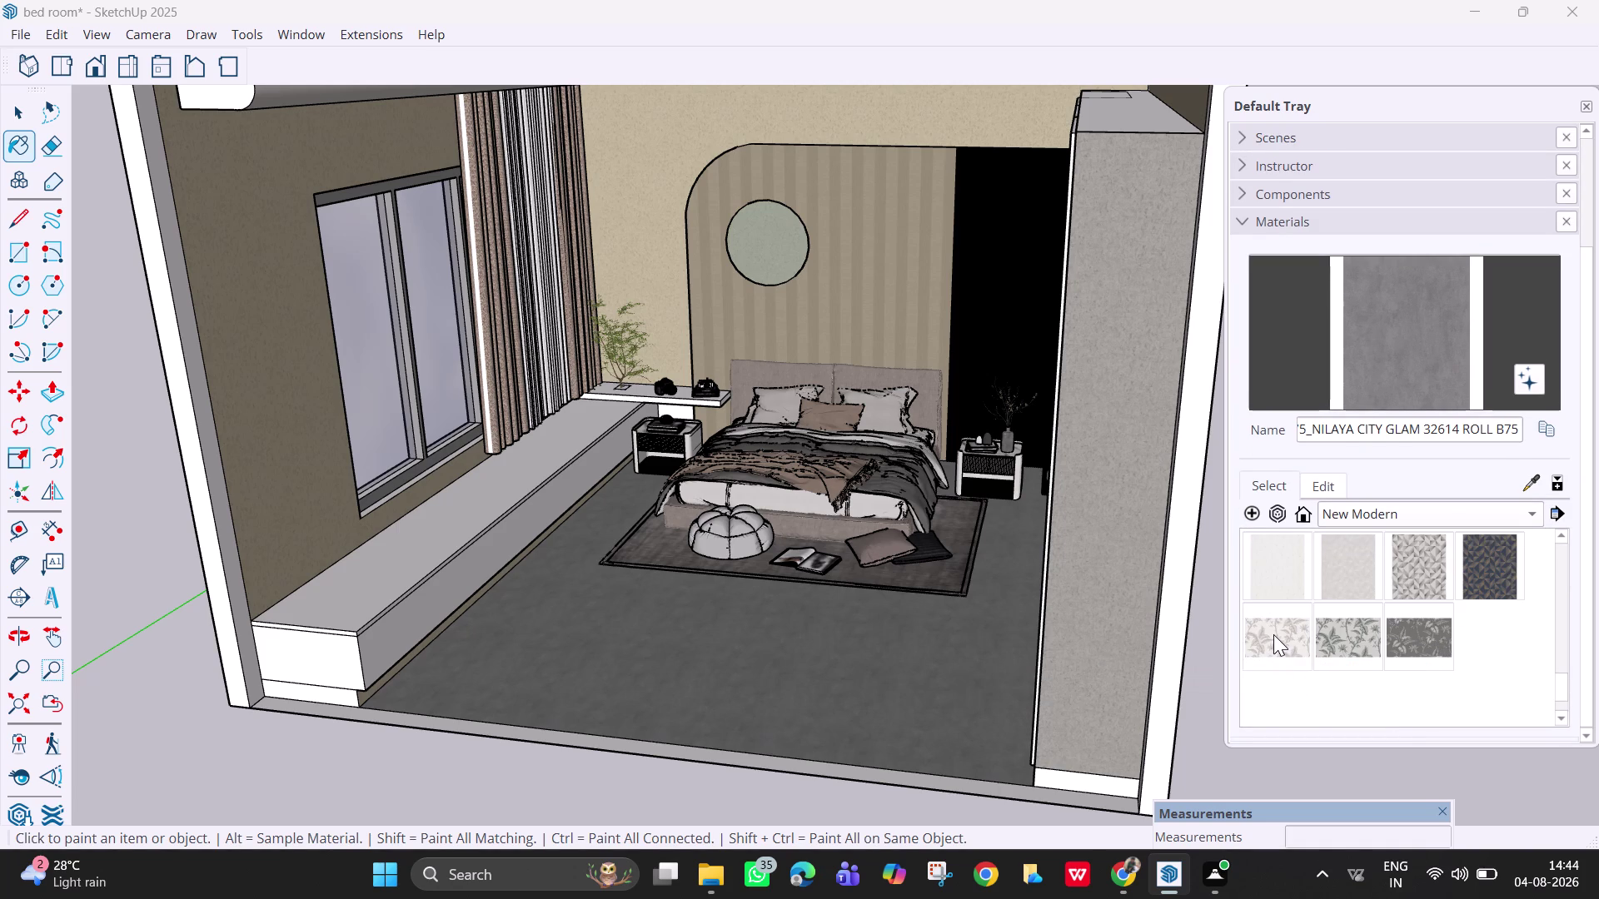
click(864, 253)
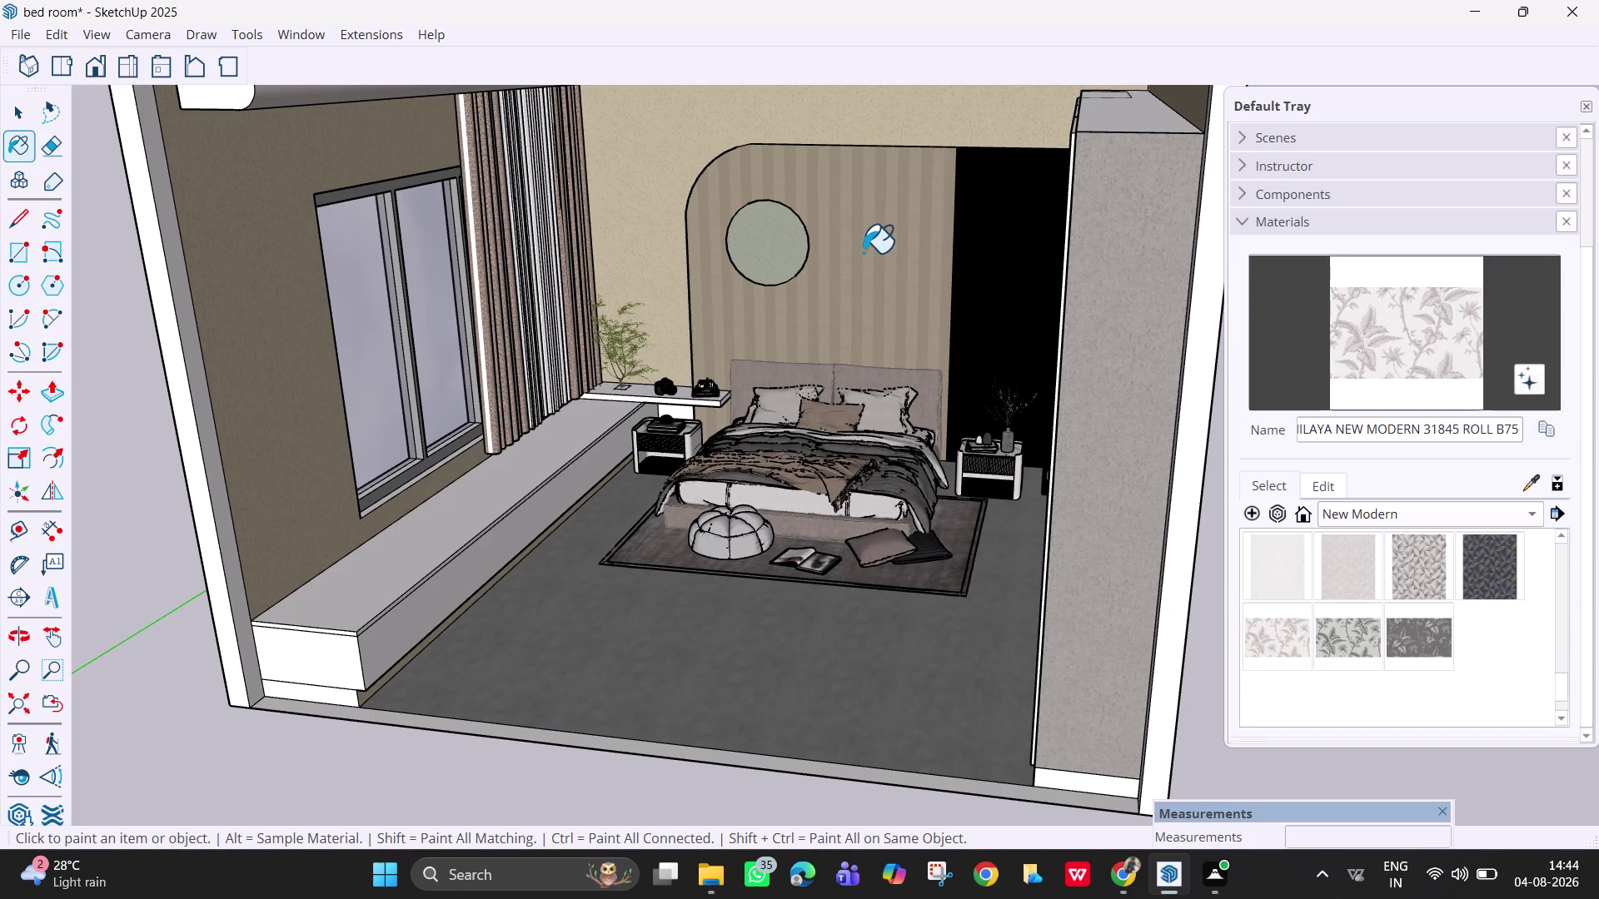
click(1276, 569)
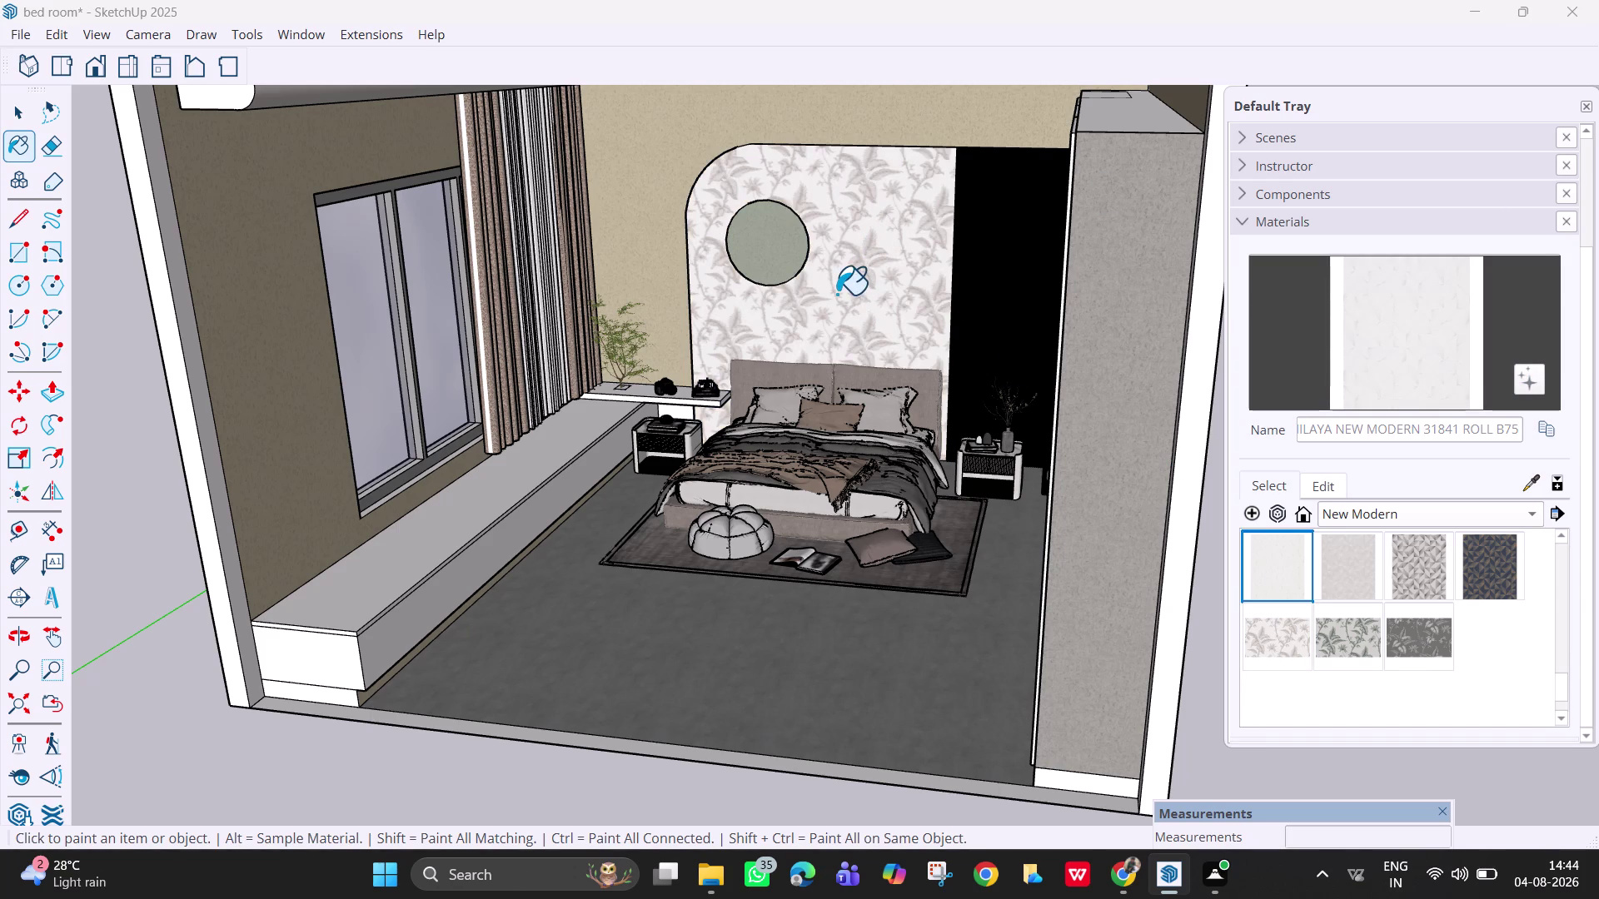
click(837, 293)
click(1474, 574)
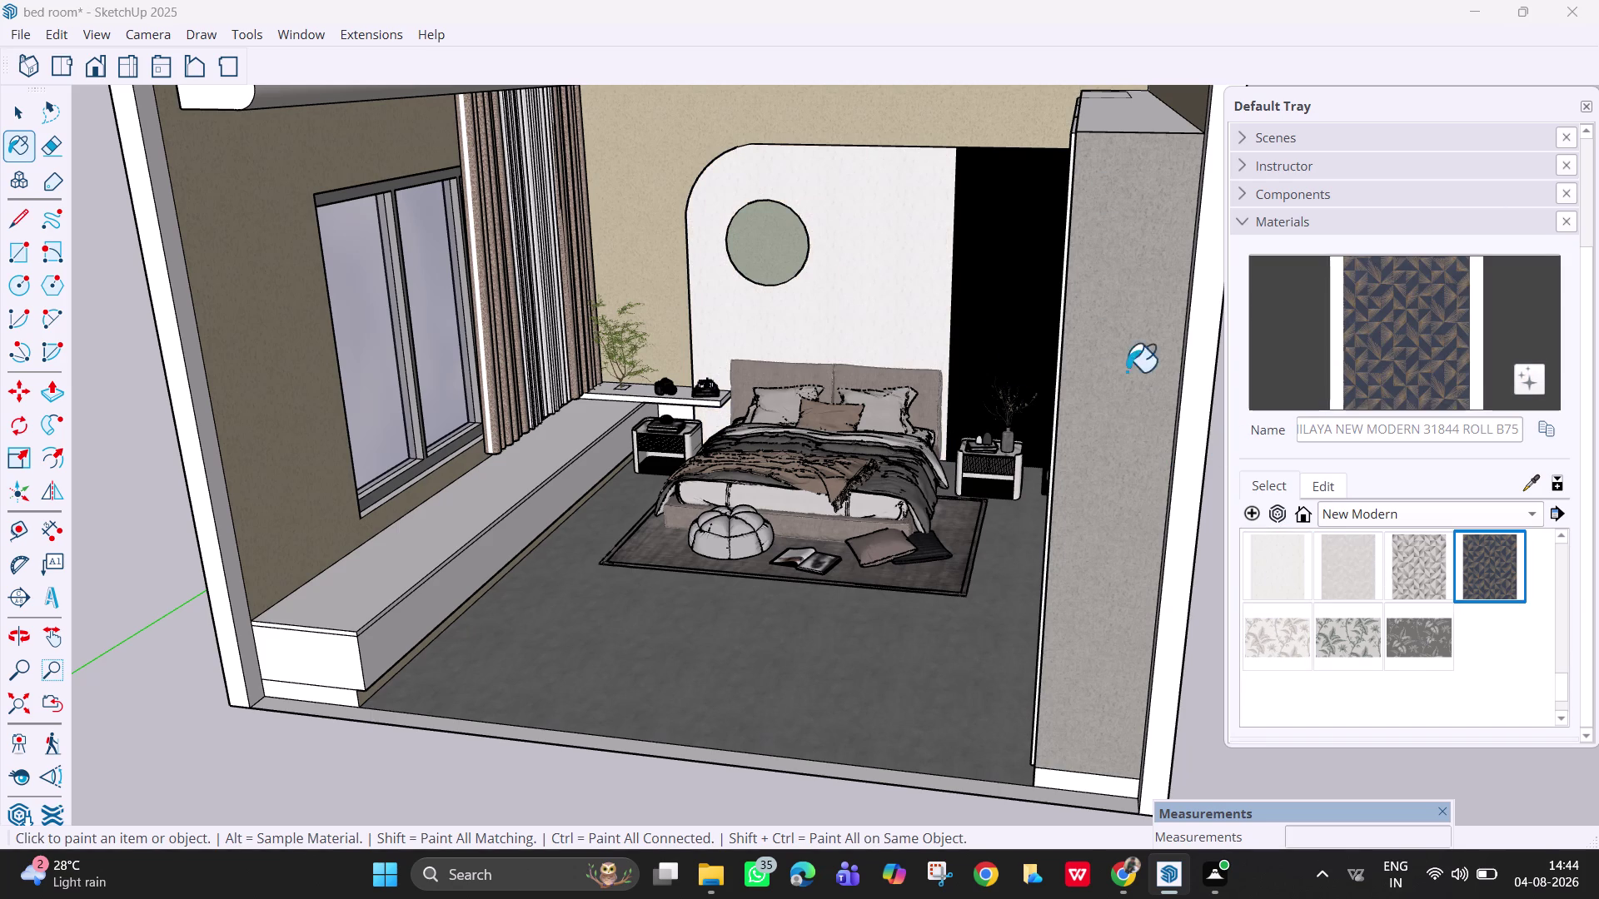
click(883, 289)
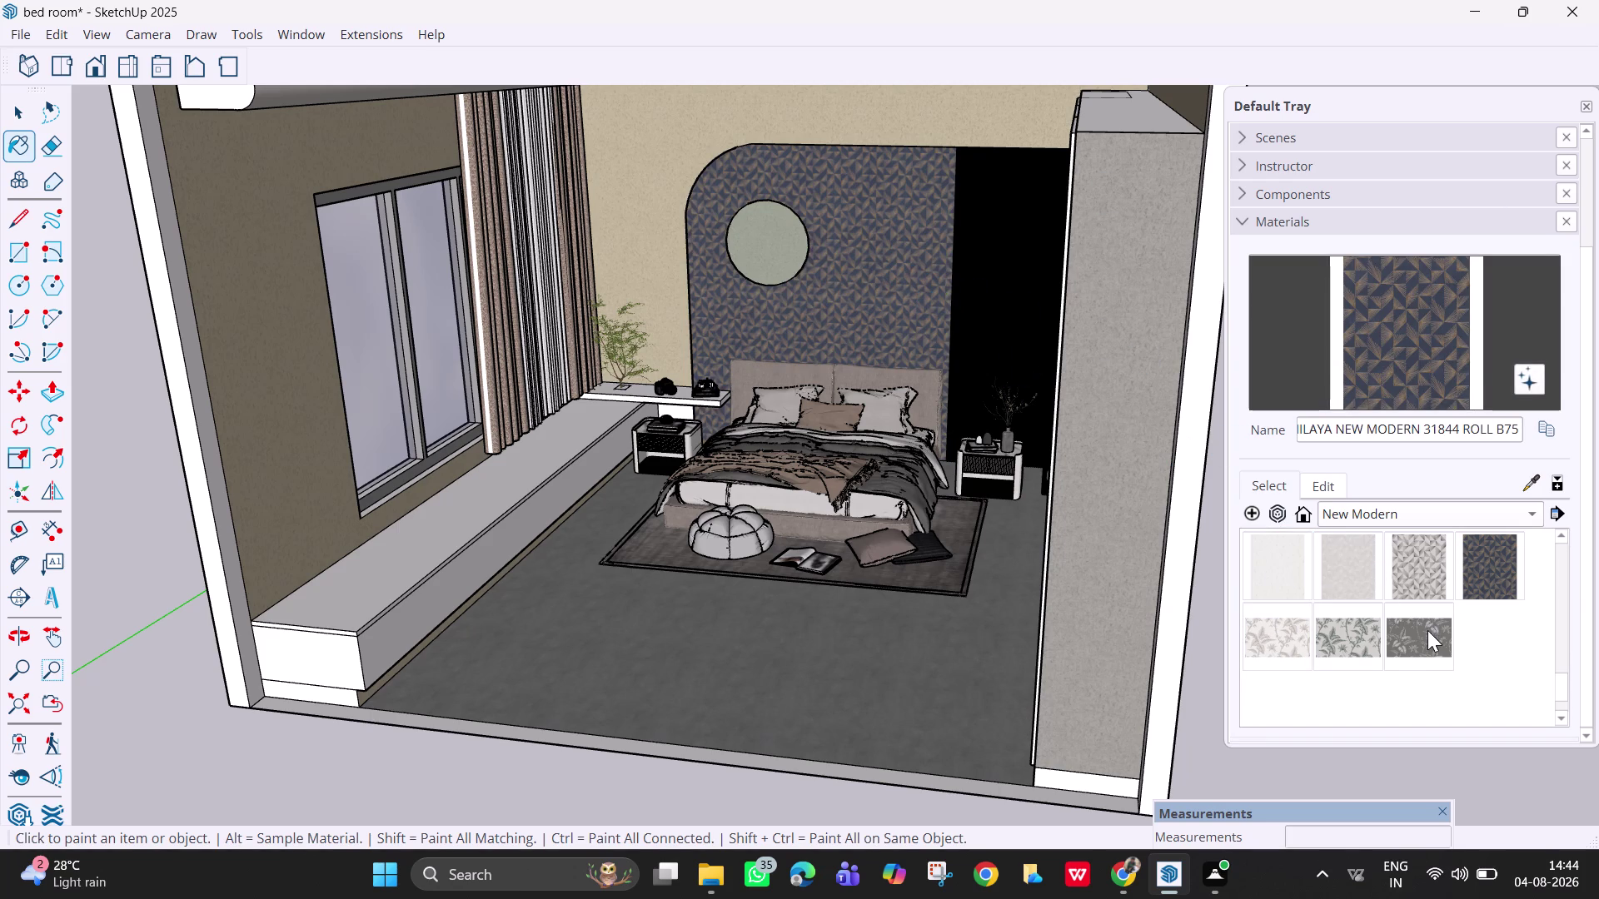
click(1427, 632)
click(907, 329)
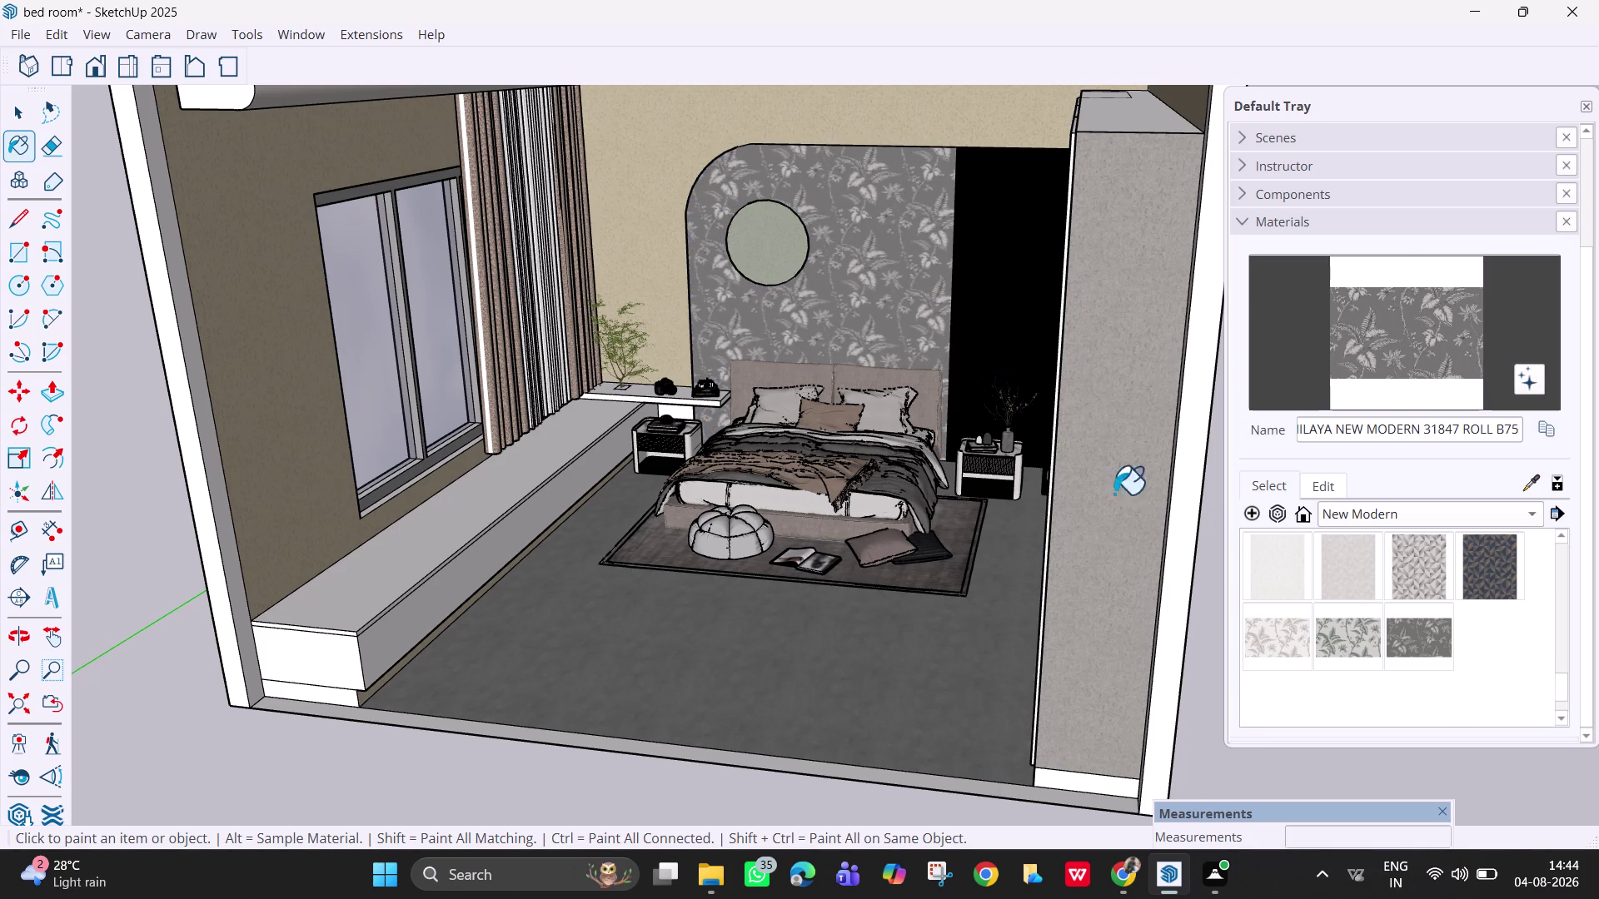
scroll(up, 3)
scroll(up, 3)
scroll(up, 3)
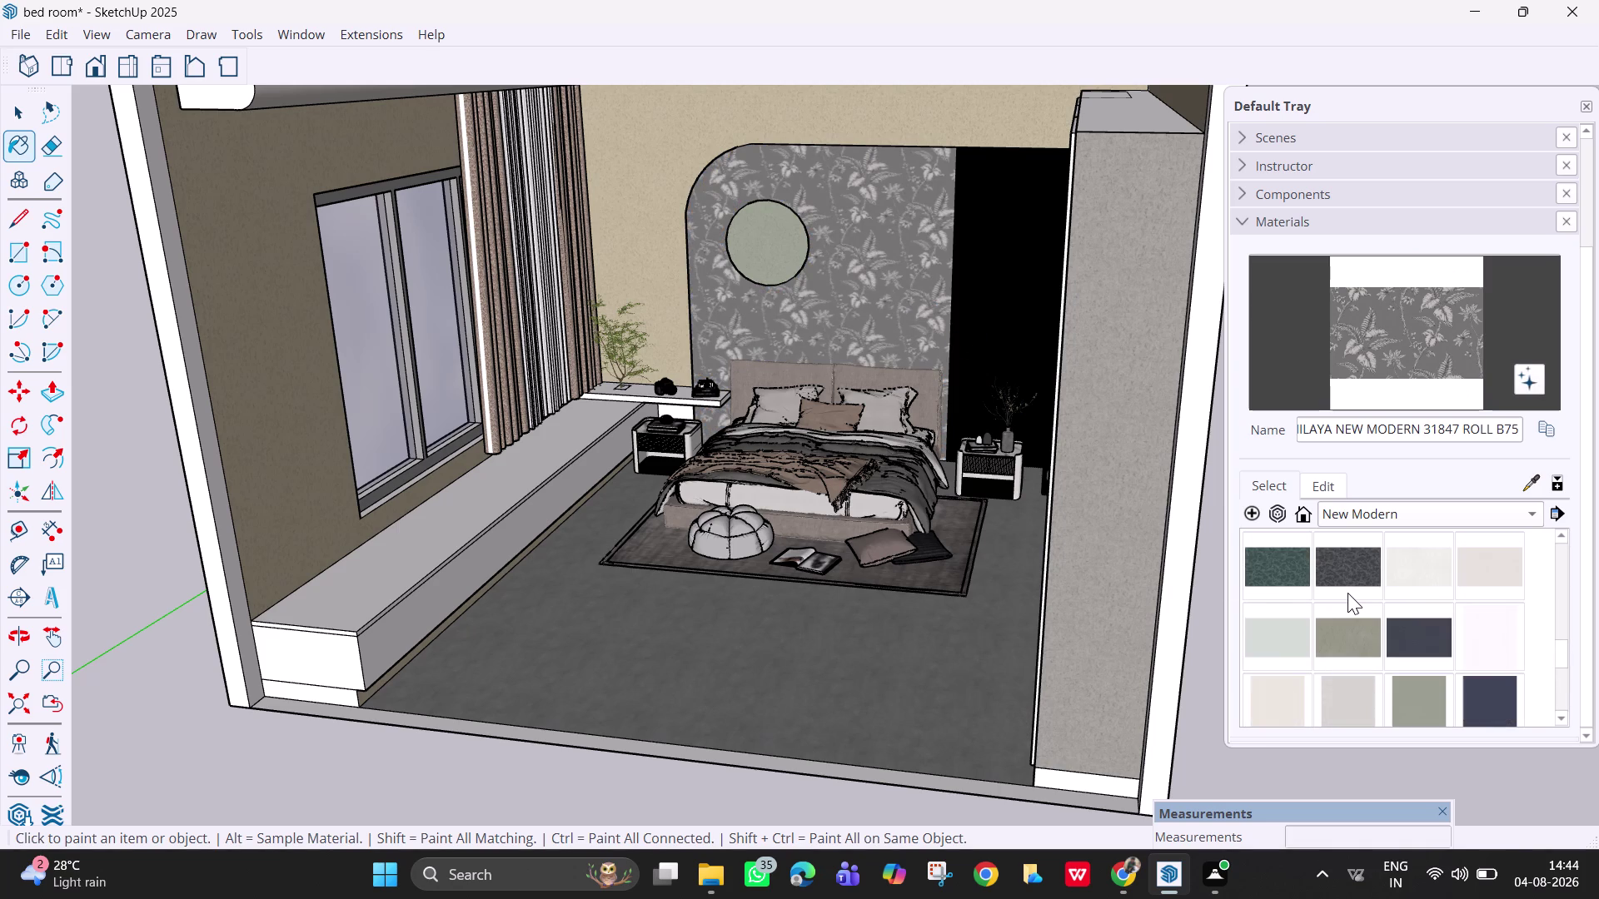
click(1352, 662)
click(922, 302)
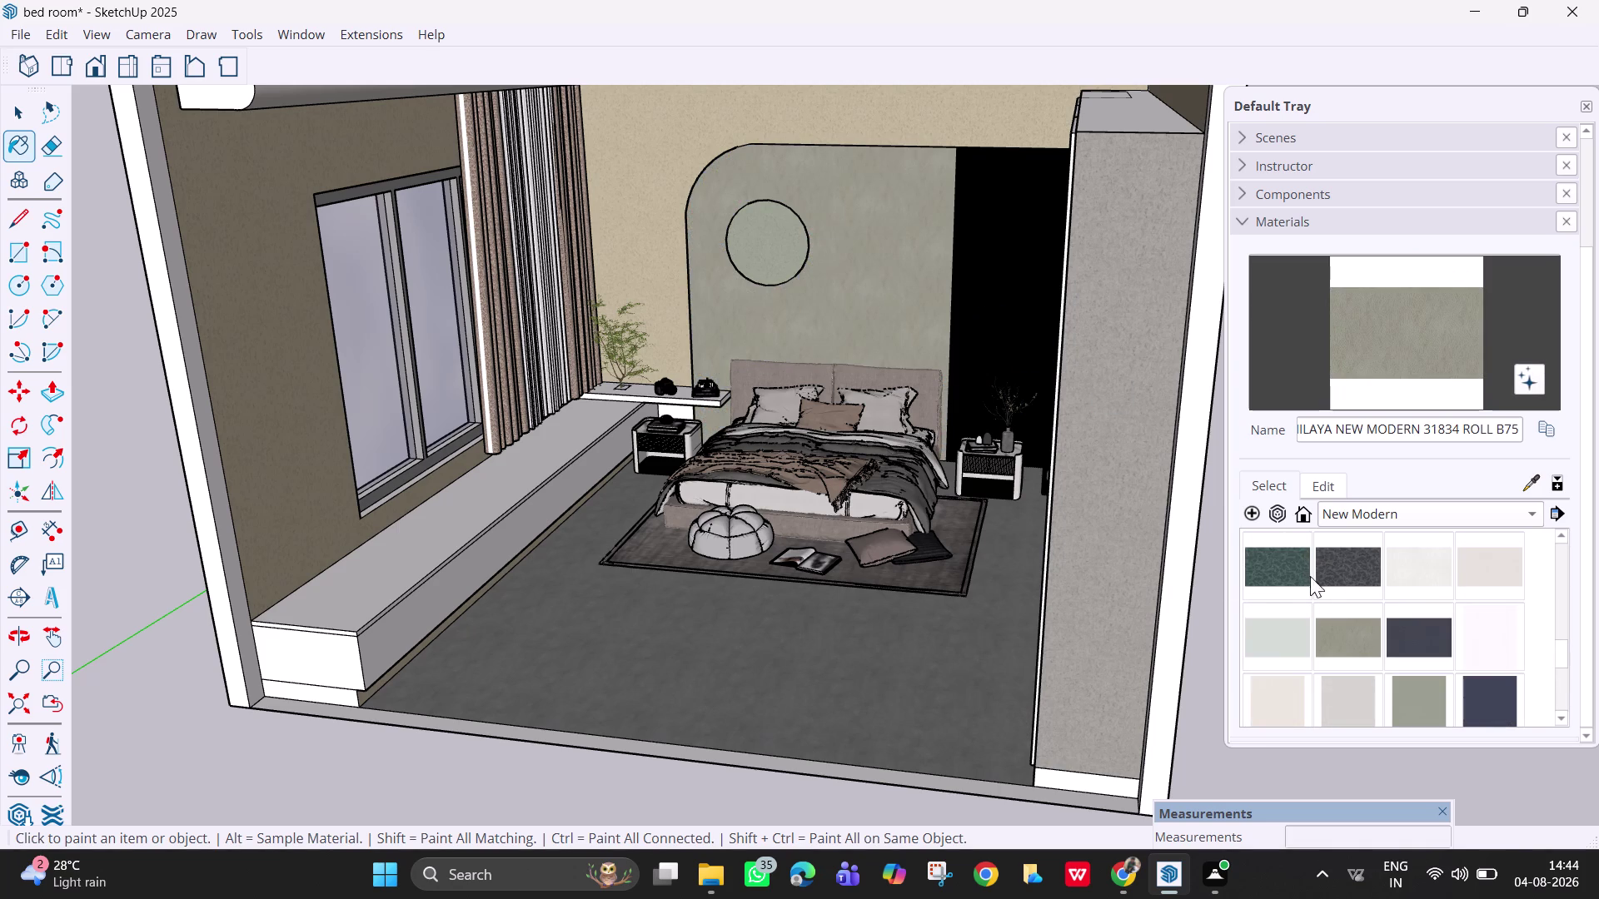
Paint the upper back wall with the dark grey leaf wallpaper.
scroll(up, 3)
scroll(up, 3)
scroll(up, 3)
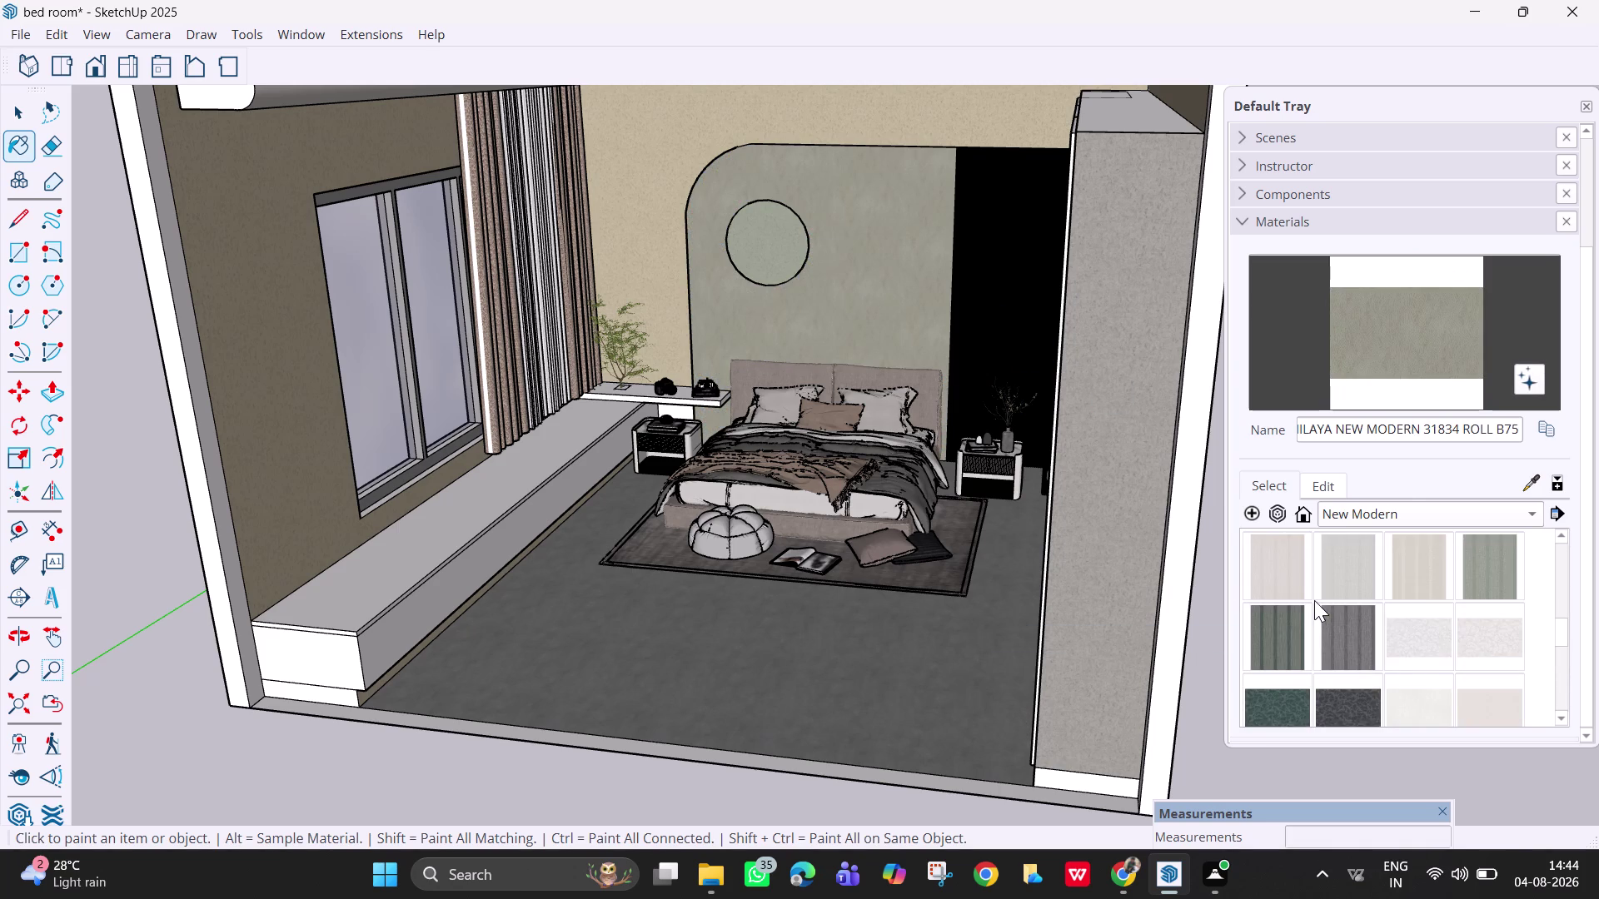
scroll(up, 3)
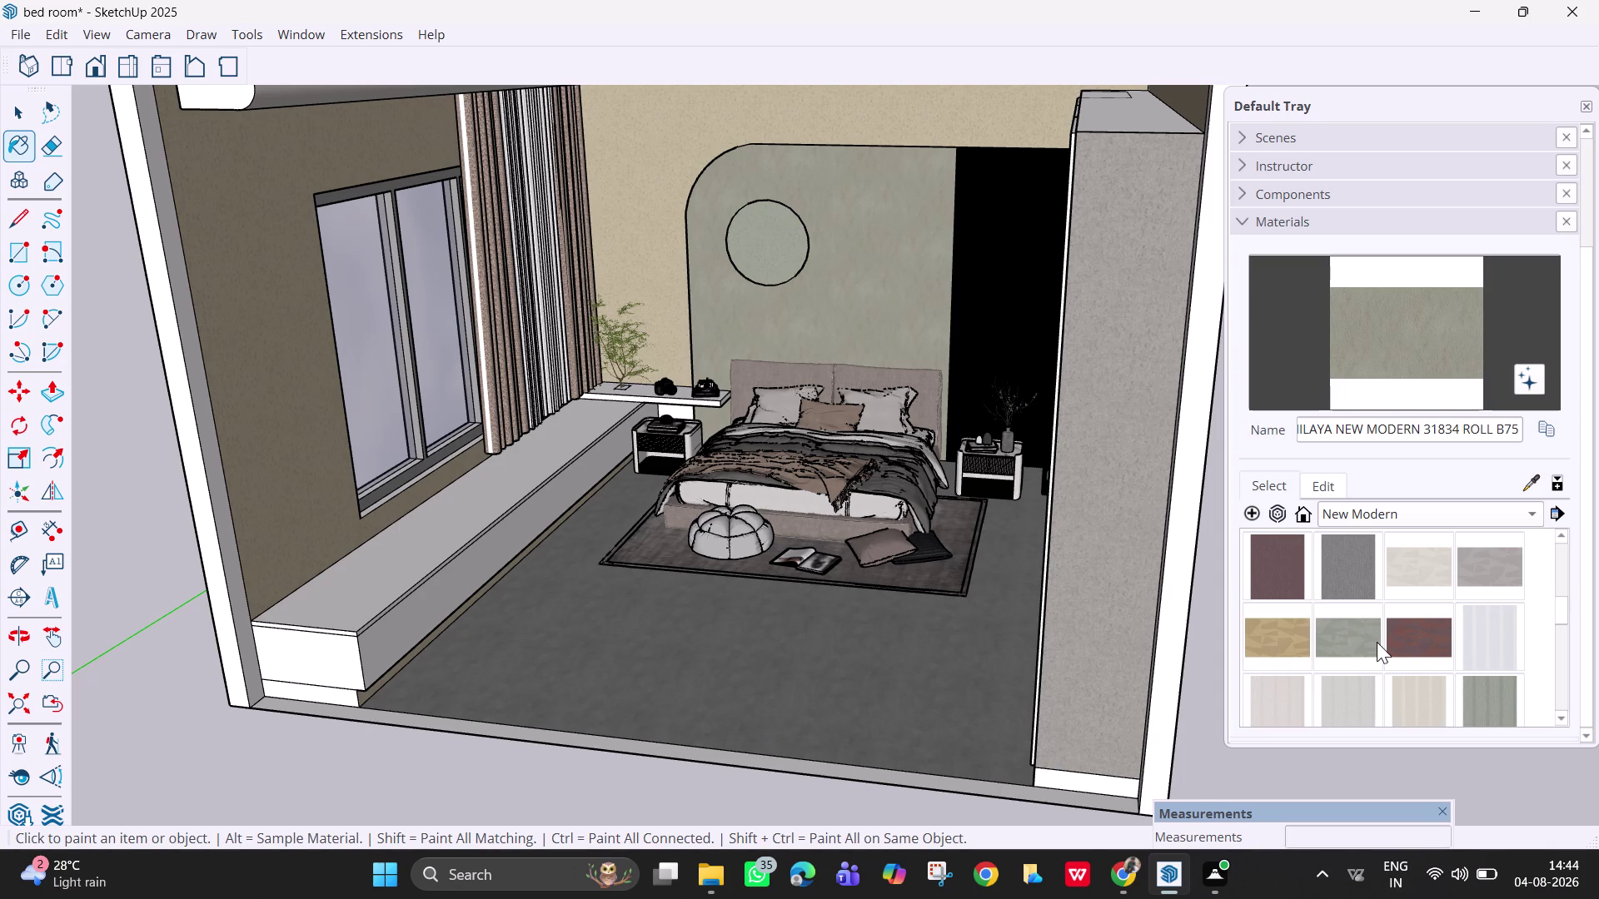
scroll(up, 3)
scroll(up, 3)
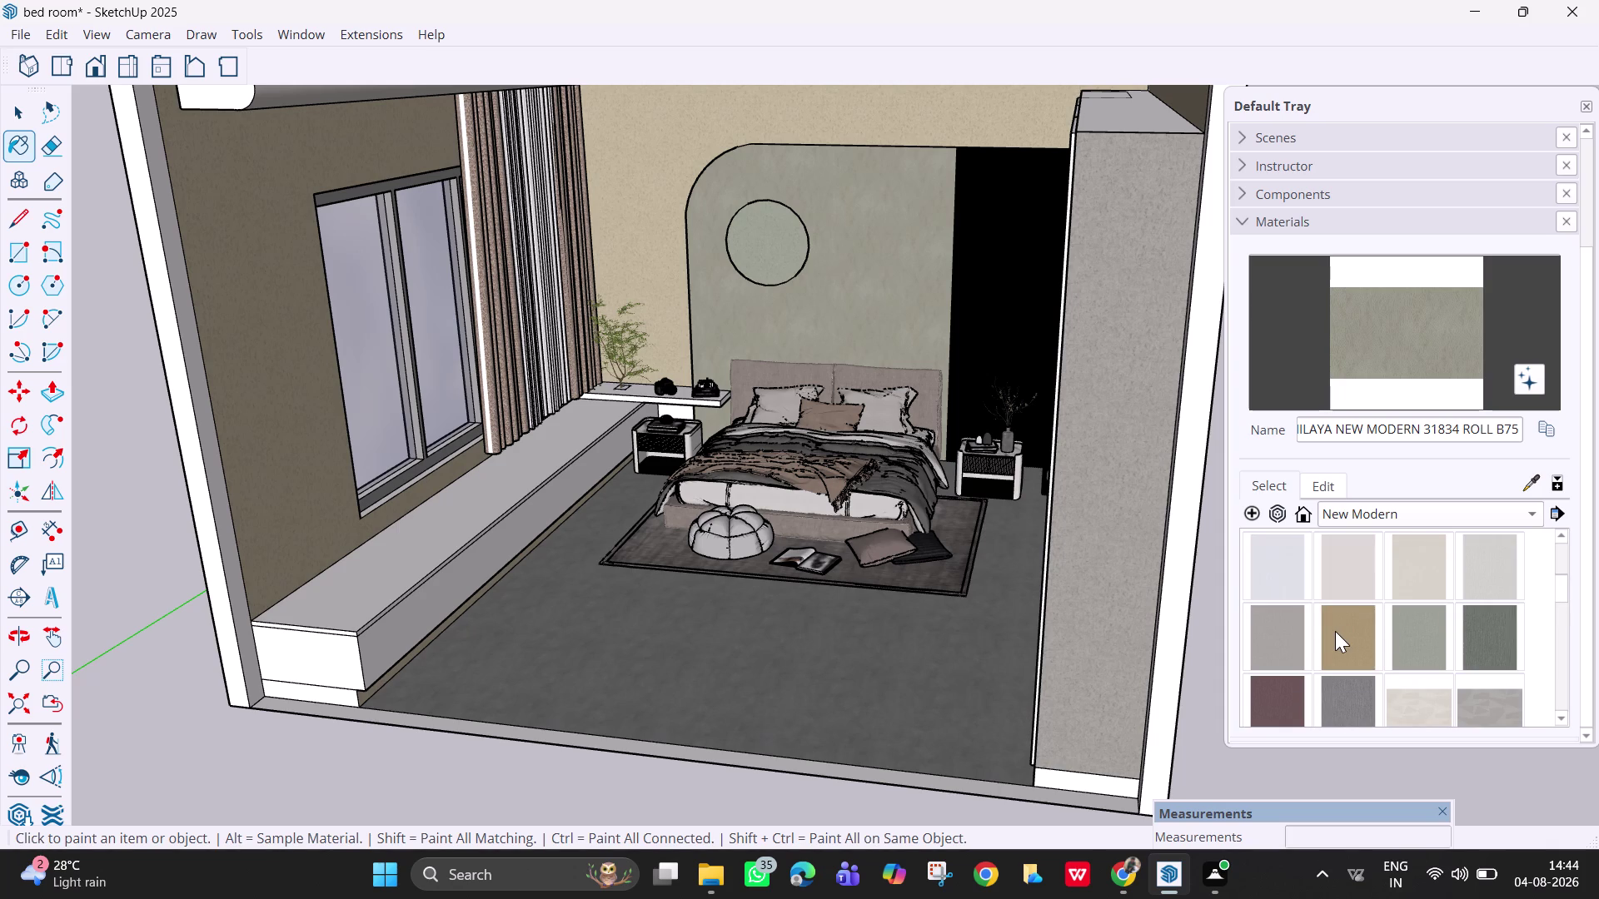
scroll(up, 3)
scroll(up, 3)
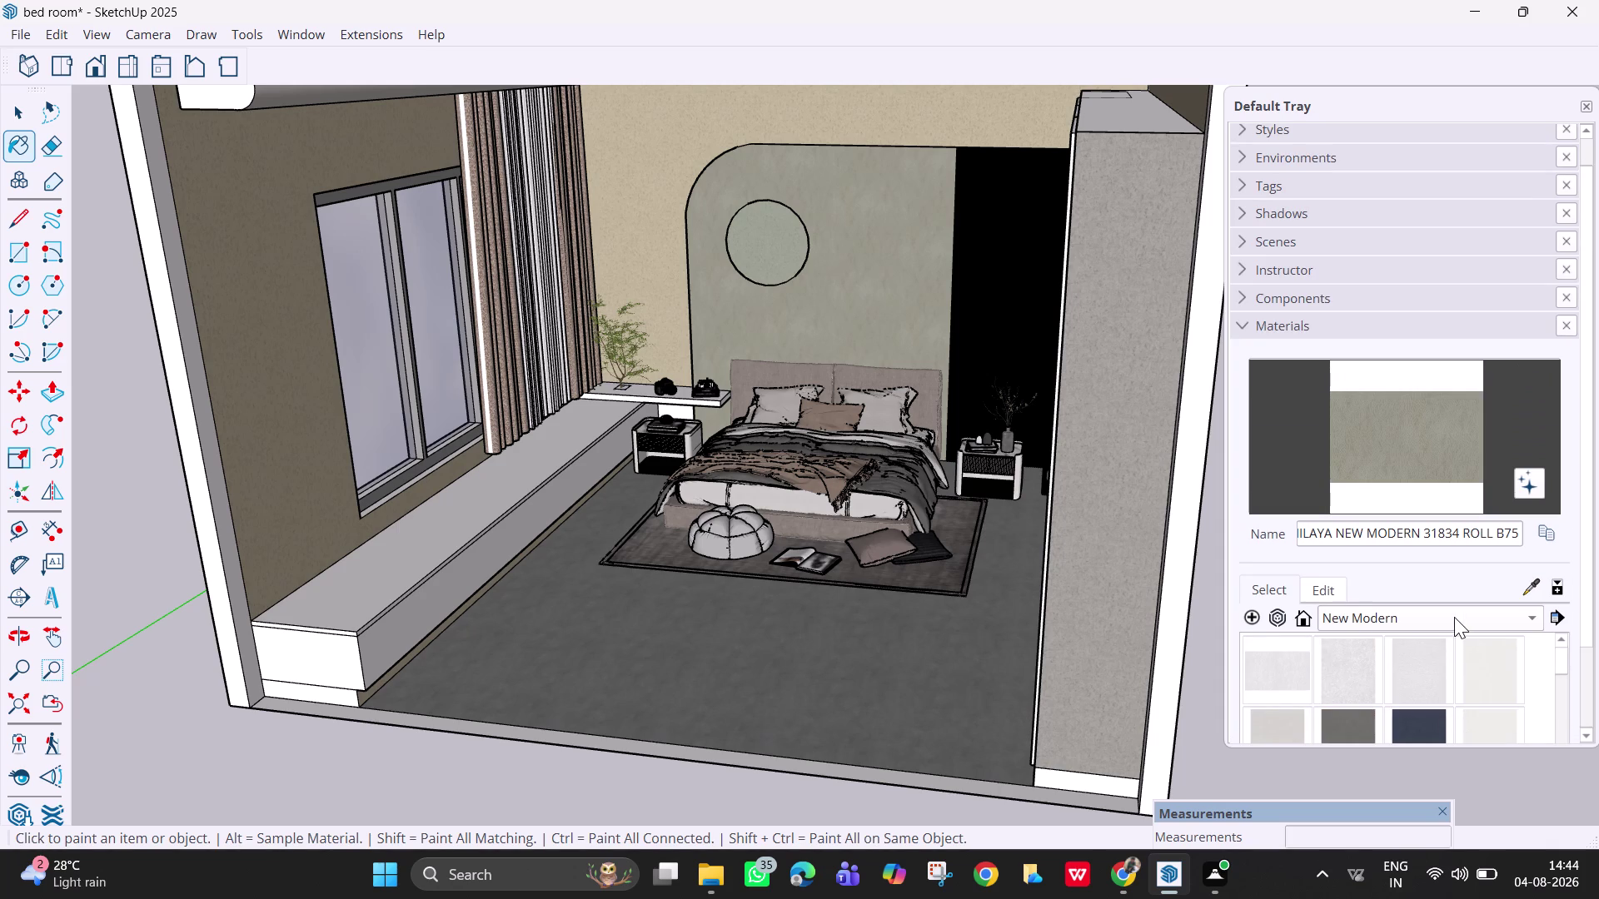
scroll(down, 3)
scroll(down, 3)
scroll(down, 3)
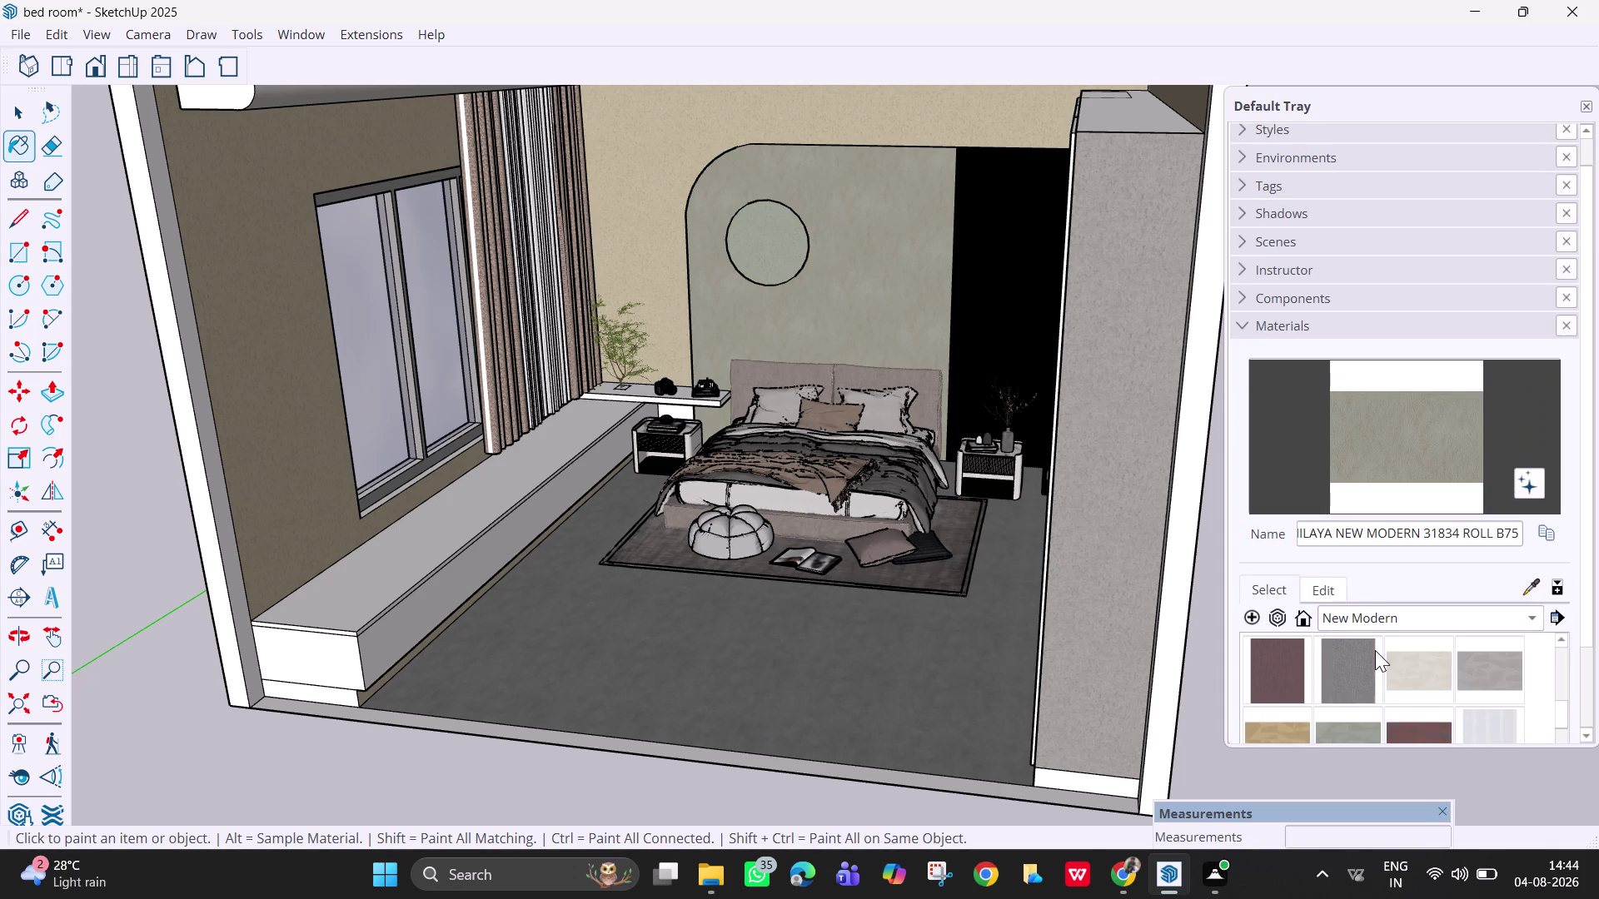
scroll(down, 3)
scroll(down, 3)
scroll(down, 3)
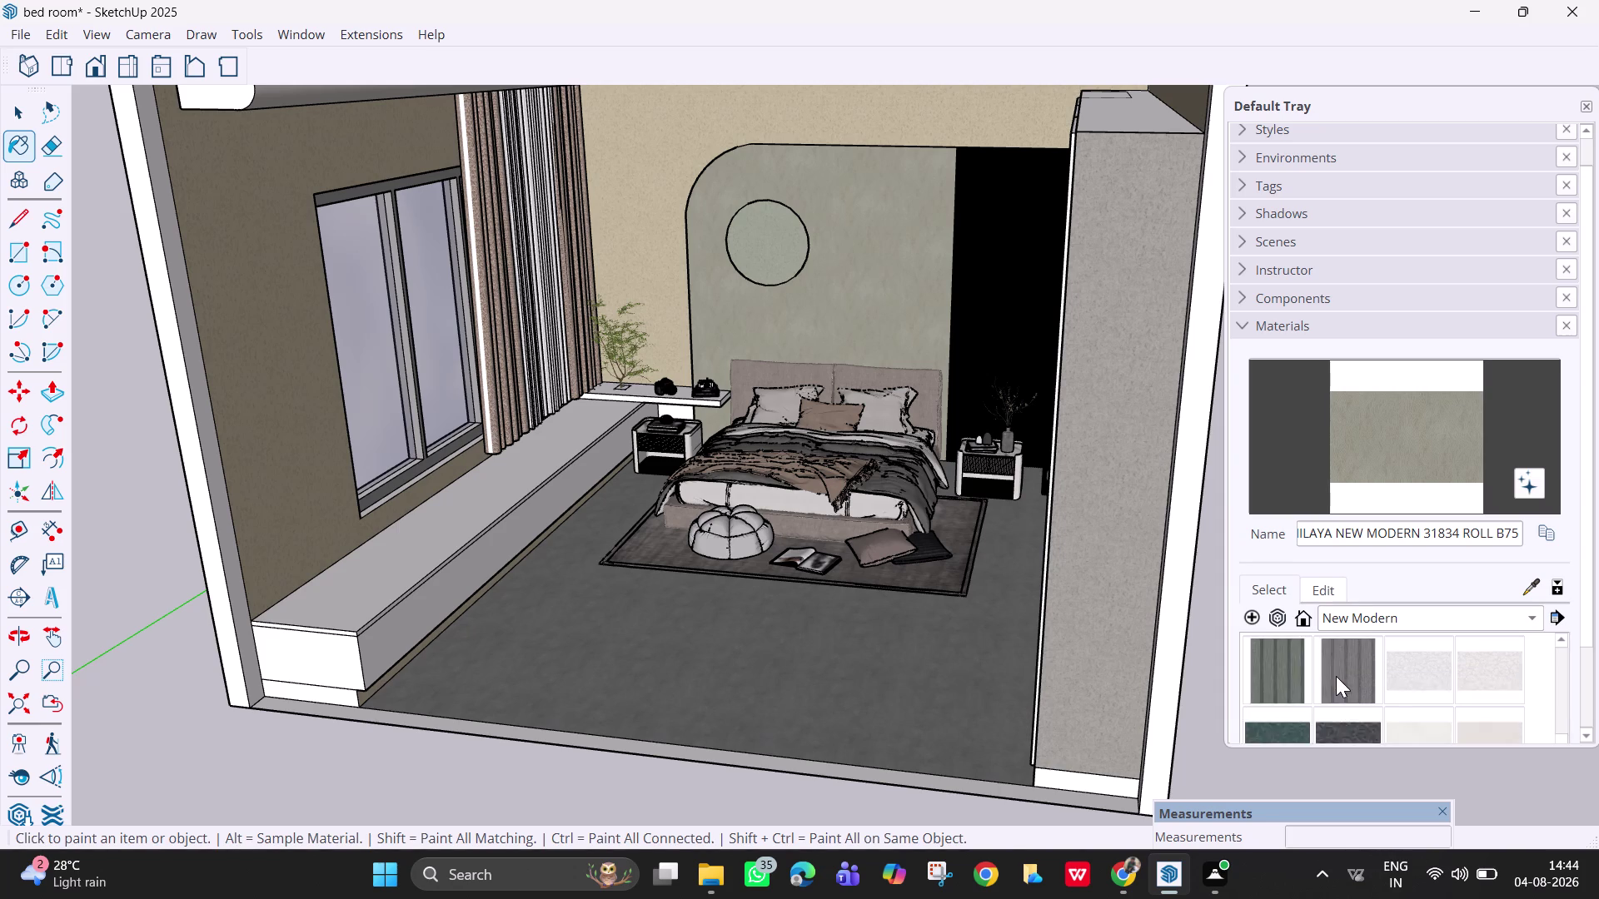
scroll(down, 3)
scroll(down, 3)
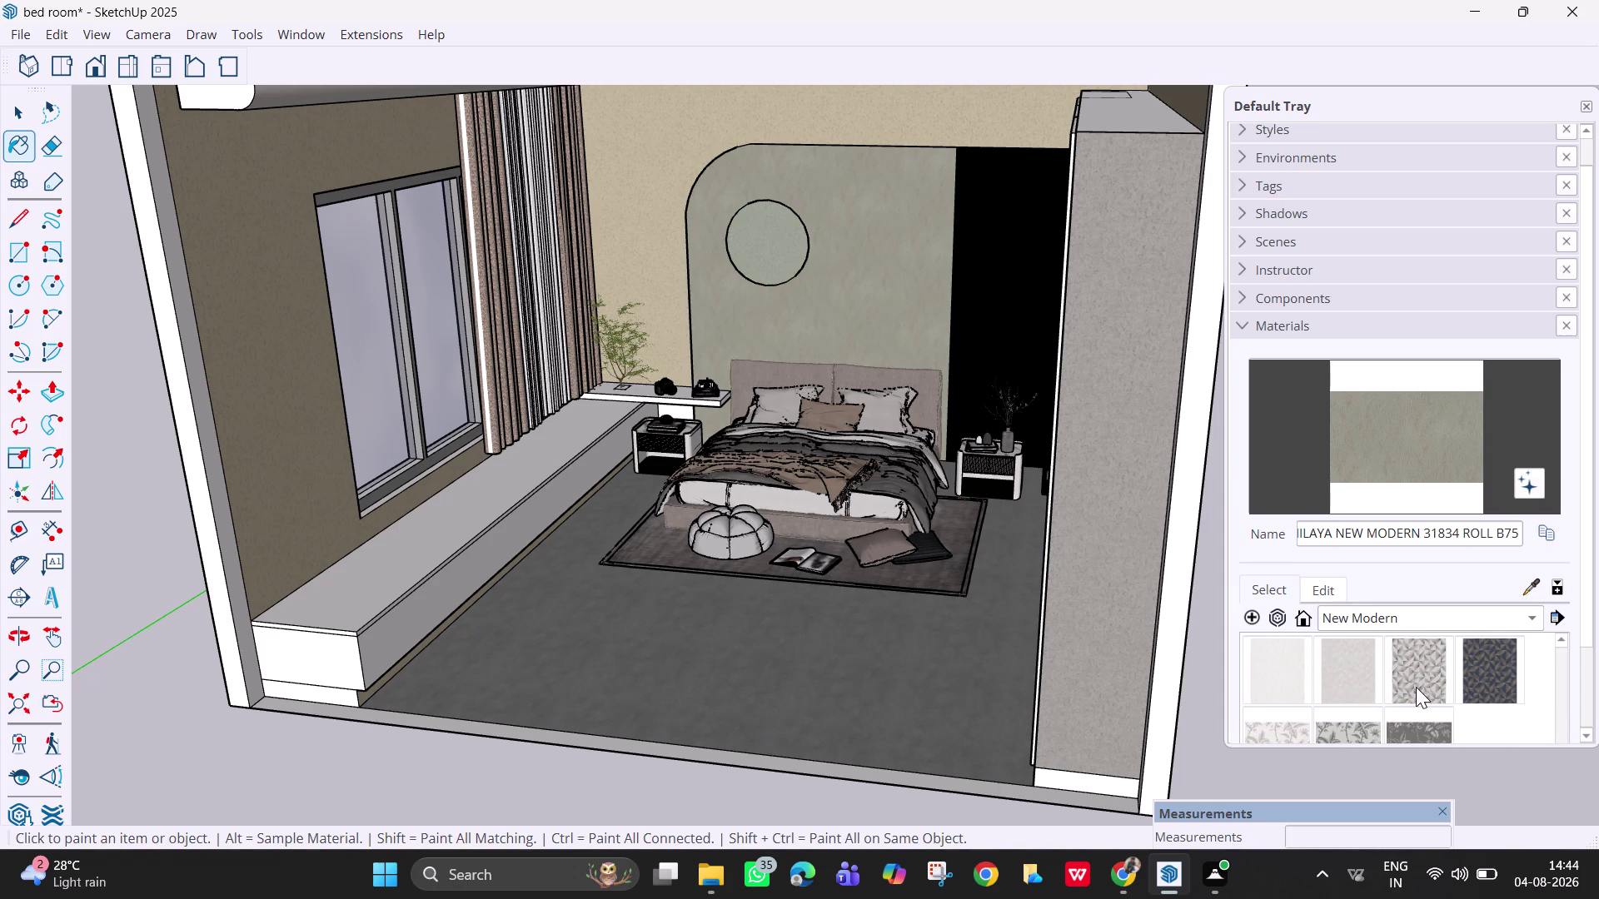
scroll(down, 3)
click(1411, 669)
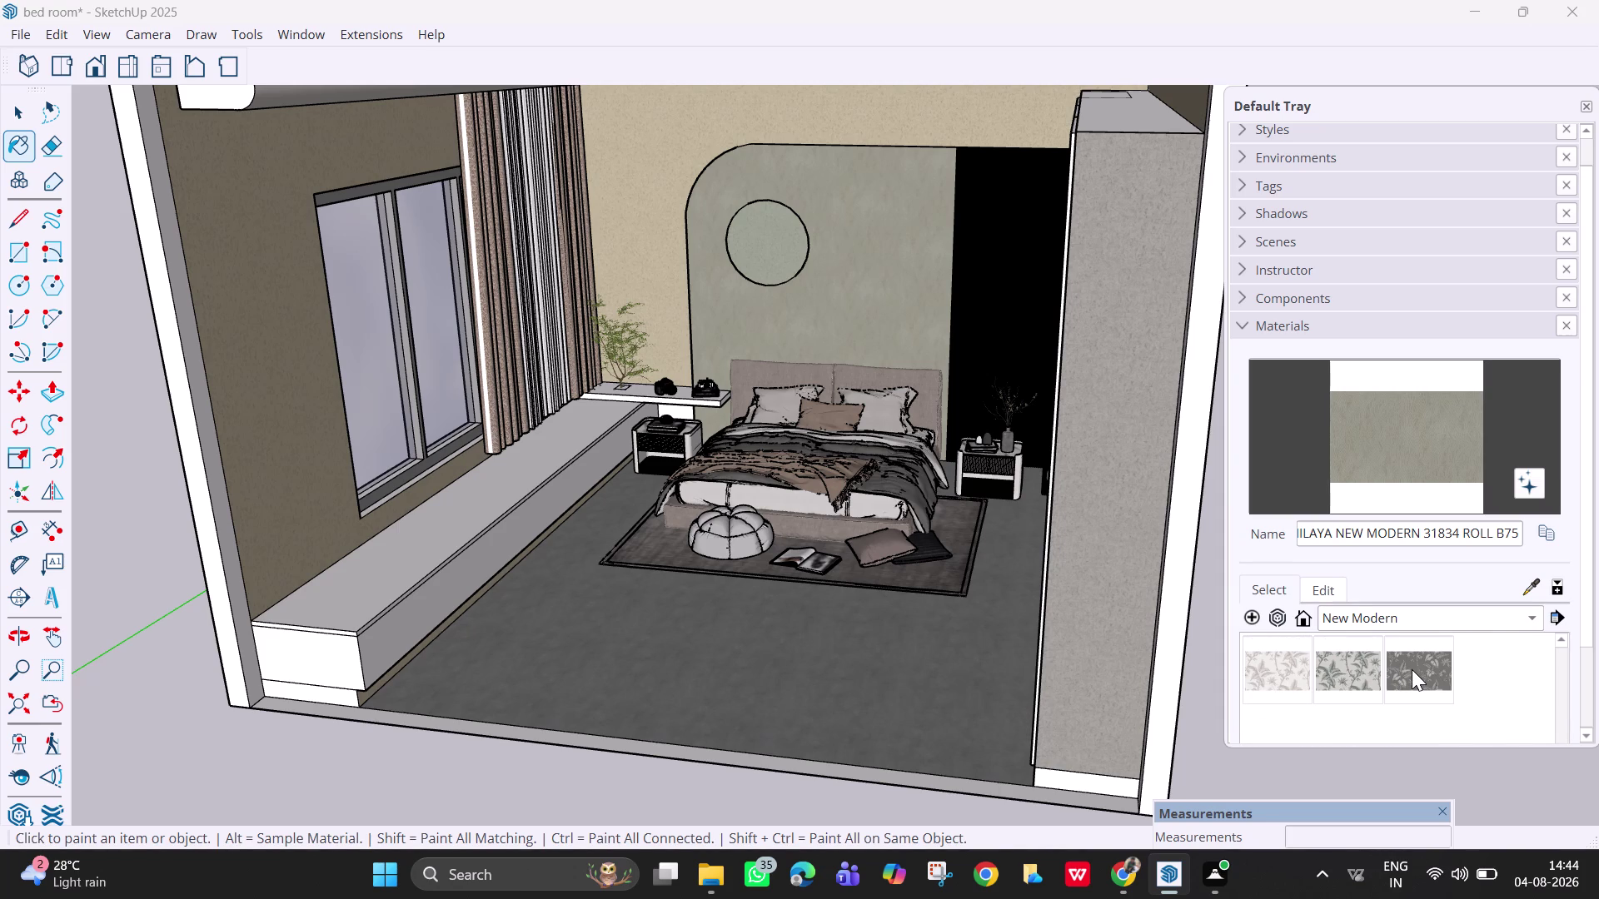
click(646, 215)
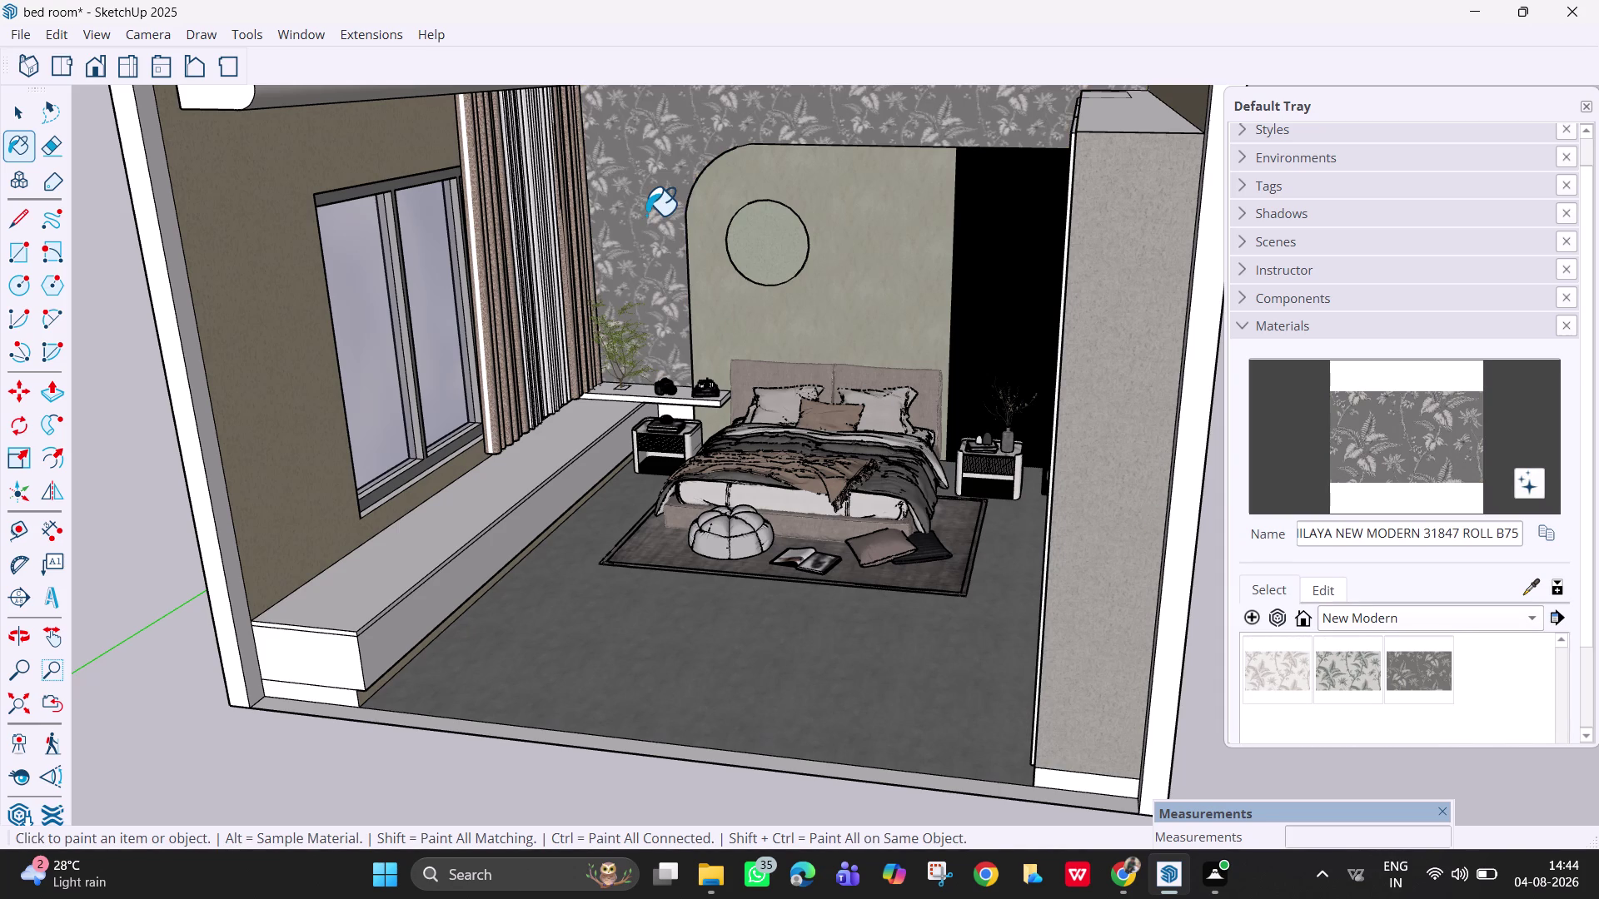
Try grey-green, pale and dark leaf wallpapers on the upper back wall and left wall.
scroll(down, 3)
scroll(down, 3)
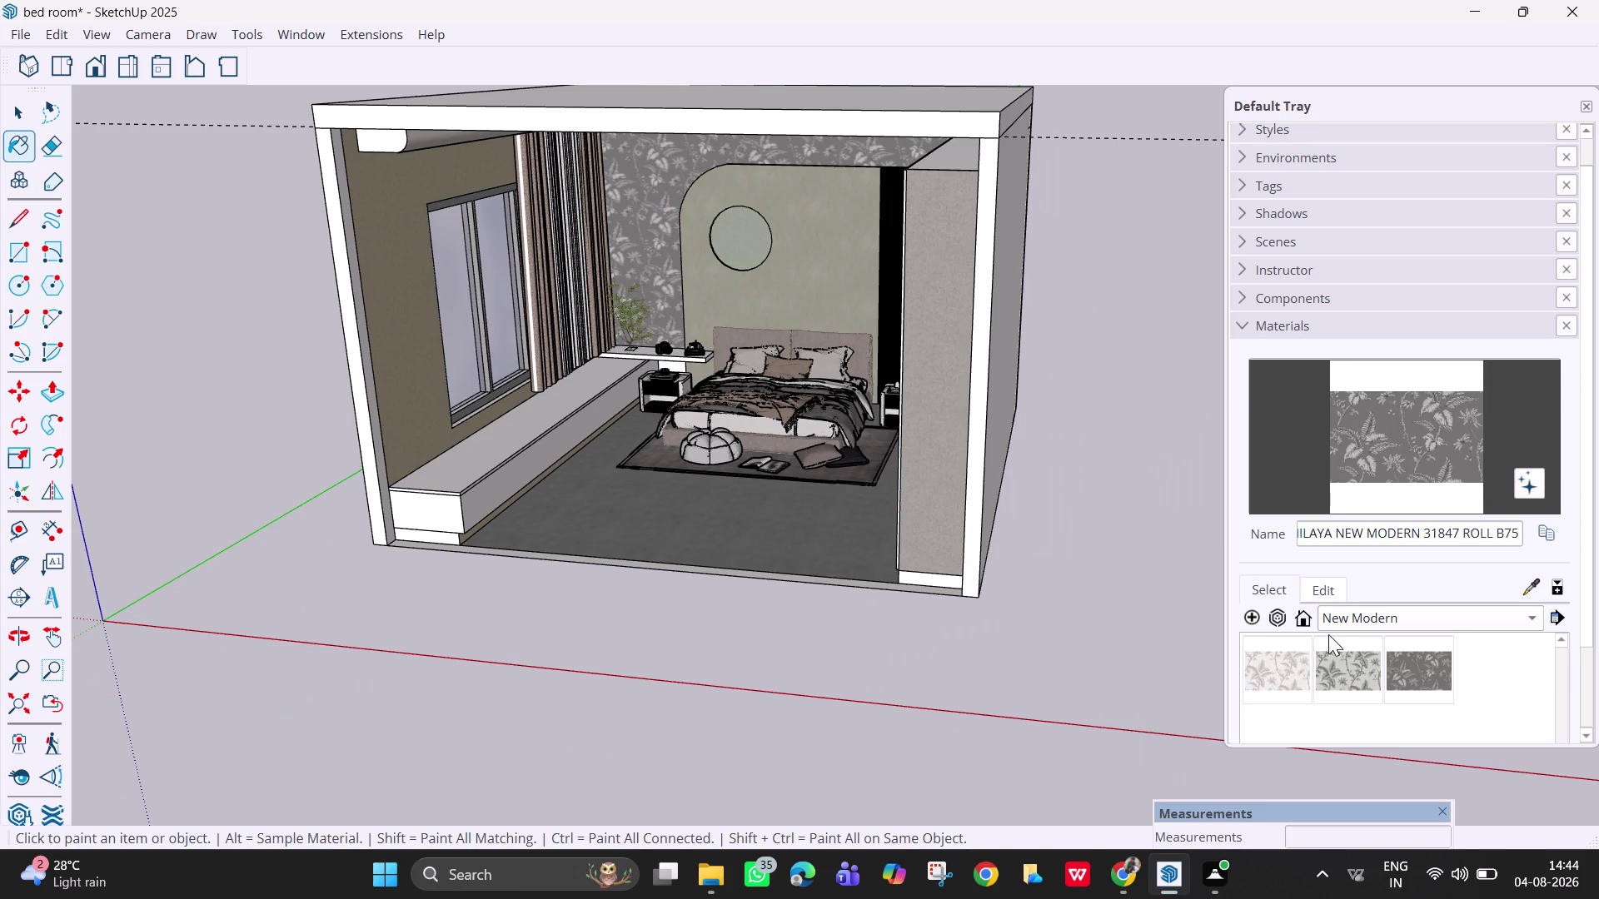
click(1341, 665)
click(657, 221)
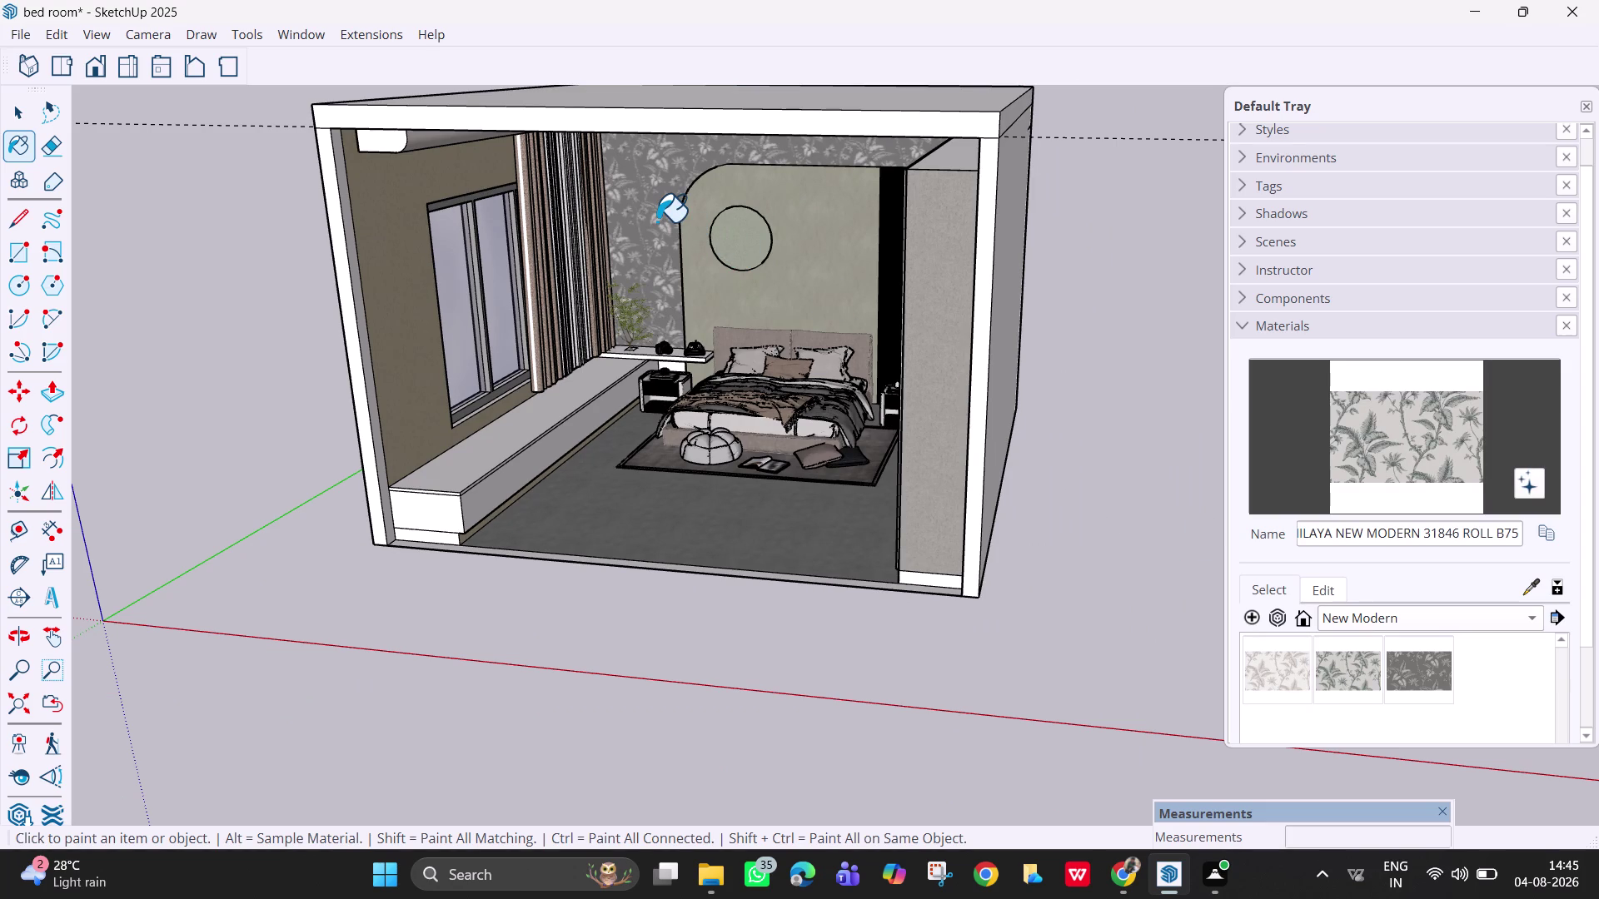
click(453, 183)
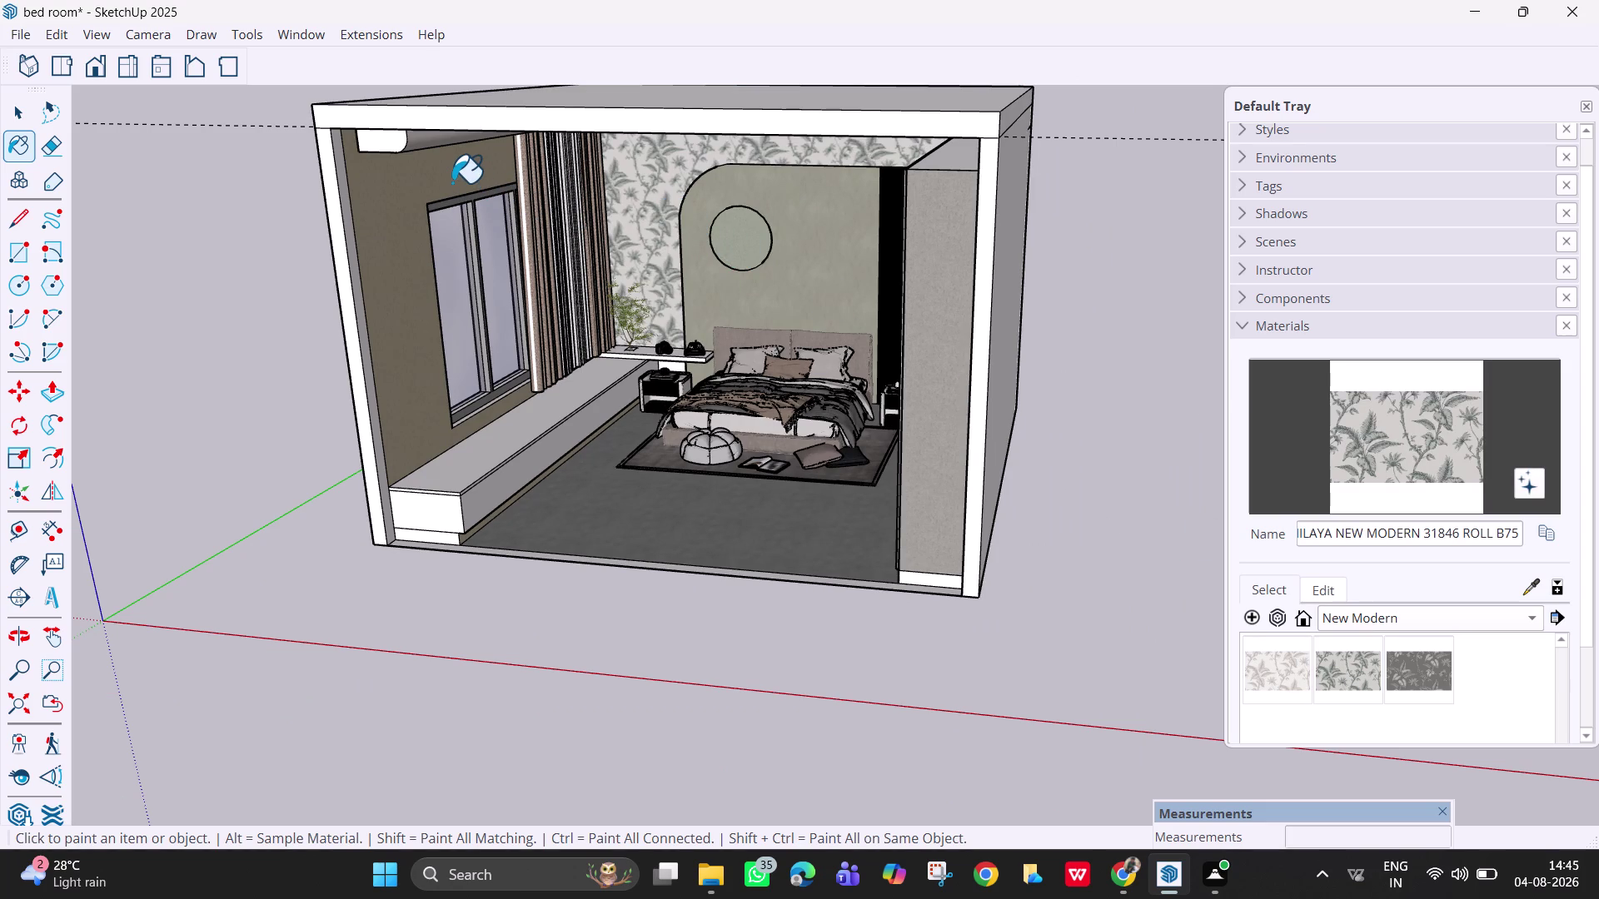
click(1268, 667)
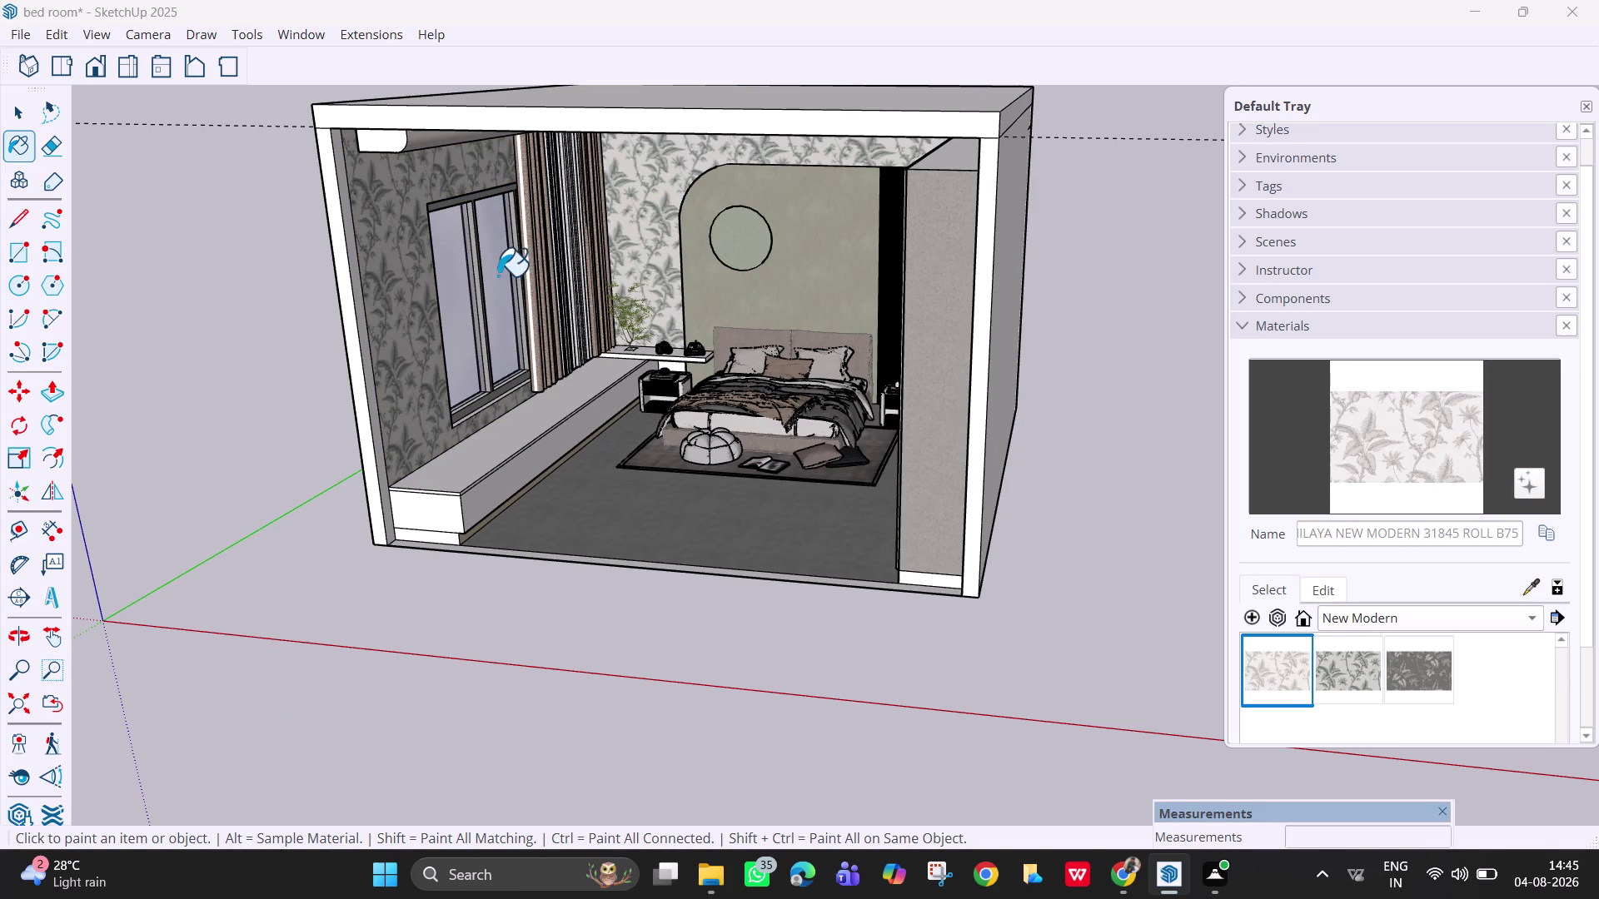
click(649, 230)
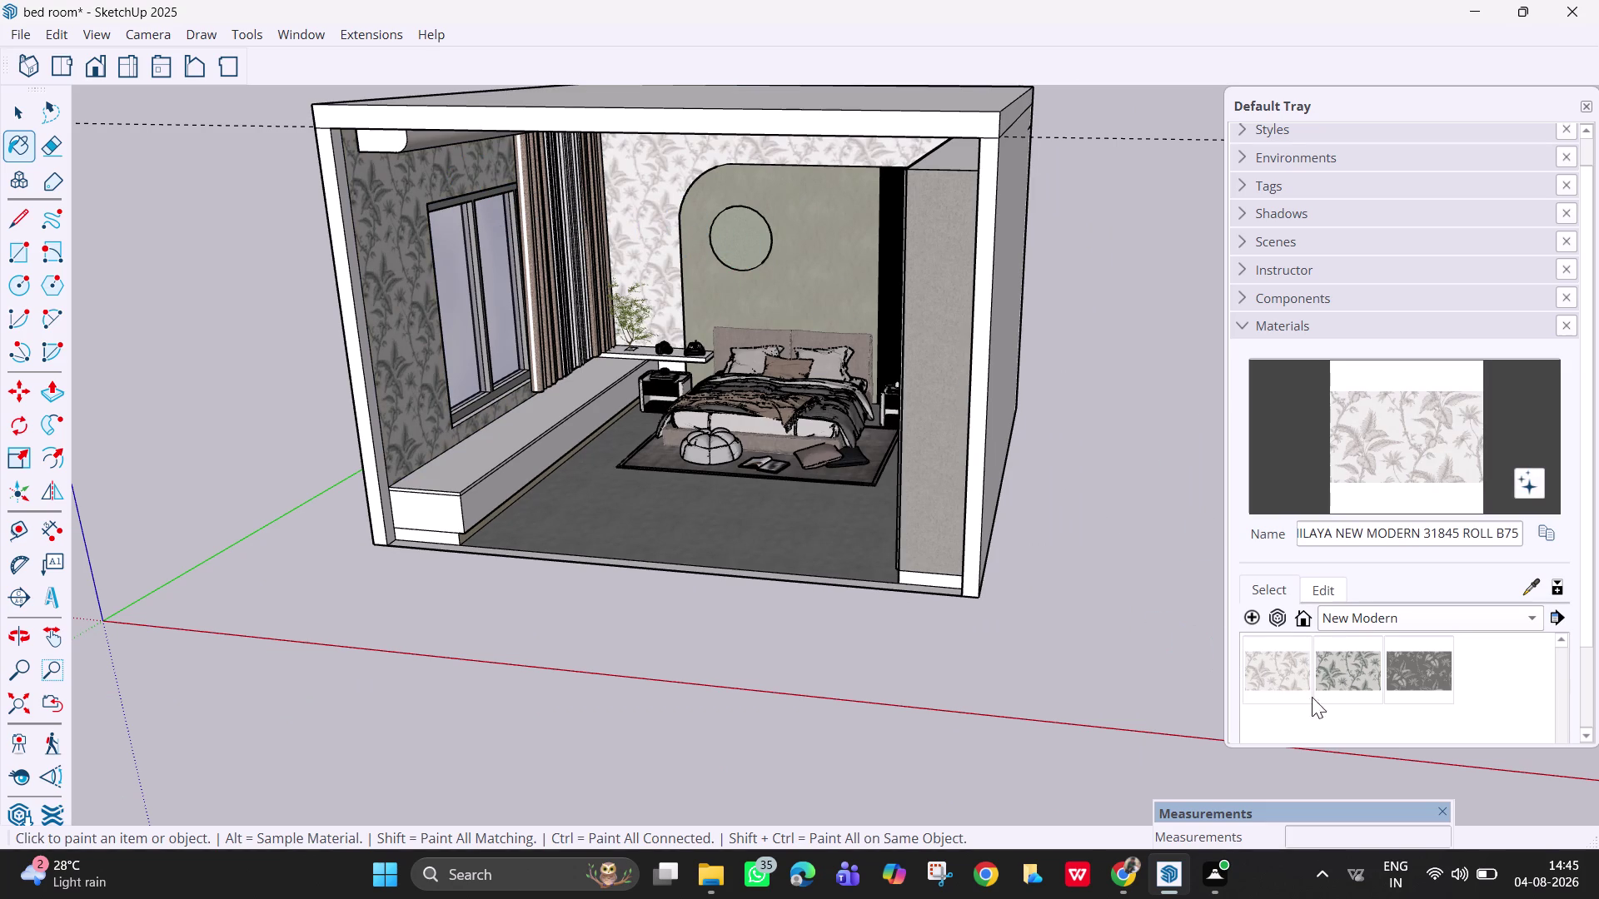
click(1402, 685)
click(623, 265)
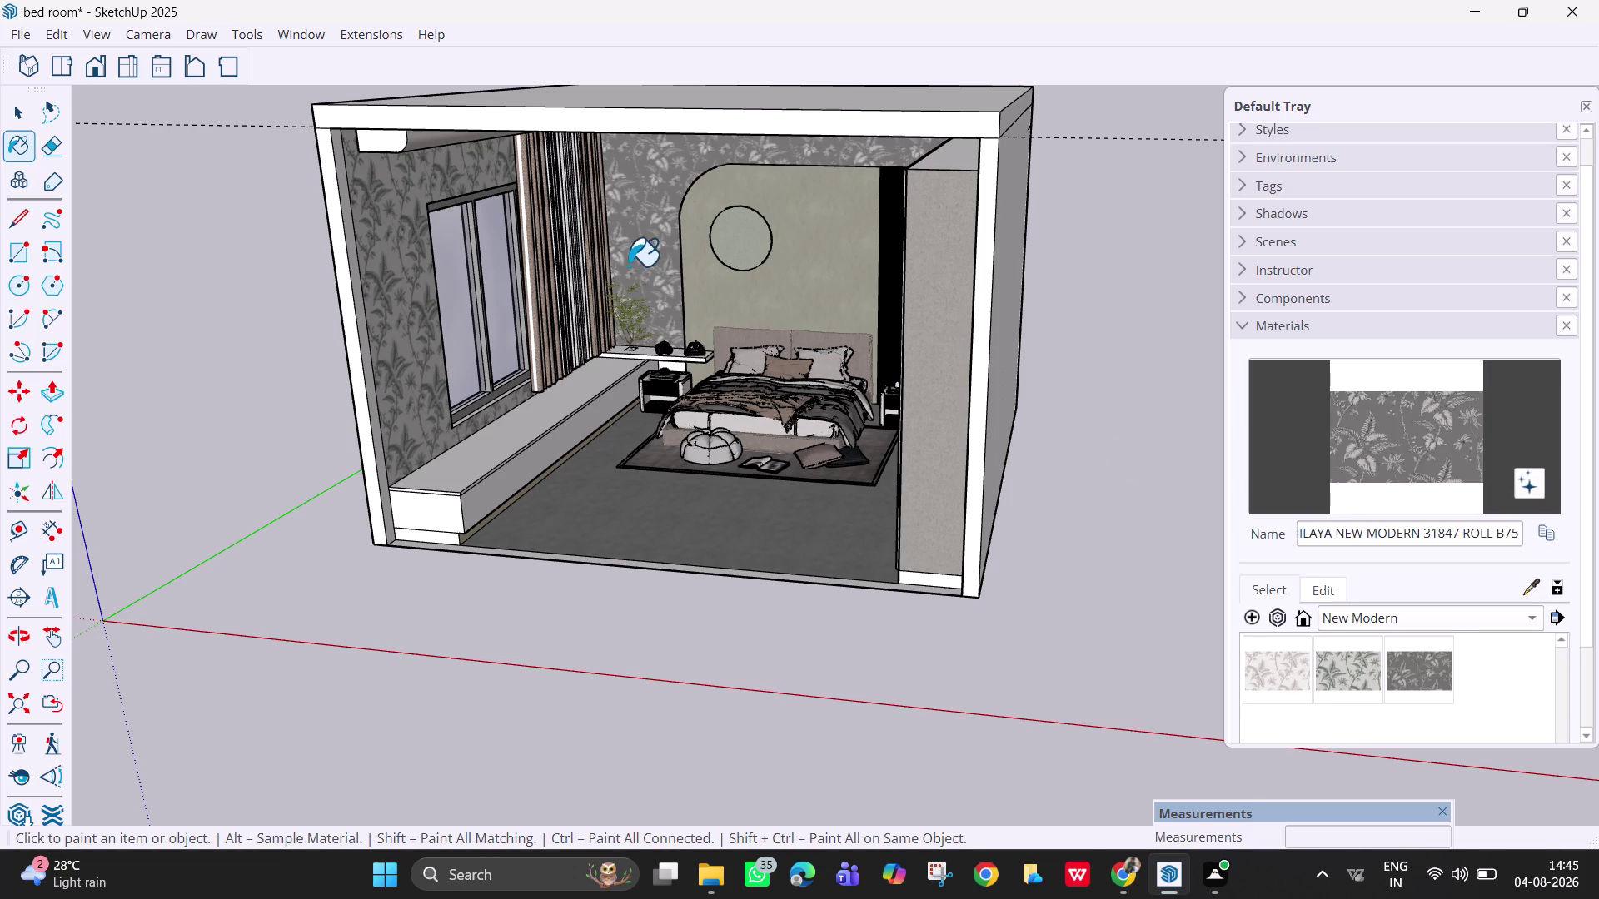
Paint the upper back wall plain grey-green New Modern 31834 and the left wall plain.
scroll(up, 3)
scroll(down, 3)
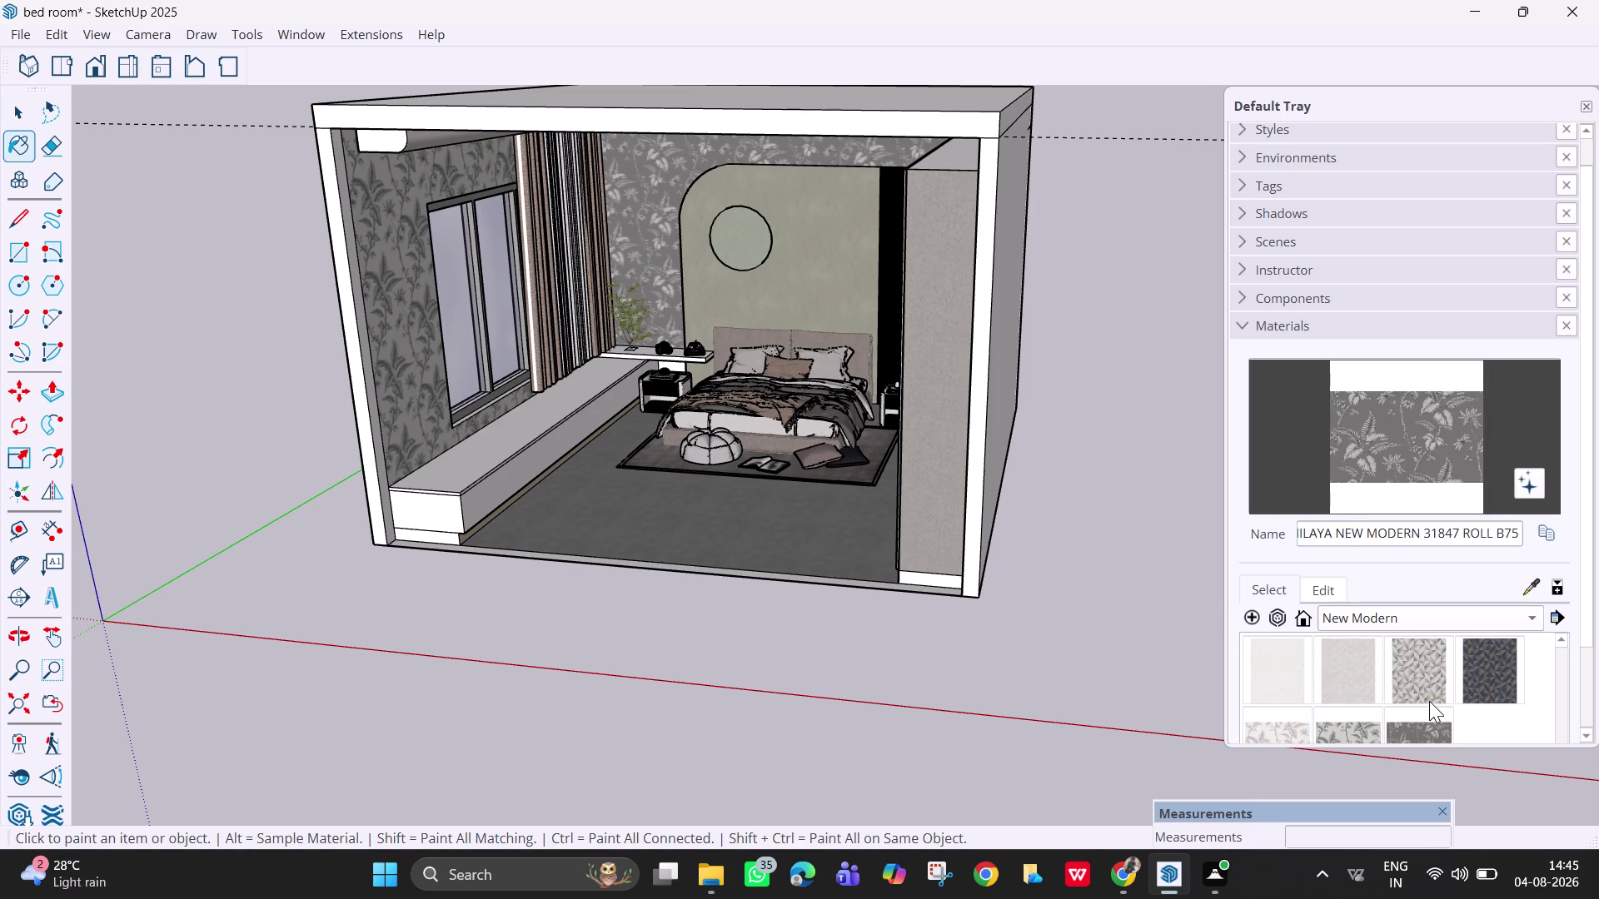
scroll(up, 3)
scroll(up, 3)
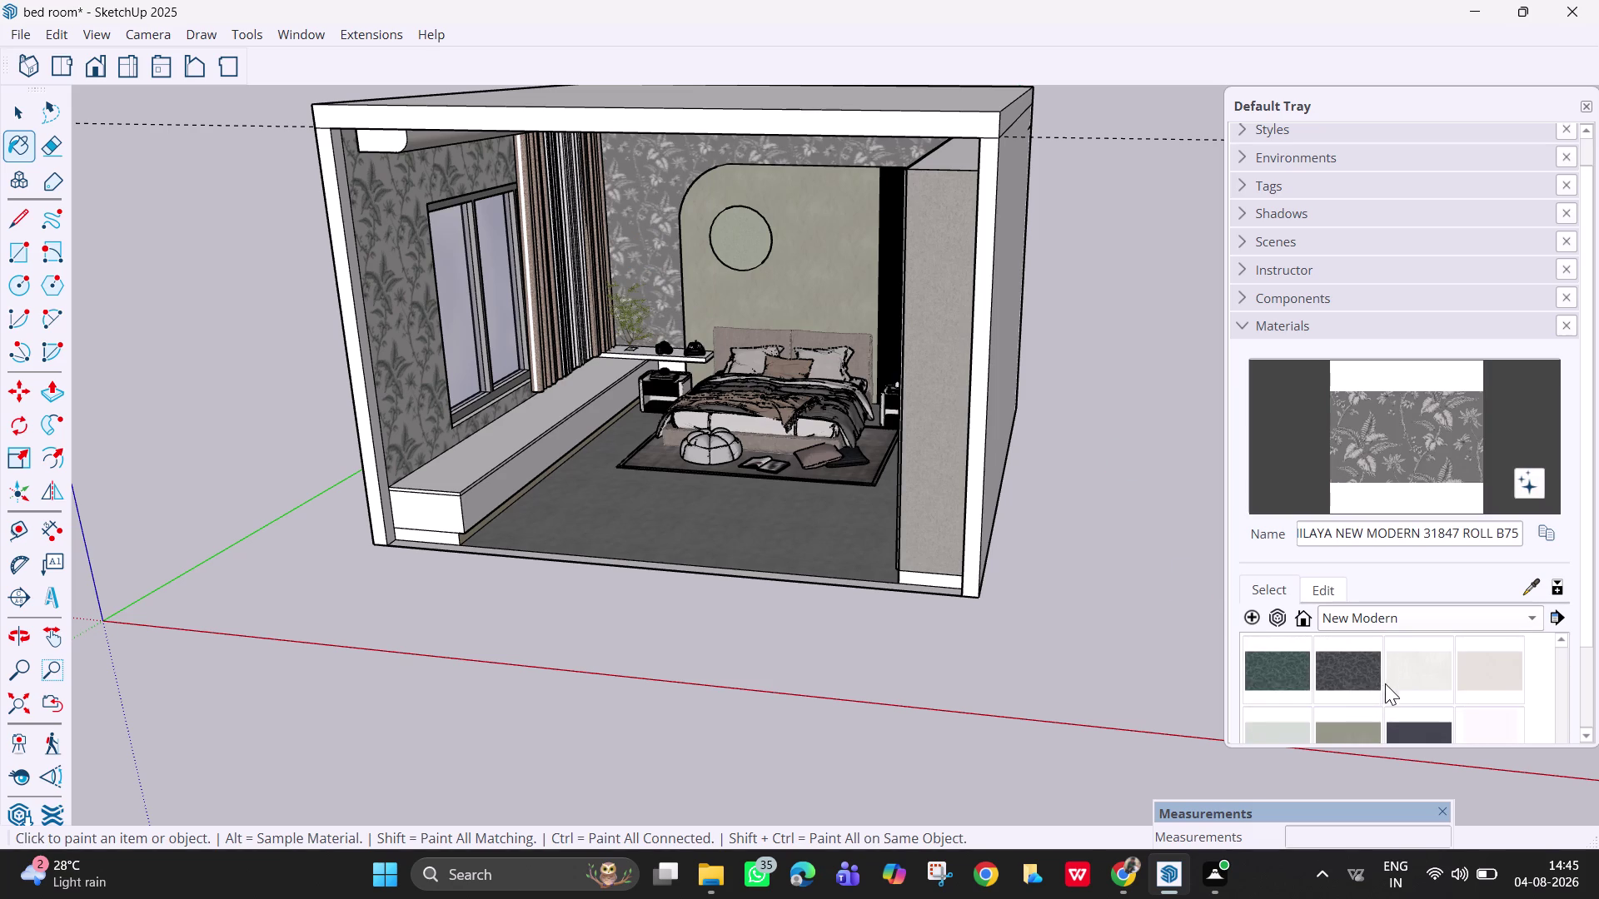
scroll(down, 3)
click(1355, 676)
click(646, 299)
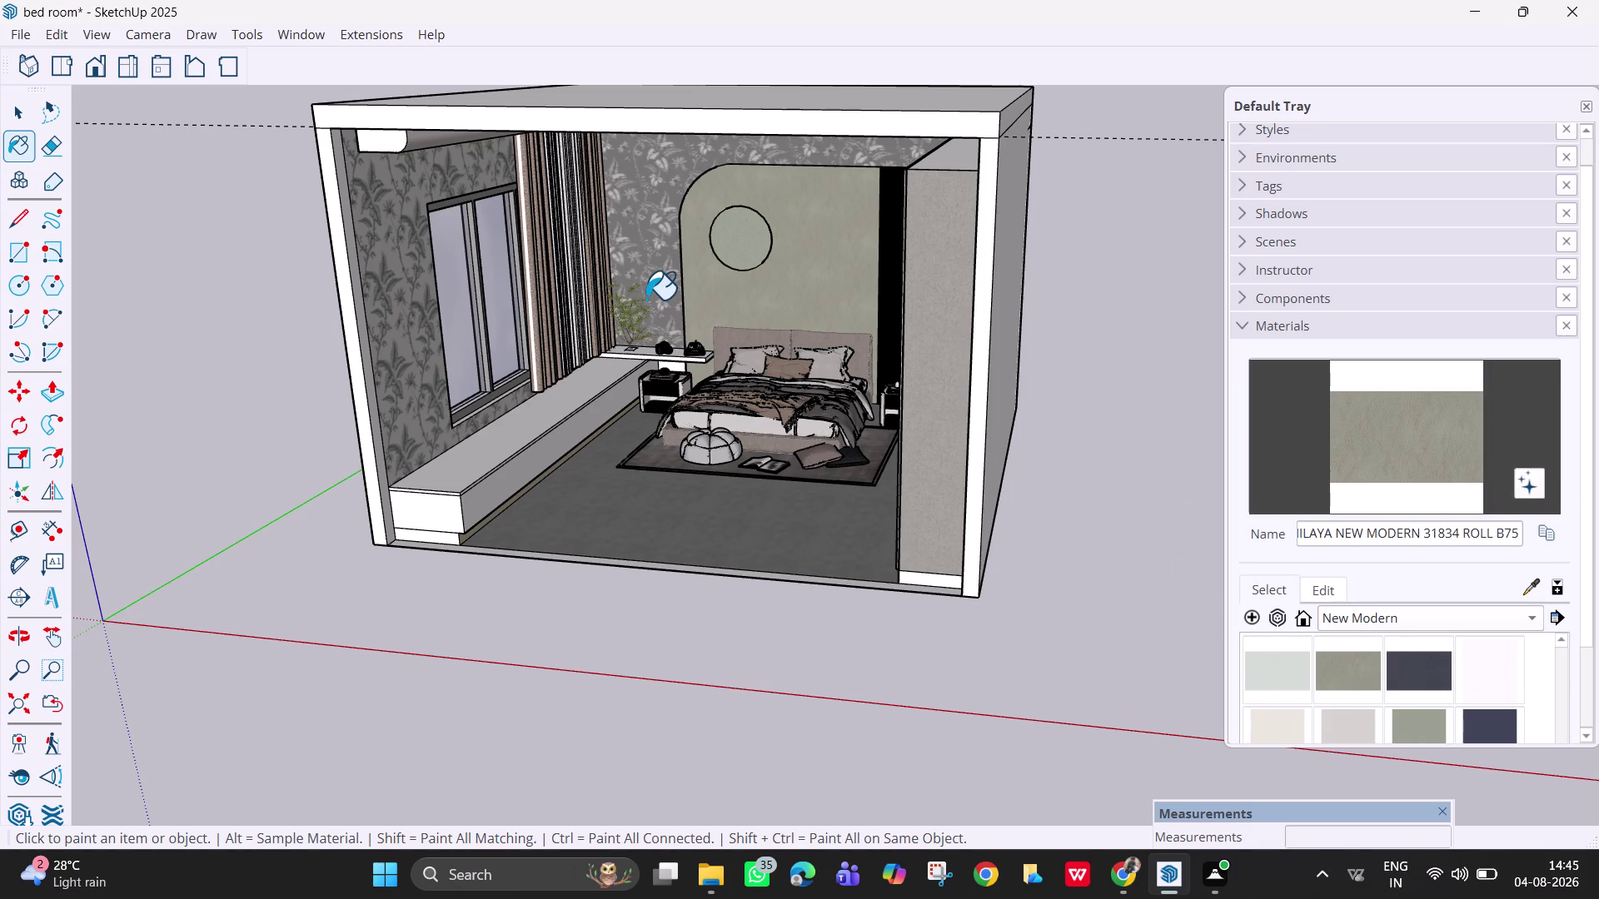
click(635, 244)
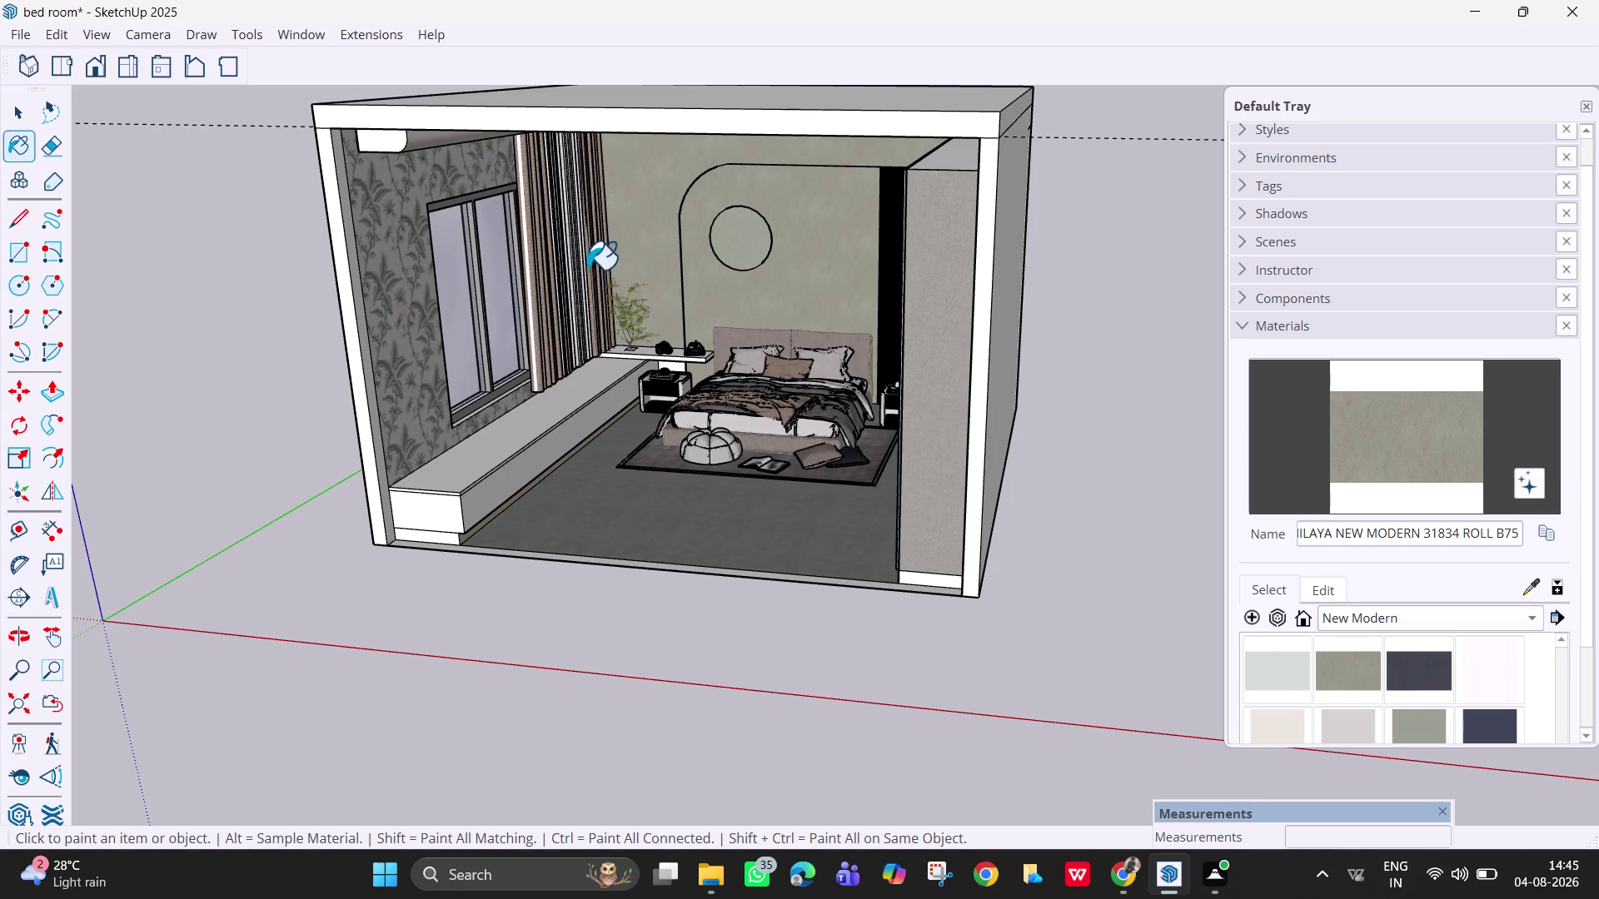
click(385, 279)
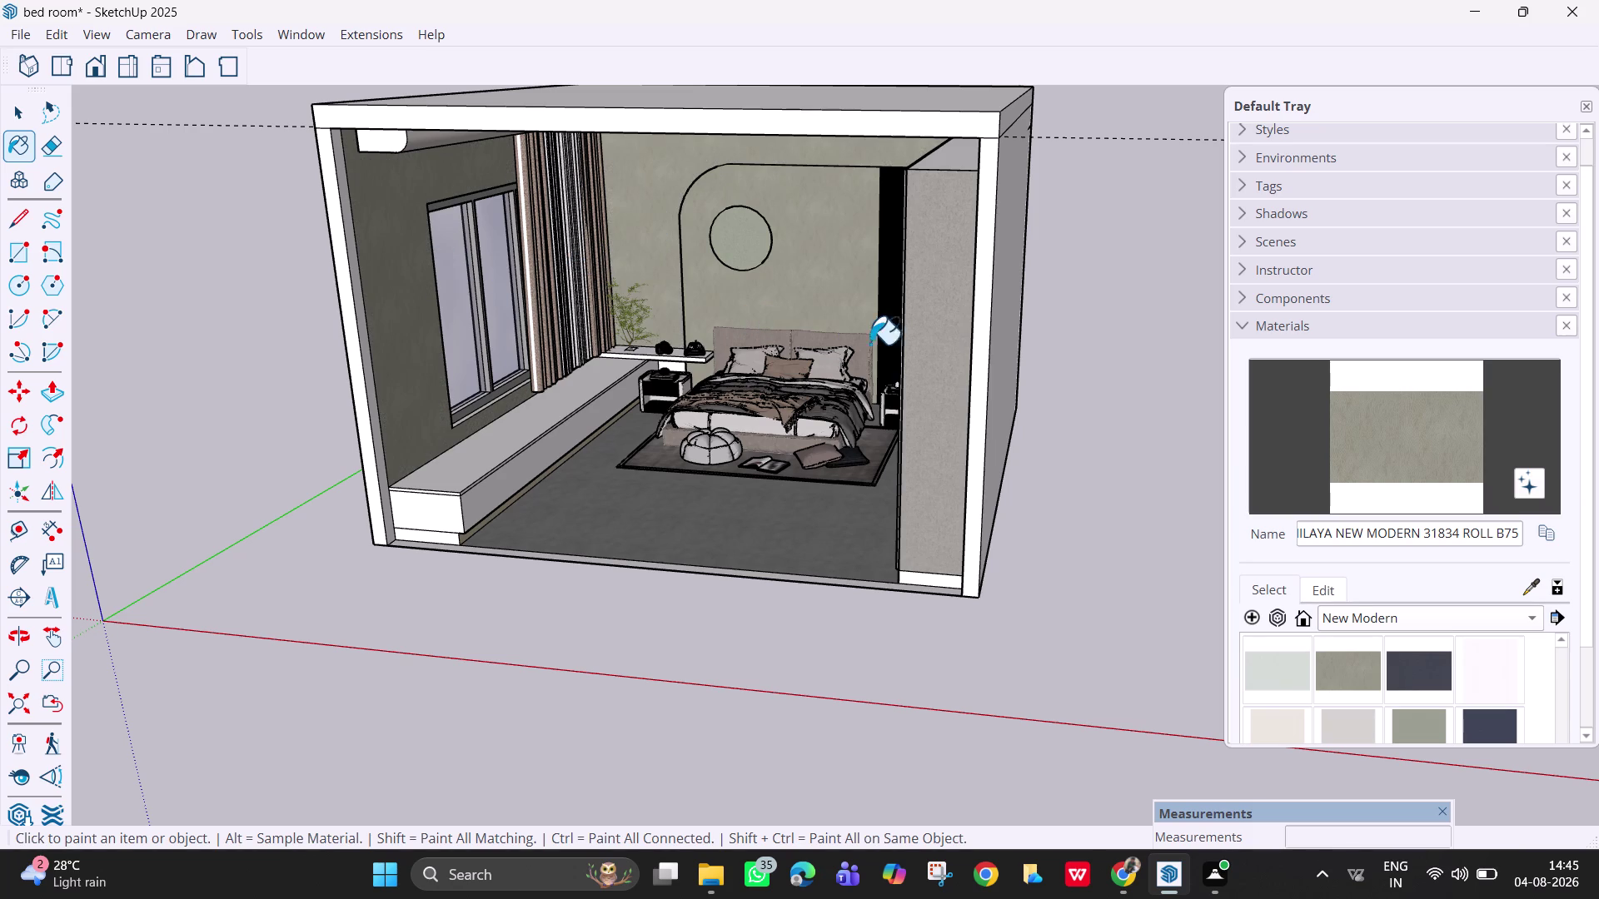
Test pale off-white and grey textured finishes inside the wall circle.
scroll(up, 3)
scroll(up, 3)
scroll(up, 3)
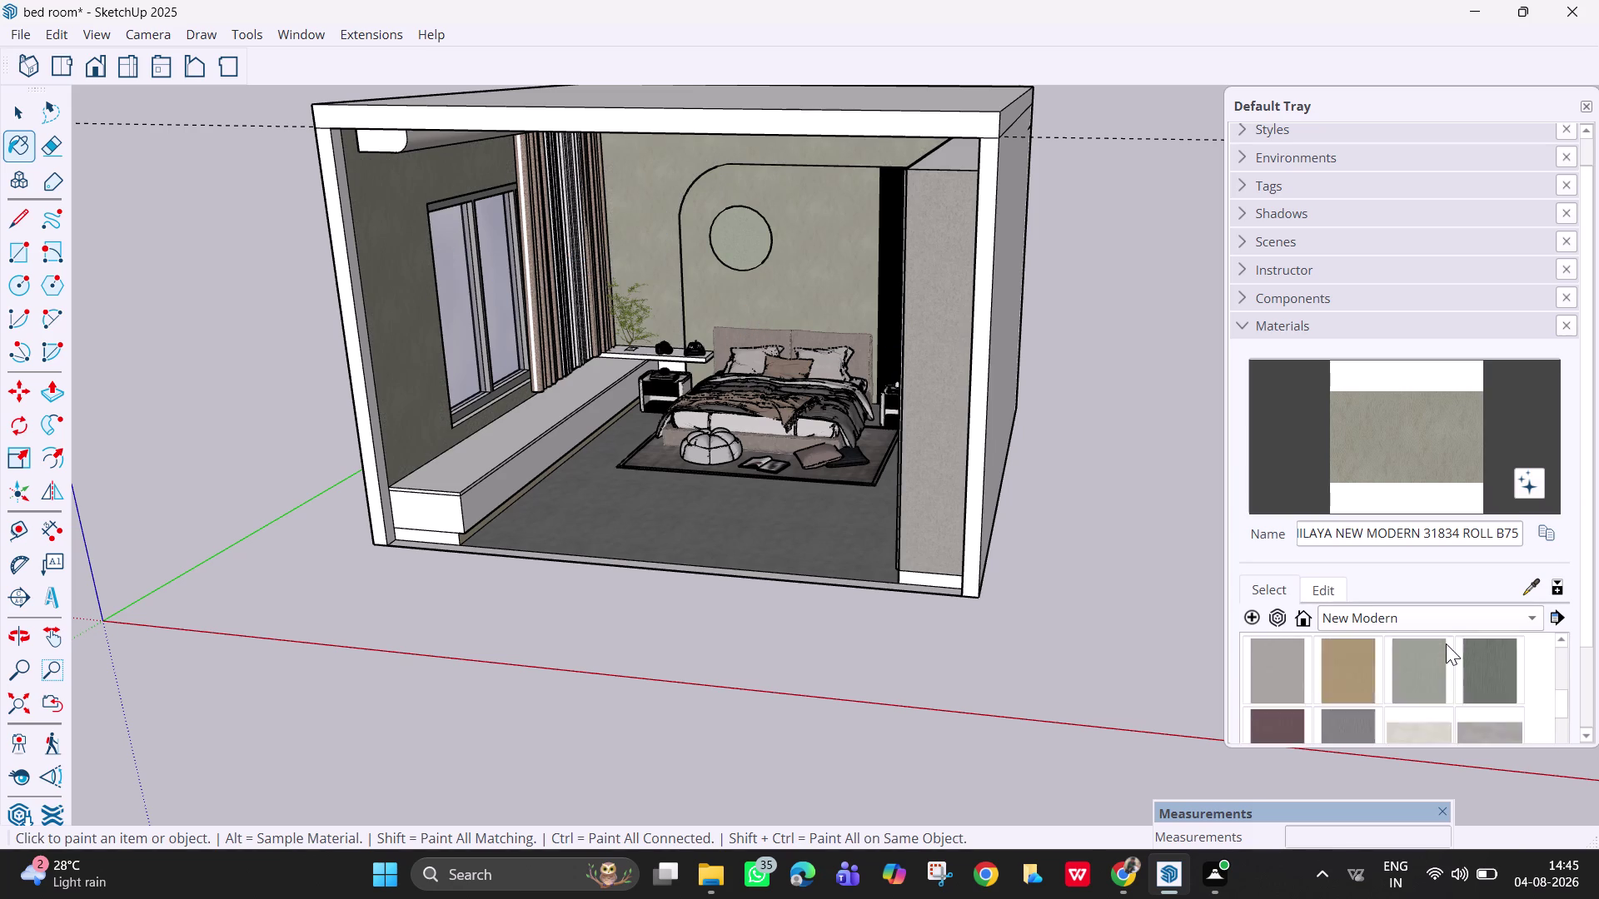
scroll(up, 3)
scroll(down, 3)
scroll(up, 3)
scroll(up, 3)
click(1289, 677)
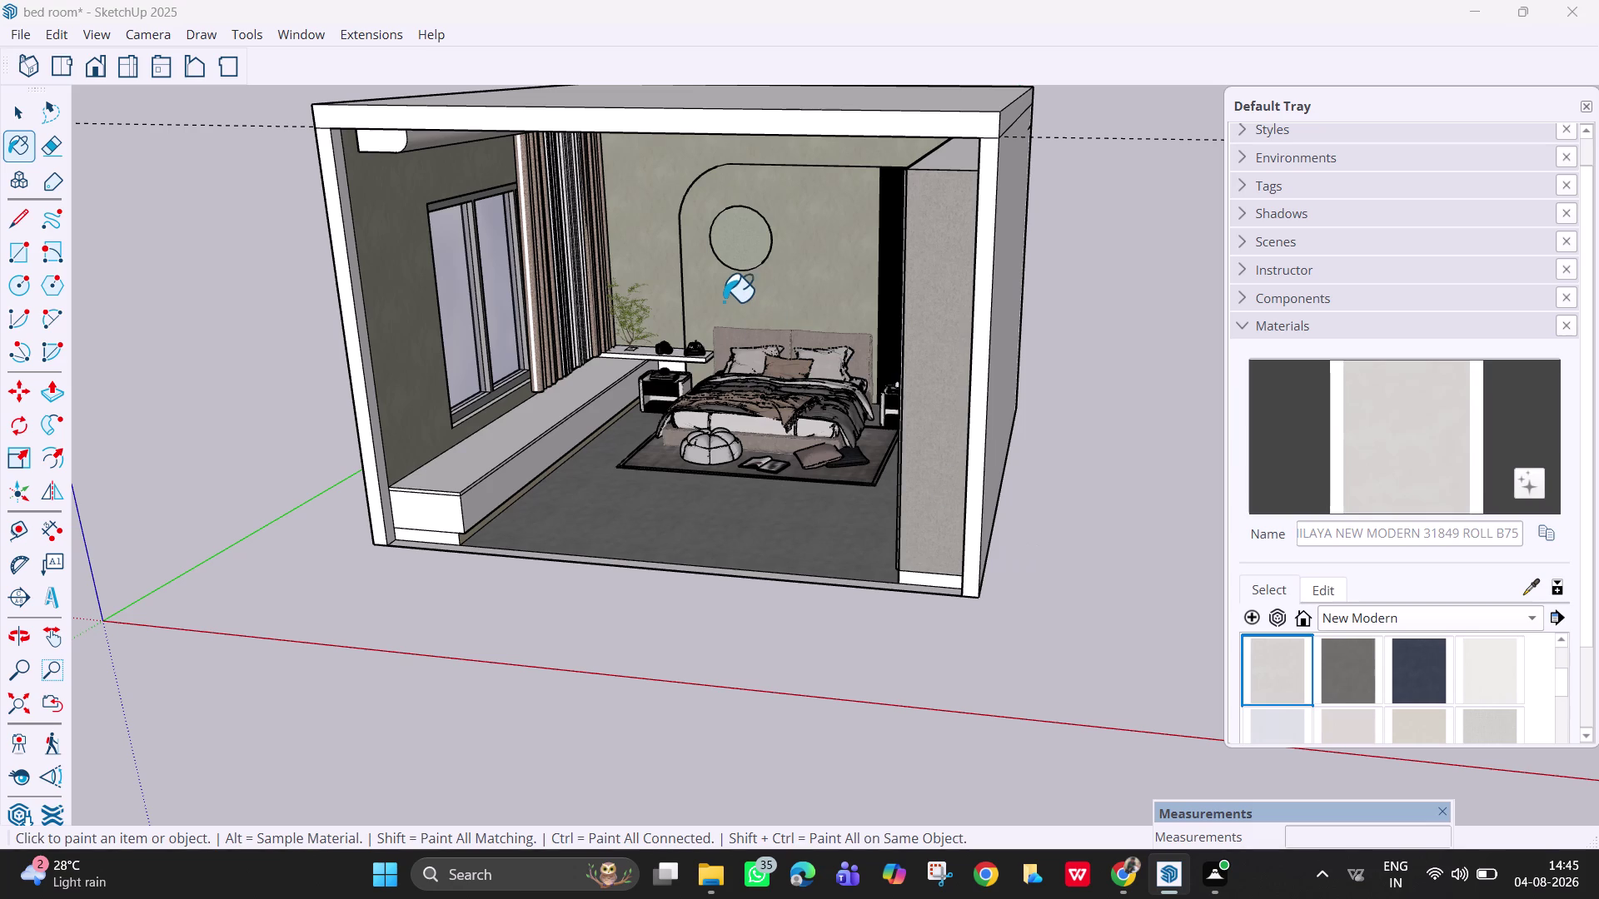
click(732, 245)
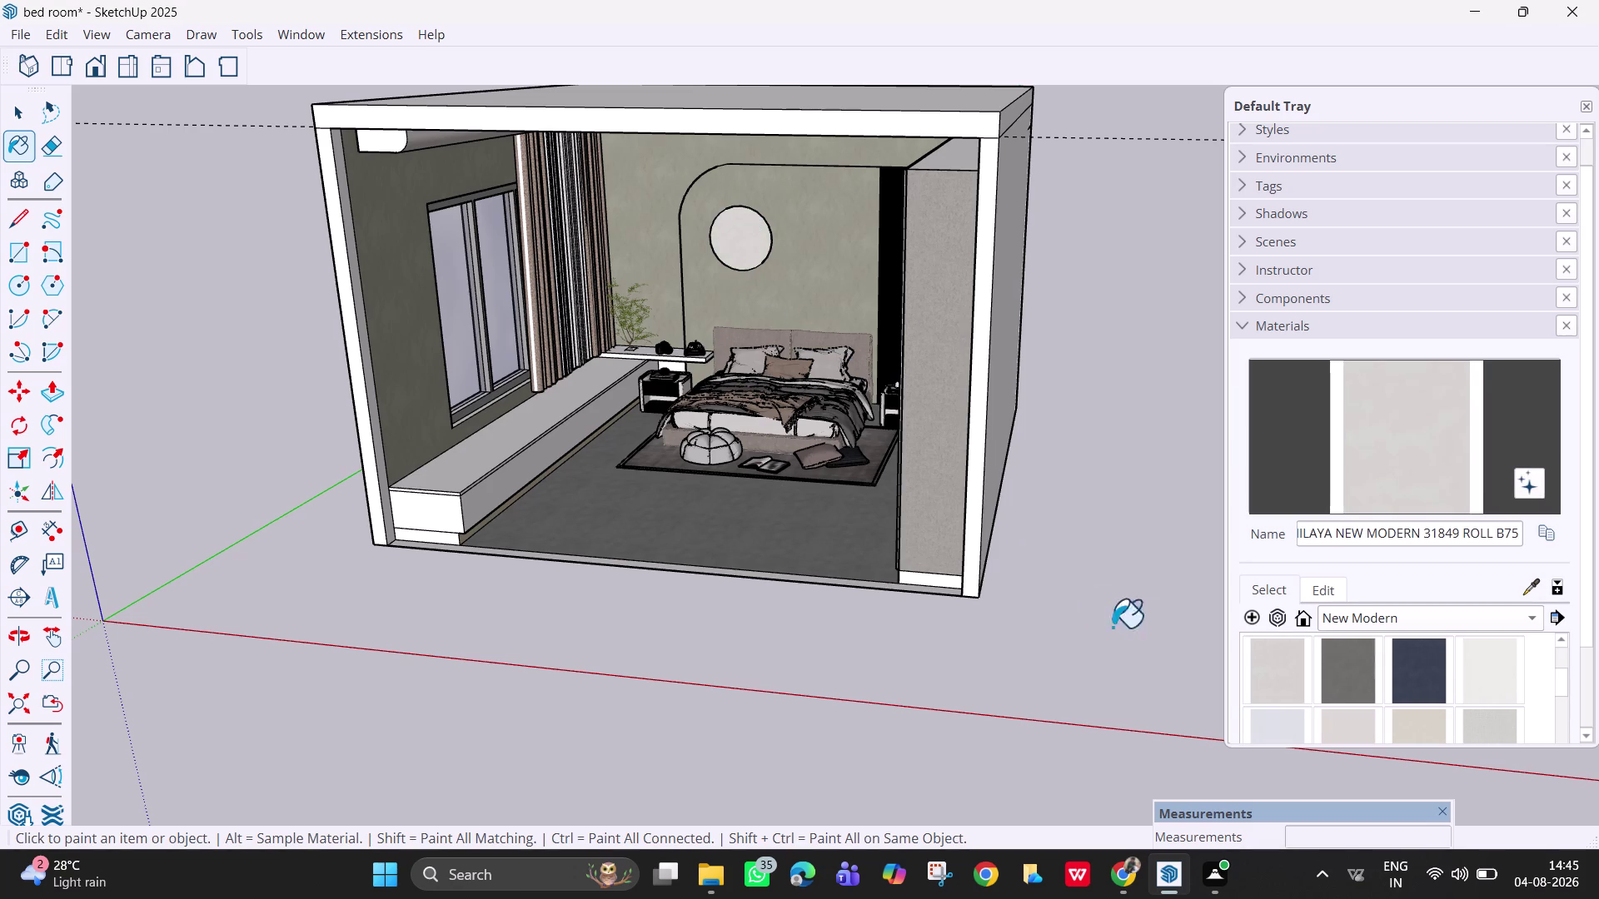
scroll(down, 3)
click(1398, 675)
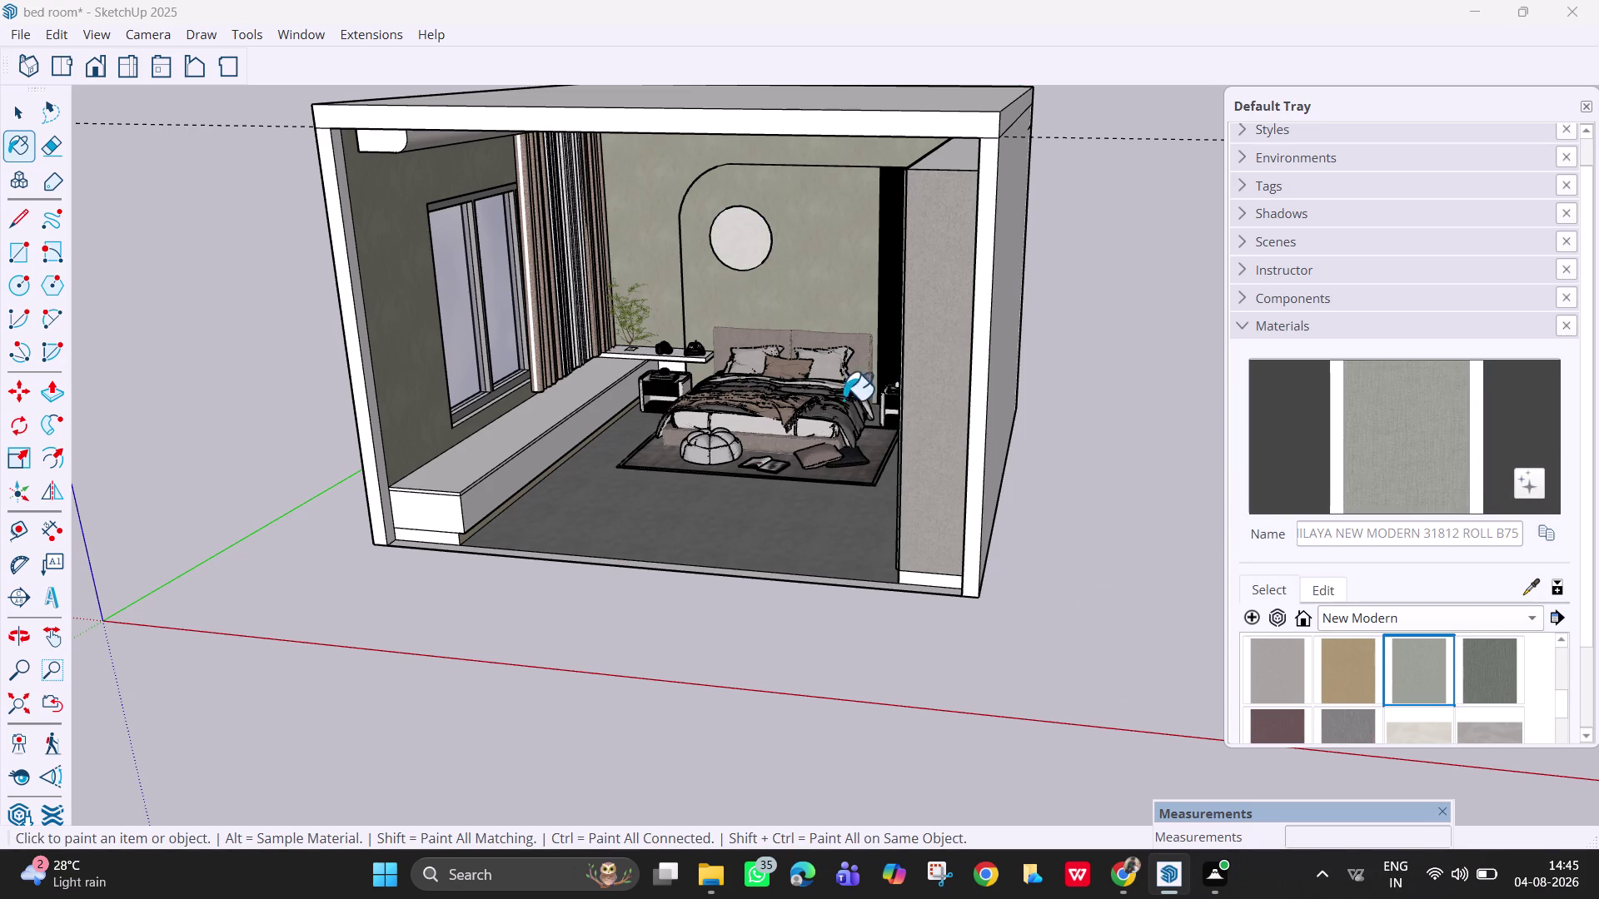
click(731, 235)
scroll(up, 3)
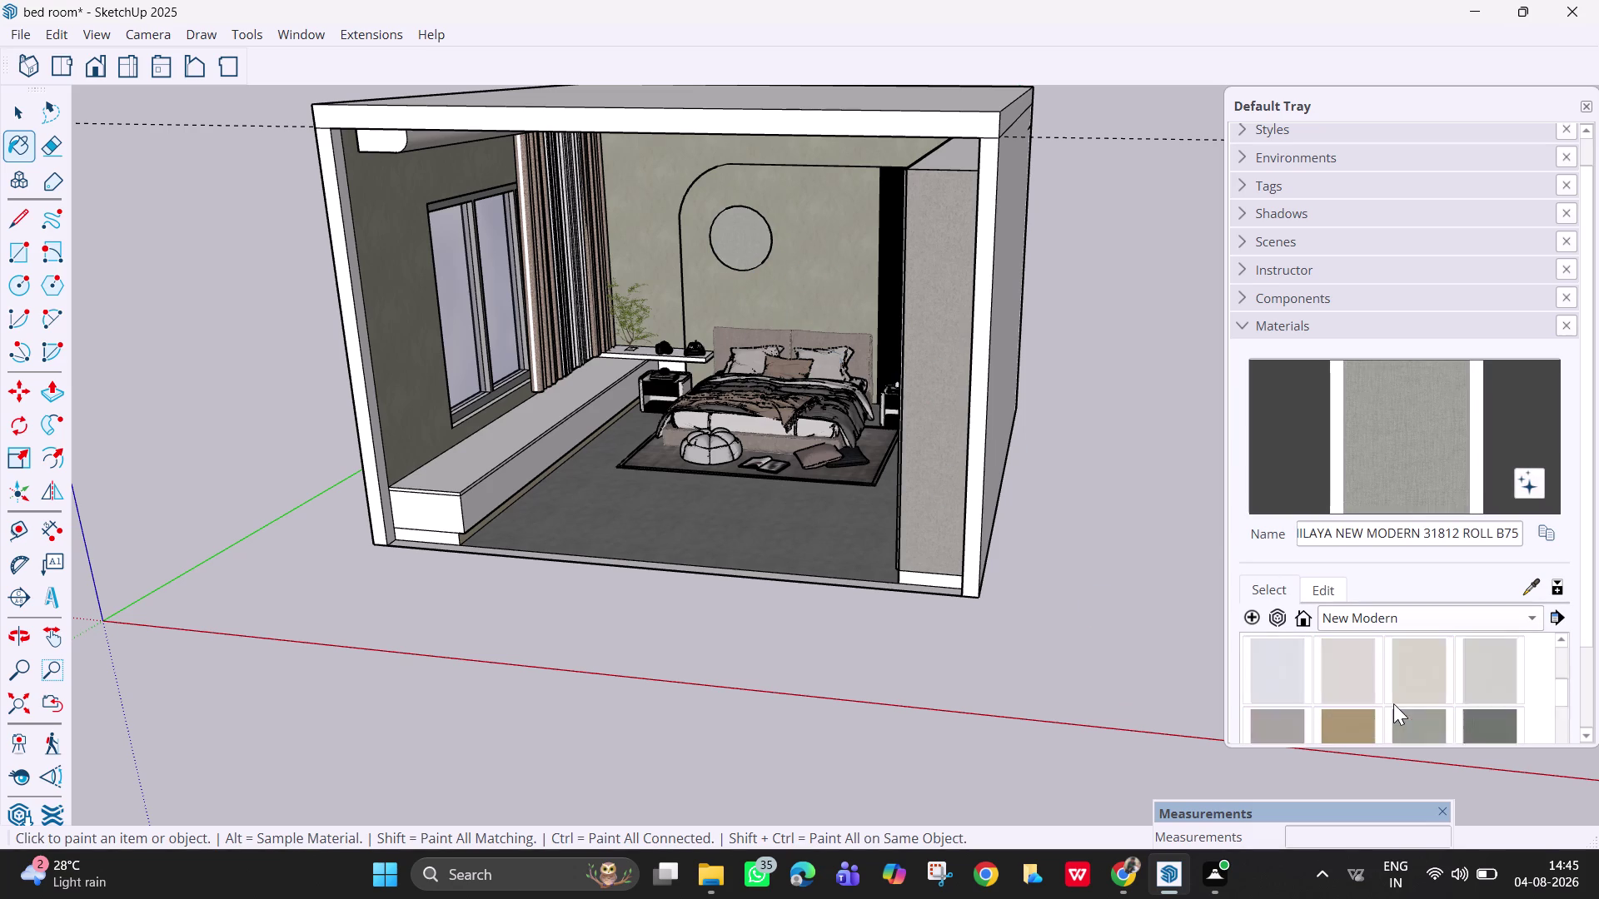
scroll(up, 3)
scroll(up, 3)
Paint the upper back wall with a beige mottled material from the Nilaya-Arc collection.
click(1378, 659)
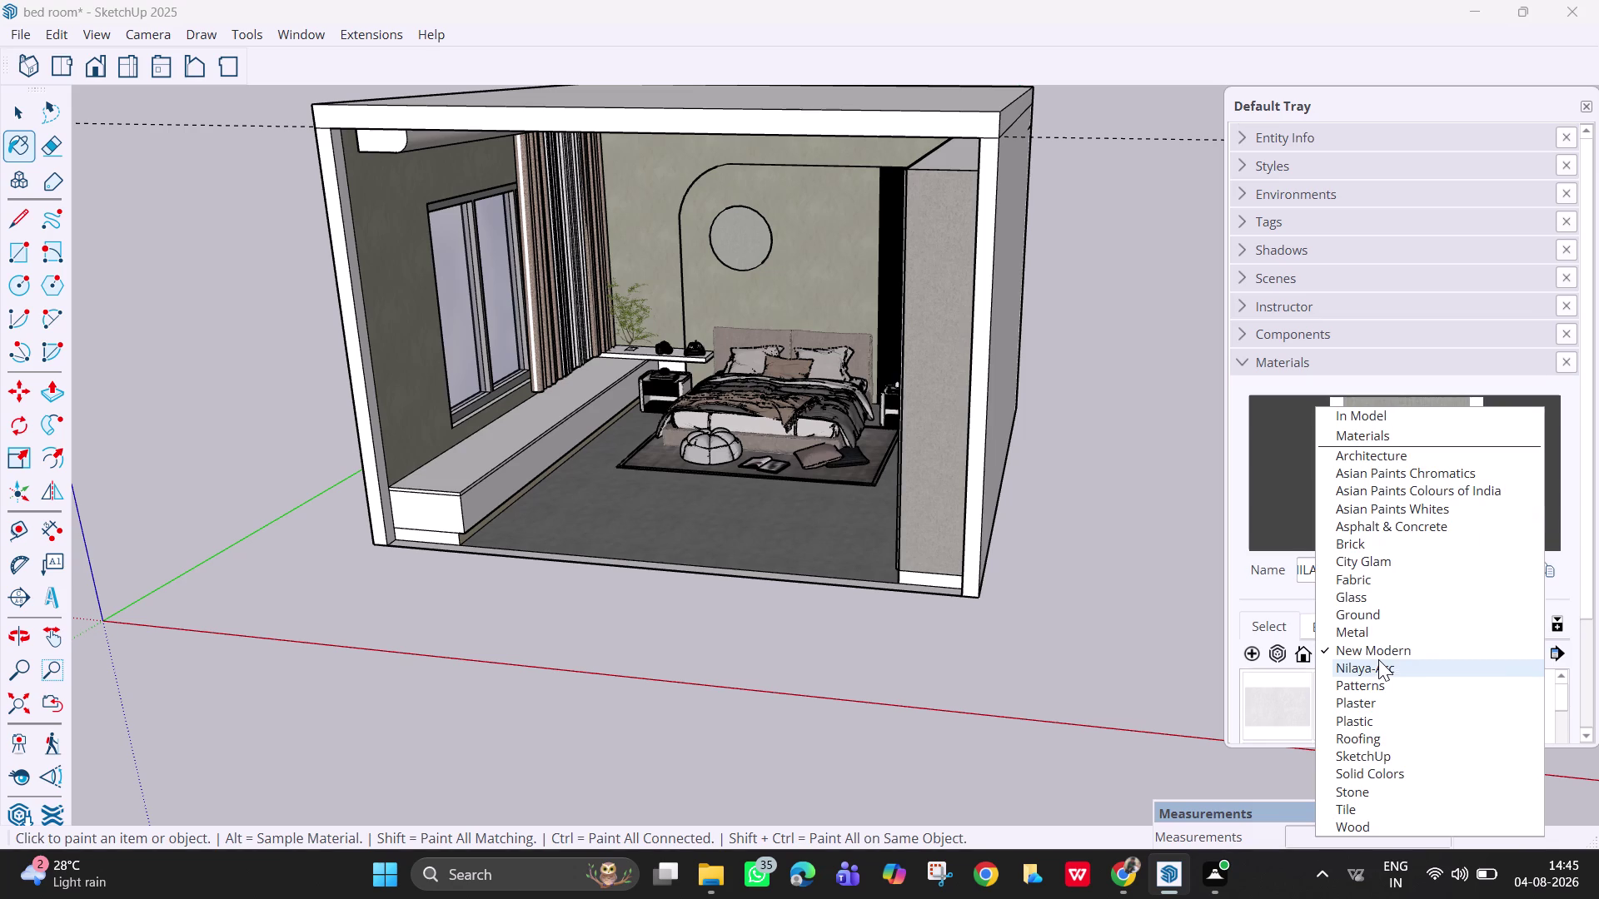
click(1434, 667)
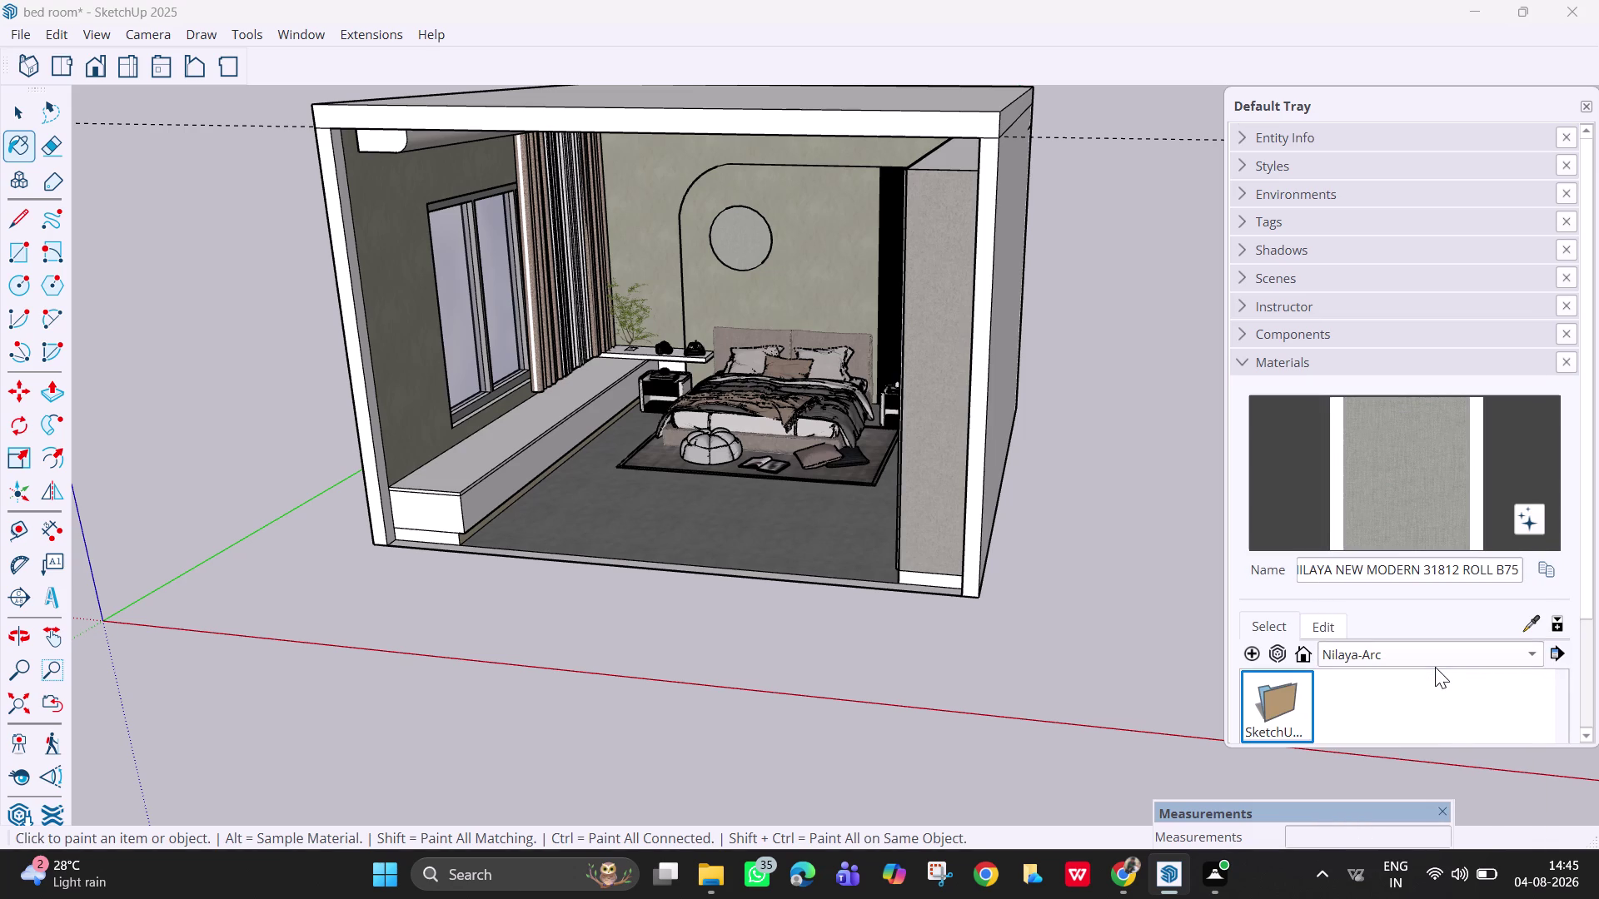
double_click(1297, 699)
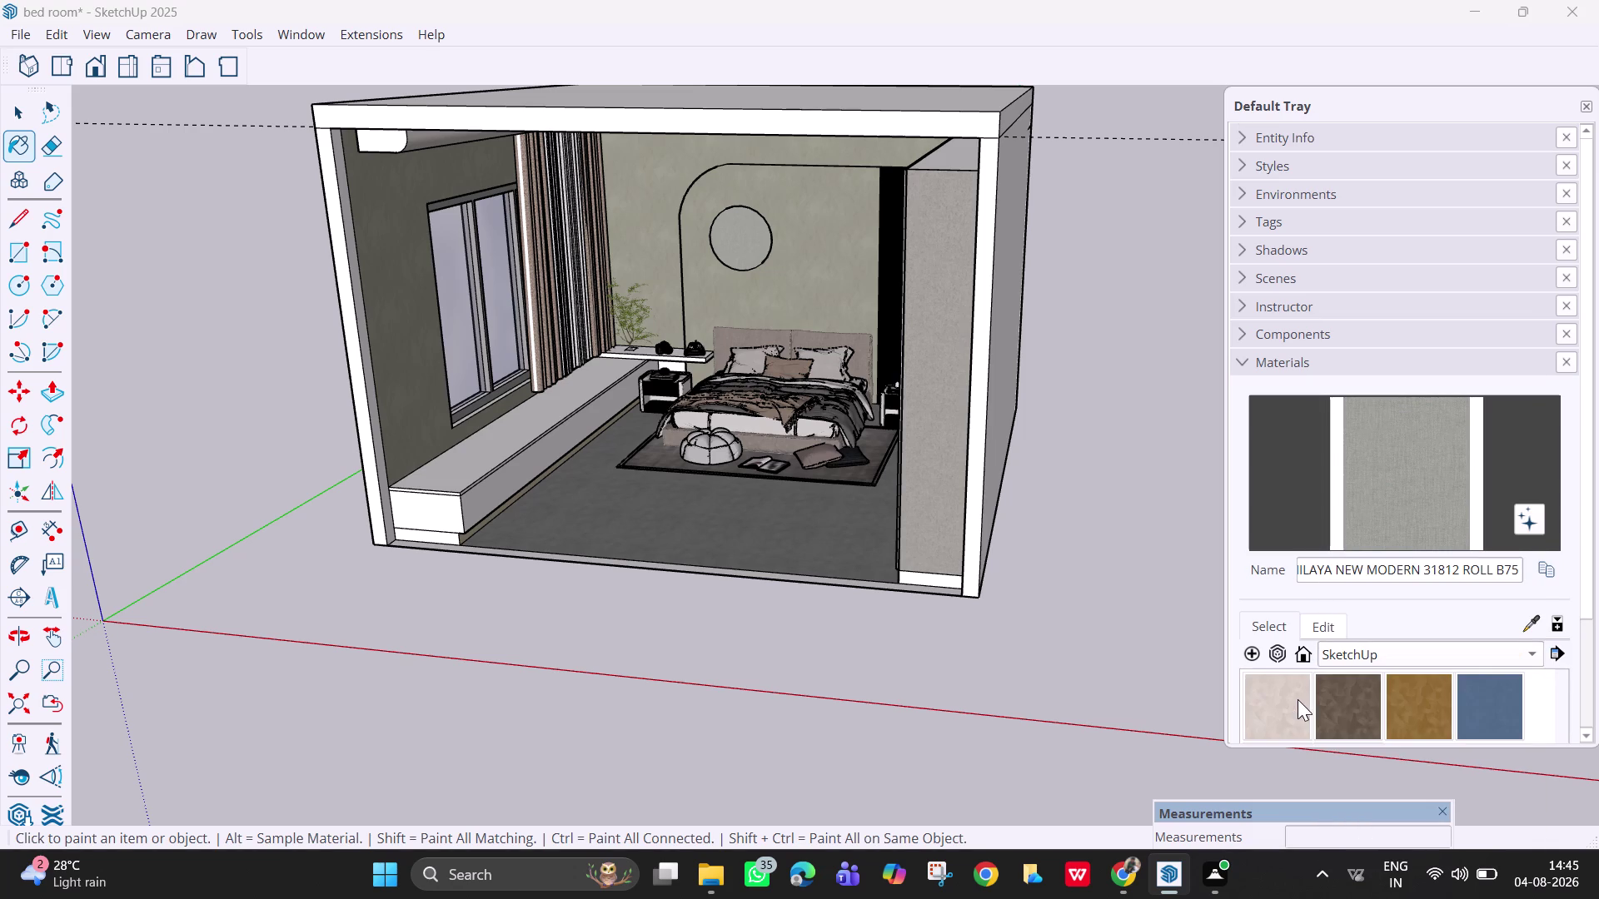
scroll(down, 3)
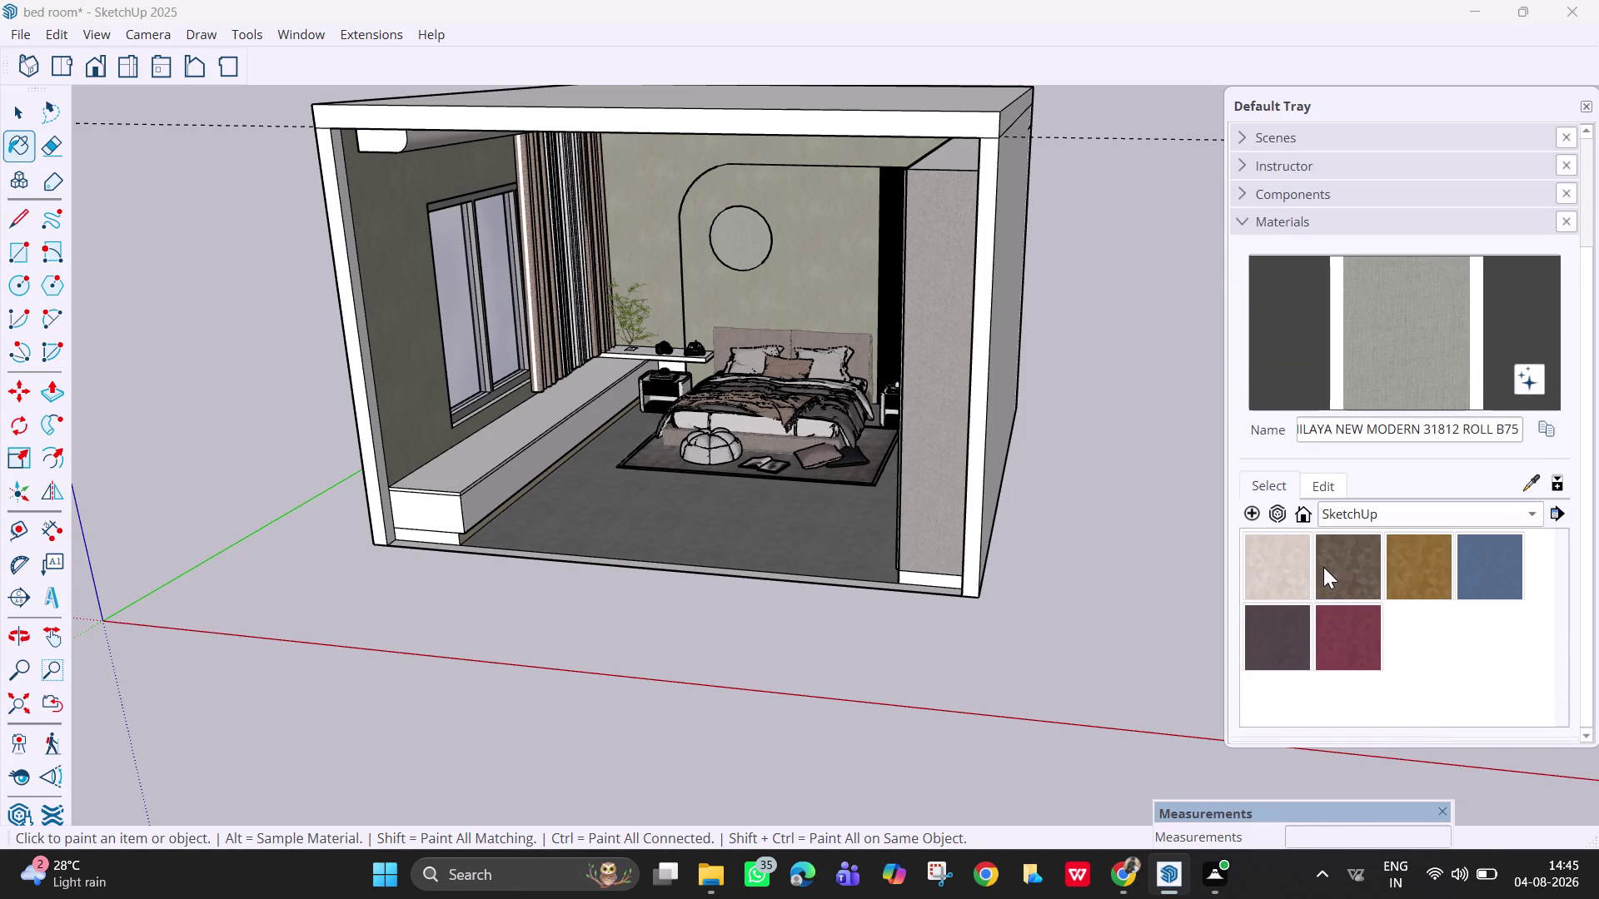
click(1272, 637)
click(1278, 558)
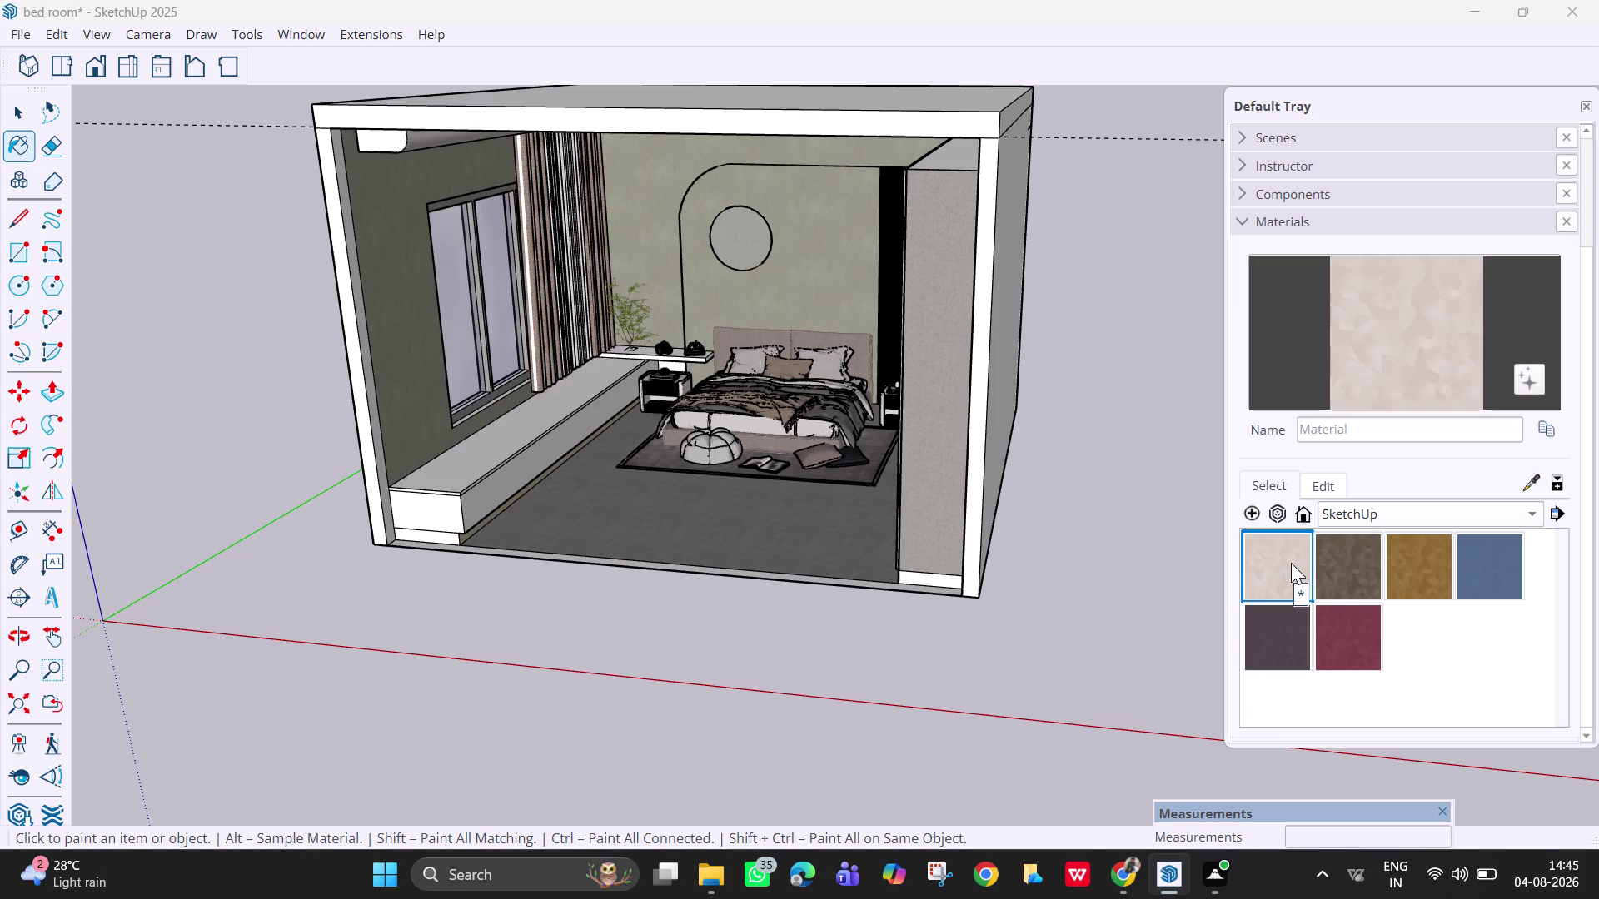
click(668, 250)
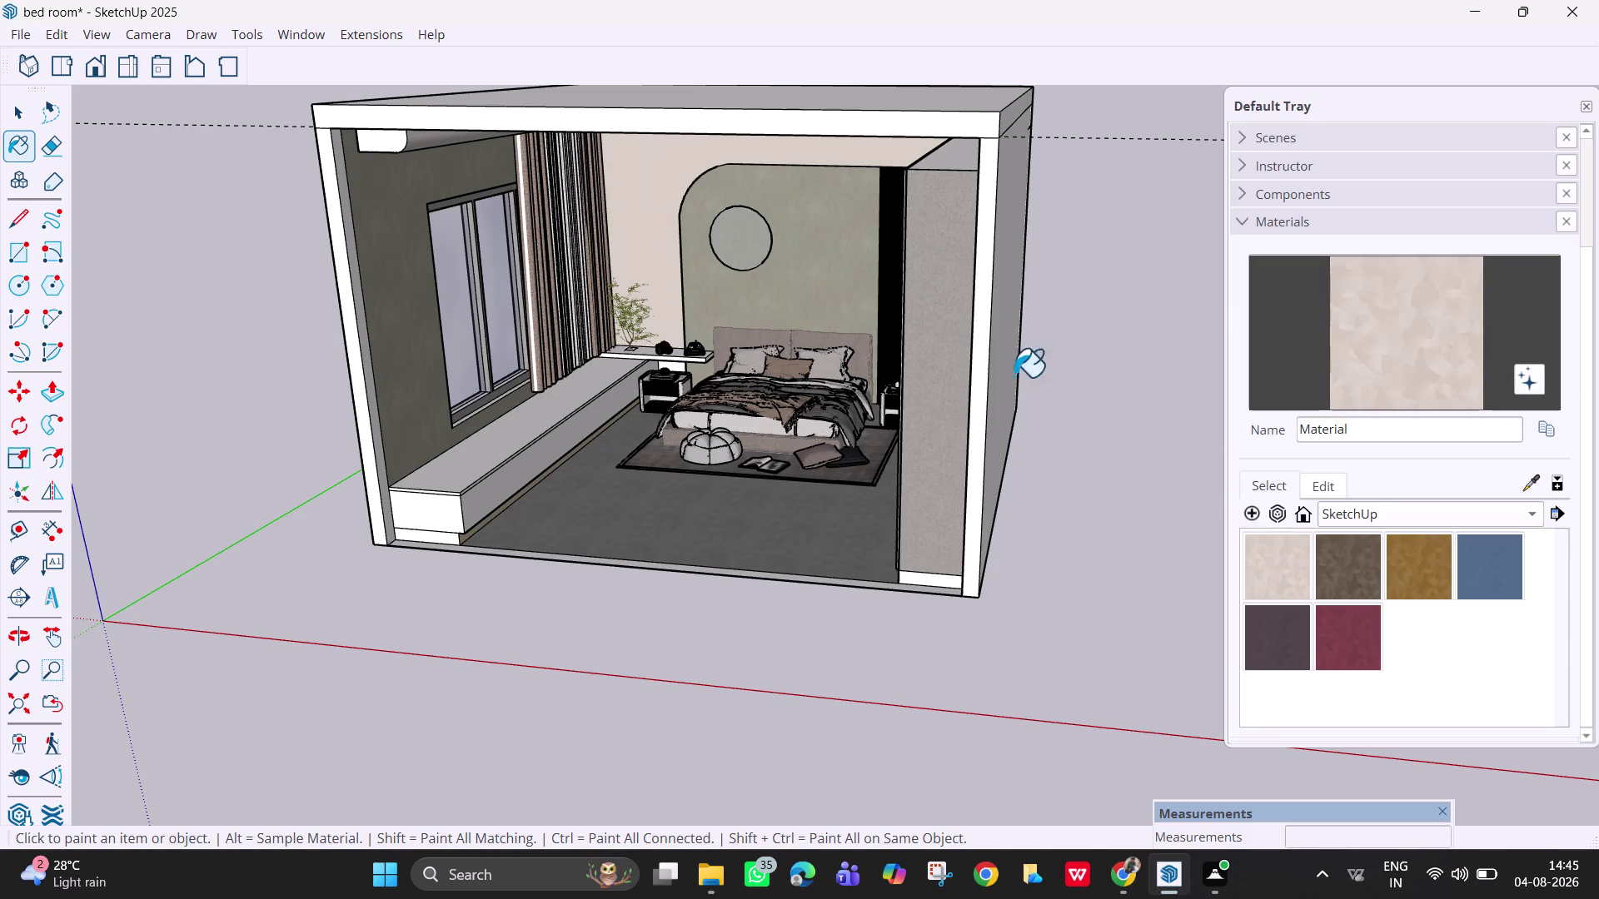
Repaint the upper back wall with the beige Architecture FD25319 texture.
click(1397, 518)
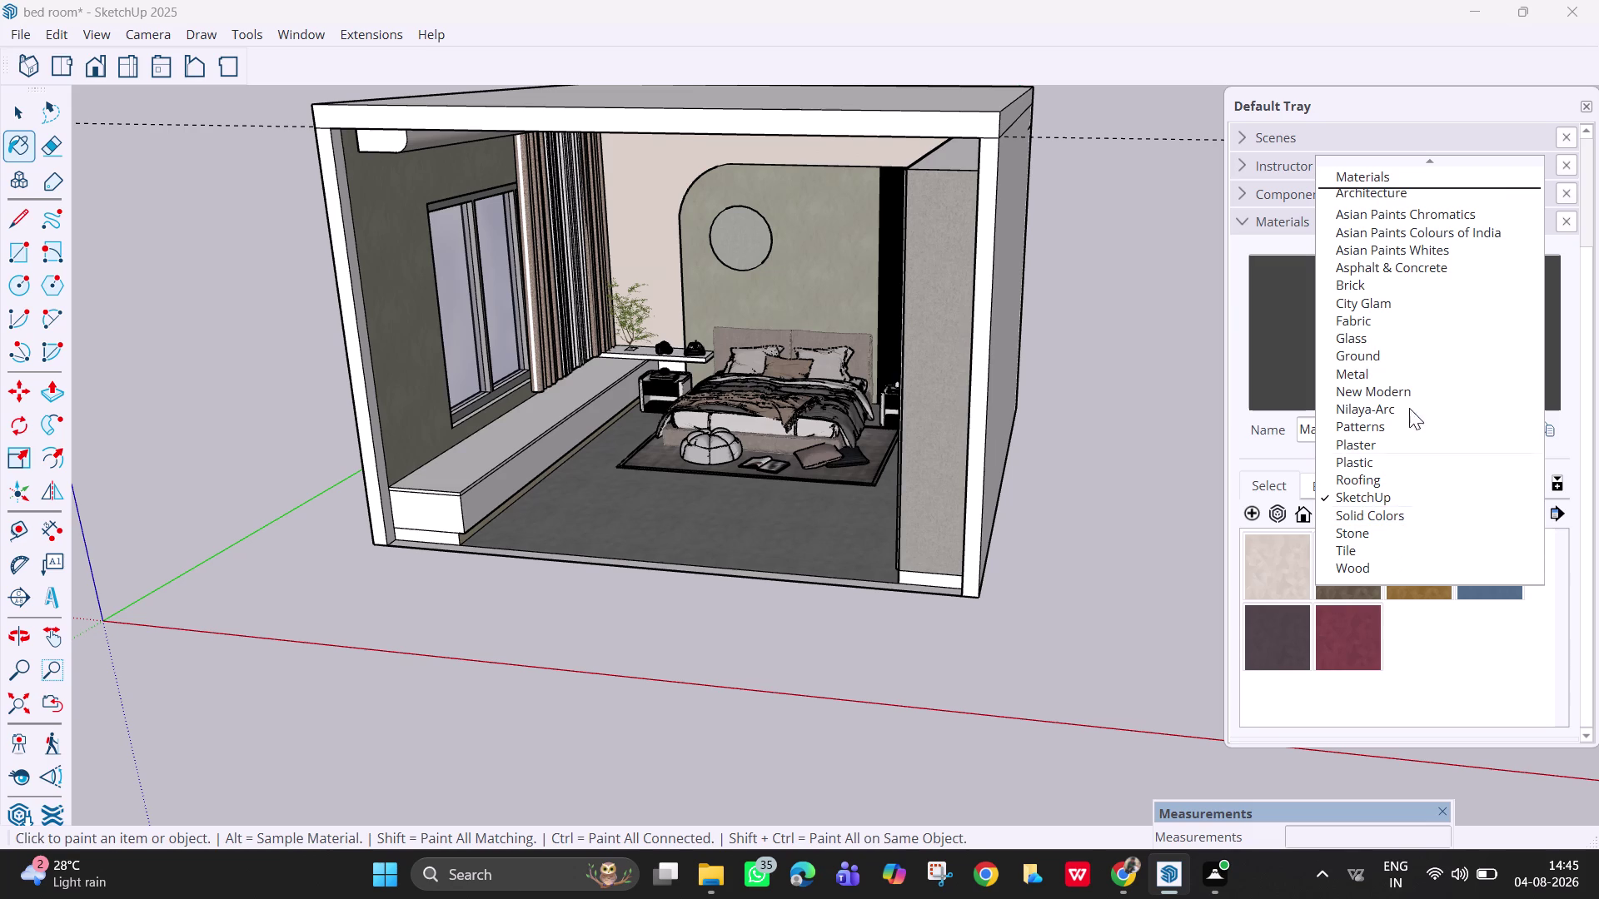
scroll(up, 3)
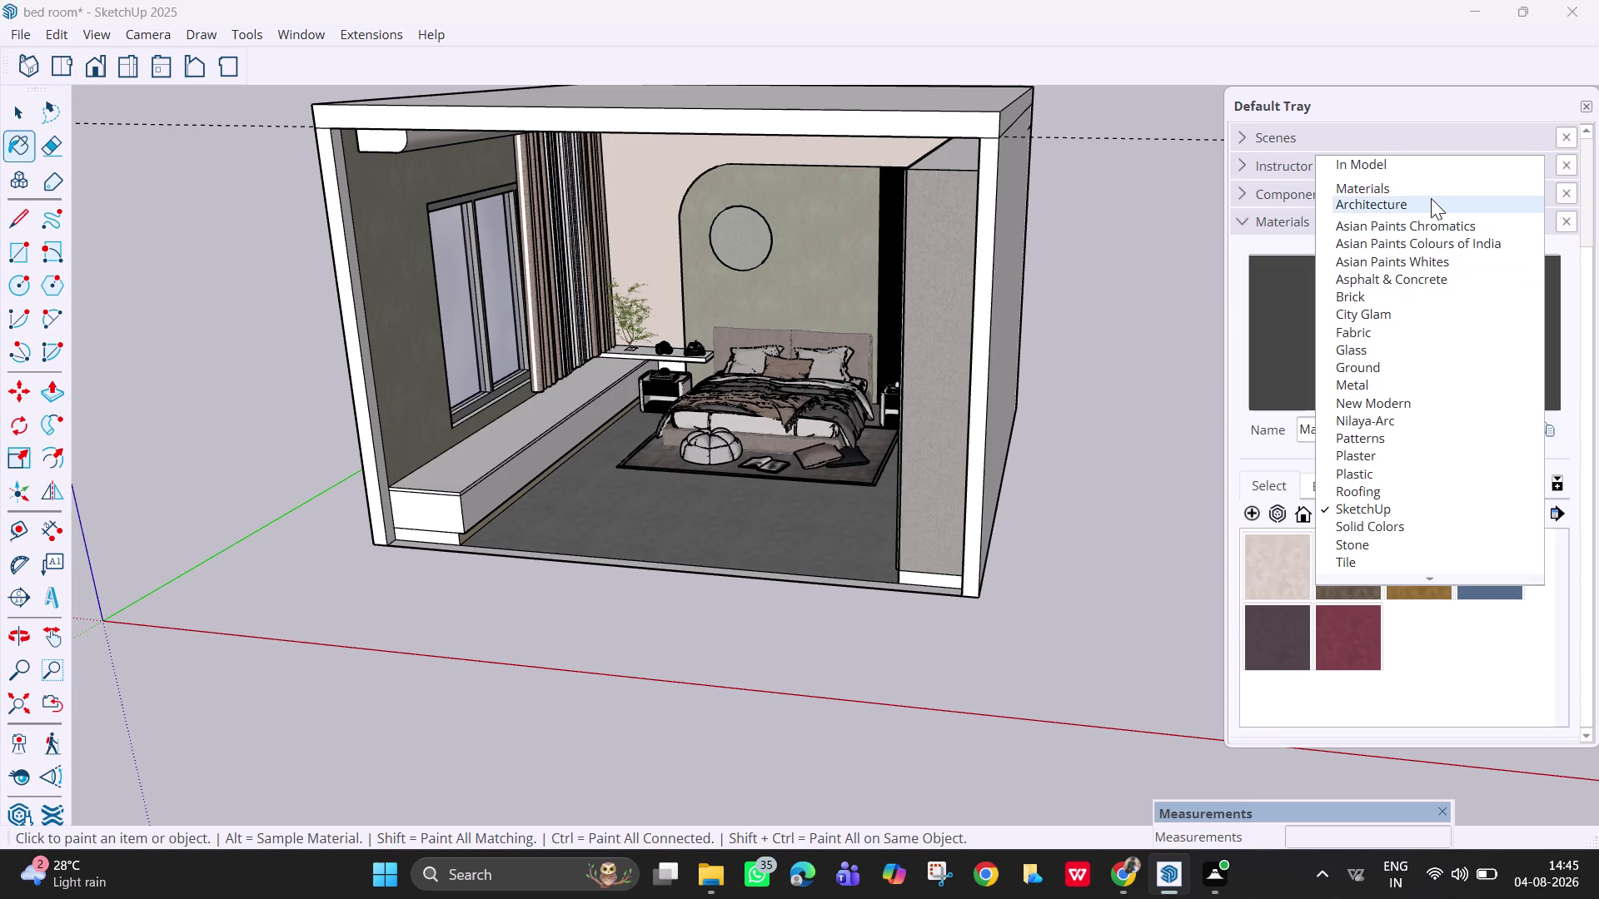
click(1430, 198)
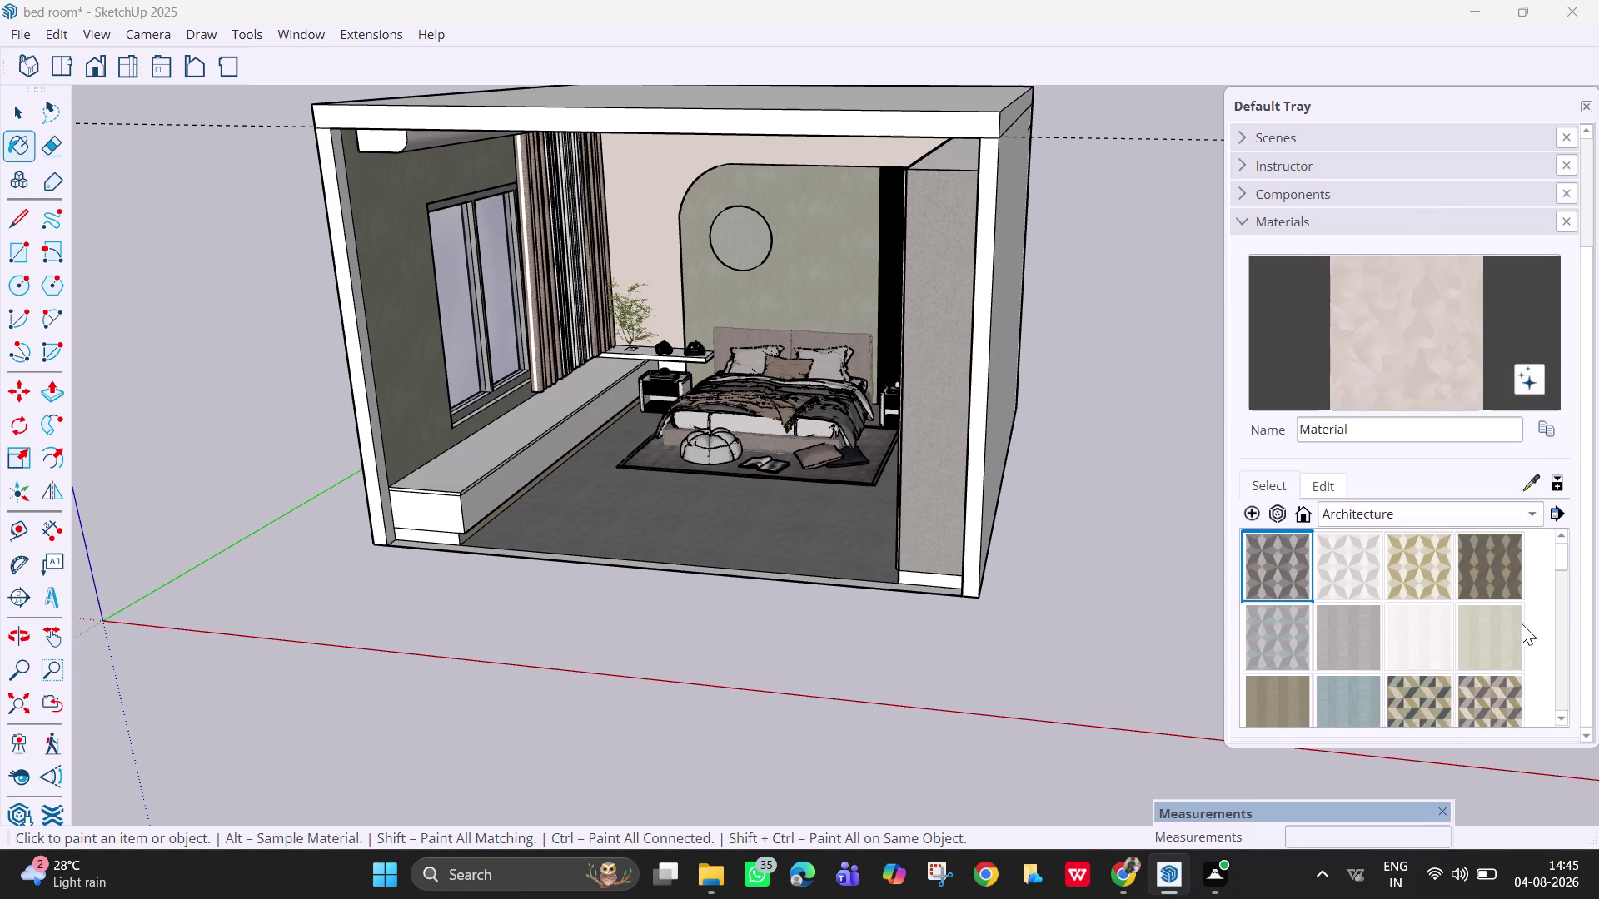
scroll(down, 3)
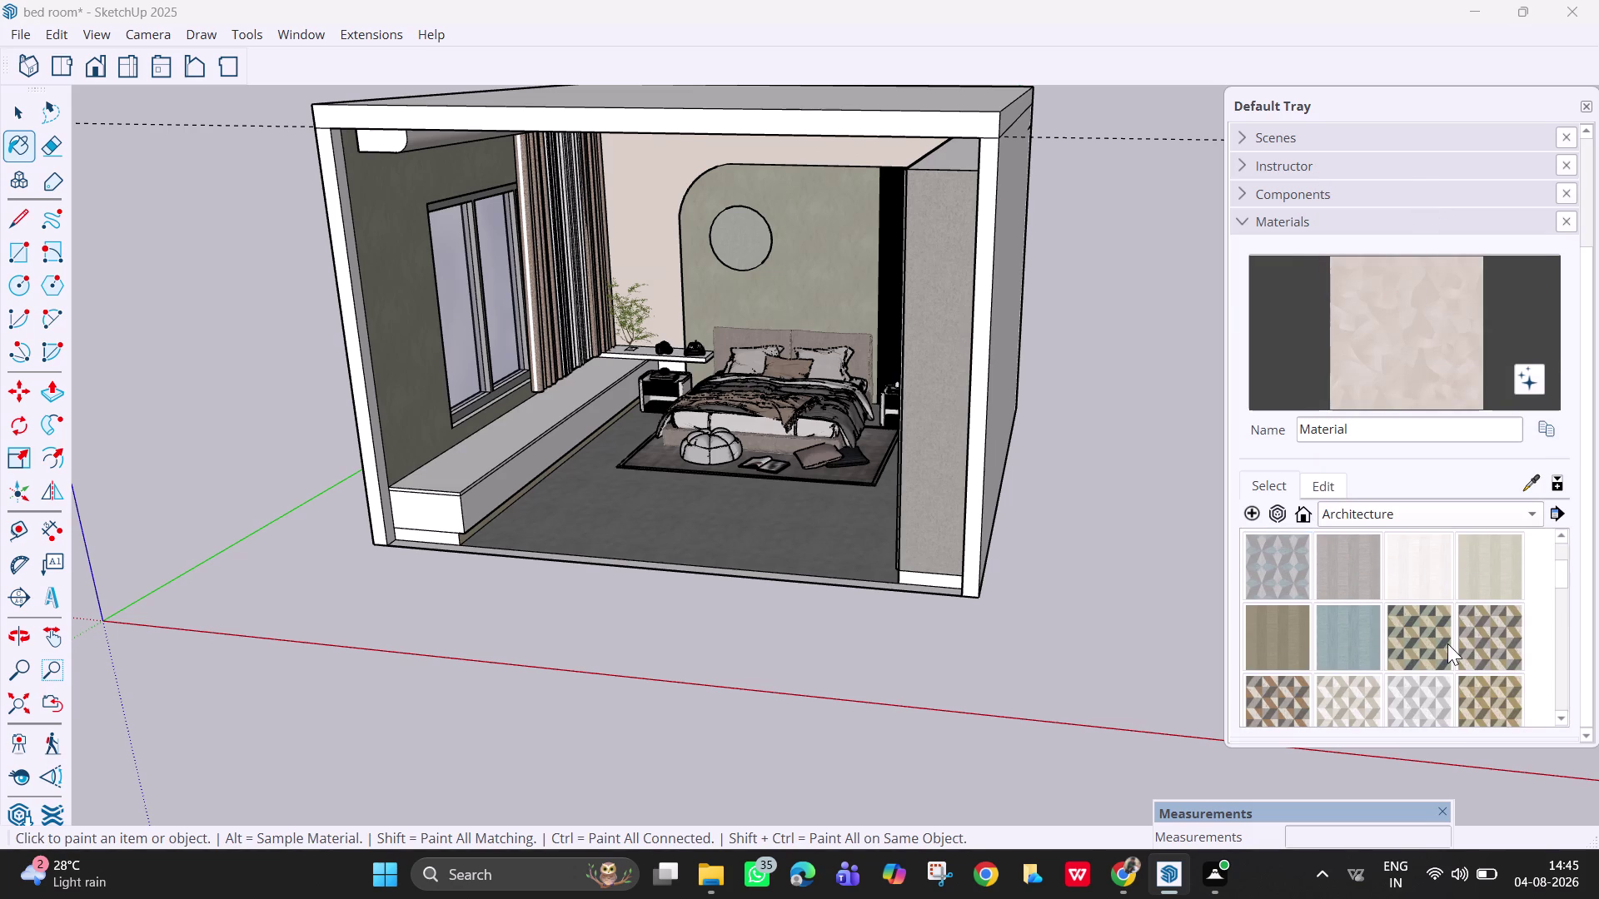
scroll(down, 3)
click(1479, 700)
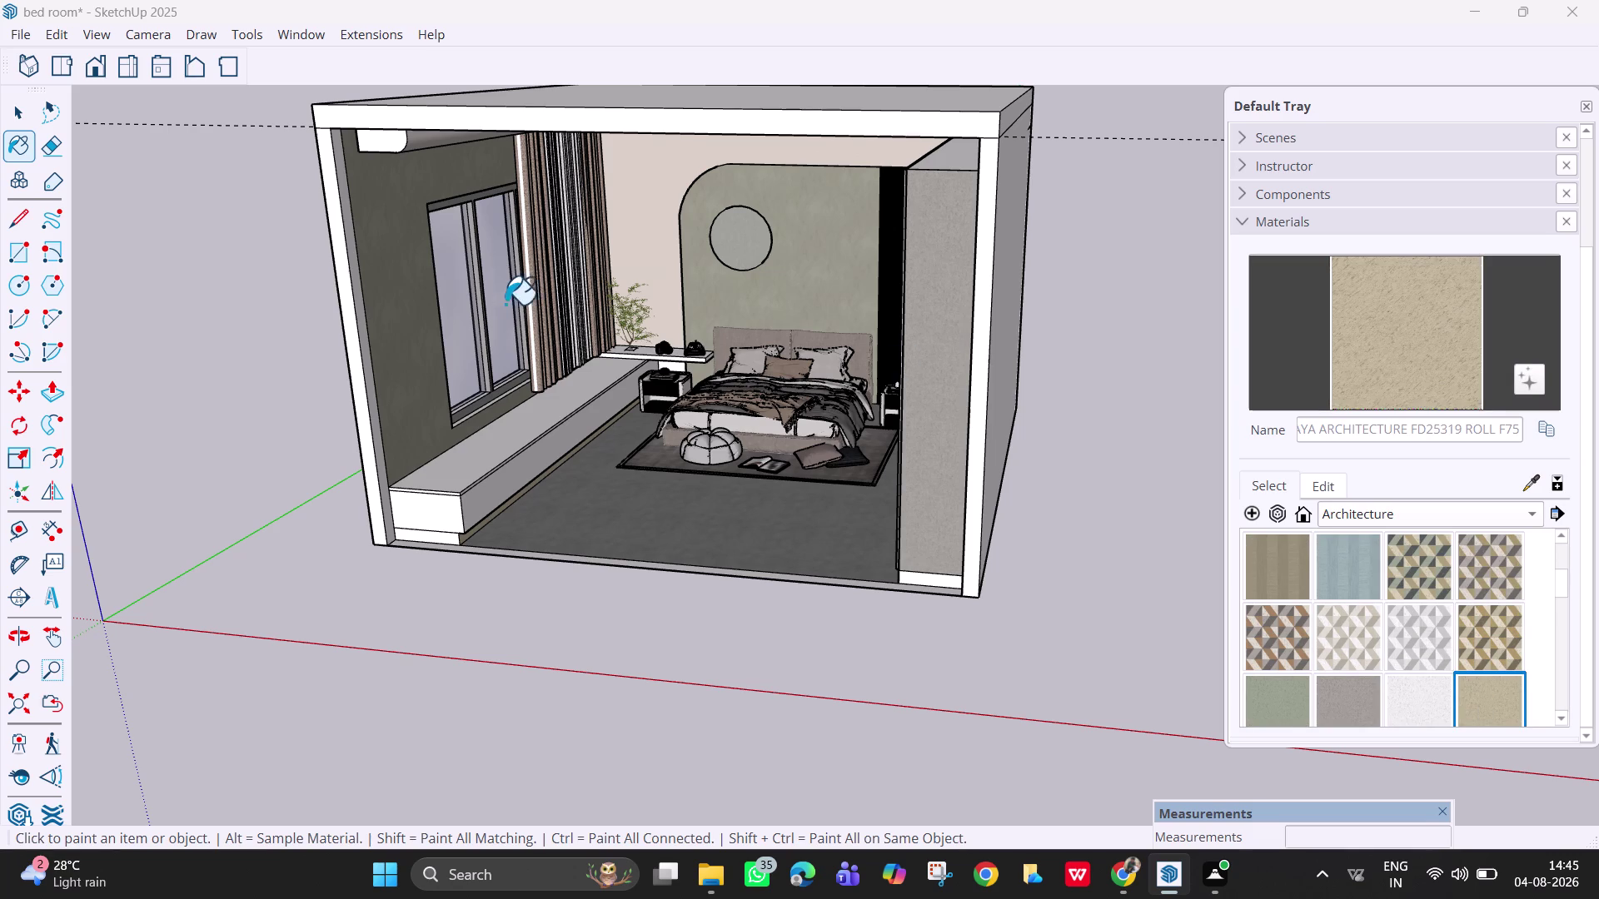
click(658, 215)
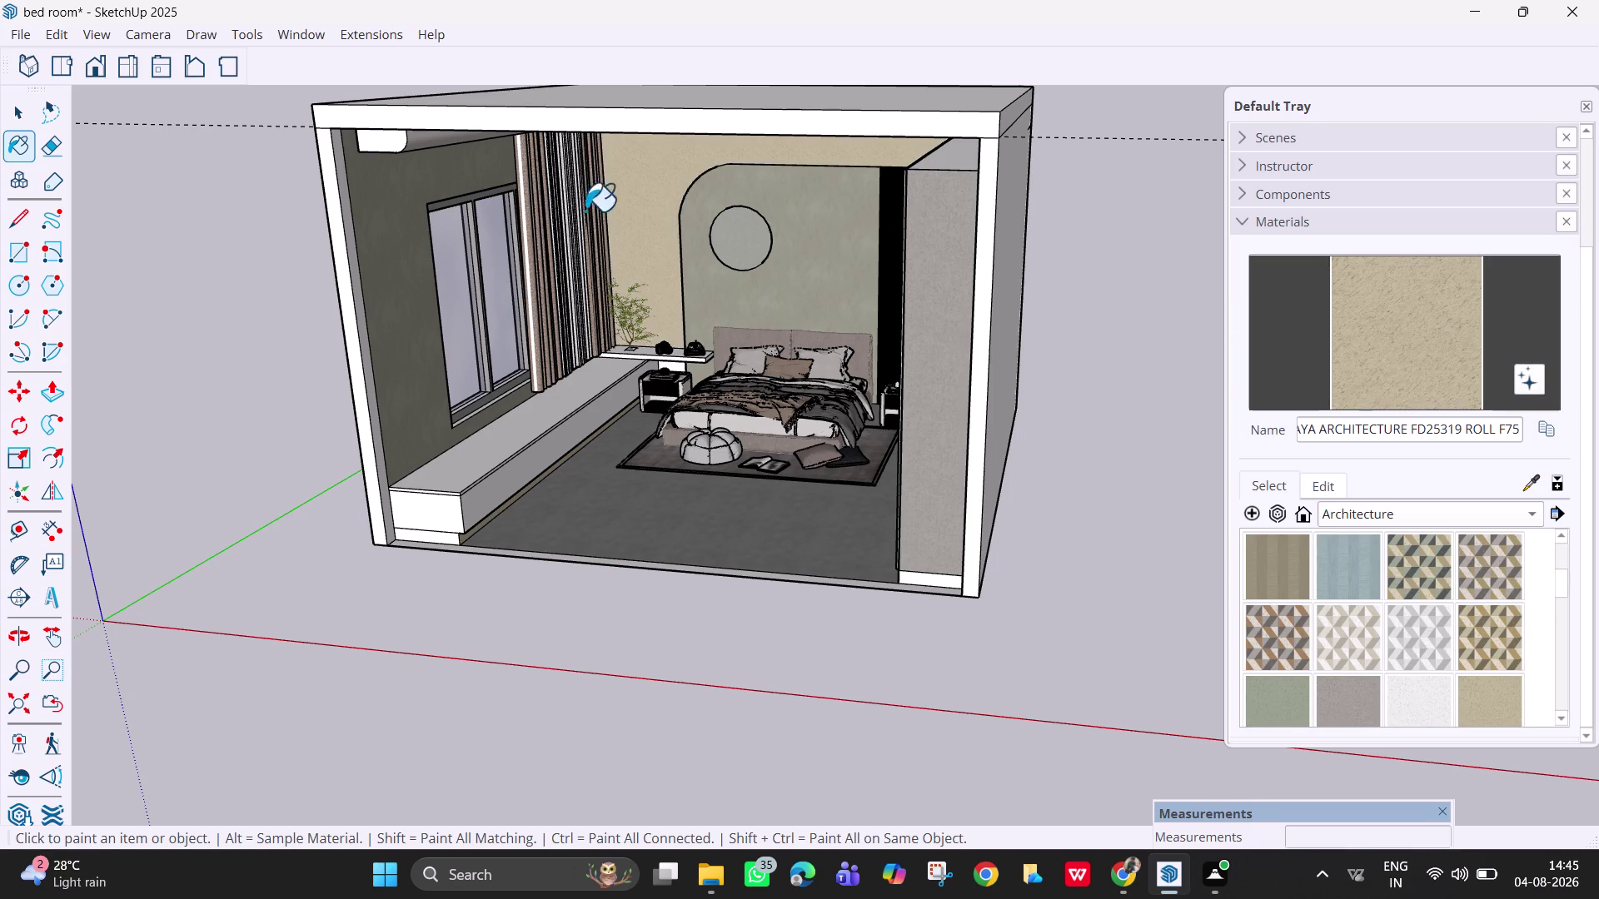